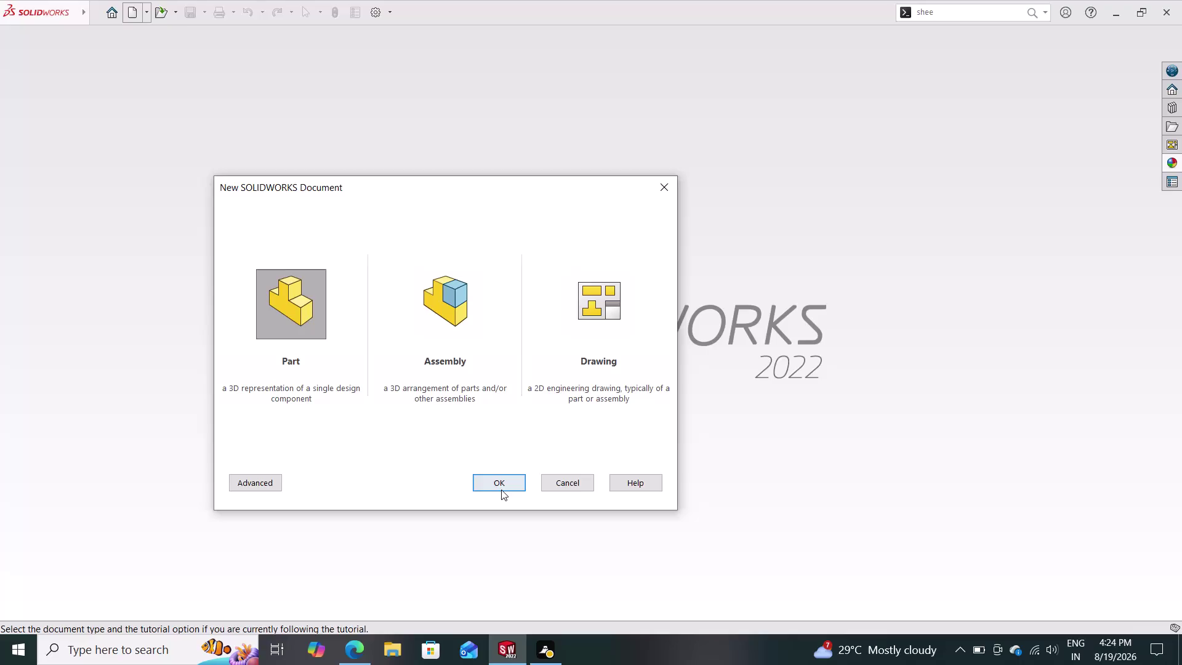
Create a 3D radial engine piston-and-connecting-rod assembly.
Create a new part document and pick the Front Plane for a sketch.
click(501, 489)
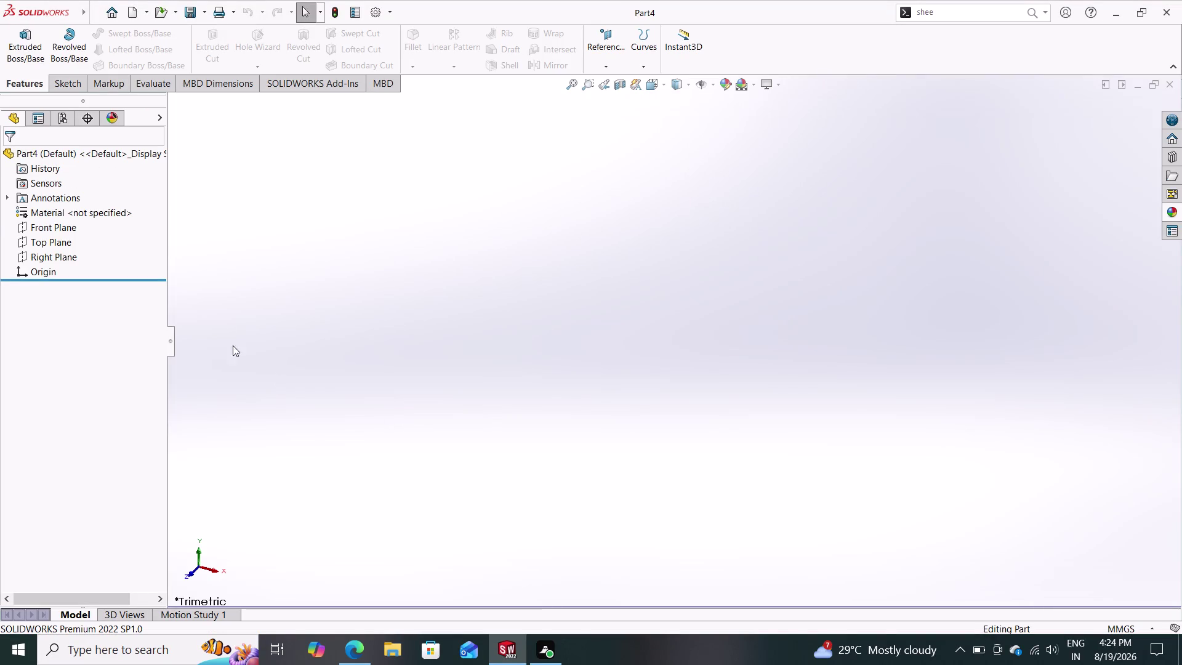
click(64, 225)
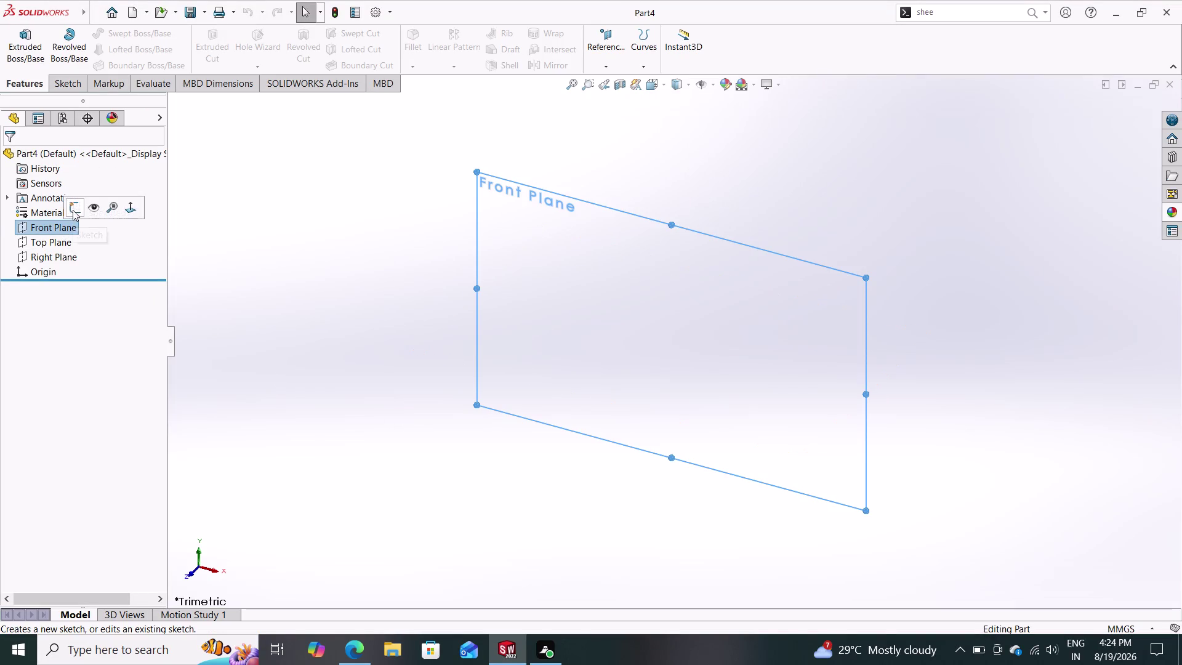
click(73, 208)
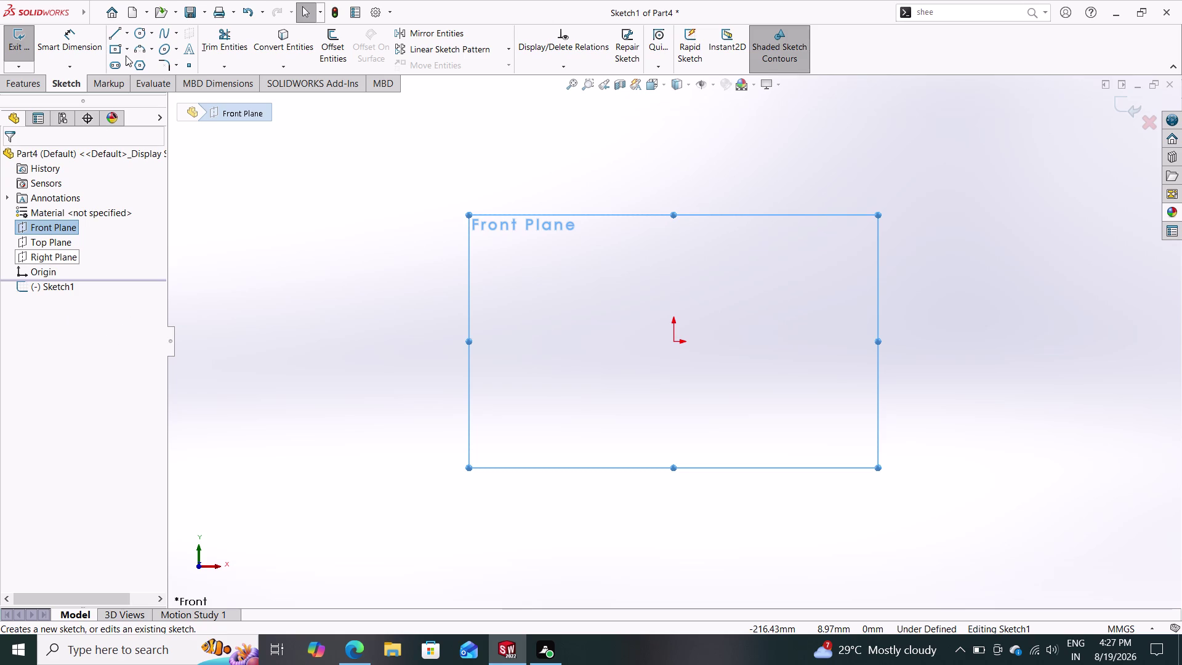
Activate the Line tool in the empty Front Plane sketch.
click(114, 34)
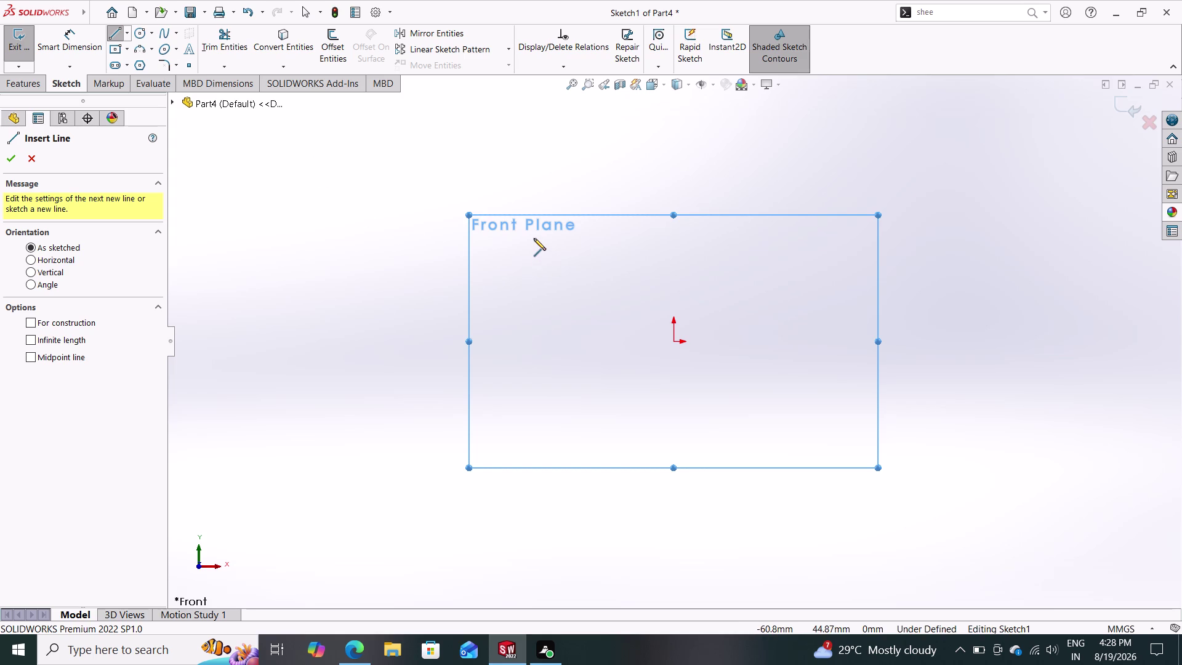
Draw a vertical construction centreline through the sketch origin.
click(127, 30)
click(143, 63)
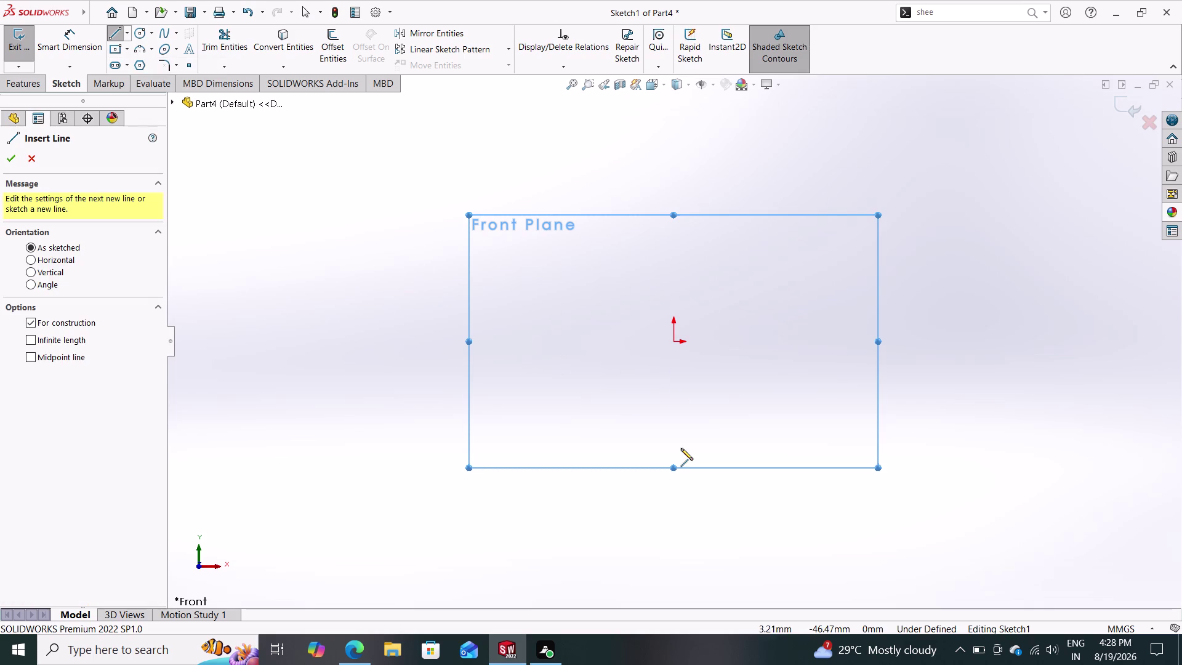
click(673, 450)
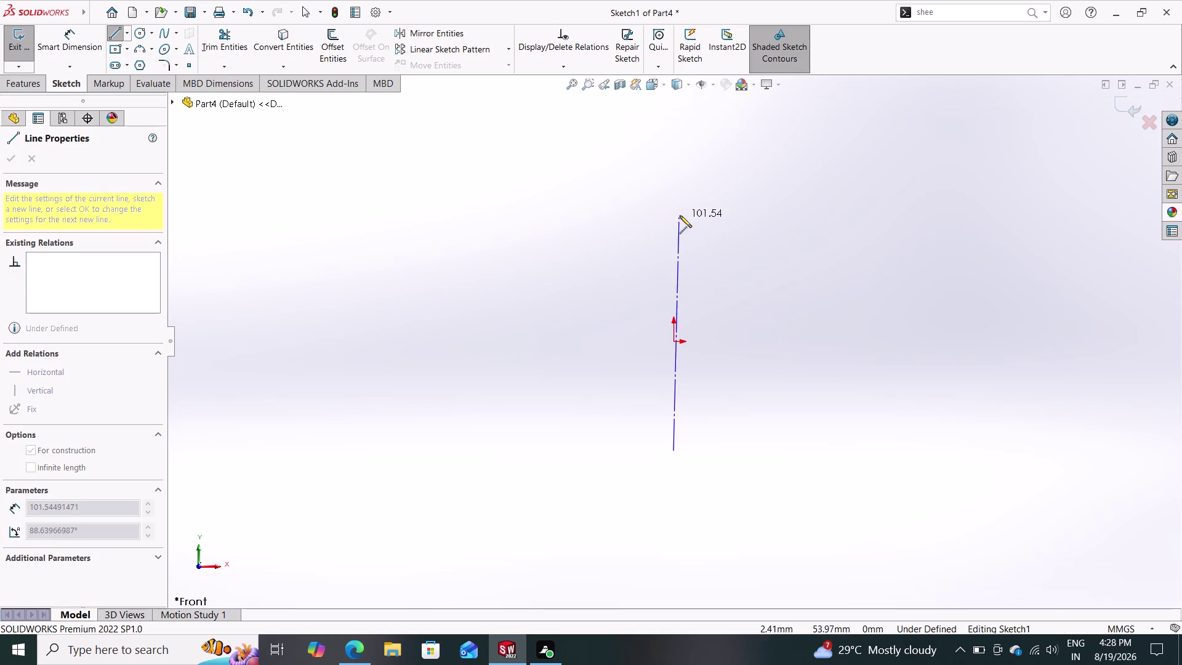
click(675, 185)
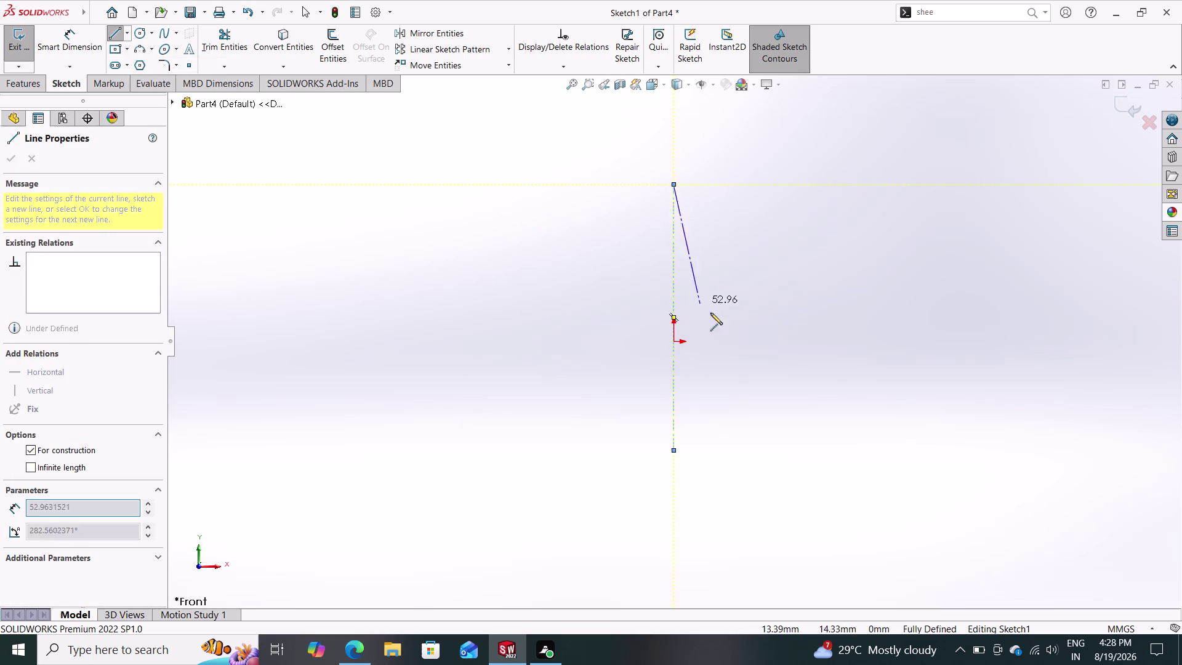
key(Escape)
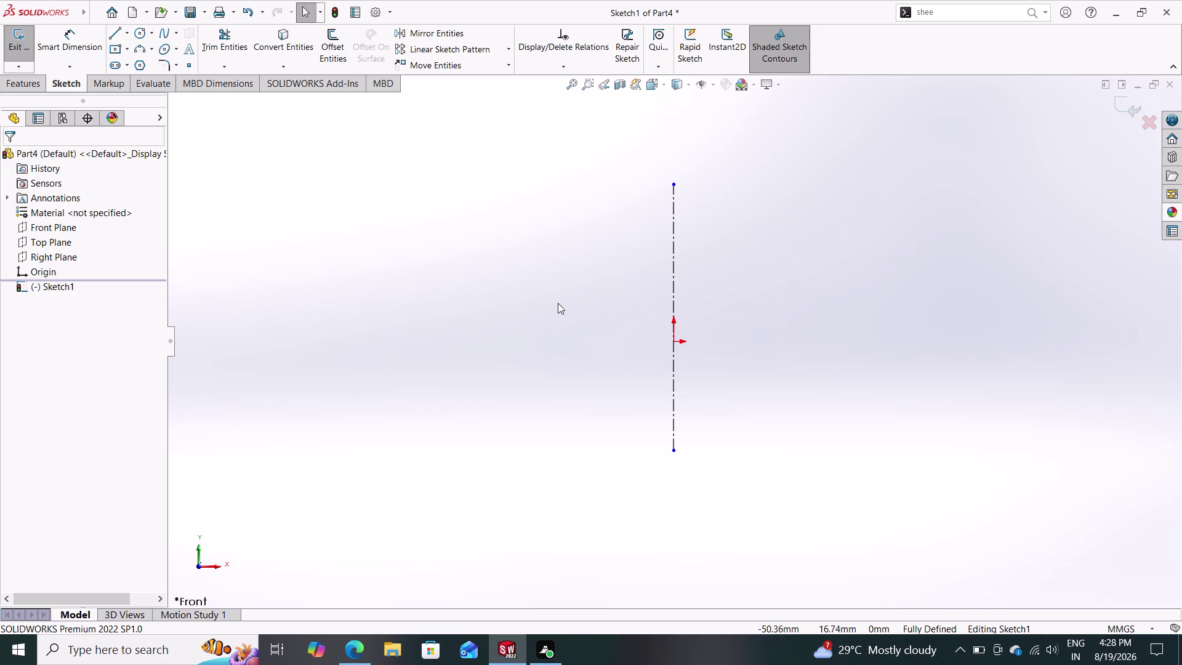
click(115, 34)
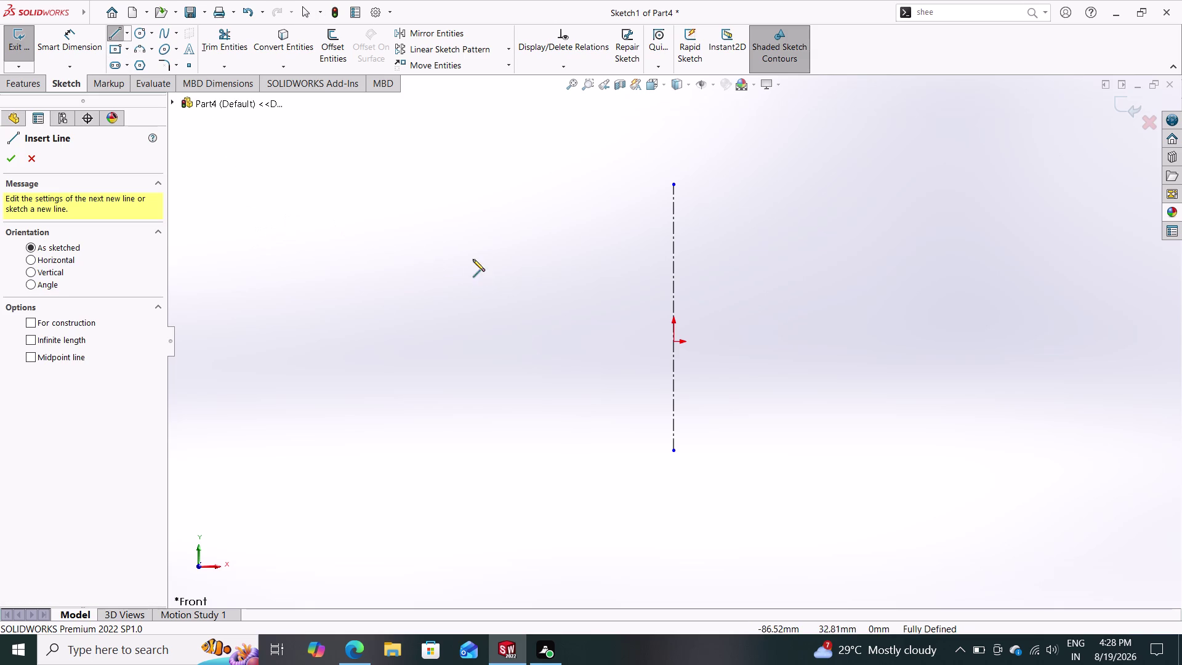
Sketch the first notch of the stepped groove profile left of the centreline.
click(471, 234)
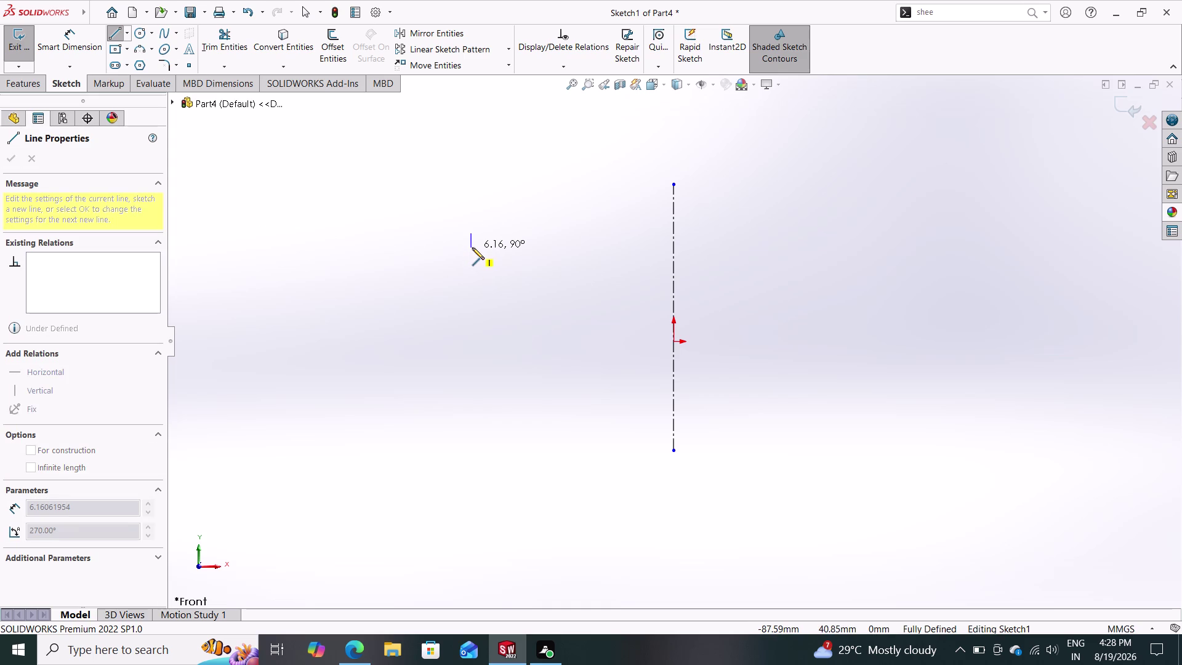
click(471, 247)
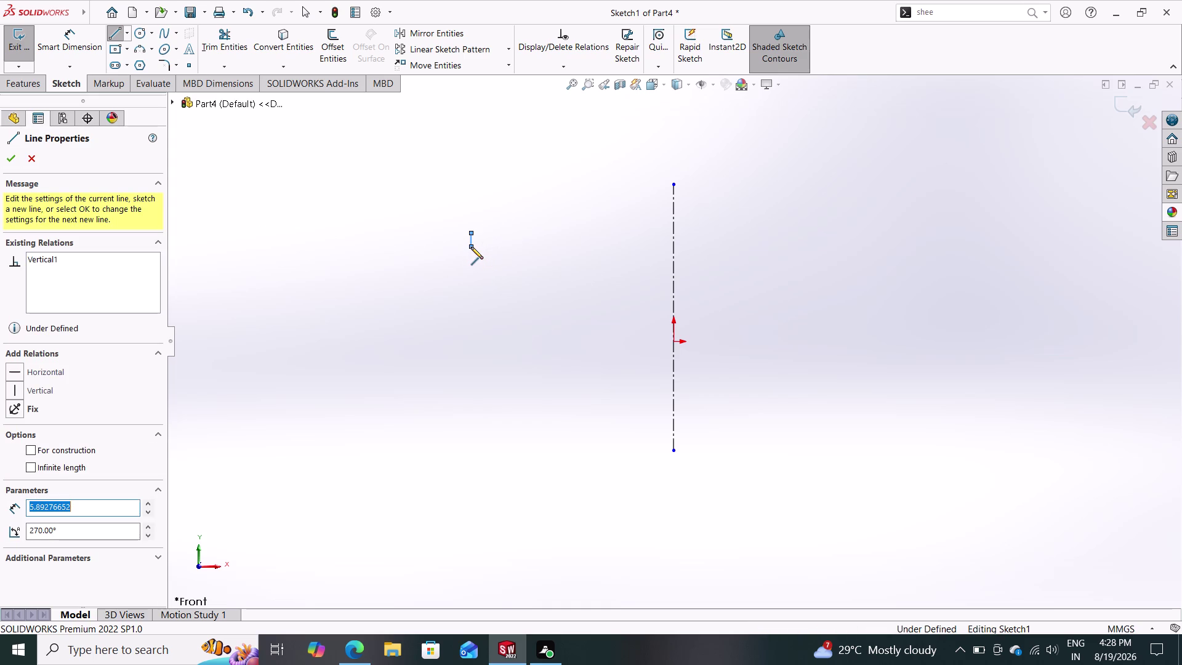
click(487, 244)
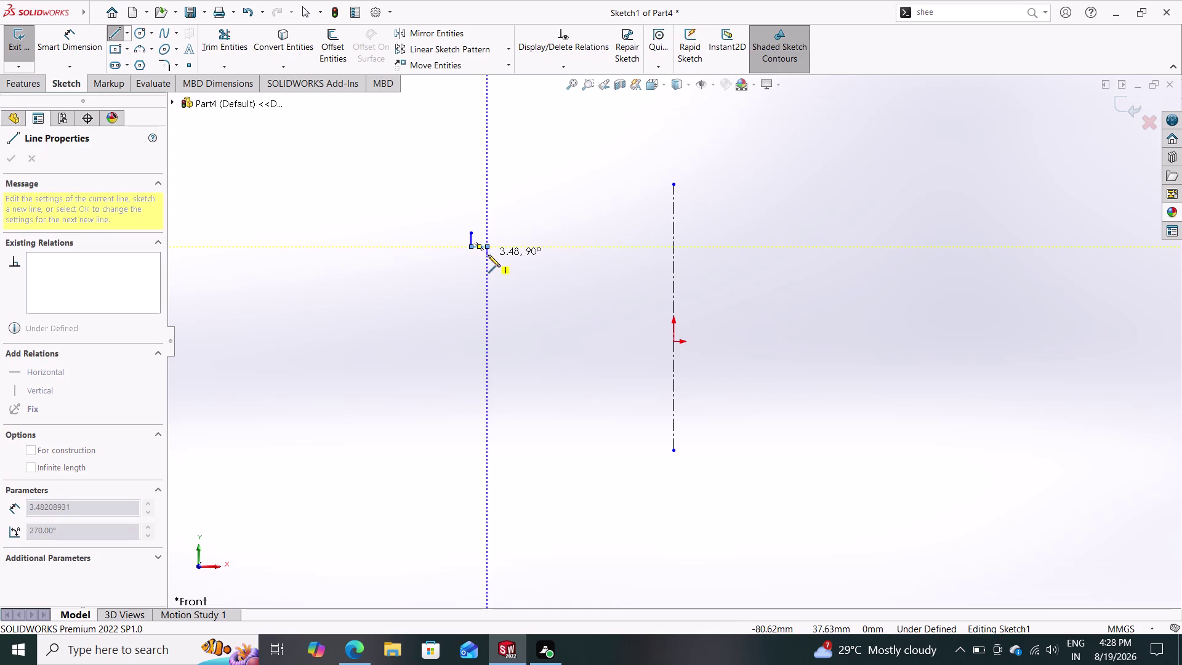
click(488, 259)
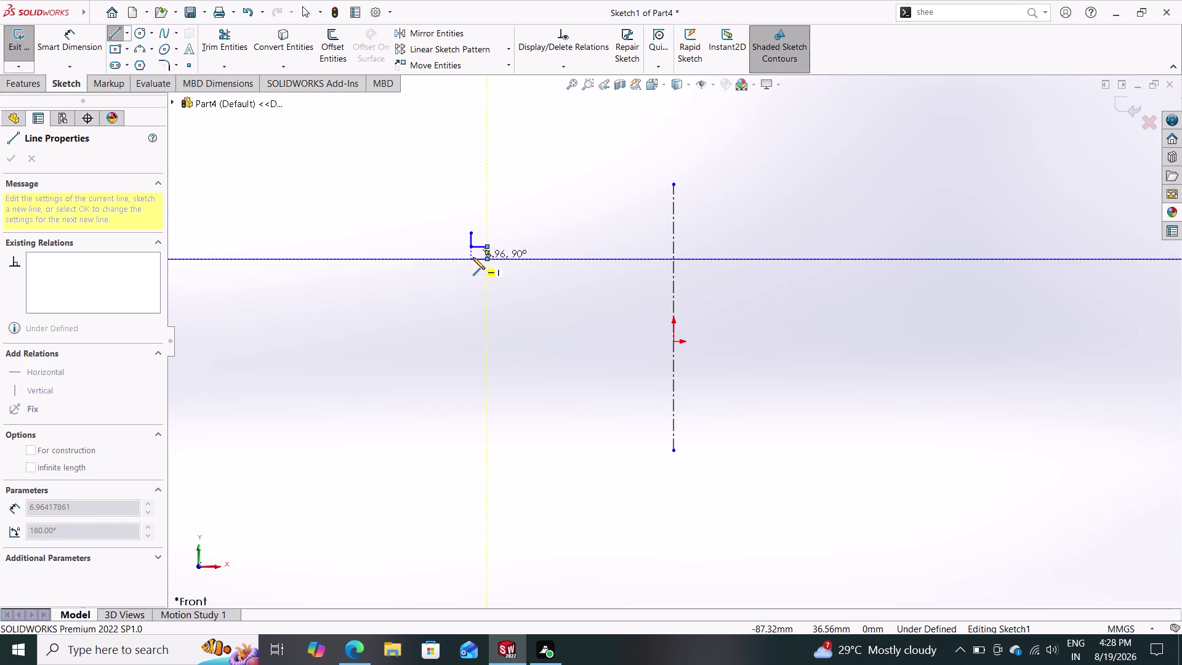
click(471, 258)
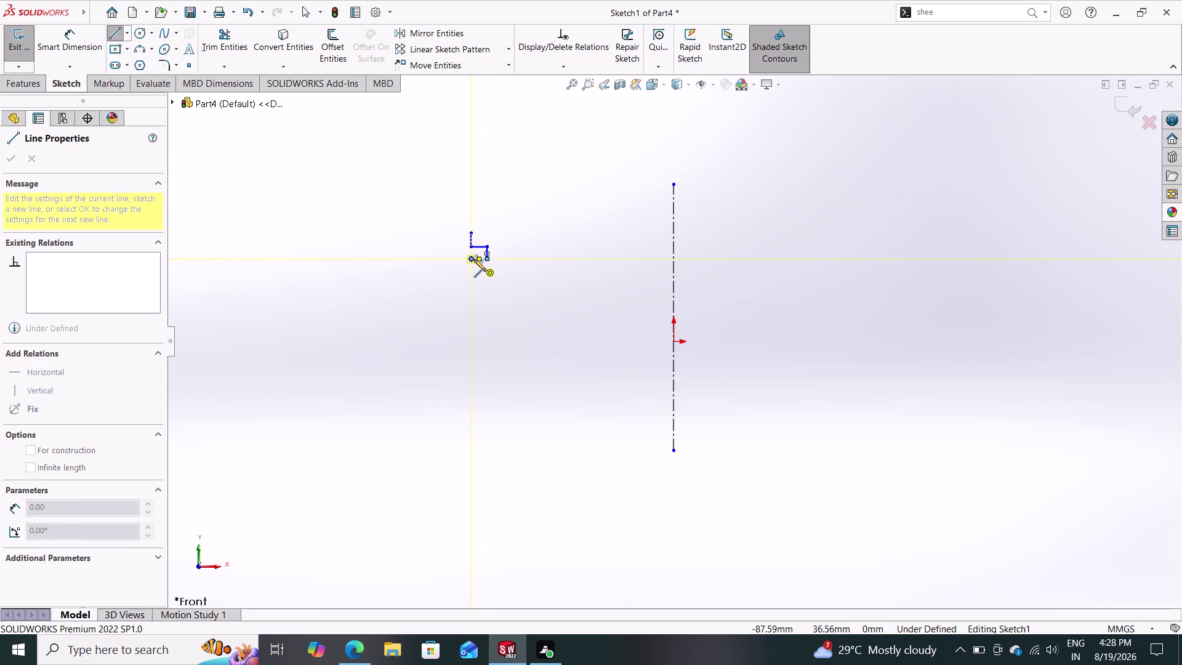
click(471, 272)
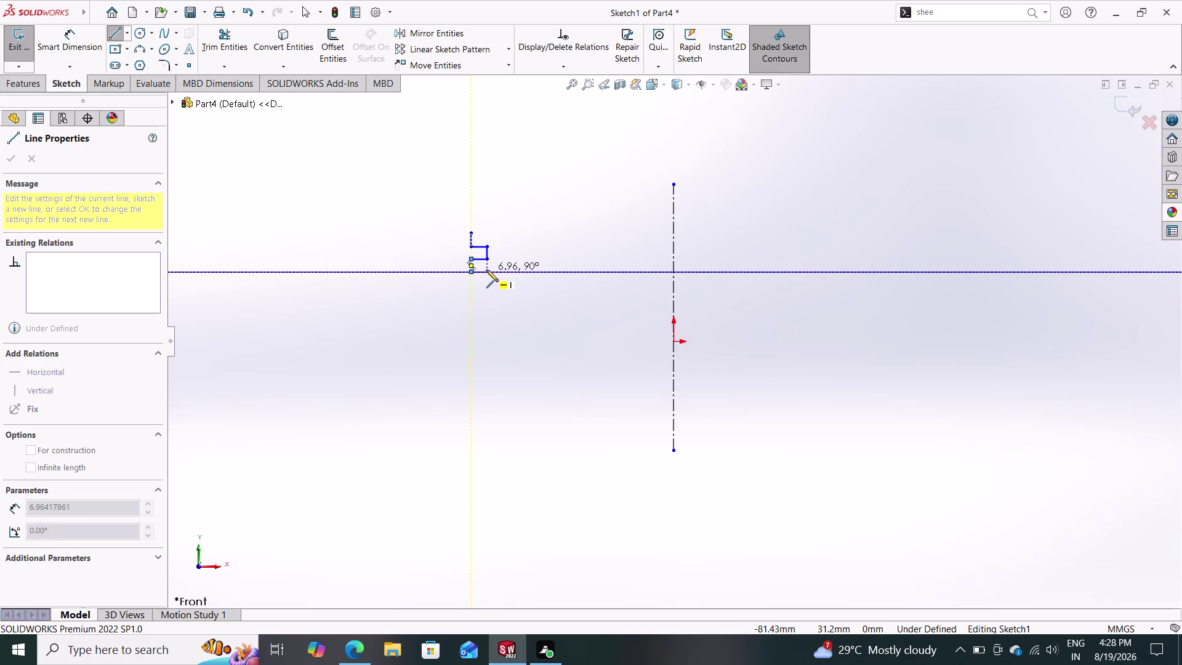
click(486, 269)
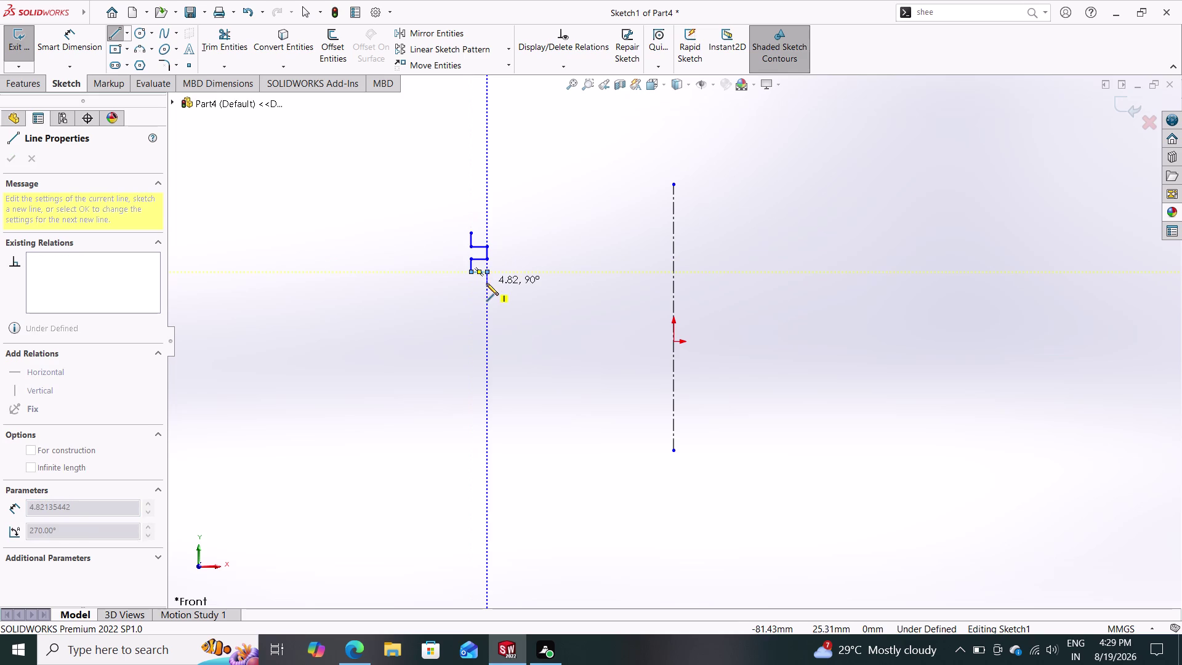
click(487, 283)
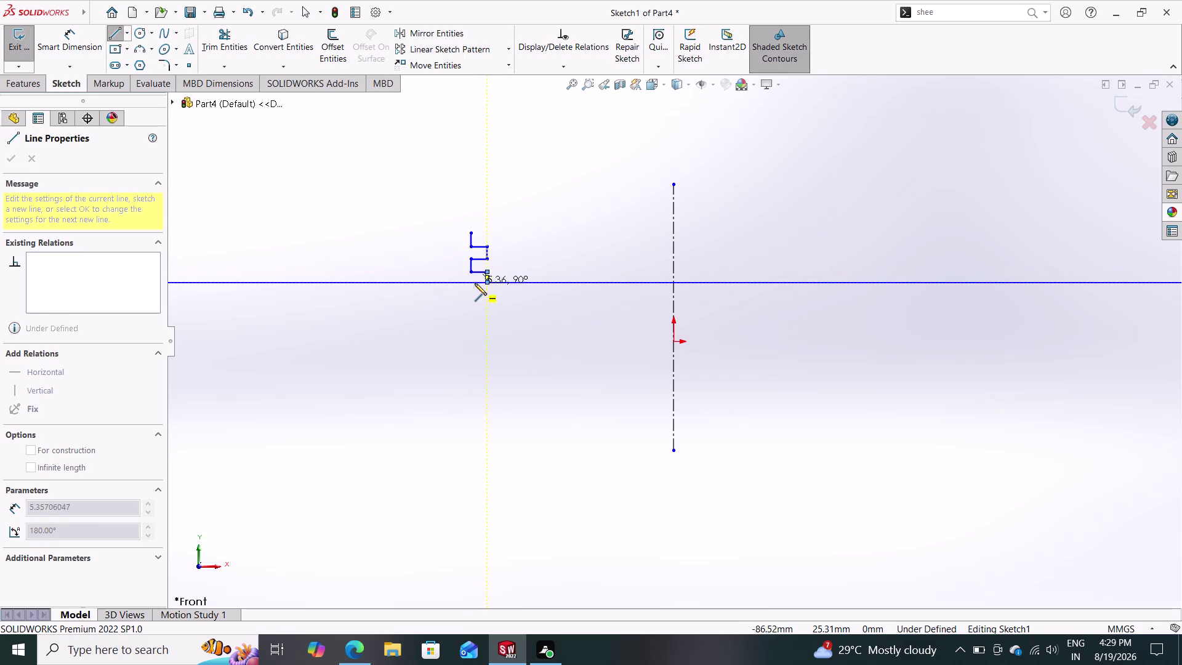
Add the second and third notches and finish the profile lines.
click(470, 285)
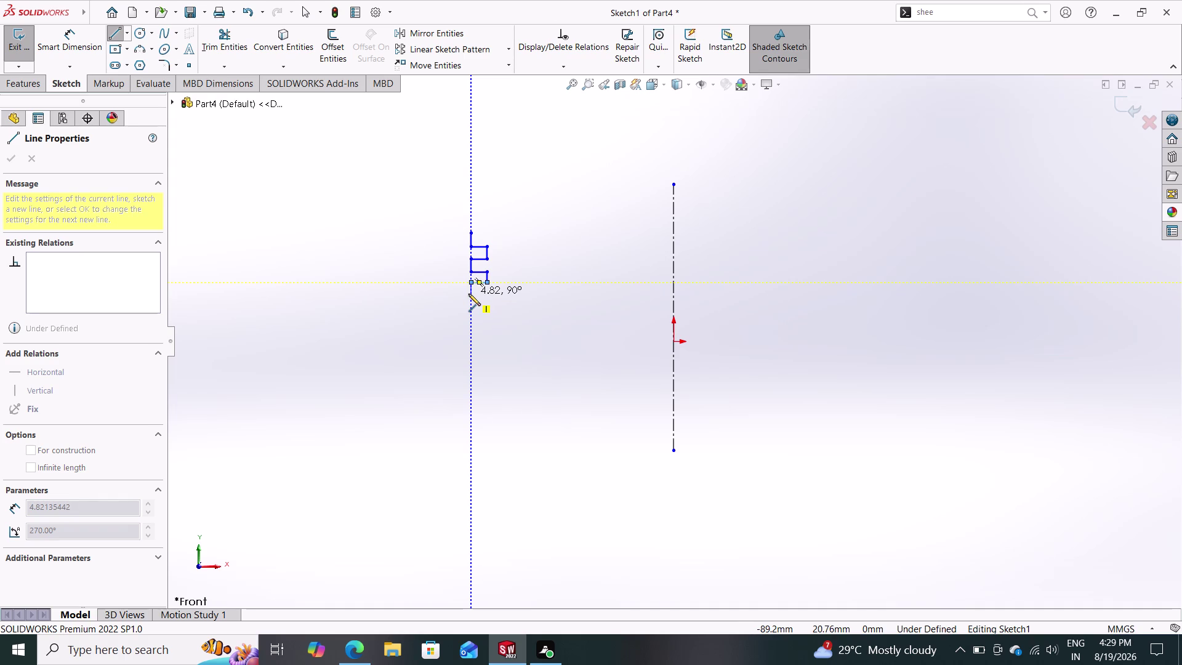
click(469, 296)
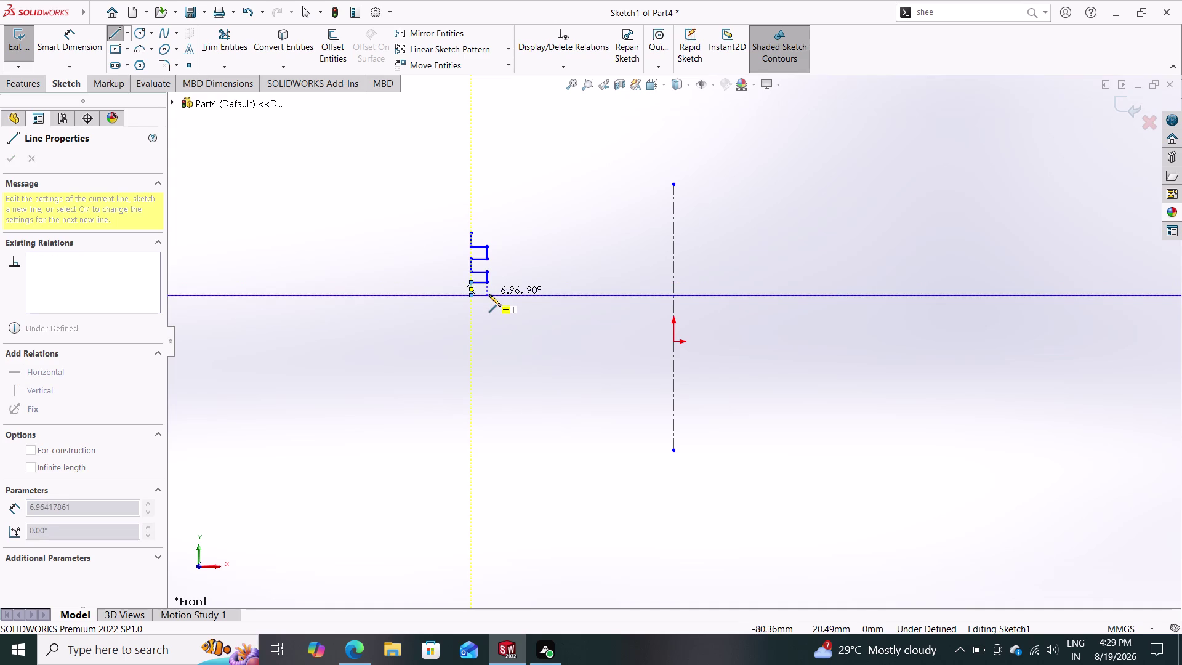
click(489, 295)
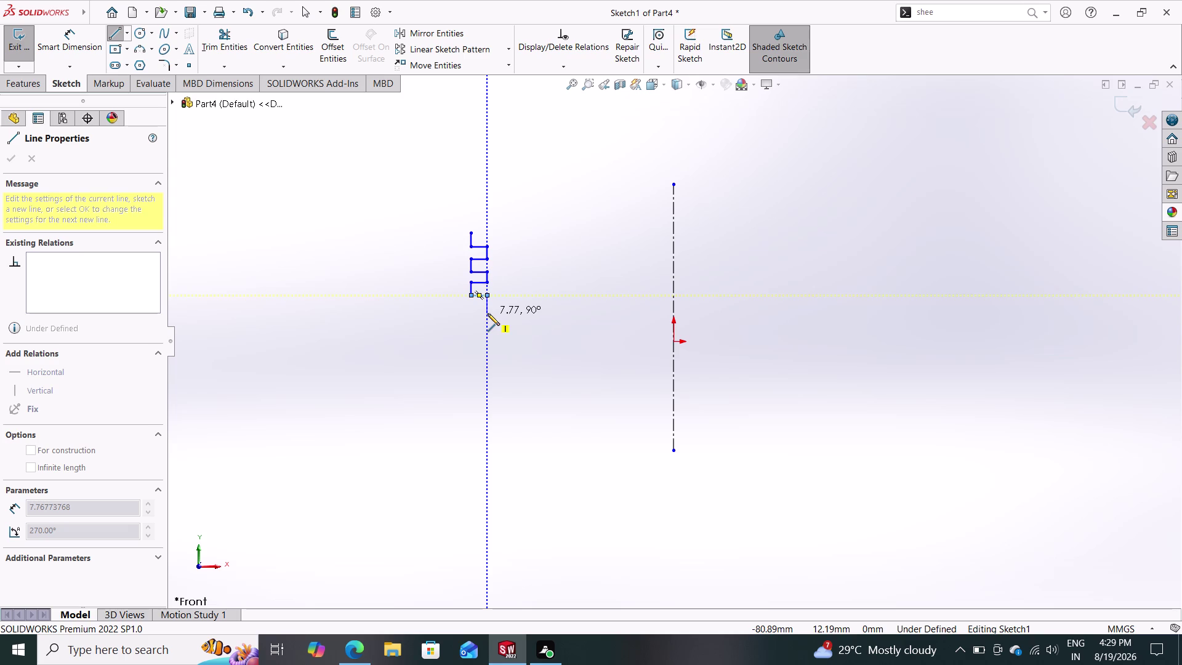
click(487, 313)
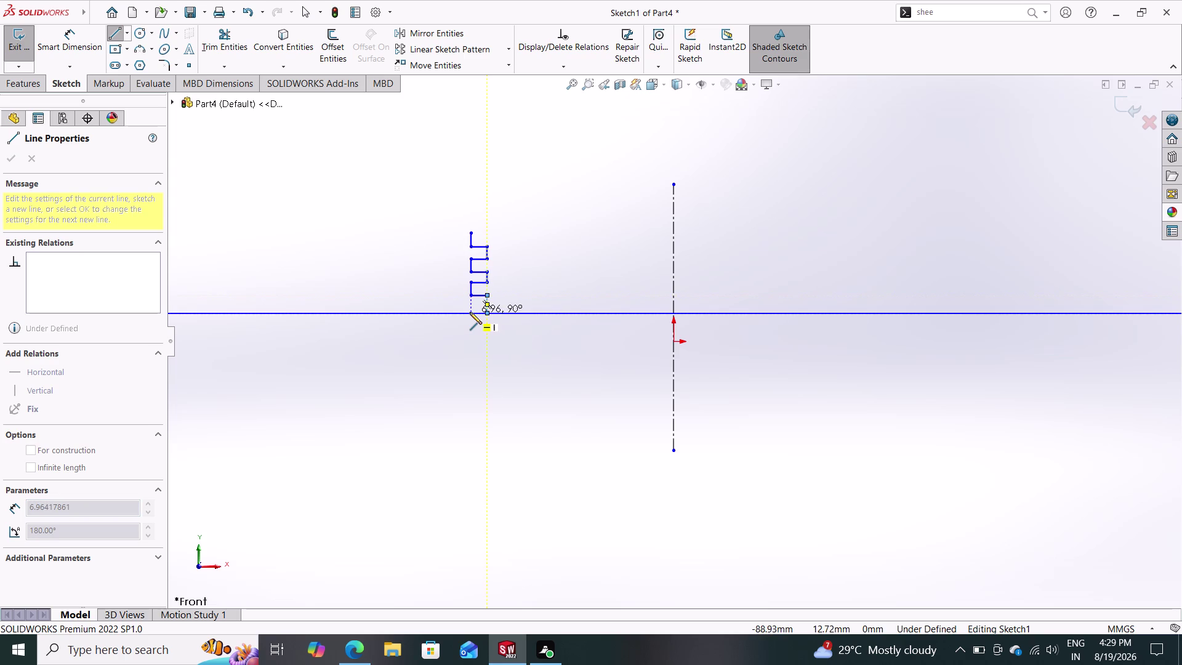
click(471, 312)
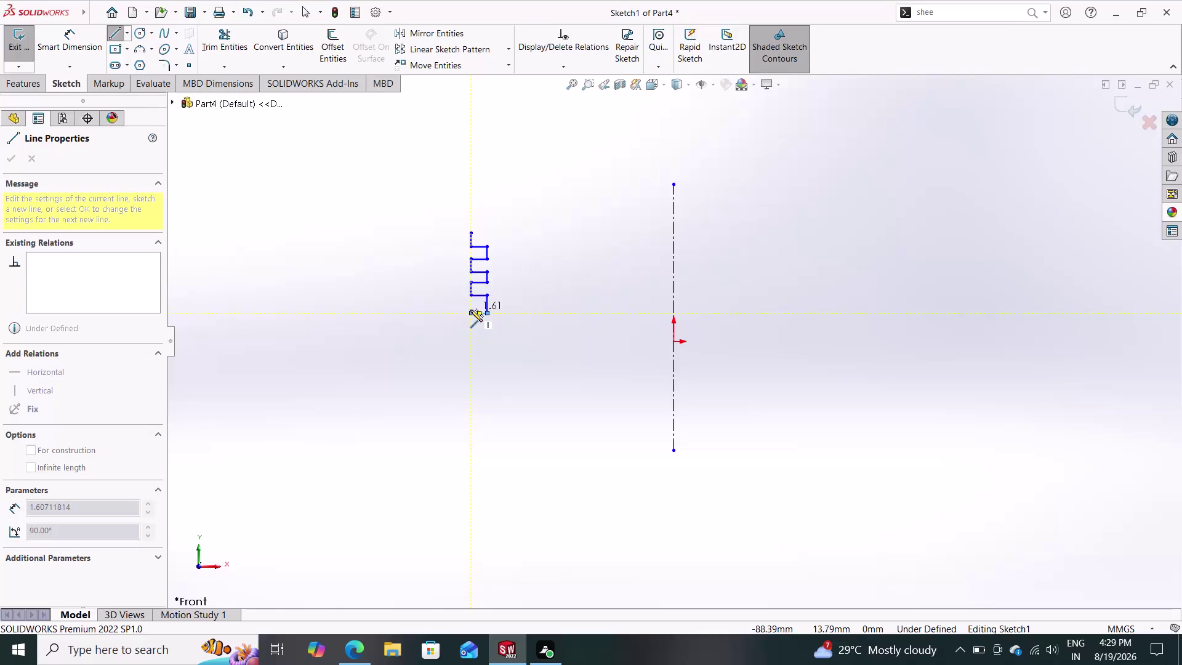
click(470, 310)
key(Escape)
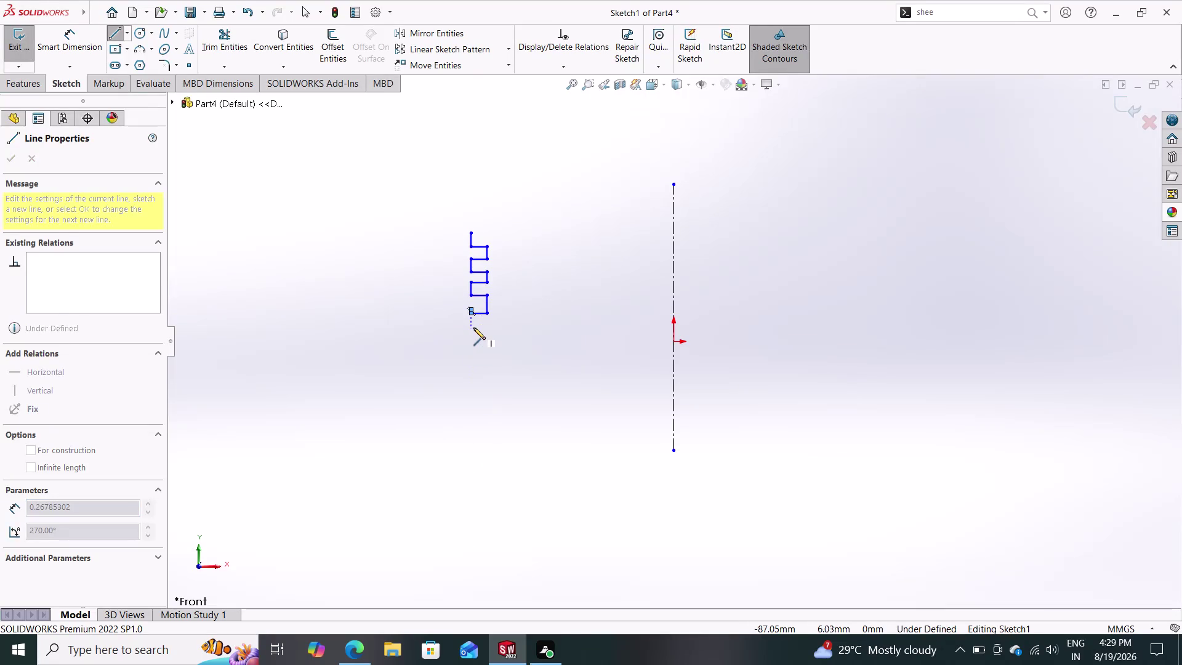
scroll(down, 3)
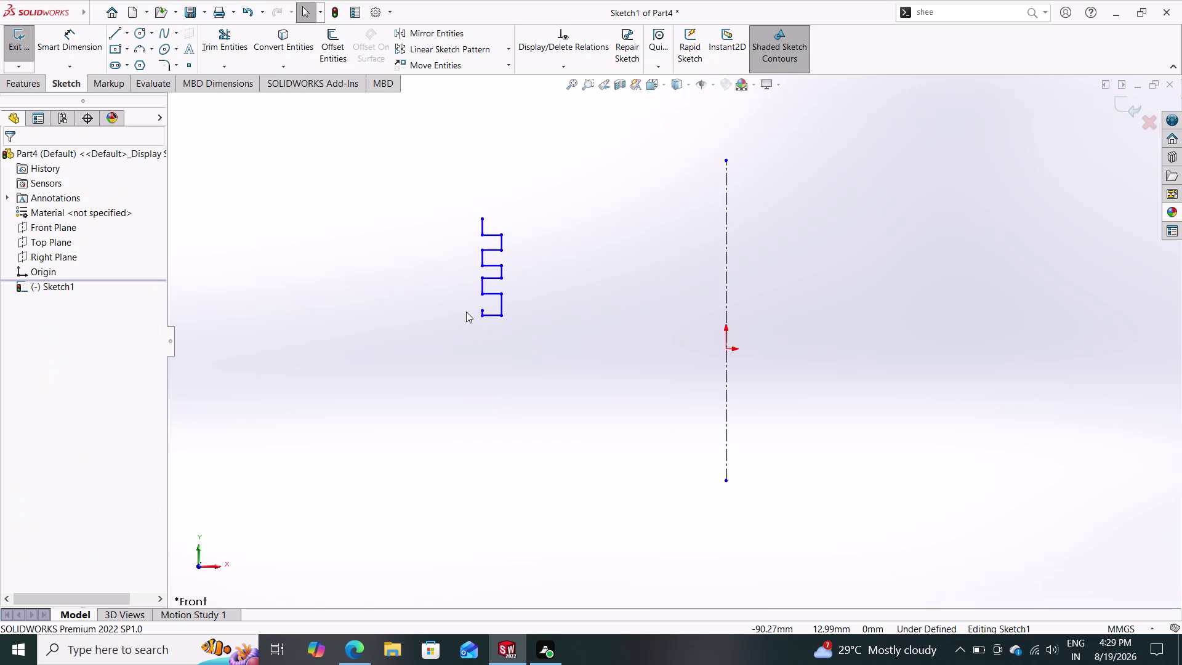
Delete the stray short segment at the bottom of the profile.
scroll(down, 3)
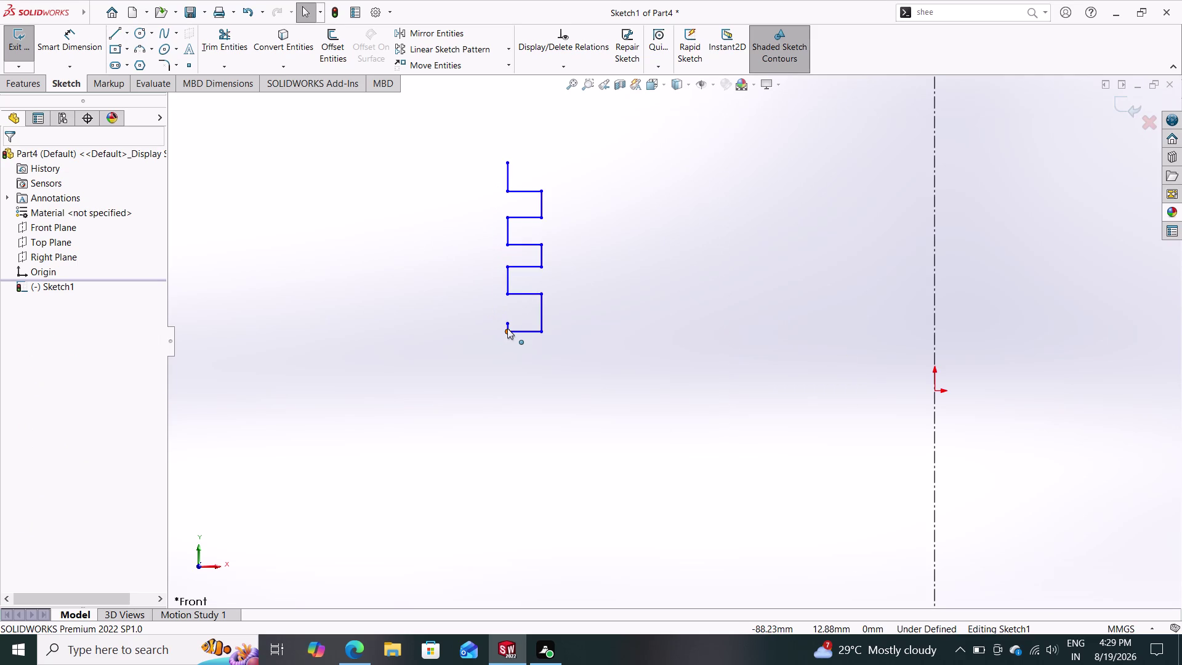
scroll(down, 3)
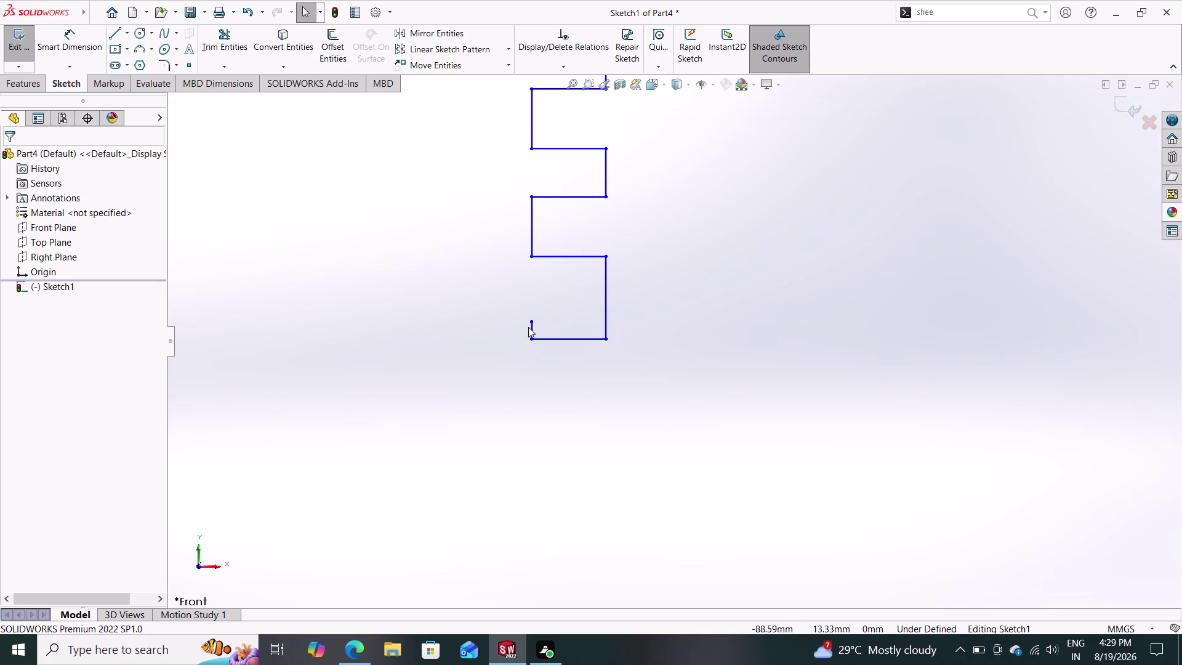
click(529, 327)
key(Delete)
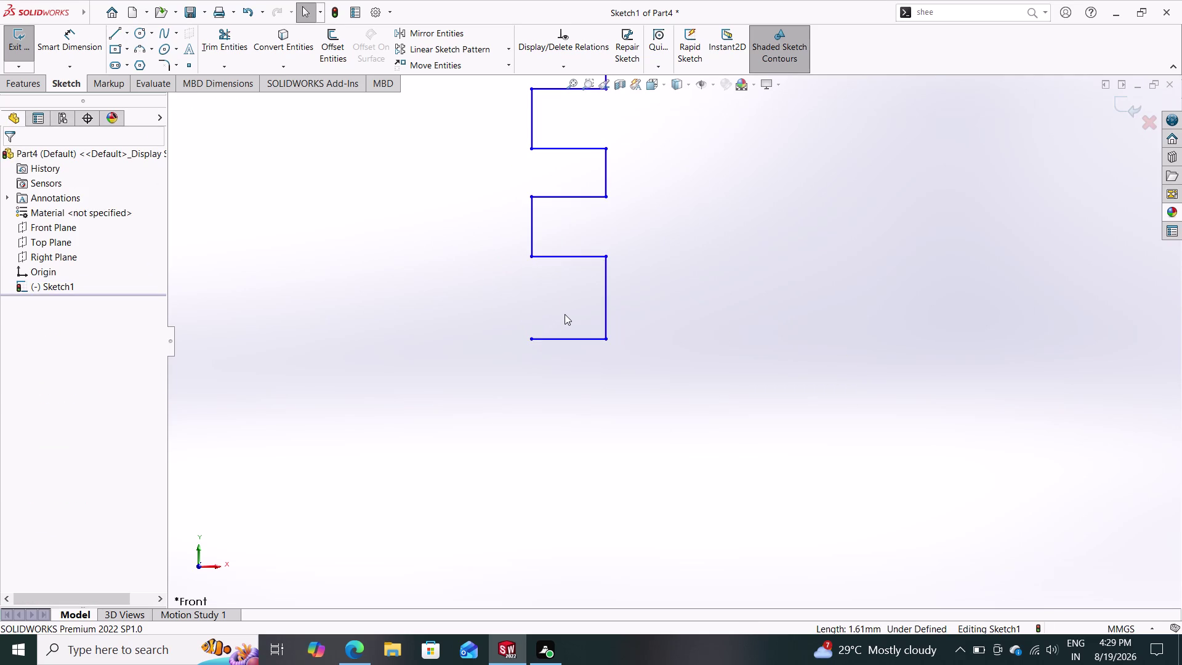
scroll(down, 3)
scroll(up, 3)
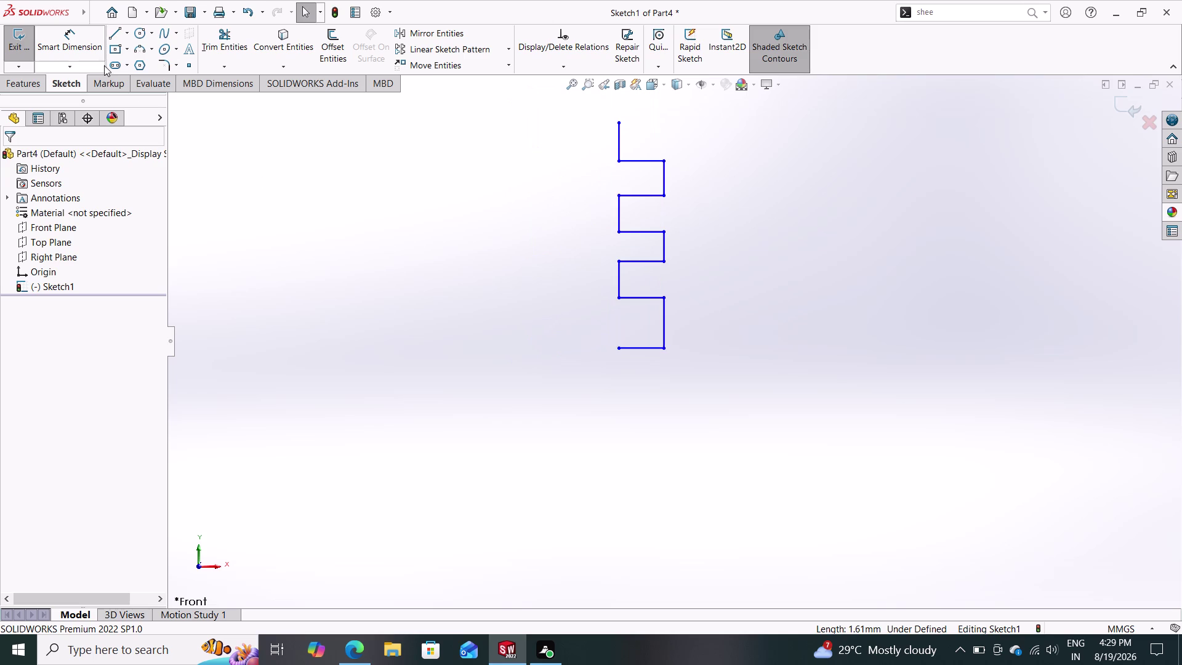
Extend the profile with a short step and a vertical line below the last groove.
click(116, 31)
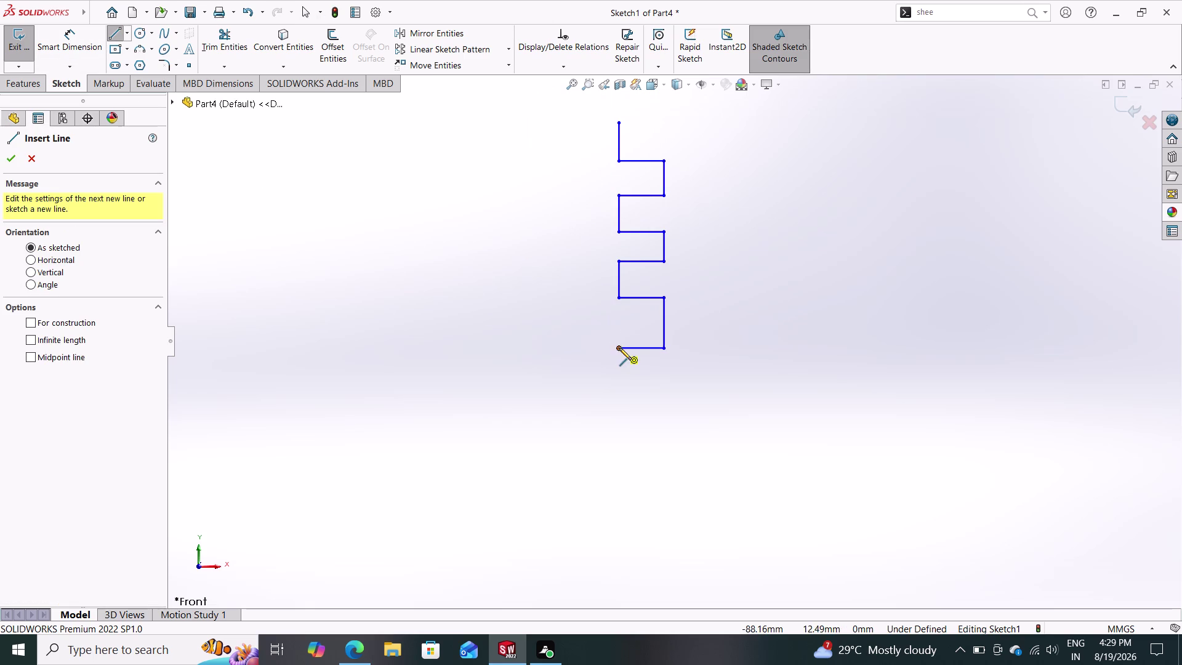
click(619, 349)
click(621, 375)
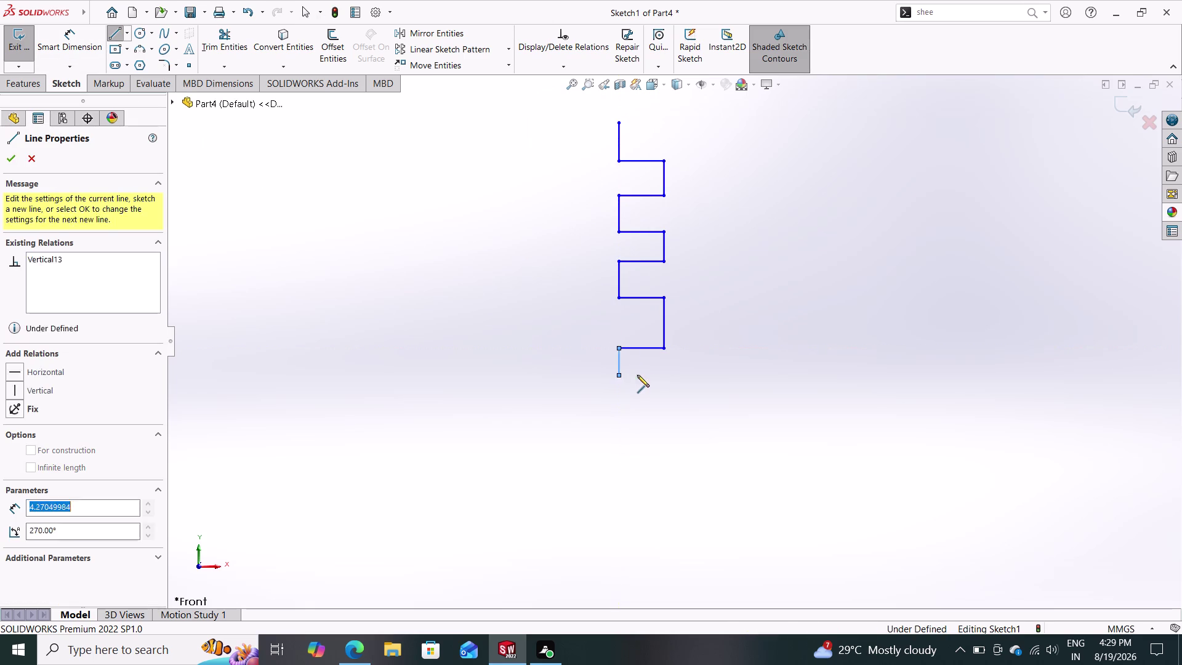
click(666, 372)
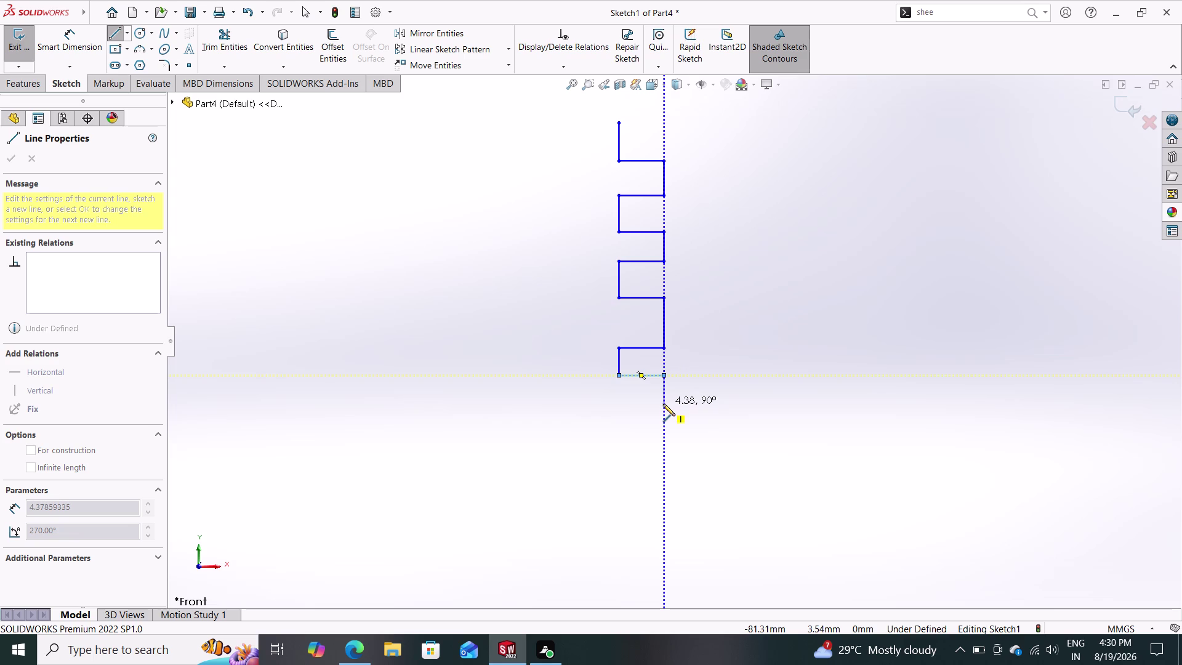
click(663, 431)
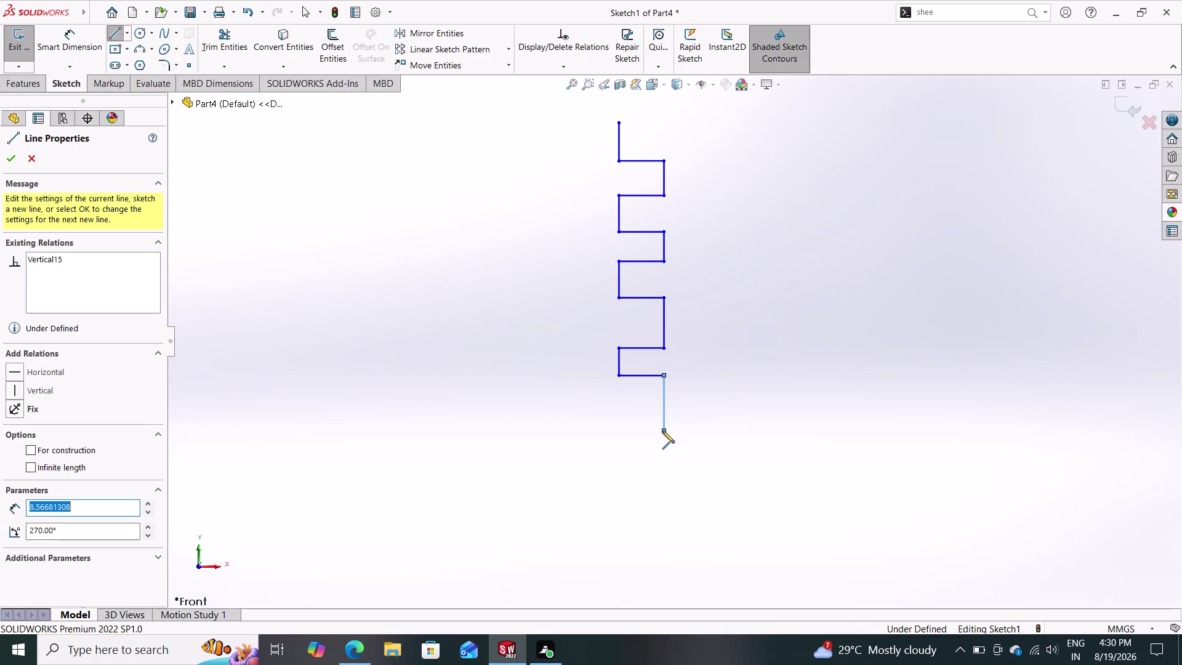
key(Escape)
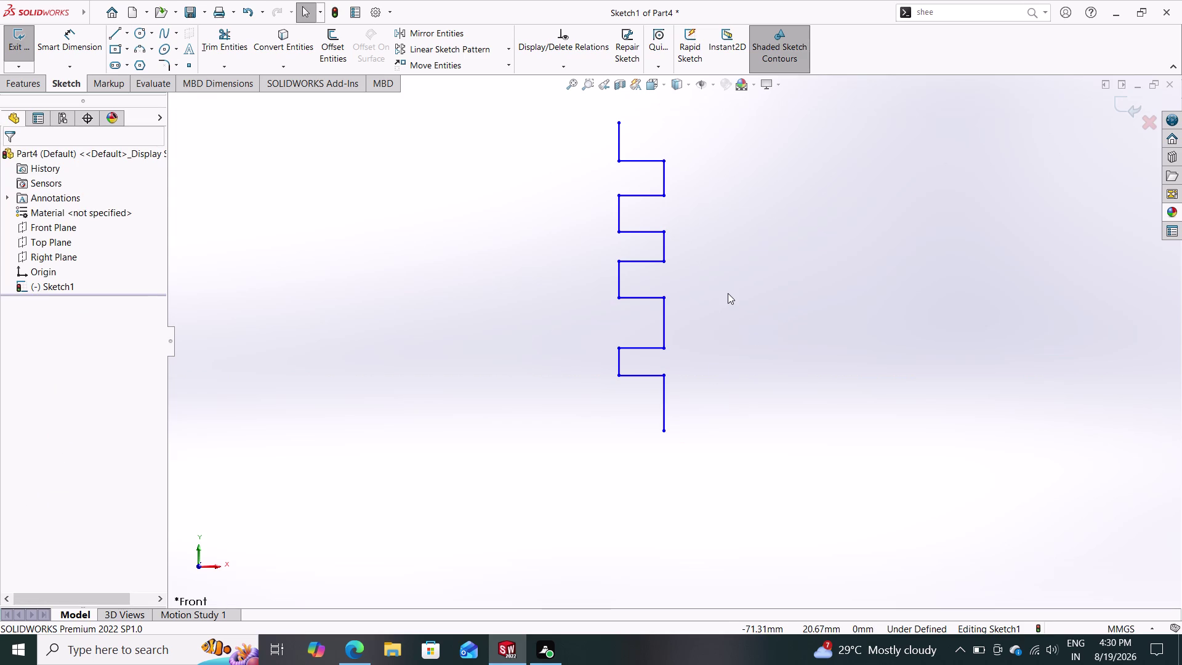
scroll(down, 3)
scroll(up, 3)
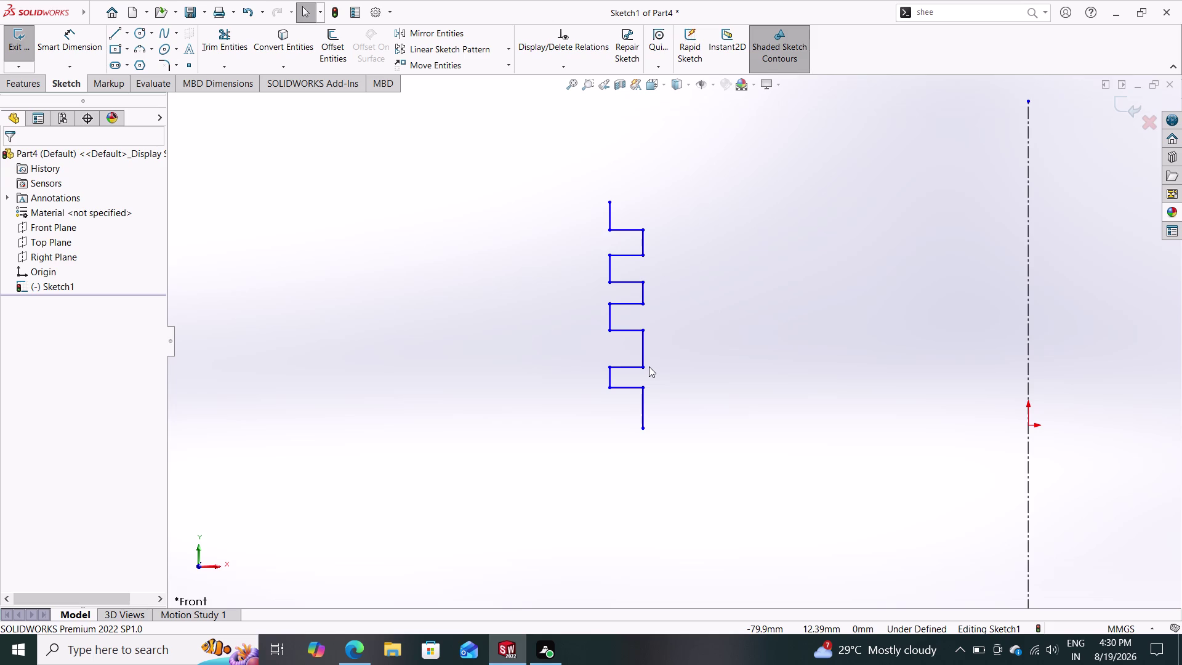
Resume line sketching from the profile's lower tail.
click(115, 34)
click(641, 428)
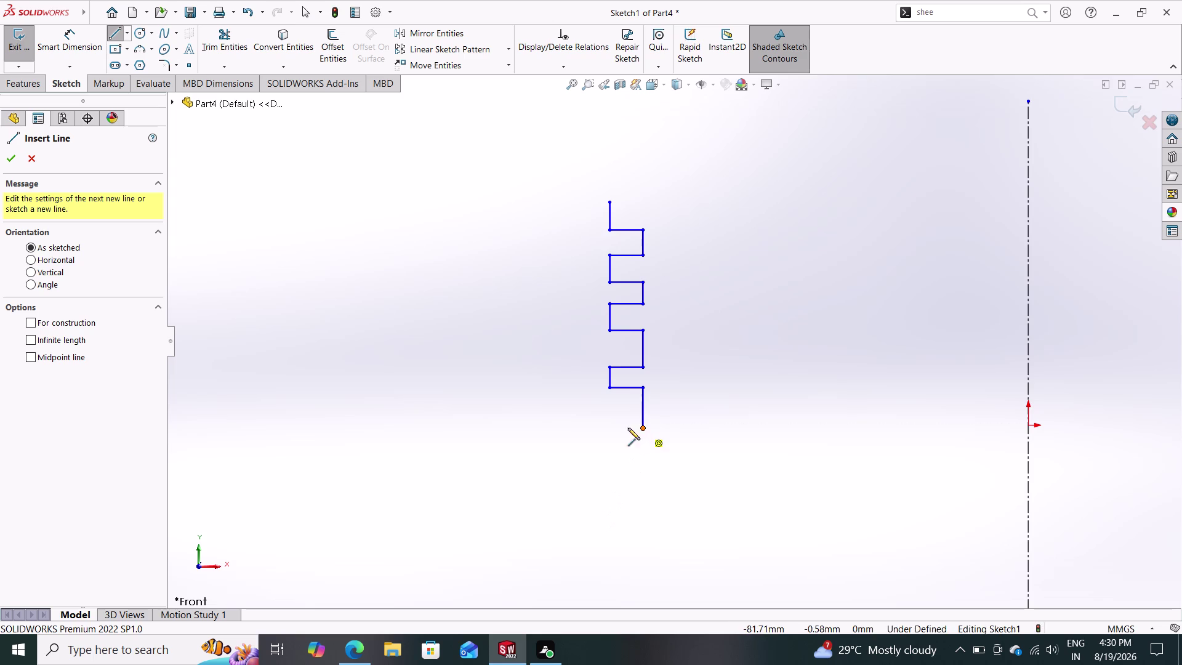
Sketch another groove step and a long vertical wall heading down.
click(611, 427)
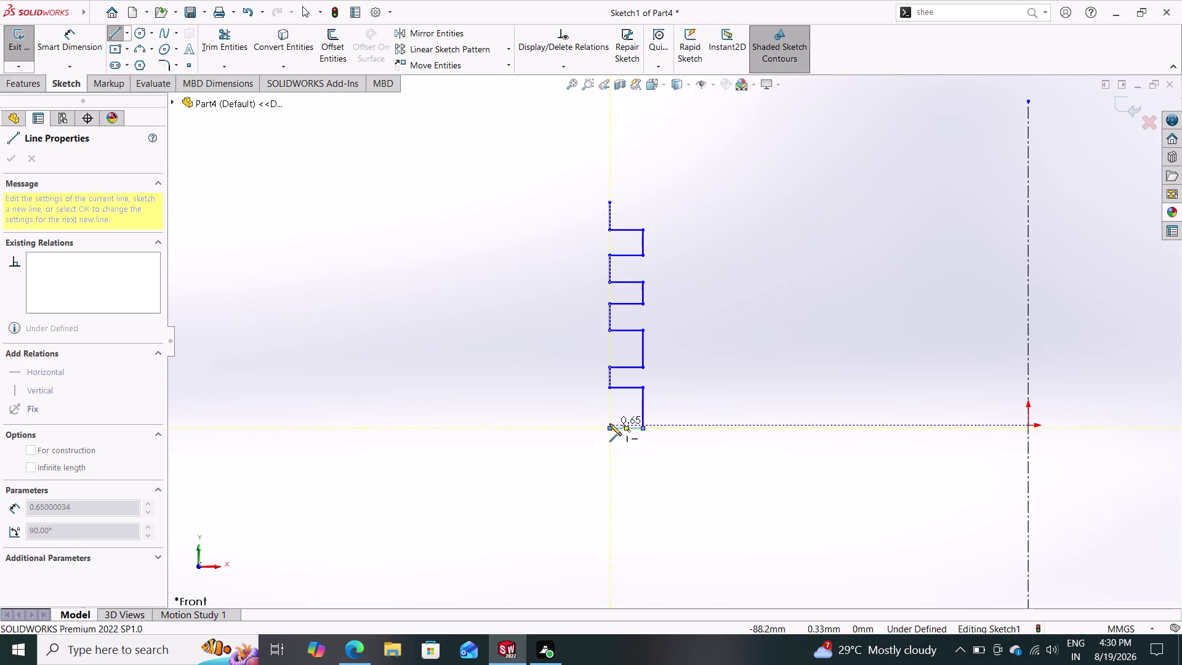
click(611, 443)
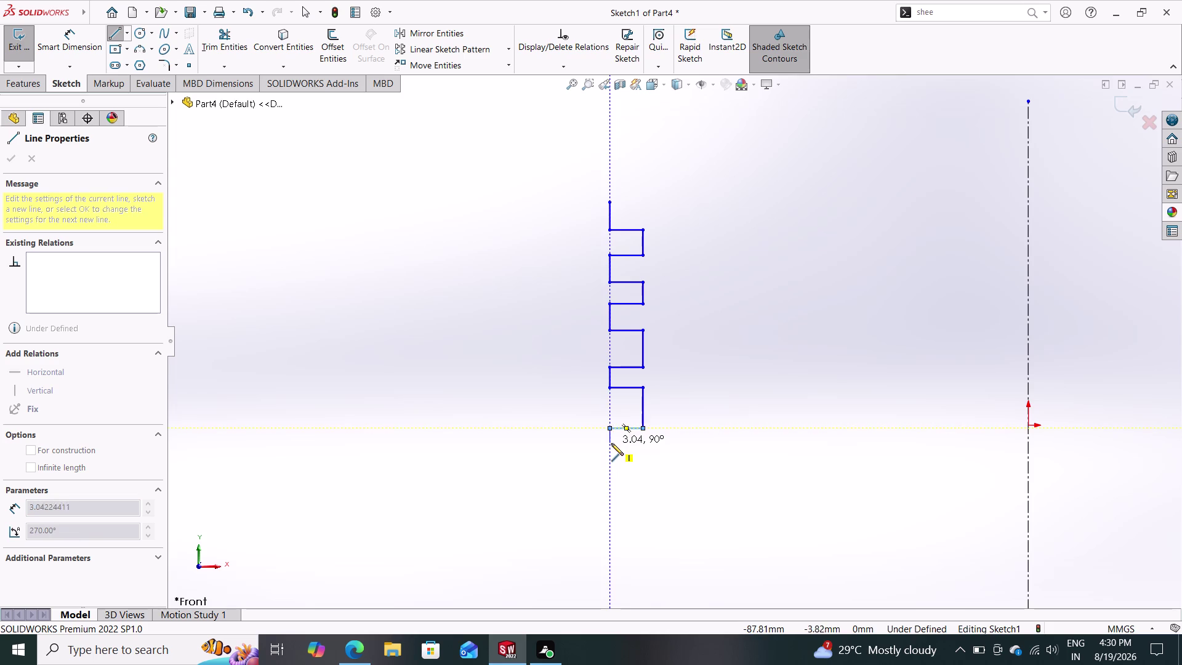
click(645, 443)
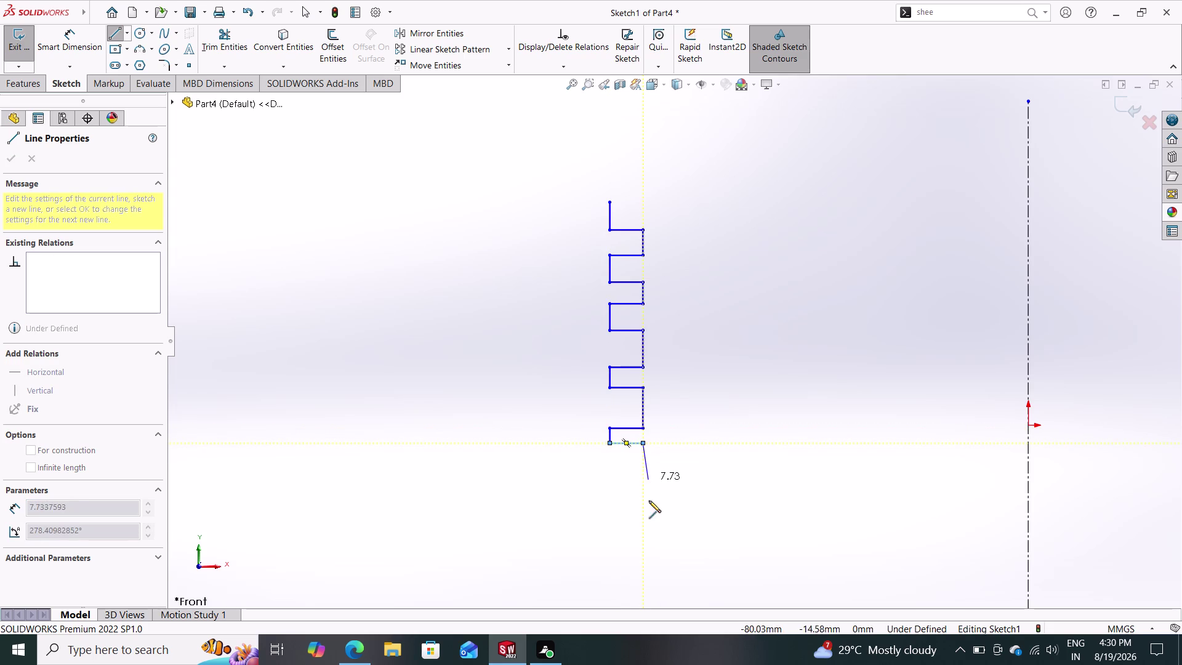
click(642, 564)
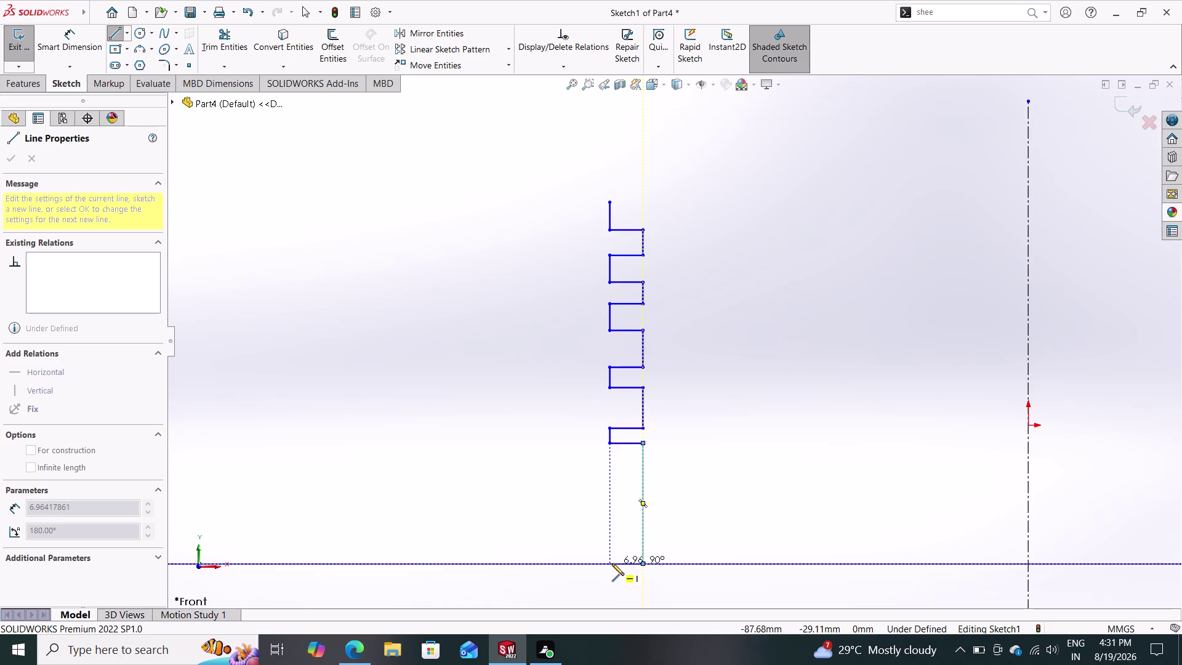
End the long wall at origin level and sketch a lower groove step.
click(612, 563)
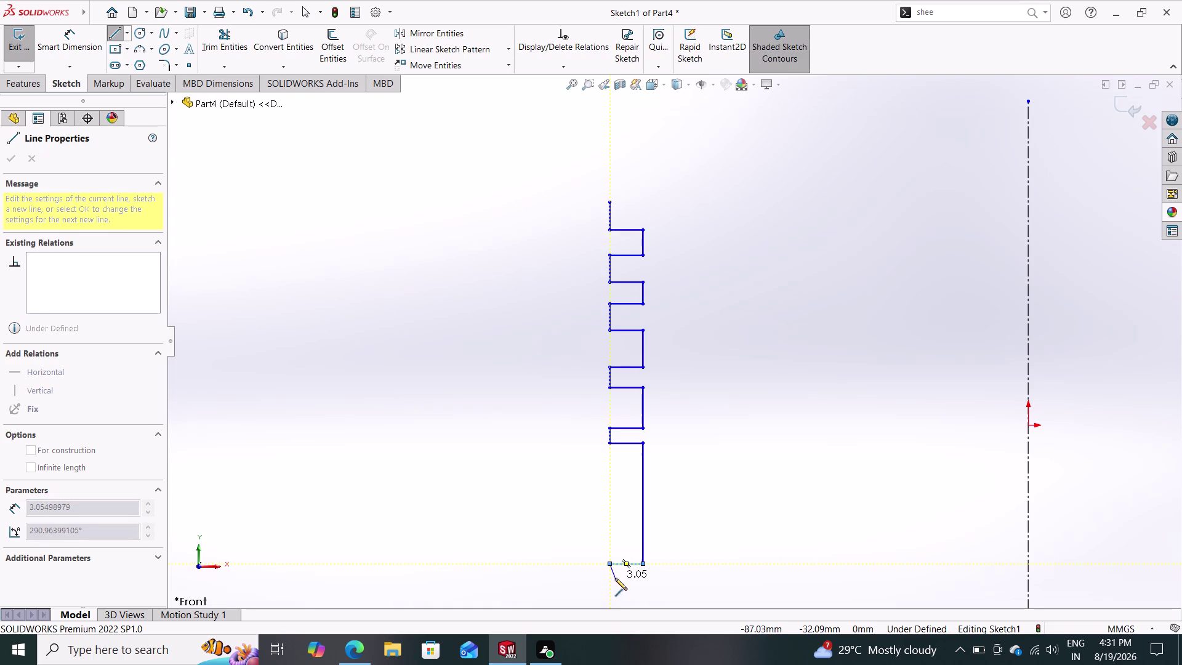
click(610, 579)
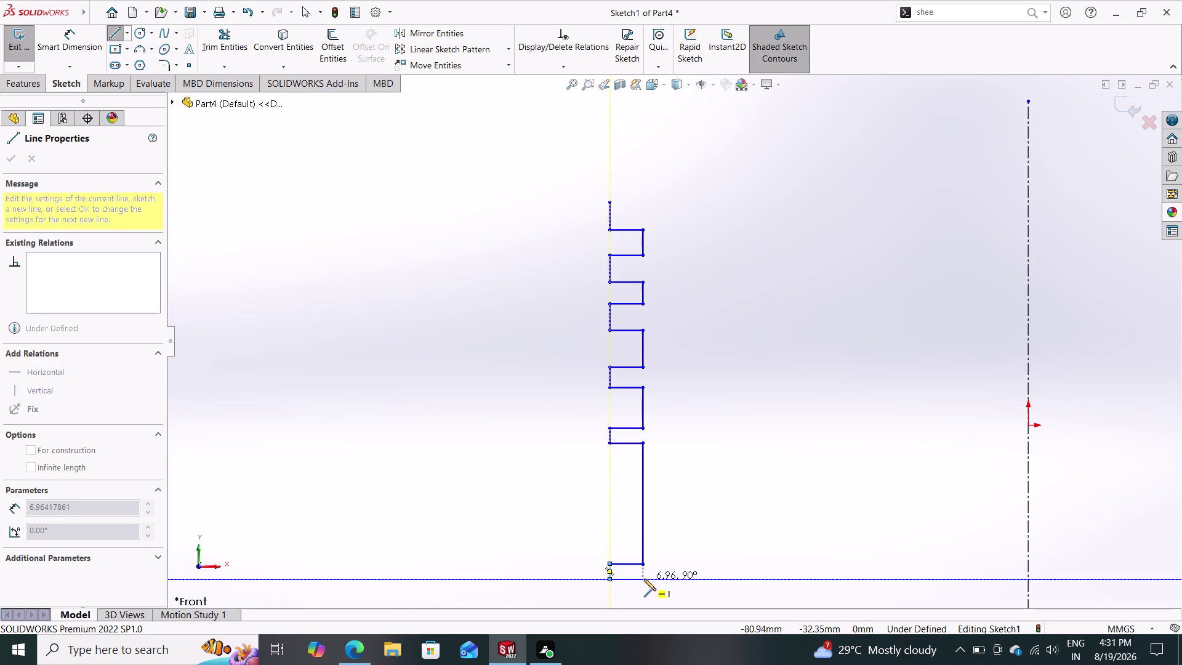
click(643, 580)
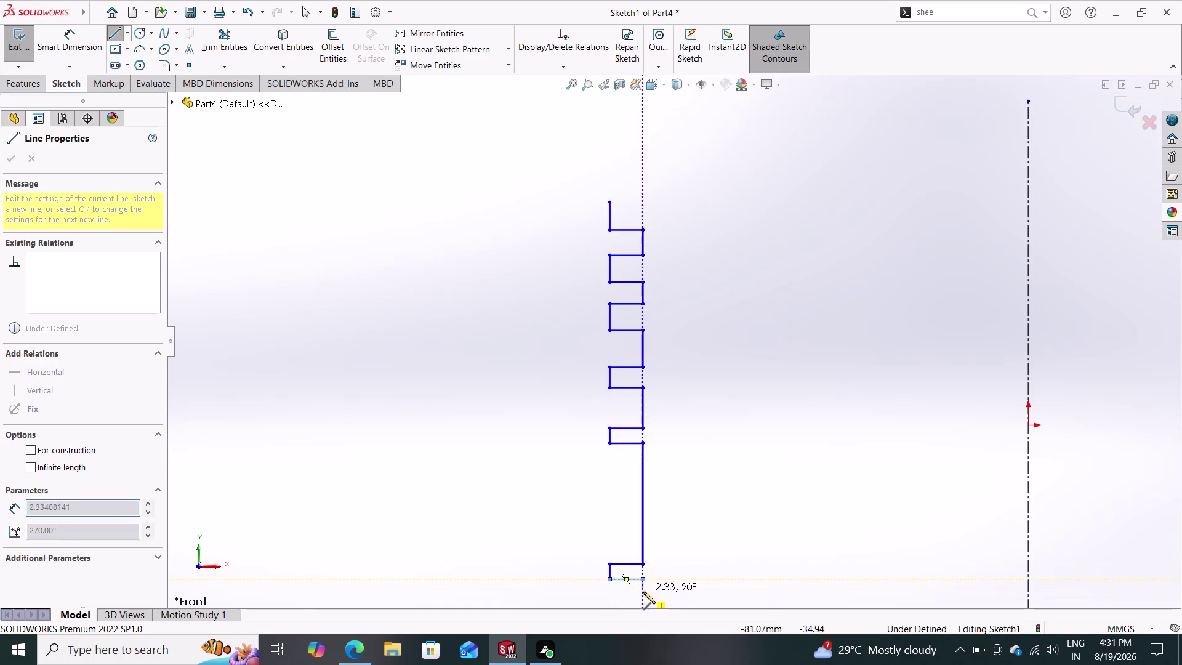
click(644, 595)
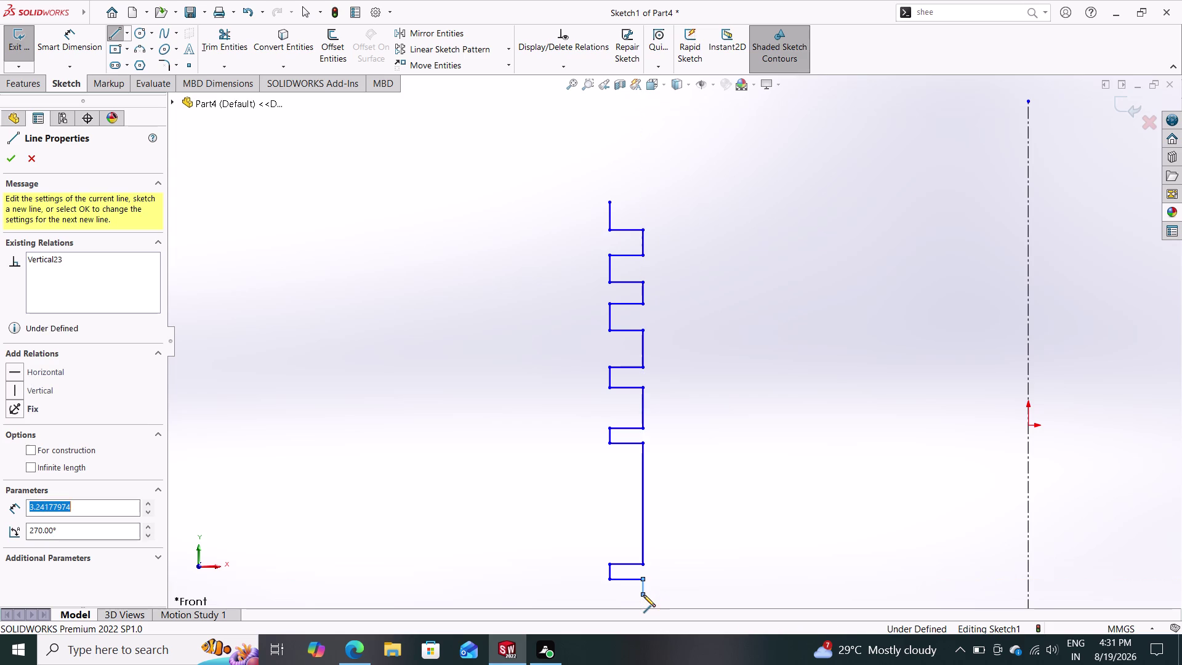
click(610, 593)
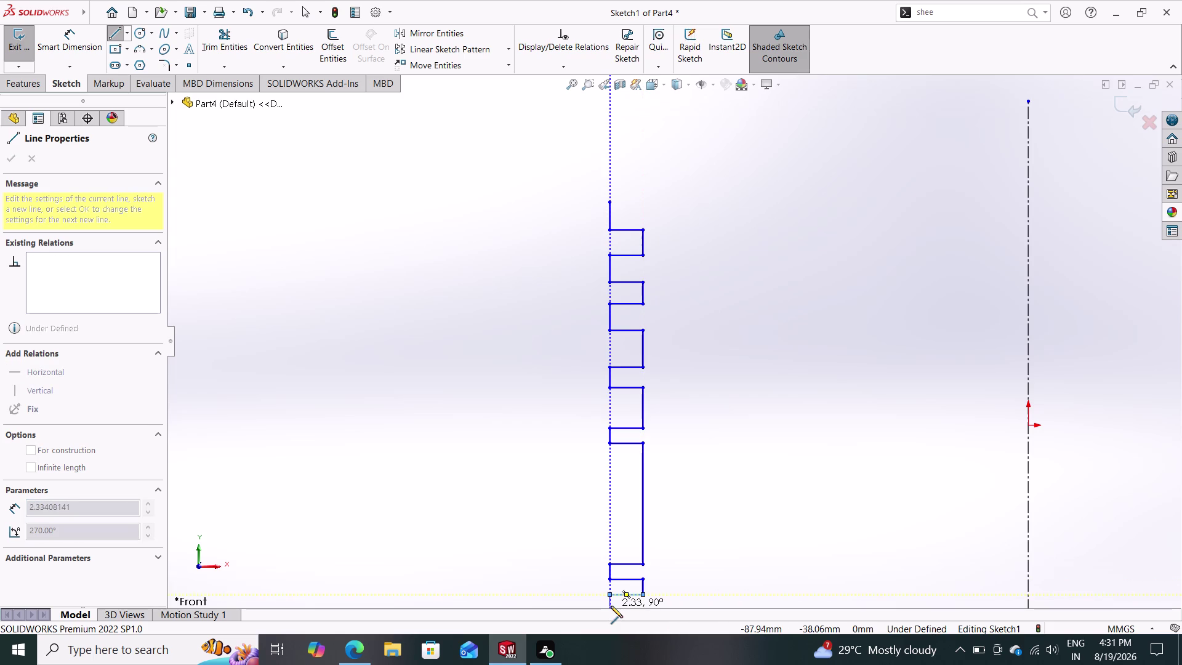
scroll(down, 3)
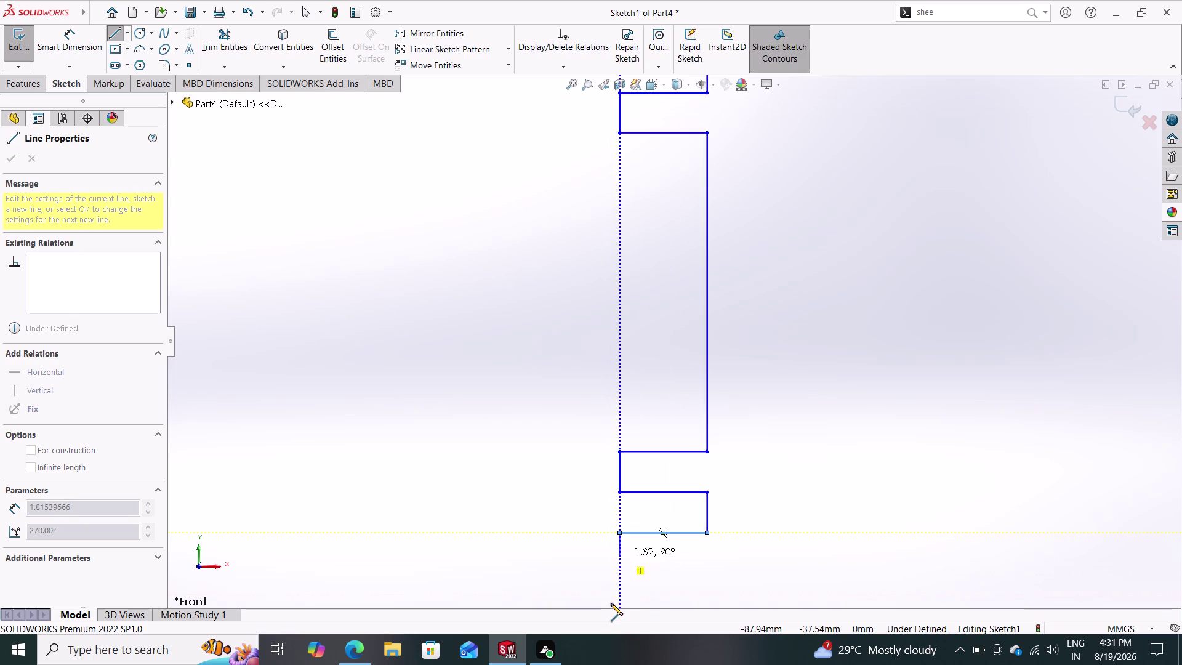
Close the profile bottom with a short step and a long horizontal base line.
click(619, 583)
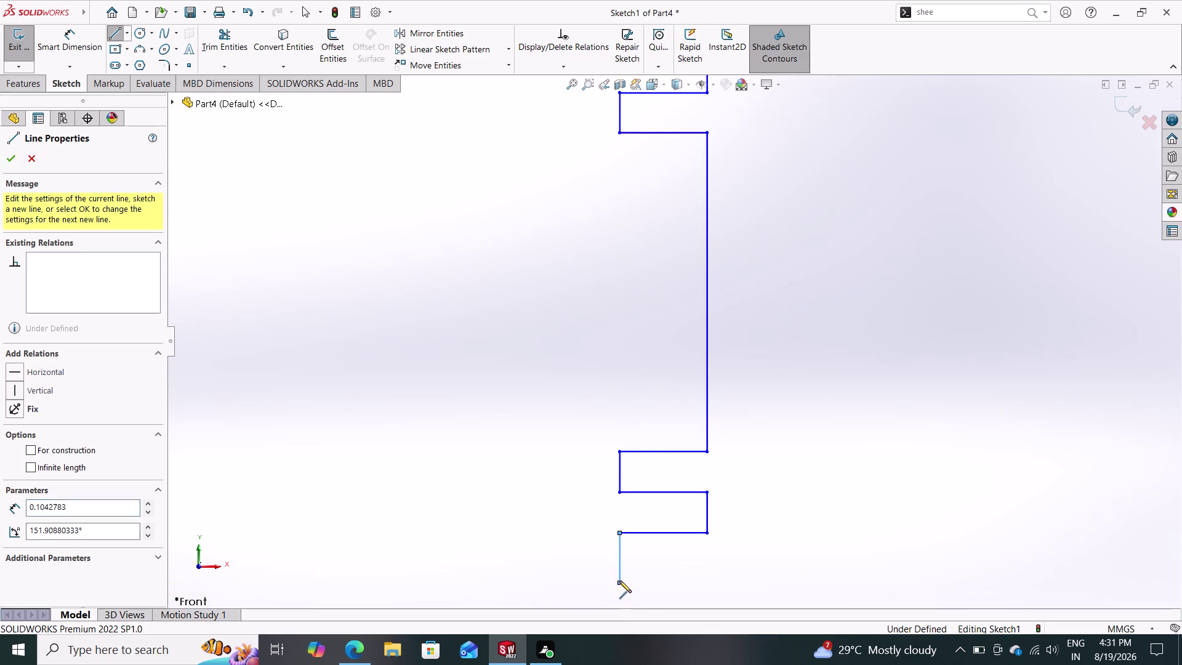
scroll(up, 3)
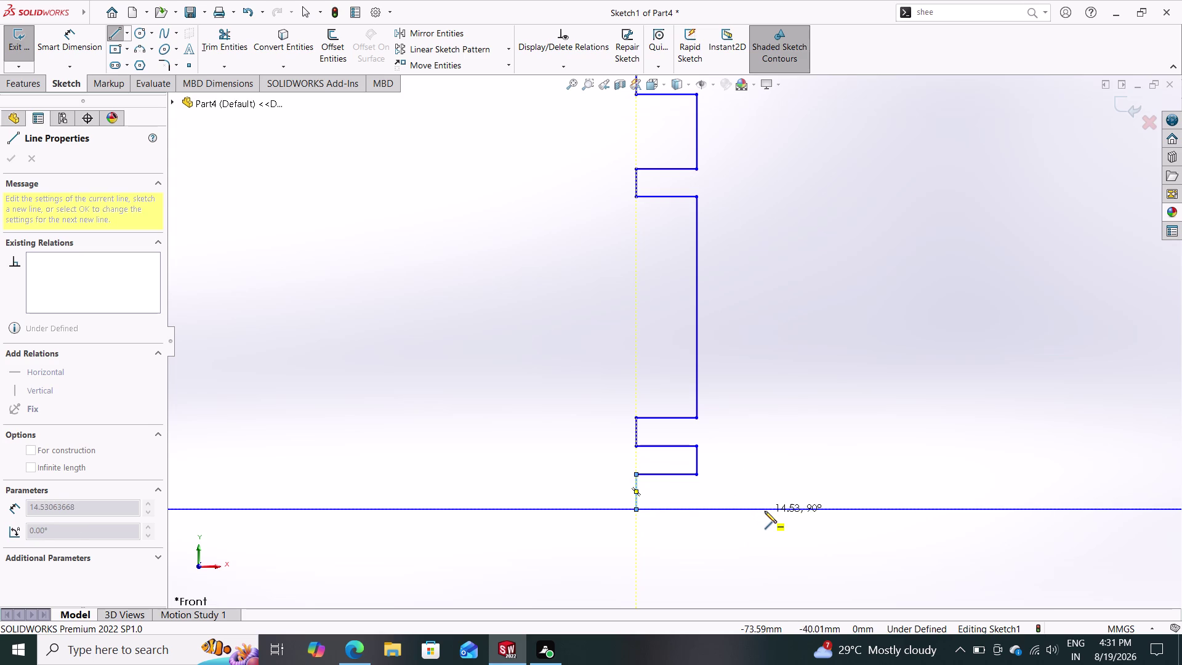
click(765, 511)
key(Escape)
scroll(down, 3)
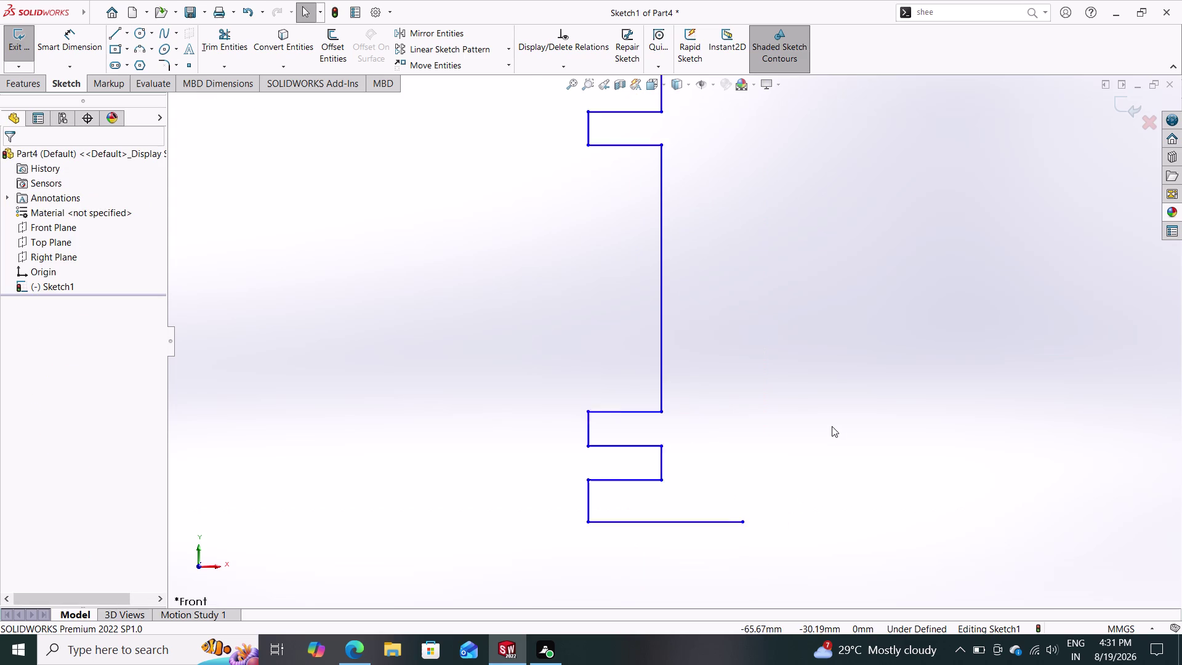
scroll(down, 3)
scroll(up, 3)
scroll(up, 3)
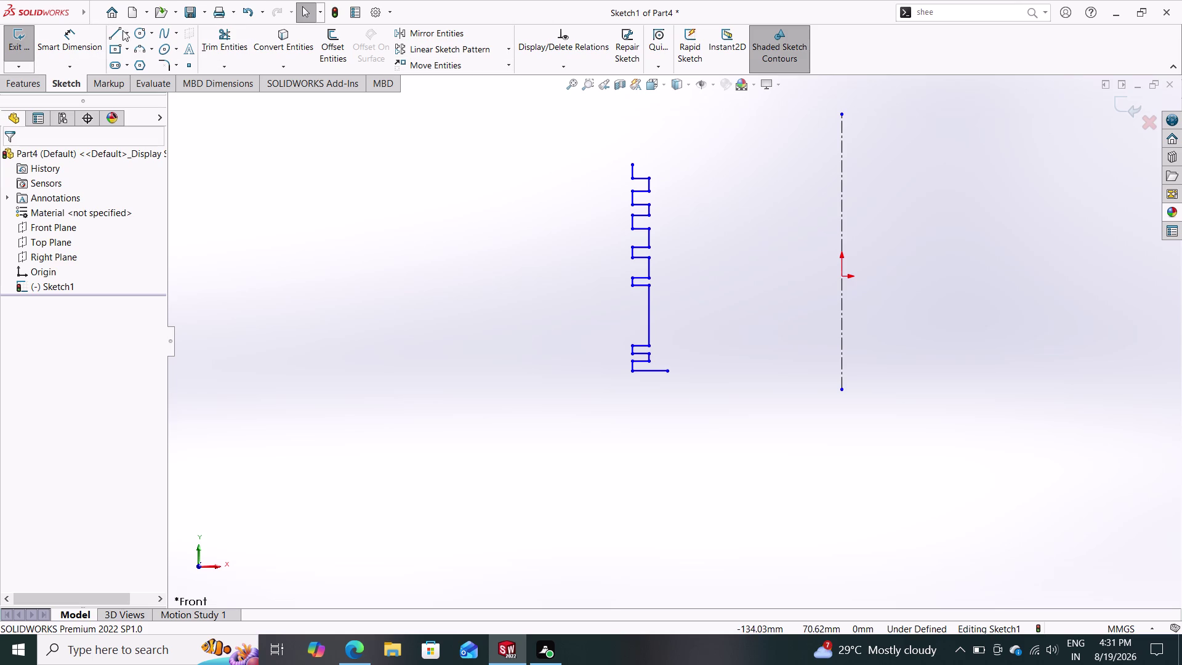
drag(73, 37, 174, 60)
click(75, 41)
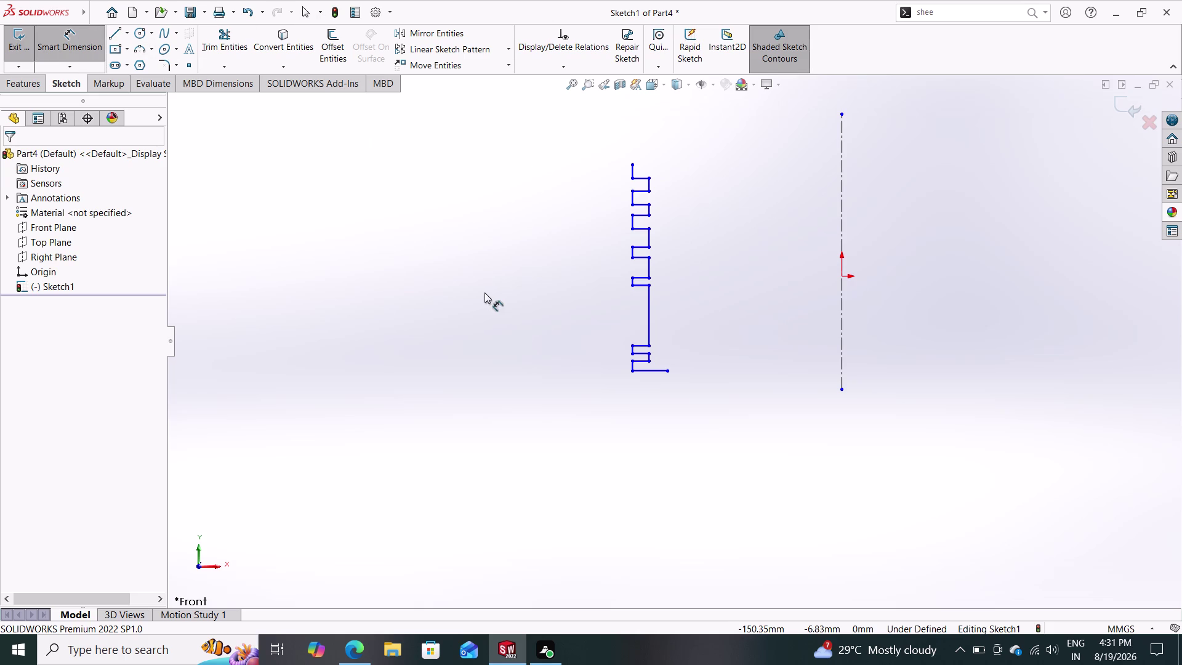
Dimension the top two vertical step heights at 2 mm each.
scroll(down, 3)
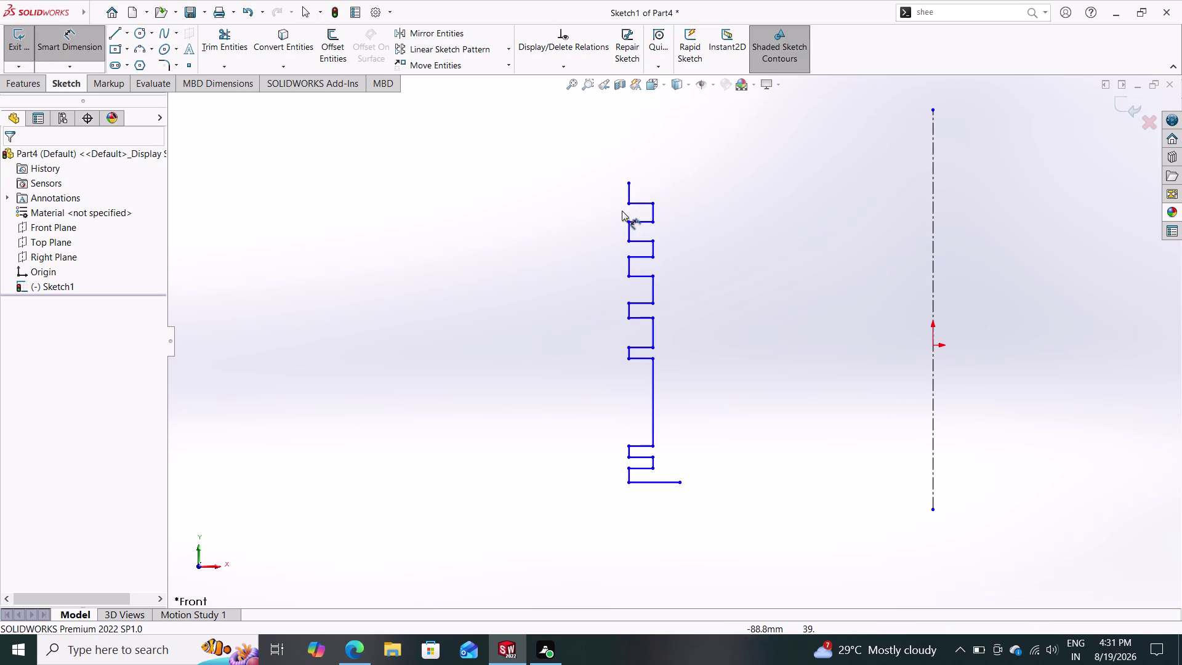
click(629, 194)
click(595, 191)
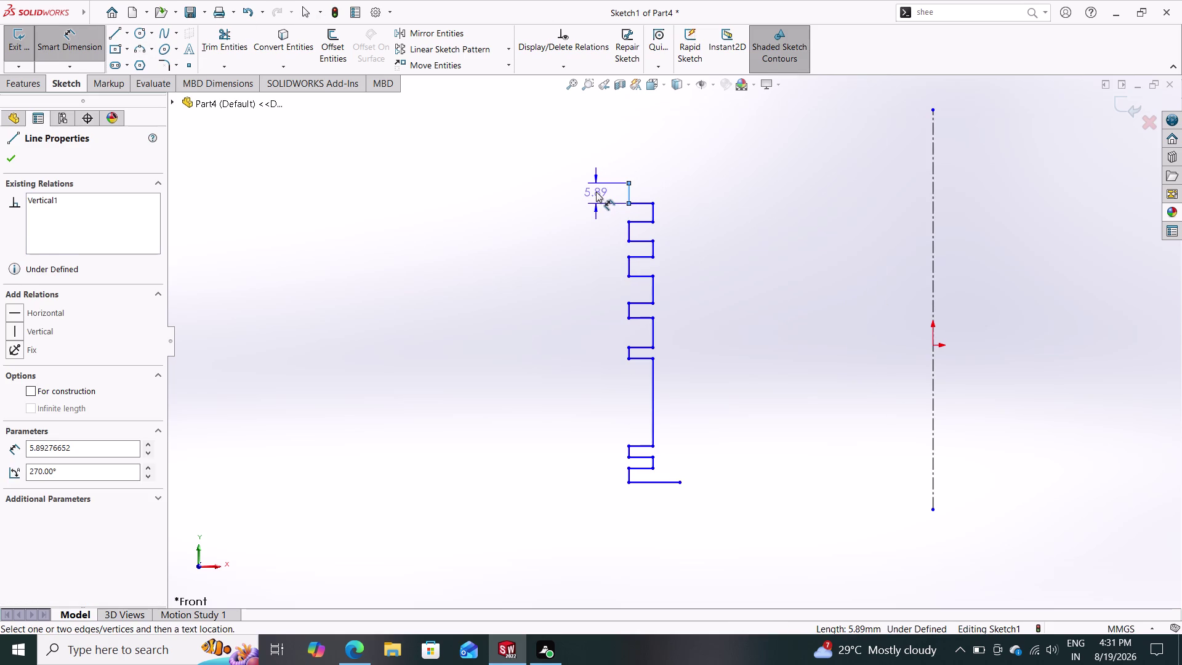
key(2)
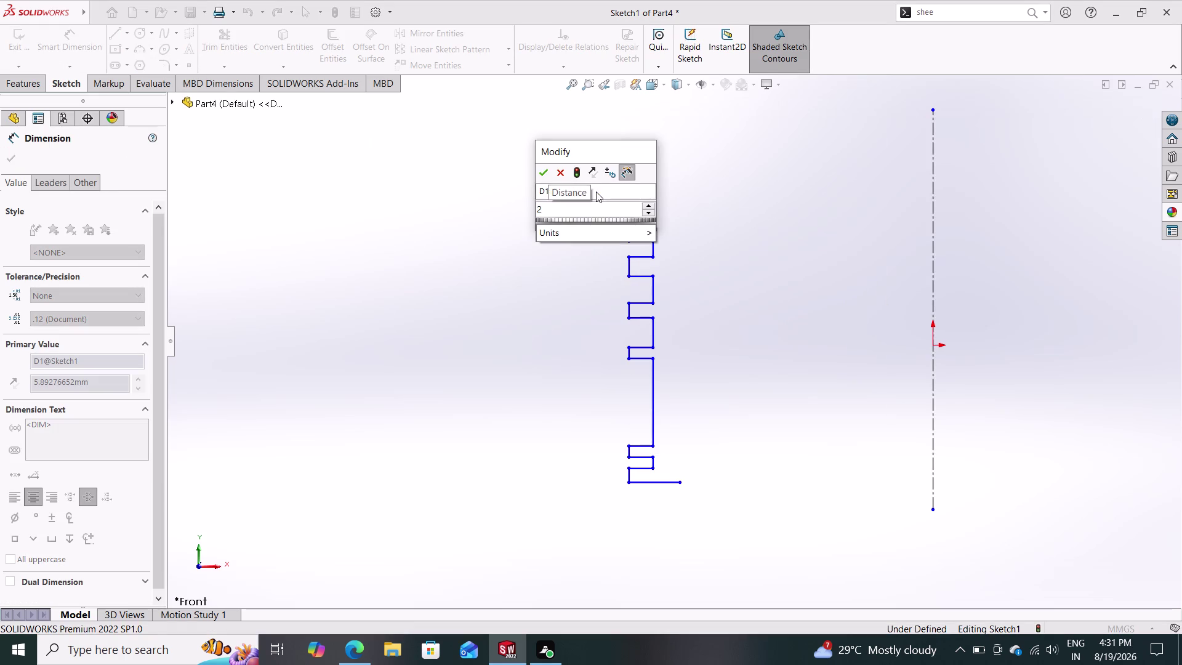
key(Return)
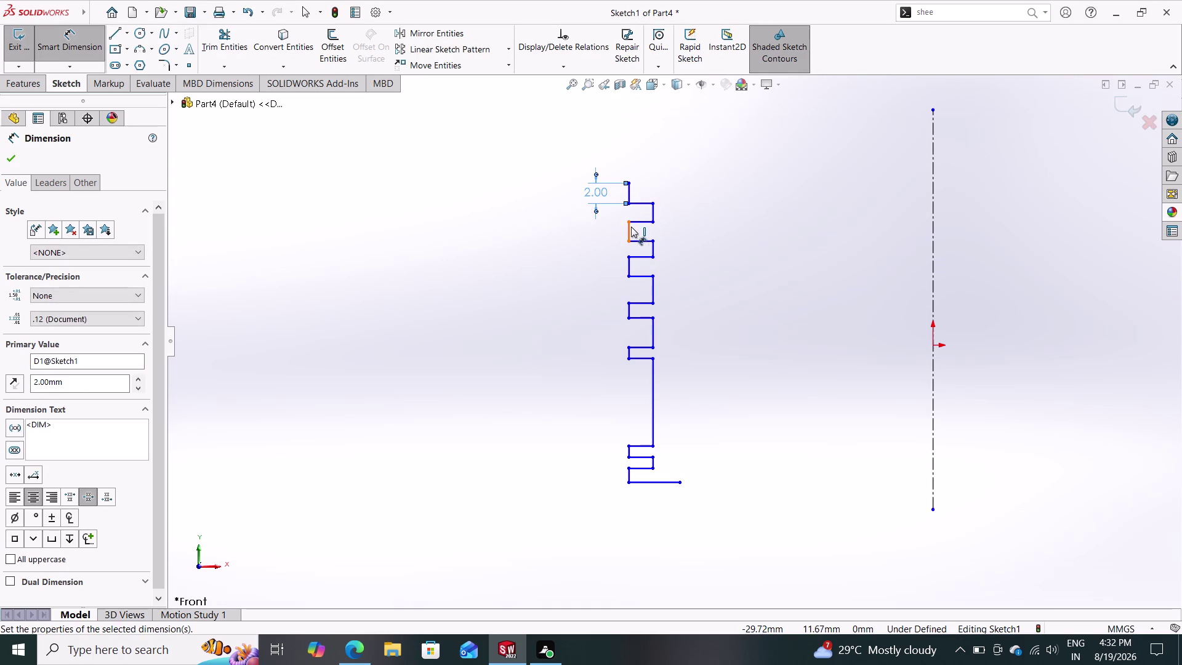
click(629, 230)
click(597, 230)
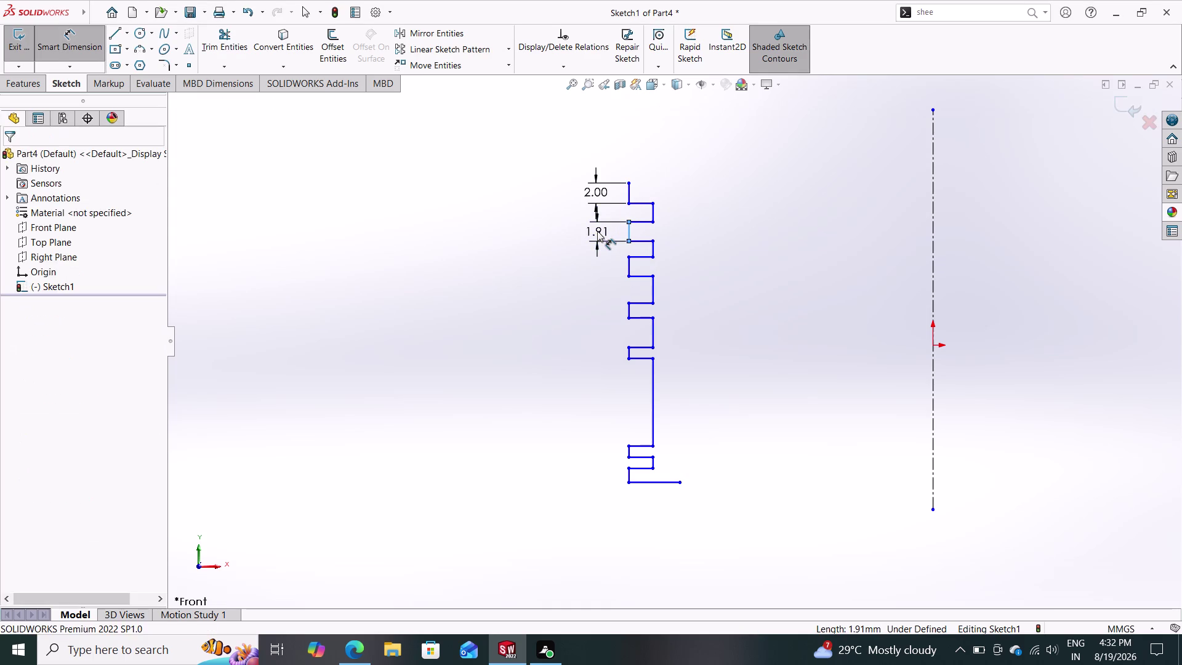
key(2)
key(Return)
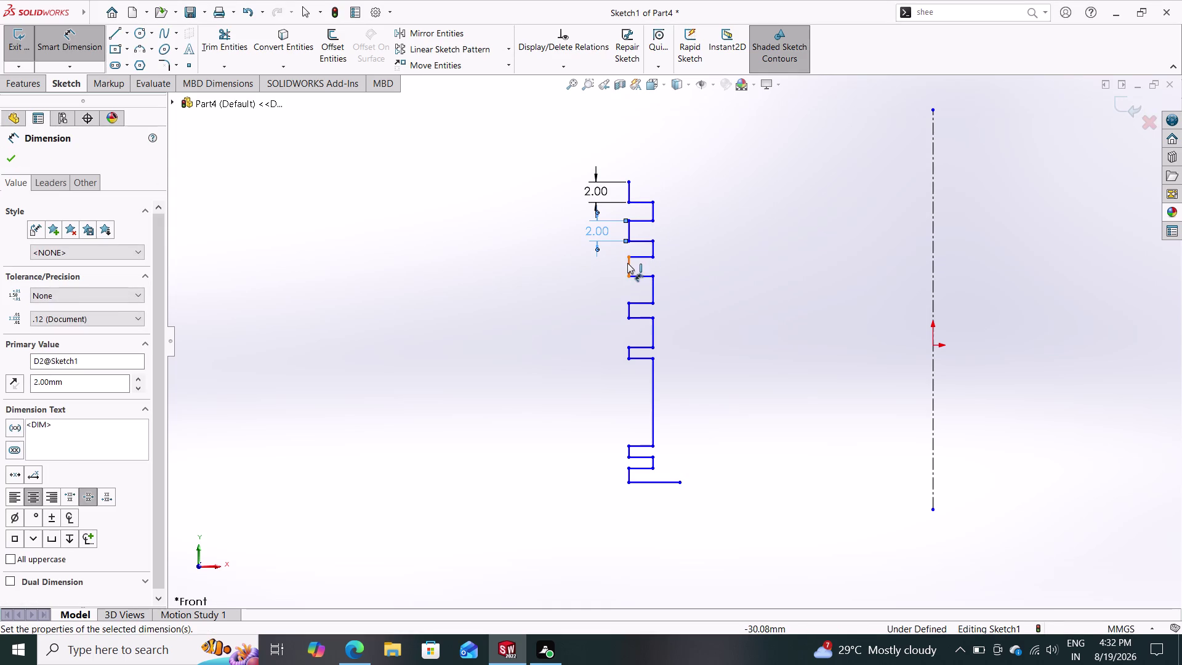
Dimension the third and fourth vertical step heights at 2 mm each.
click(627, 263)
click(597, 267)
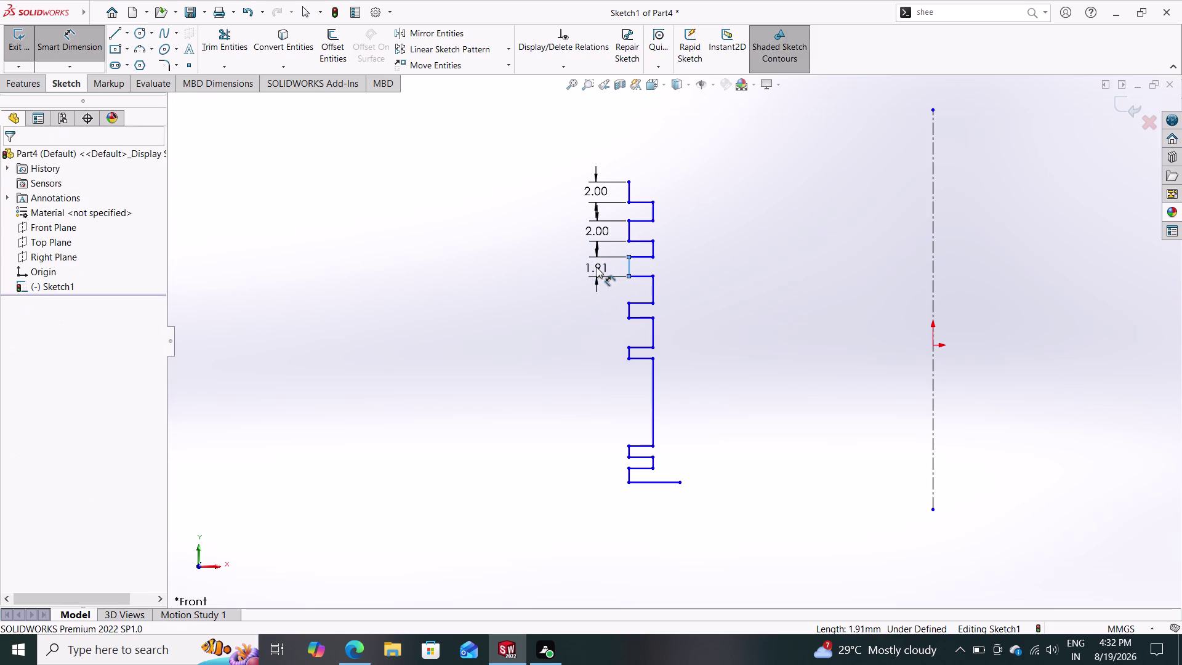
text(24)
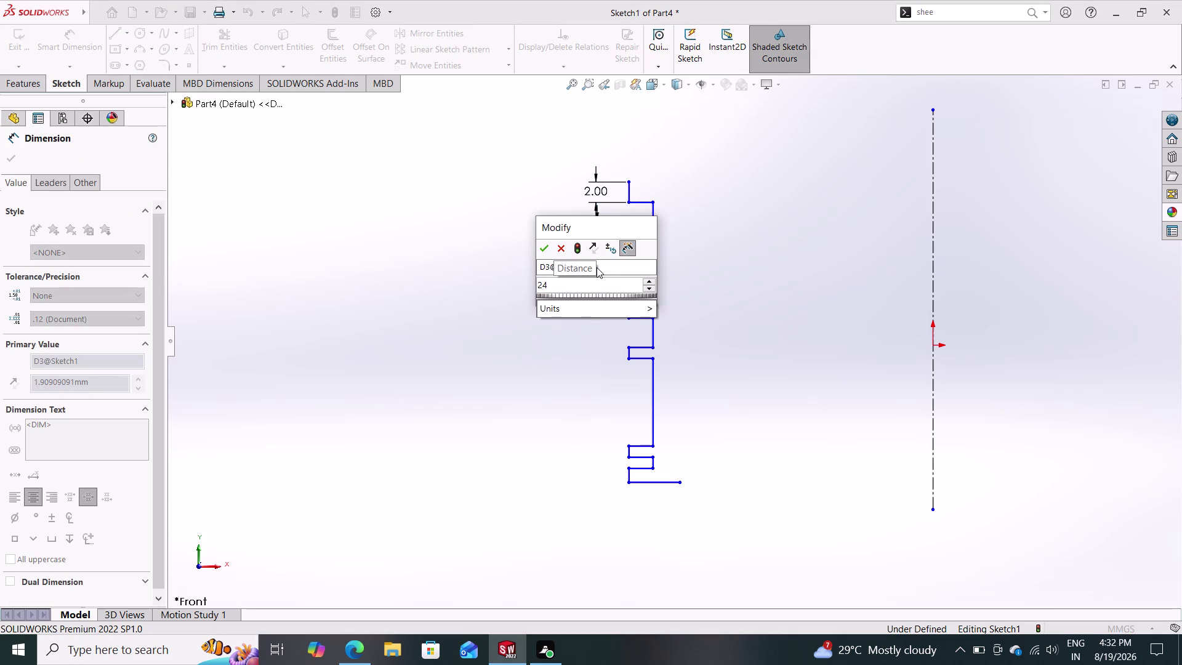
key(BackSpace)
key(Return)
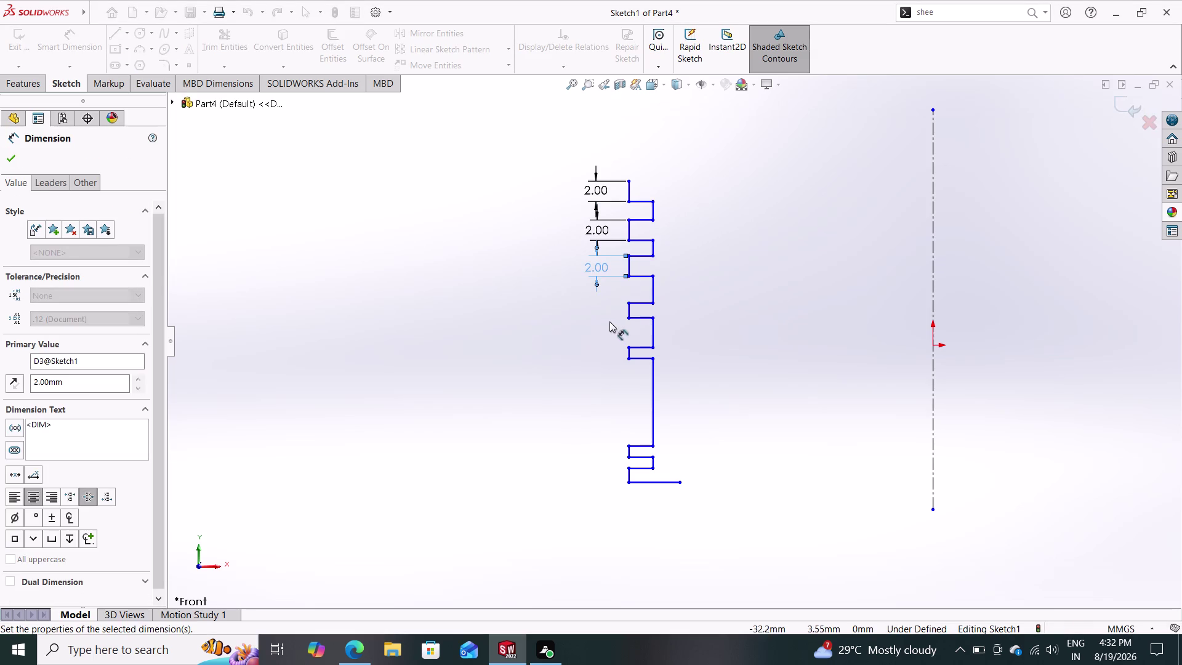
click(627, 309)
click(591, 310)
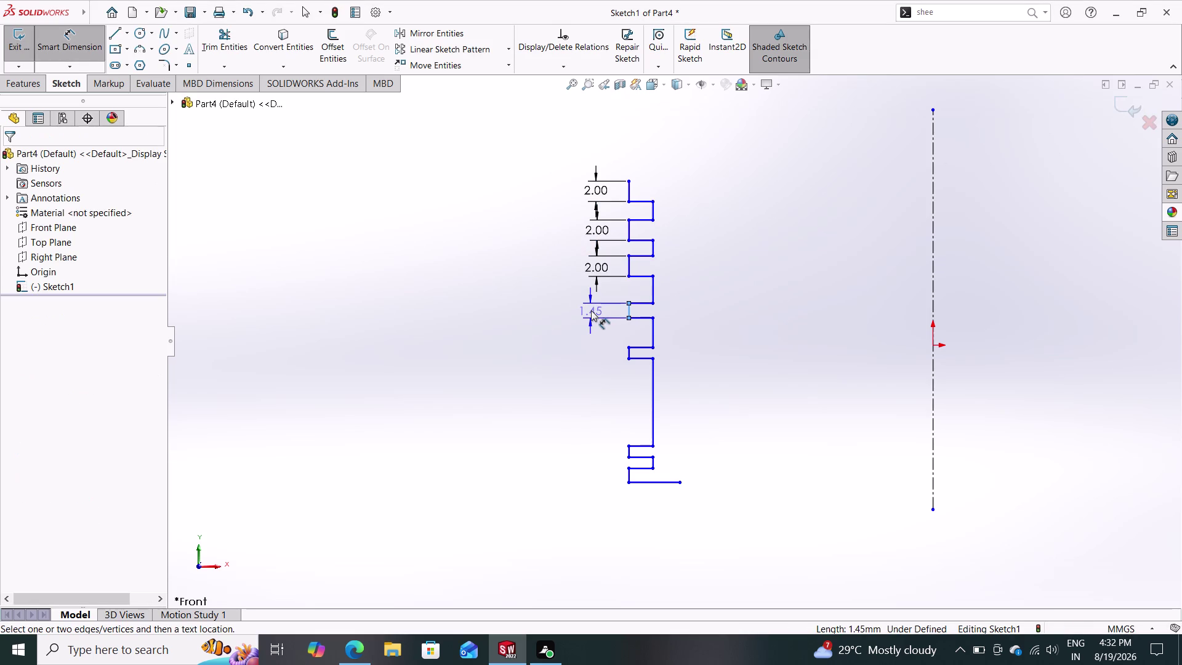
key(2)
key(Return)
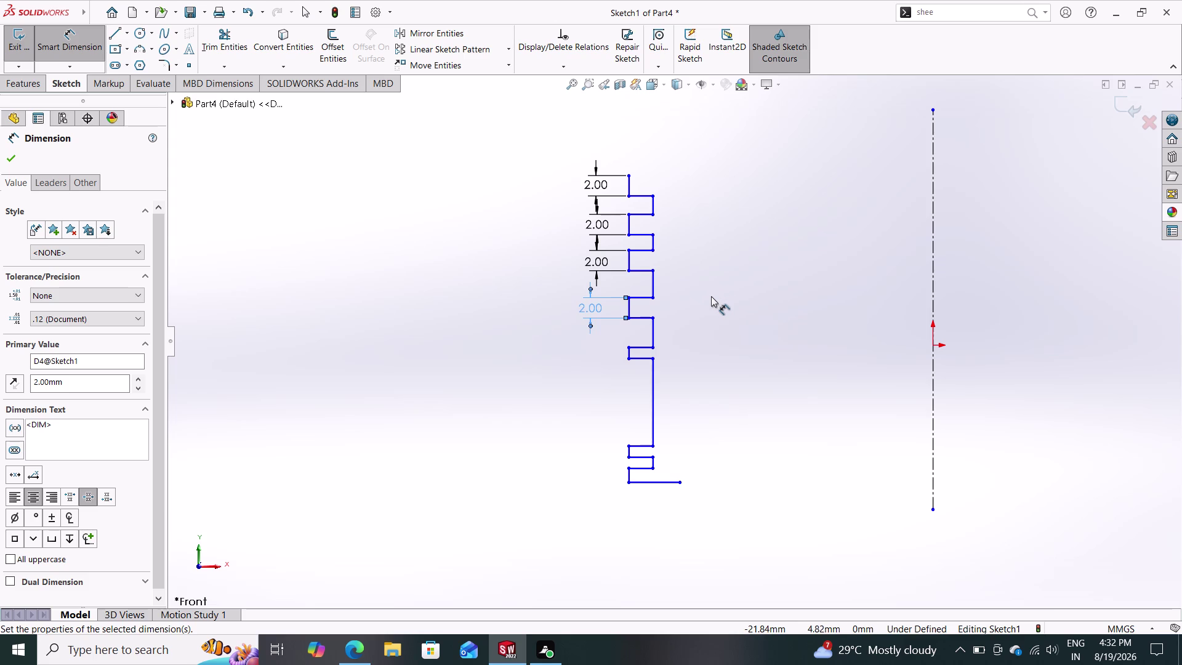
key(Escape)
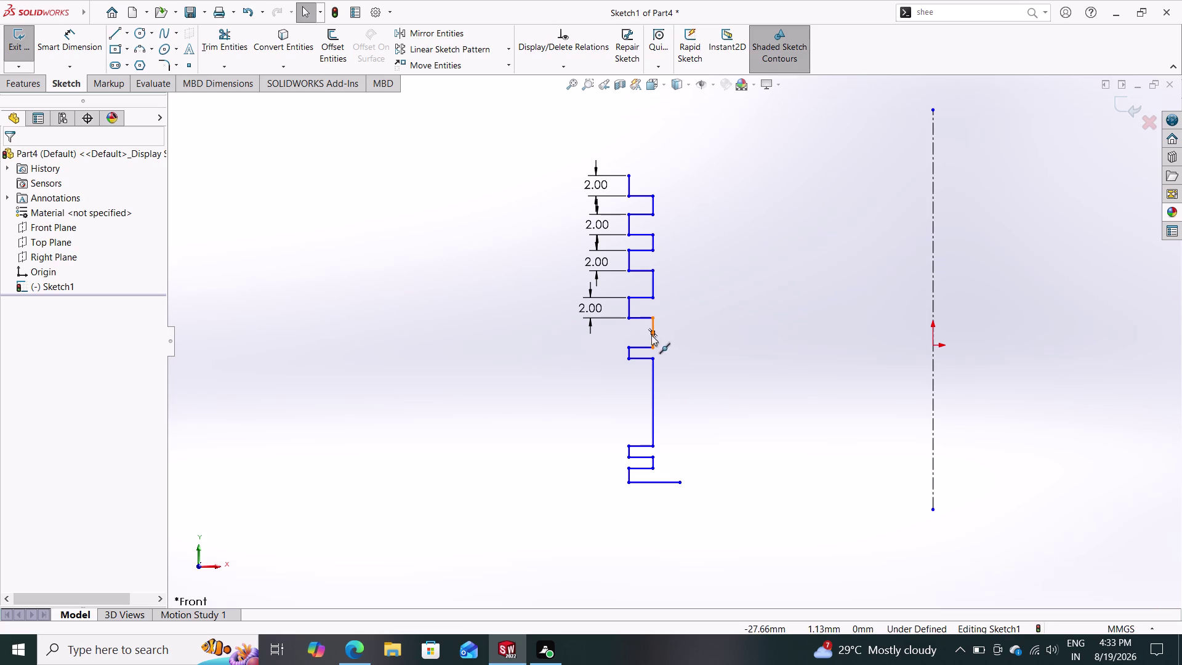
Delete the short stub below the dimensioned steps and the long vertical wall line.
click(641, 358)
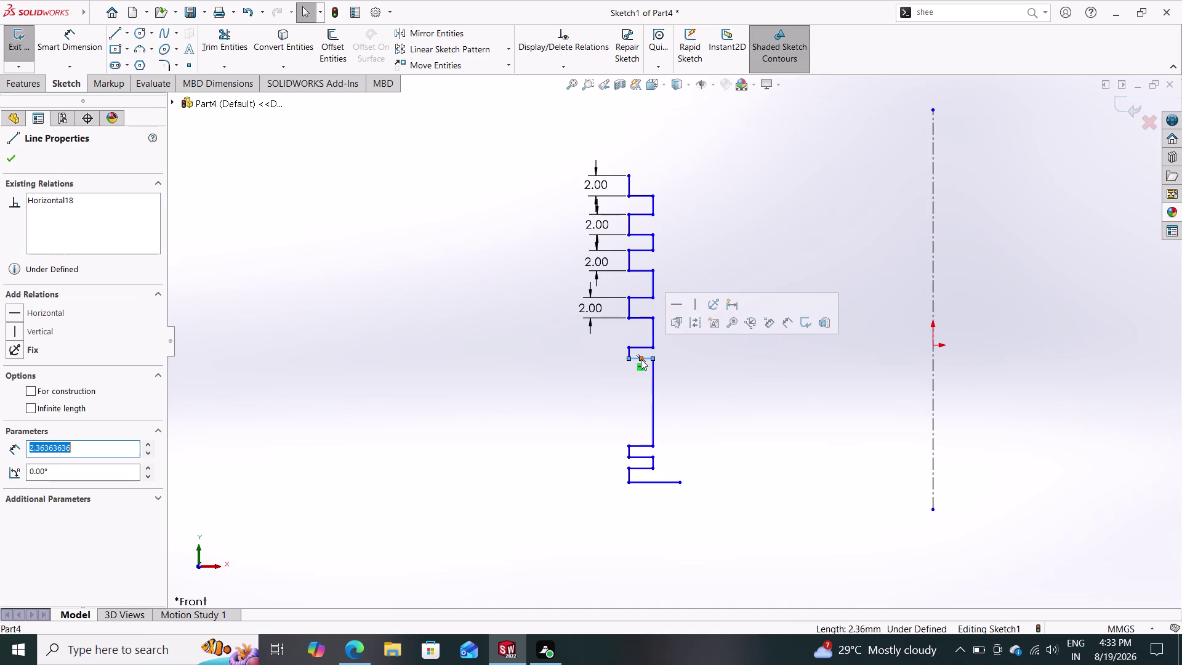
key(Delete)
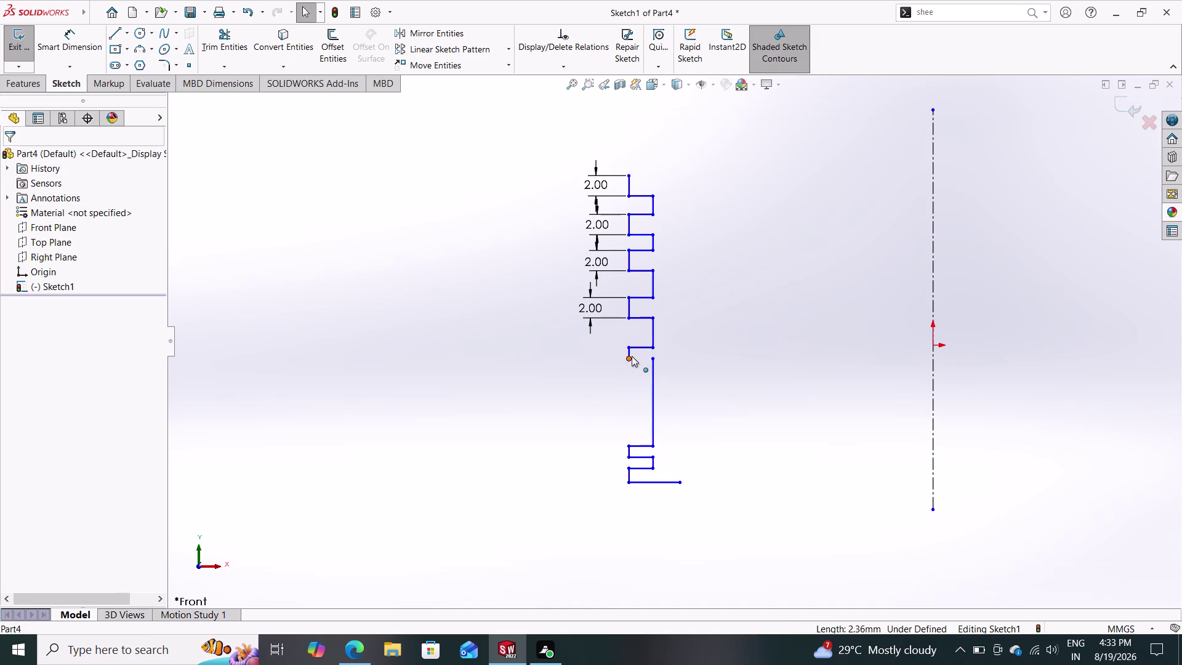
click(629, 350)
key(Delete)
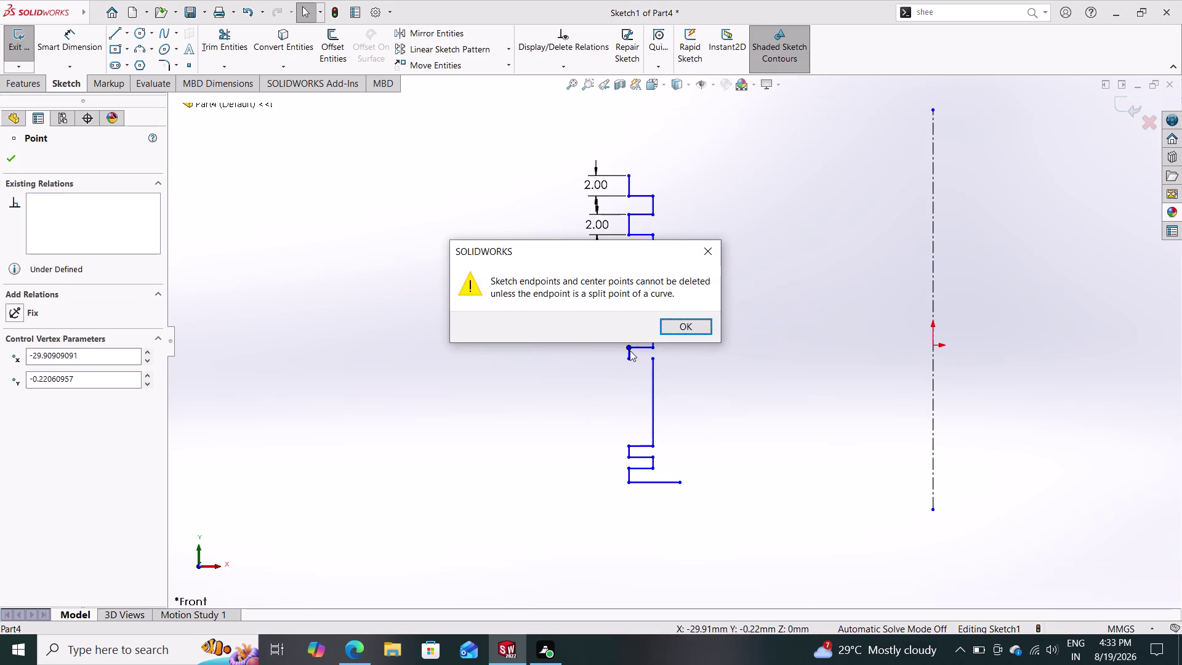
click(673, 321)
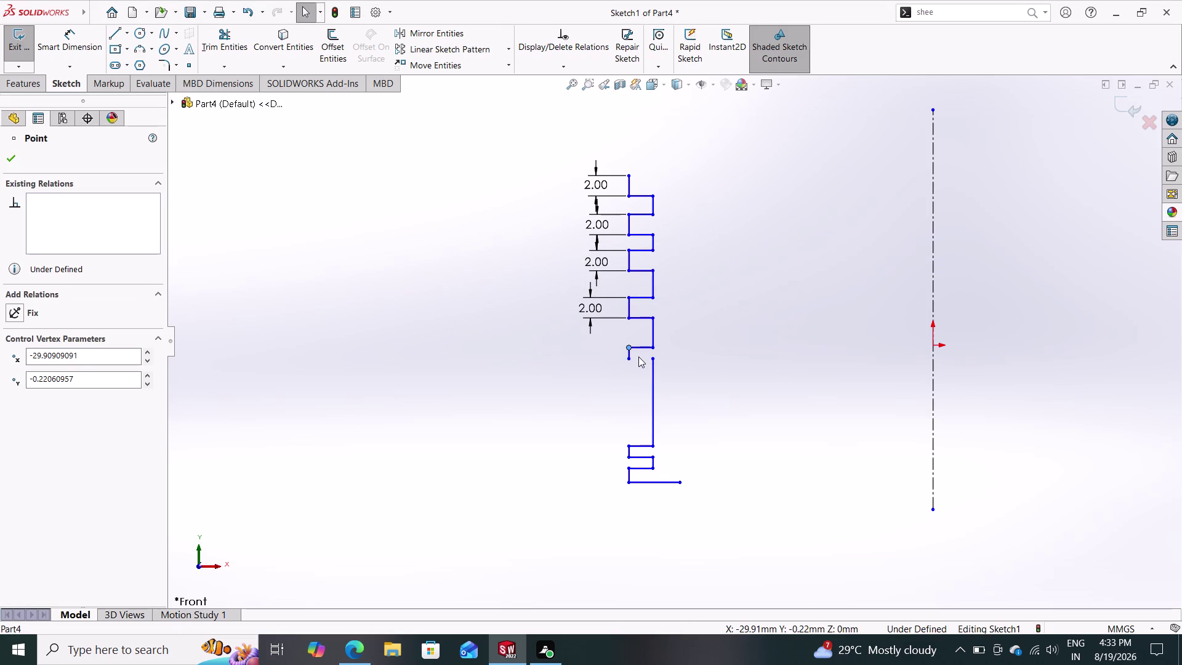
scroll(down, 3)
click(628, 350)
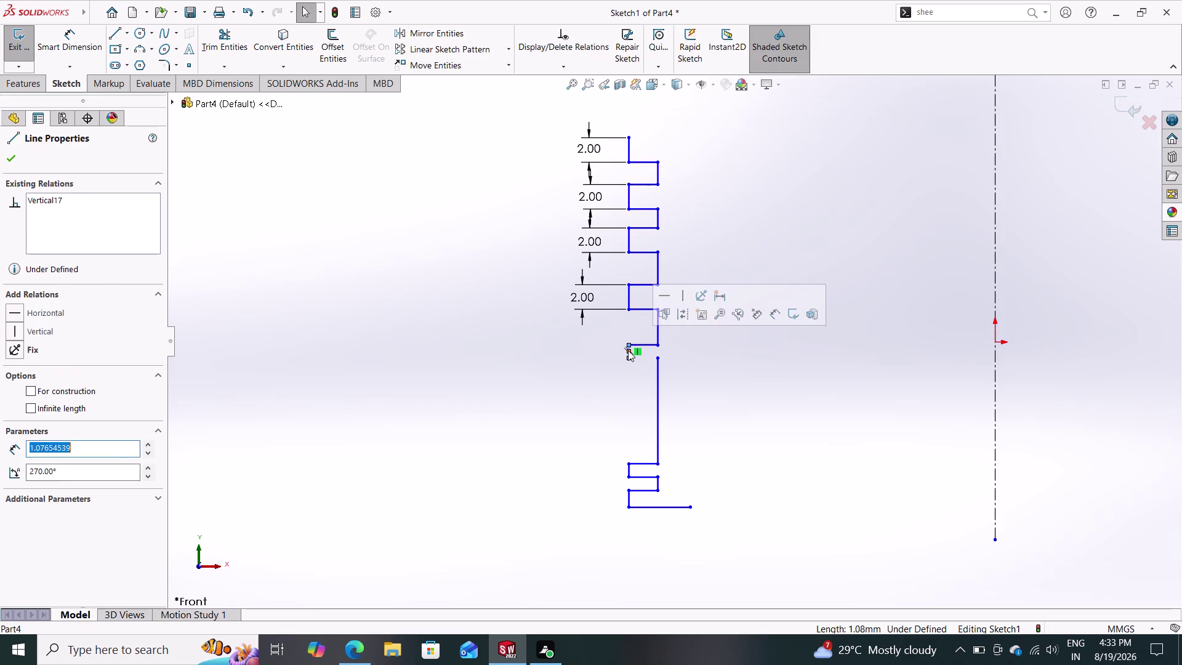
key(Delete)
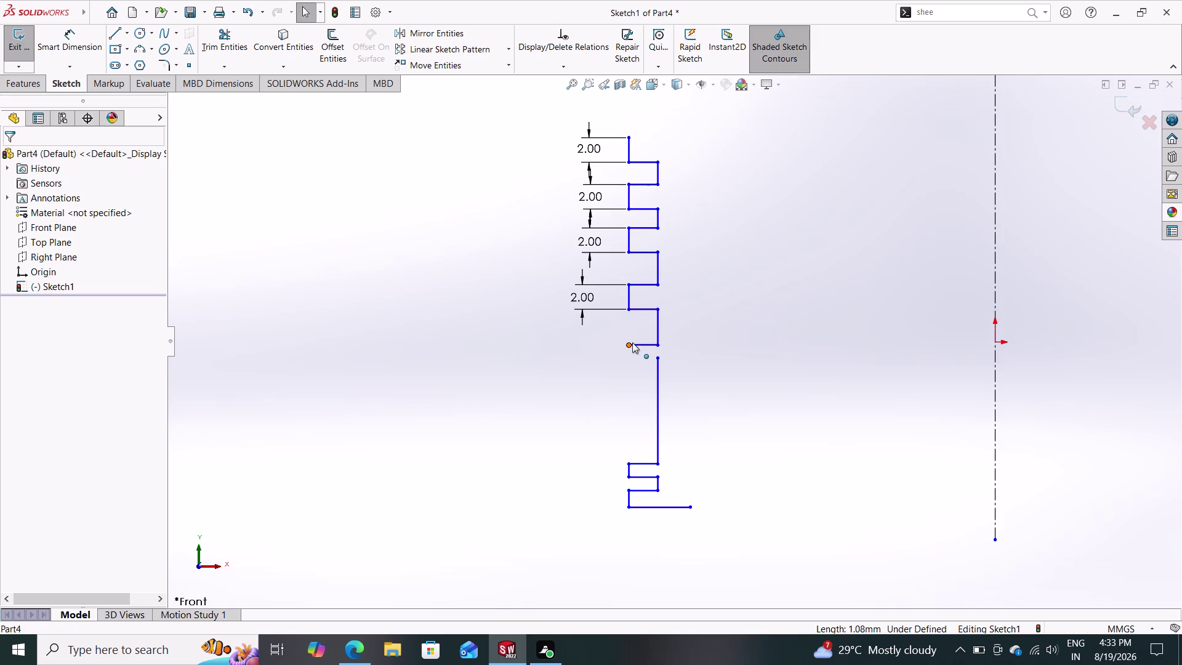
click(659, 377)
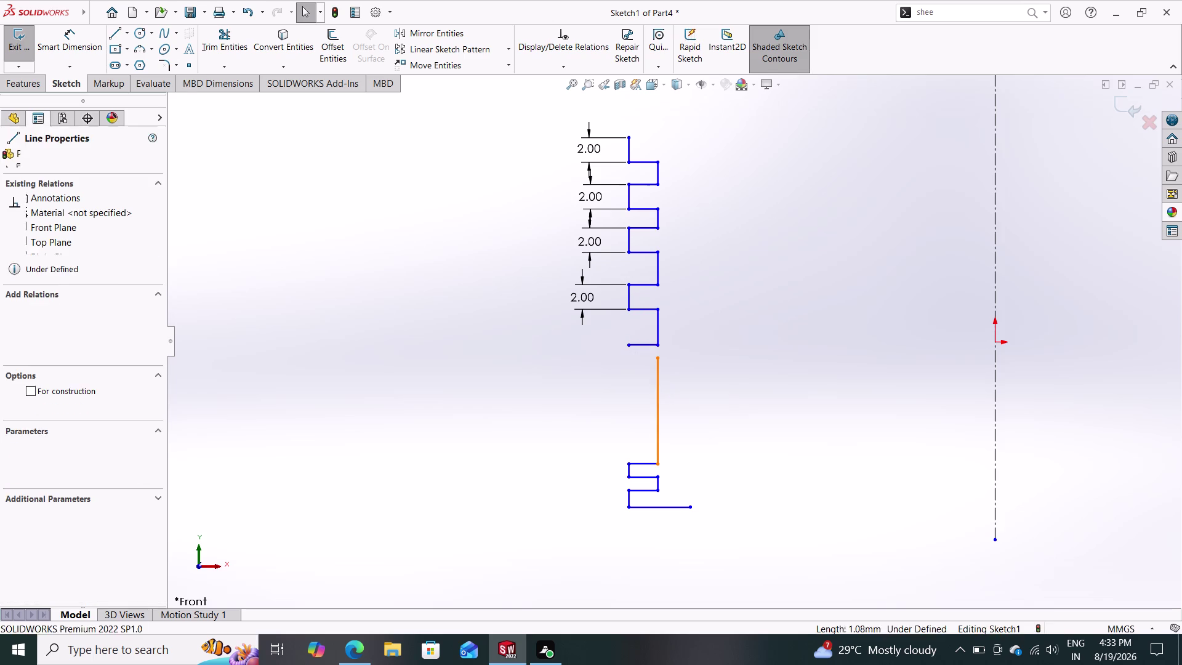
key(Delete)
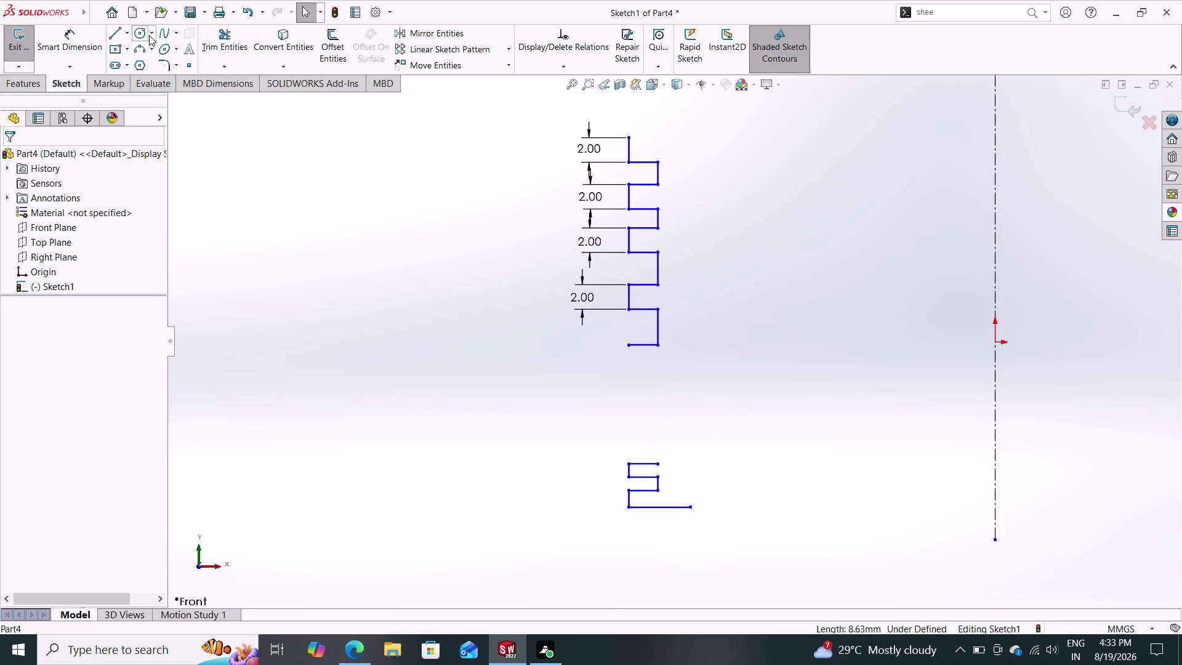
Sketch a vertical wall line from the lowest groove down to the lower step.
click(112, 35)
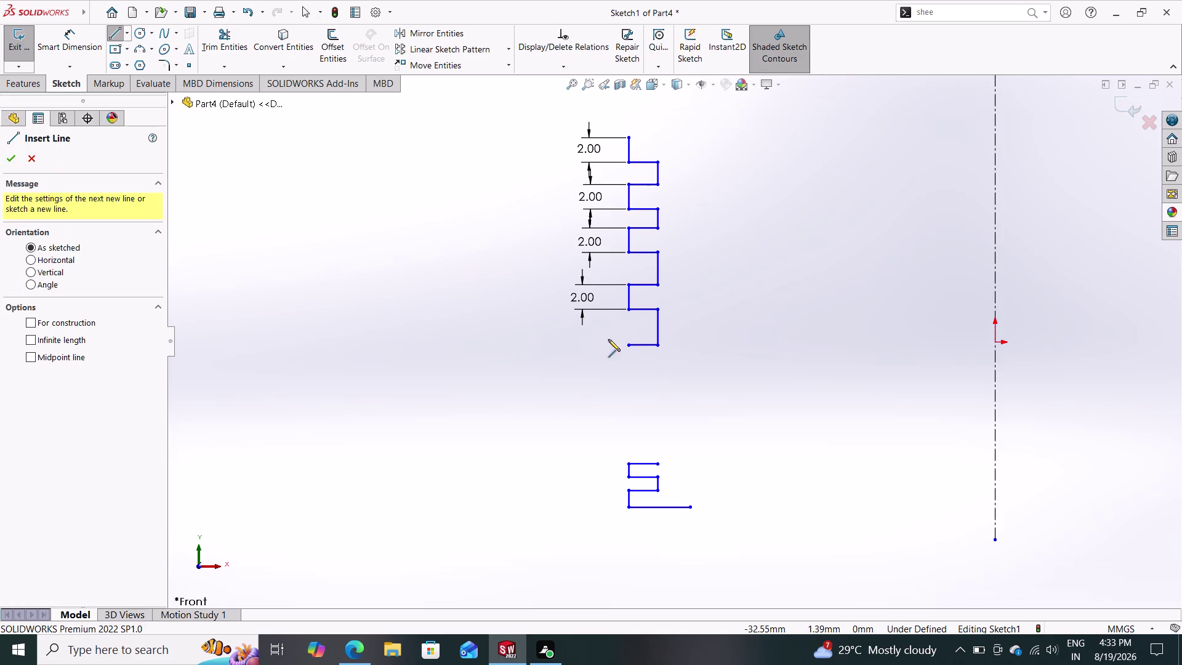
click(630, 347)
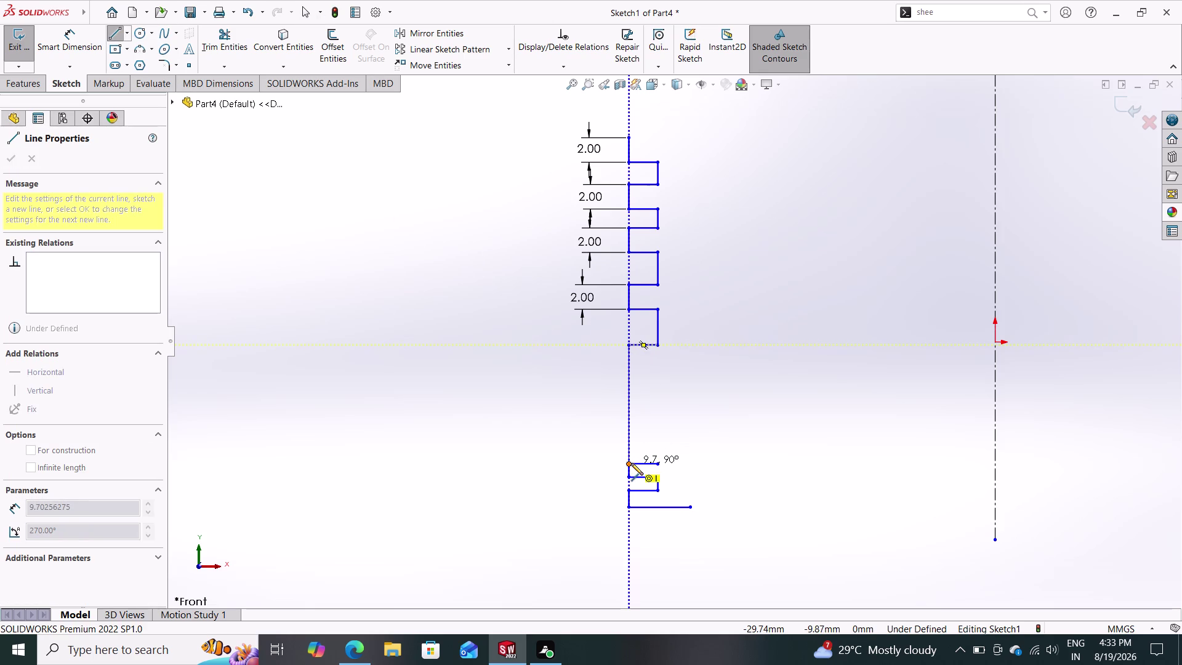
click(631, 463)
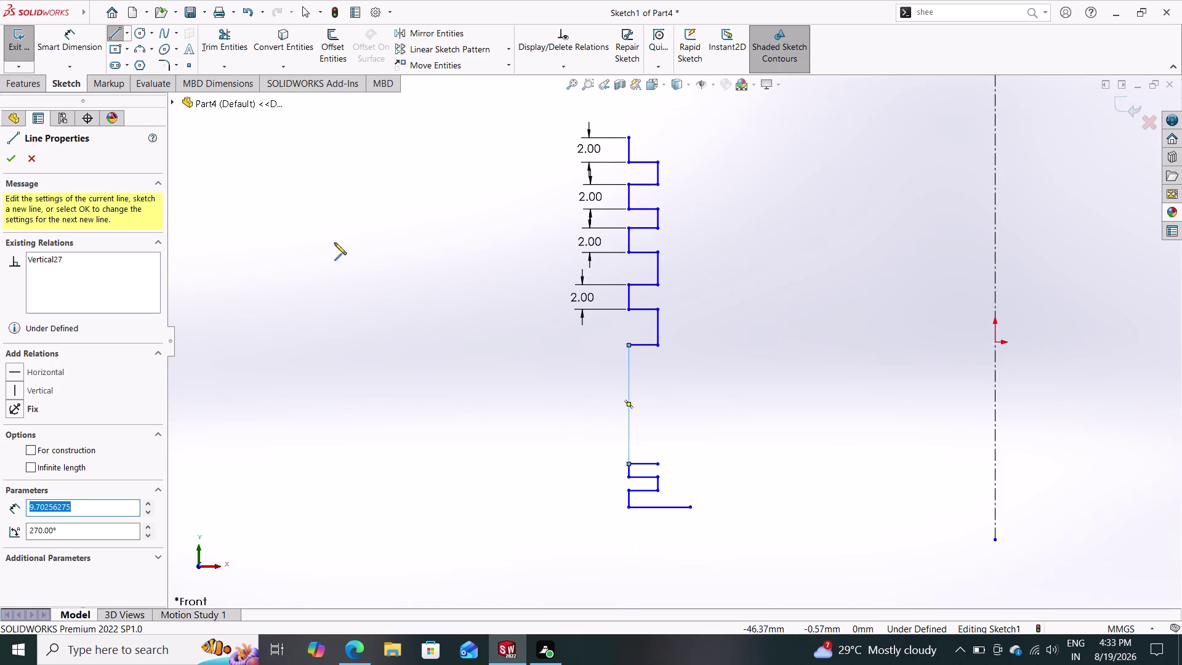
Trim the excess wall pieces near the step and select the two loose endpoints.
click(229, 36)
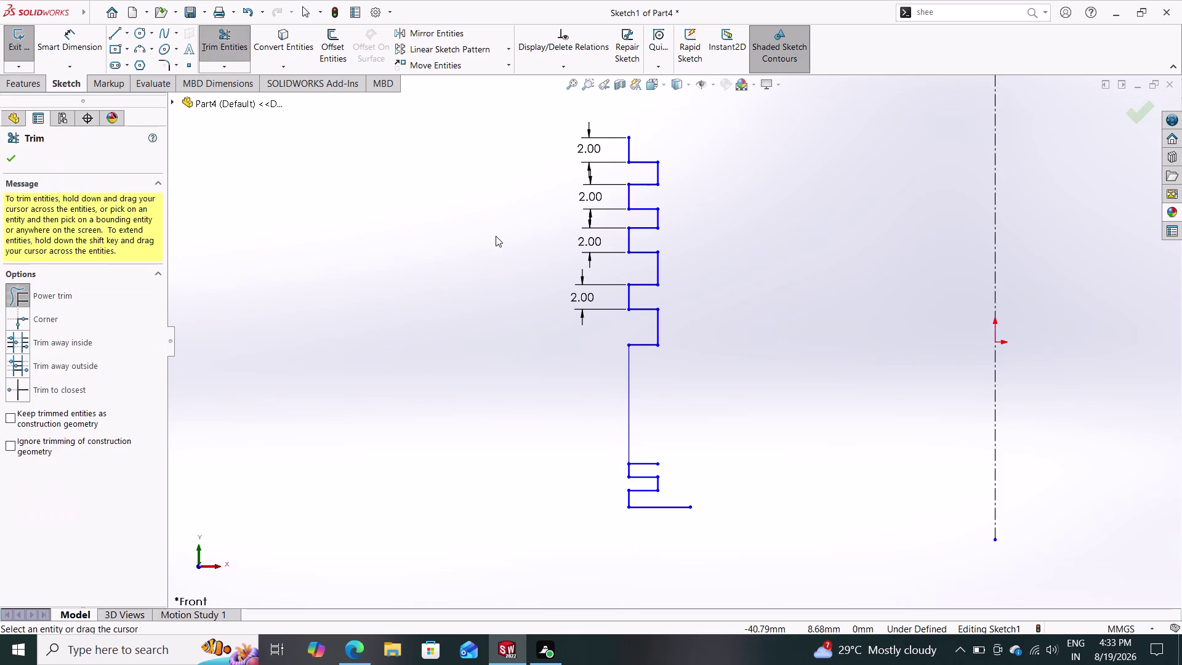
drag(658, 434, 650, 461)
drag(650, 462, 650, 464)
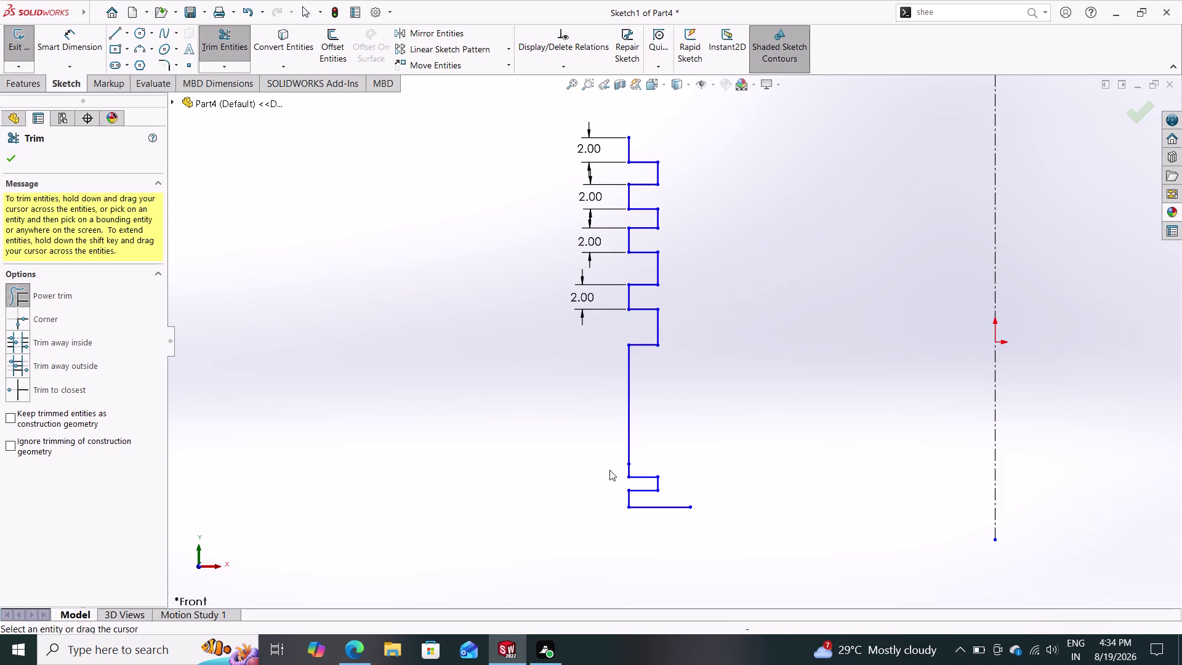
drag(610, 470, 632, 469)
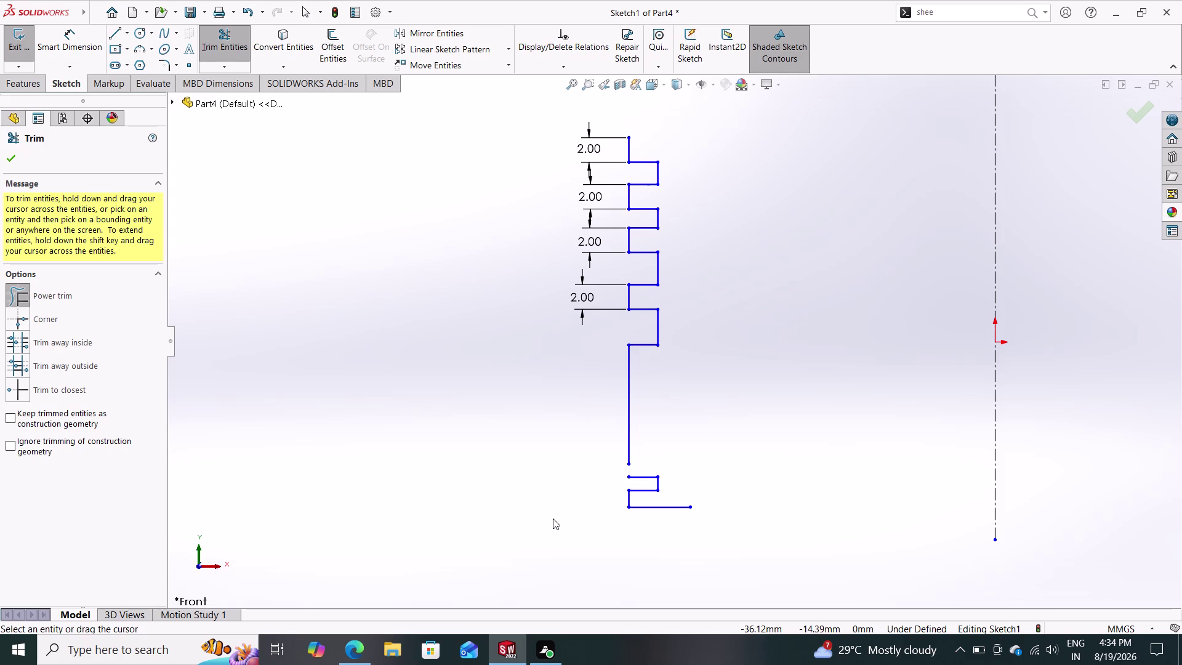
key(Escape)
drag(630, 479, 631, 470)
click(630, 464)
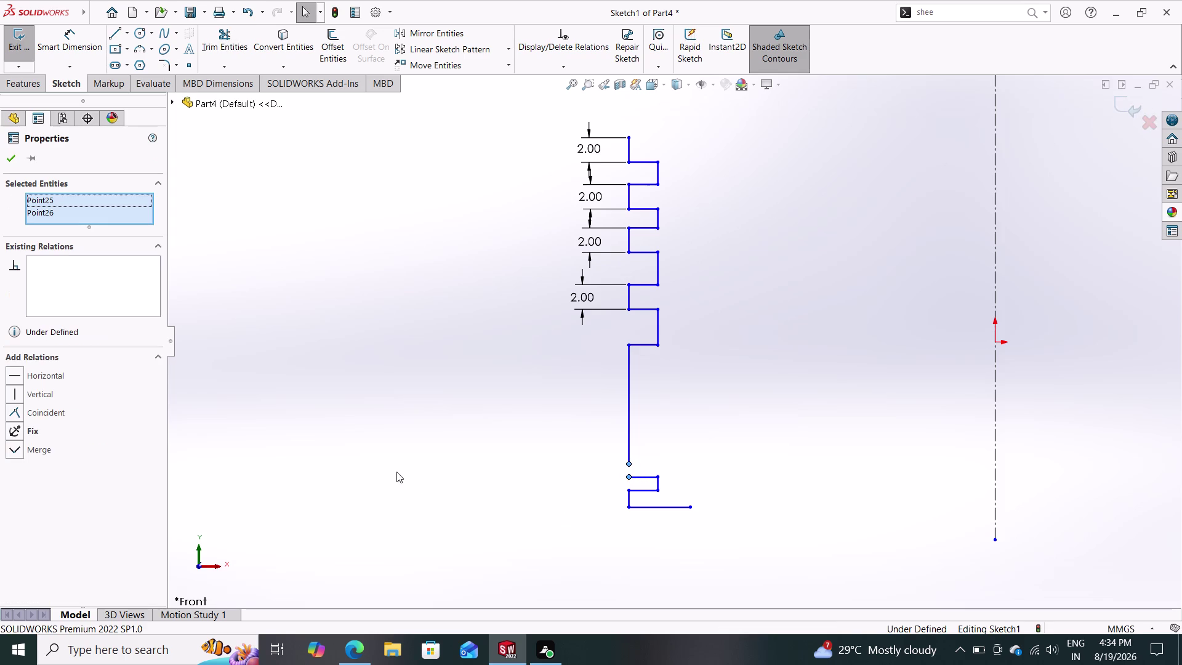
Merge the new wall's loose endpoint with the lower step's endpoint.
click(62, 411)
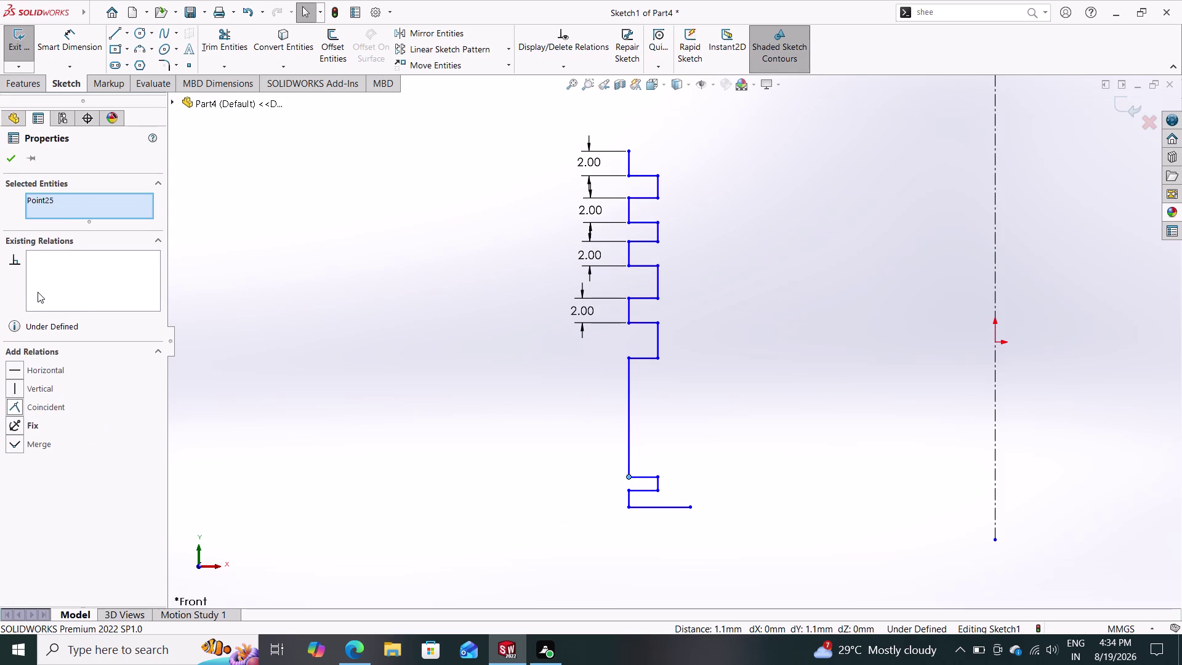
click(10, 158)
key(Escape)
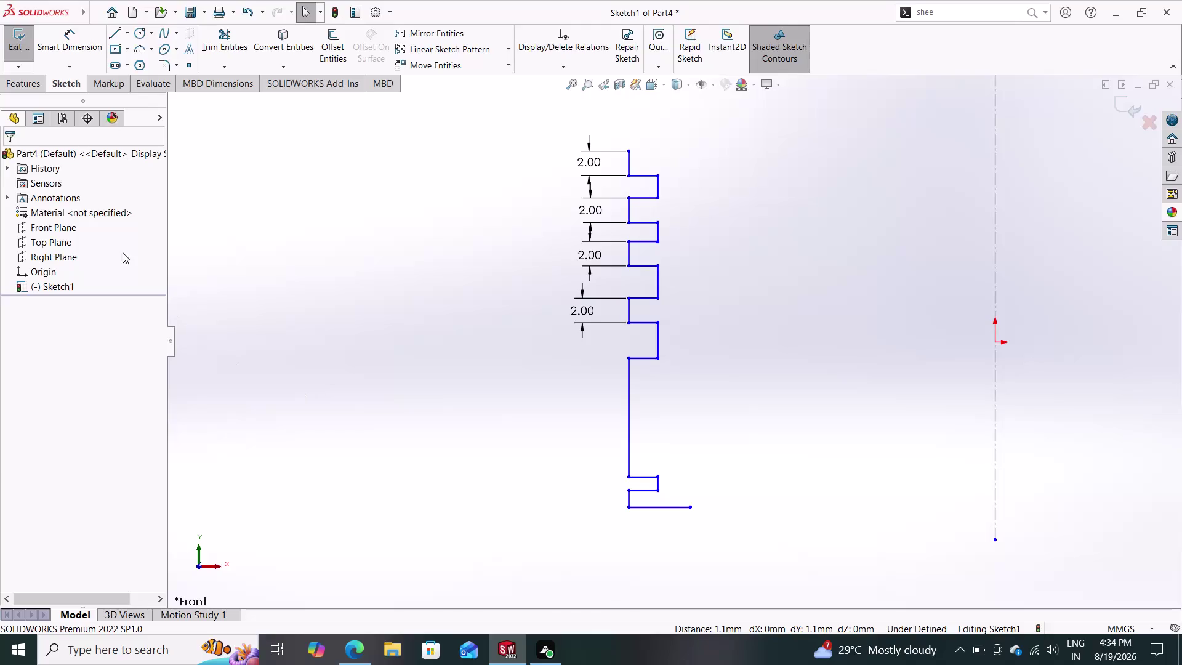
click(81, 46)
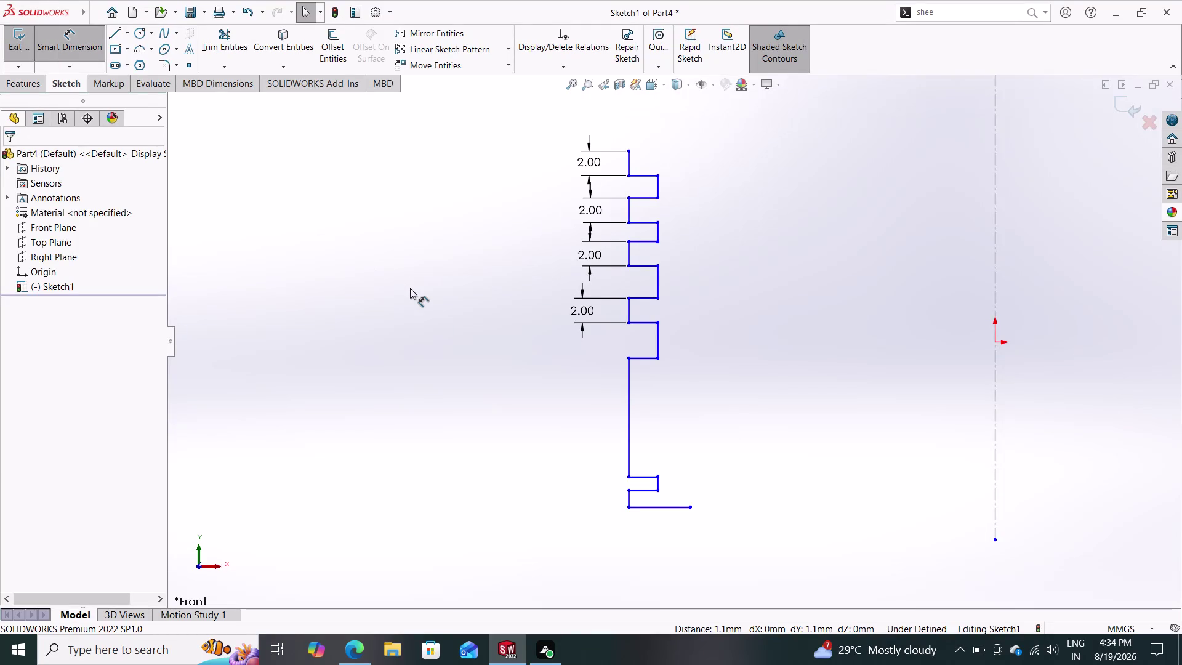
Dimension the lower step's height to 2 mm.
click(645, 477)
click(646, 489)
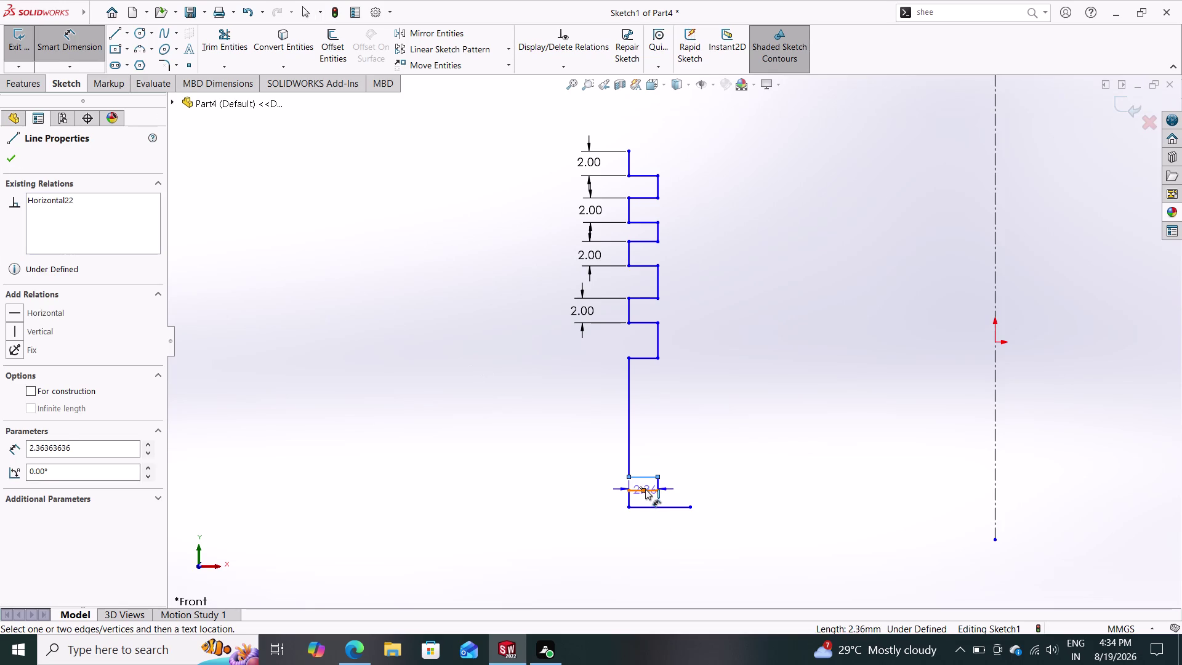
click(585, 483)
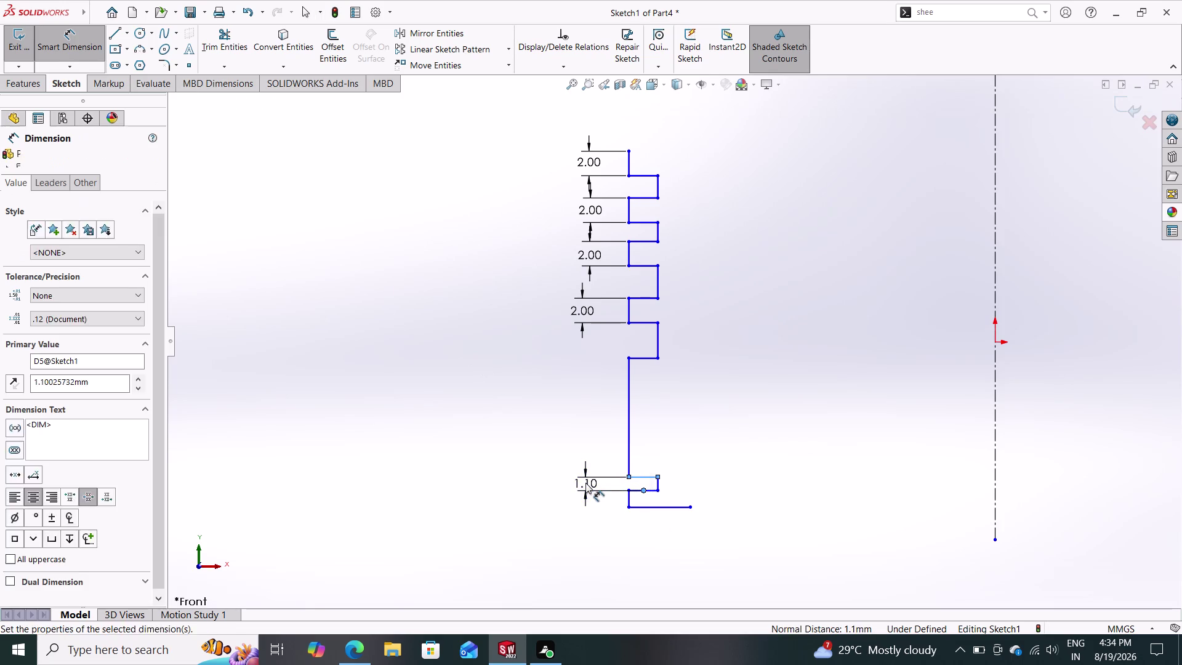
key(2)
key(Return)
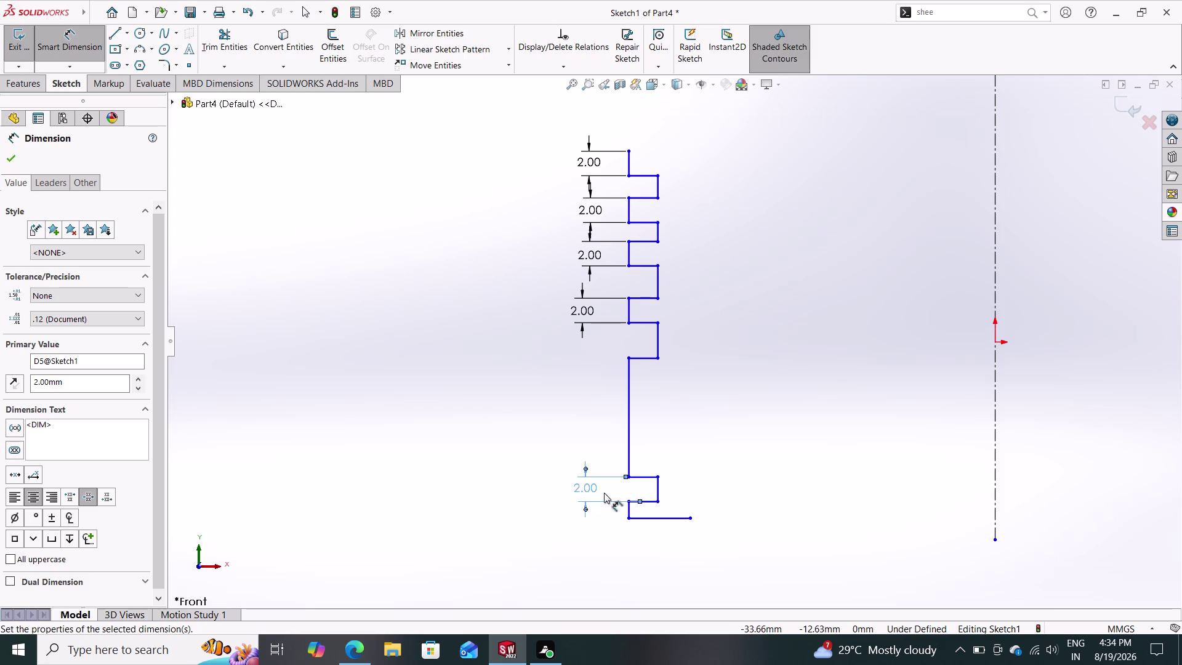
Place a distance dimension from the lower step corner to the profile's bottom corner.
click(631, 478)
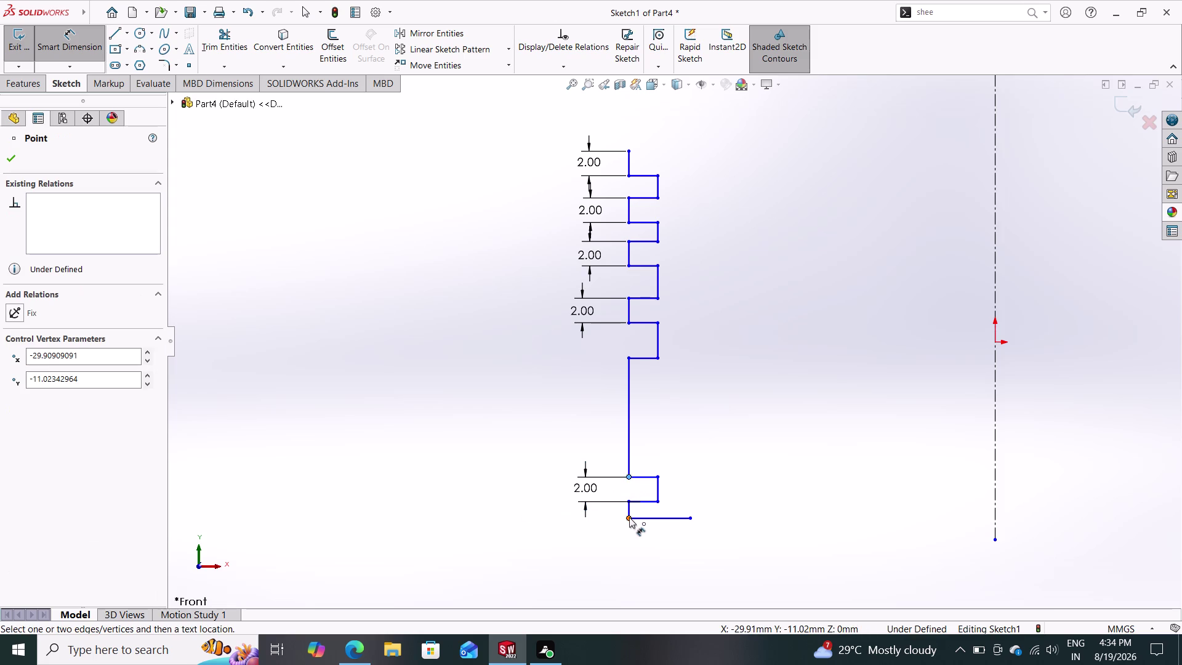
click(629, 518)
click(515, 500)
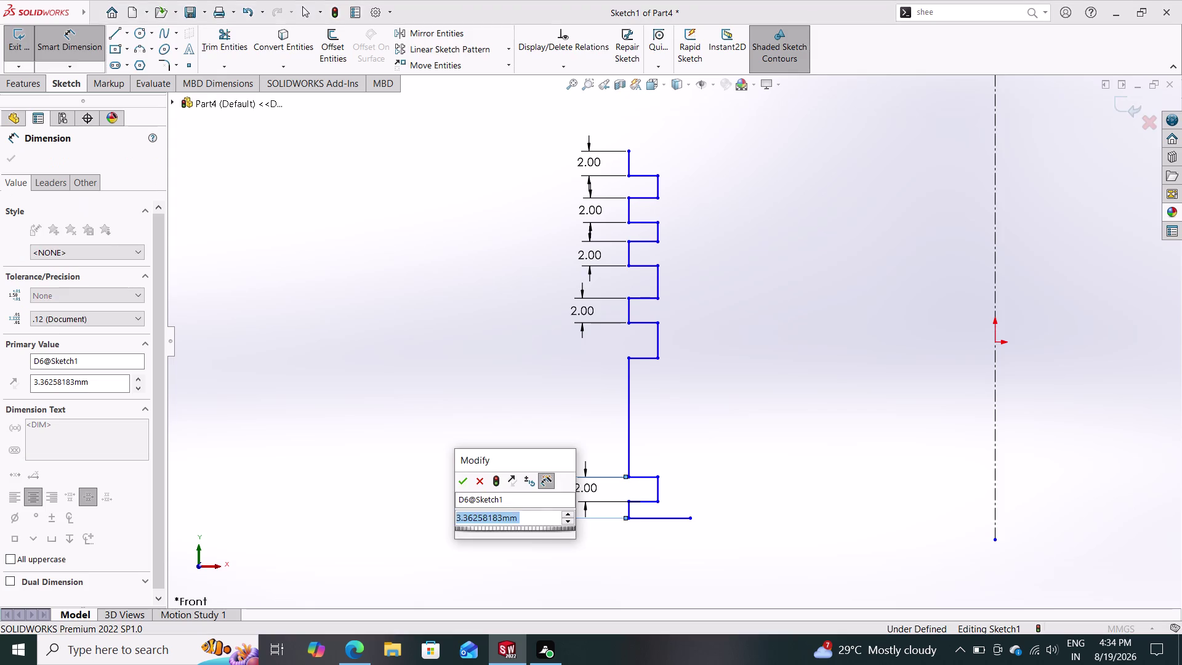
Set the step distance to 7 mm and dimension the bottom-to-lowest-groove wall at 45 mm.
key(7)
key(Return)
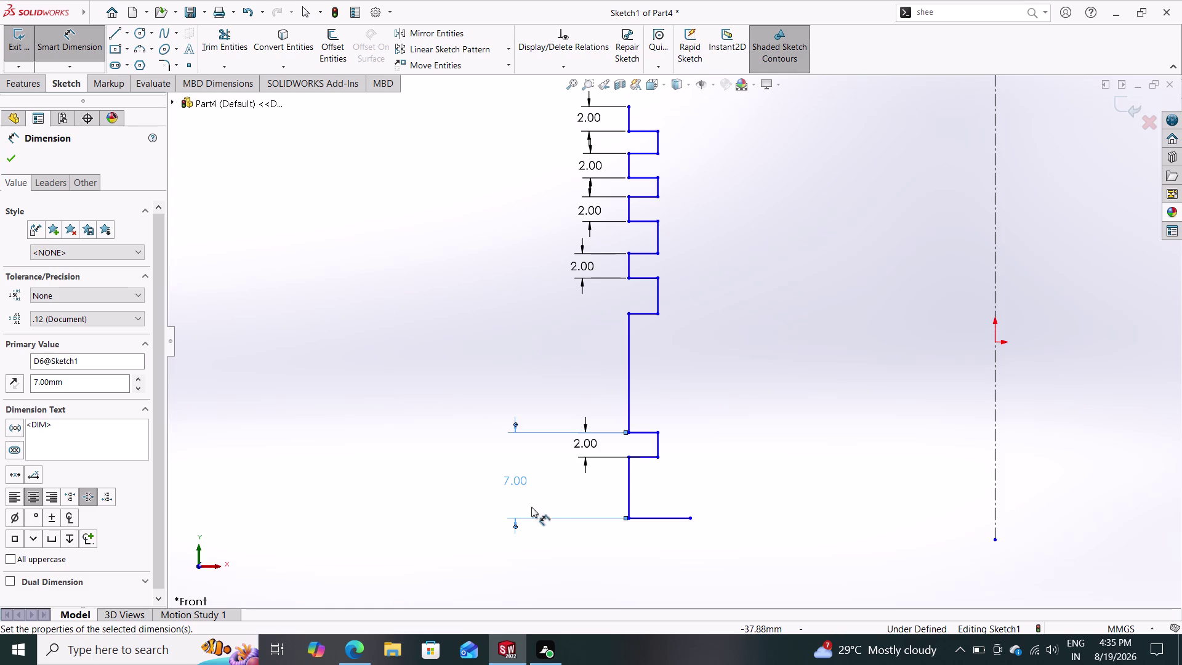
click(629, 518)
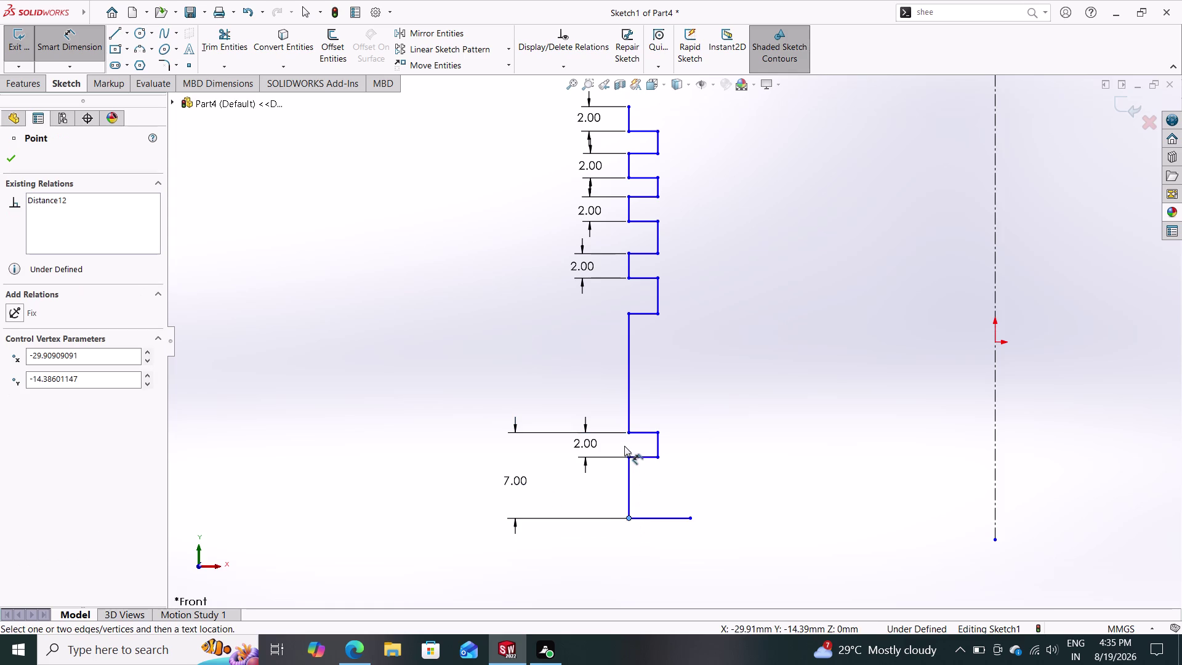
click(628, 315)
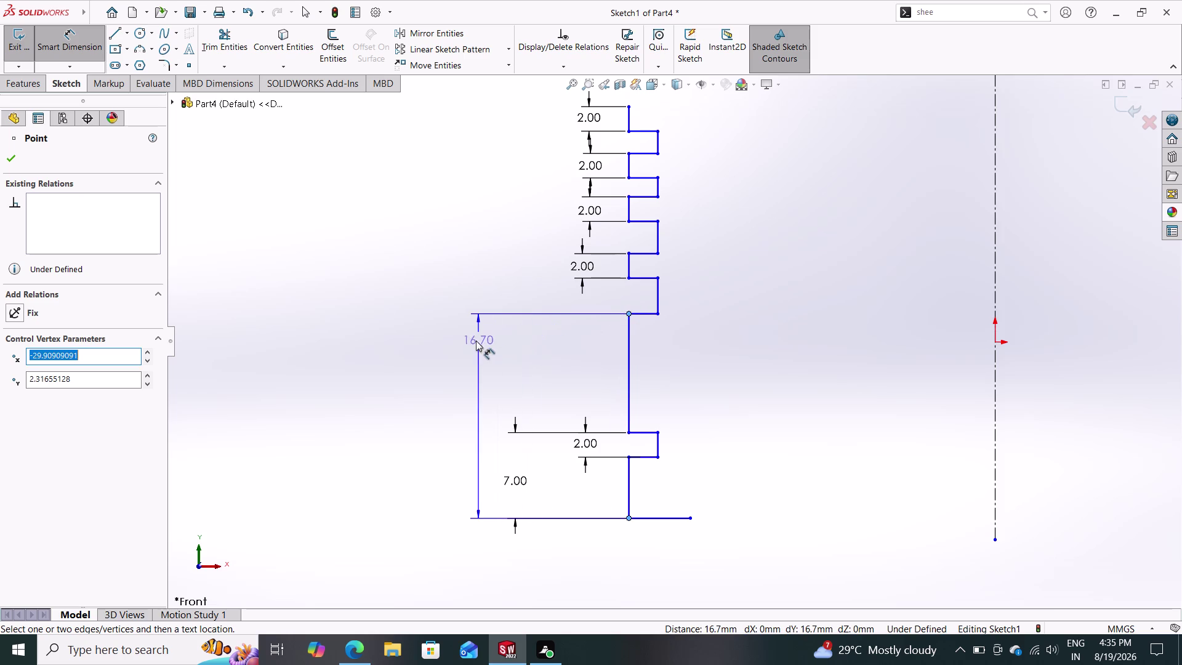
click(471, 419)
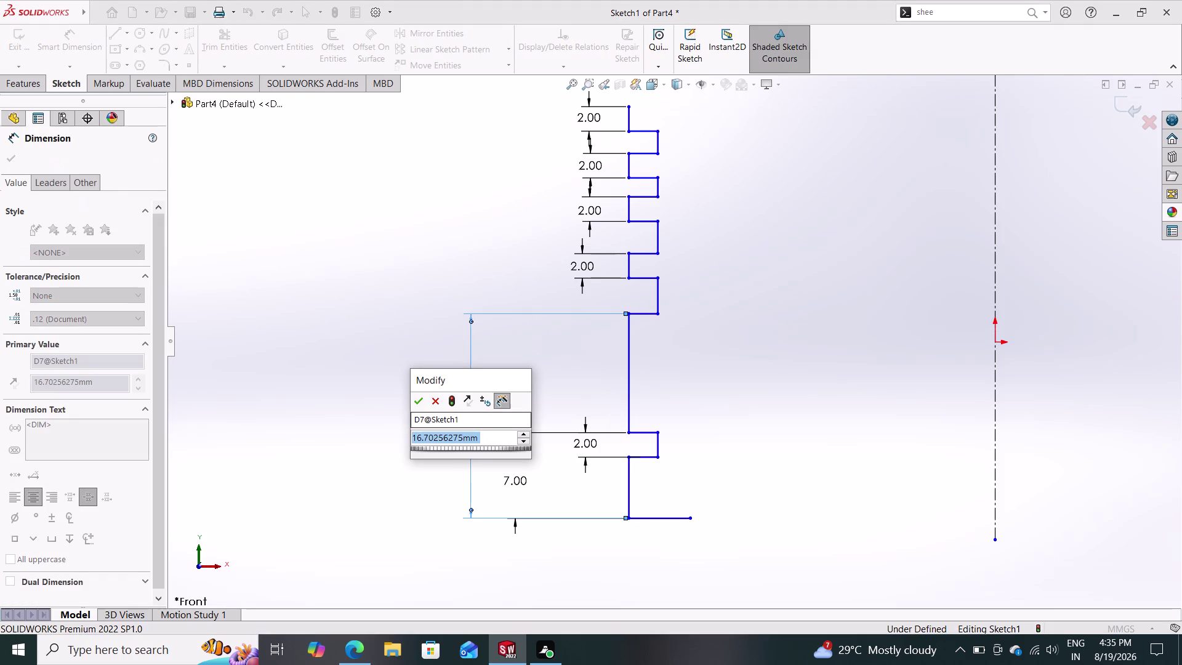
text(45)
key(Return)
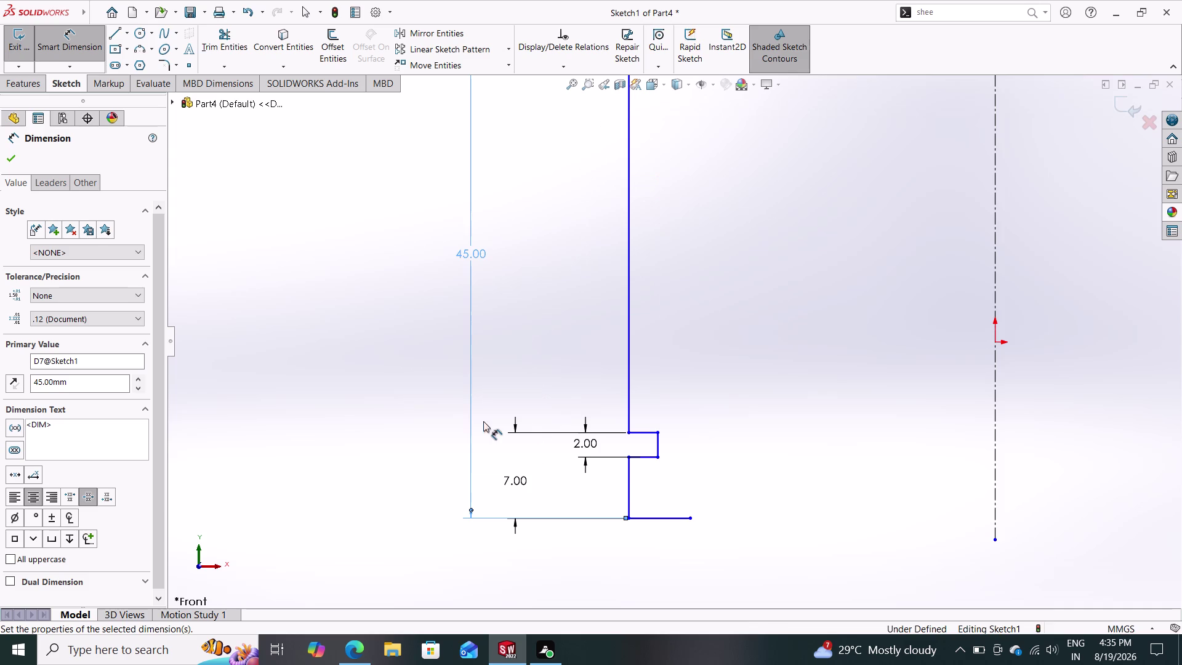
scroll(down, 3)
scroll(up, 3)
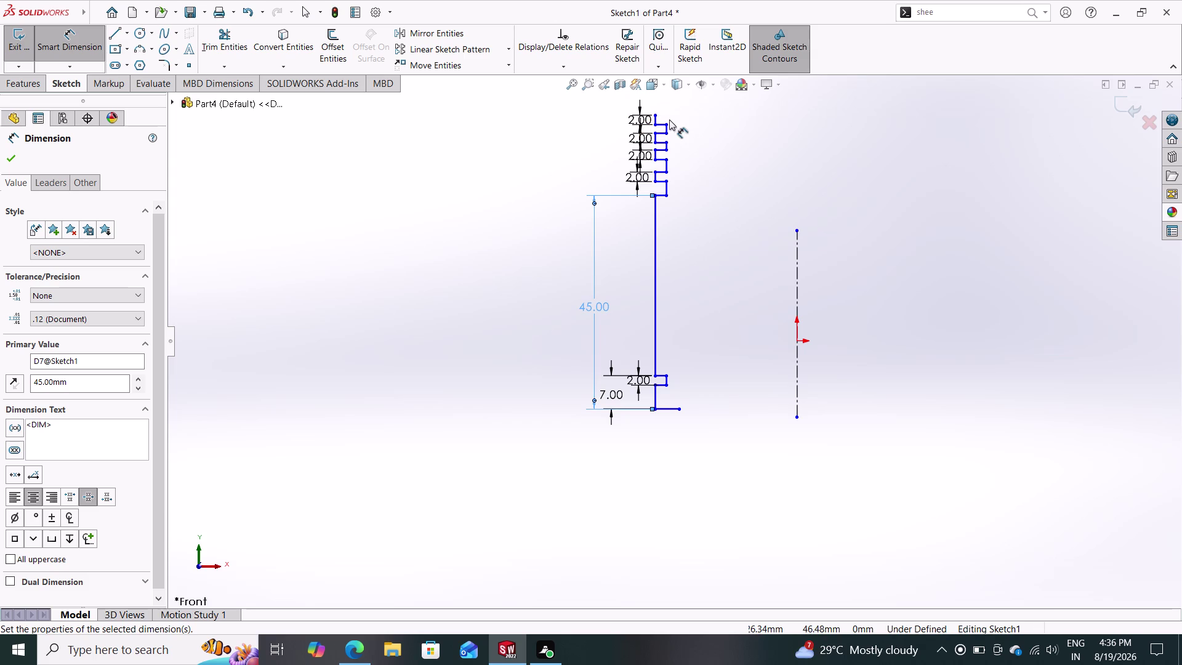
scroll(down, 3)
scroll(down, 3)
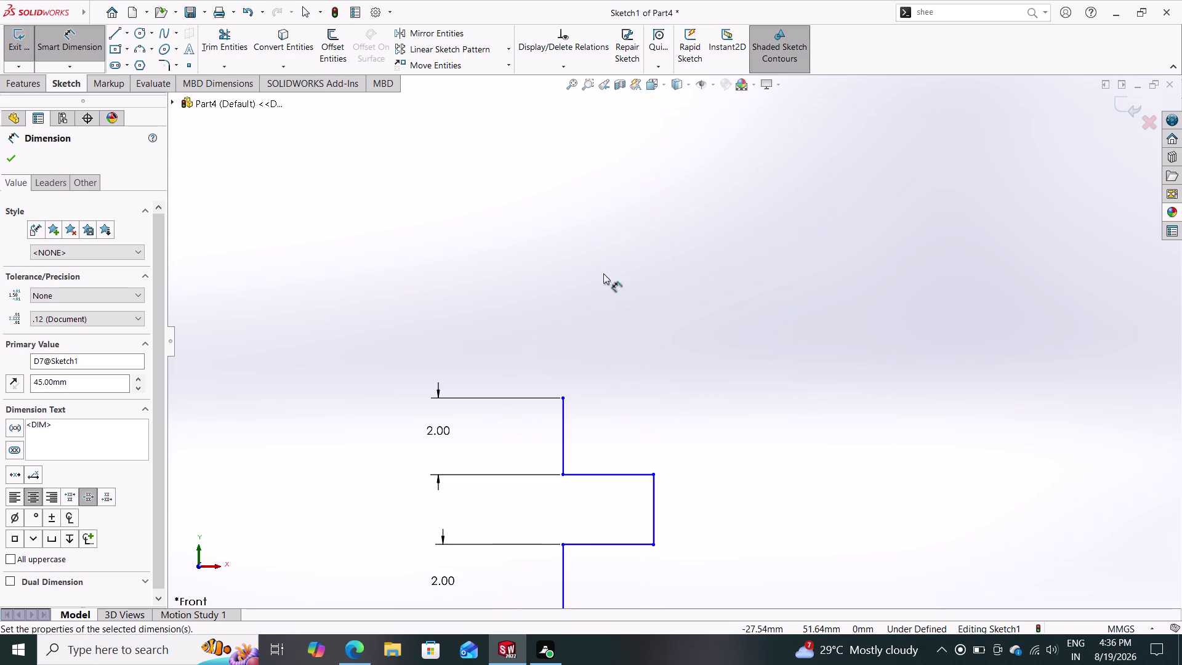
scroll(up, 3)
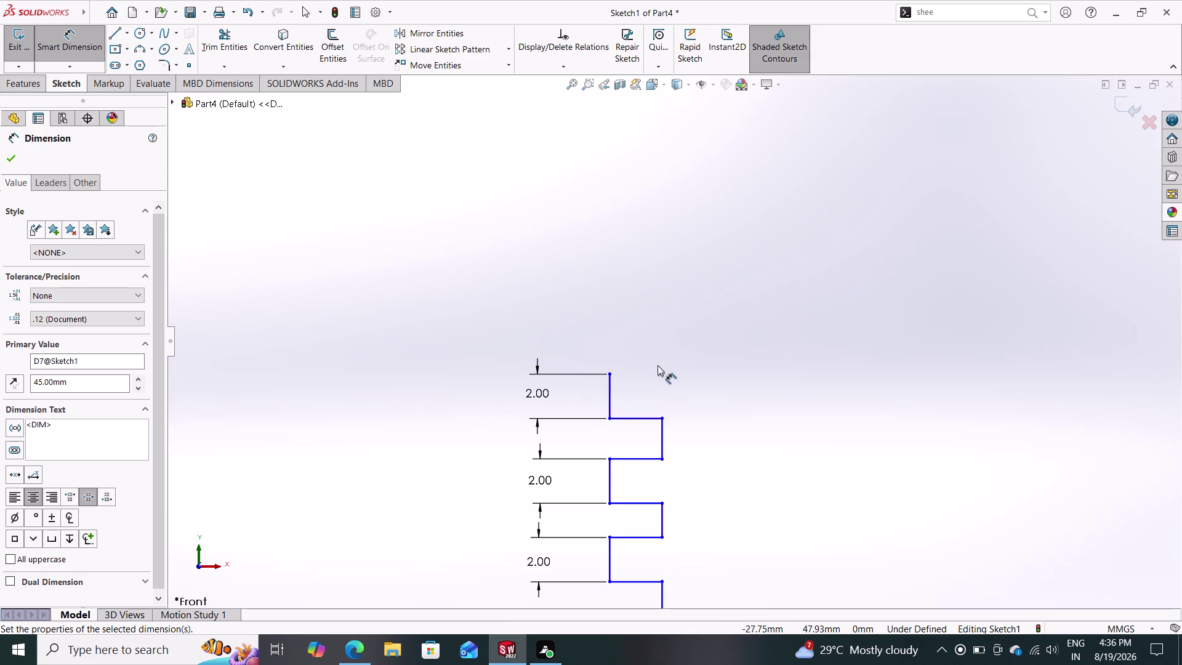
click(610, 418)
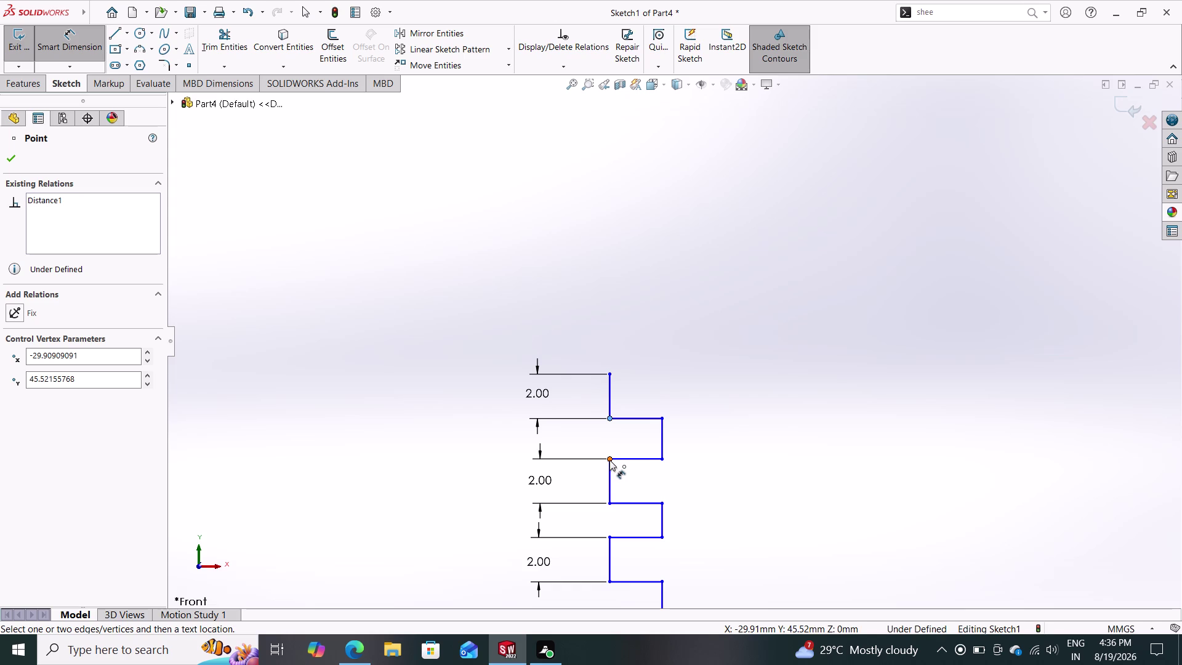
Dimension the first two lands between grooves to 3 mm each.
click(610, 460)
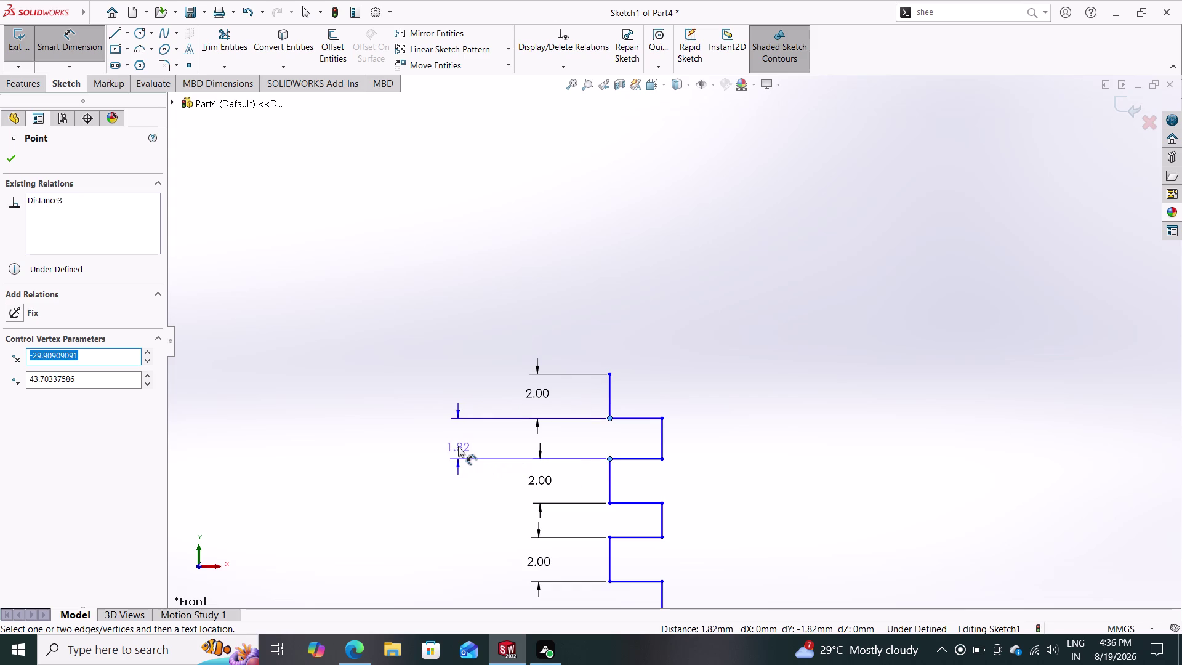
click(458, 447)
key(3)
key(Return)
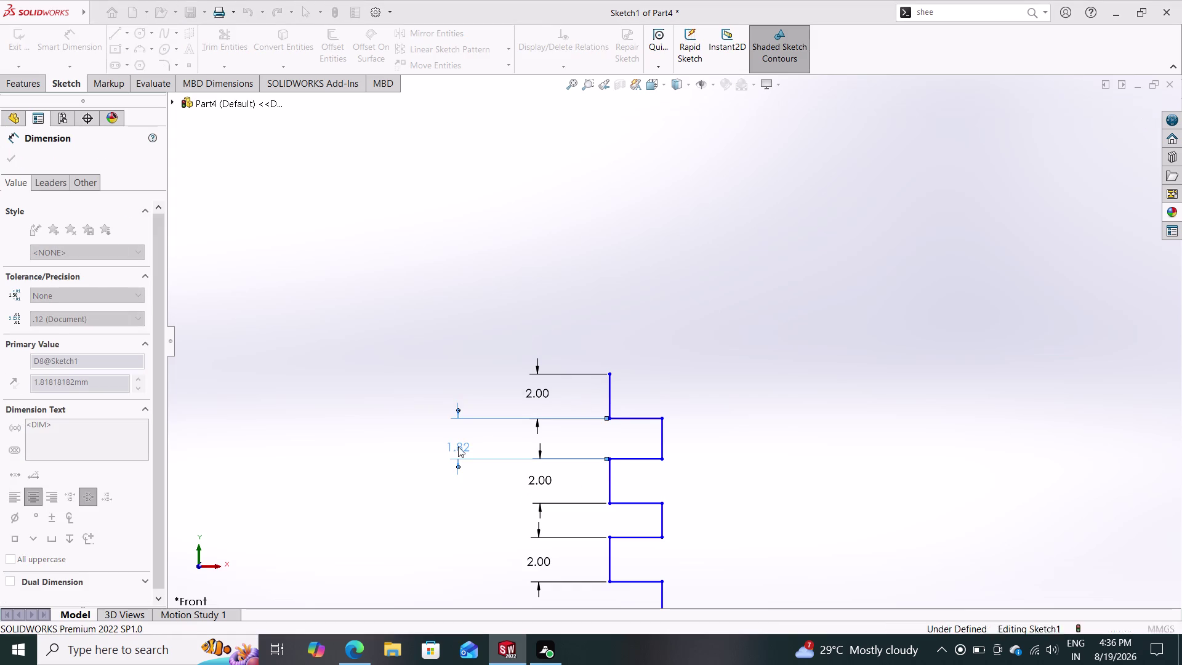
click(609, 503)
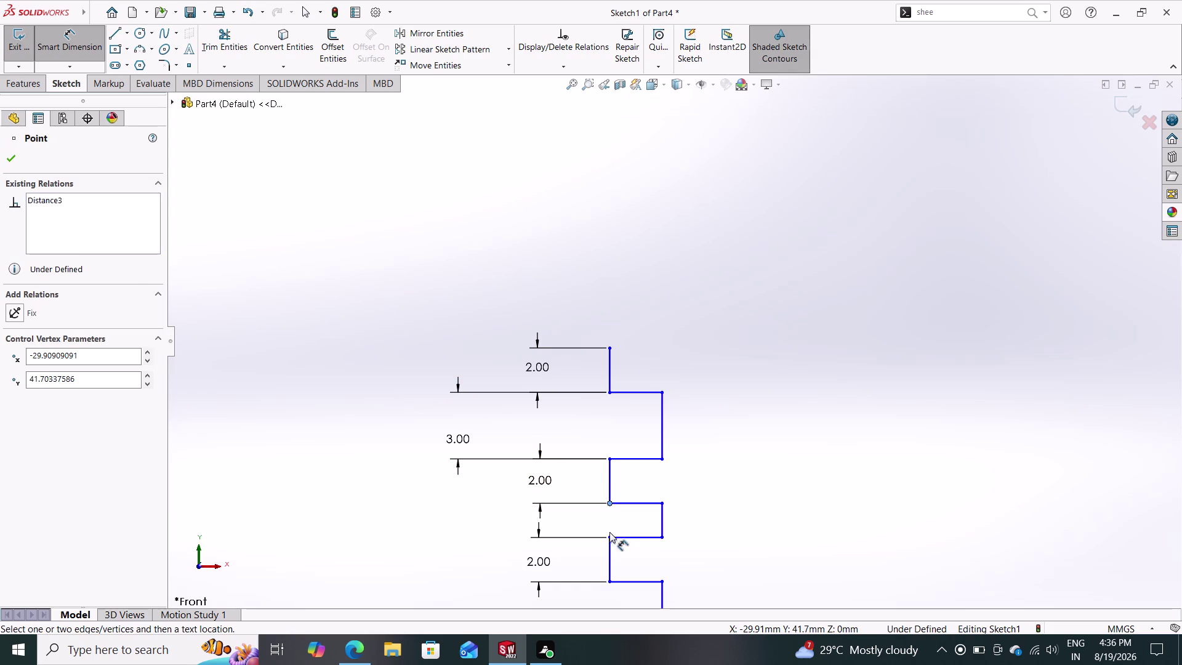
click(609, 535)
click(462, 507)
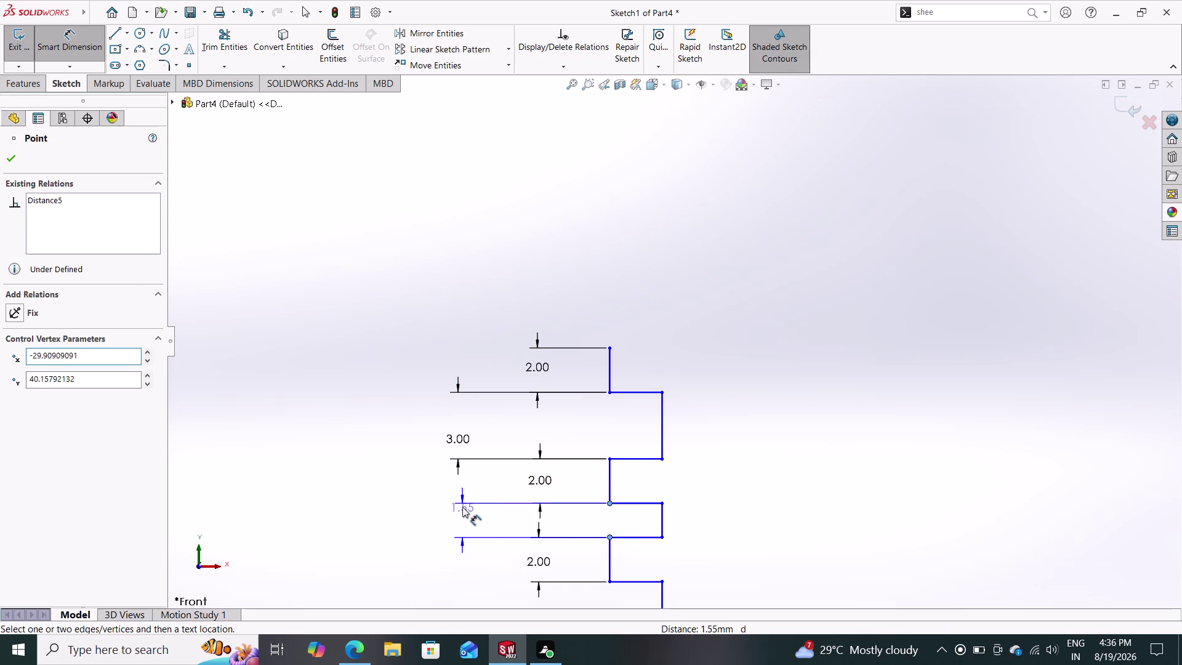
key(3)
key(Return)
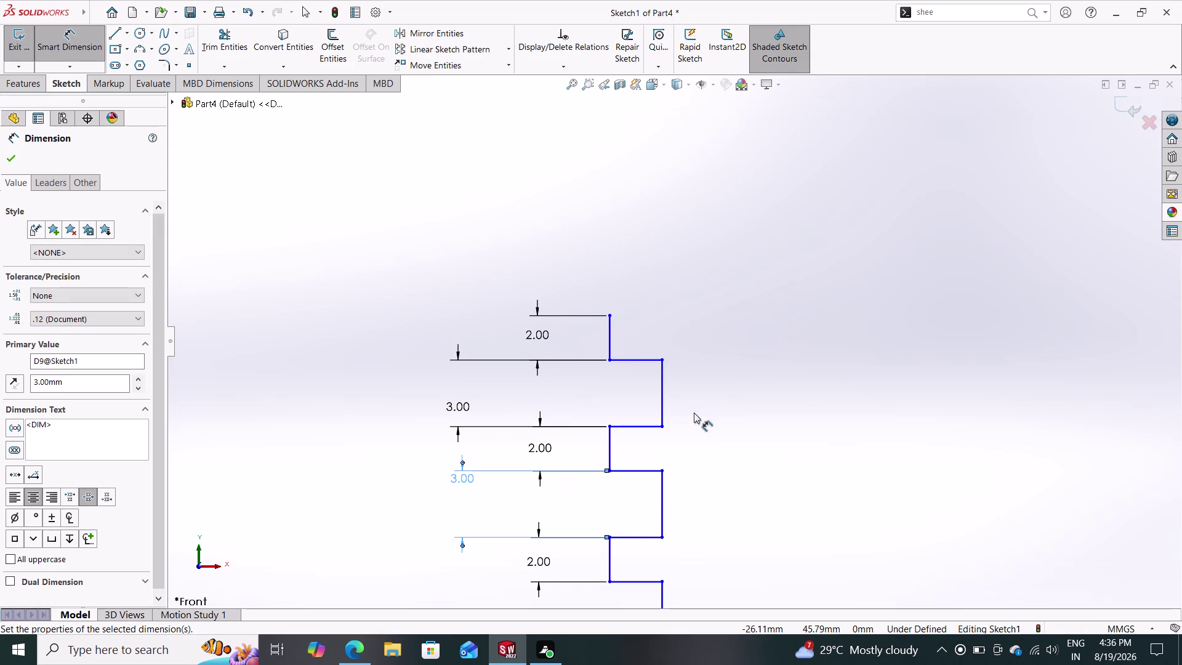
Dimension the remaining two lands, including the bottom gap, to 3 mm each.
scroll(down, 3)
scroll(up, 3)
scroll(up, 3)
scroll(up, 3)
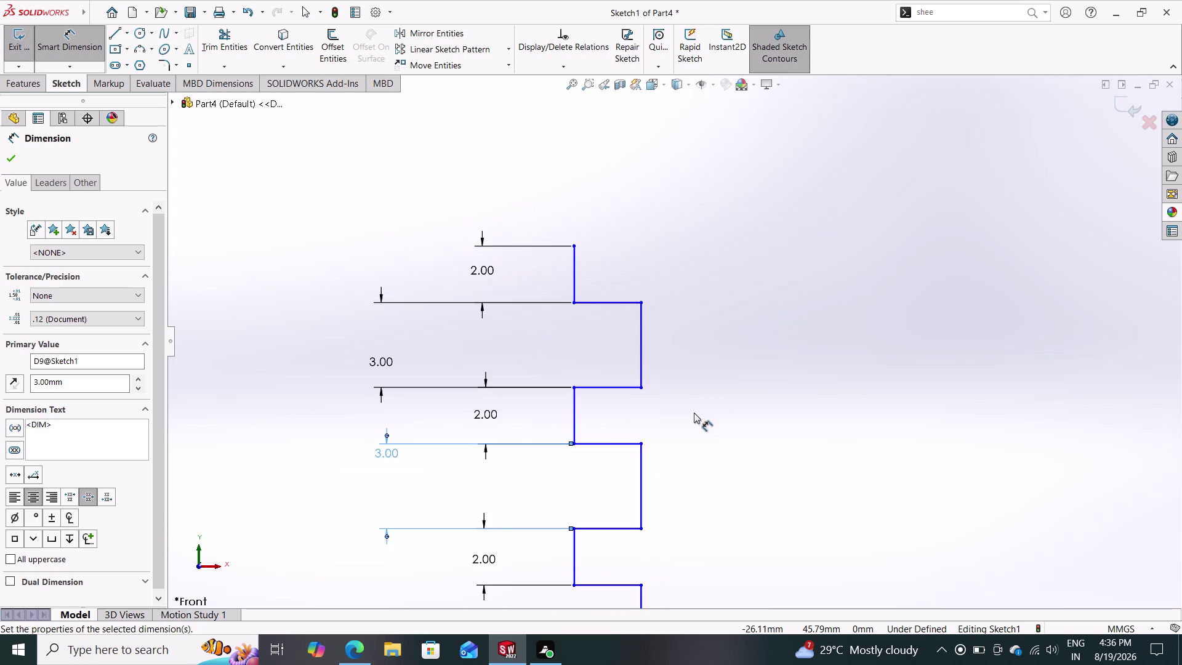
scroll(up, 3)
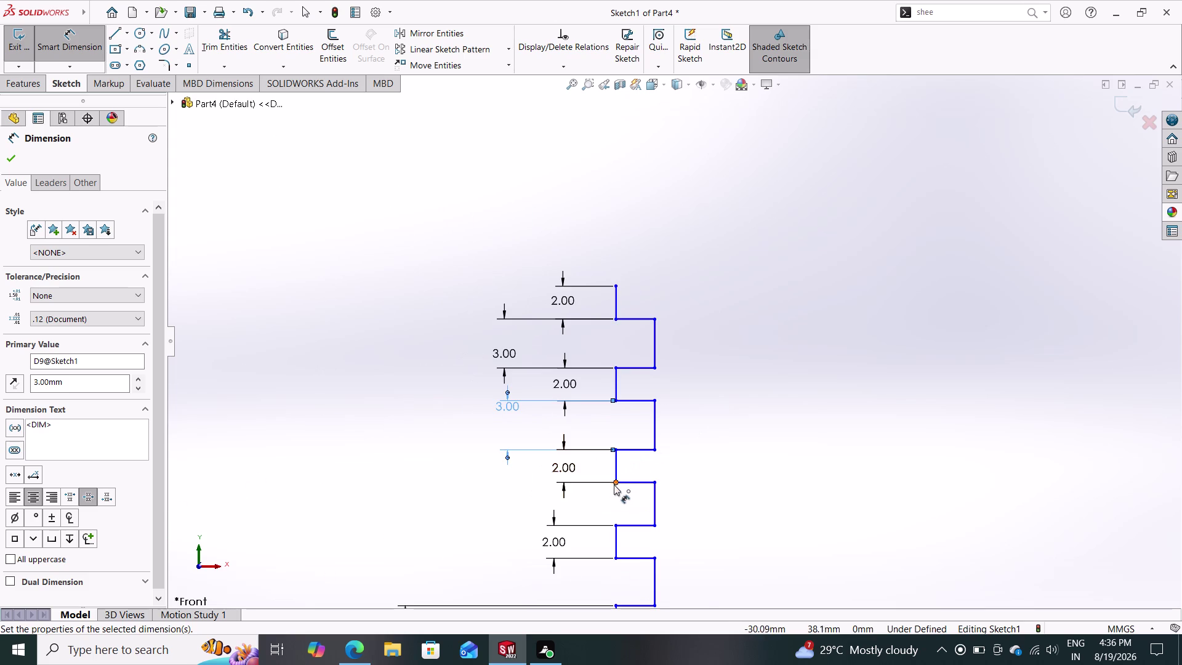
click(617, 485)
click(616, 526)
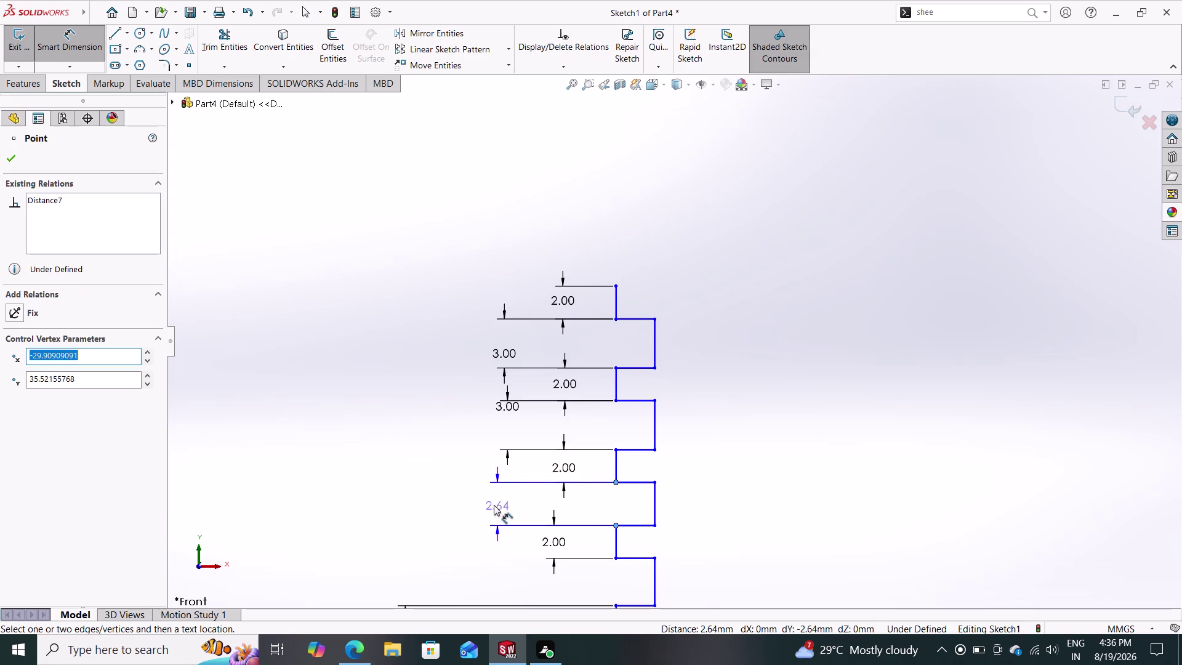
click(491, 505)
key(3)
key(Return)
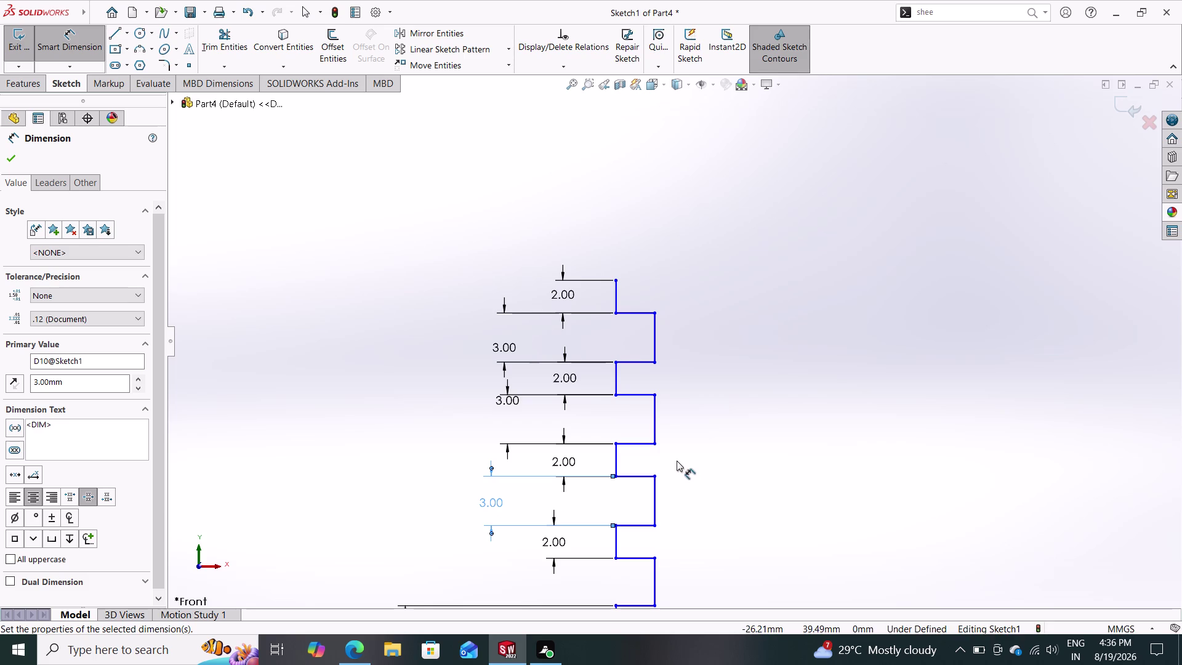
scroll(down, 3)
scroll(up, 3)
scroll(up, 3)
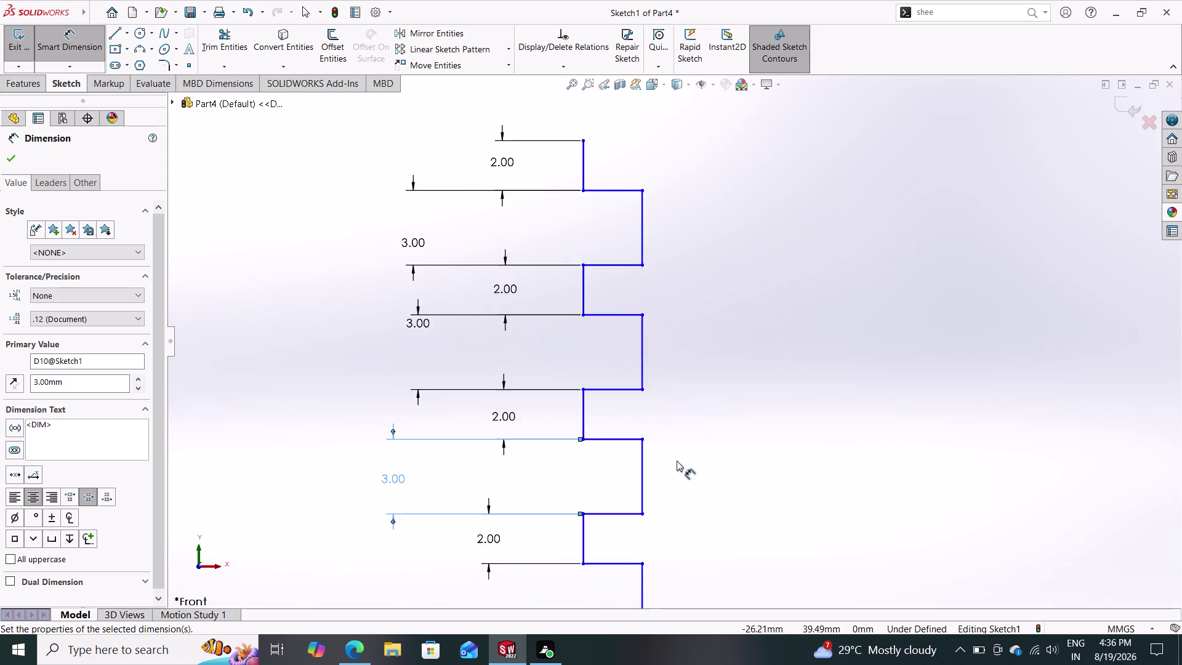
scroll(up, 3)
scroll(up, 3)
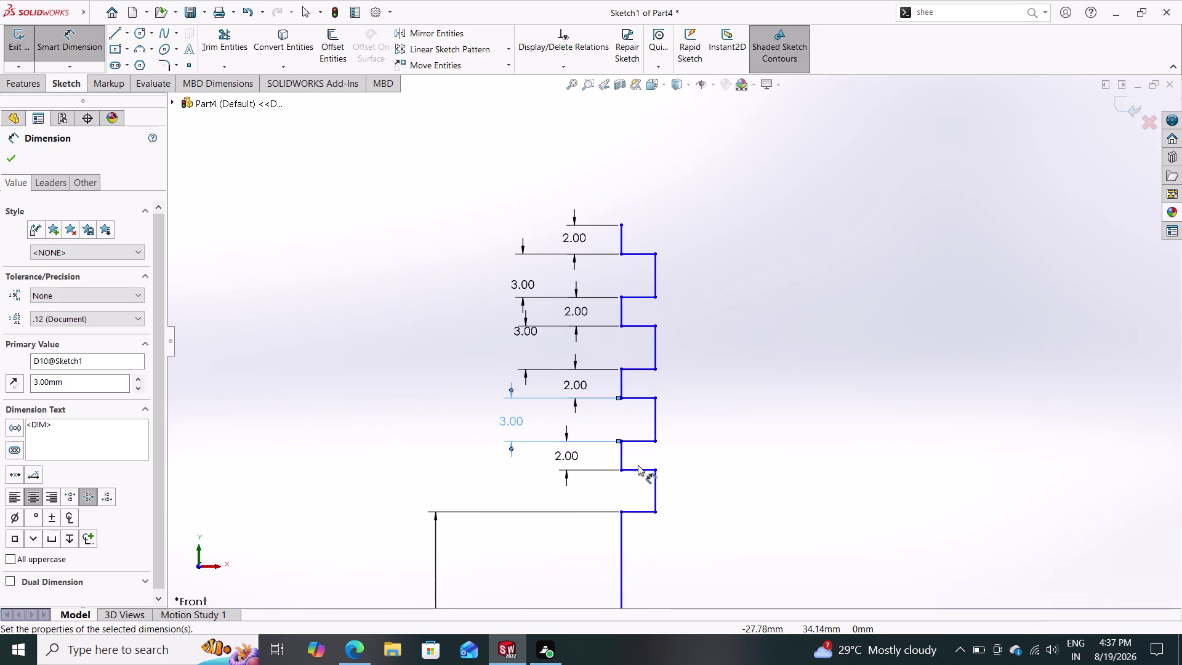
click(621, 469)
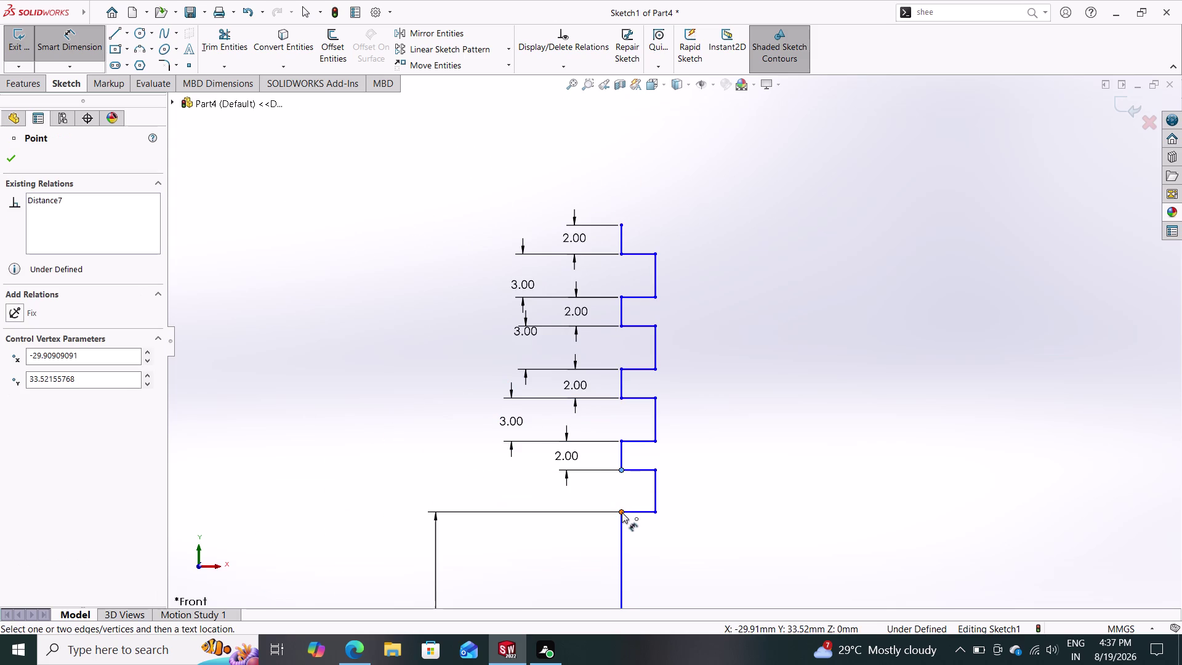
click(622, 512)
click(502, 490)
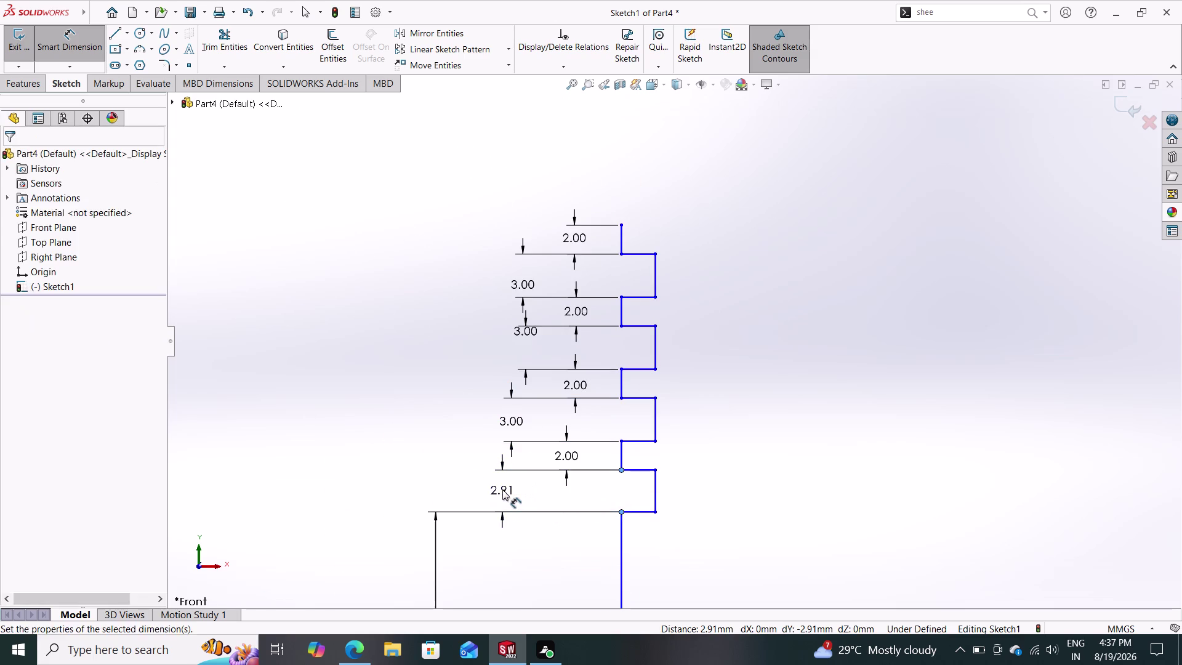
key(3)
key(Return)
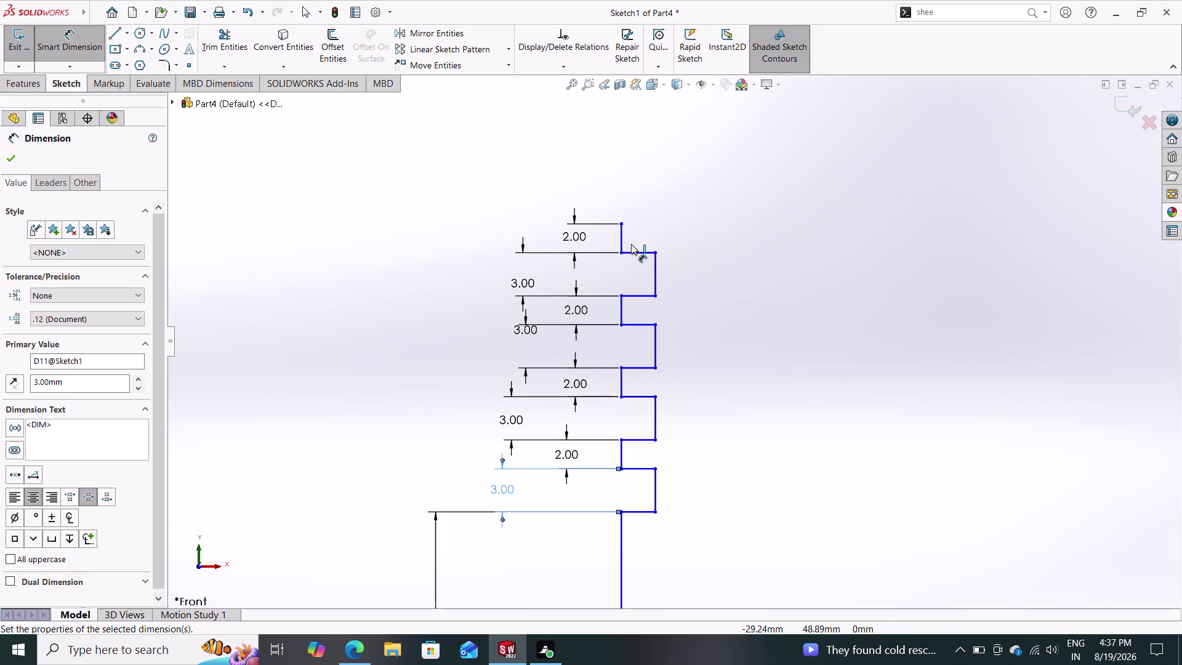
Dimension the top groove's depth from inner to outer corner as 4 mm.
click(619, 224)
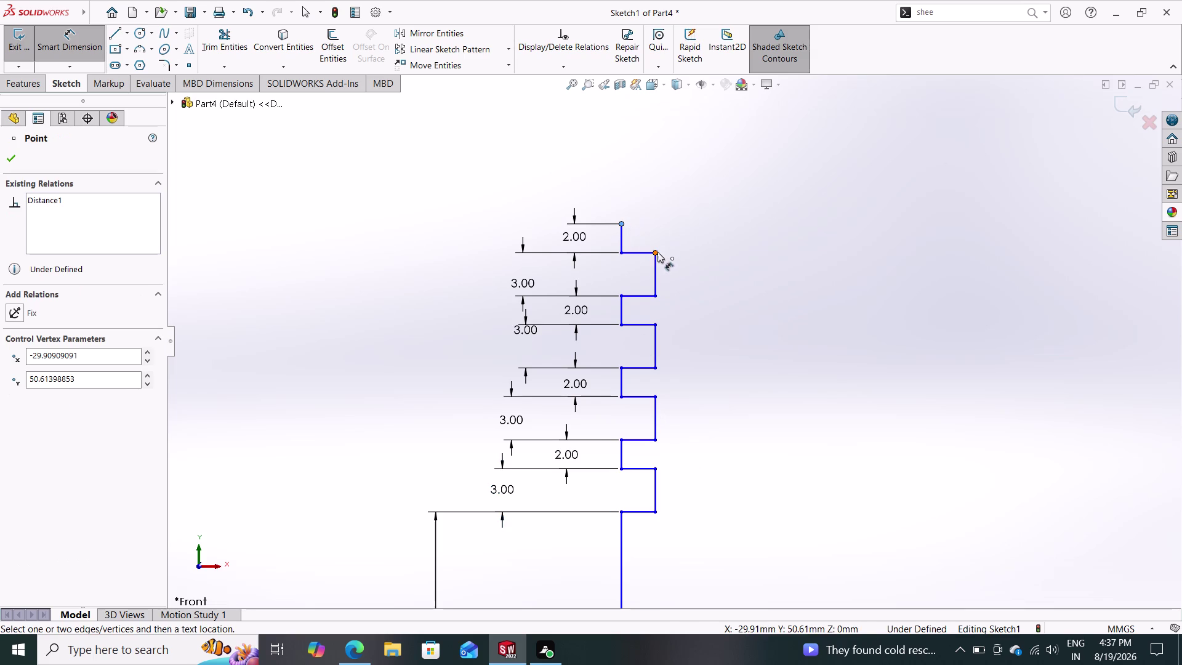
click(656, 250)
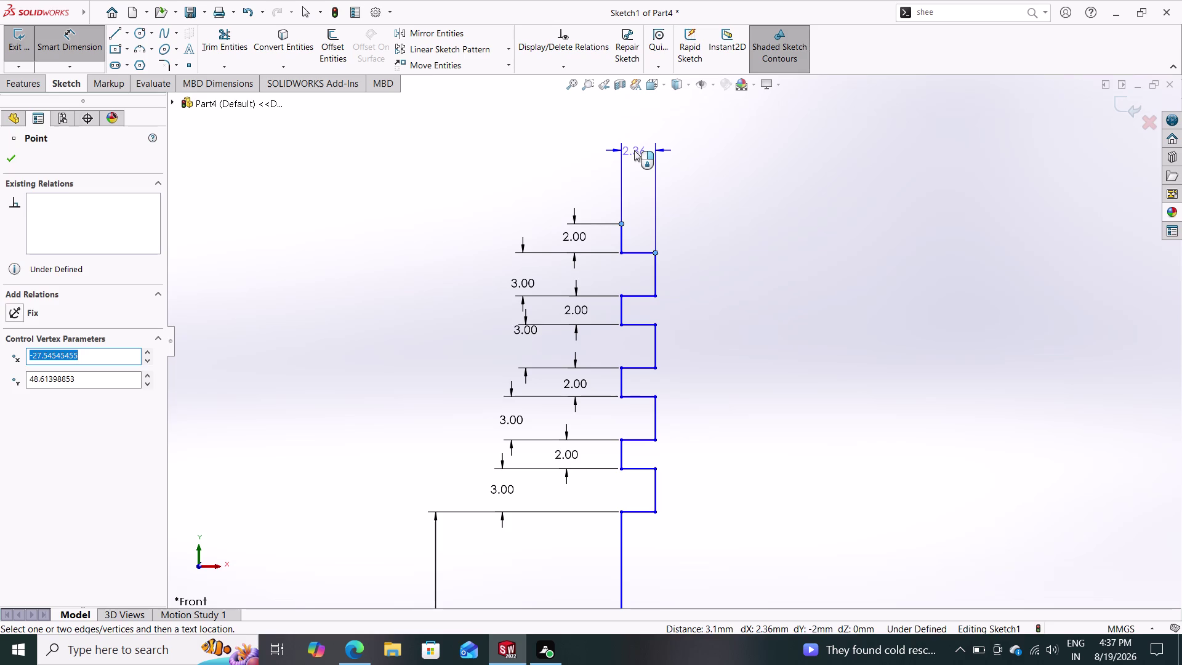
click(634, 150)
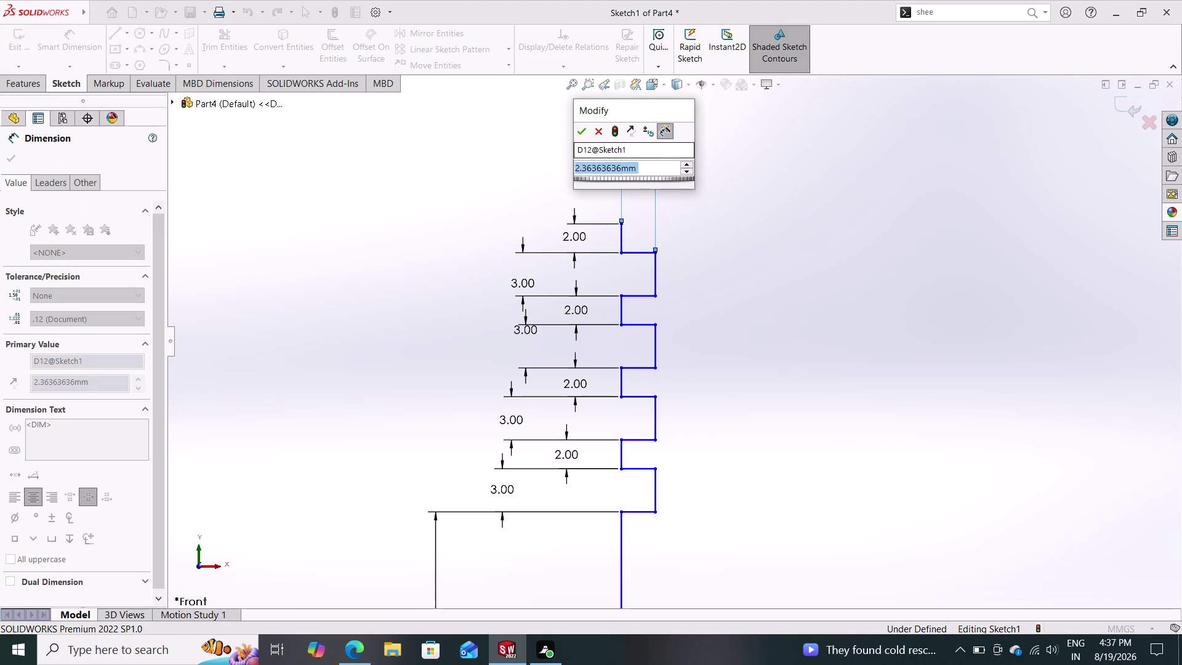
key(4)
key(Return)
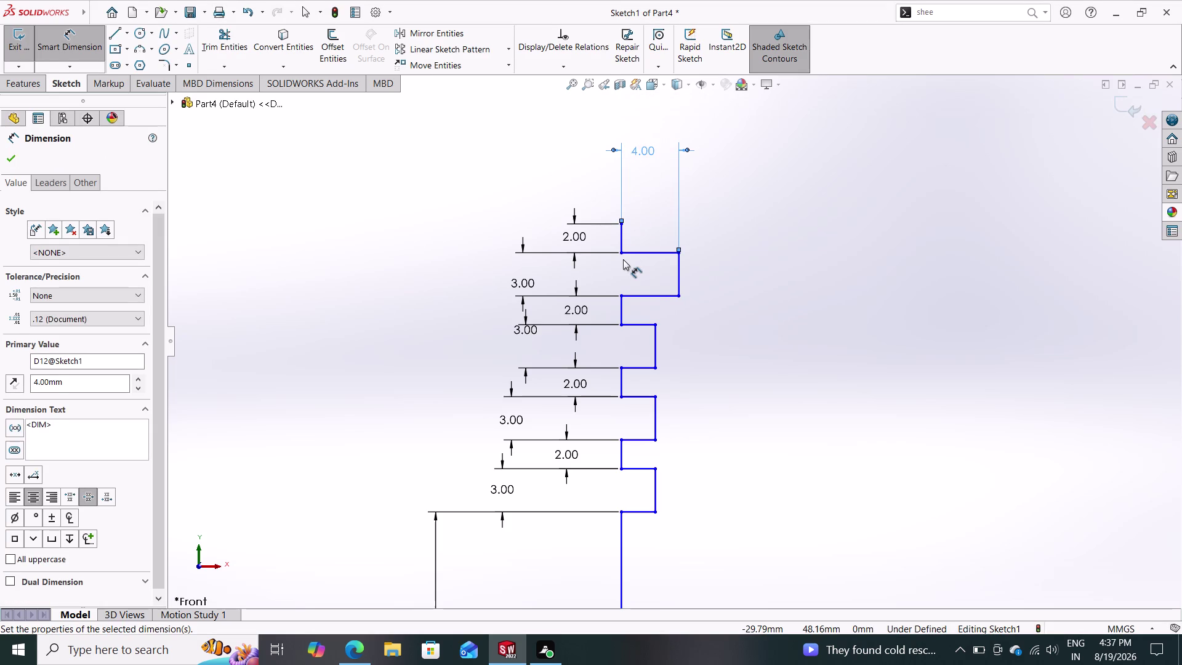
key(Escape)
key(Escape)
Select the back edges of the top three grooves.
click(679, 275)
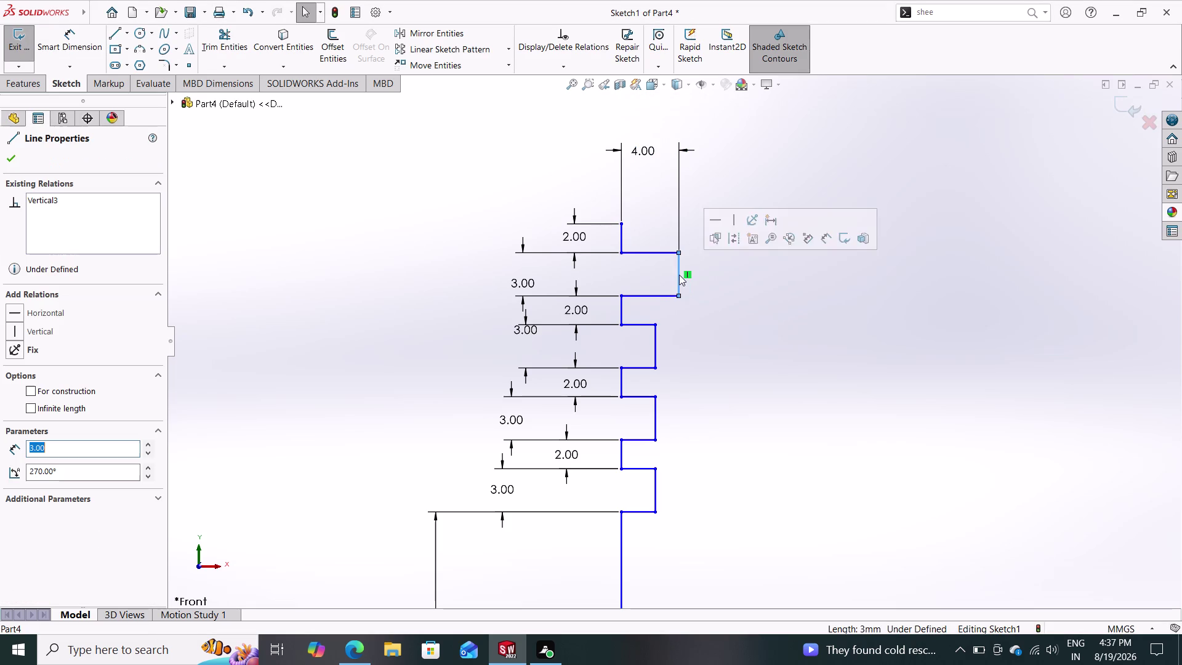
click(652, 340)
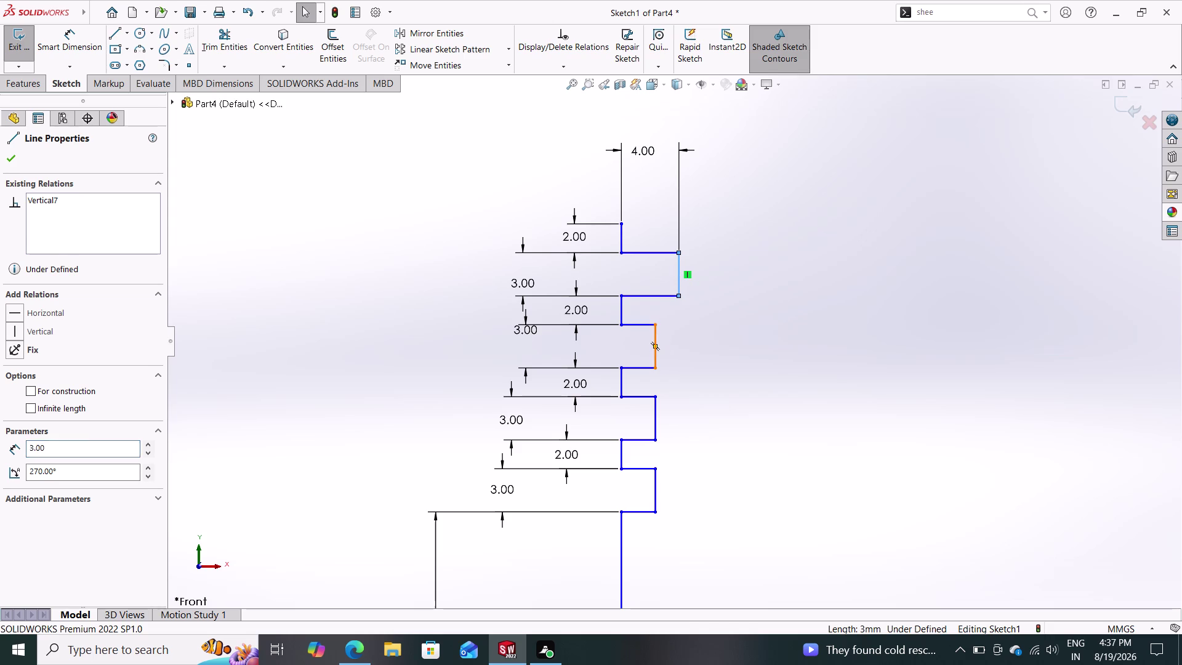
click(653, 415)
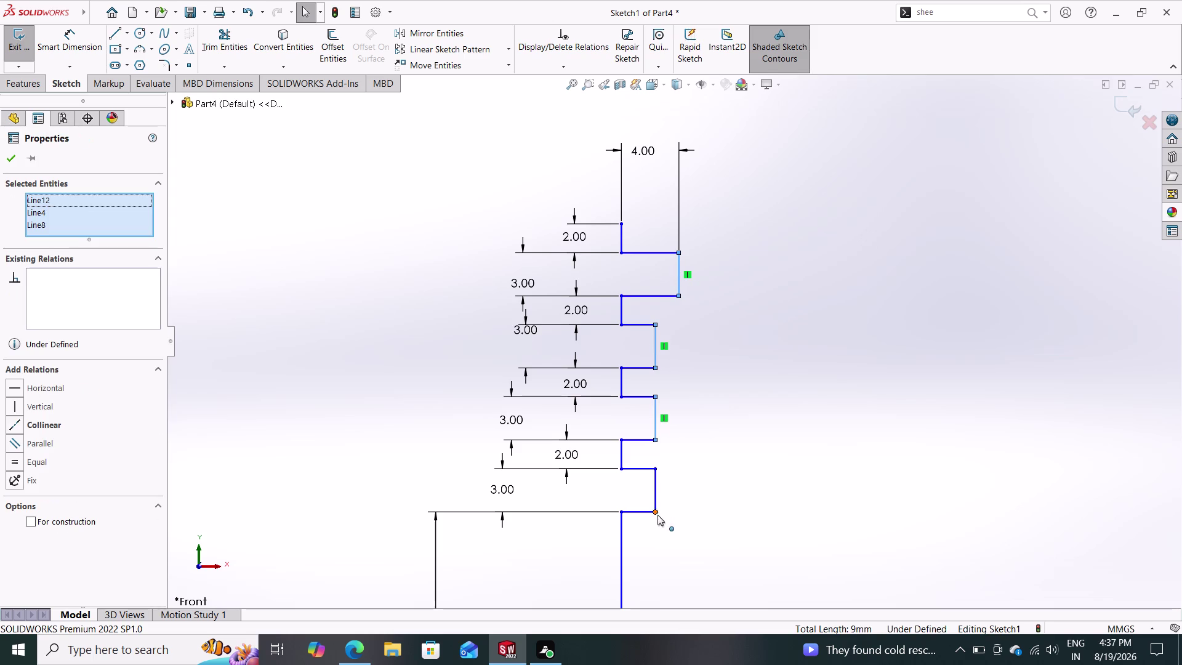
Add the bottom groove's back edge and apply an Equal relation to all four.
click(654, 494)
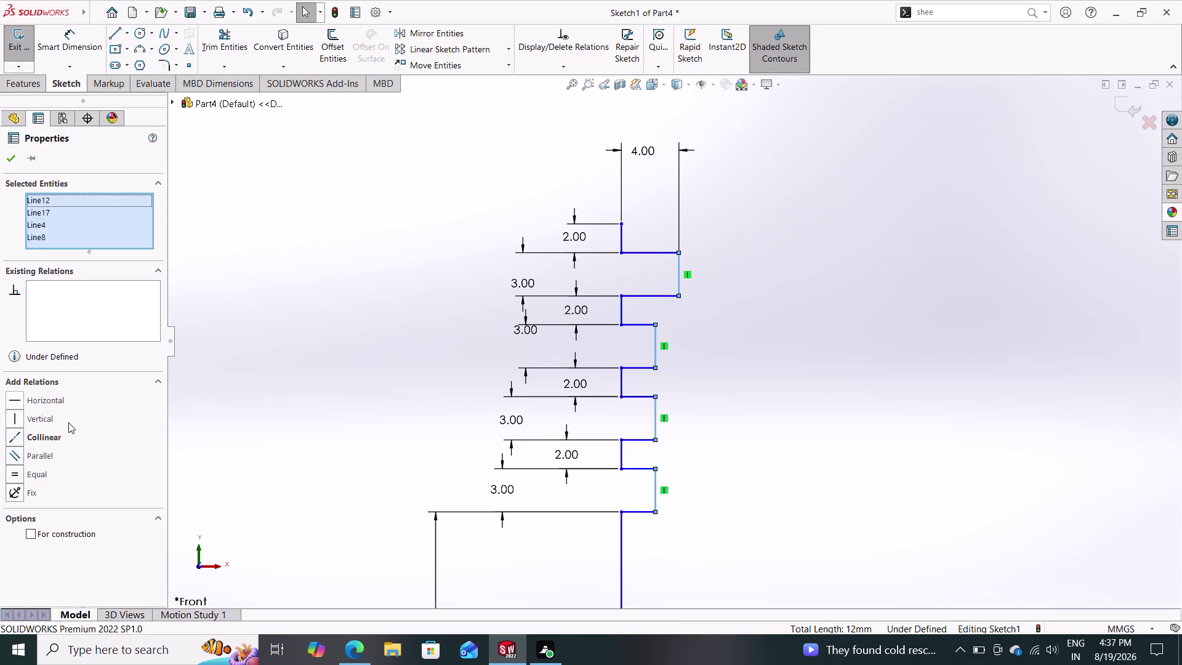
click(51, 417)
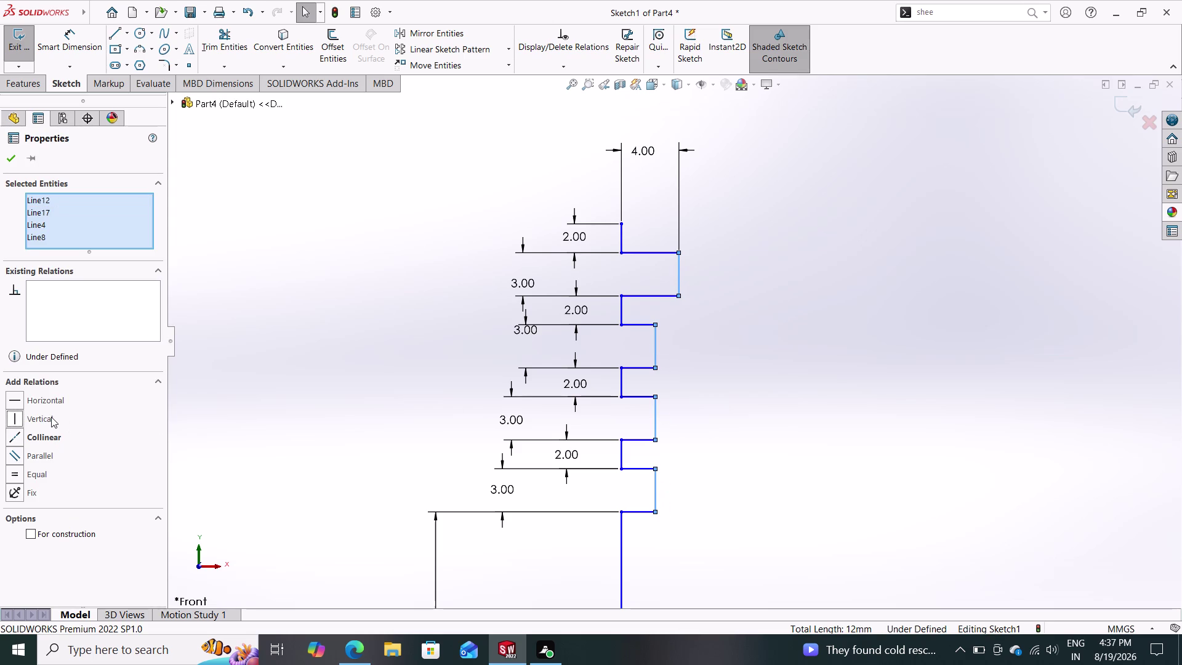
click(45, 439)
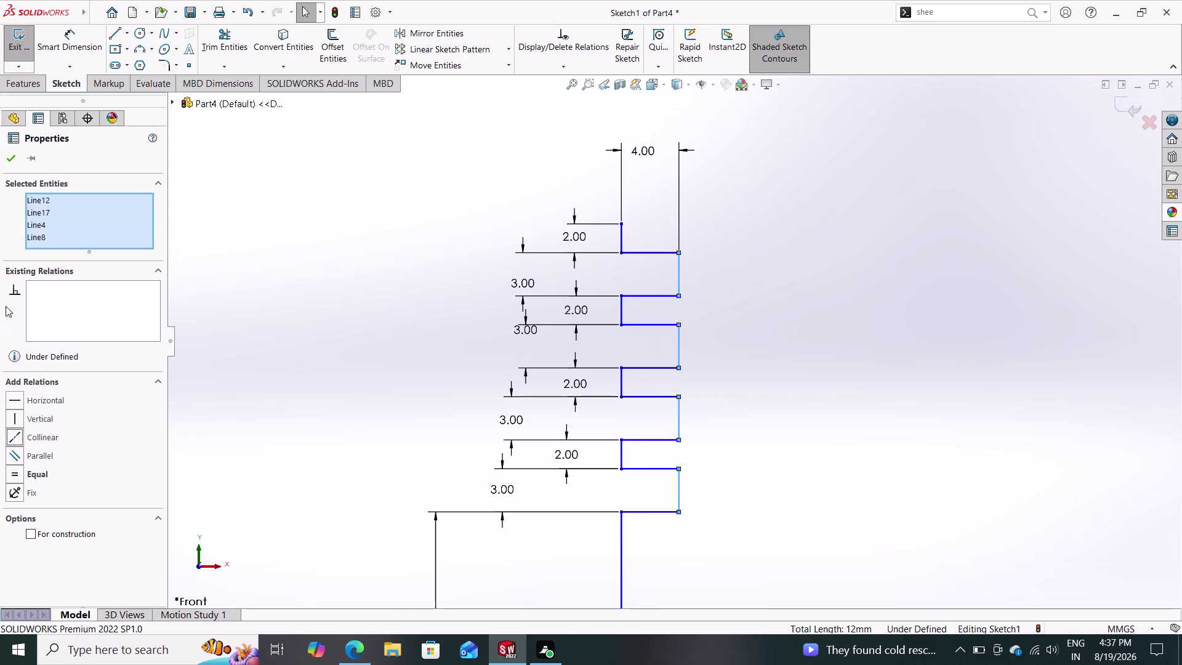
click(12, 158)
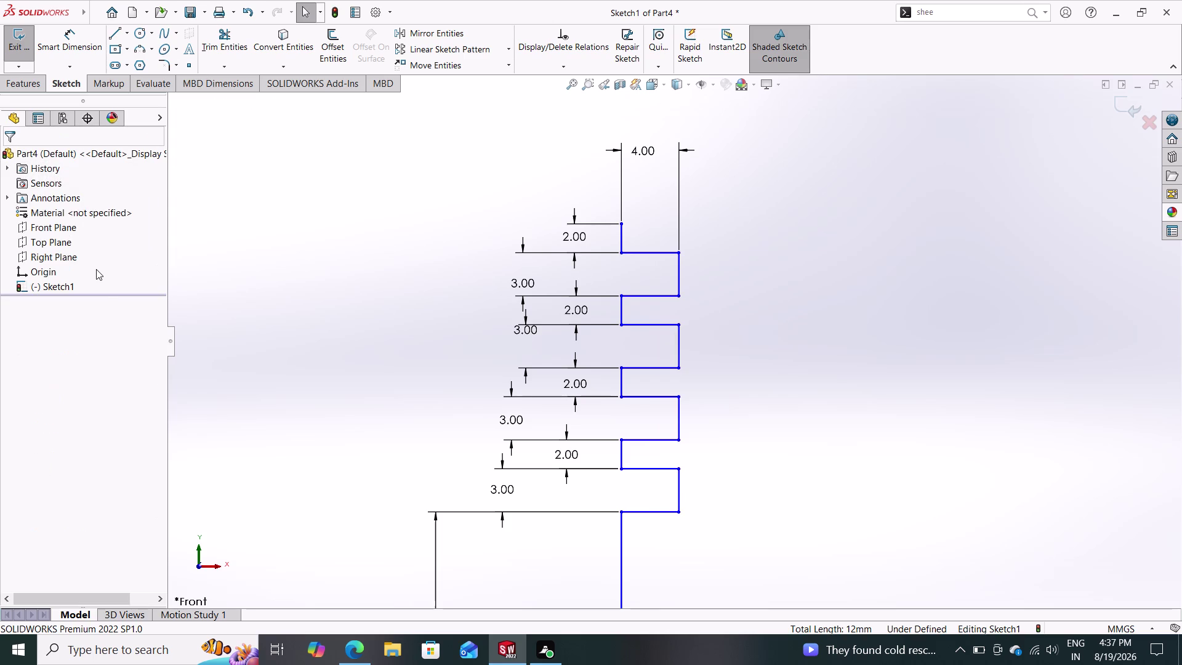
key(Escape)
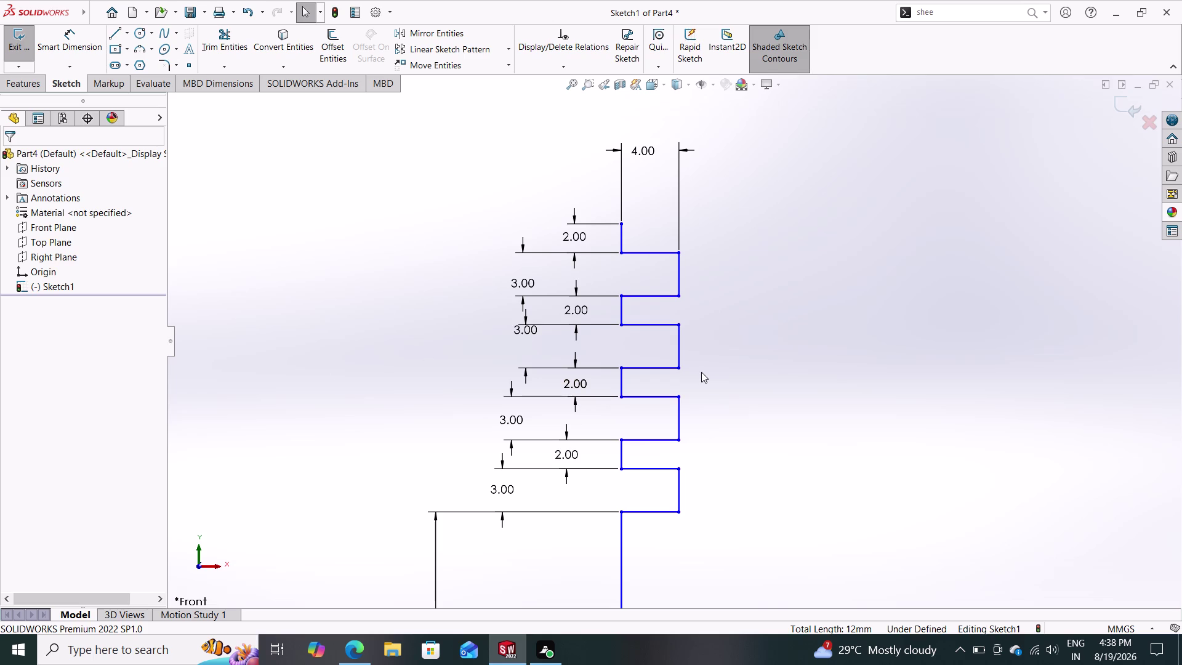
scroll(down, 3)
scroll(up, 3)
scroll(up, 3)
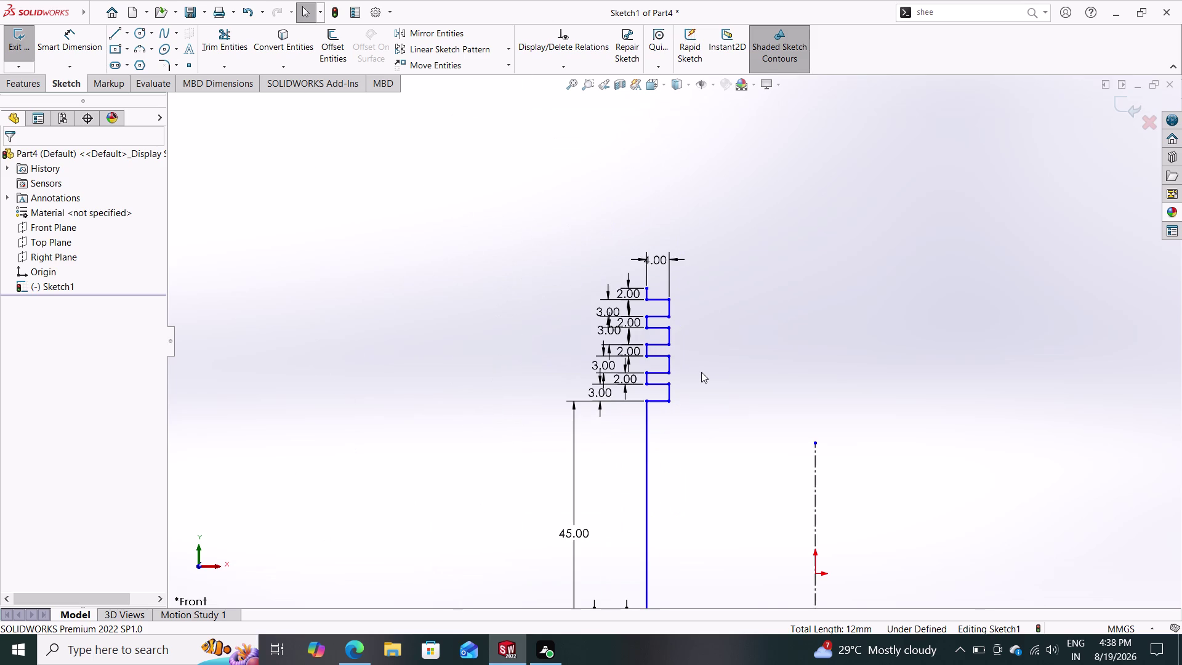
click(647, 286)
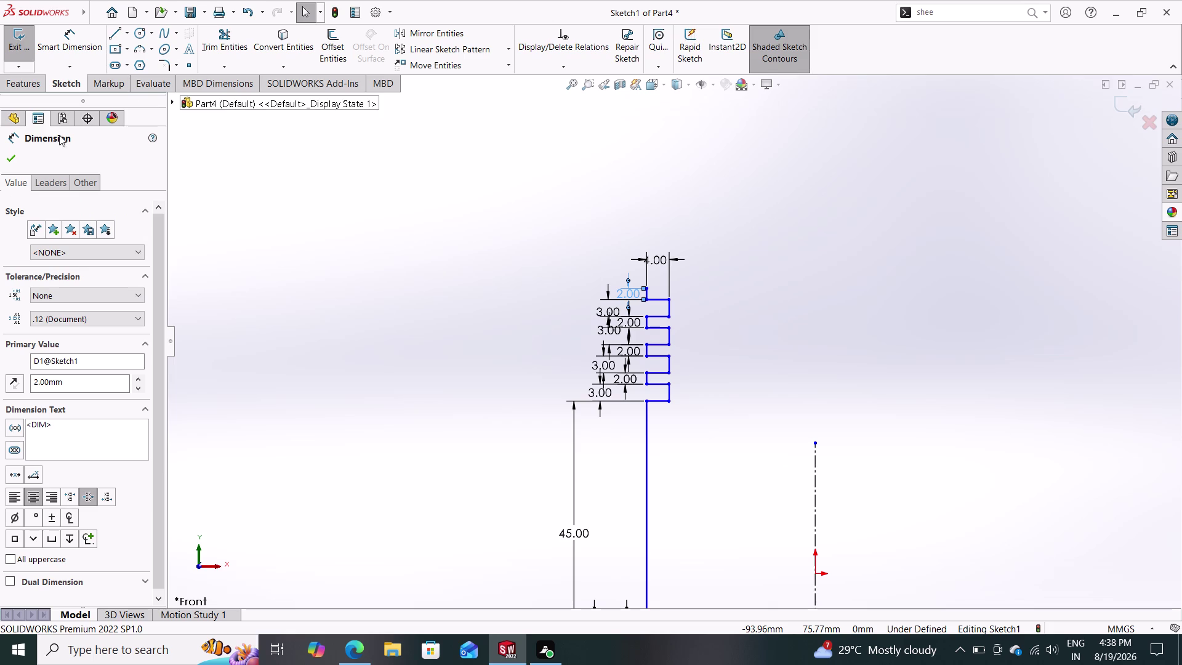
click(8, 157)
click(86, 38)
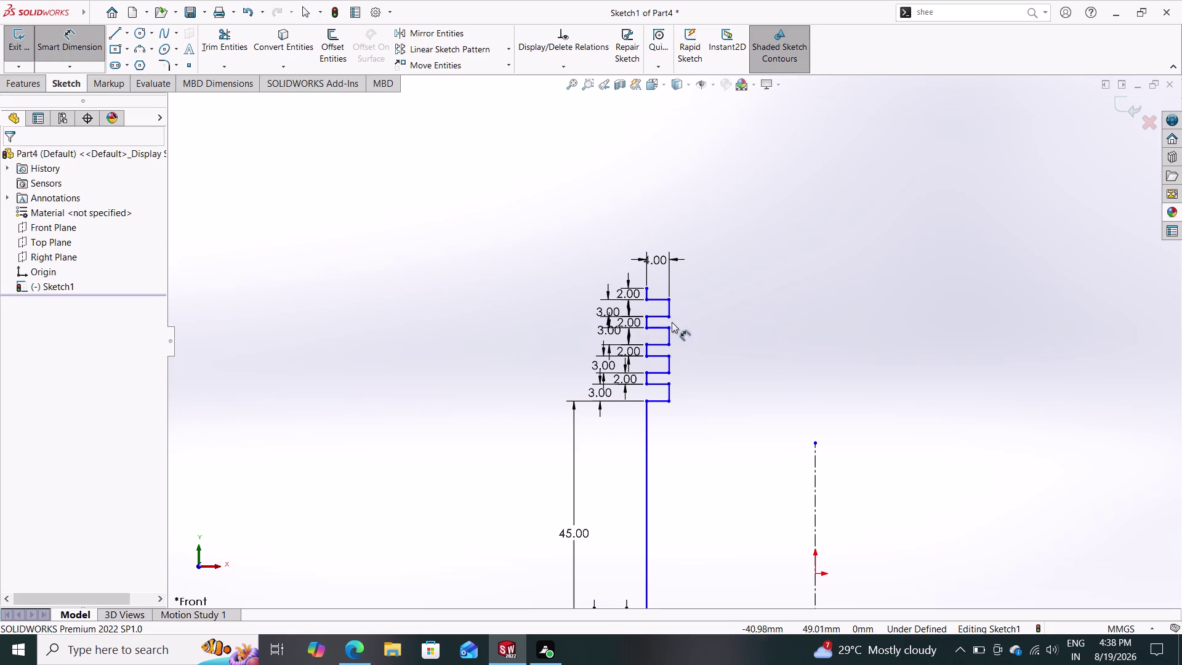
click(646, 285)
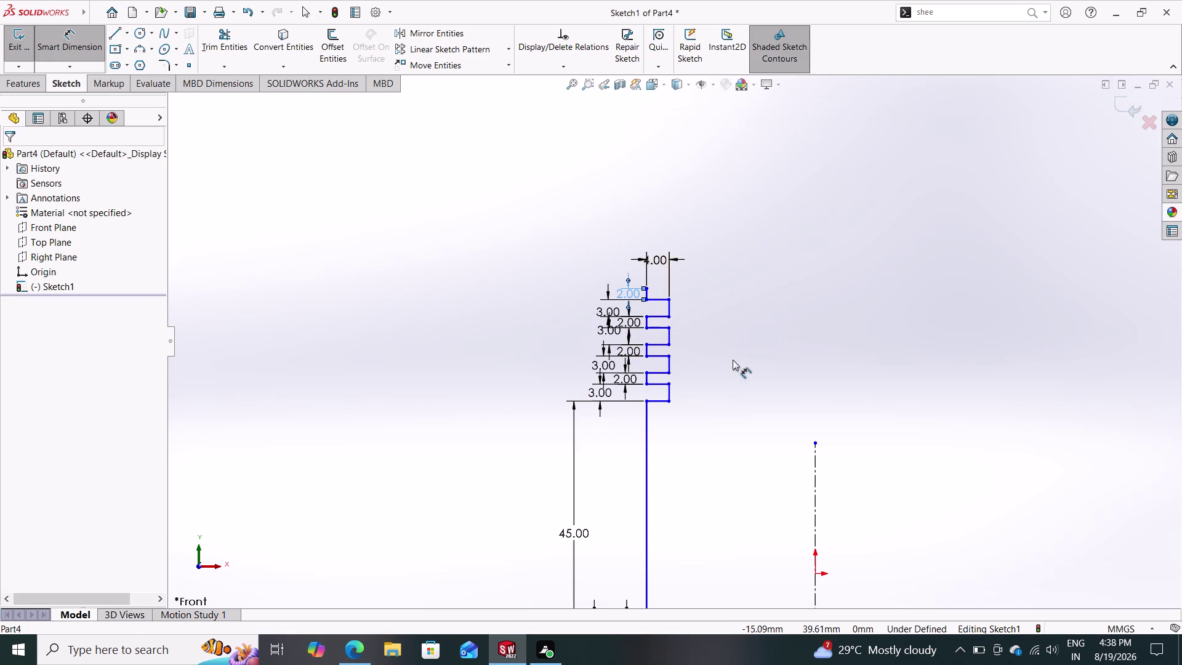
key(Escape)
key(Escape)
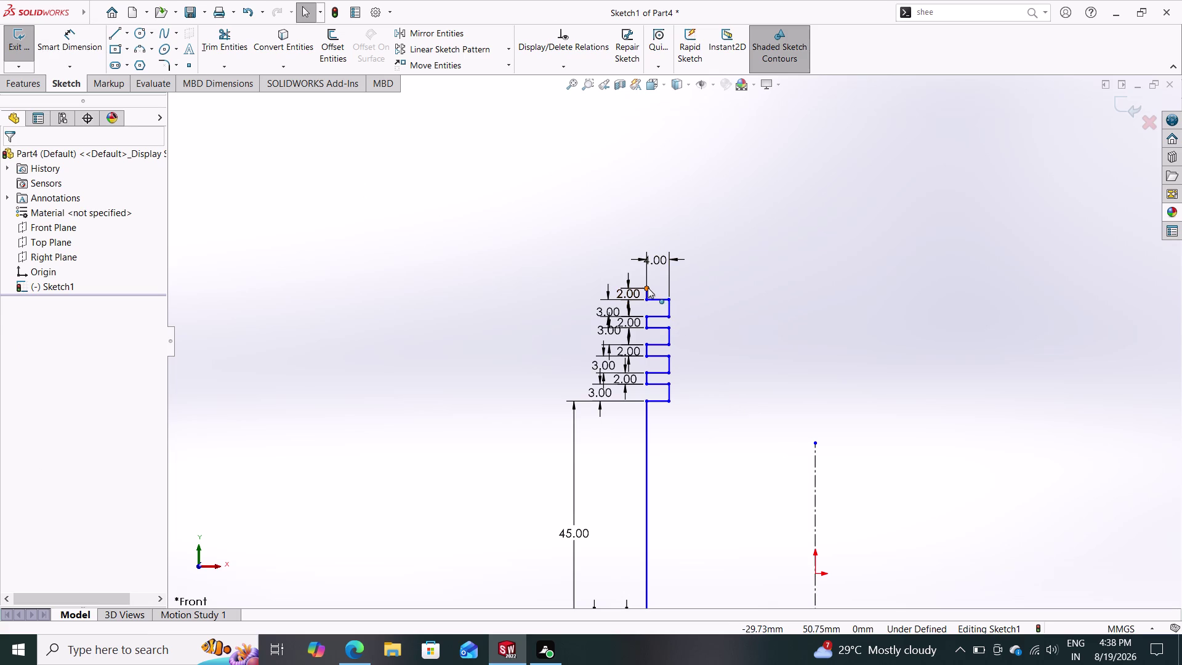
click(74, 46)
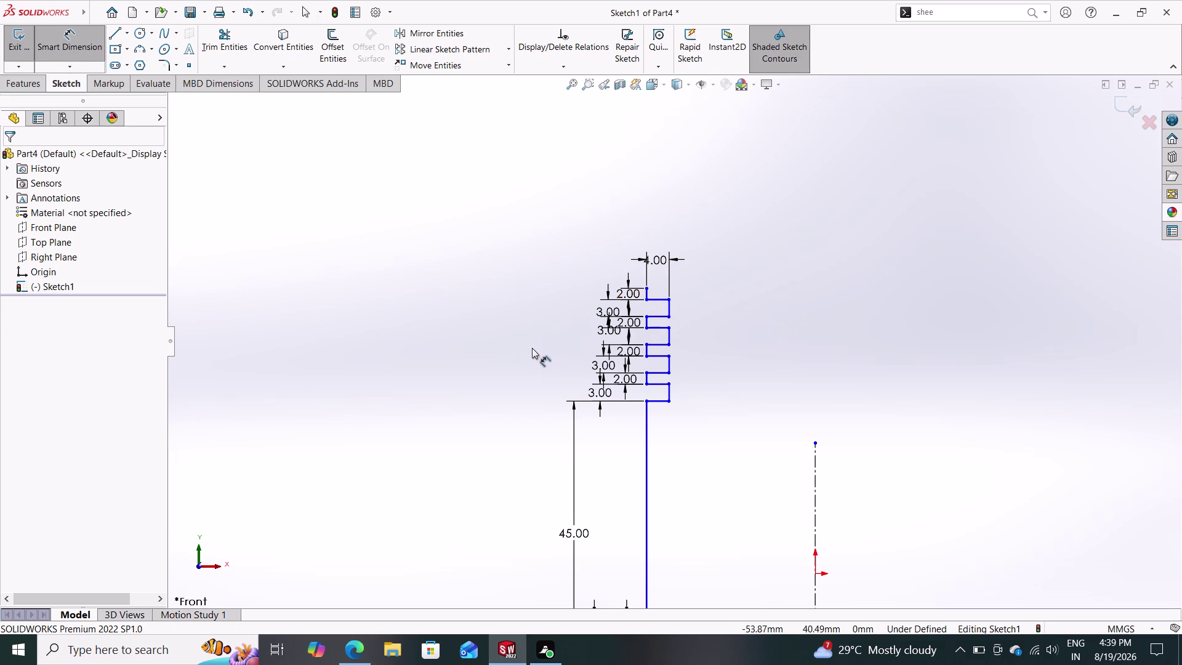
scroll(down, 3)
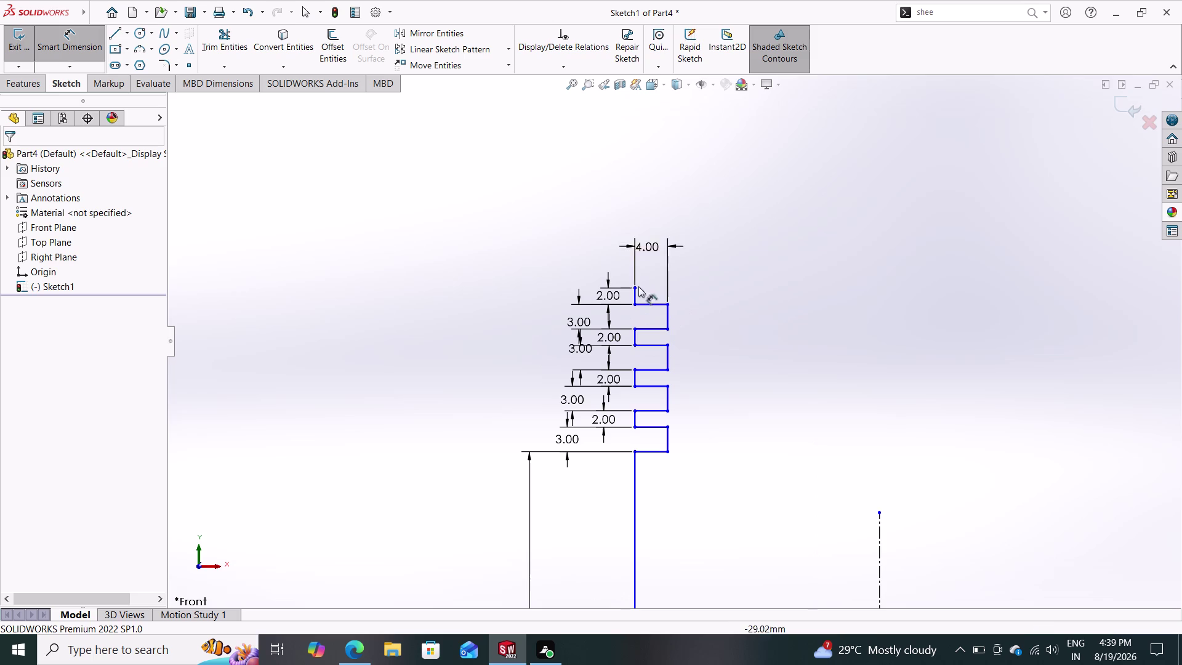
click(636, 289)
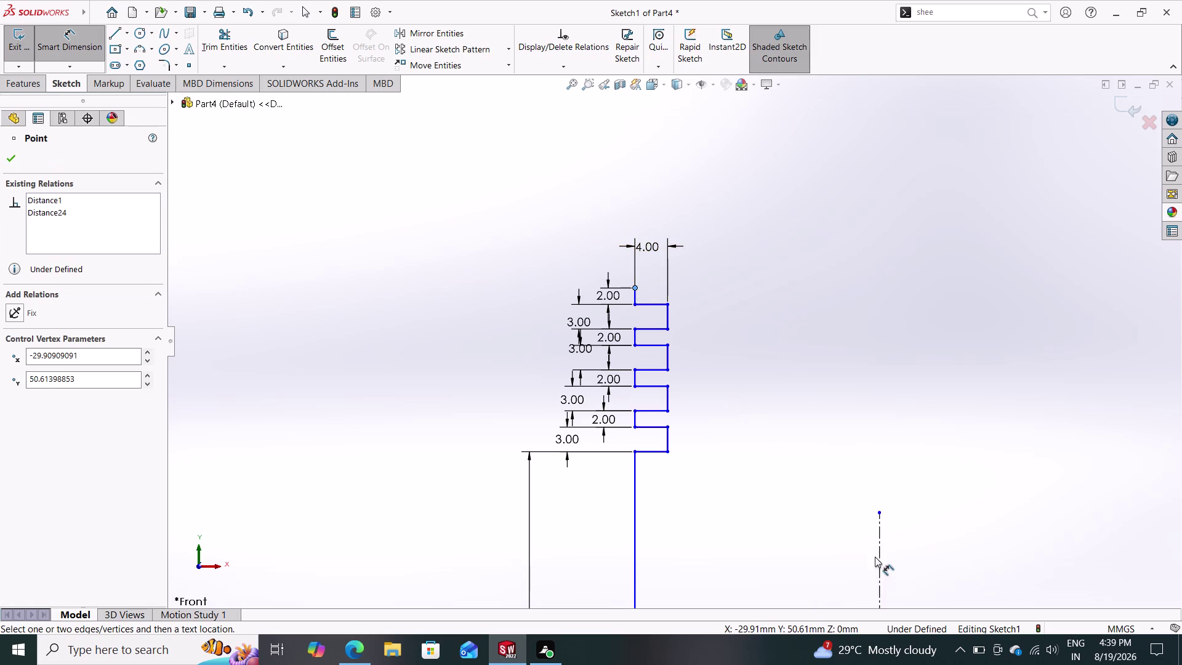
Dimension the top corner to the centerline with the value 92/2 (46 mm).
drag(877, 557, 866, 541)
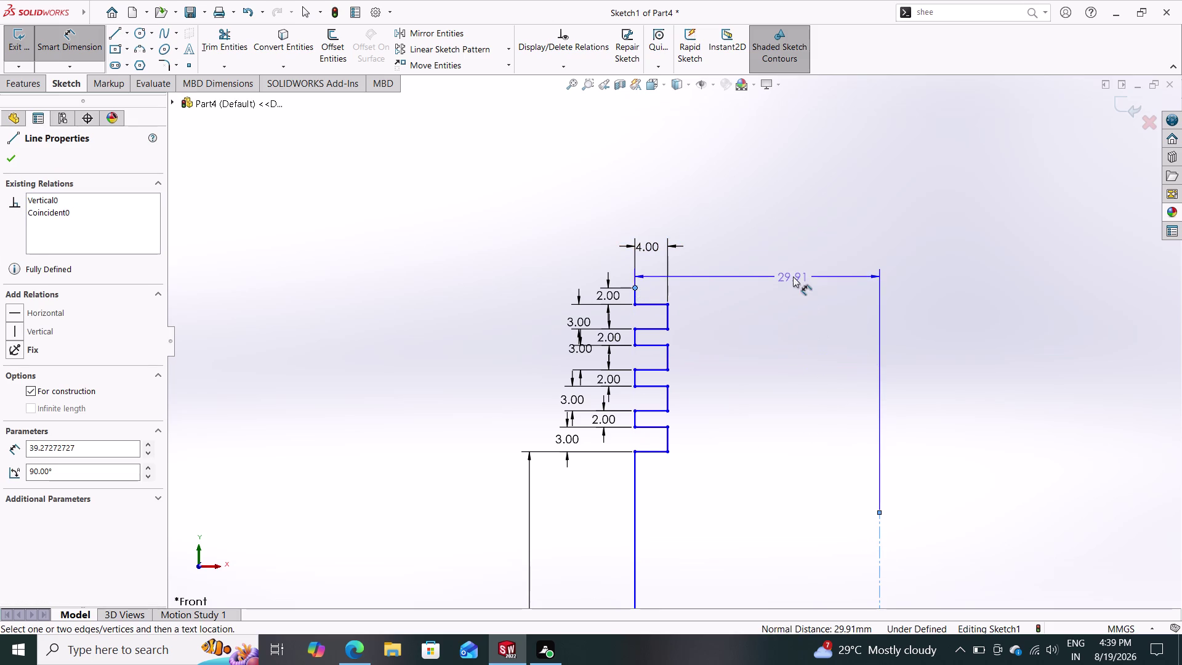
click(727, 173)
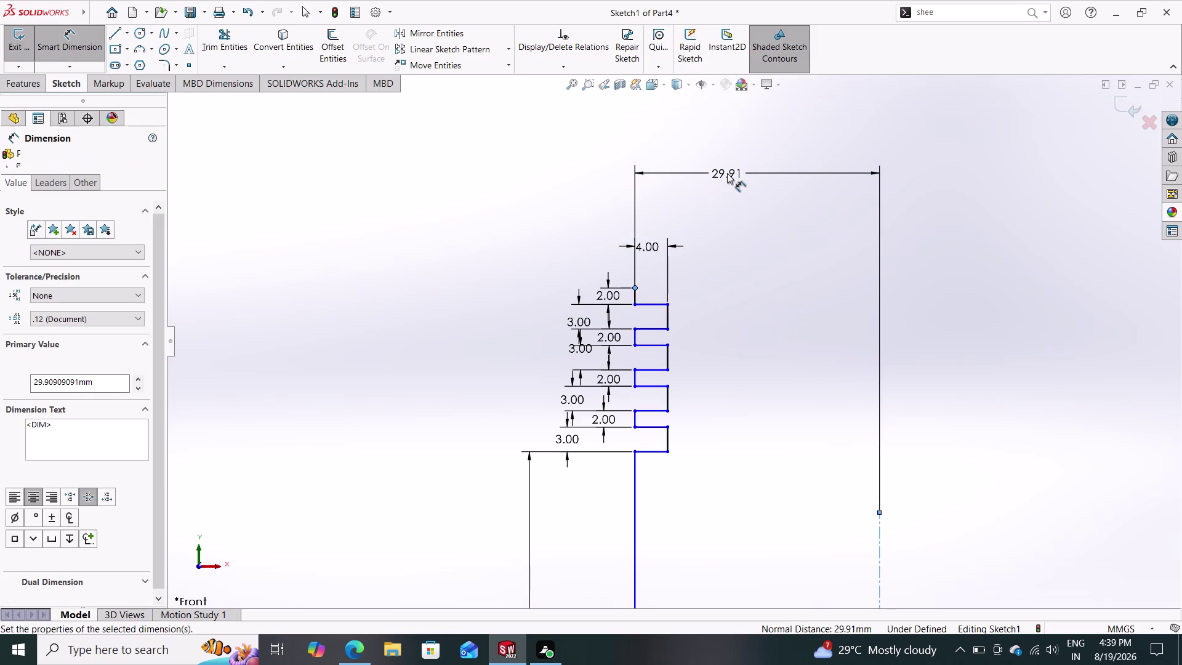
text(92)
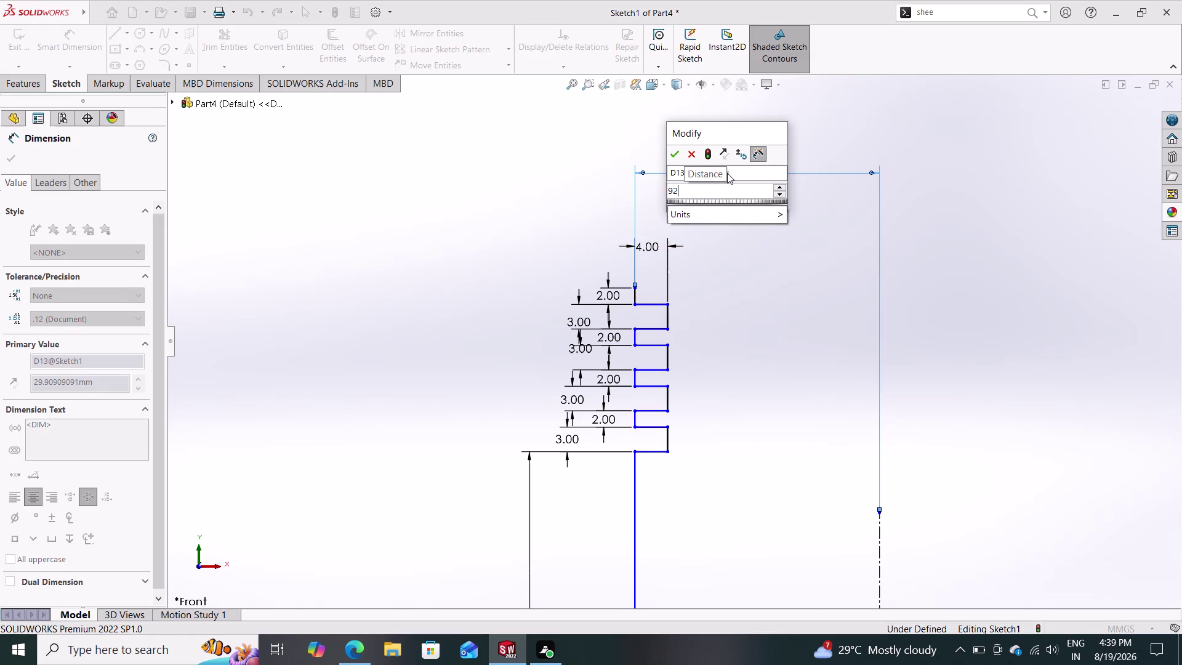
text(/2)
key(Return)
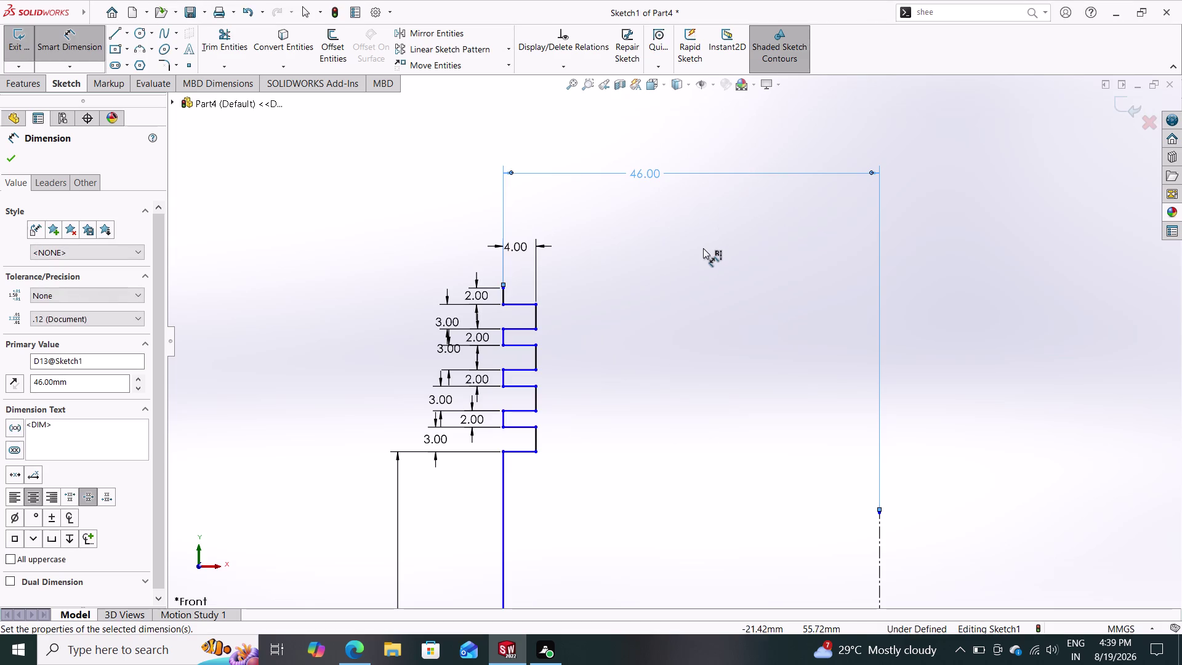
scroll(down, 3)
scroll(up, 3)
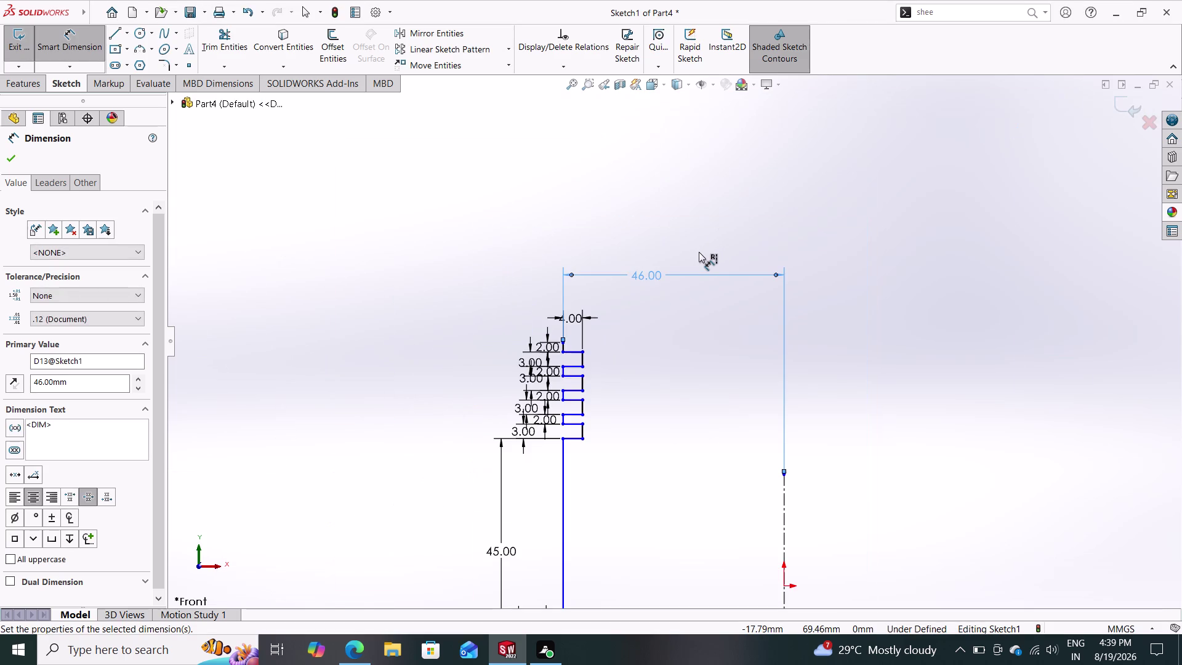
scroll(up, 3)
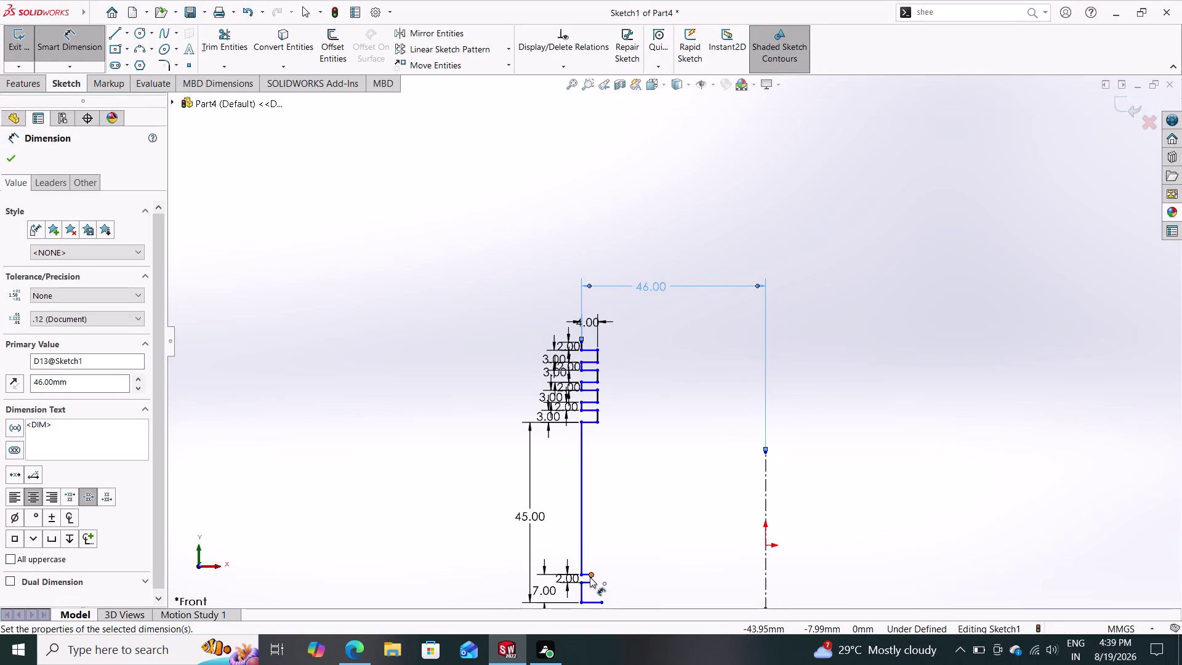
Dimension the short lower step line 85/2 (42.50 mm) from the centerline.
scroll(down, 3)
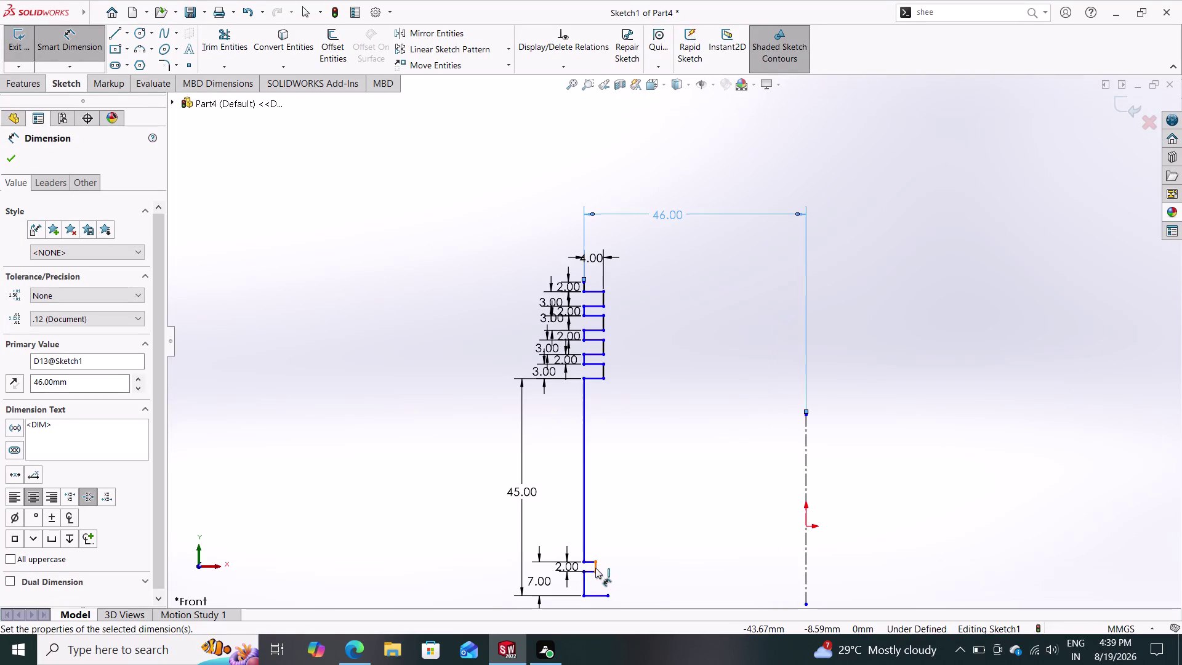
click(595, 567)
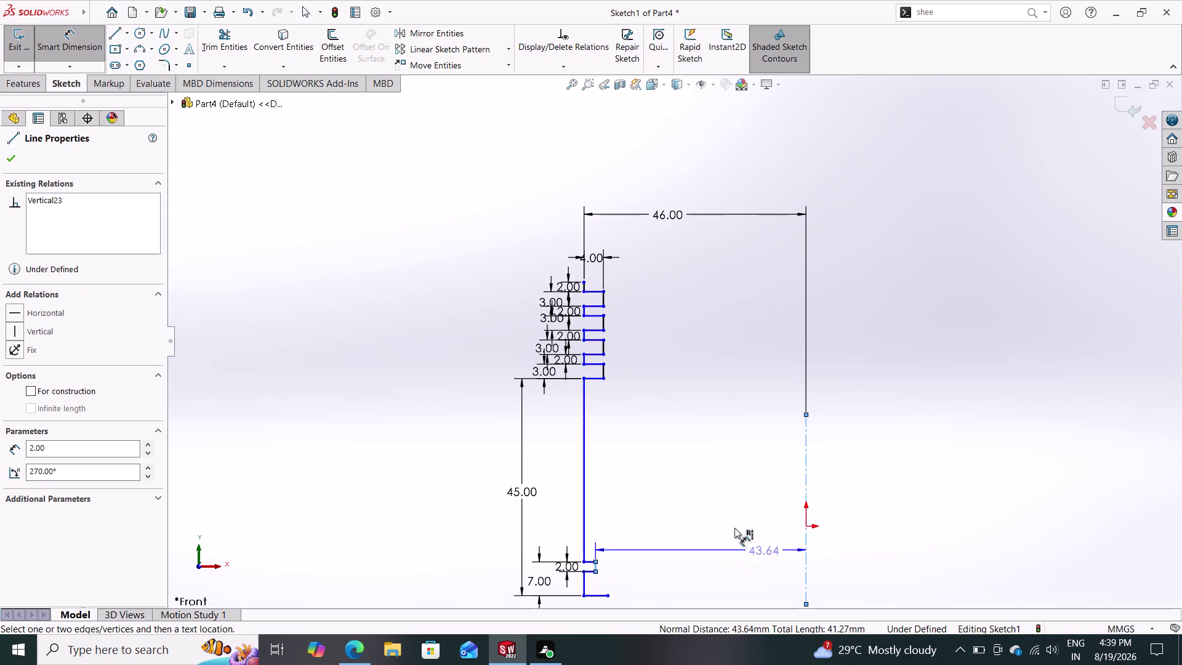
click(701, 503)
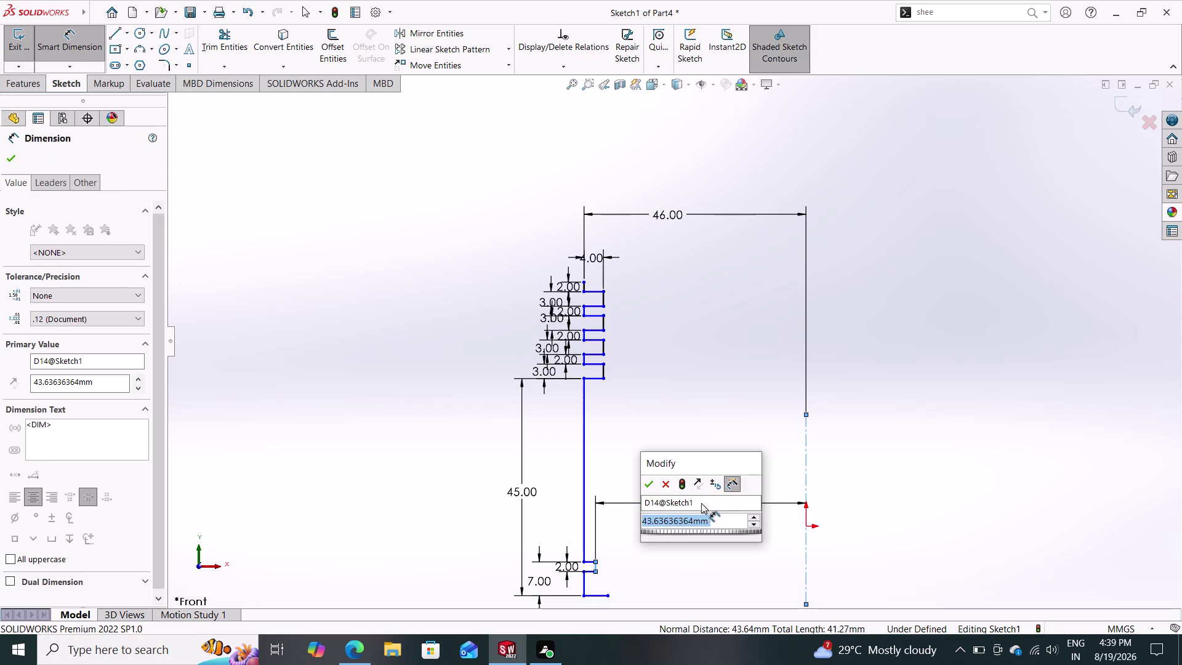
text(85/2)
key(Return)
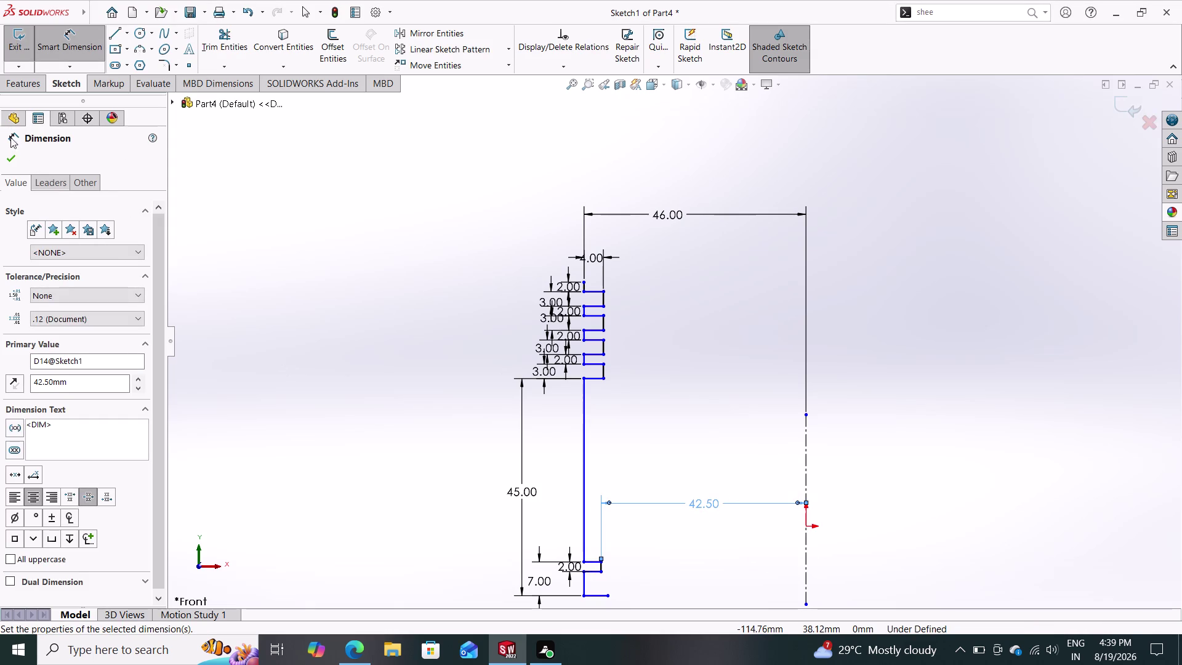
click(10, 153)
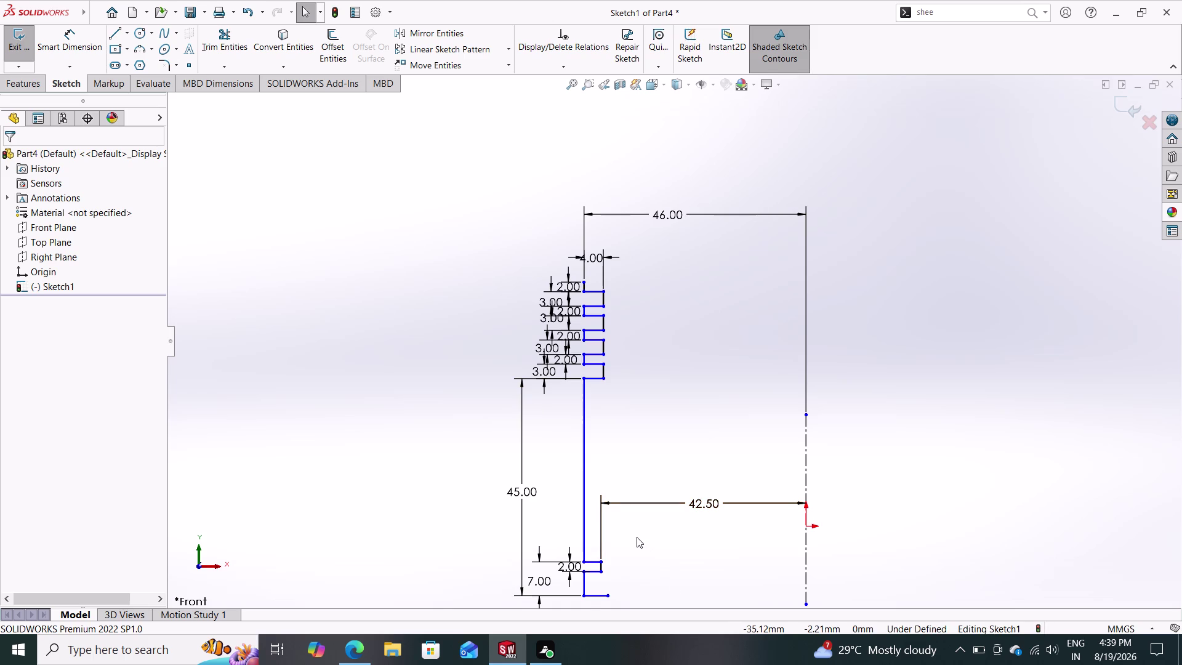
Select the short lower step line again.
scroll(down, 3)
scroll(up, 3)
scroll(up, 3)
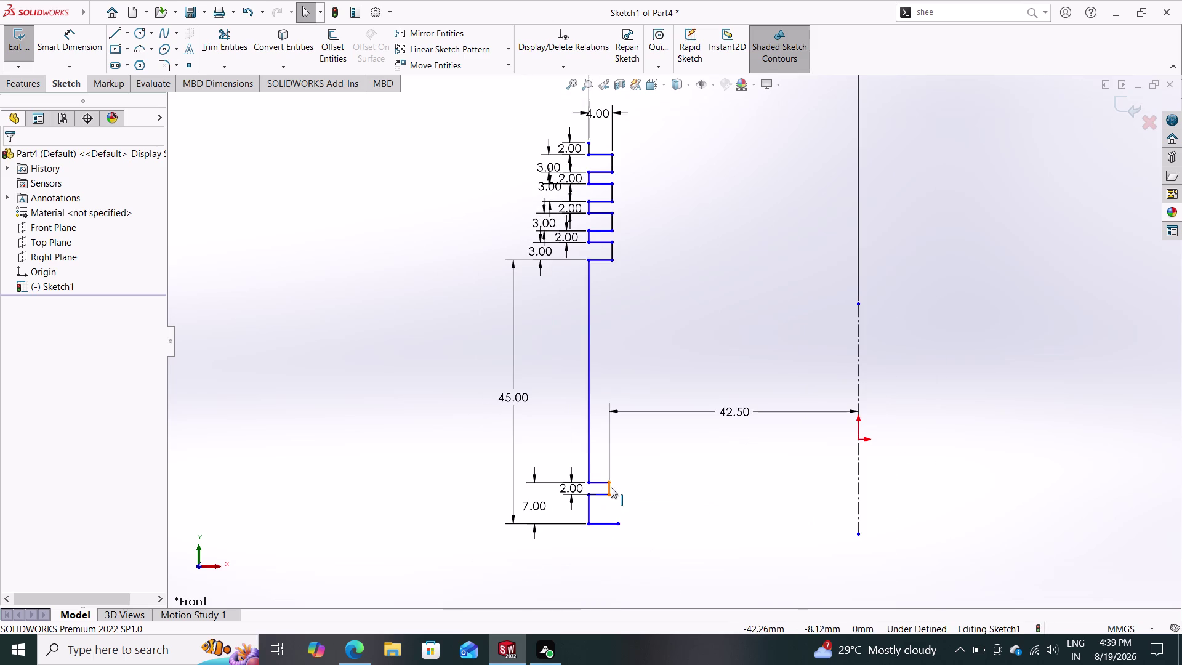
click(610, 487)
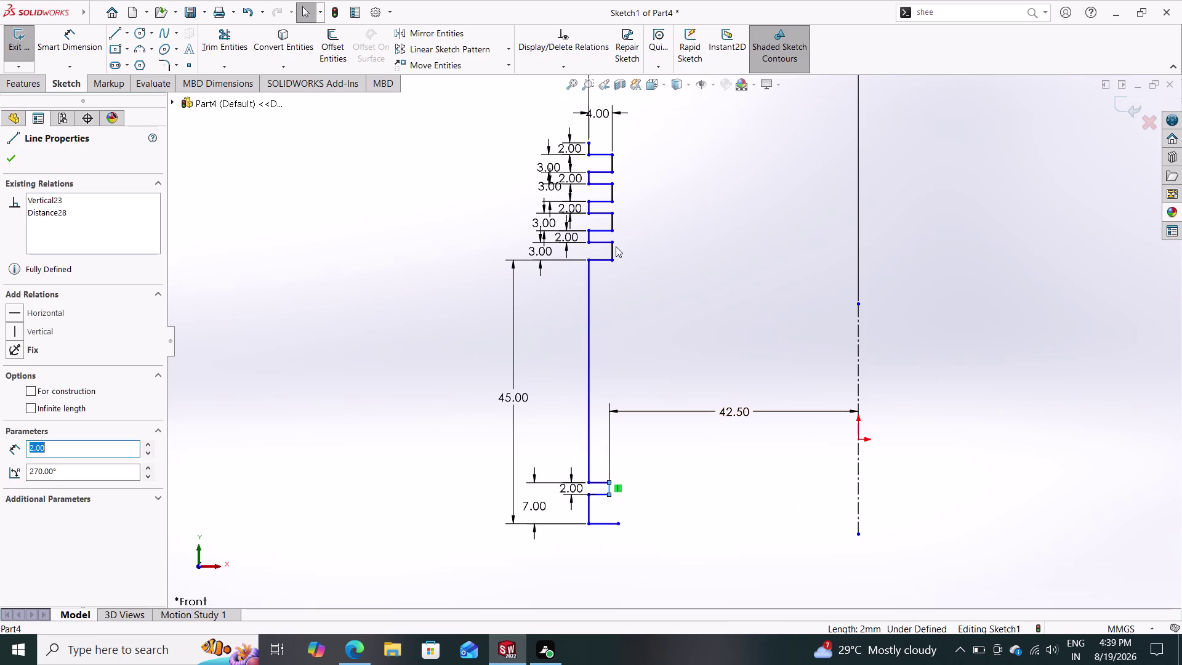
click(612, 248)
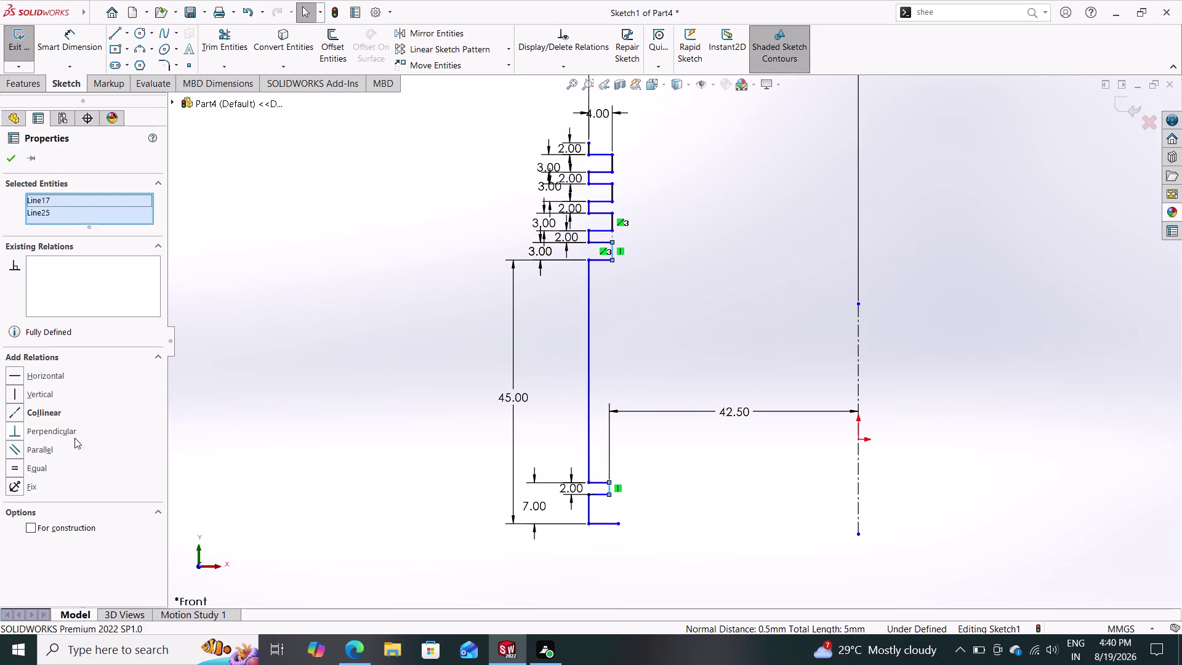
click(45, 410)
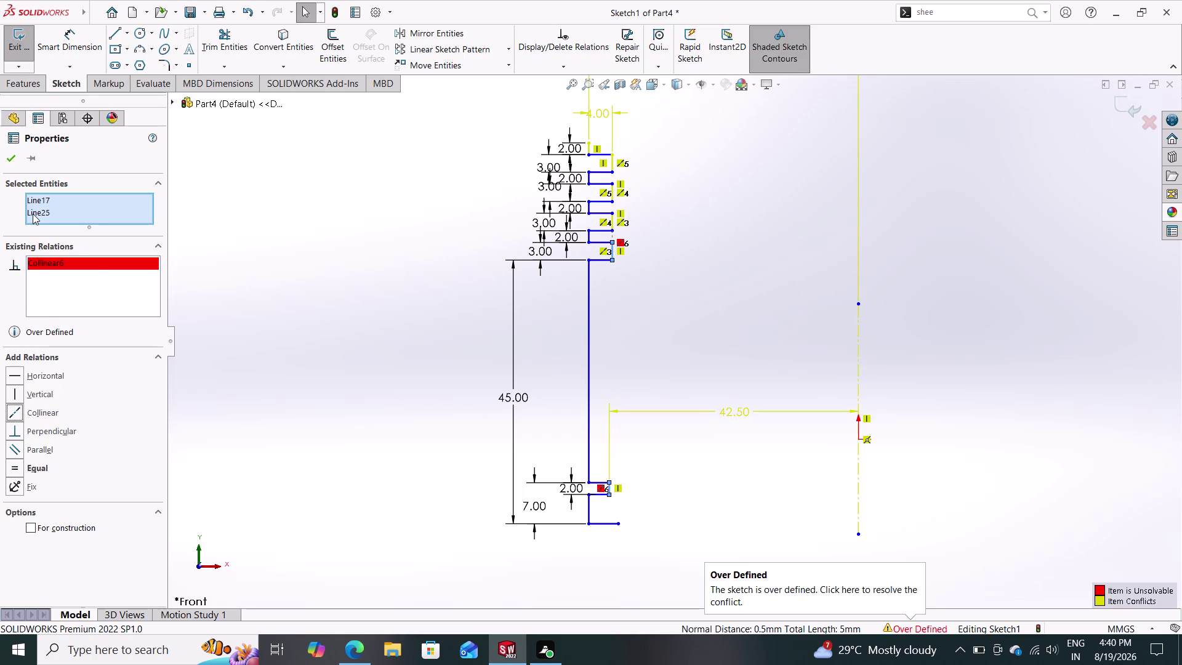
key(Escape)
key(Escape)
key(ctrl+z)
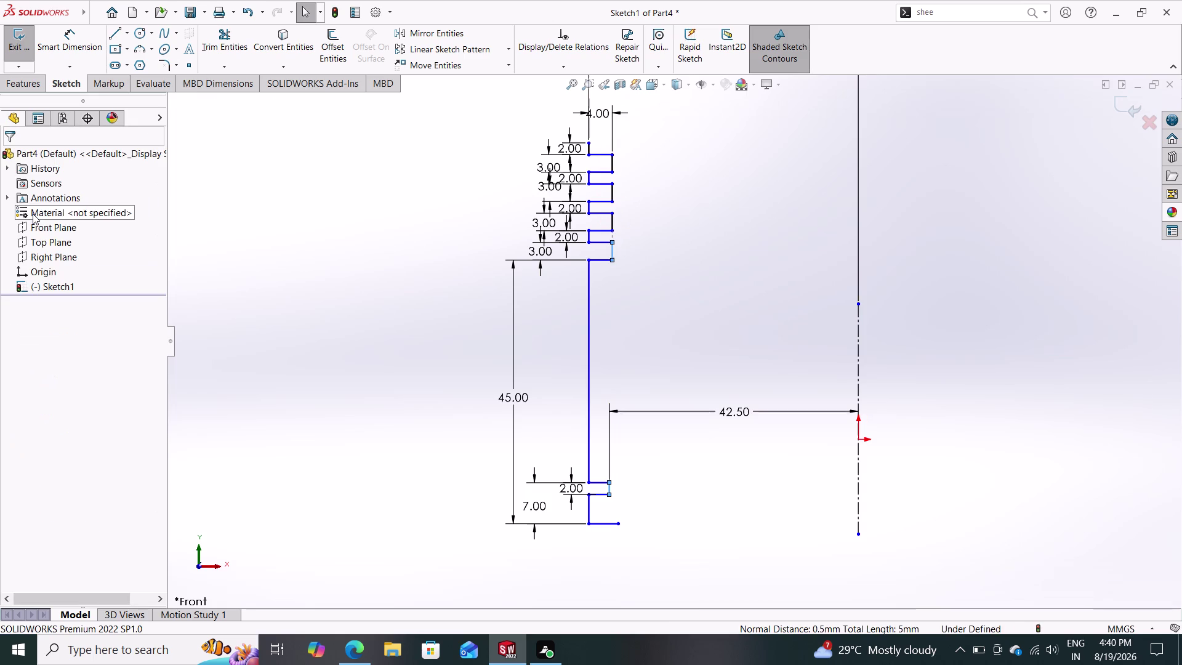
key(Escape)
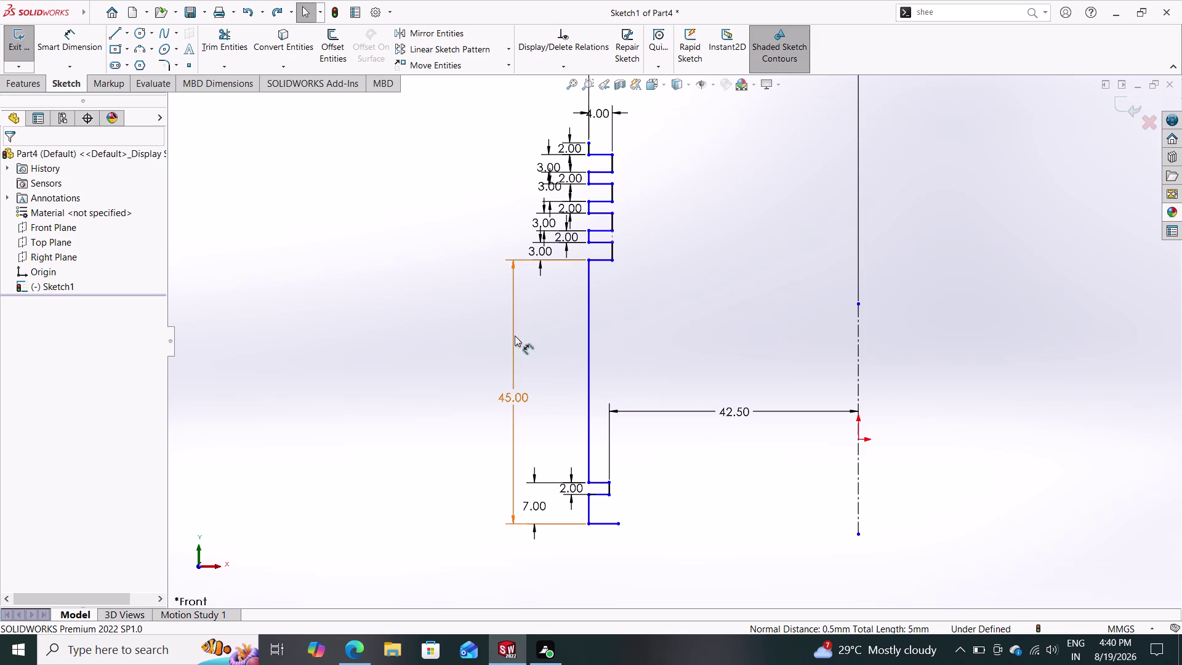
scroll(down, 3)
scroll(up, 3)
scroll(up, 3)
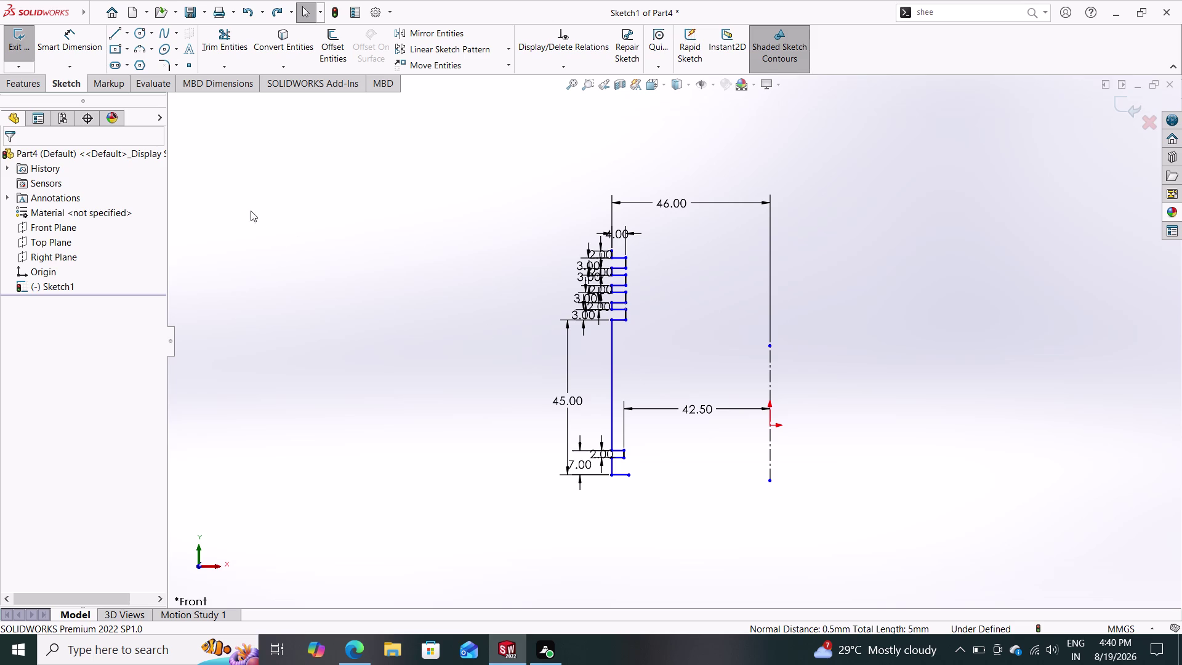
click(74, 29)
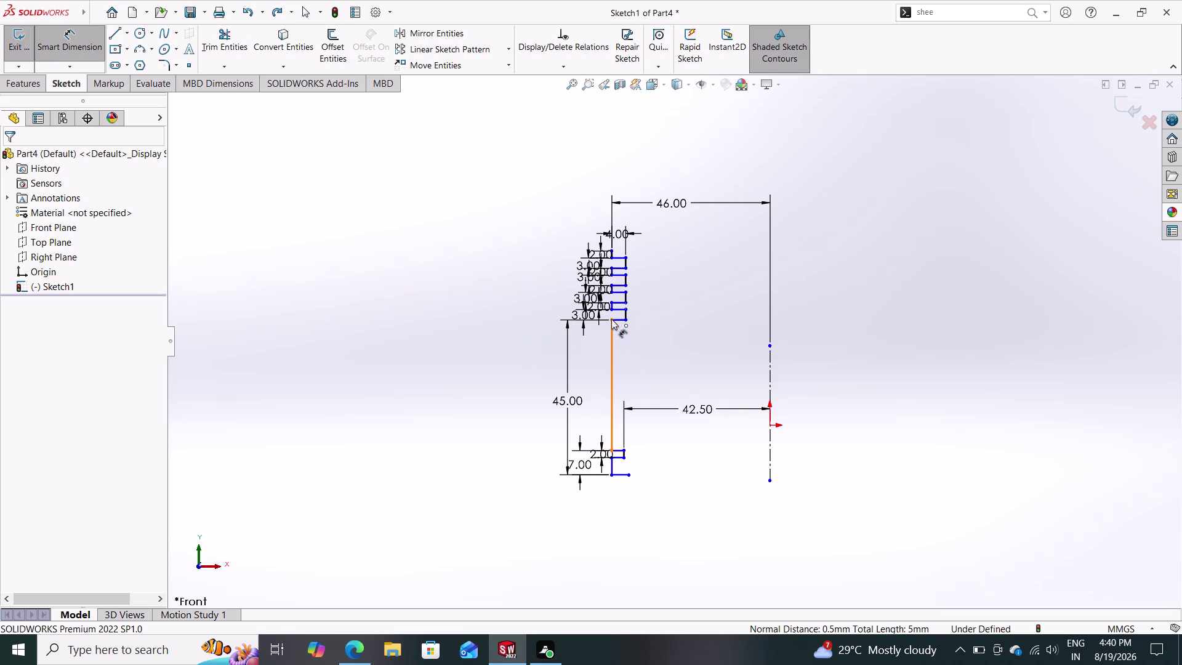
click(611, 320)
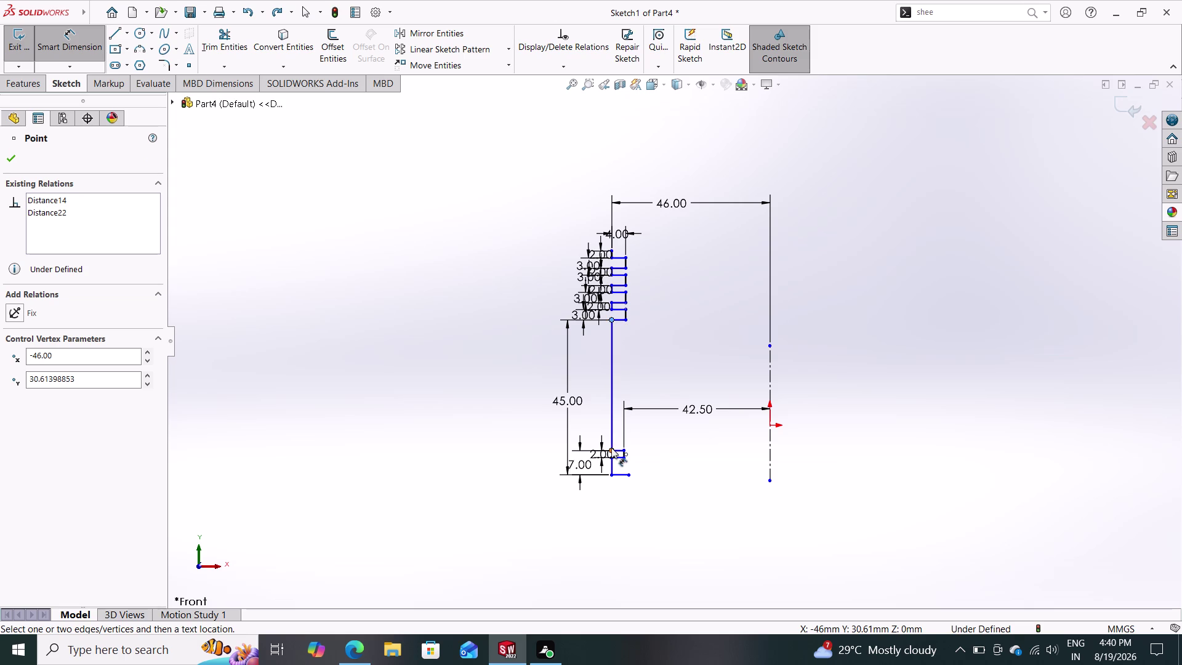
drag(611, 447, 612, 441)
click(492, 391)
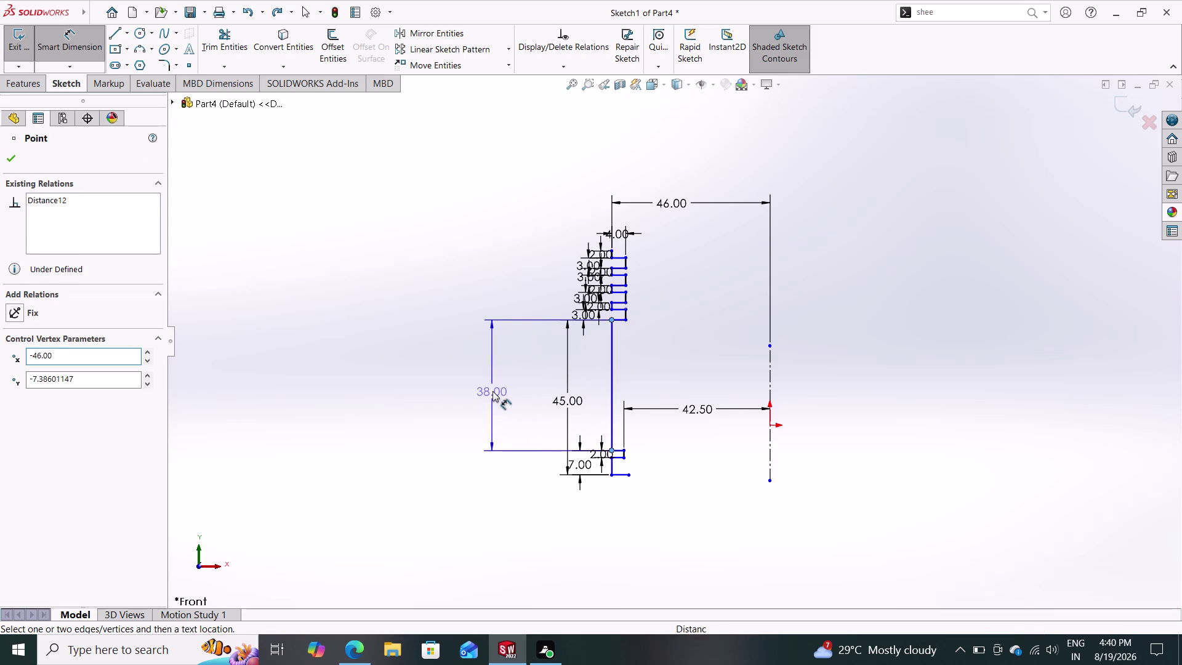
text(39)
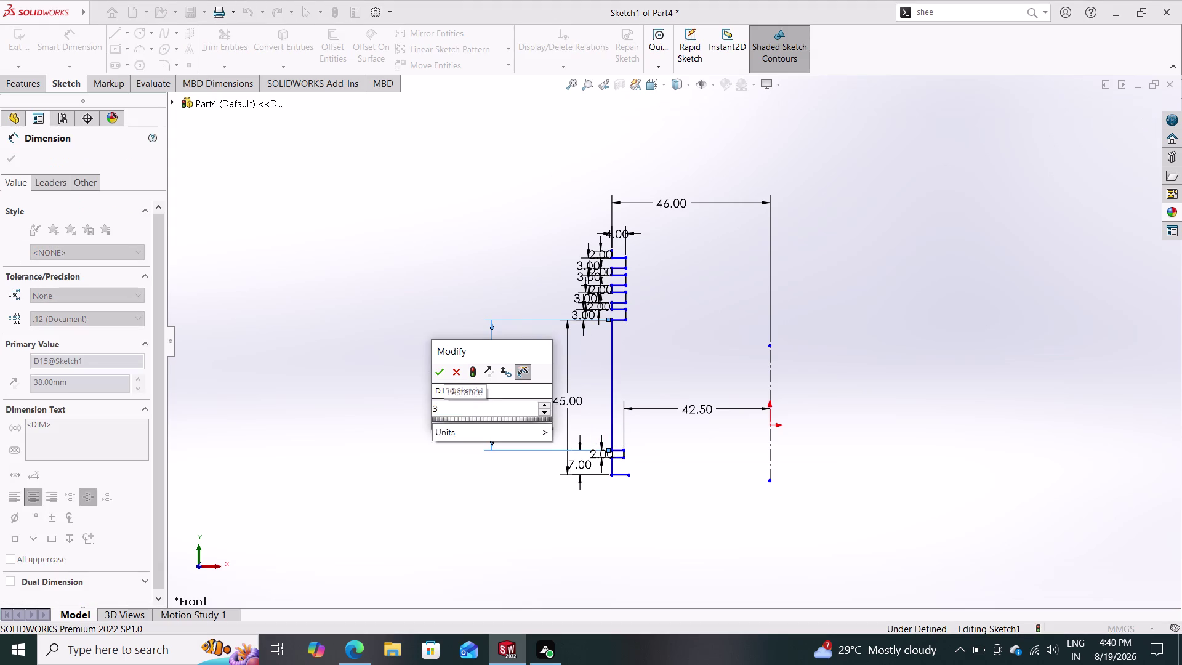
key(Return)
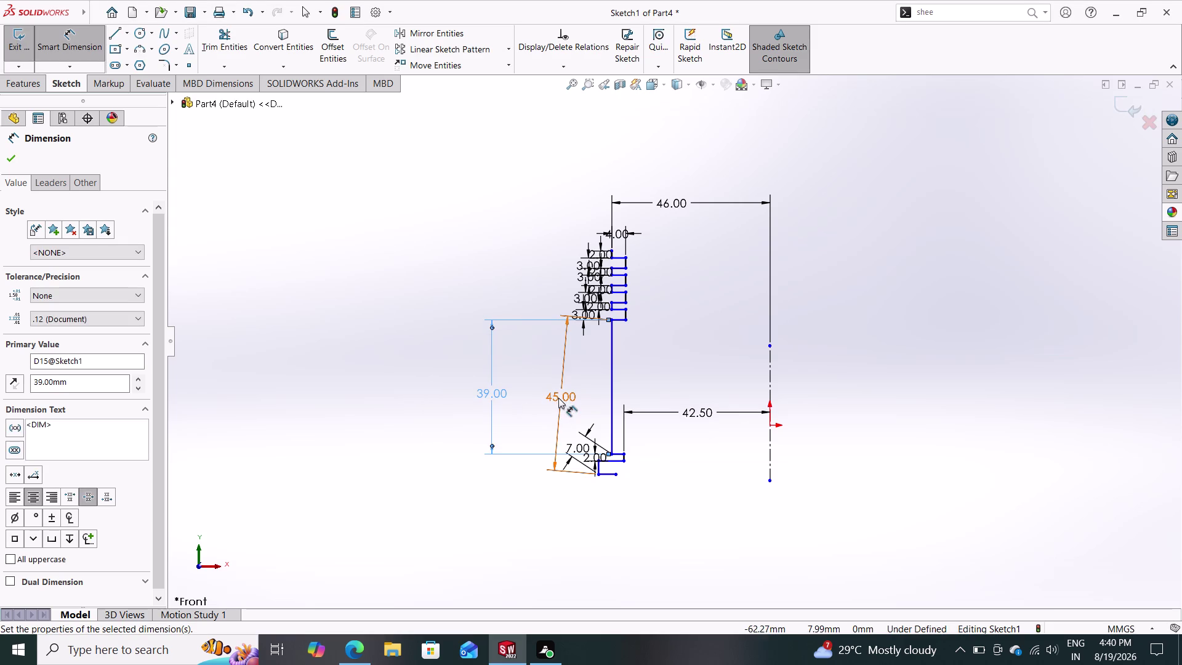
scroll(down, 3)
scroll(up, 3)
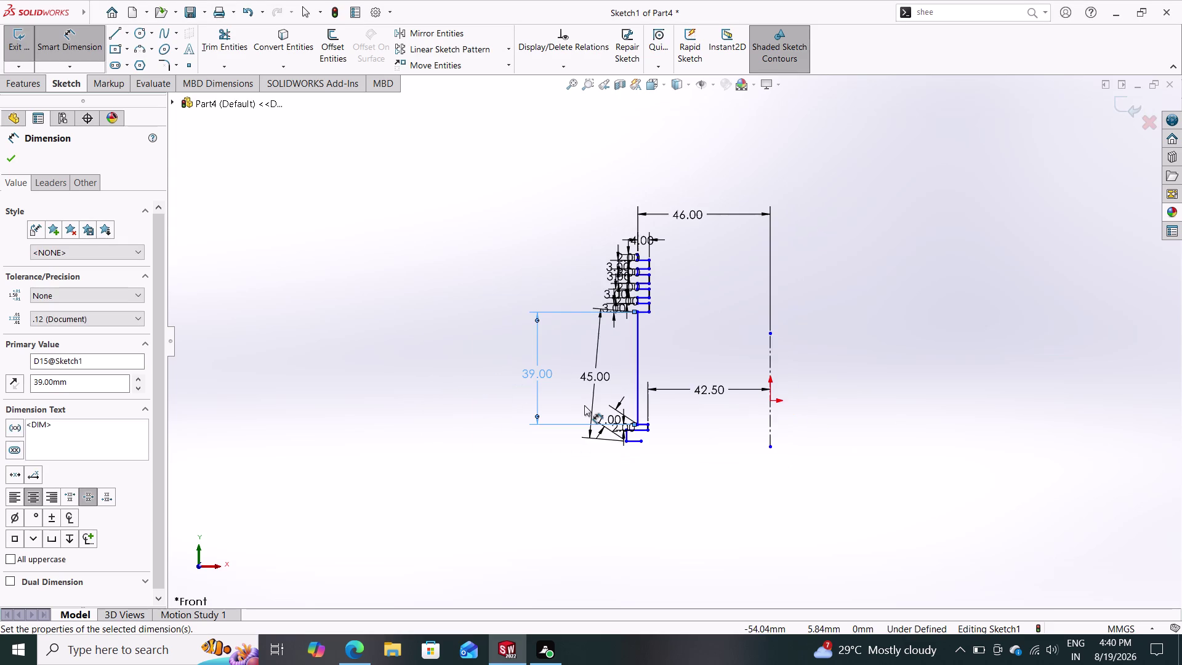
scroll(down, 3)
scroll(down, 3)
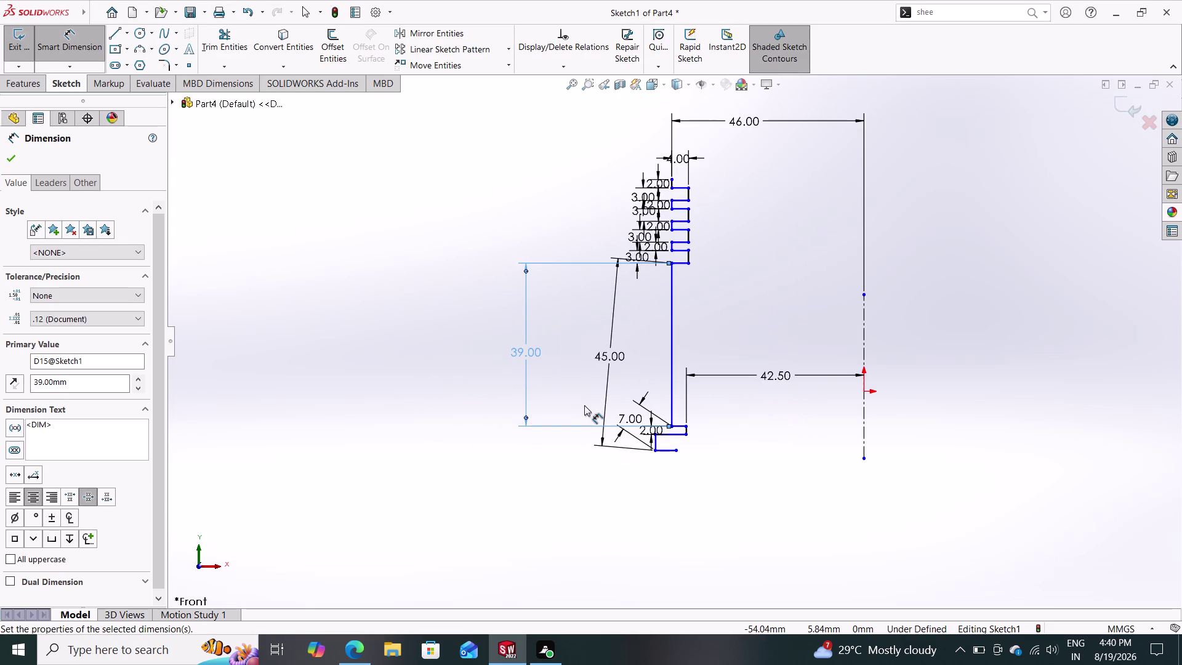
scroll(down, 3)
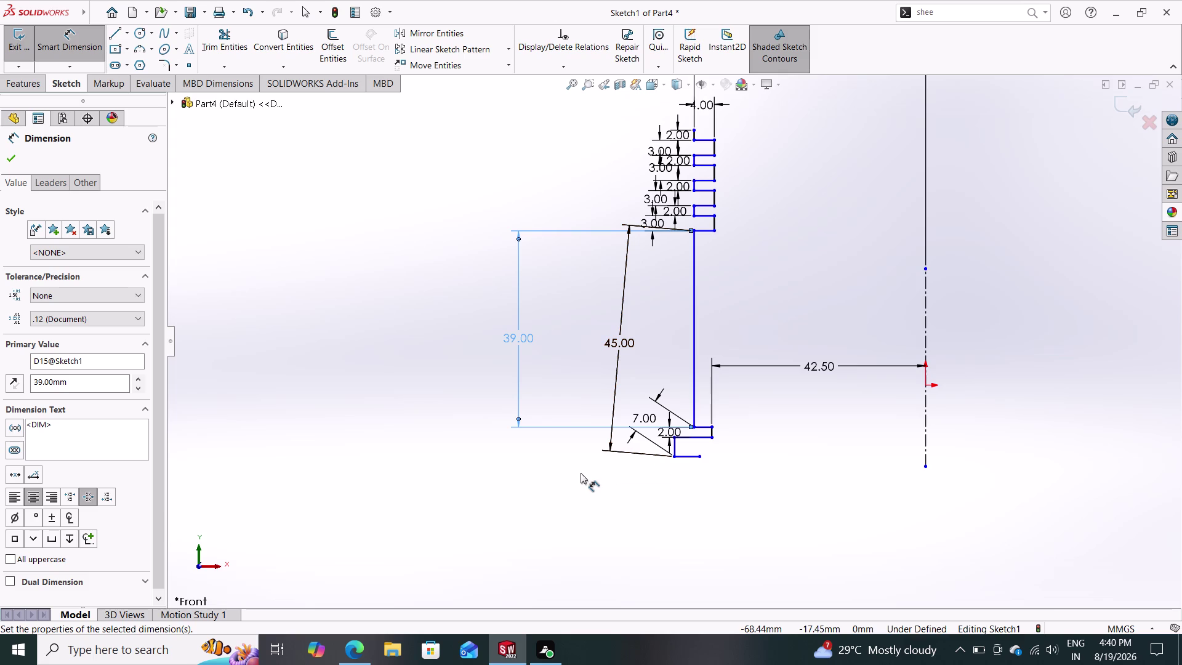
key(ctrl+z)
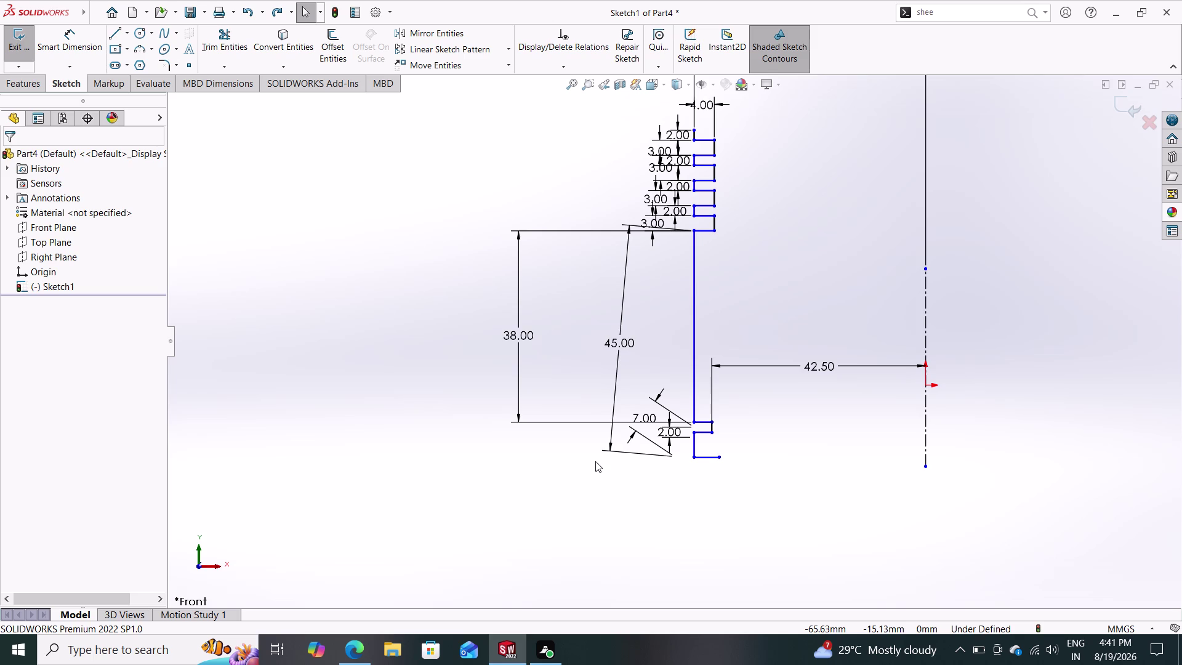
double_click(516, 337)
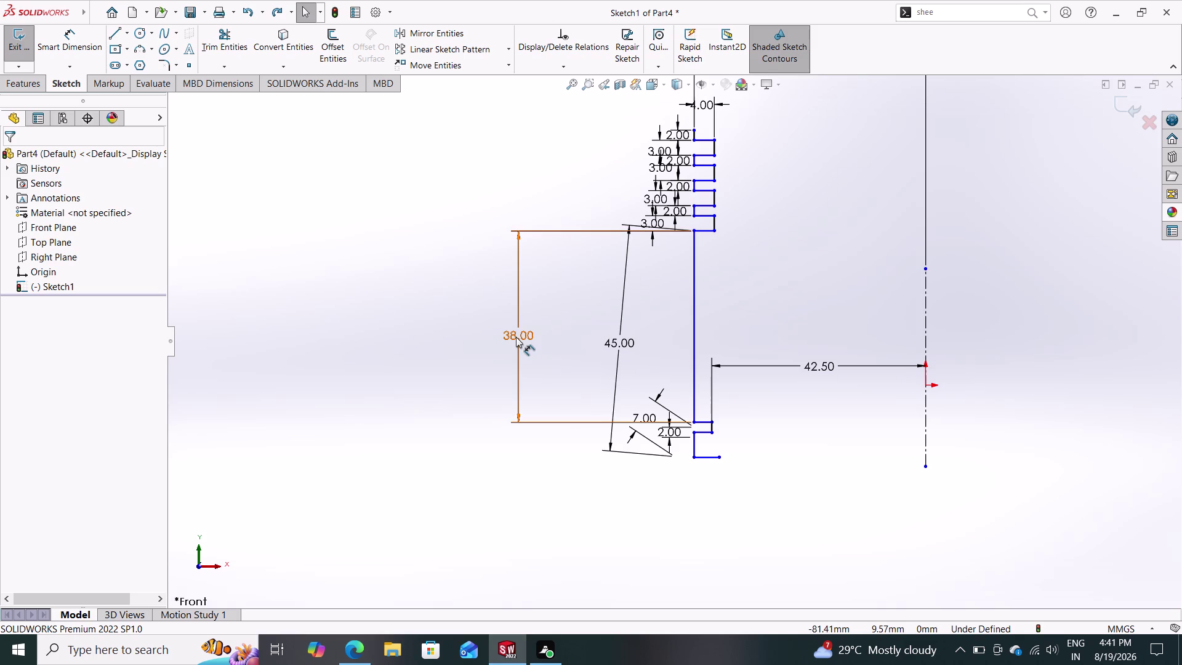
text(39)
key(Return)
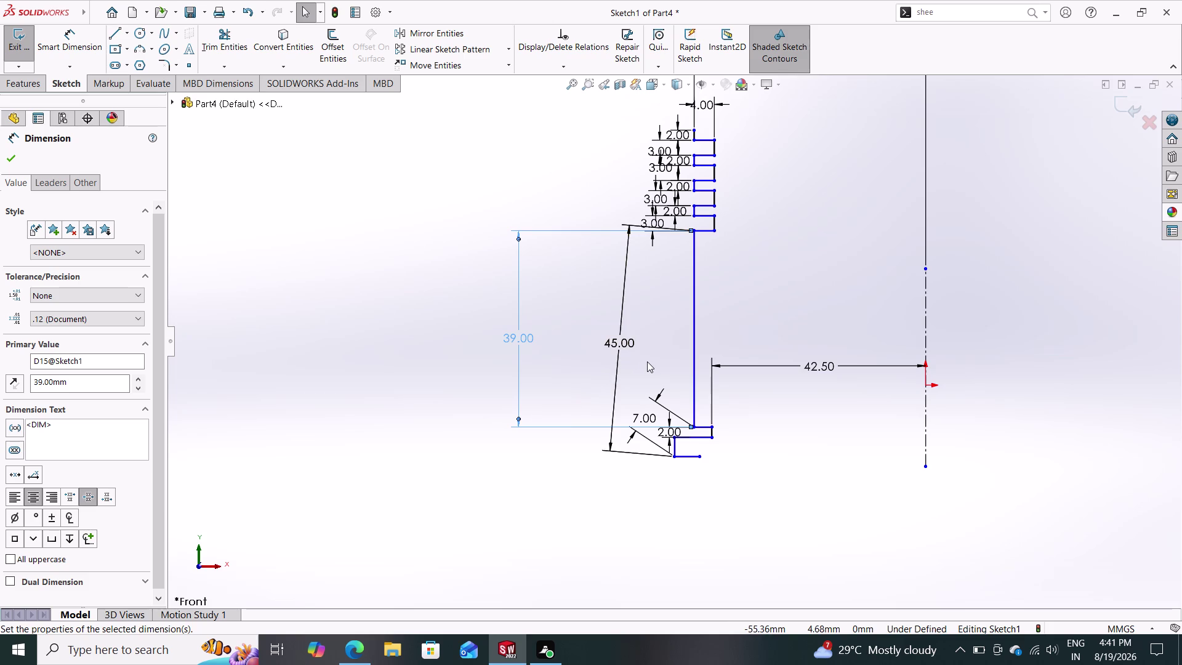
key(ctrl+z)
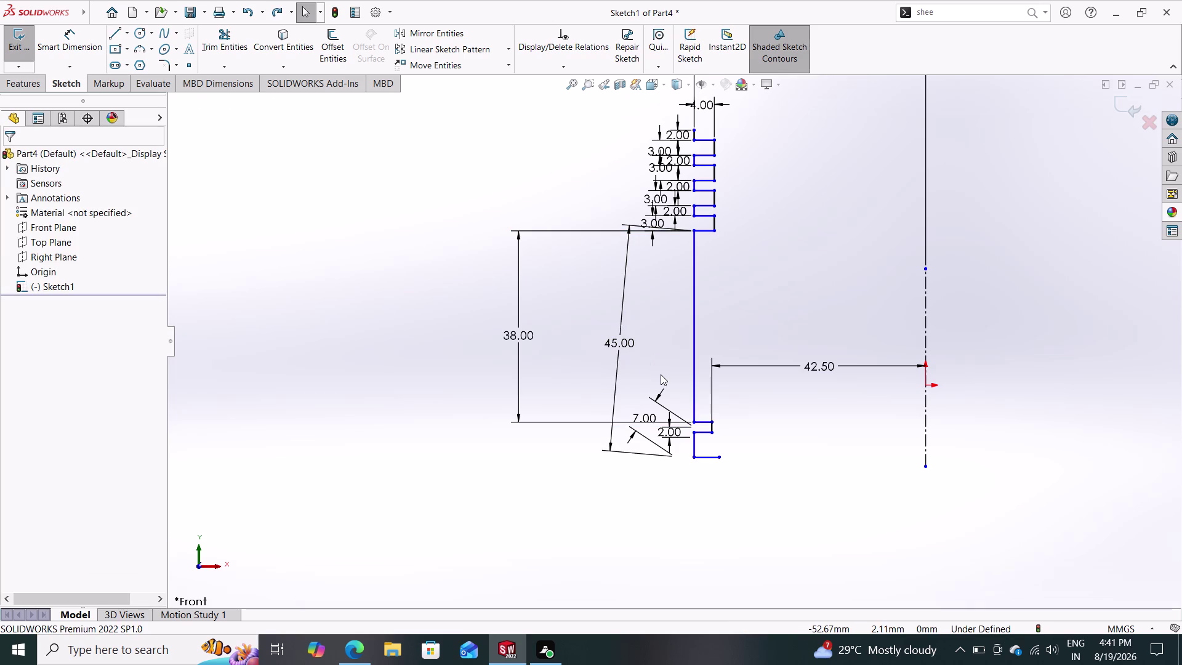
key(ctrl+z)
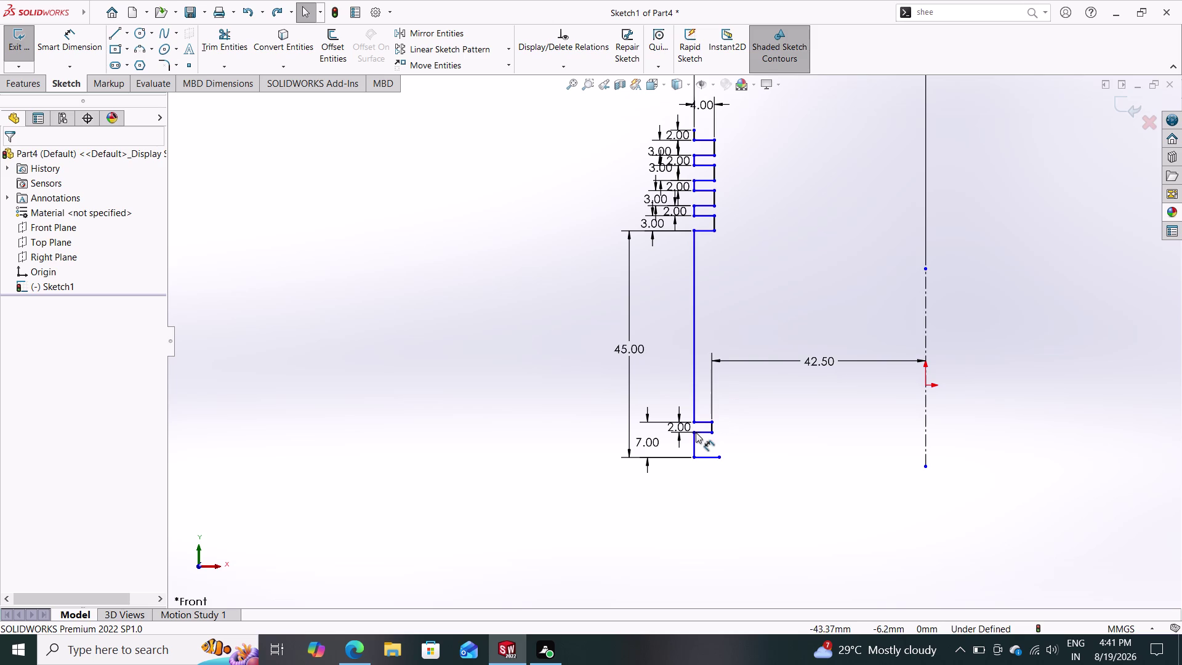
scroll(down, 3)
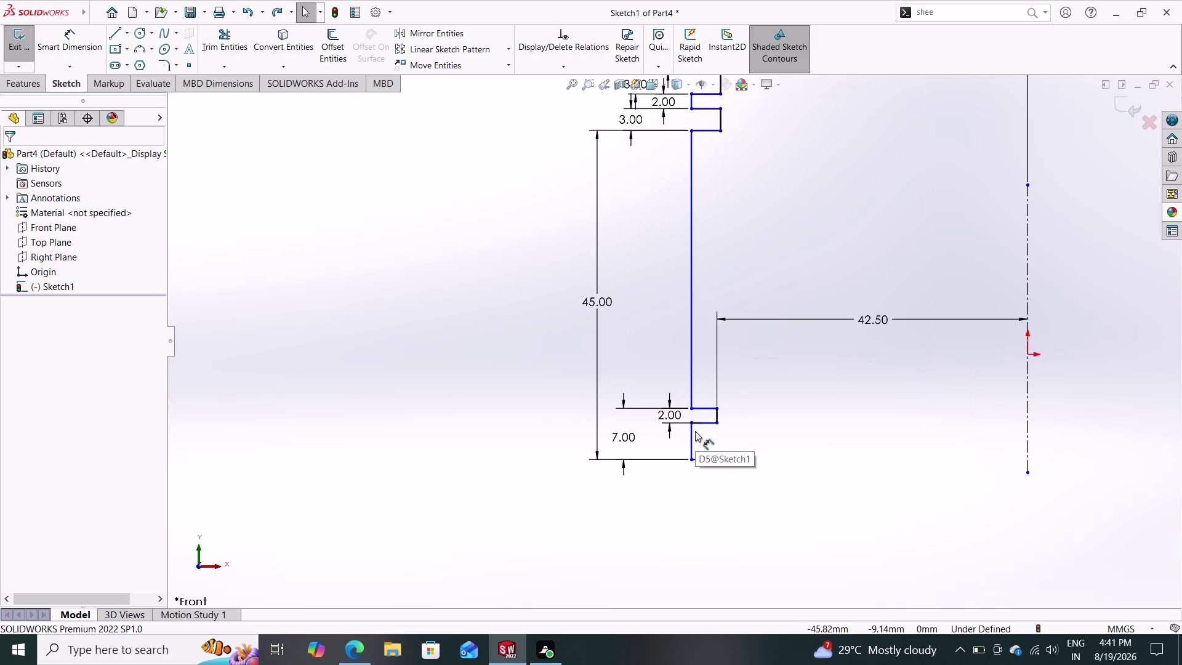
click(692, 421)
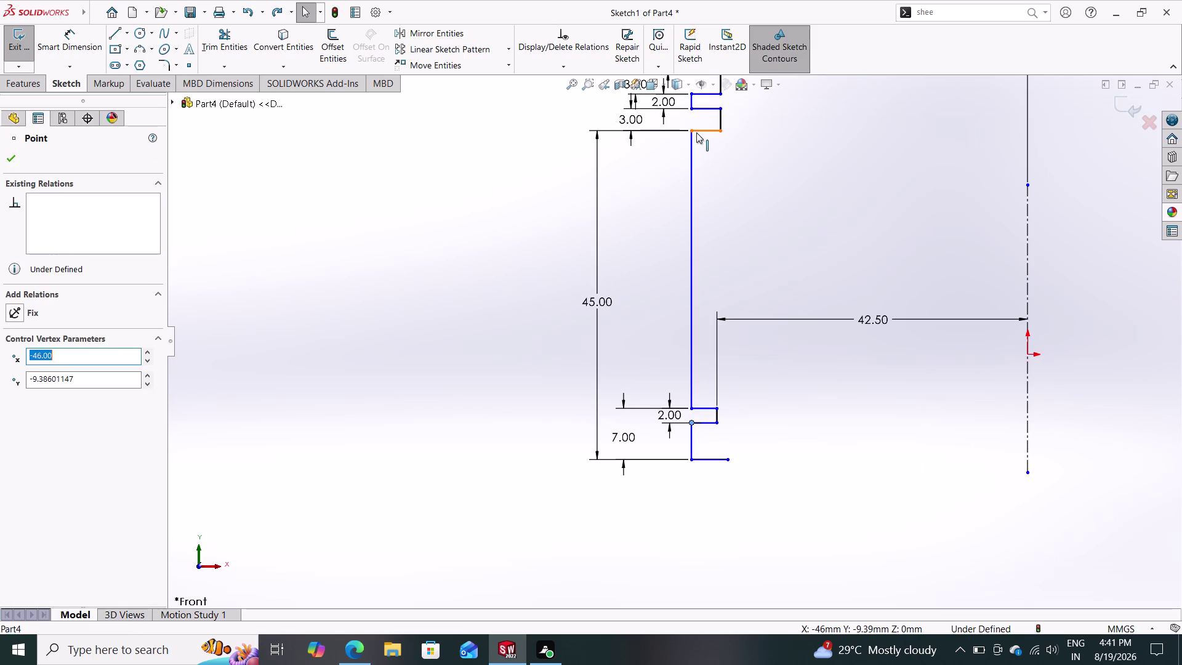
click(692, 131)
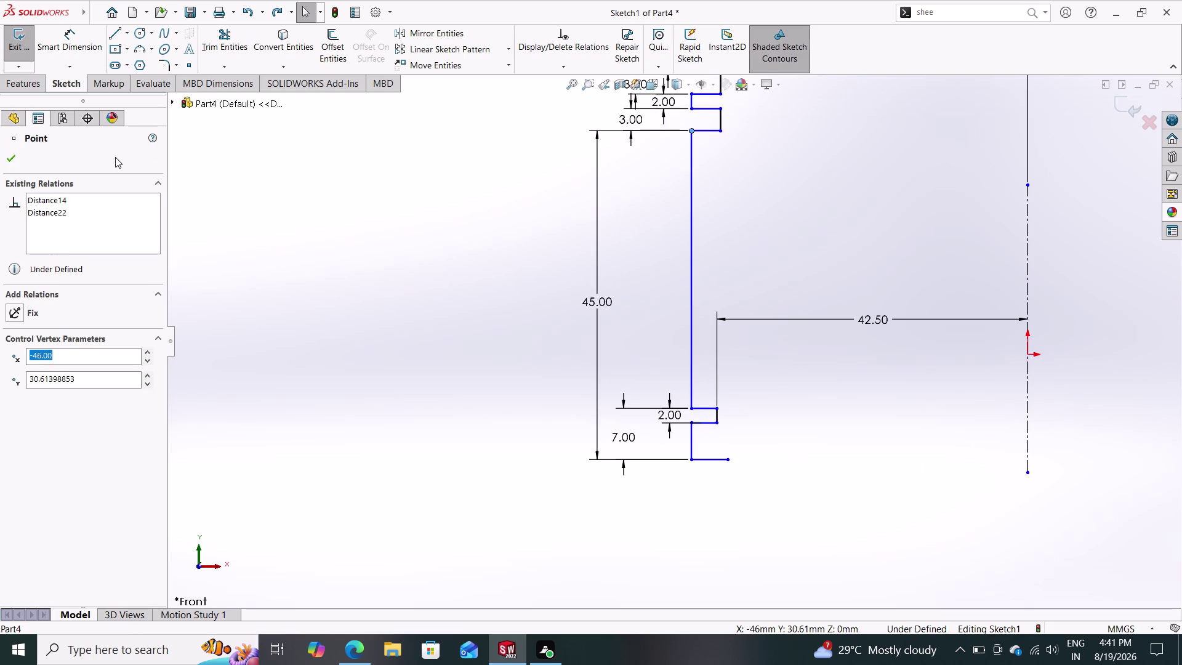
click(70, 36)
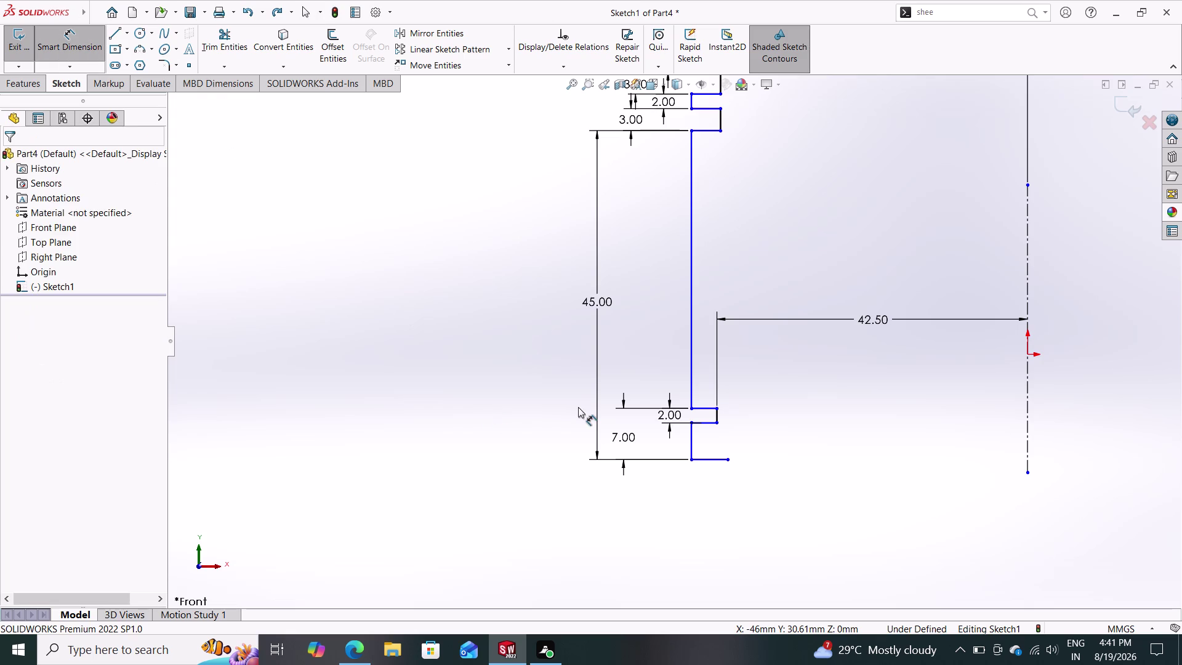
click(691, 420)
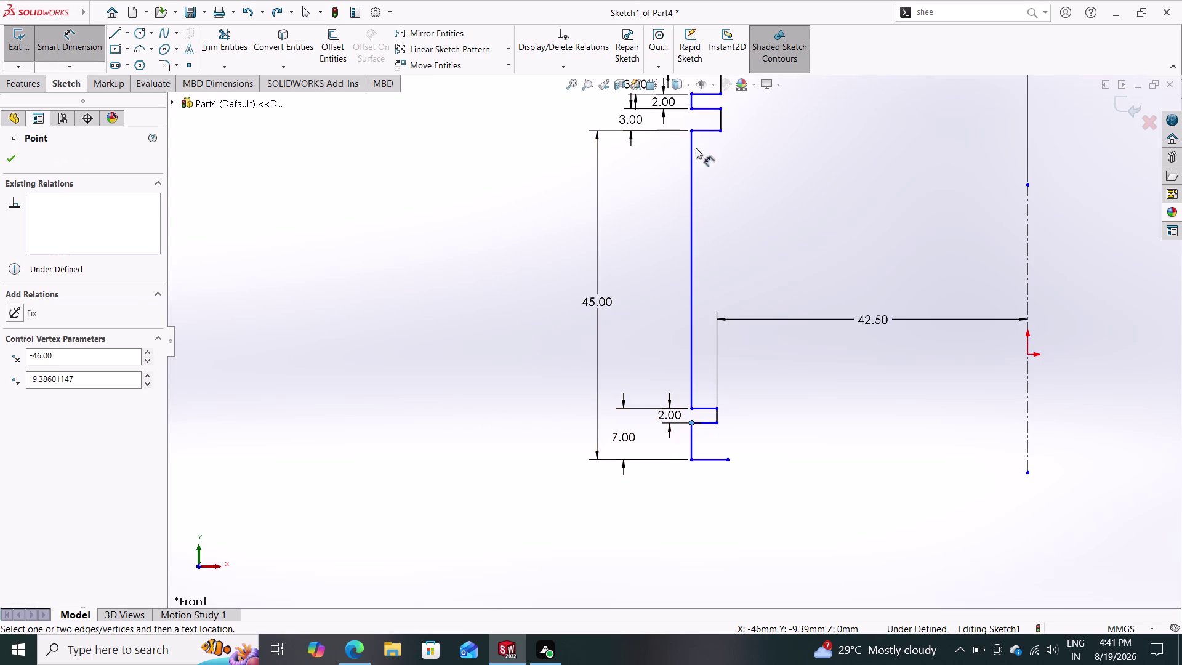
click(693, 130)
click(636, 265)
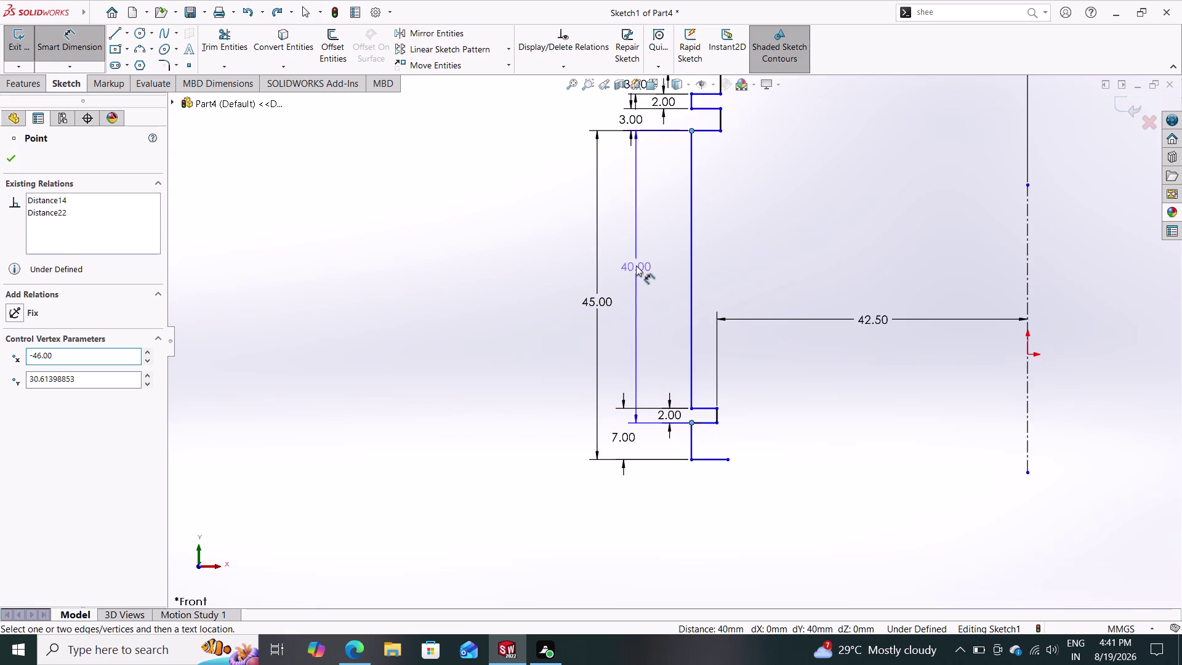
text(39)
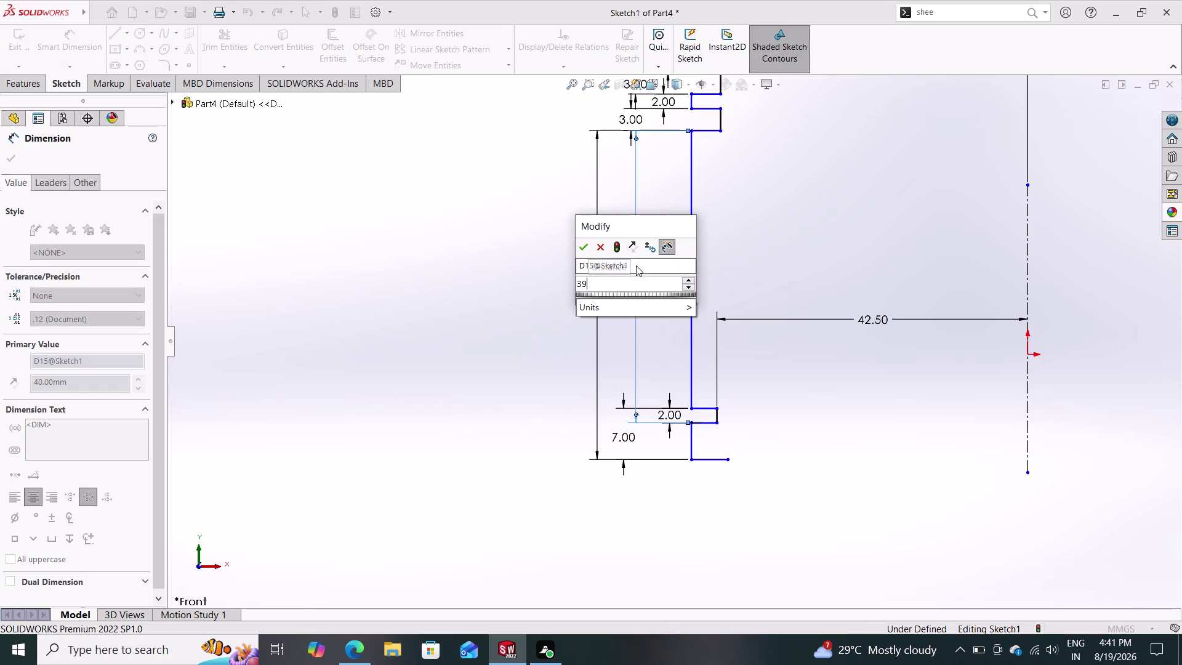
key(Return)
click(692, 324)
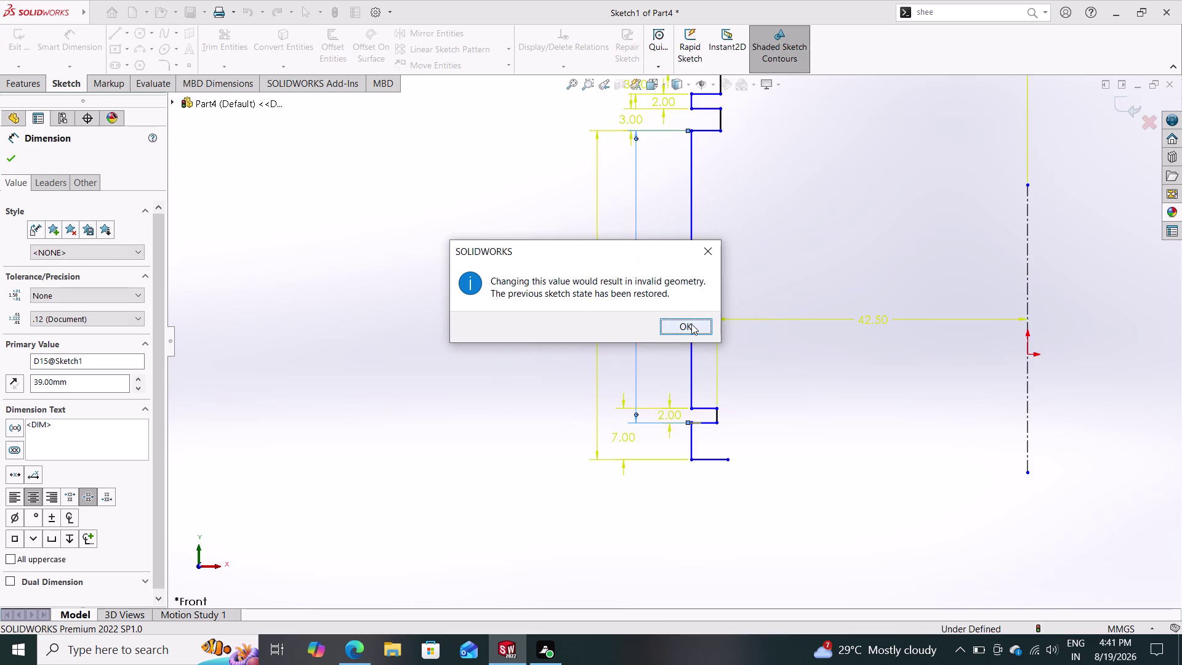
key(Escape)
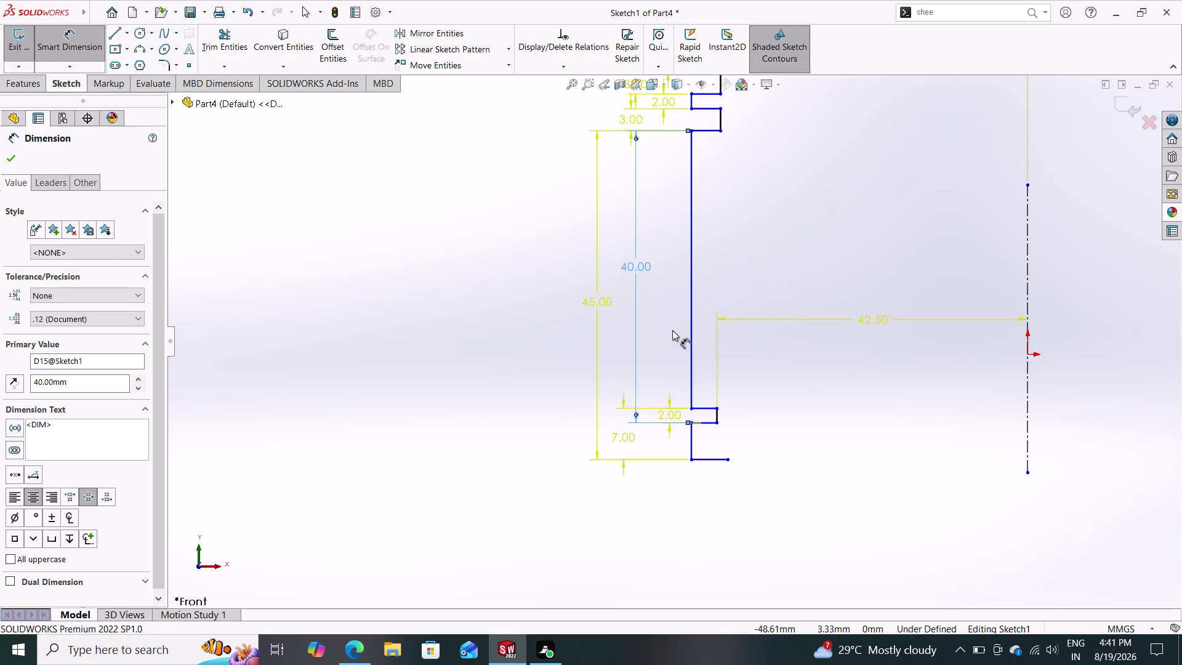
key(Escape)
click(635, 330)
key(Delete)
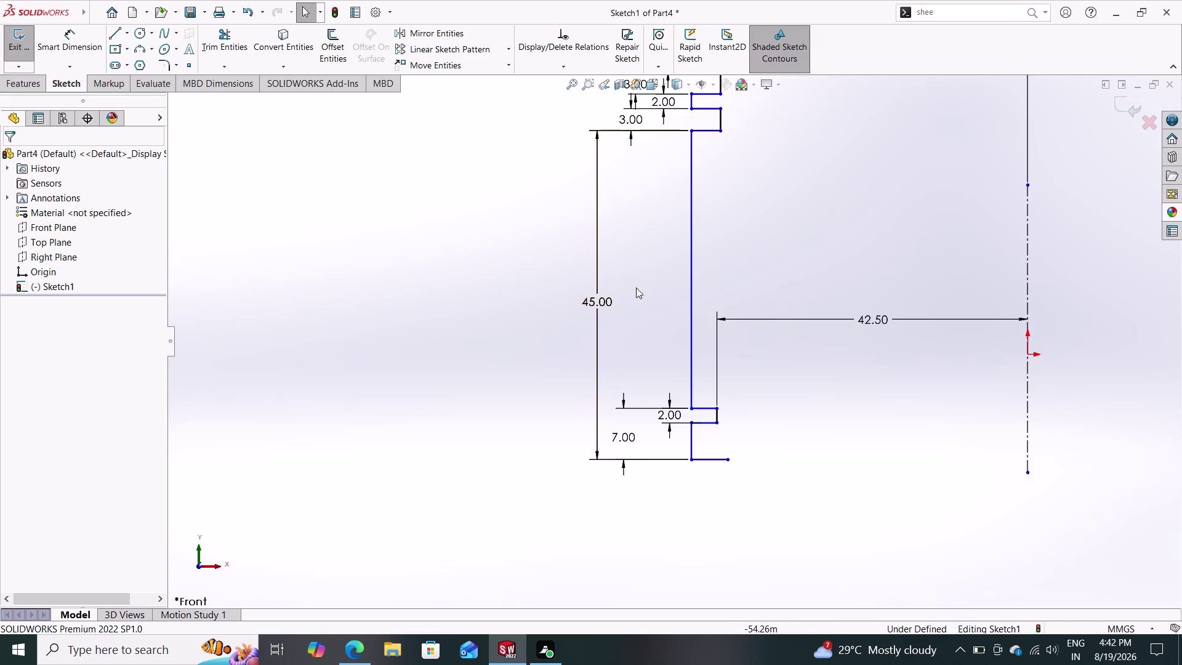
scroll(down, 3)
scroll(down, 3)
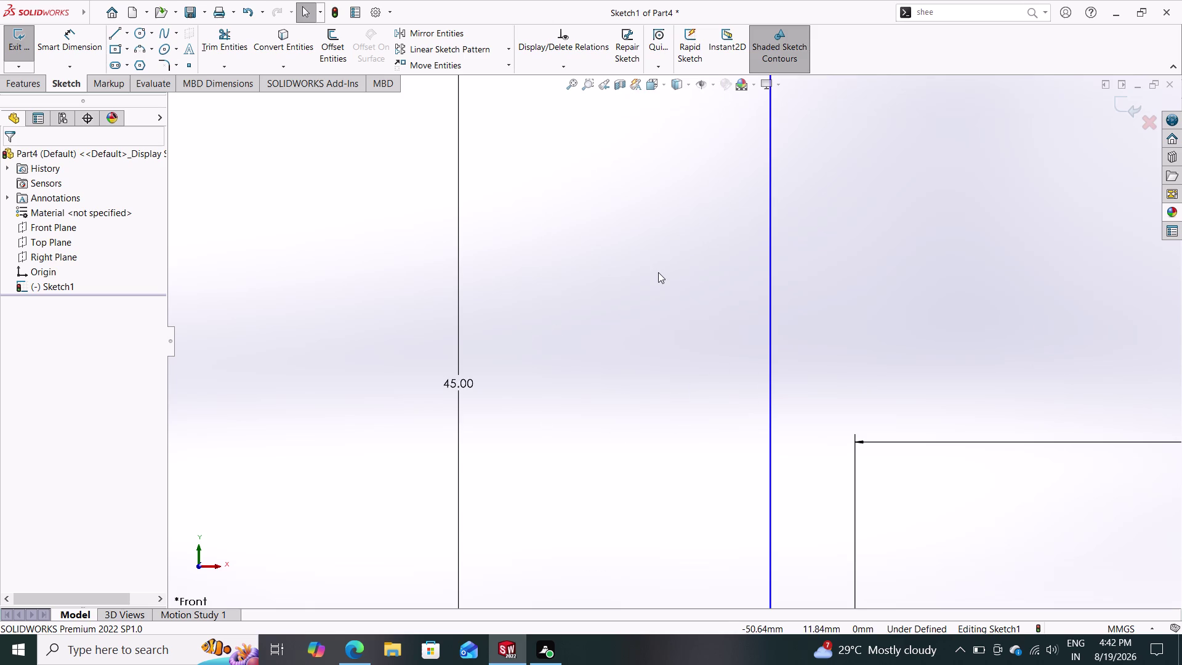
scroll(up, 3)
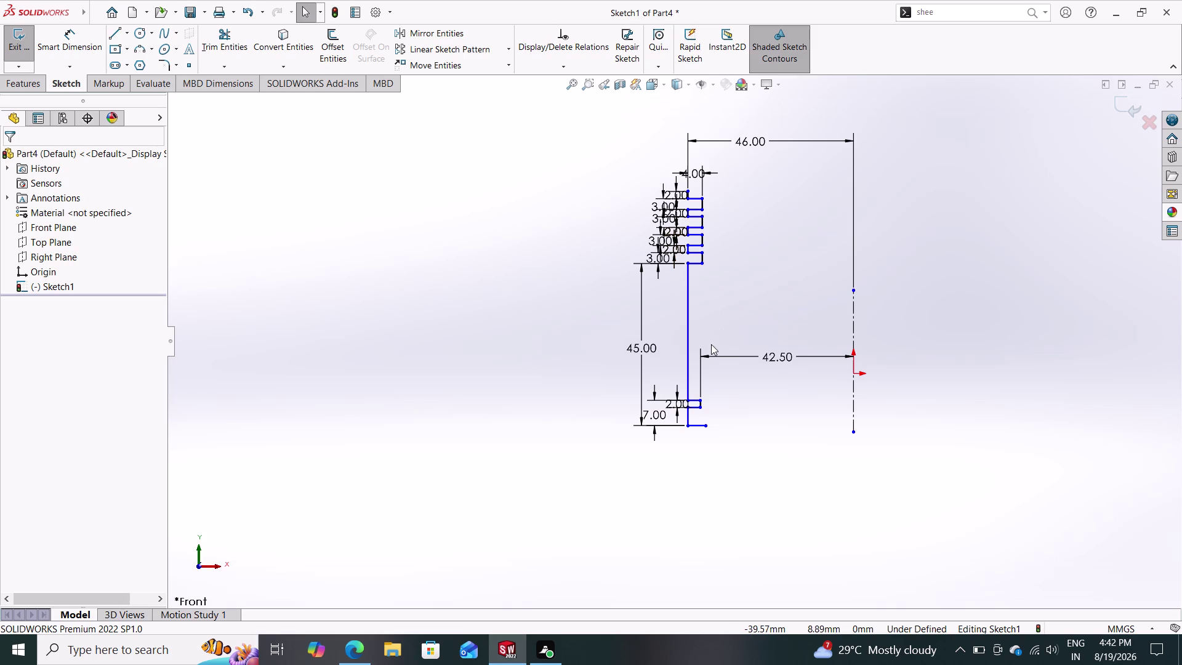
click(689, 424)
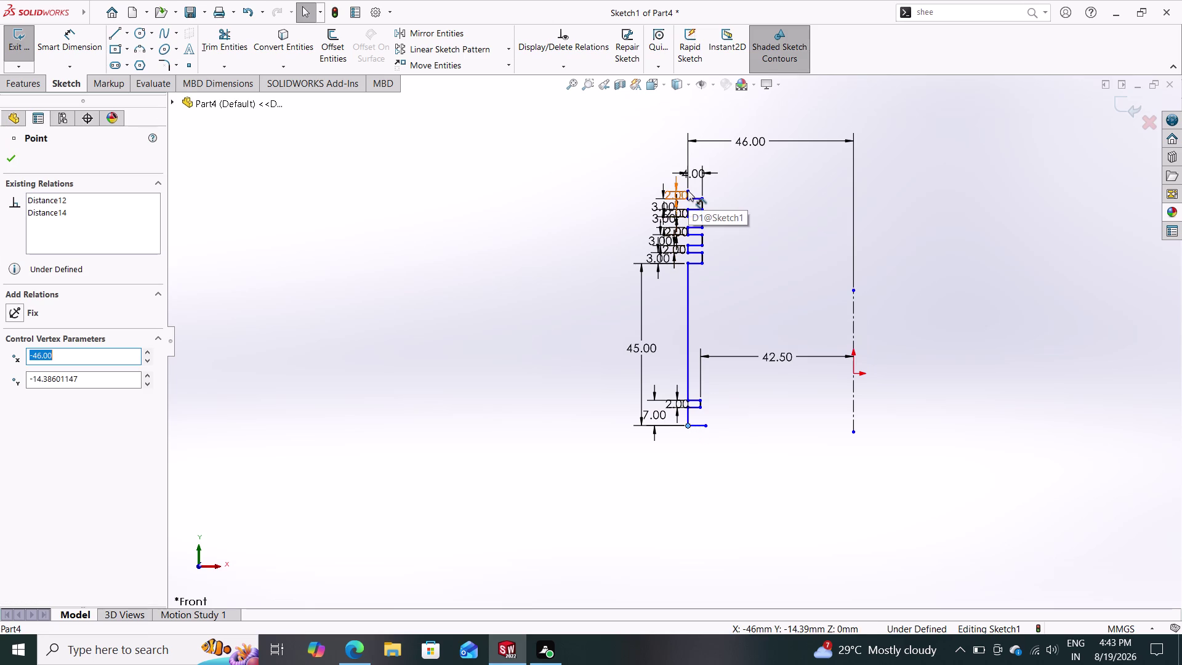
Dimension the profile's overall height from its bottom end to its top end as 65 mm.
click(689, 190)
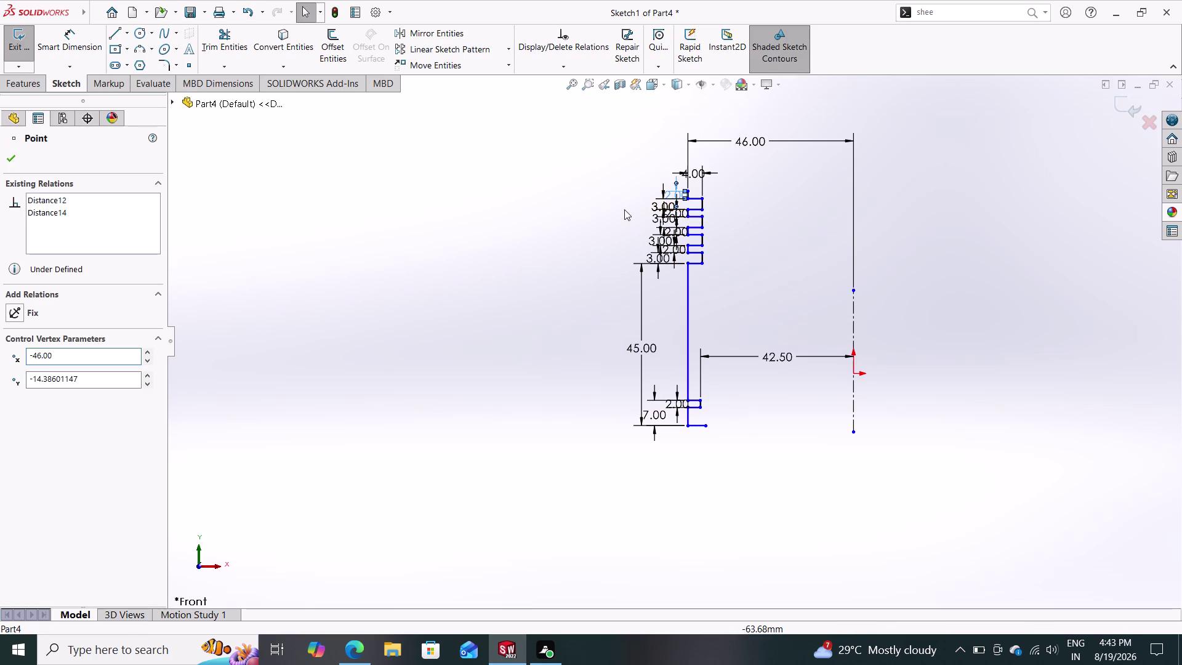
key(Escape)
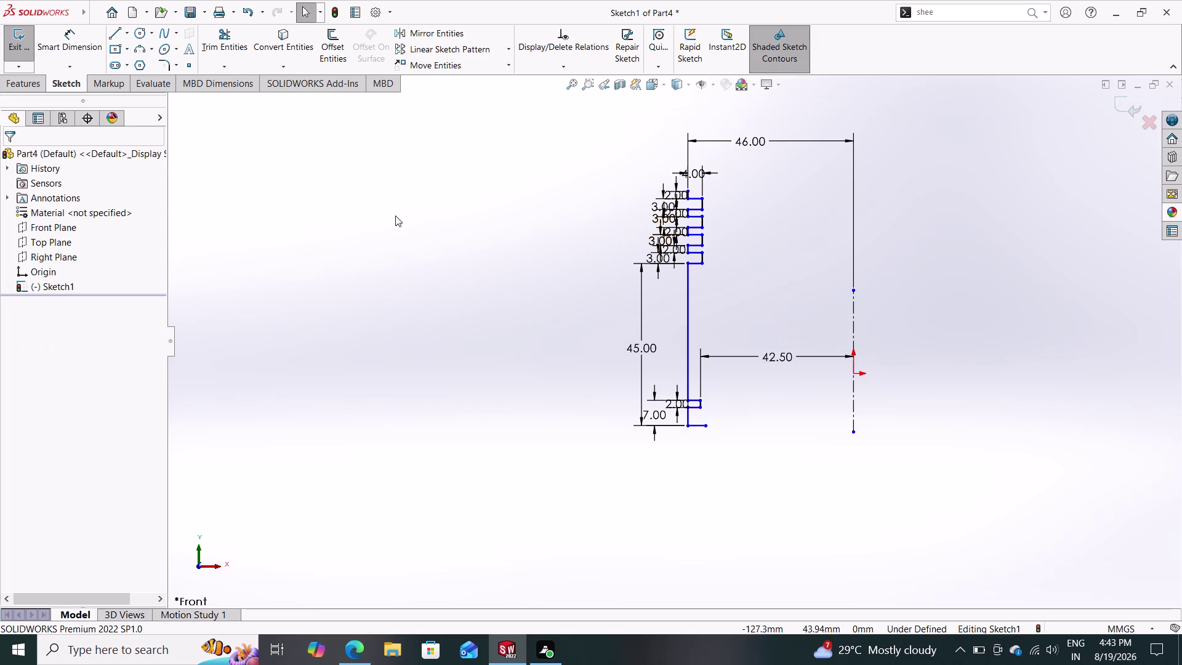
click(62, 33)
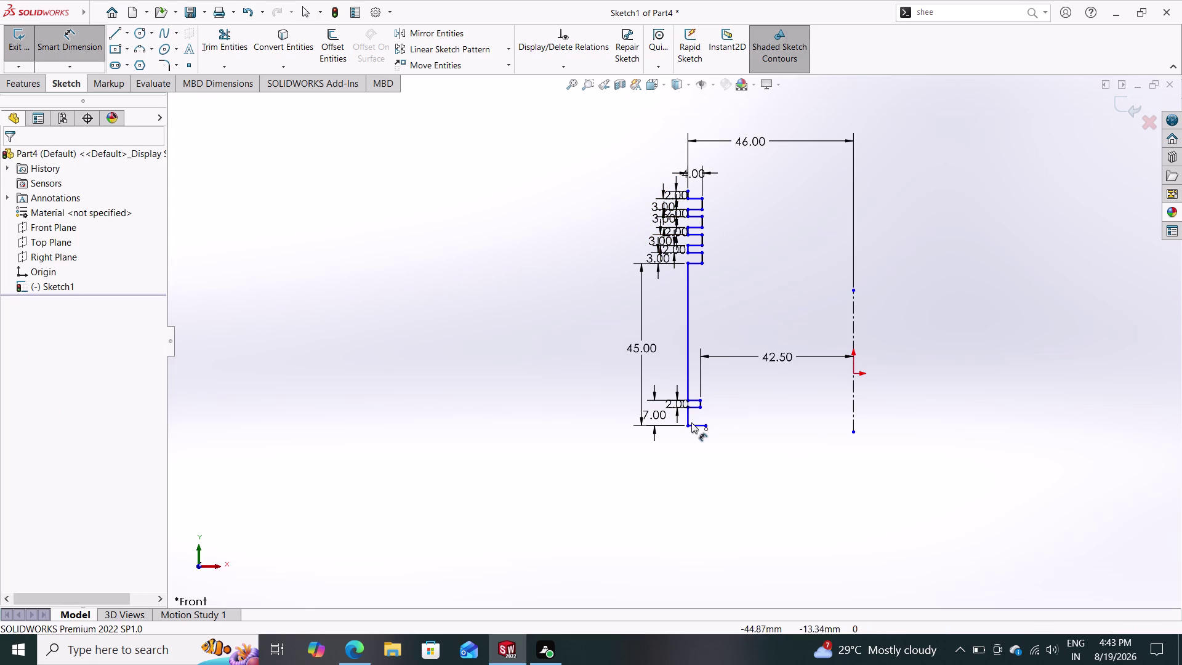
click(690, 424)
scroll(down, 3)
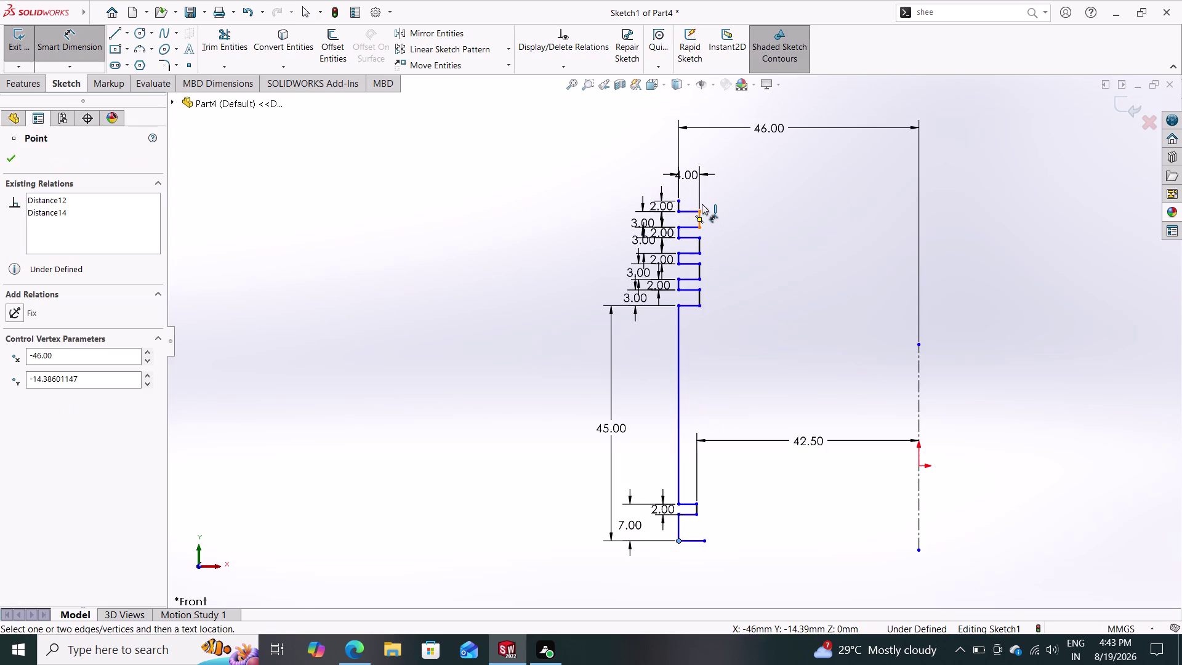
click(680, 200)
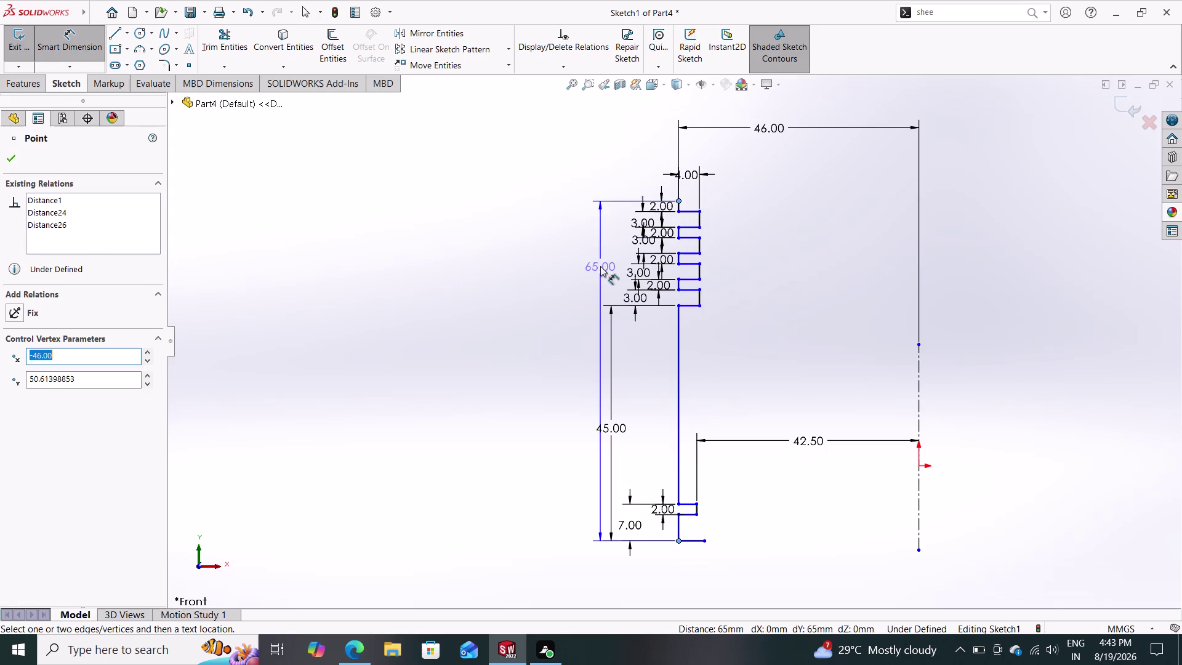
click(529, 321)
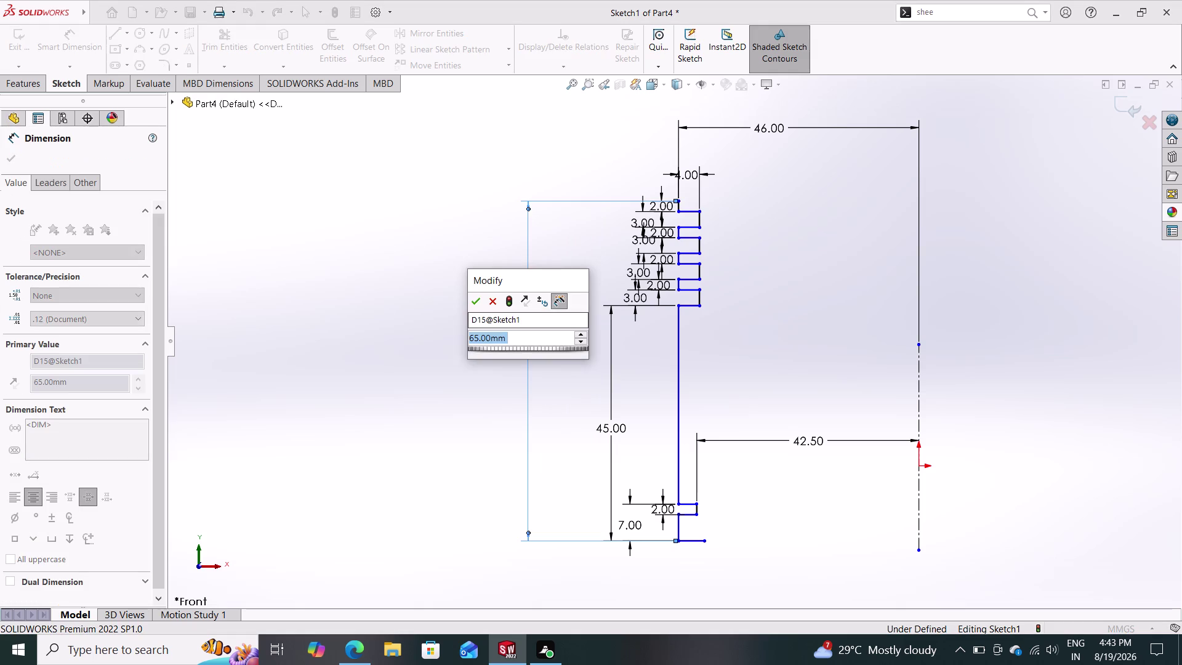
click(473, 307)
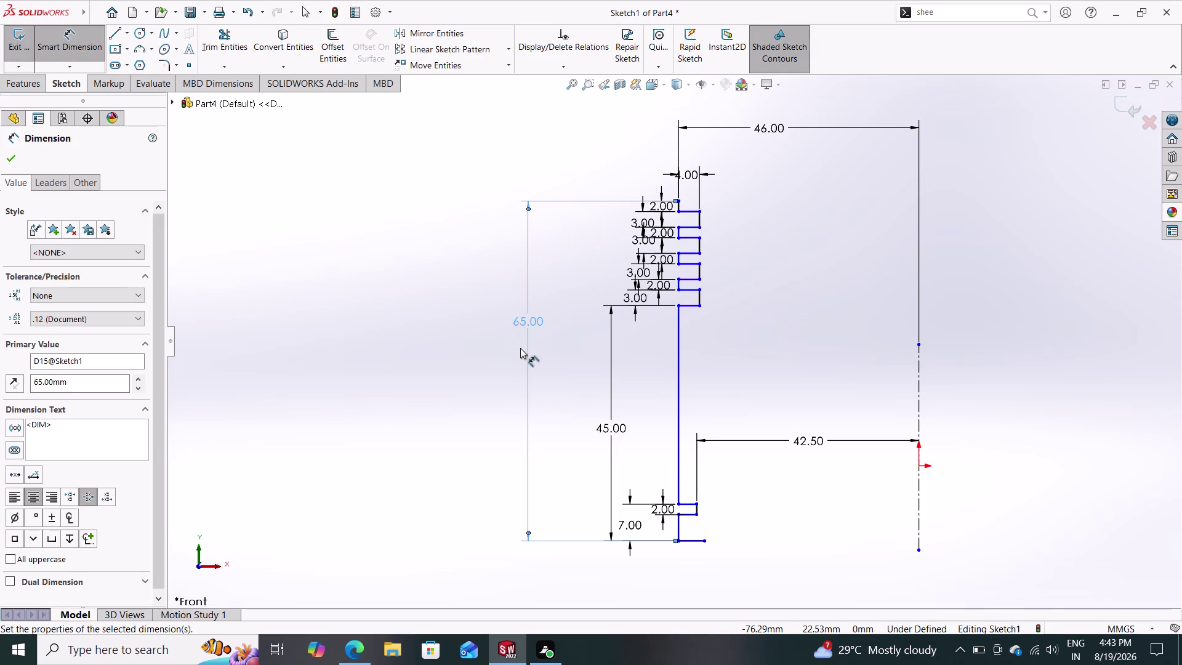
scroll(down, 3)
scroll(up, 3)
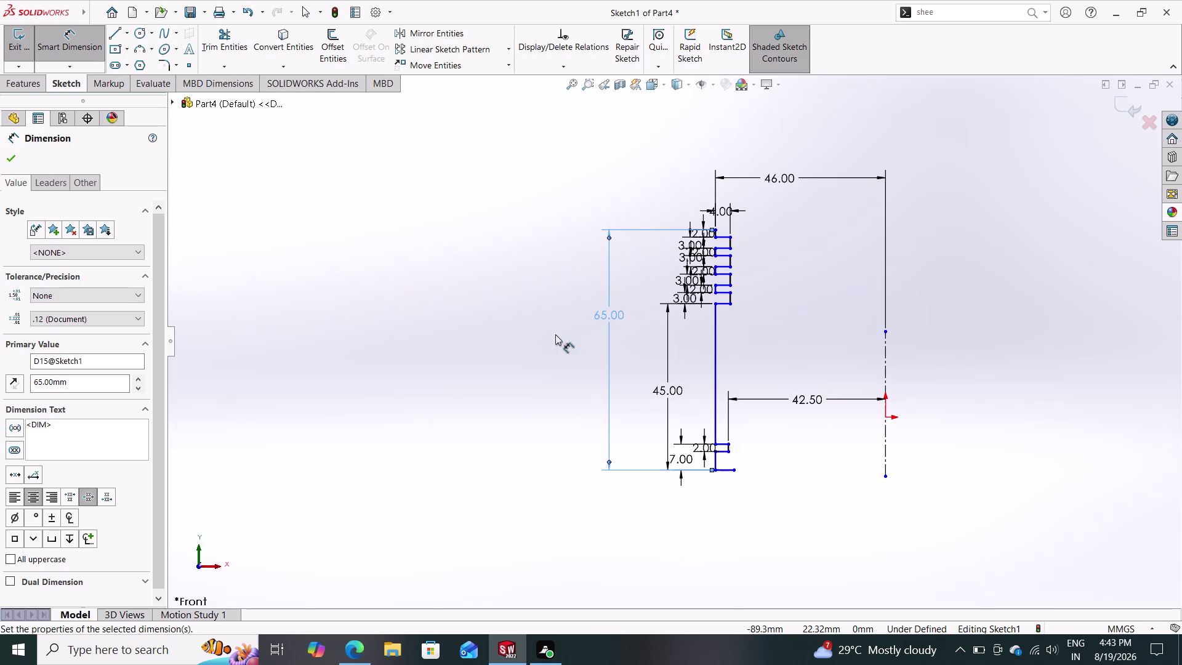
click(13, 158)
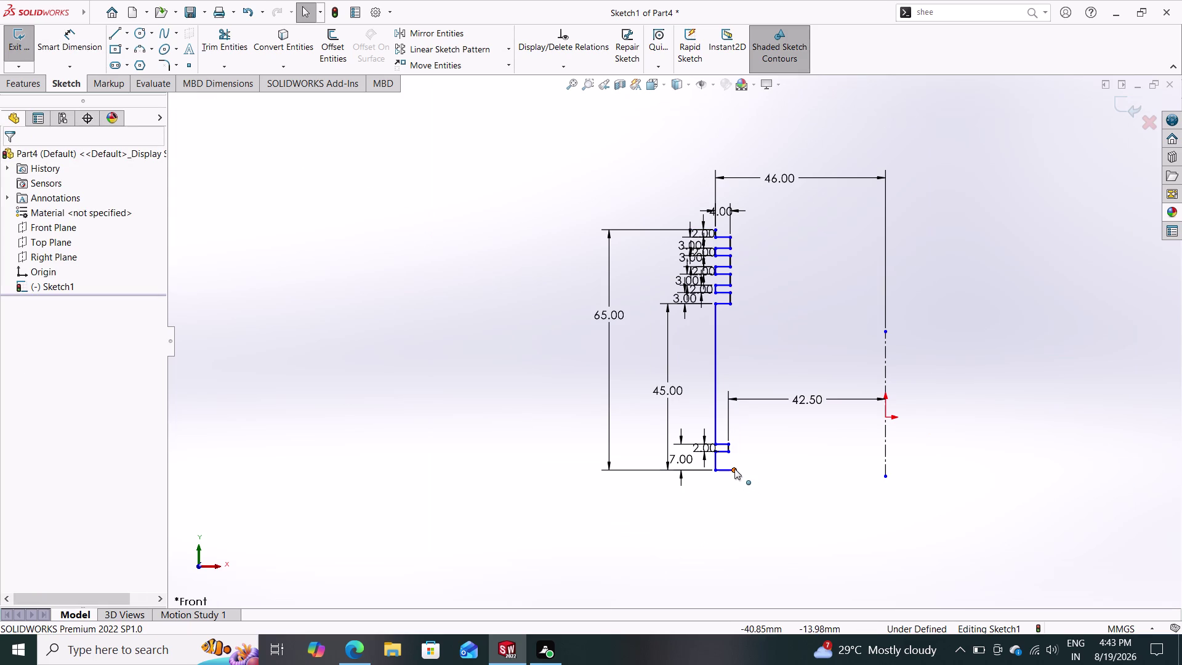
Drag the bottom base line's endpoint right so it meets the centreline.
drag(735, 469, 909, 468)
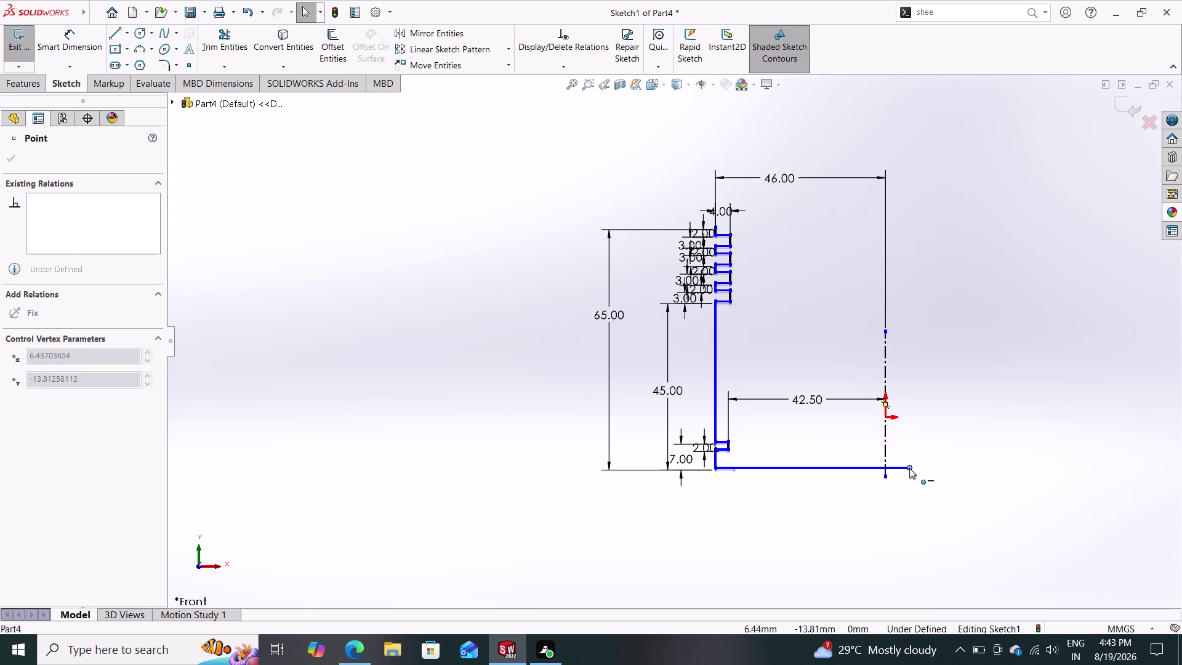
drag(909, 467, 892, 471)
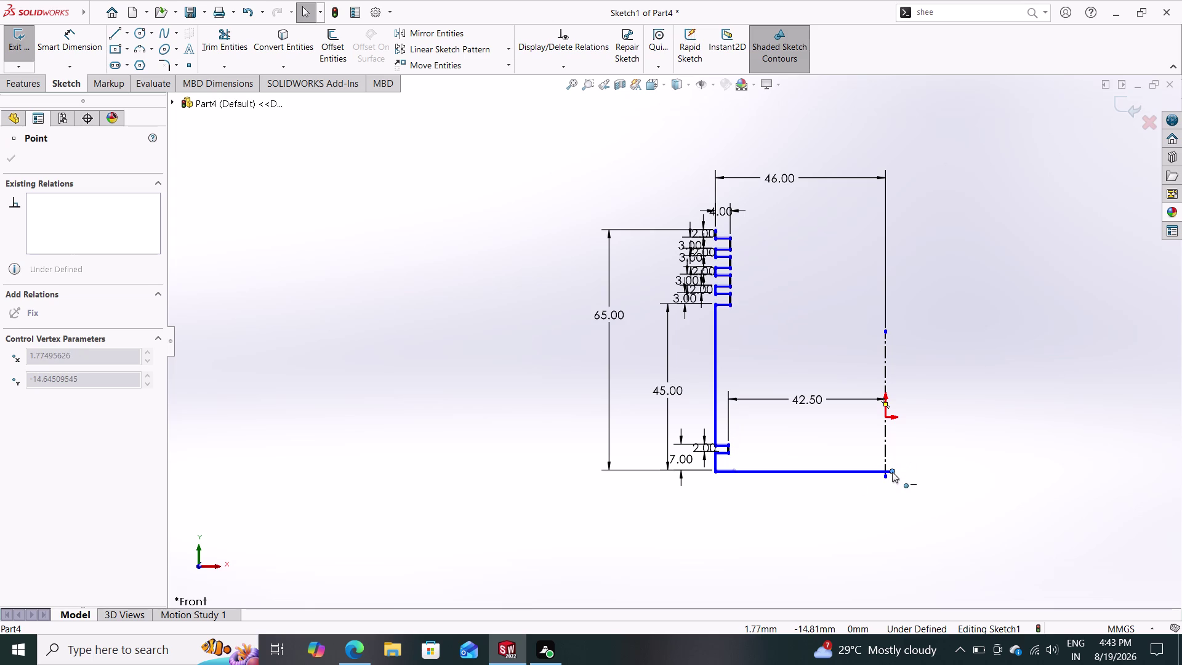
drag(892, 471, 892, 471)
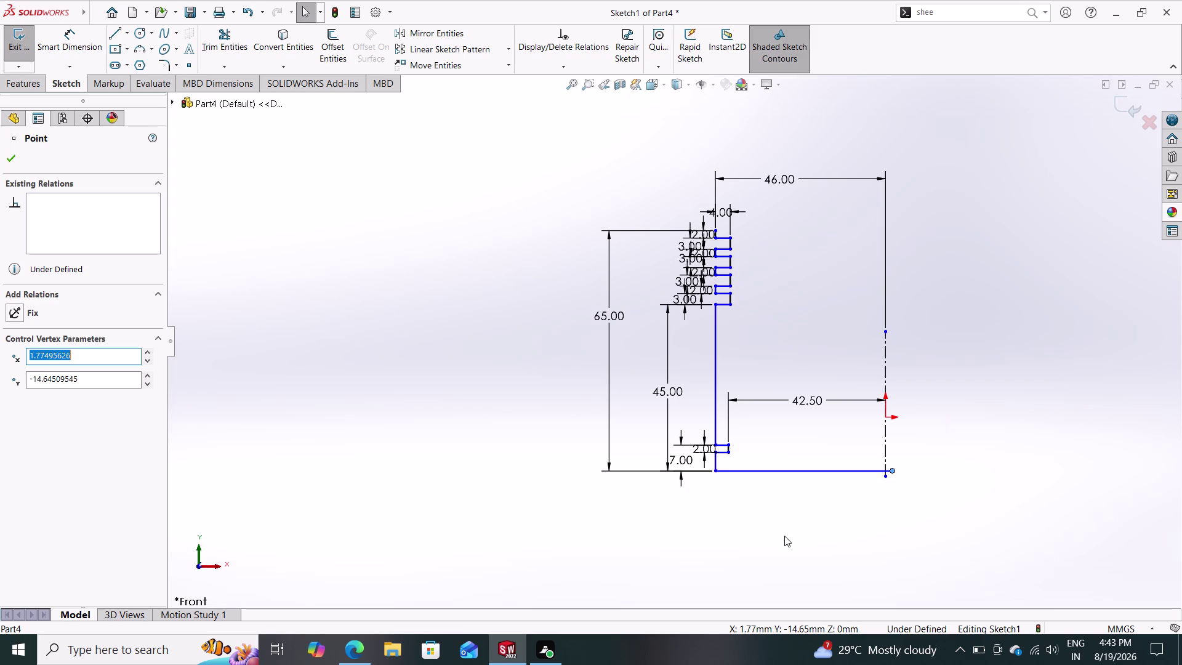
key(Escape)
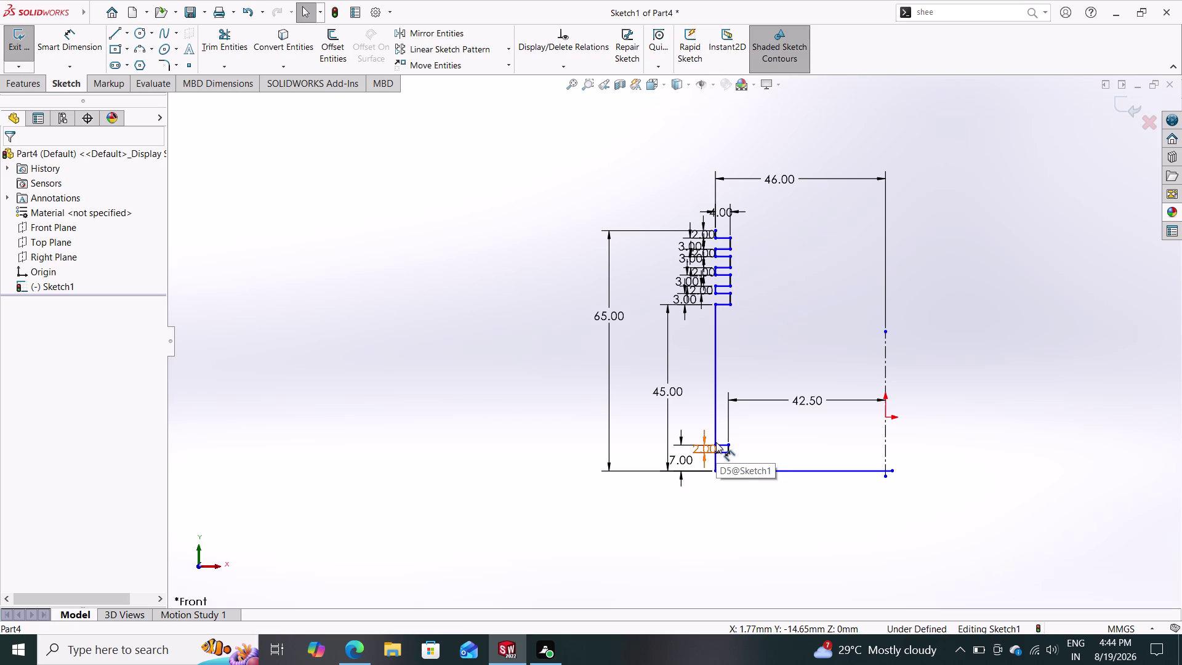
Zoom in and select the inner wall's lower and upper endpoints.
scroll(down, 3)
scroll(down, 3)
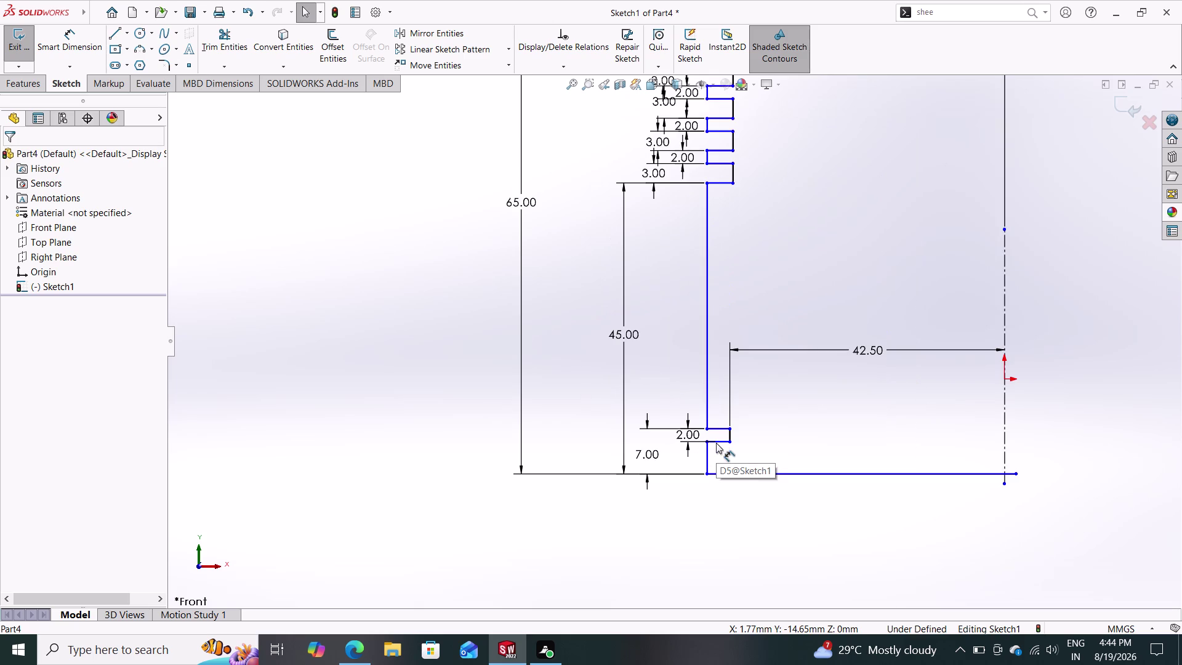
click(707, 427)
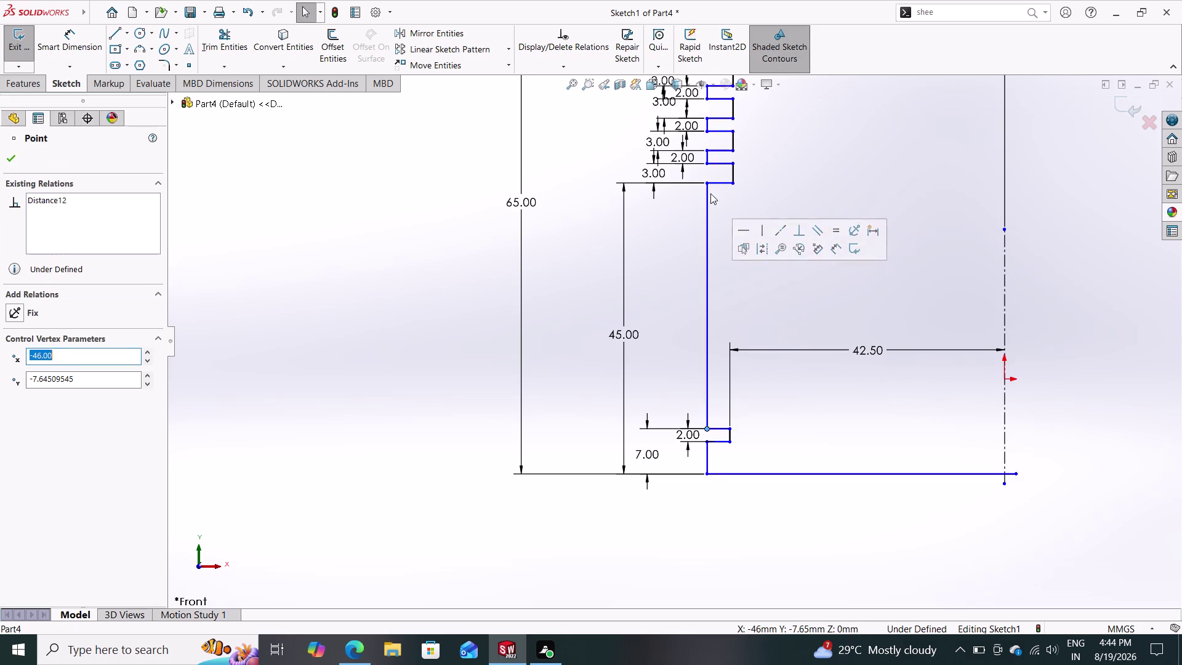
click(706, 182)
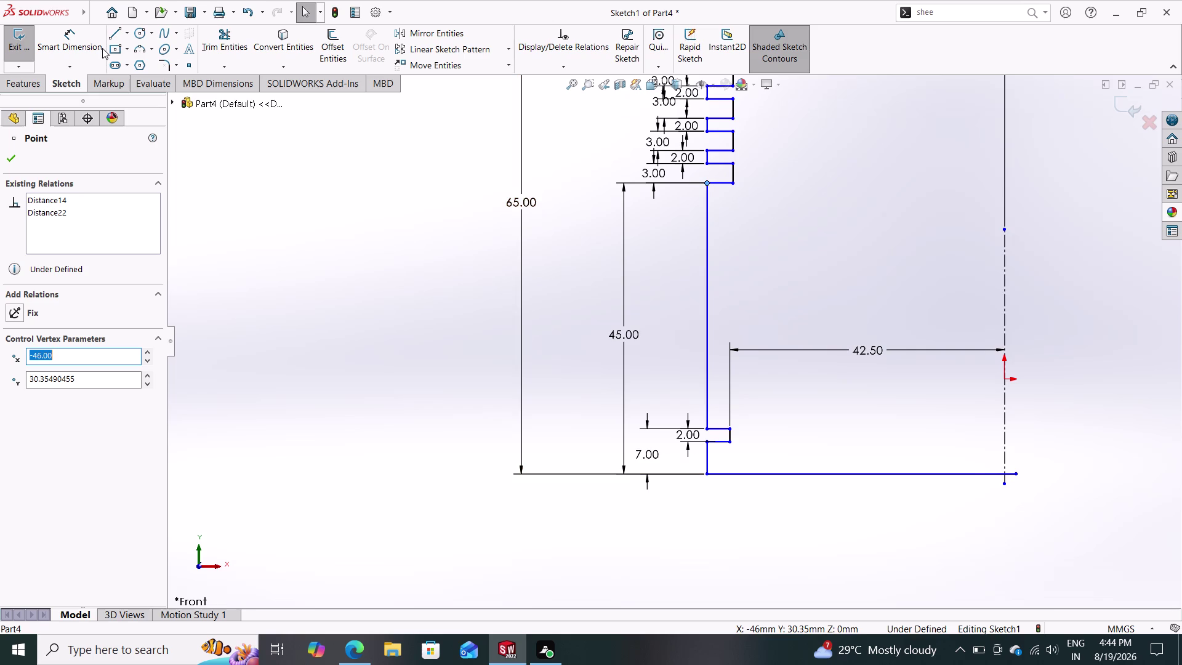
click(68, 35)
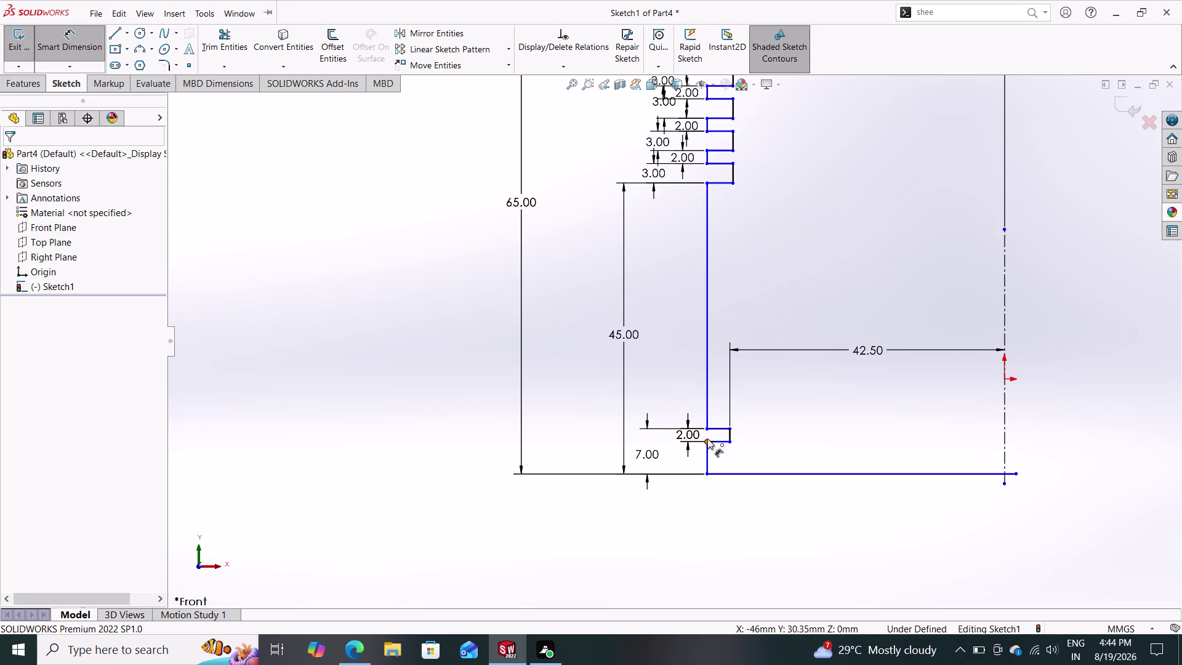
click(707, 427)
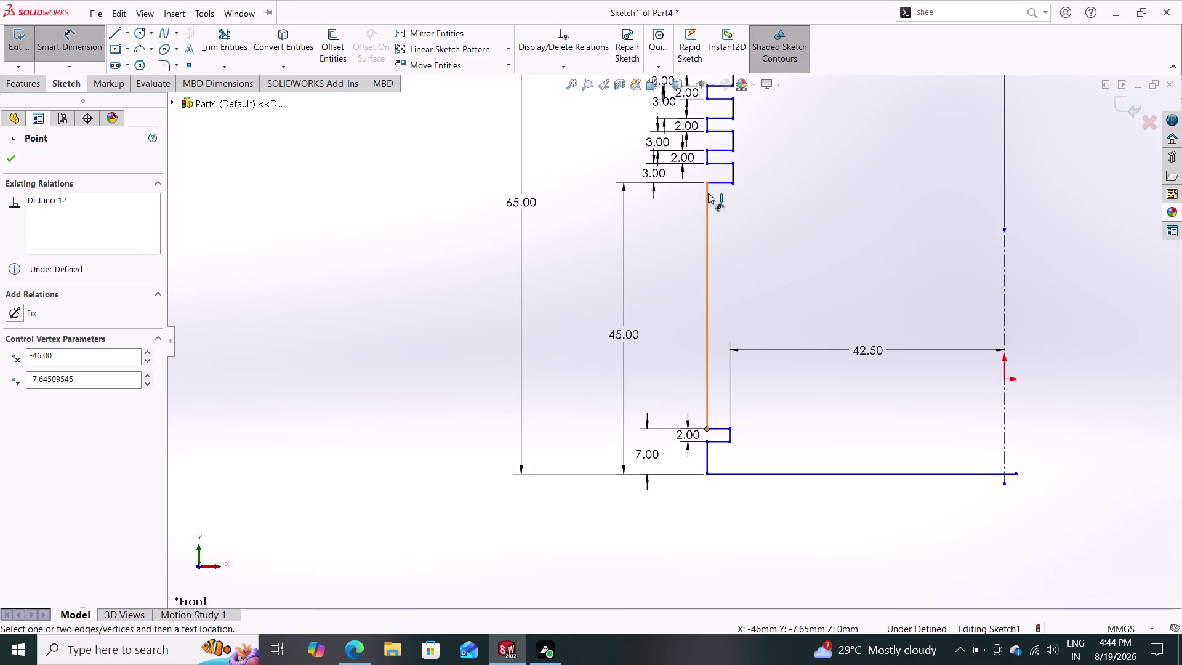
click(709, 184)
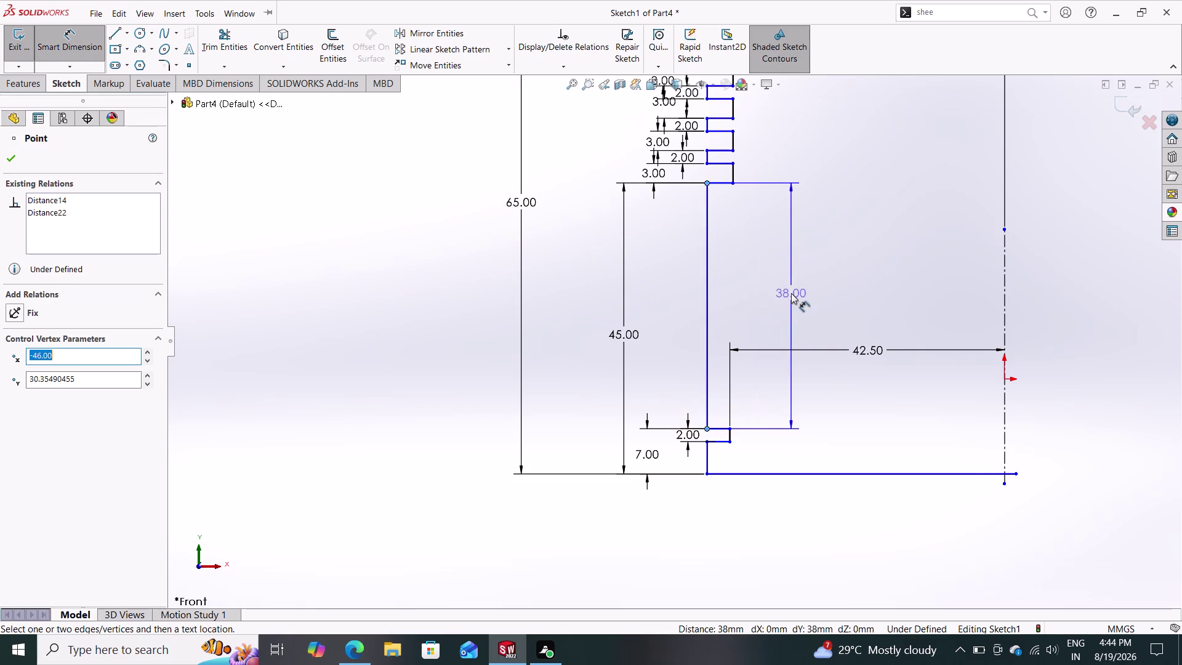
click(791, 293)
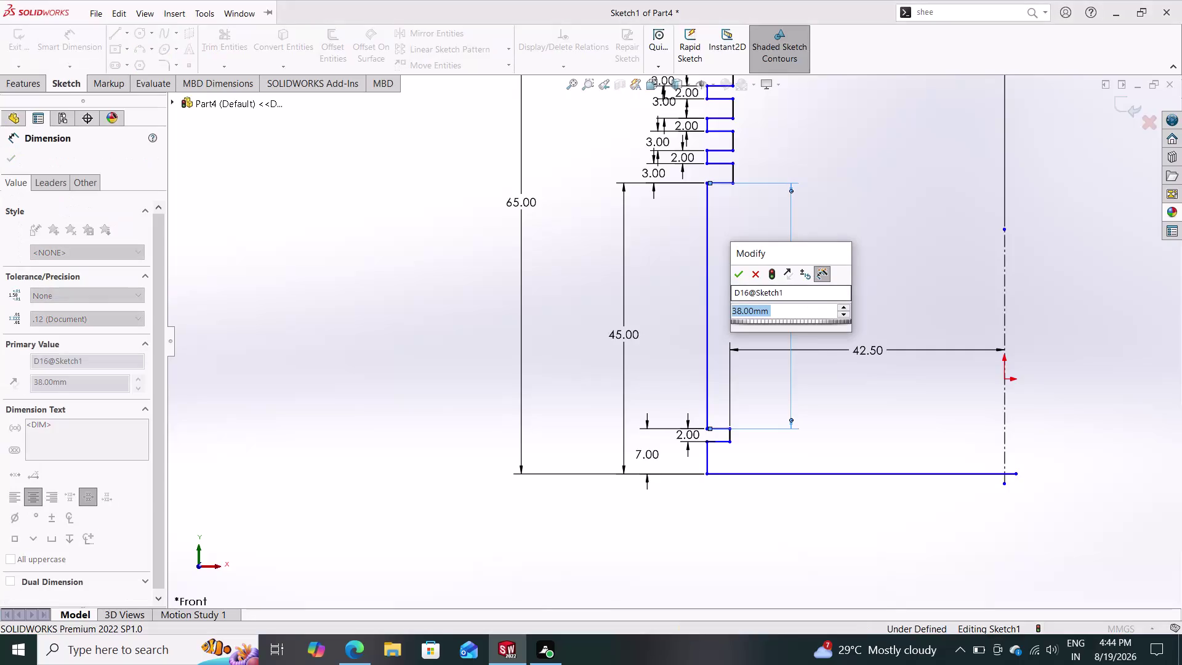
text(39)
key(Return)
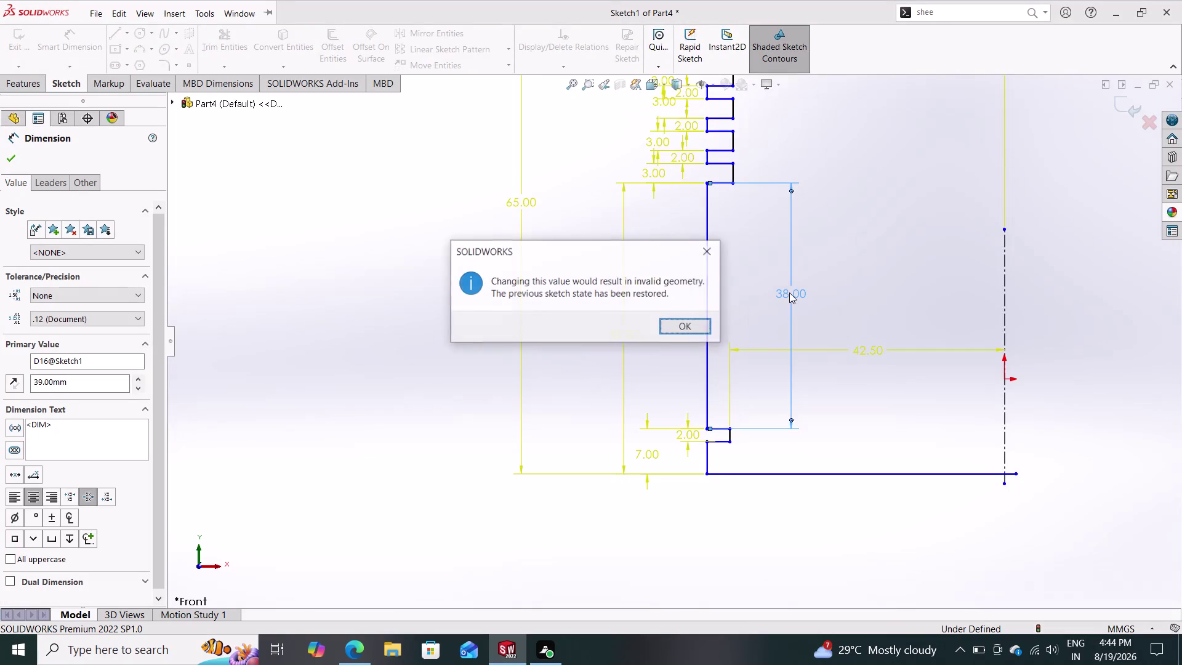
click(684, 329)
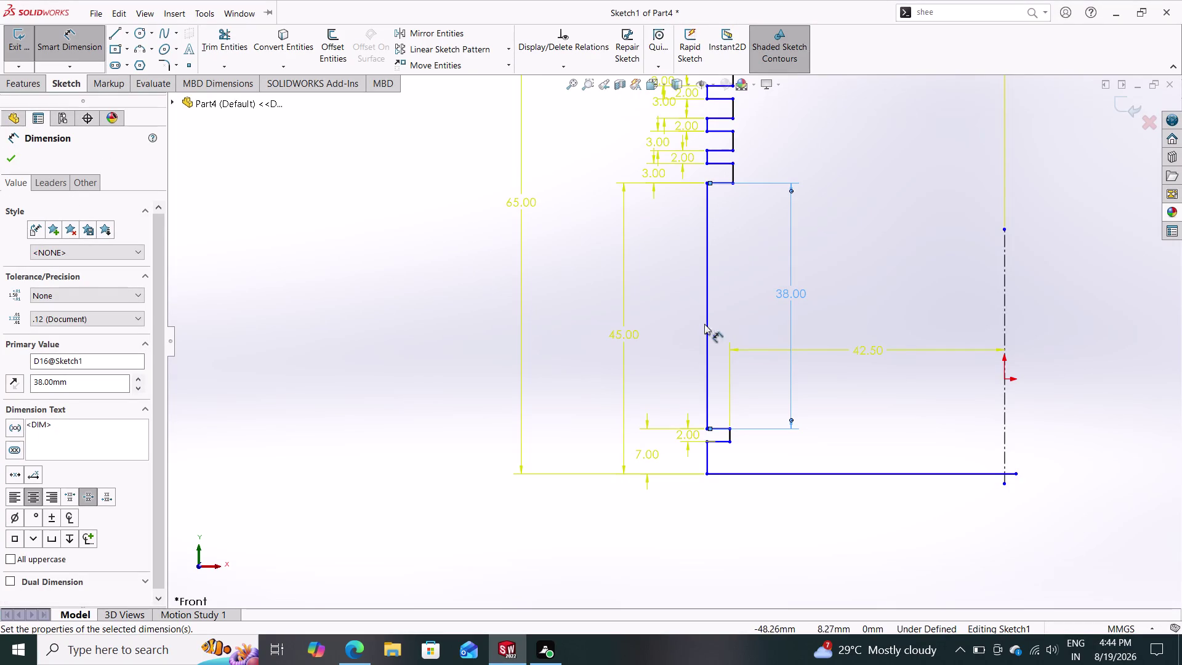
click(790, 286)
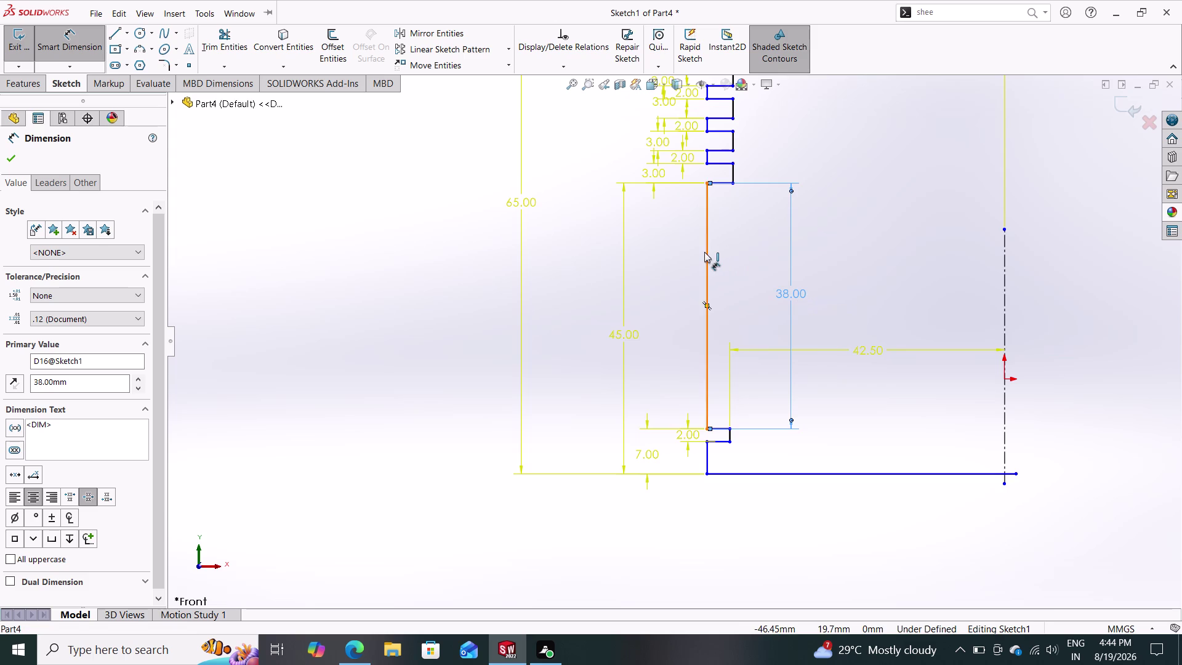
key(Delete)
Sketch a 3-point arc from the top-left corner rightward, bulging upward over the profile.
scroll(down, 3)
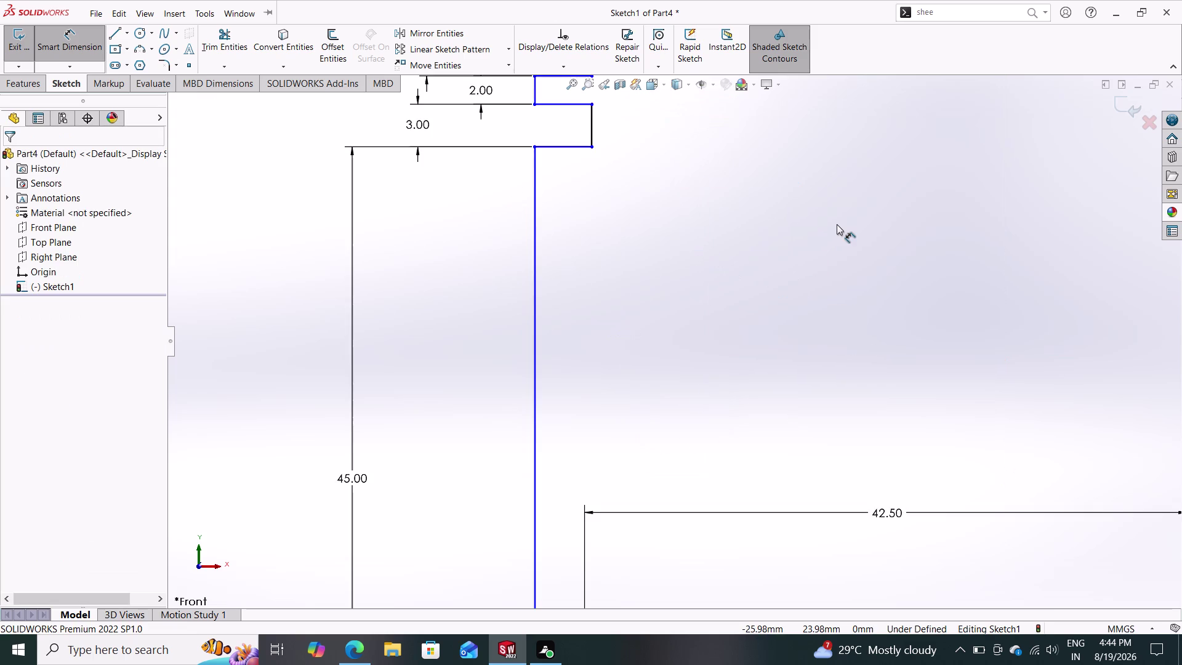
scroll(up, 3)
scroll(up, 3)
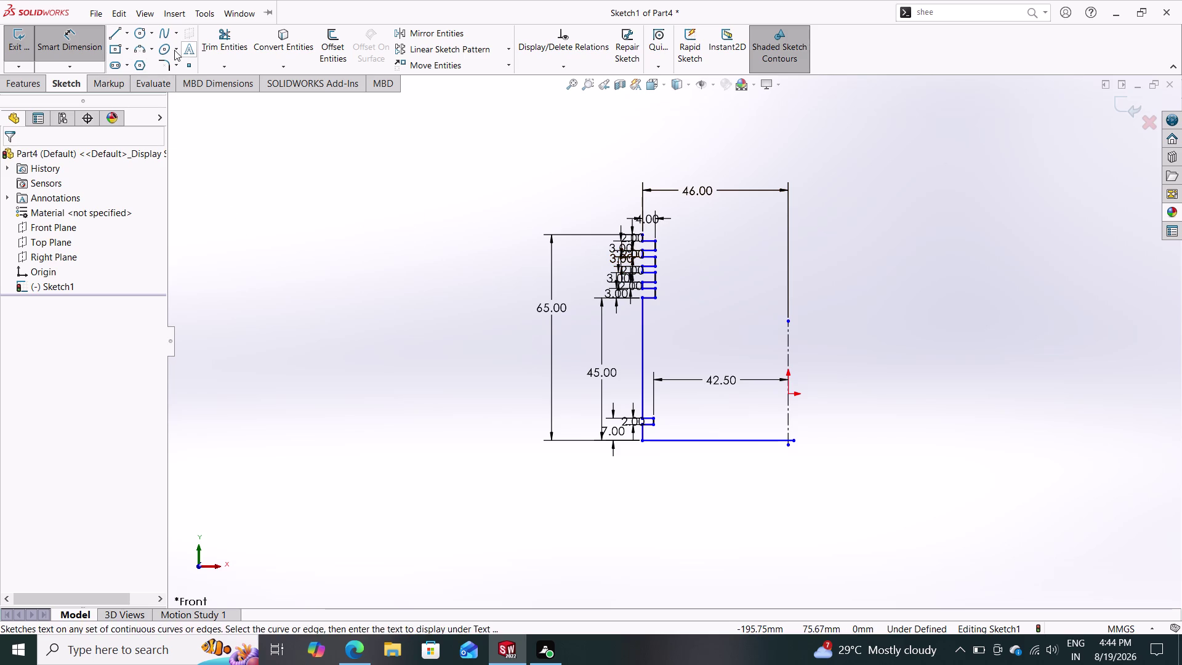
click(141, 51)
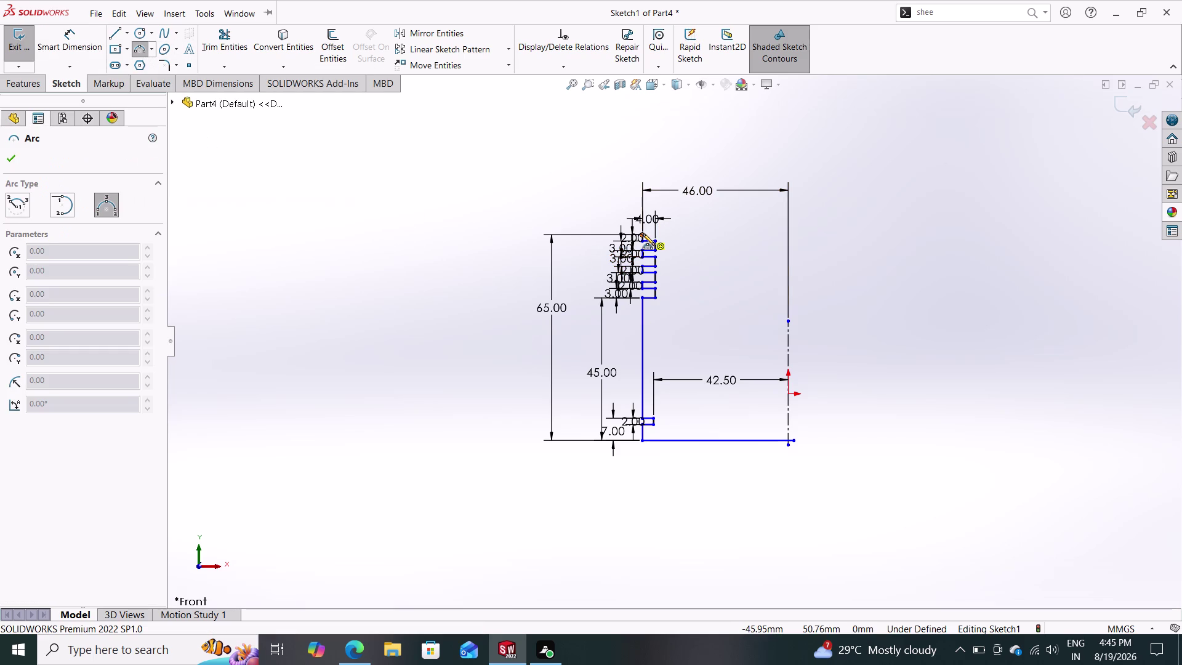
click(642, 233)
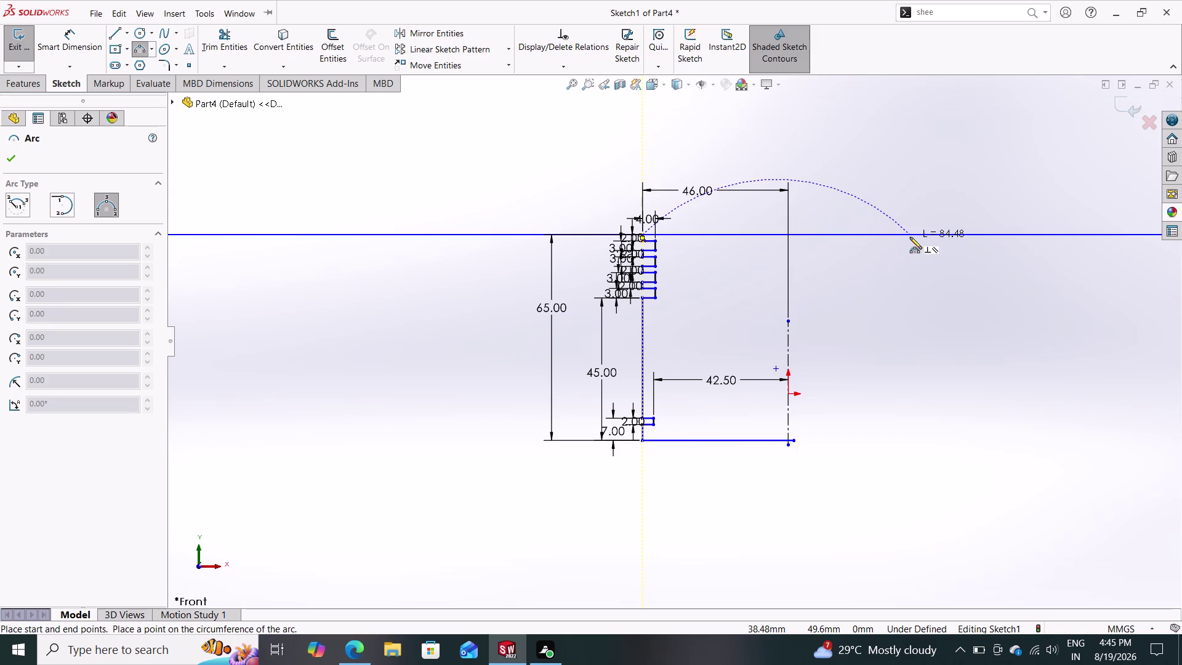
click(909, 235)
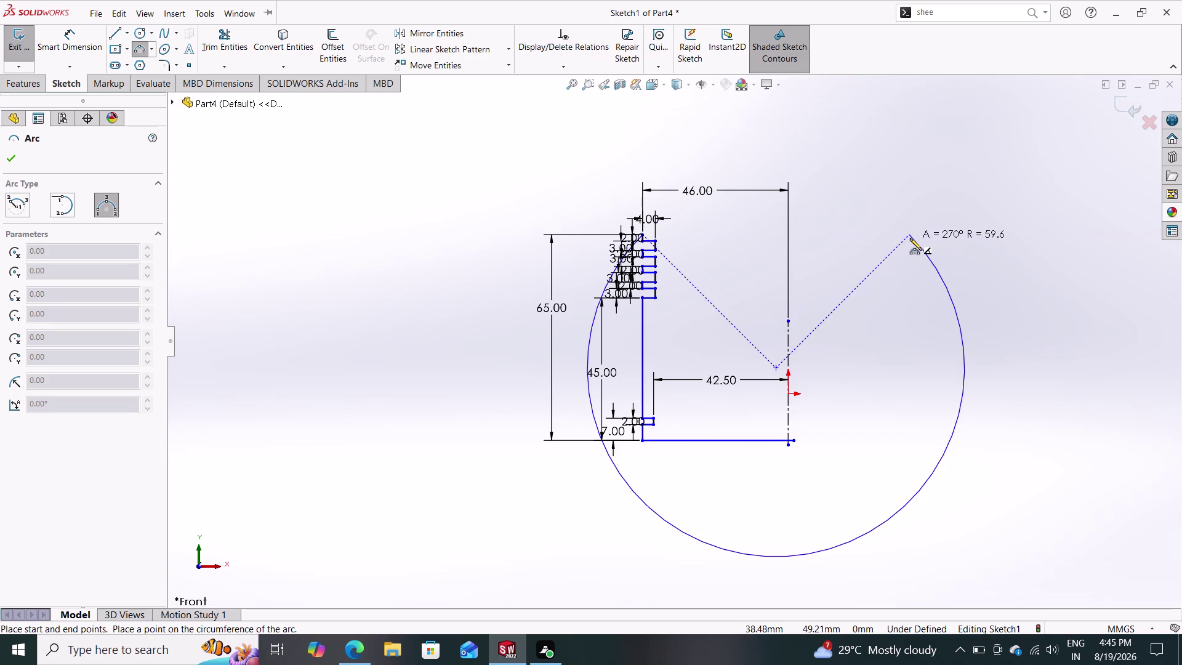
click(851, 218)
key(Escape)
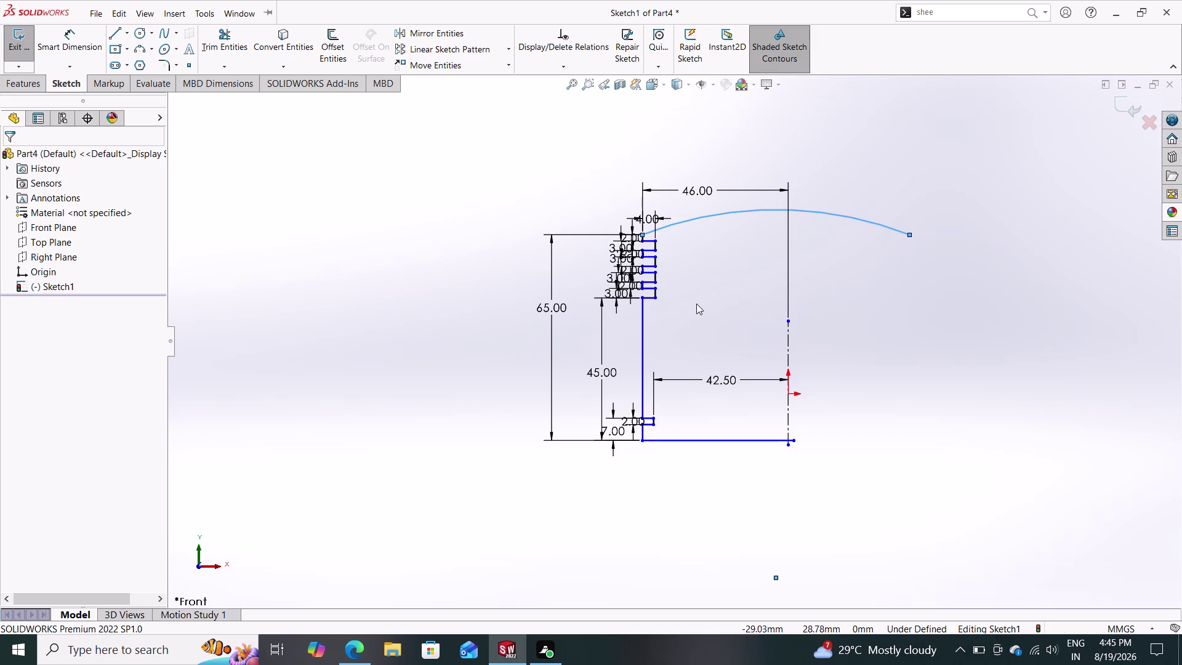
click(112, 31)
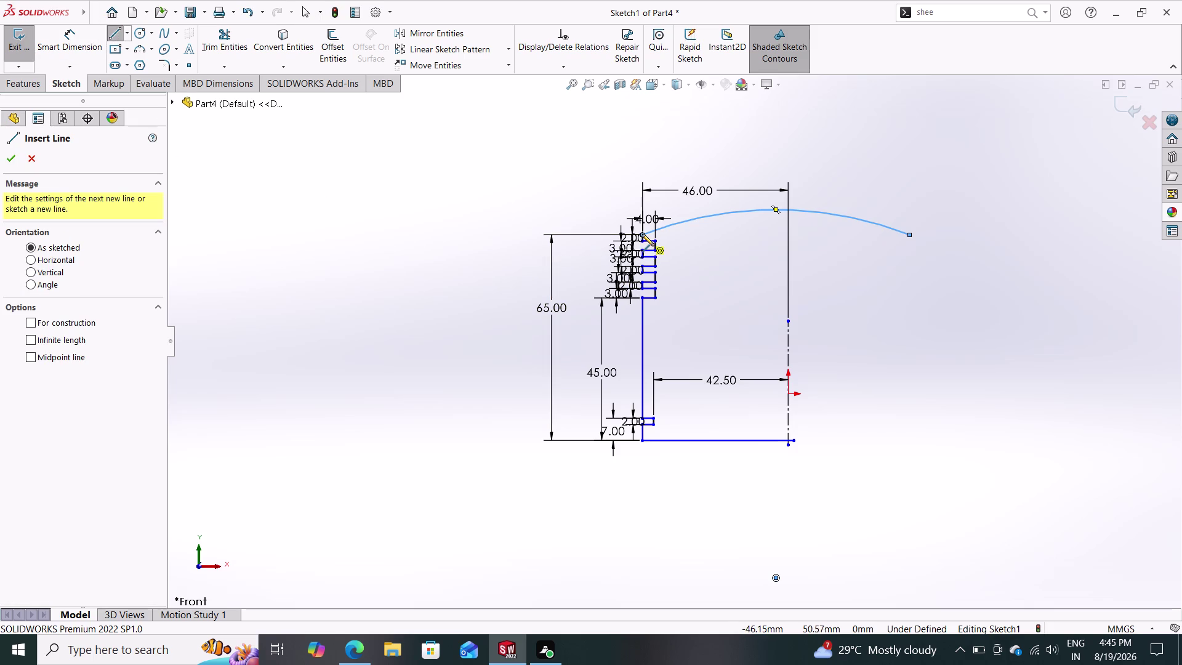
Draw a horizontal line from the arc's left end and dimension it 92 mm (46+46).
click(642, 233)
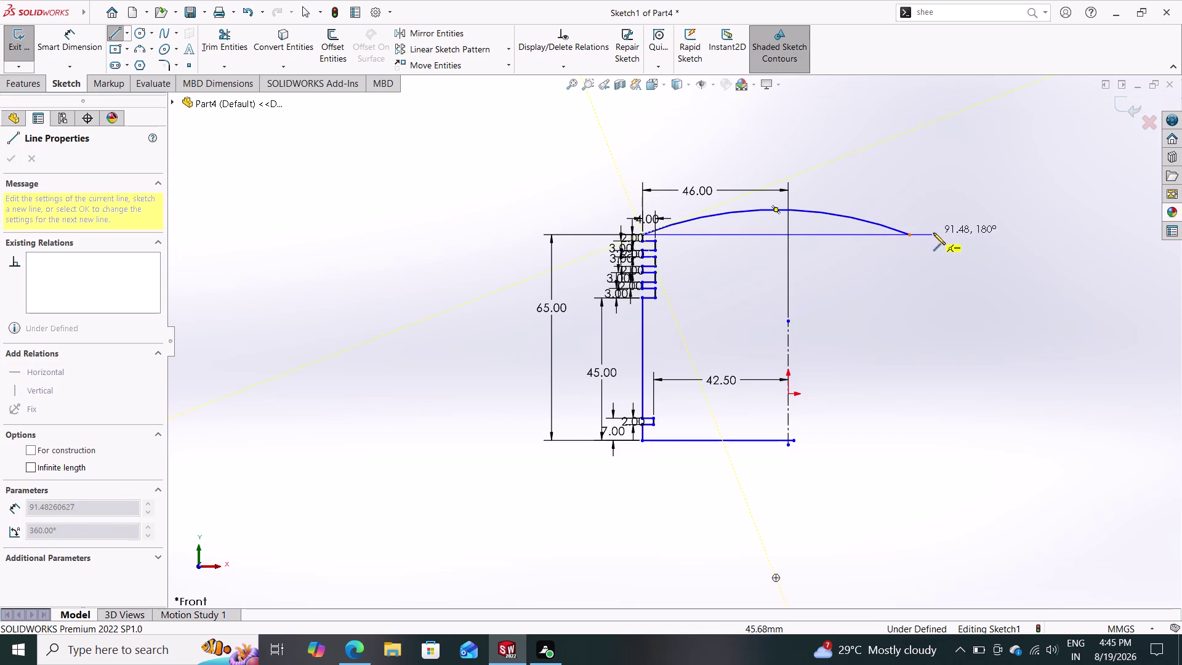
click(961, 234)
key(Escape)
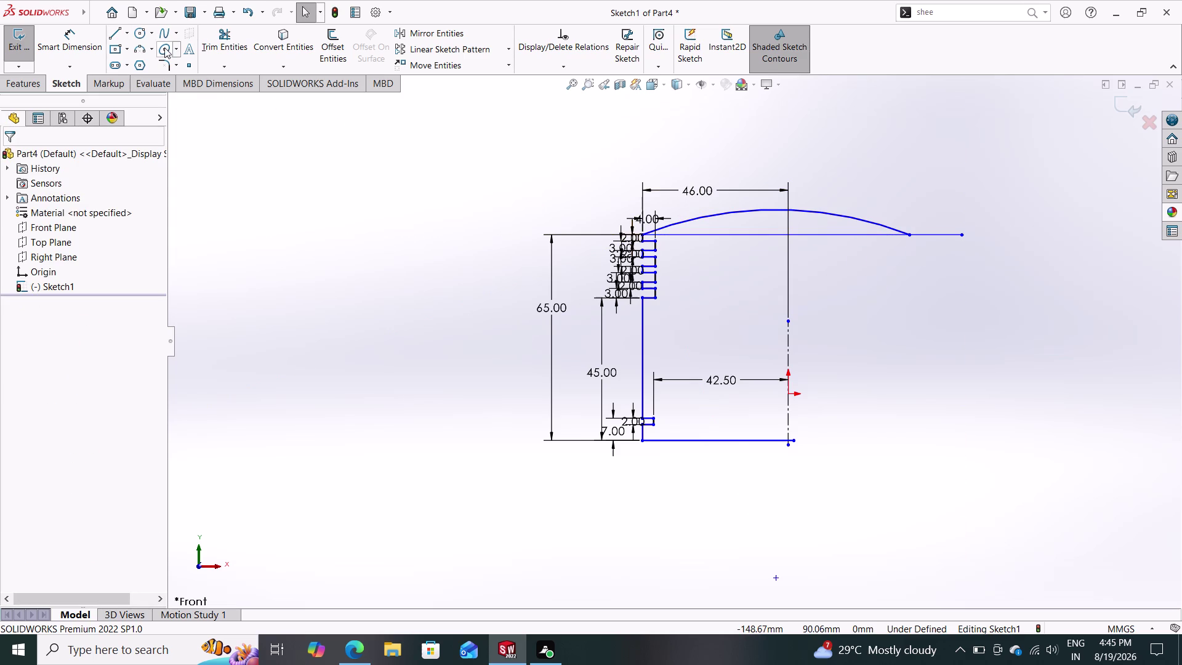
drag(76, 37, 89, 37)
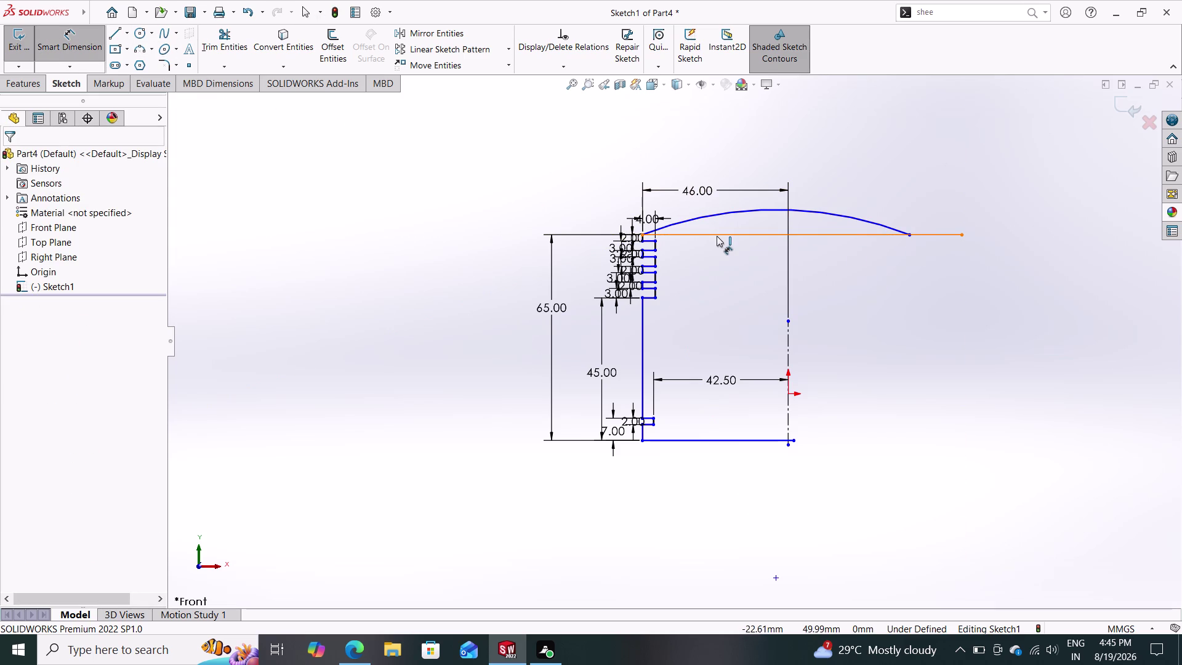
click(717, 234)
click(747, 138)
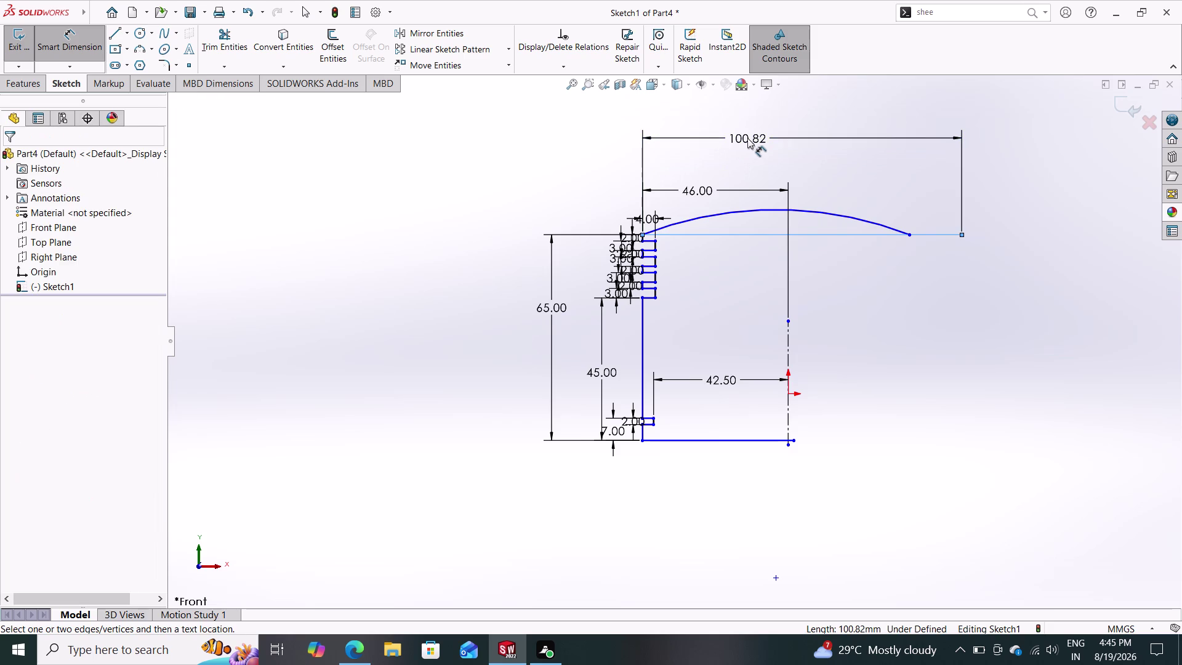
text(46)
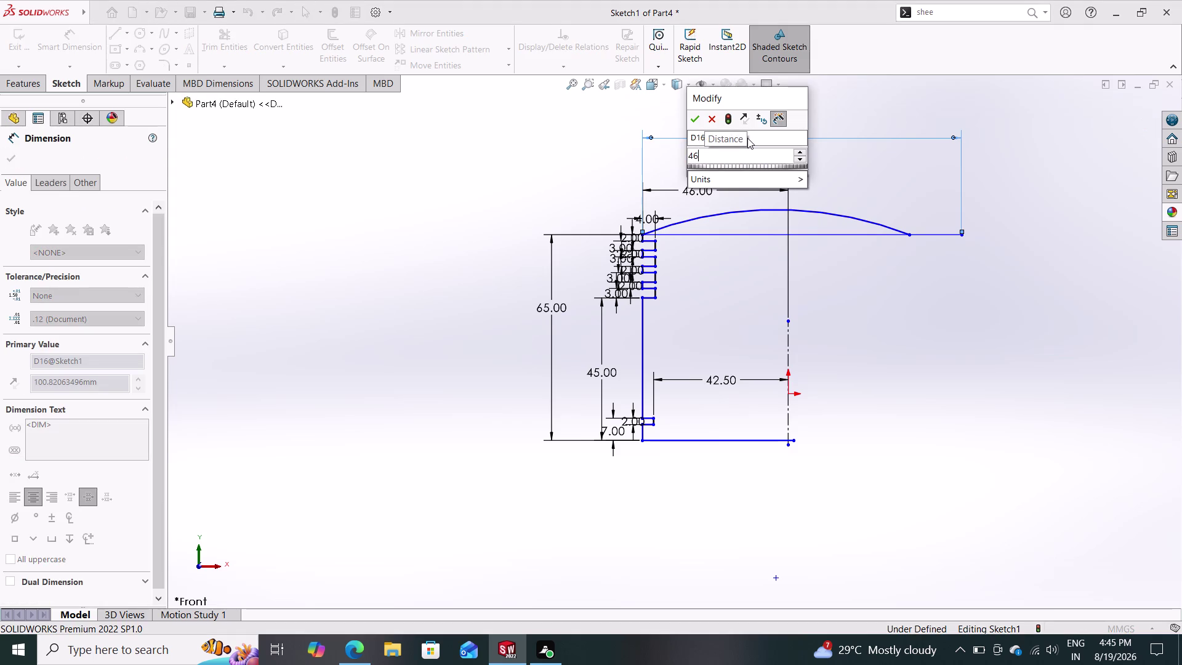
text(+46)
key(Return)
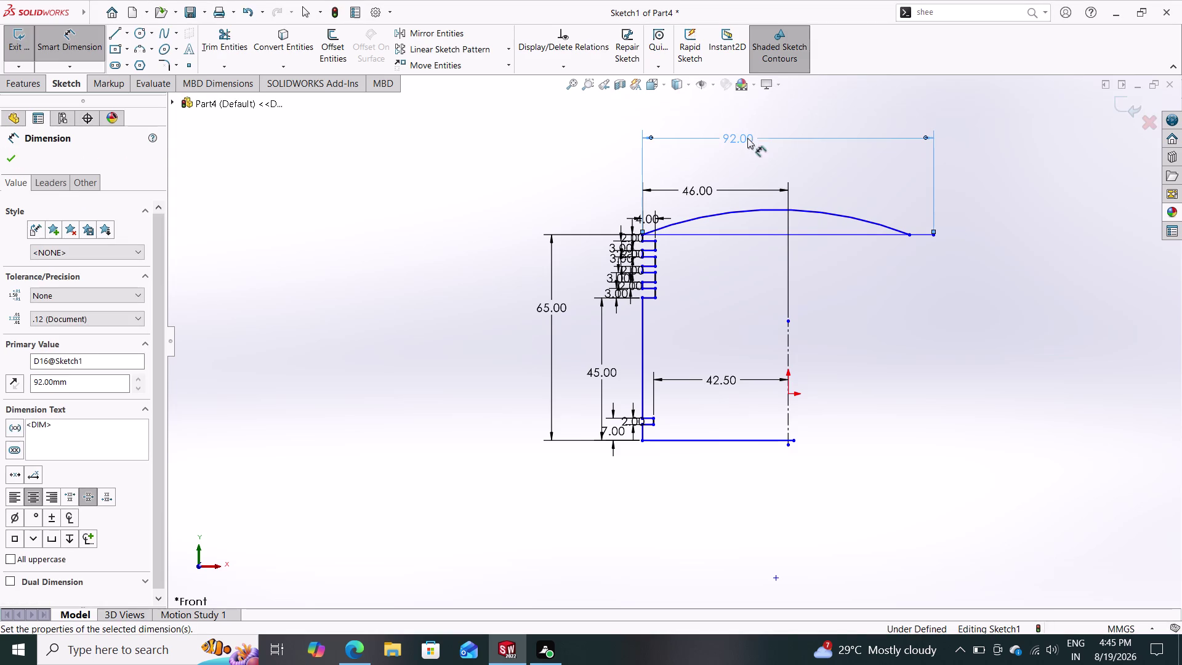
key(Escape)
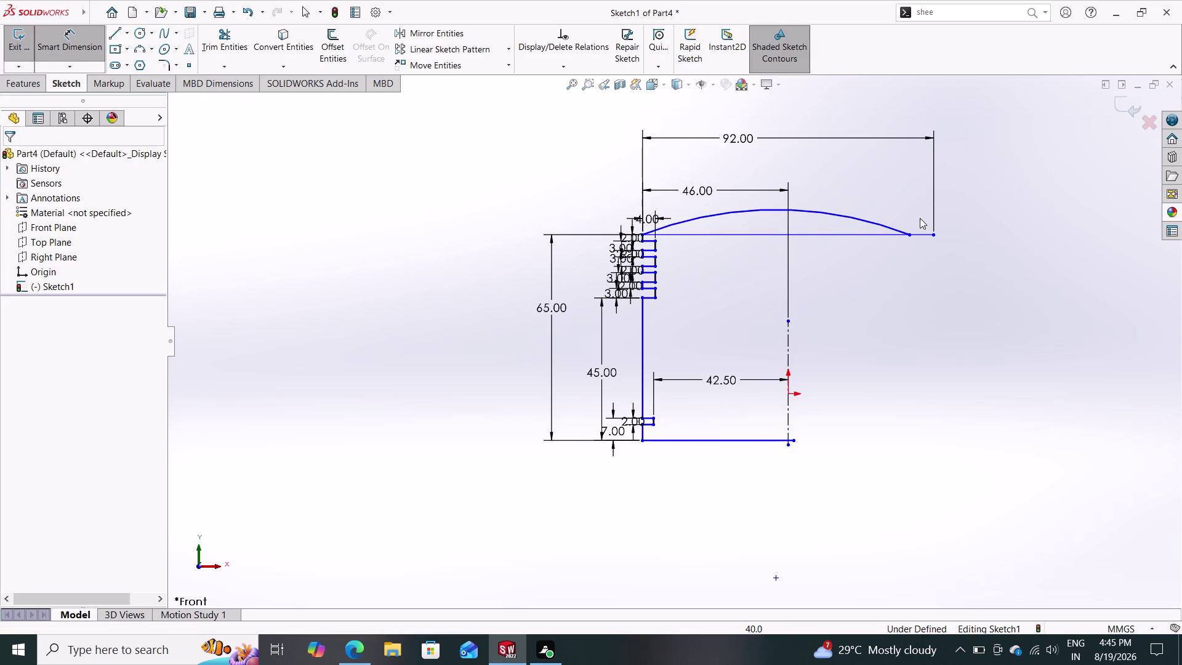
Drag the arc's right end onto the horizontal line's end to close the dome.
drag(910, 234, 930, 230)
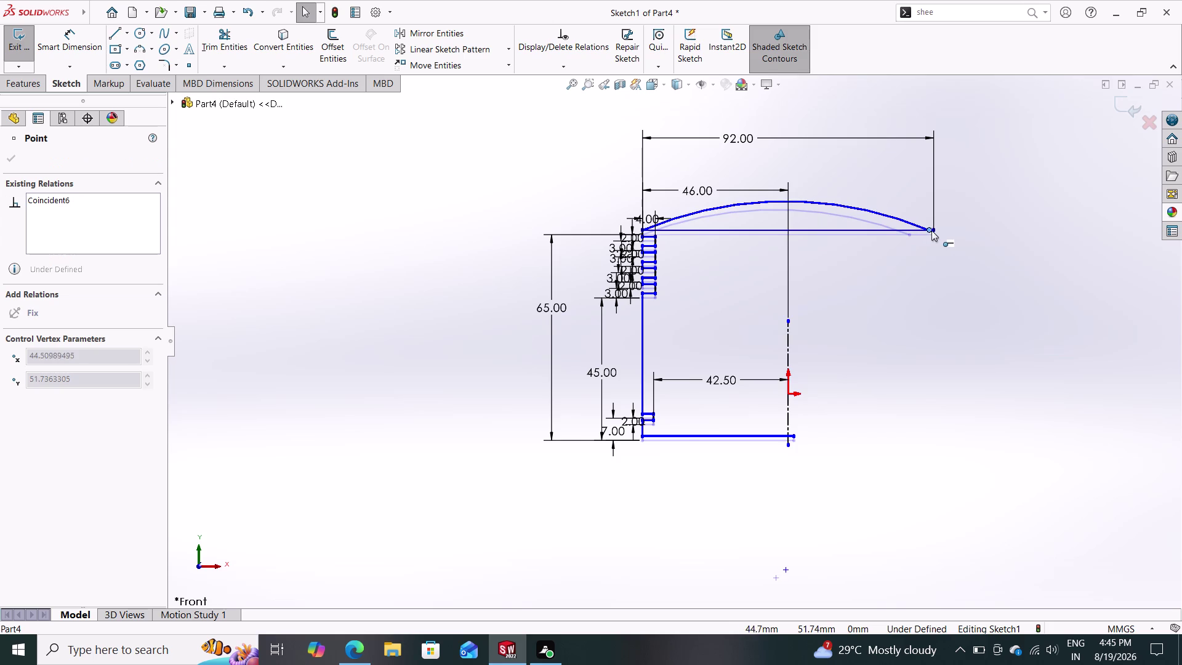
drag(930, 231, 930, 234)
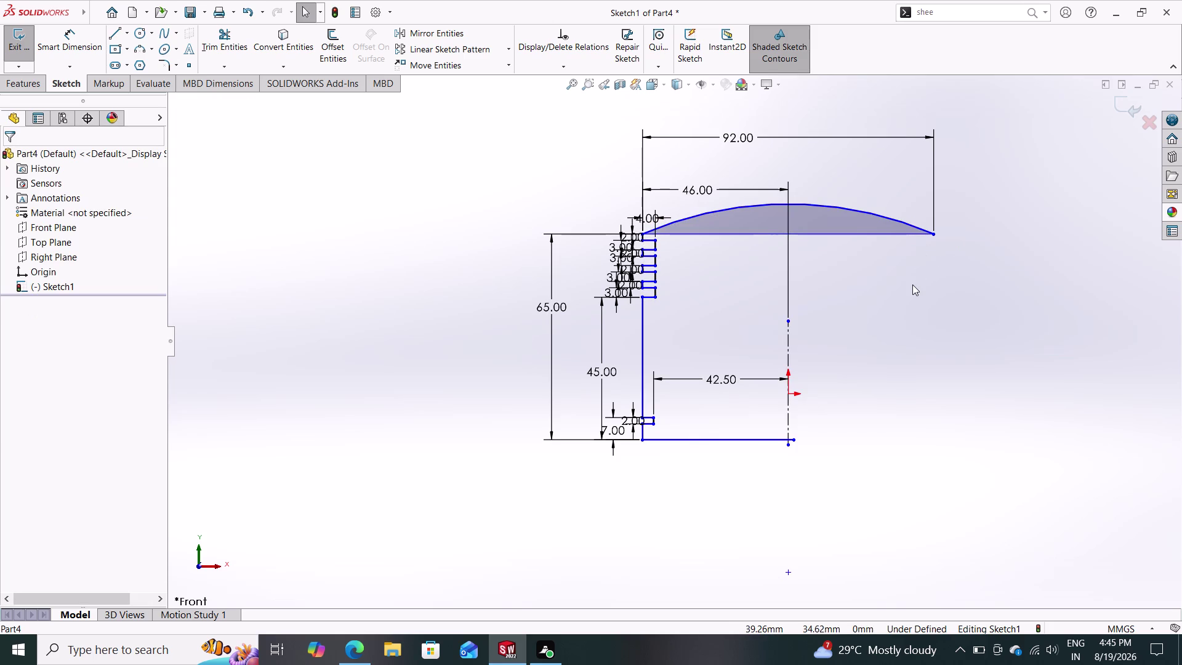
key(Escape)
drag(67, 47, 140, 60)
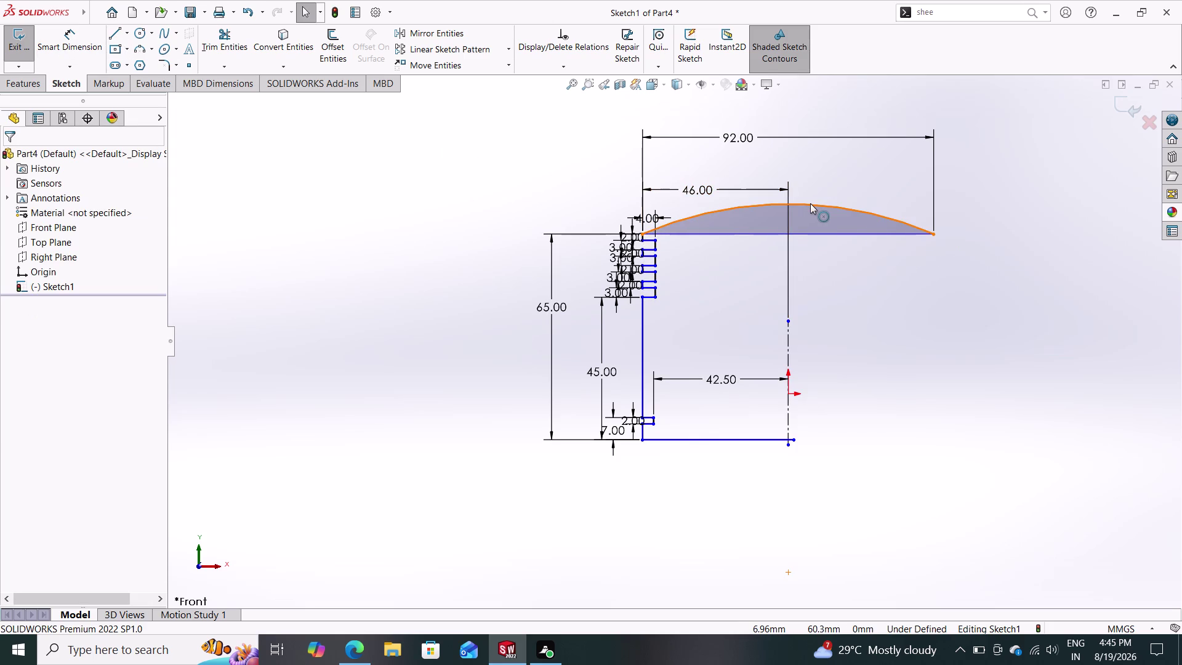
Dimension the dome arc's radius as 189 mm.
click(78, 36)
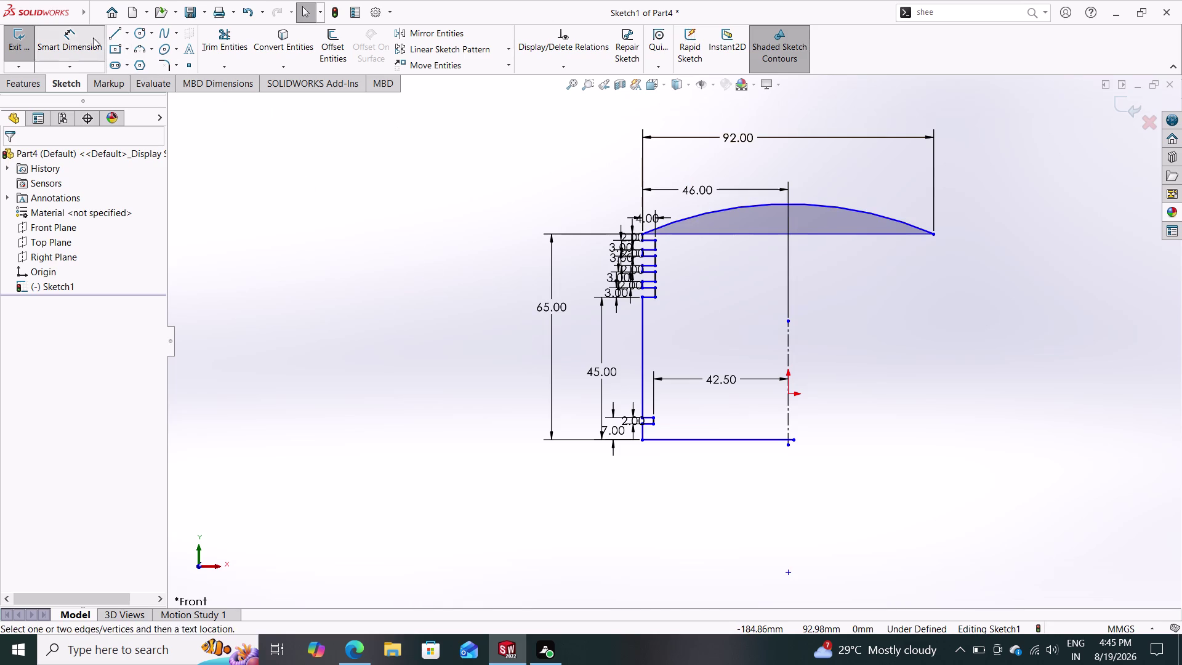
click(846, 207)
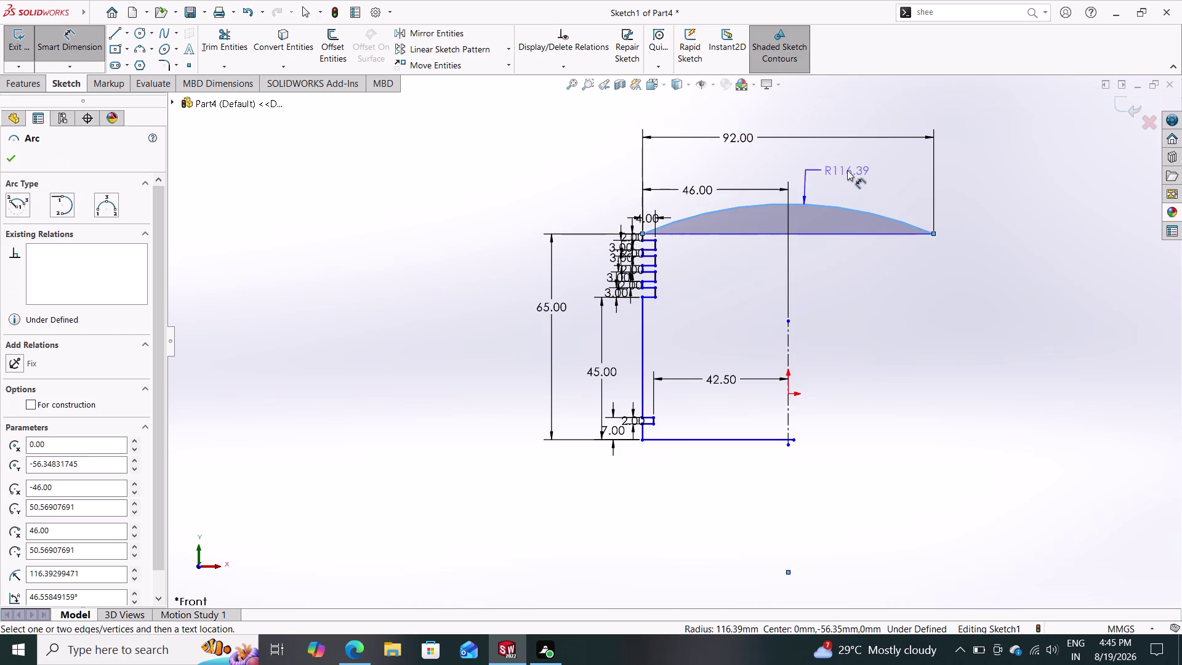
click(836, 165)
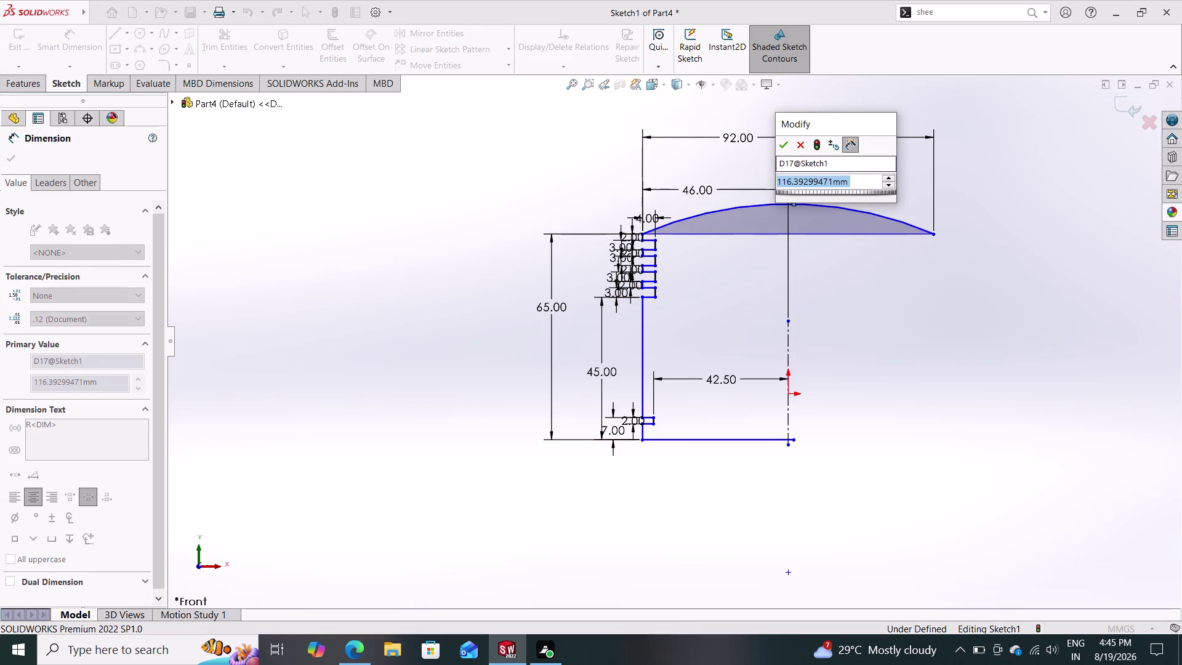
text(189)
key(Return)
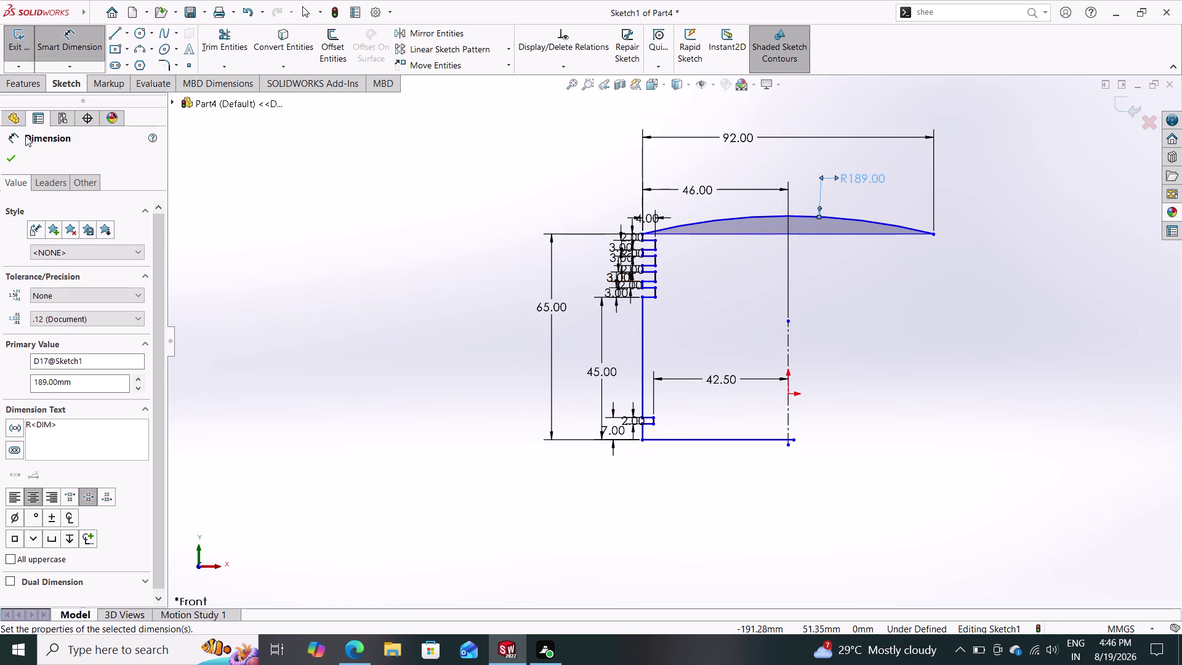
click(6, 153)
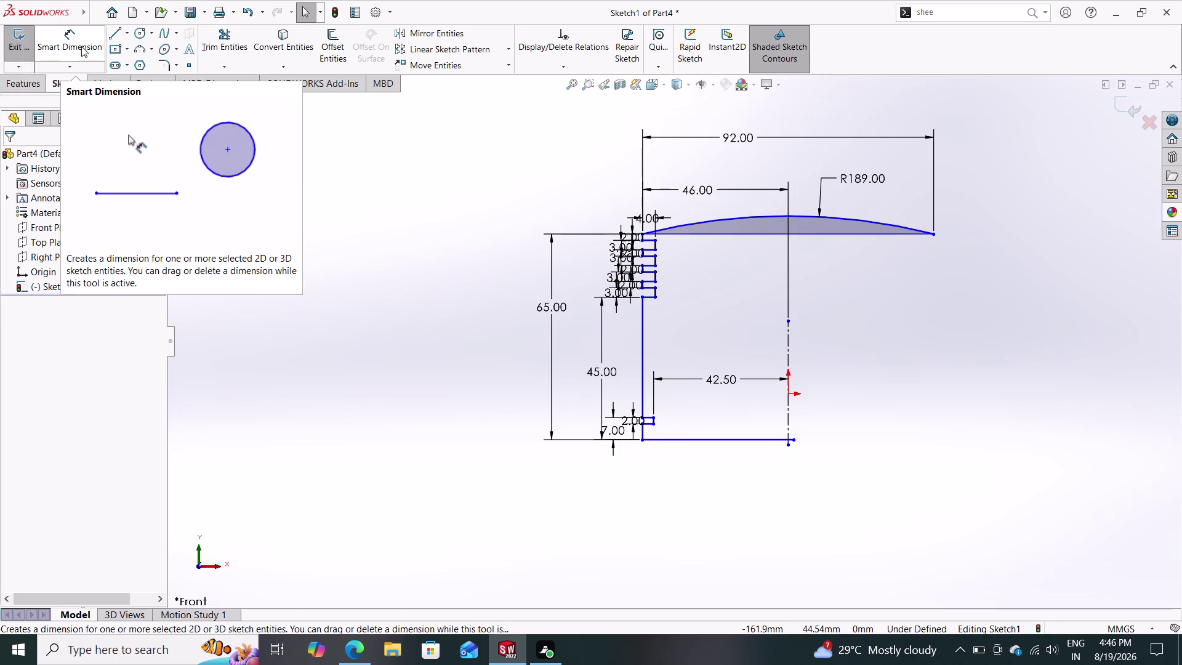
click(228, 44)
drag(831, 282, 825, 241)
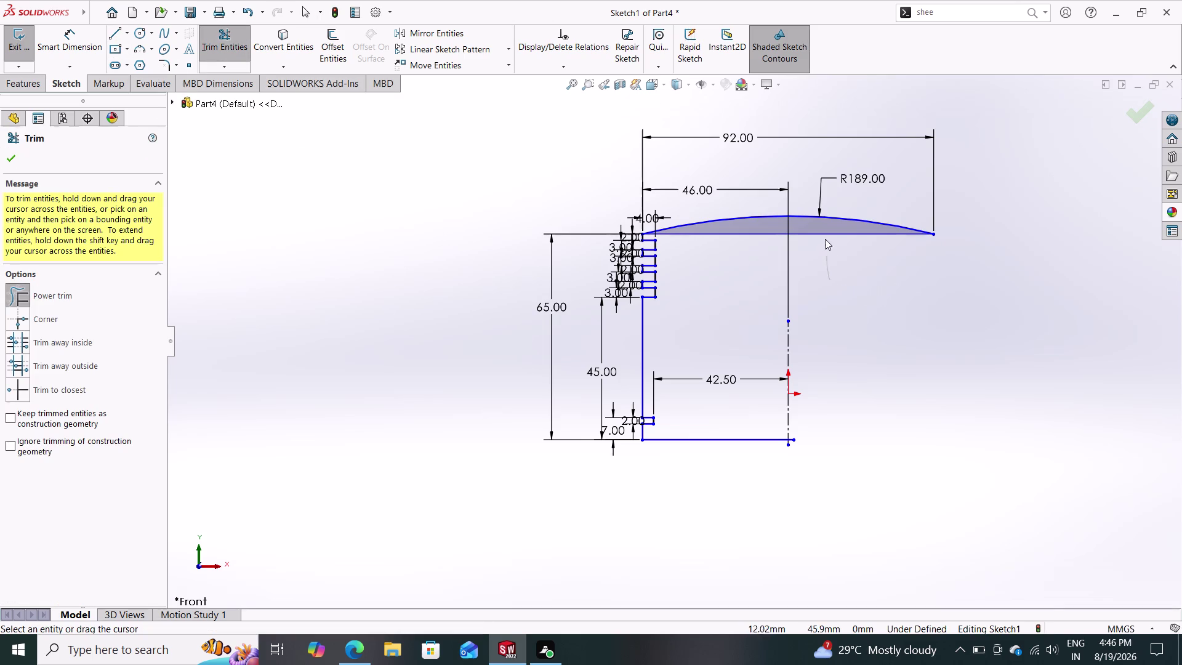
Undo a trial arc trim and snap the centreline's top end to the arc midpoint.
drag(825, 242, 833, 207)
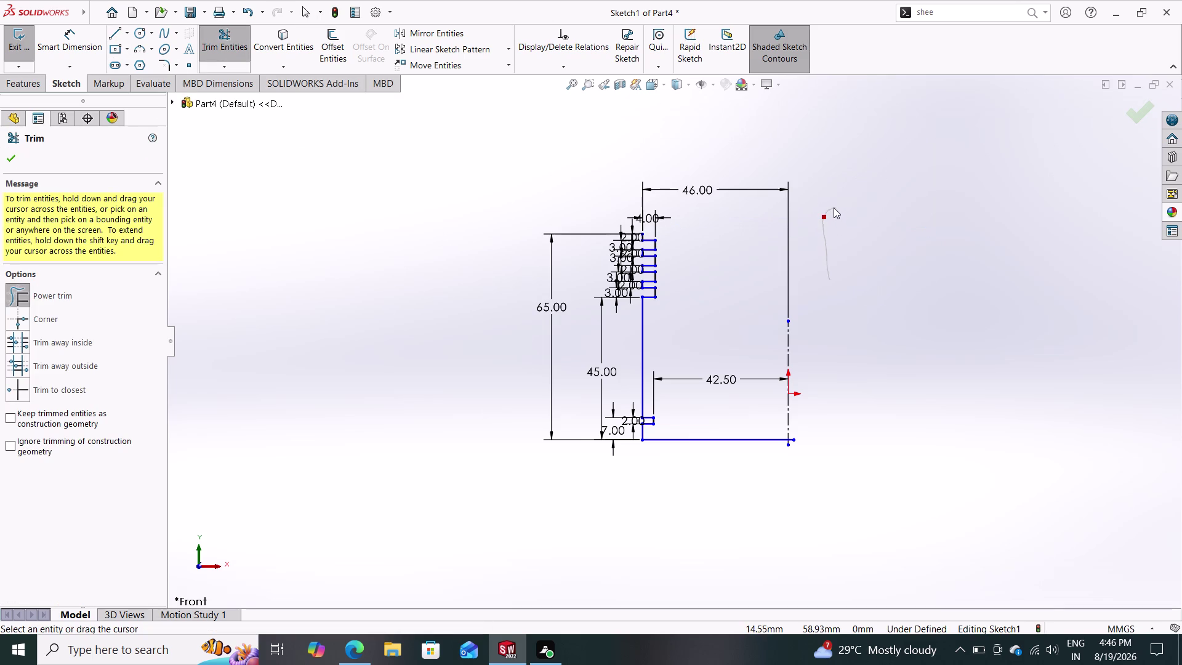
drag(833, 207, 832, 209)
key(ctrl+z)
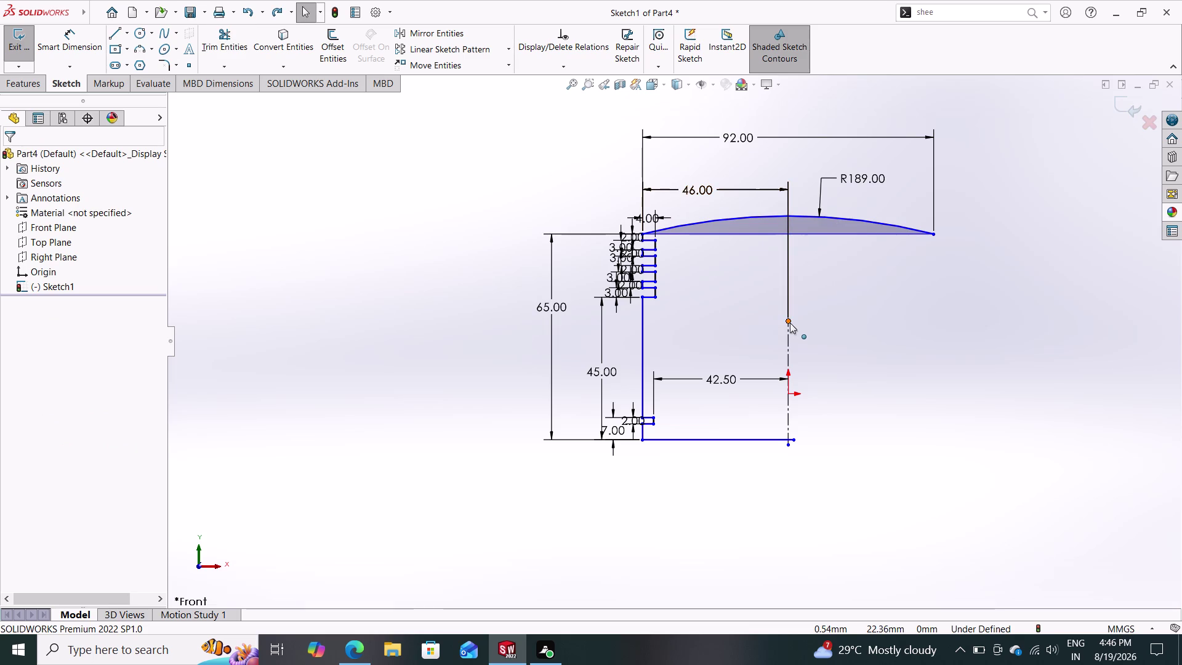
drag(790, 320, 795, 217)
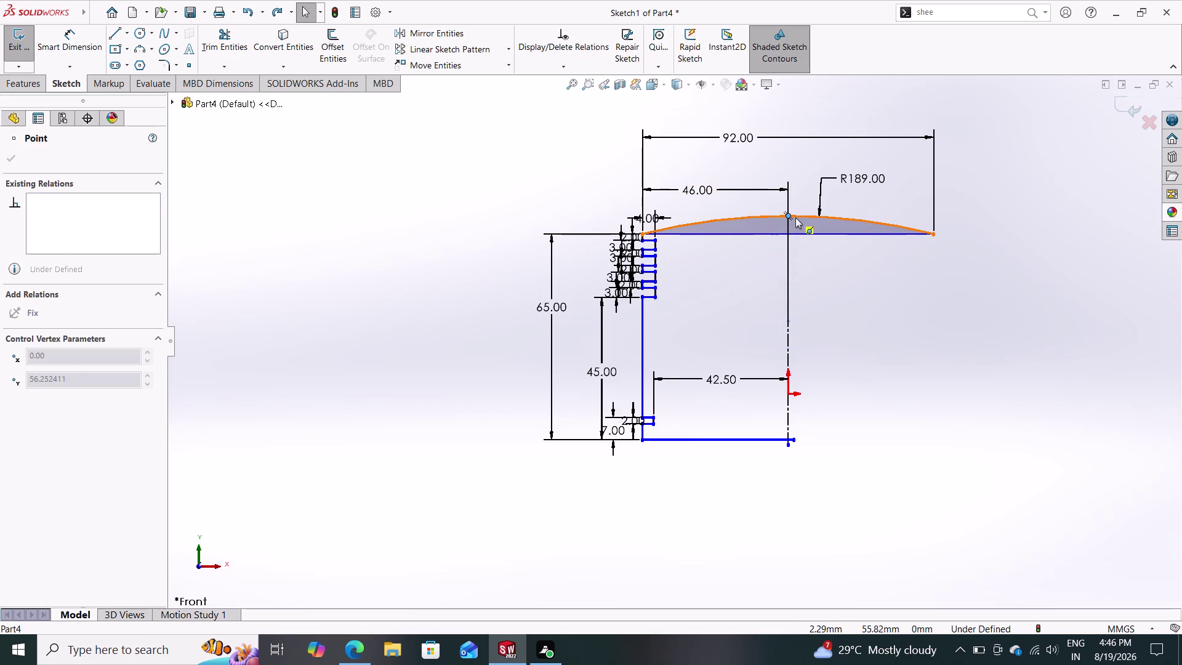
drag(796, 217, 795, 215)
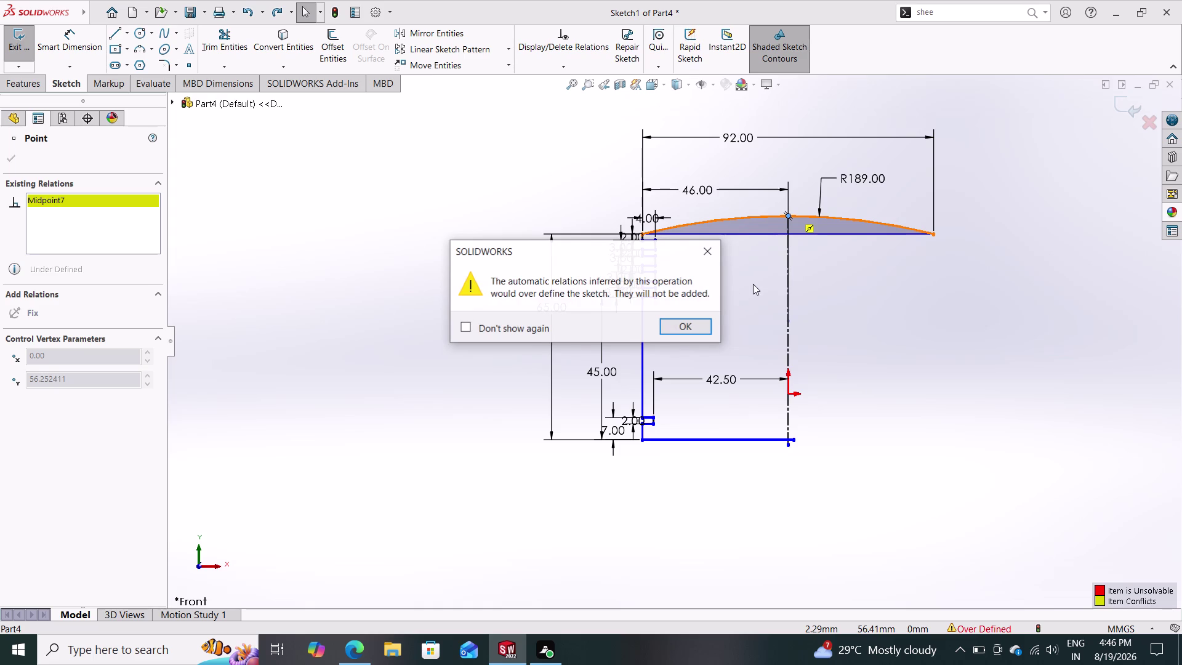
click(688, 327)
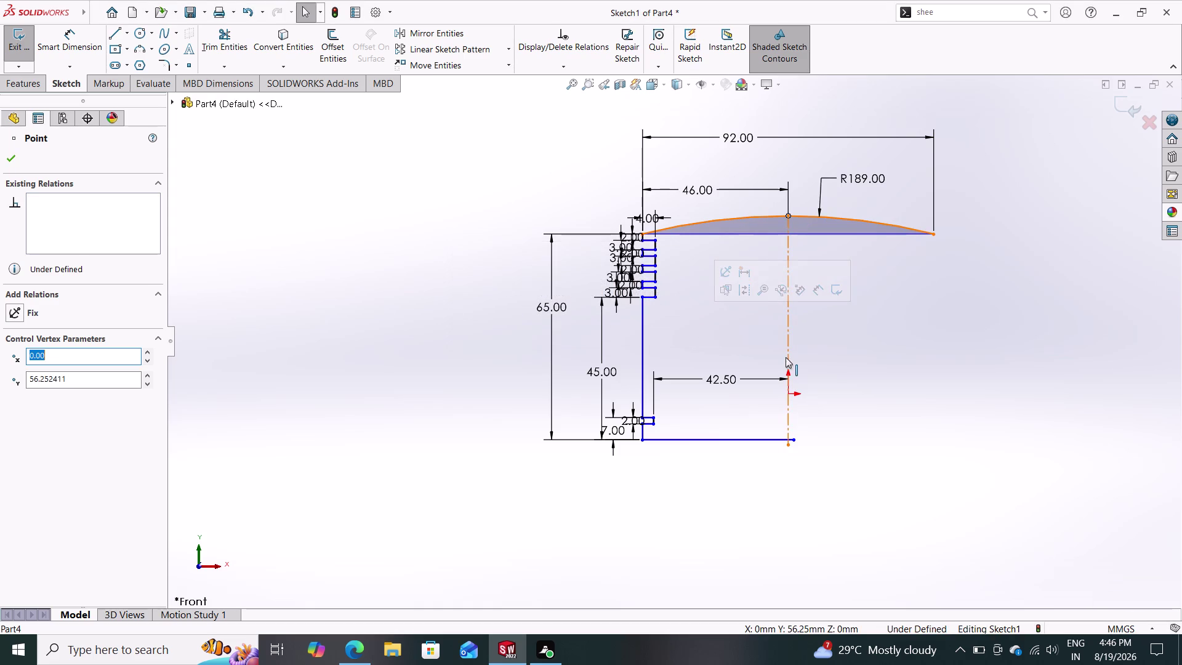
key(Escape)
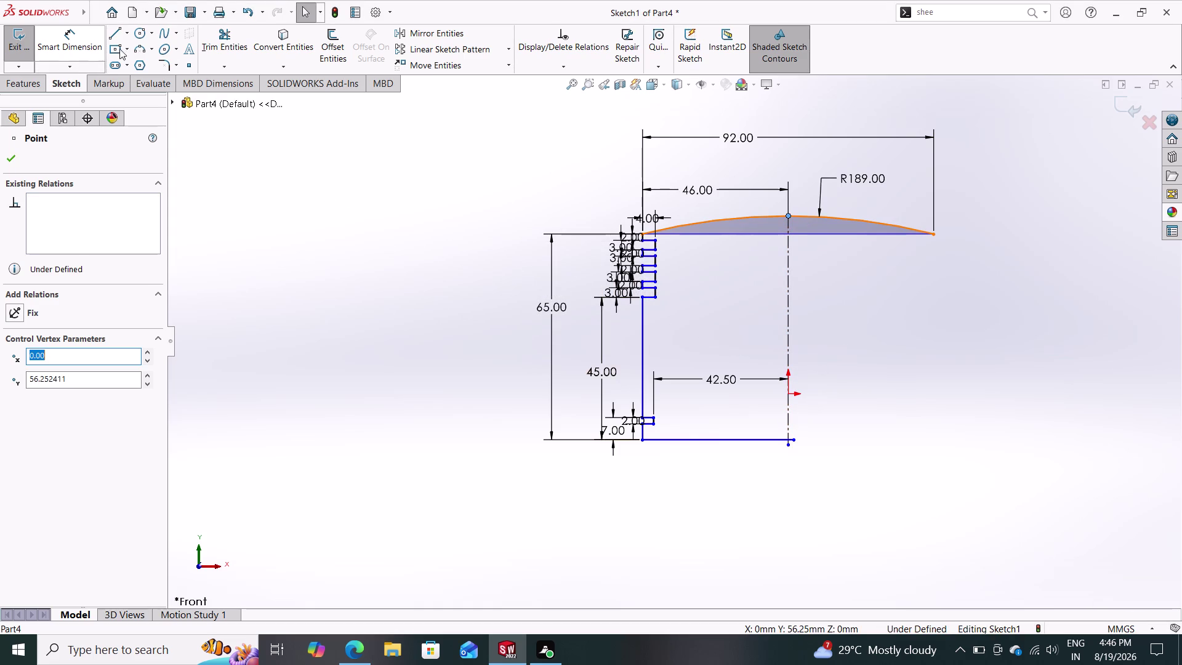
Trim the crown arc and top line back past the centreline.
click(219, 47)
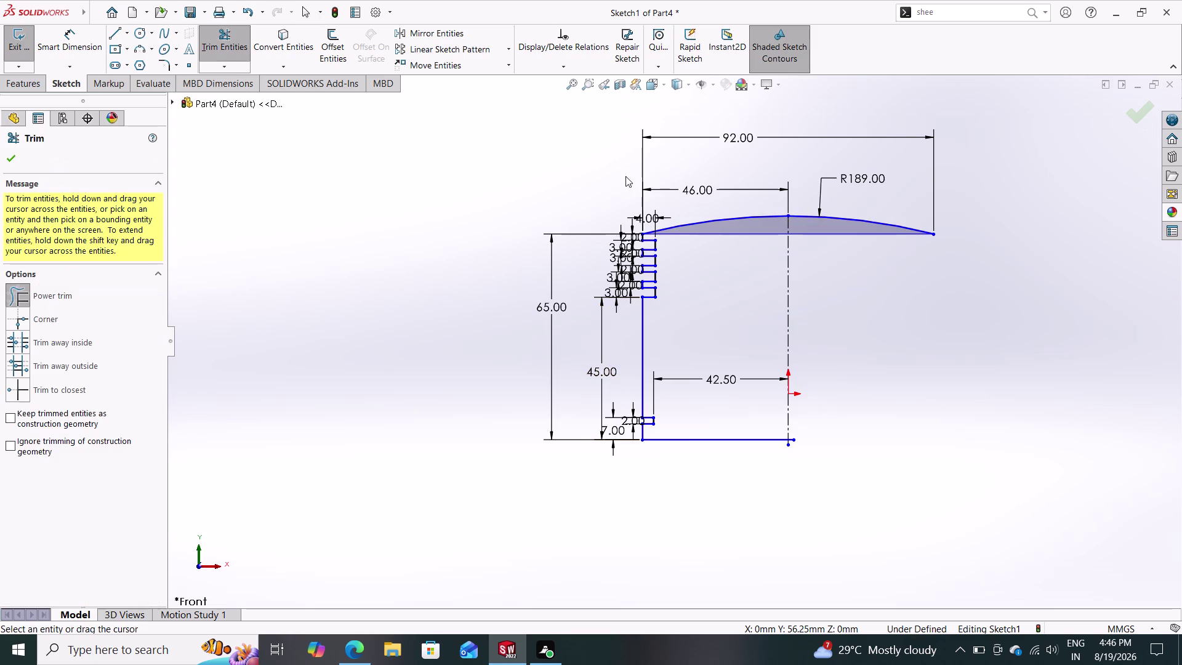
drag(868, 185, 855, 221)
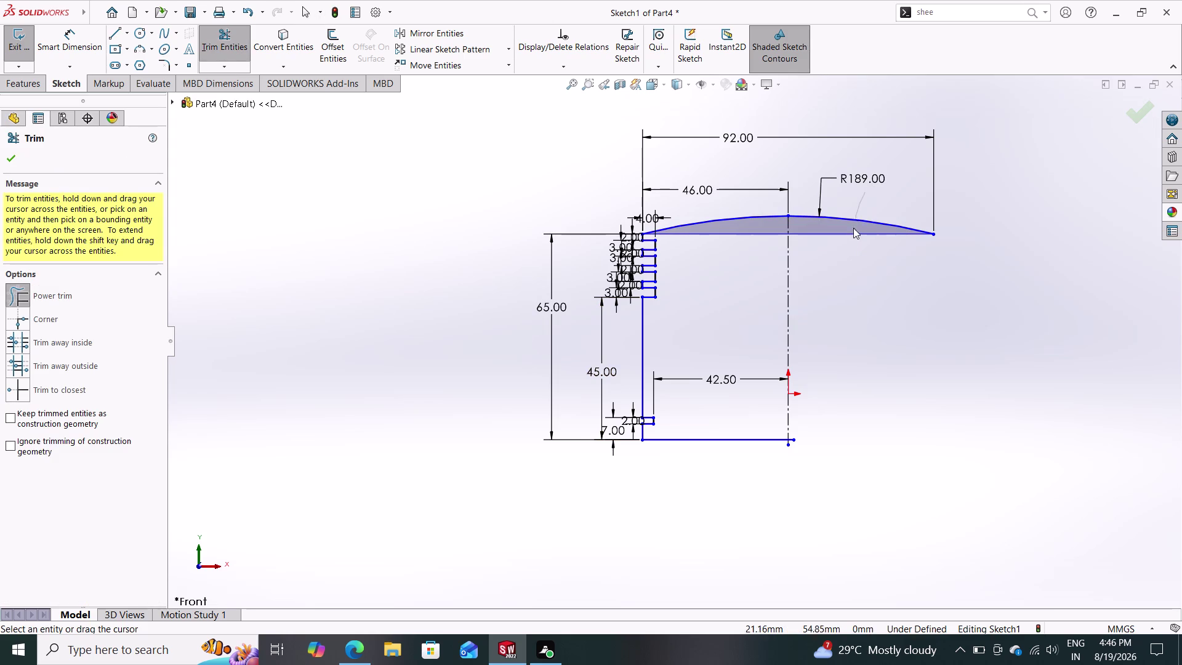
drag(855, 221, 851, 235)
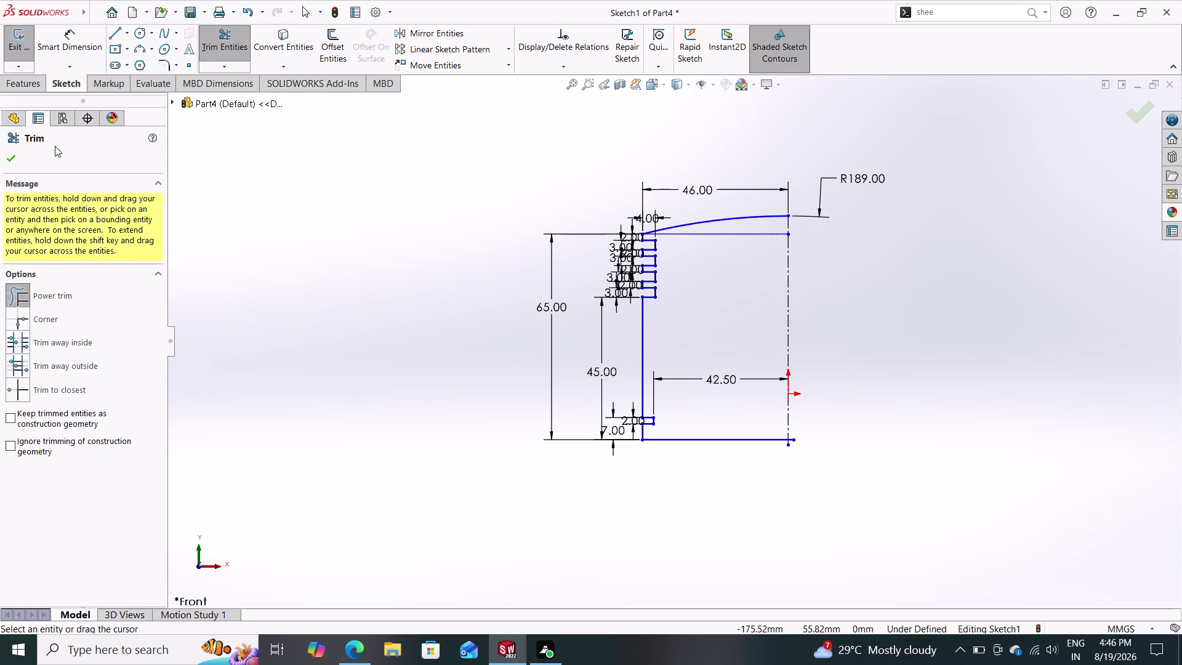
click(9, 157)
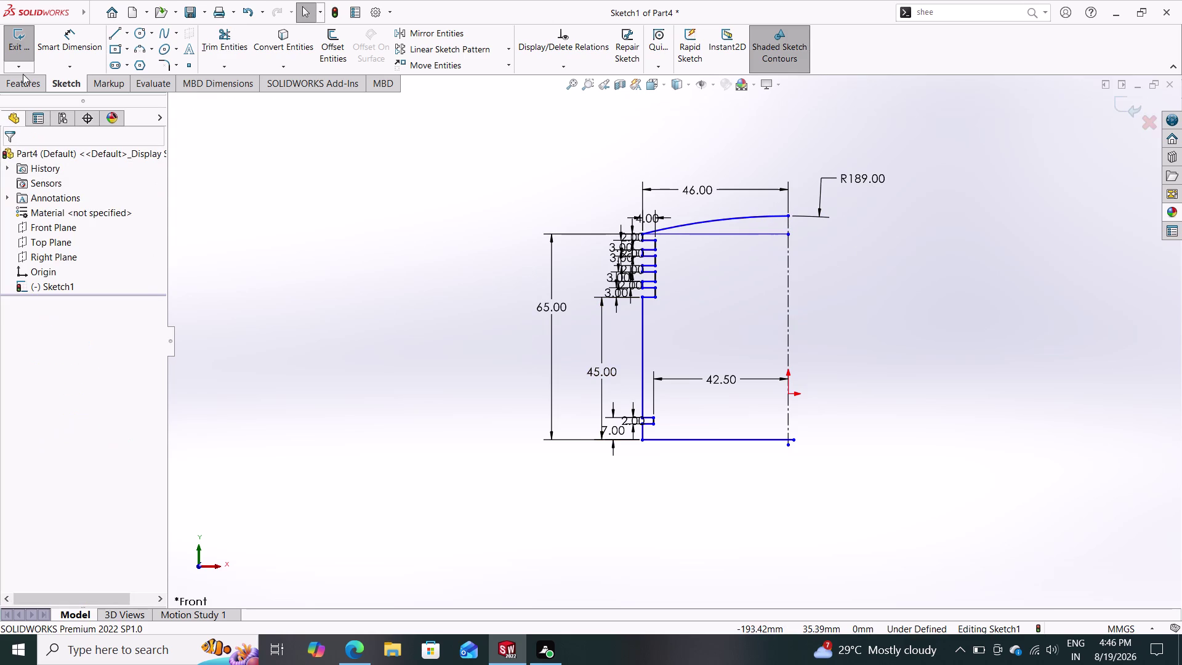
click(23, 78)
Cancel an extruded boss, then revolve the profile region into a grooved solid piston.
click(24, 36)
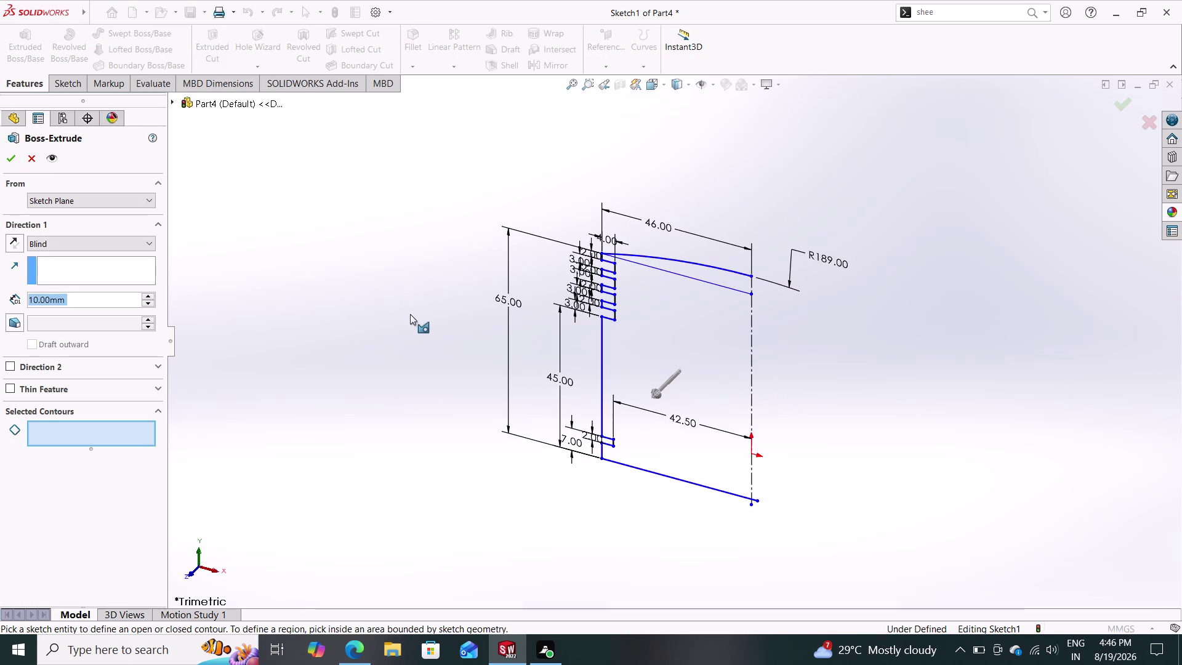
click(35, 162)
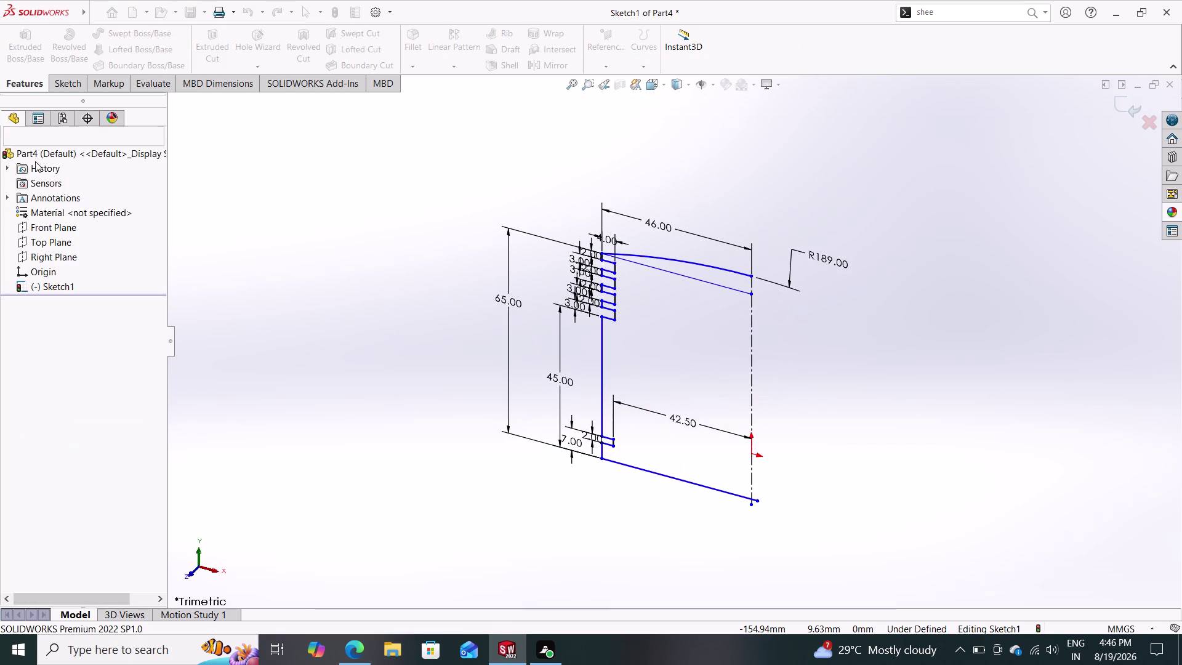
click(78, 56)
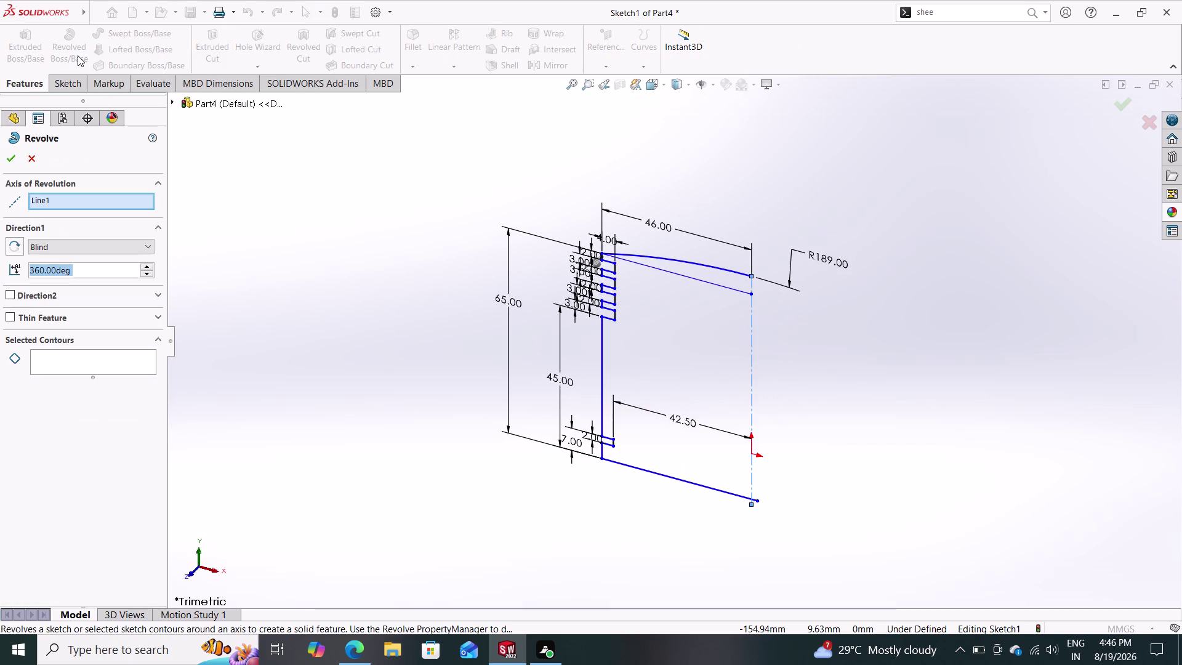
click(725, 344)
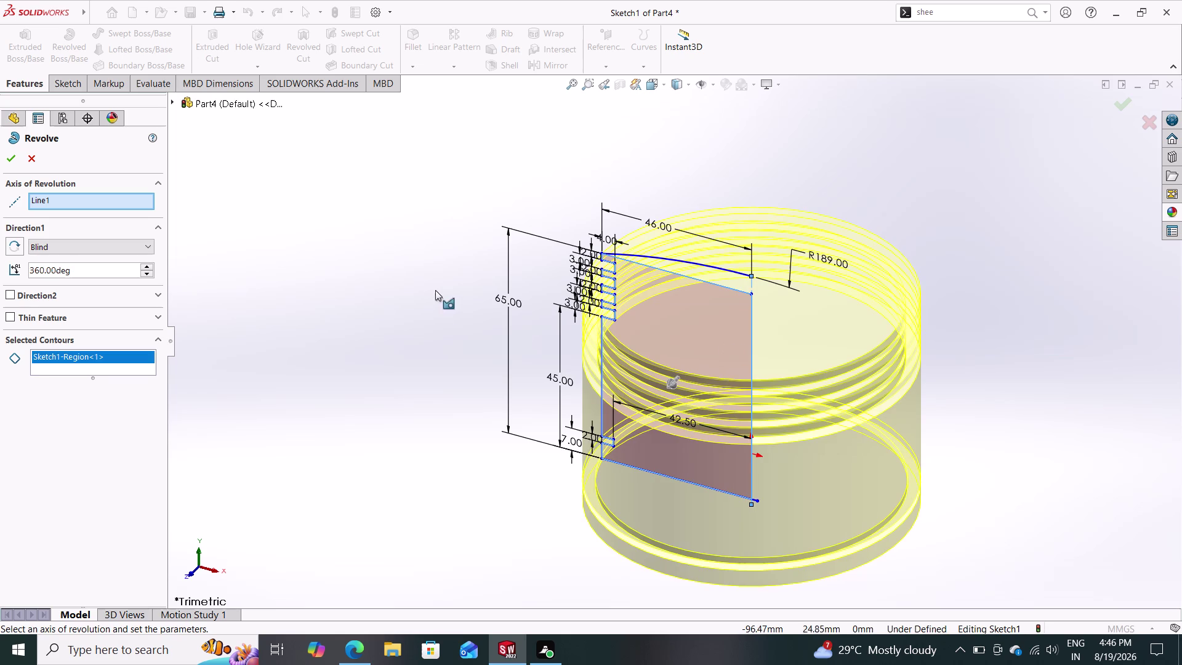
click(7, 158)
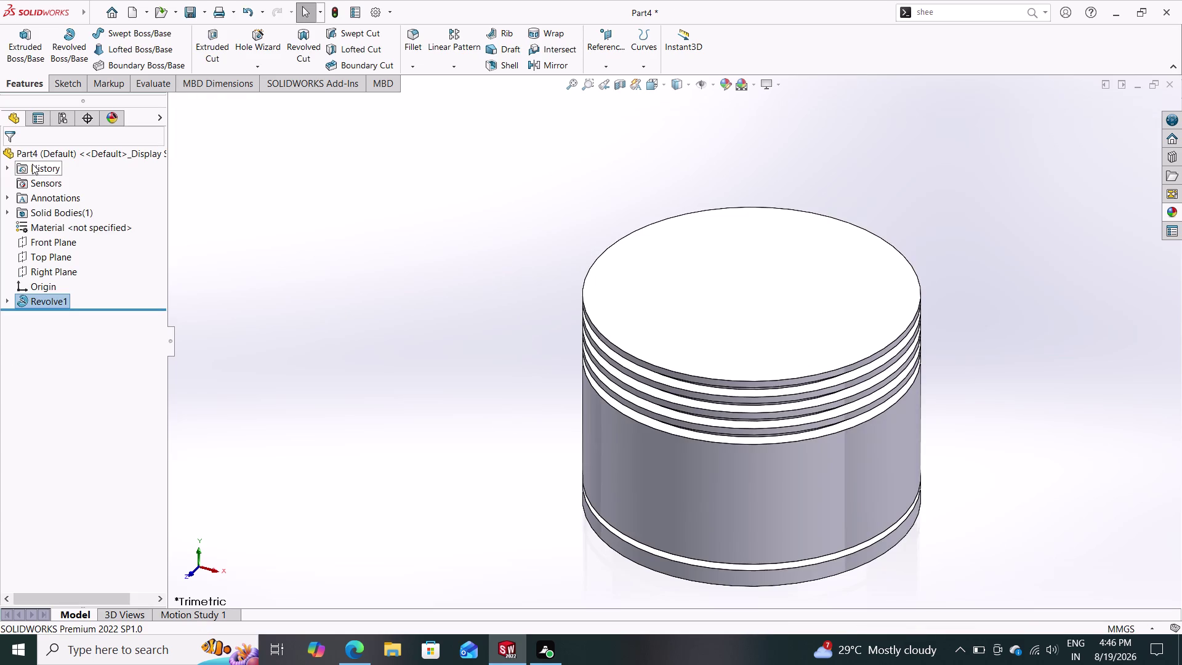
middle_drag(364, 333, 418, 260)
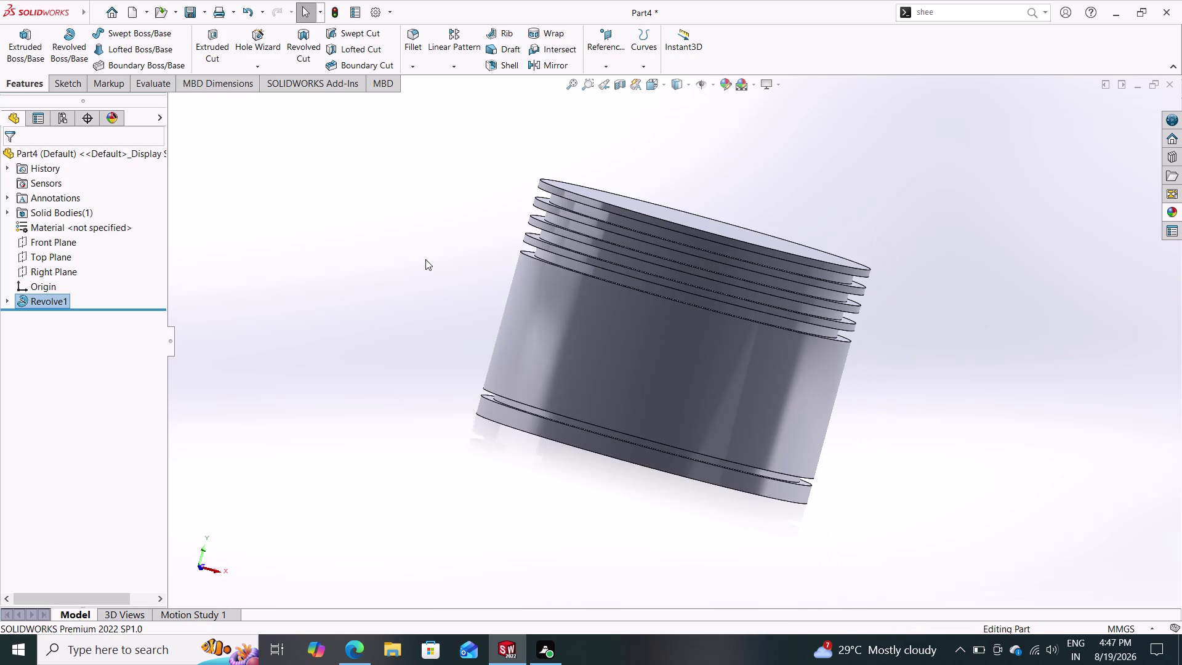
middle_drag(429, 260, 479, 205)
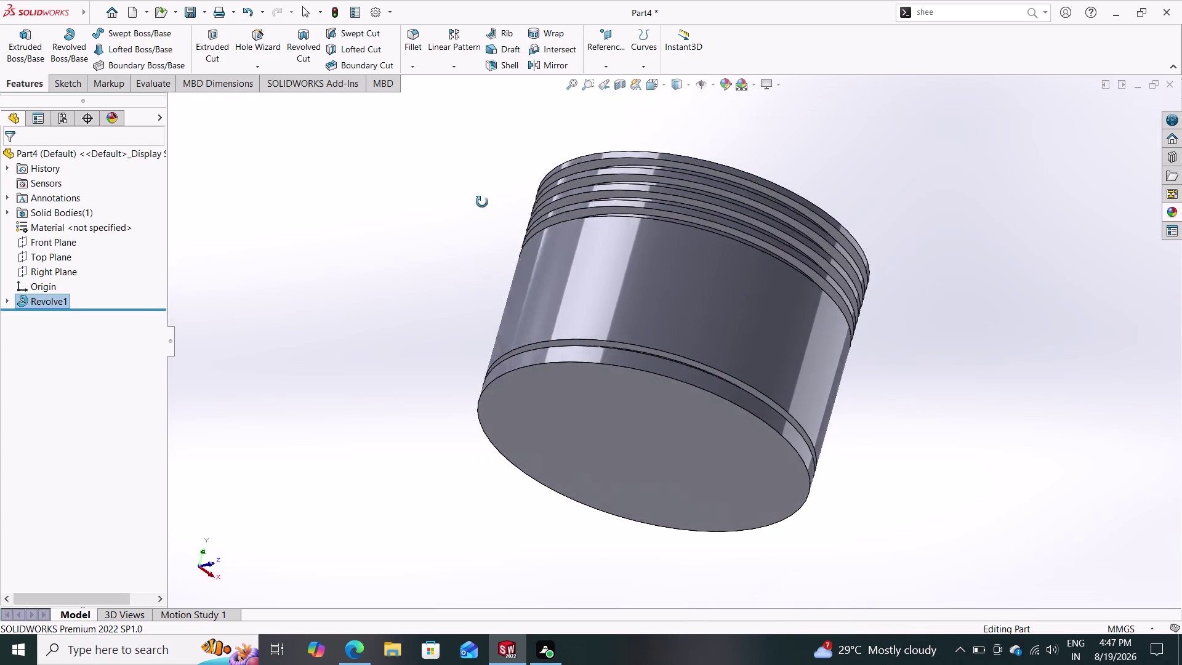
Orbit the piston, then undo Revolve1 to return to the profile sketch.
middle_drag(479, 205, 442, 305)
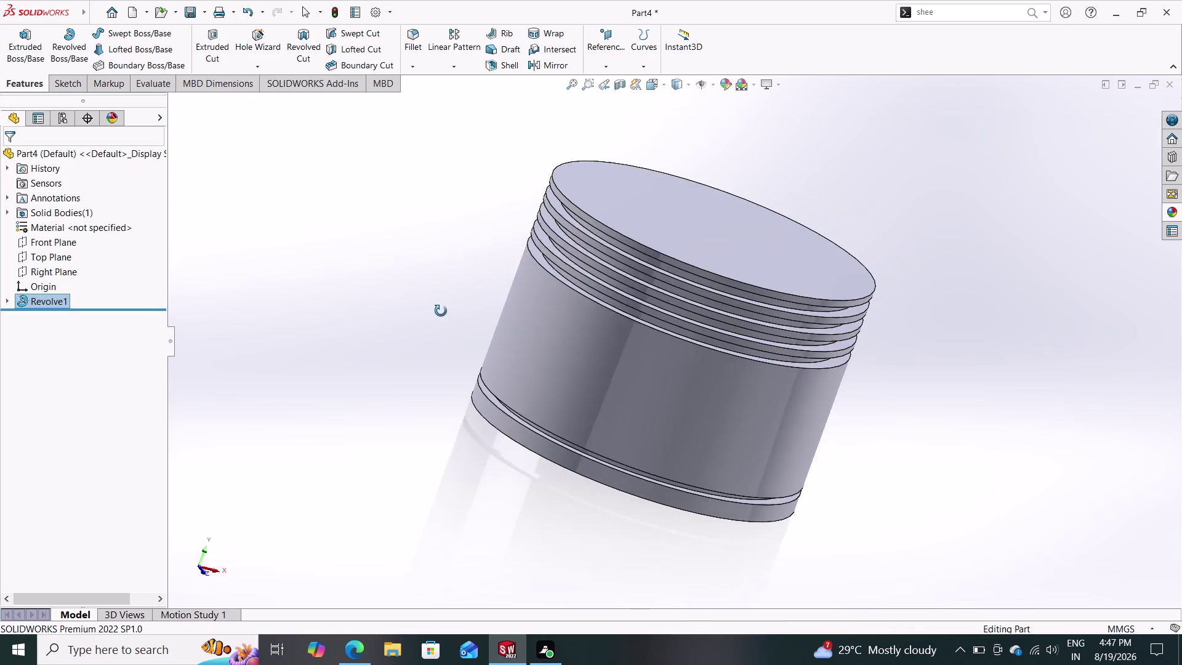
middle_drag(442, 305, 421, 284)
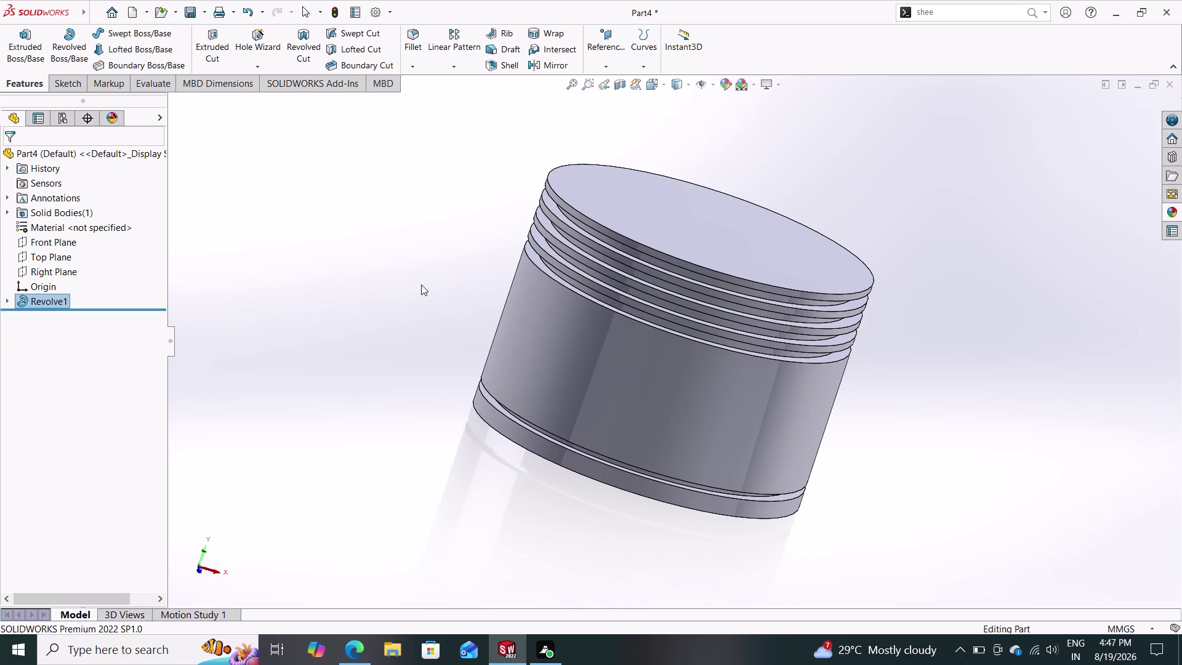
key(ctrl+z)
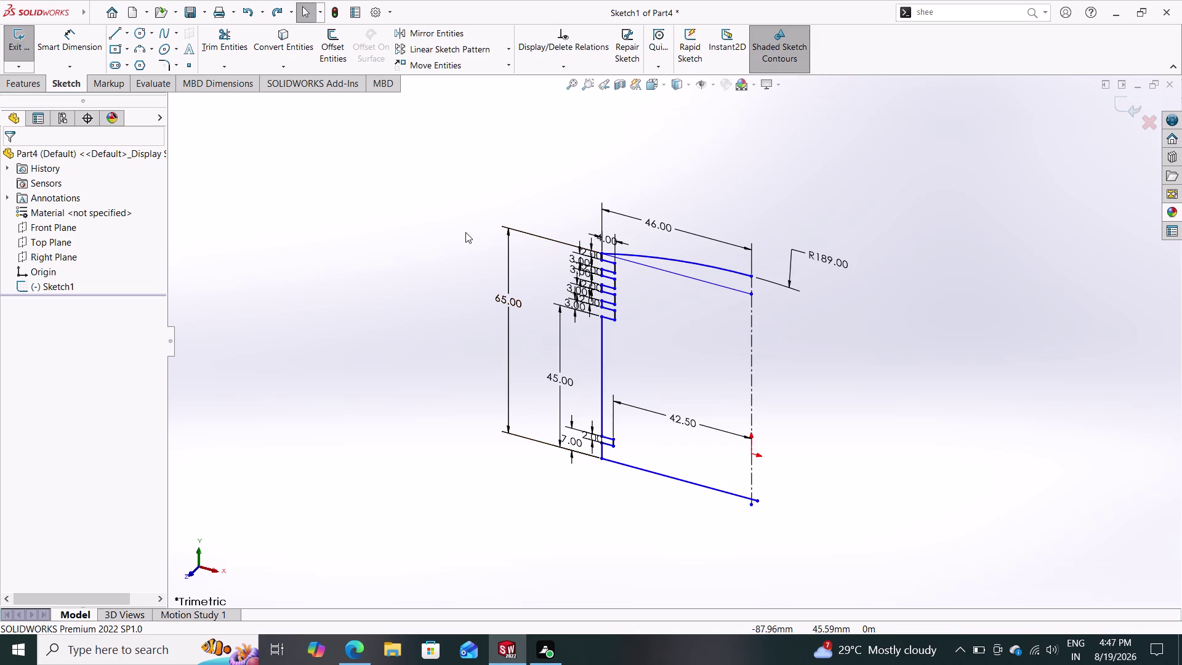
Draw a short vertical line down from the crown arc's end to the line below.
drag(115, 28, 135, 44)
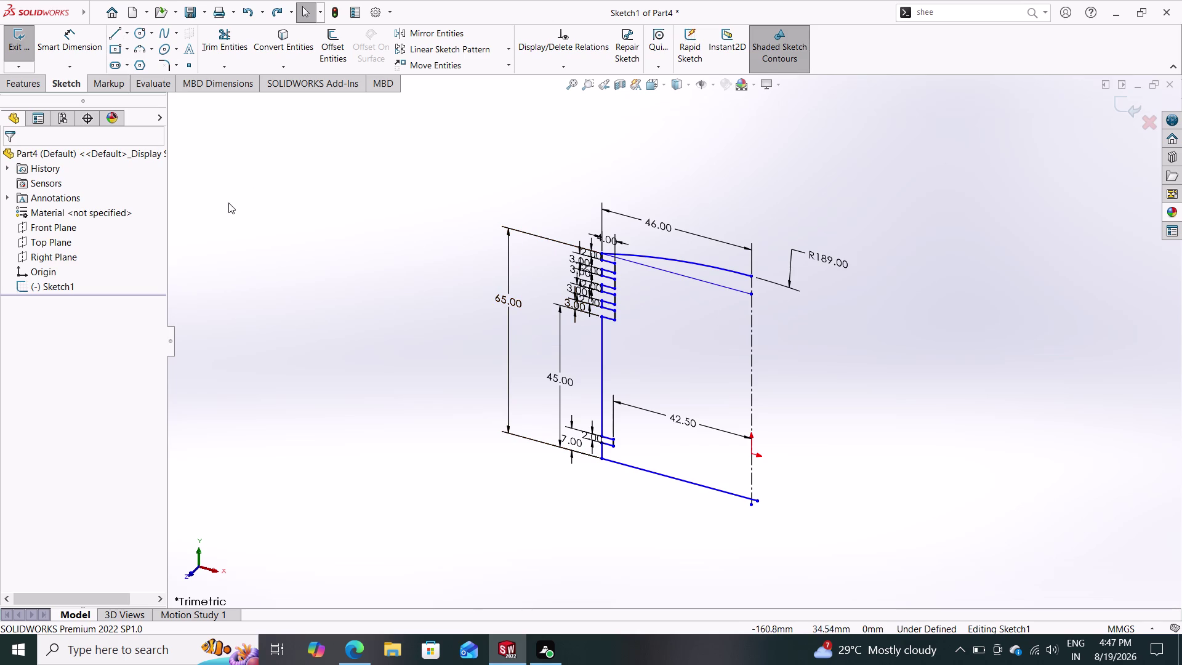
click(115, 31)
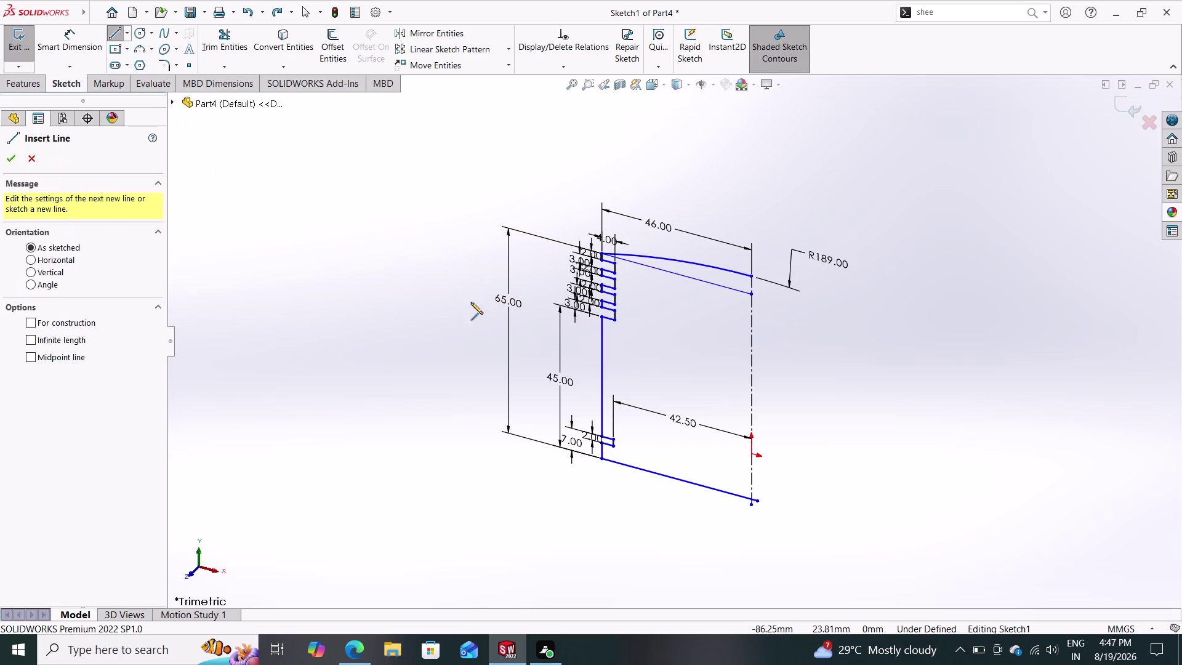
click(751, 277)
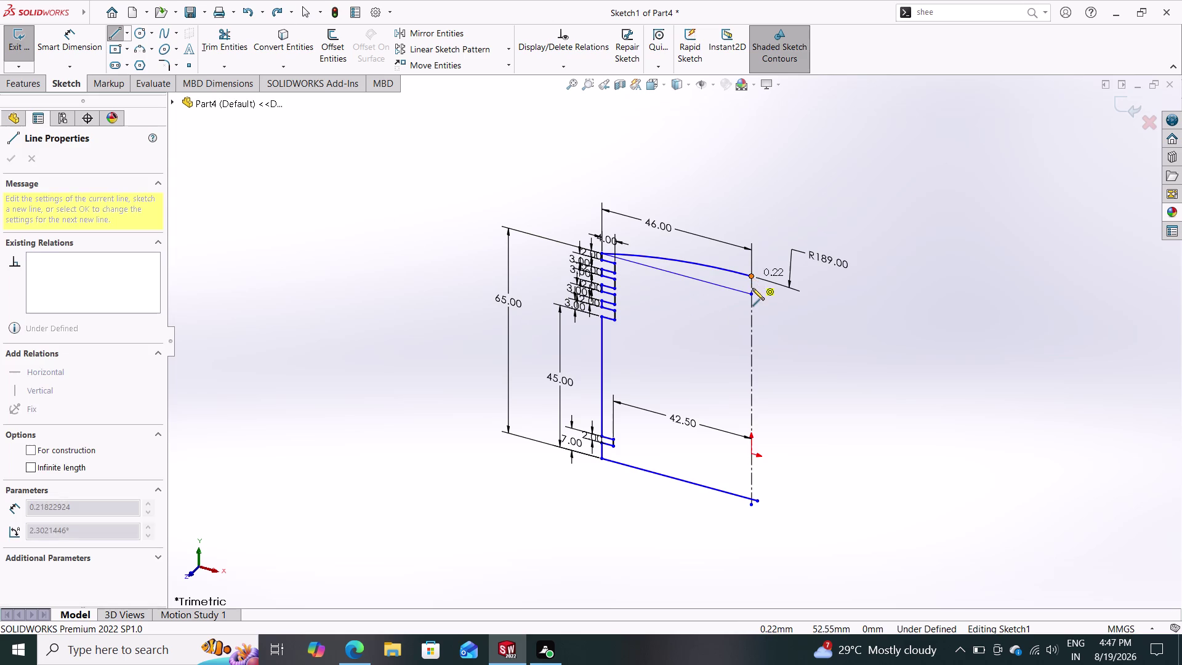
click(750, 294)
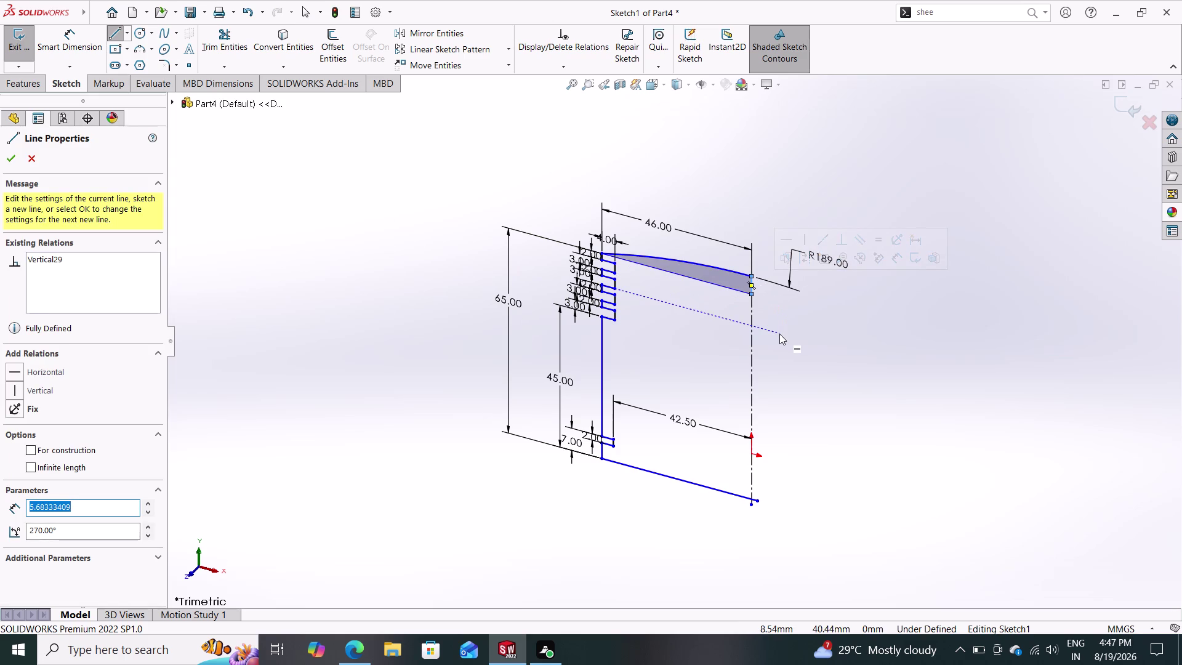
key(Escape)
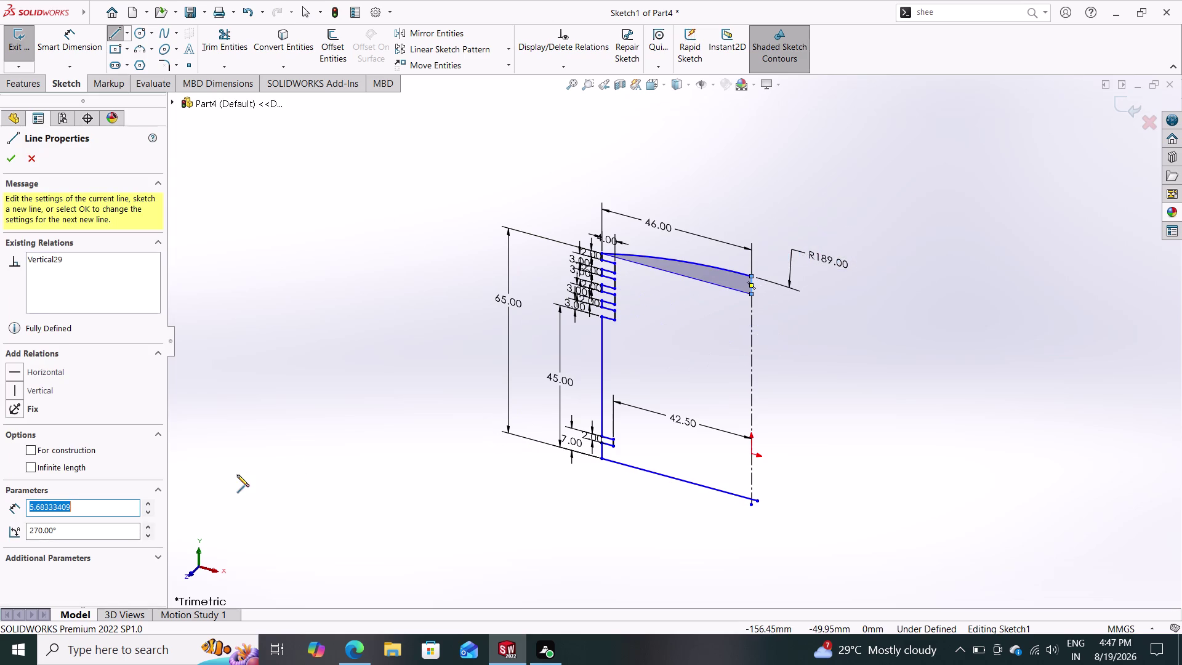
click(10, 158)
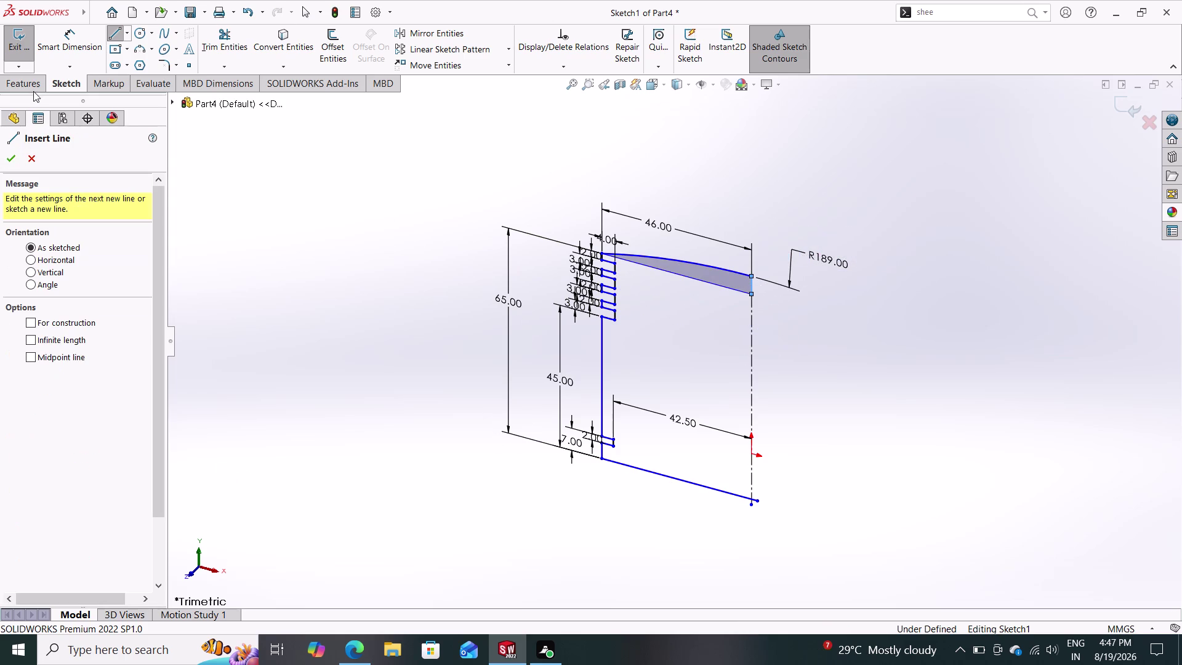
Delete the 46 mm line beneath the crown and start a revolve.
click(31, 89)
click(58, 45)
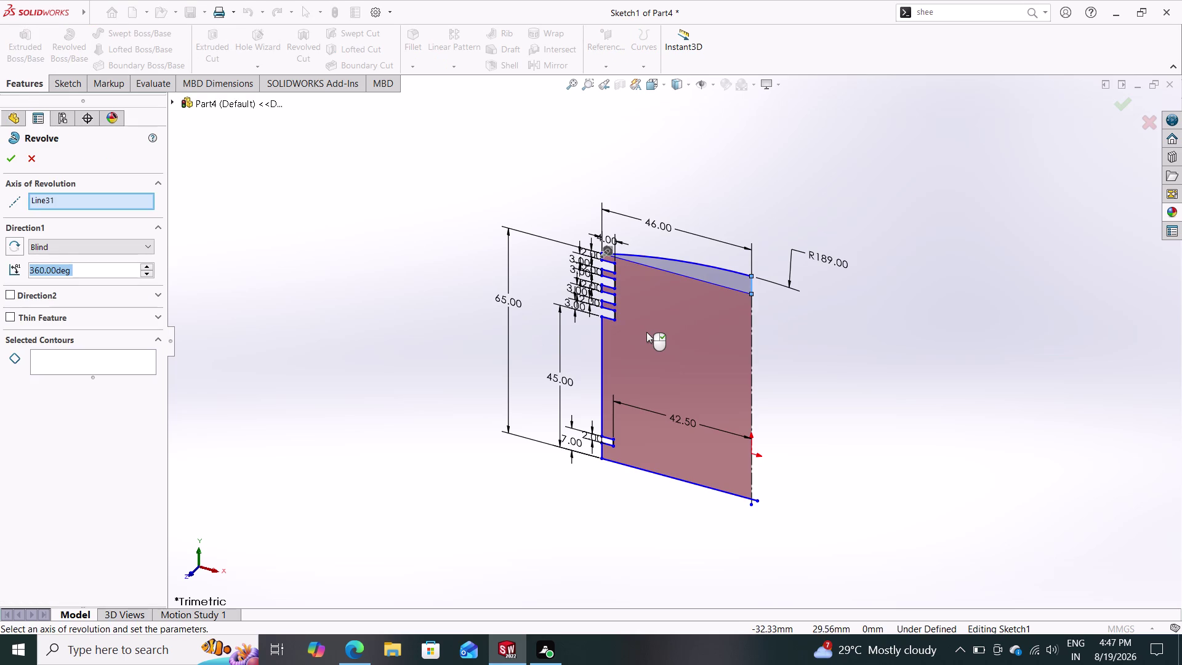
key(Escape)
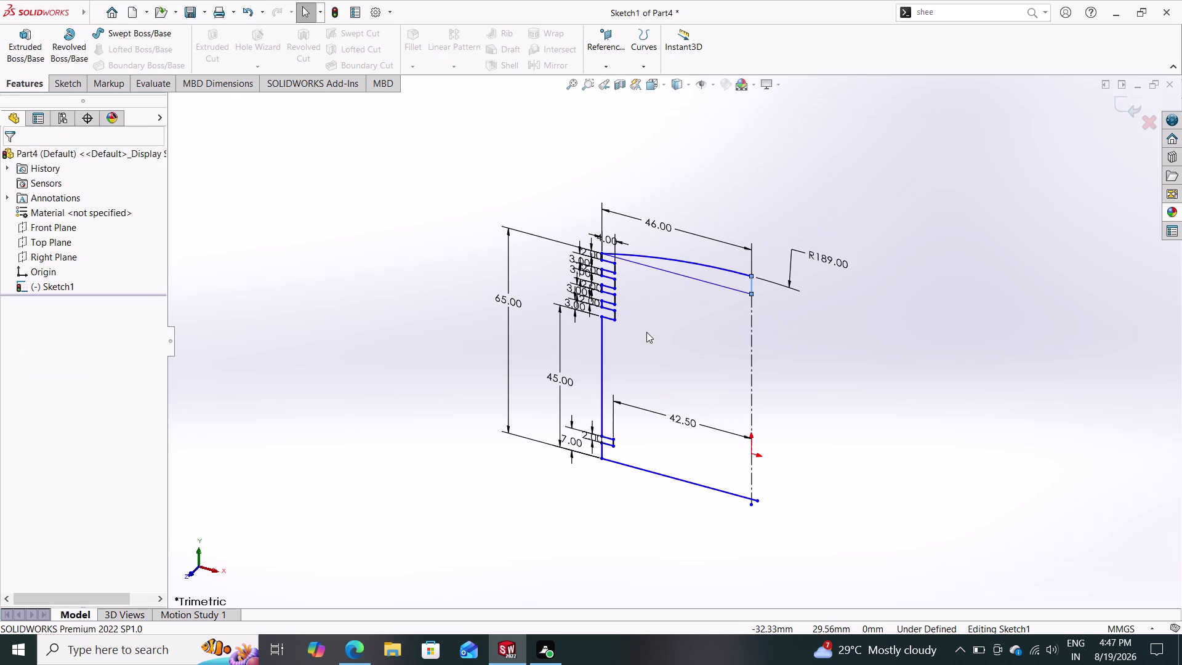
click(687, 277)
key(Delete)
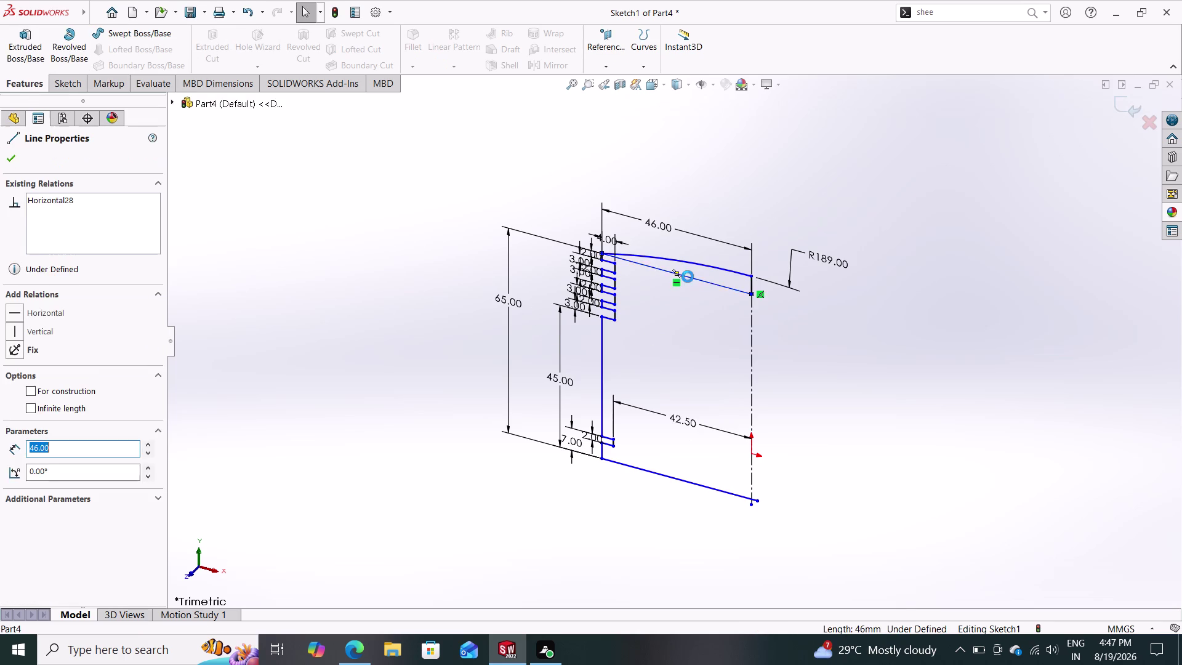
click(15, 82)
click(65, 35)
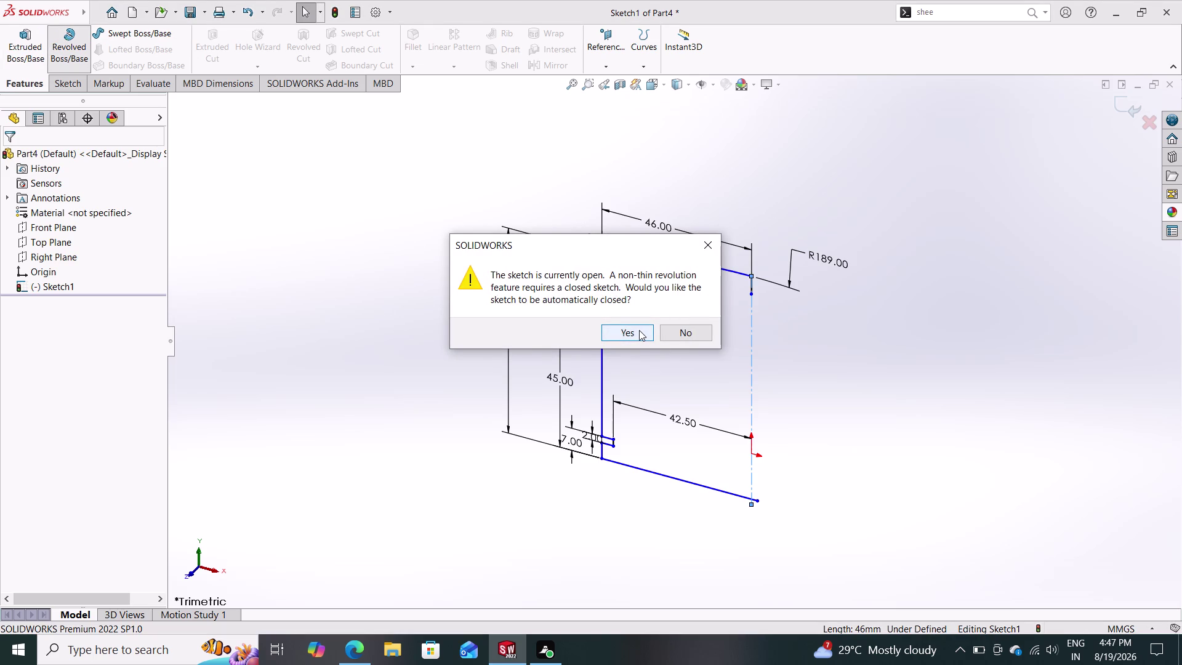
click(705, 336)
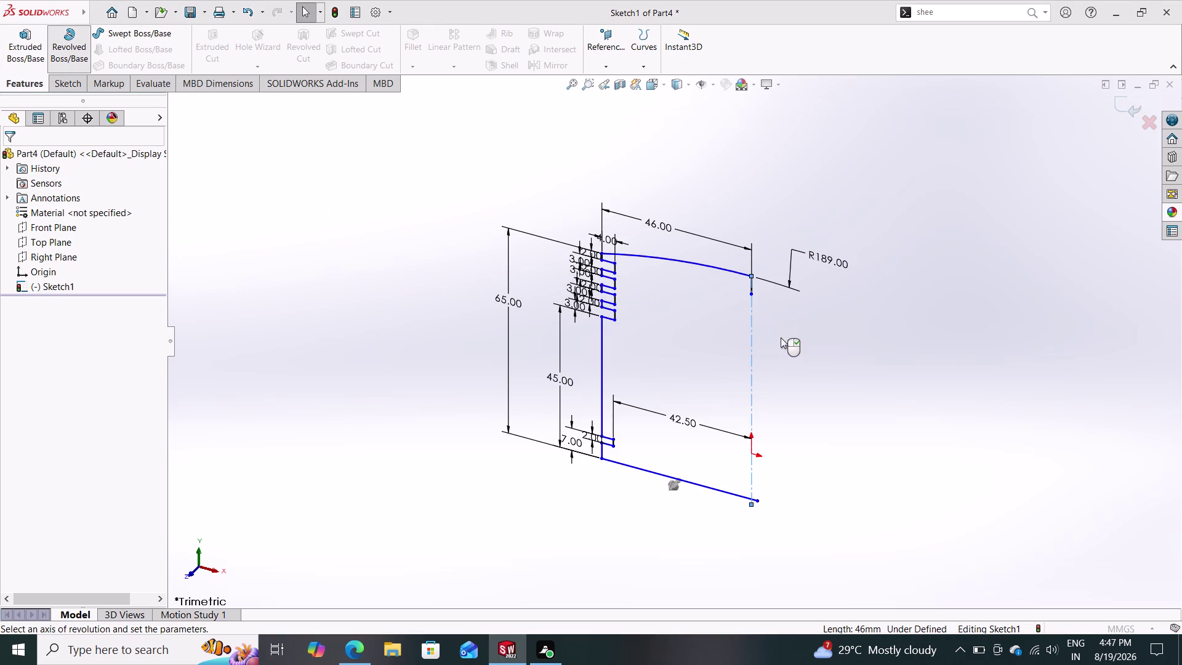
scroll(down, 3)
scroll(down, 3)
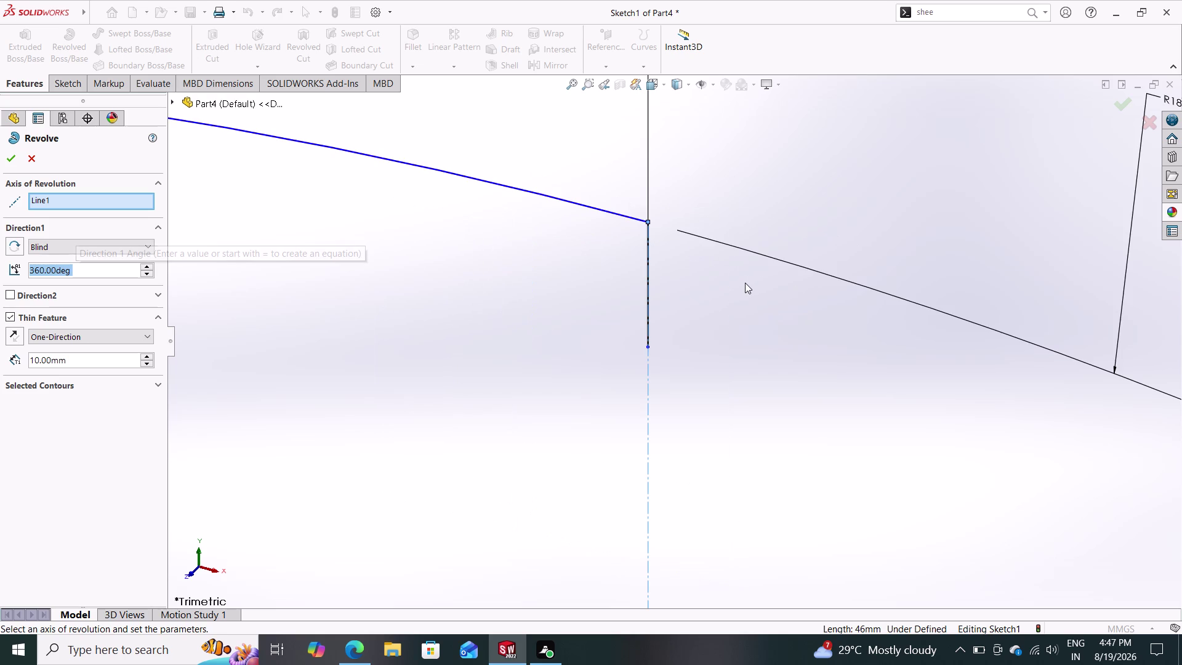
click(645, 283)
key(Delete)
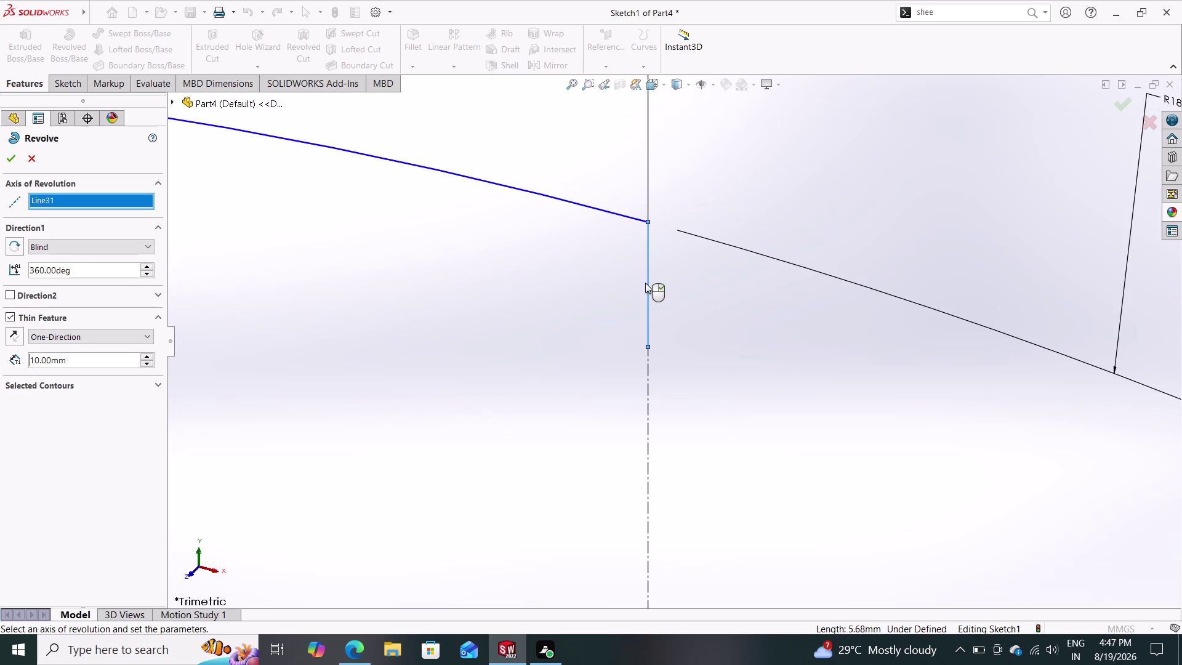
key(Escape)
key(Escape)
key(Escape)
key(Escape)
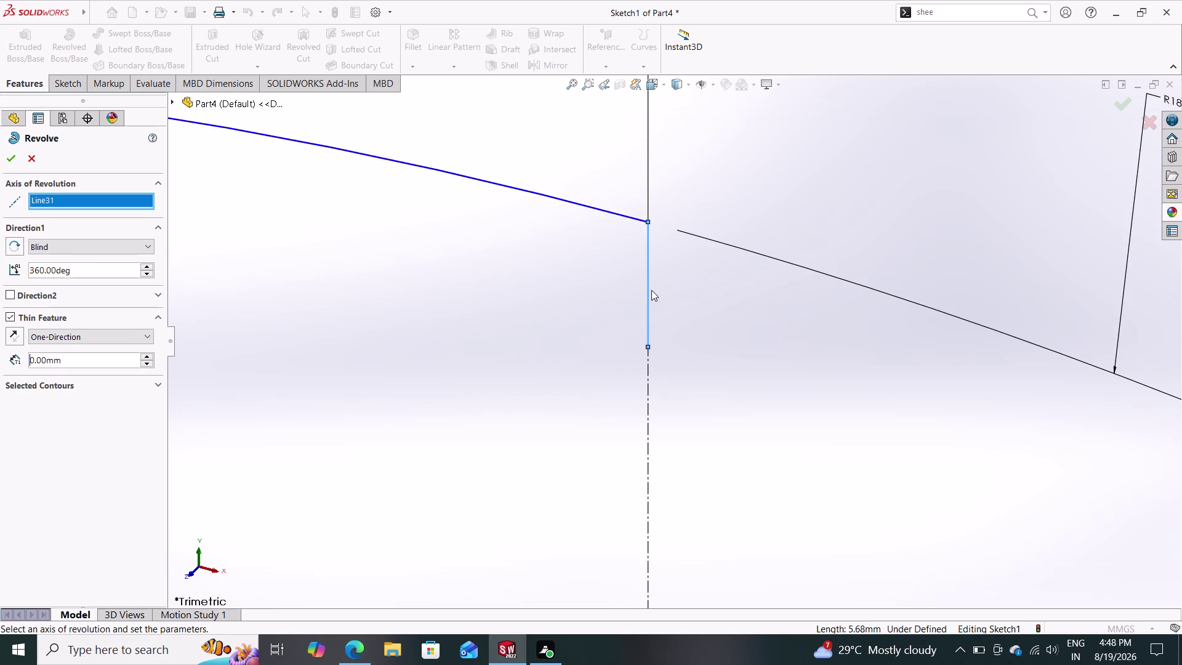
click(646, 284)
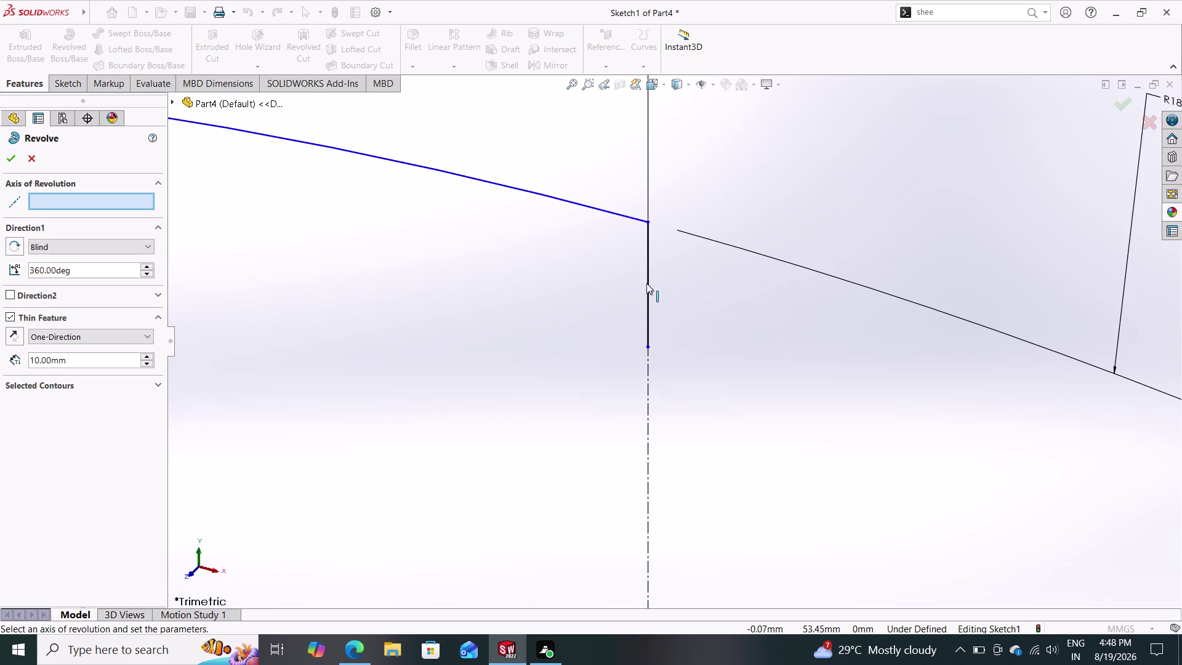
click(649, 290)
key(Delete)
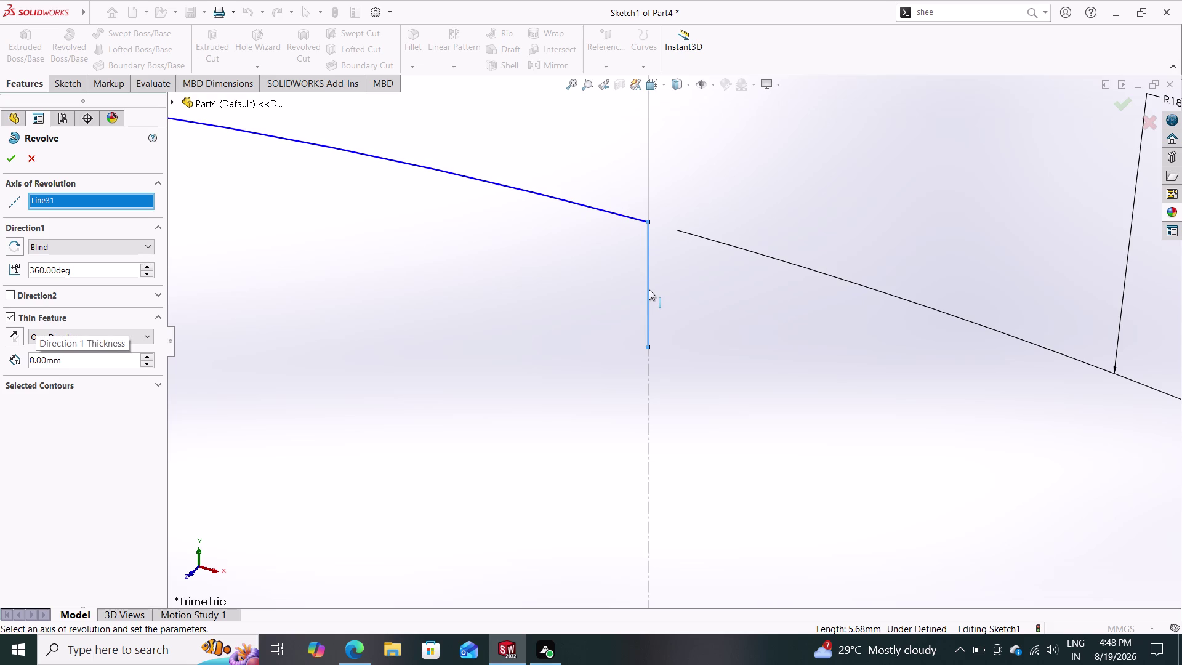
click(32, 158)
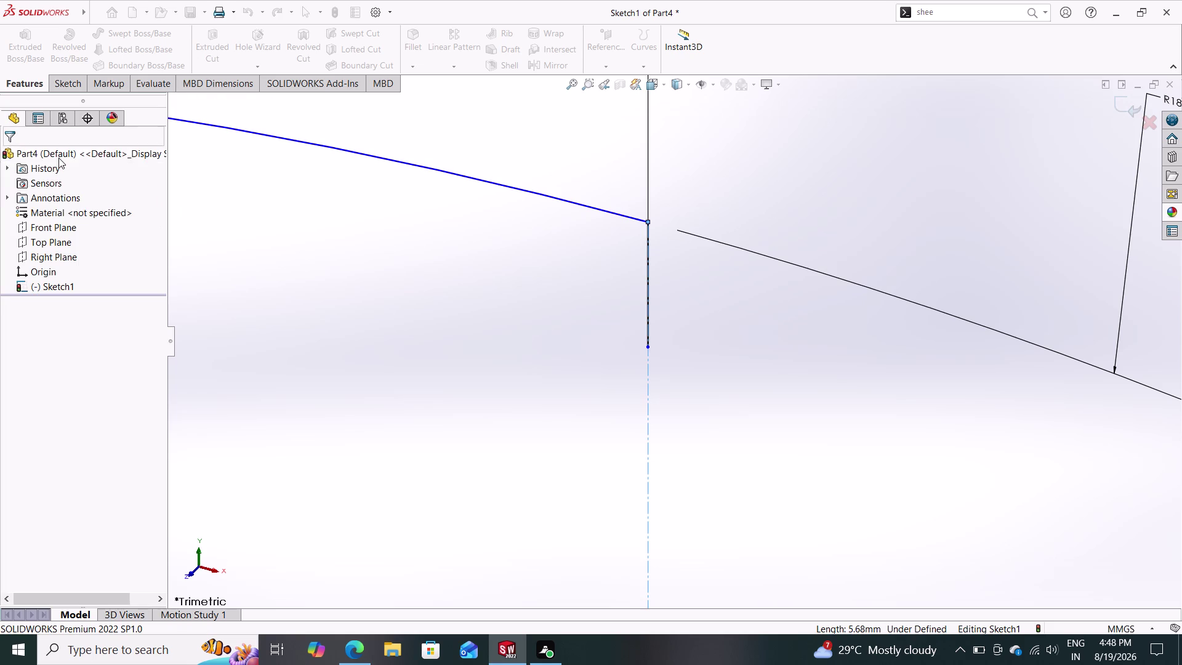
click(647, 294)
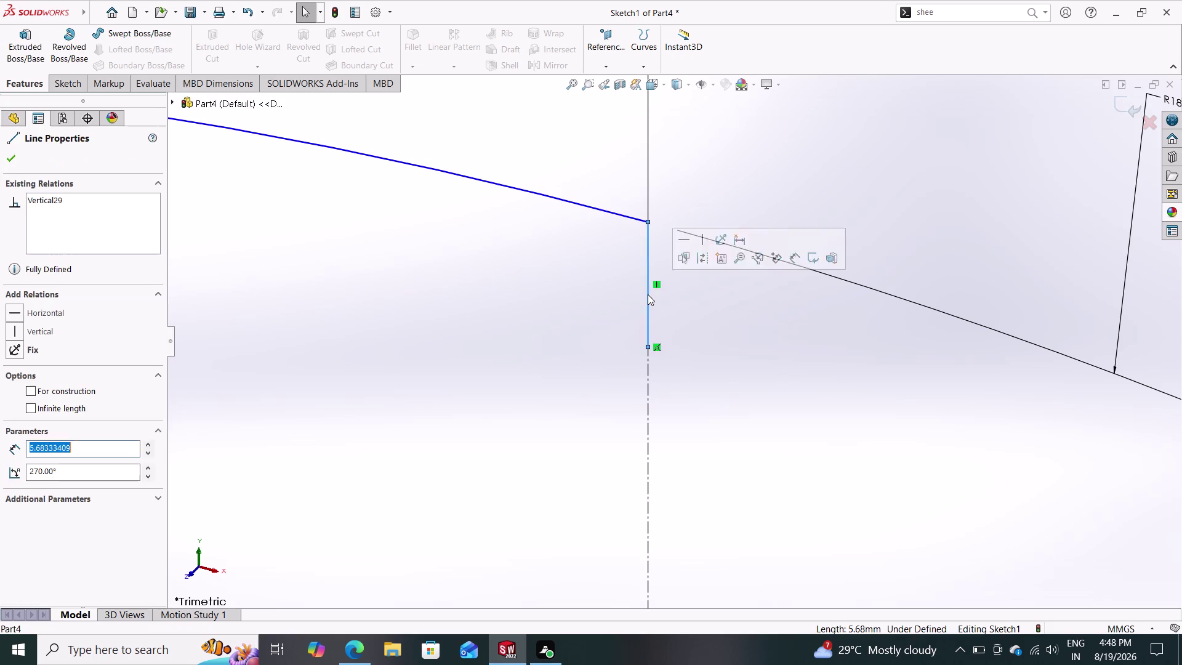
key(Delete)
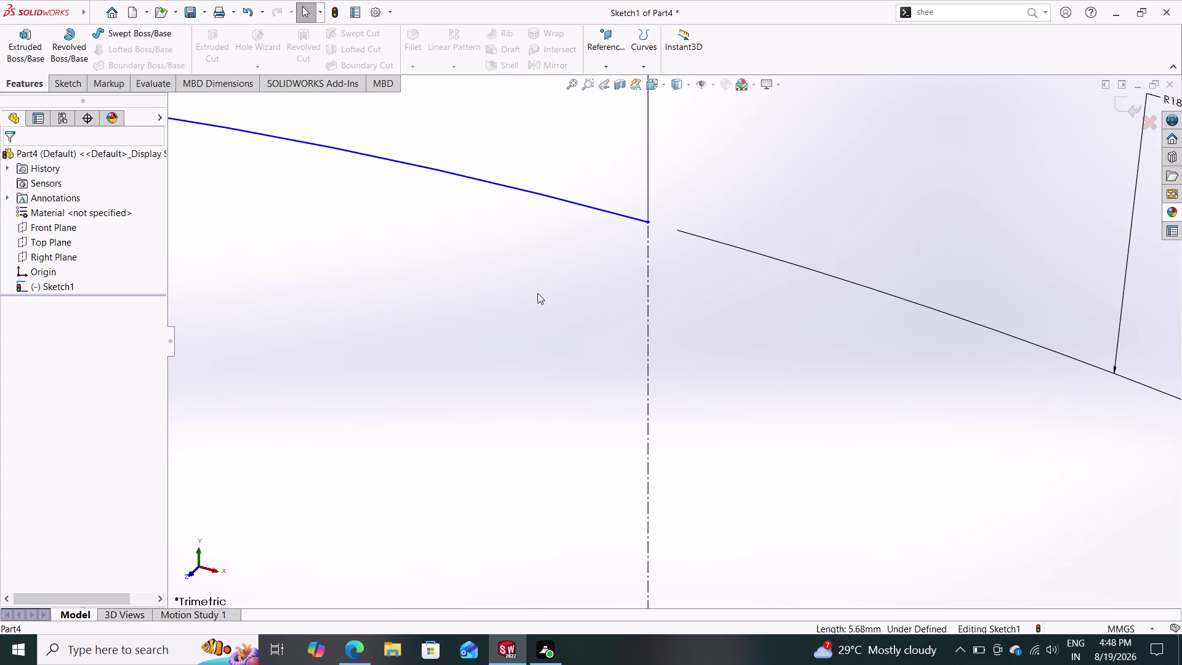
Zoom into the grooves and select the lowest groove corner points.
scroll(down, 3)
scroll(up, 3)
scroll(up, 3)
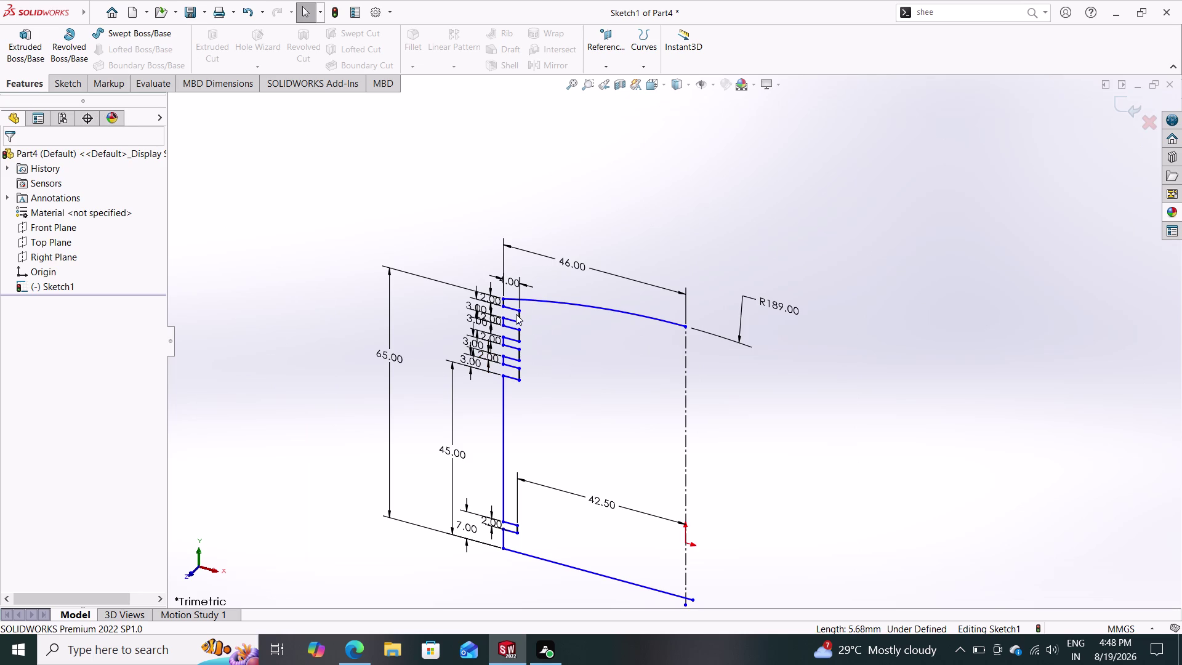
scroll(down, 3)
scroll(up, 3)
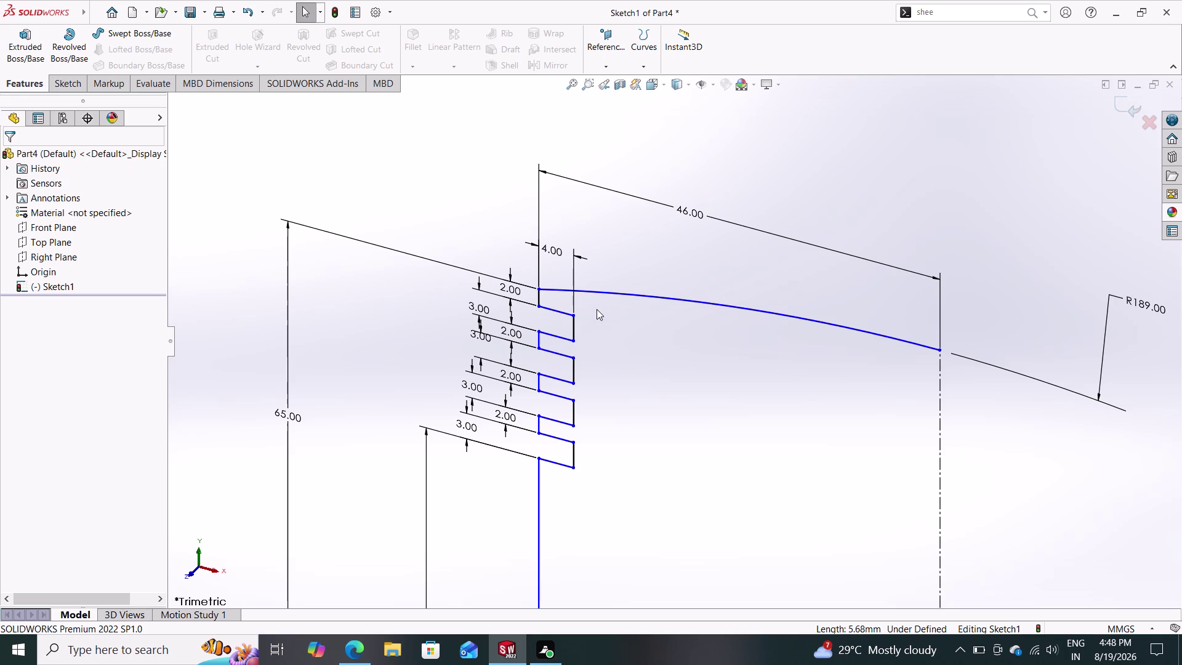
click(544, 458)
key(Escape)
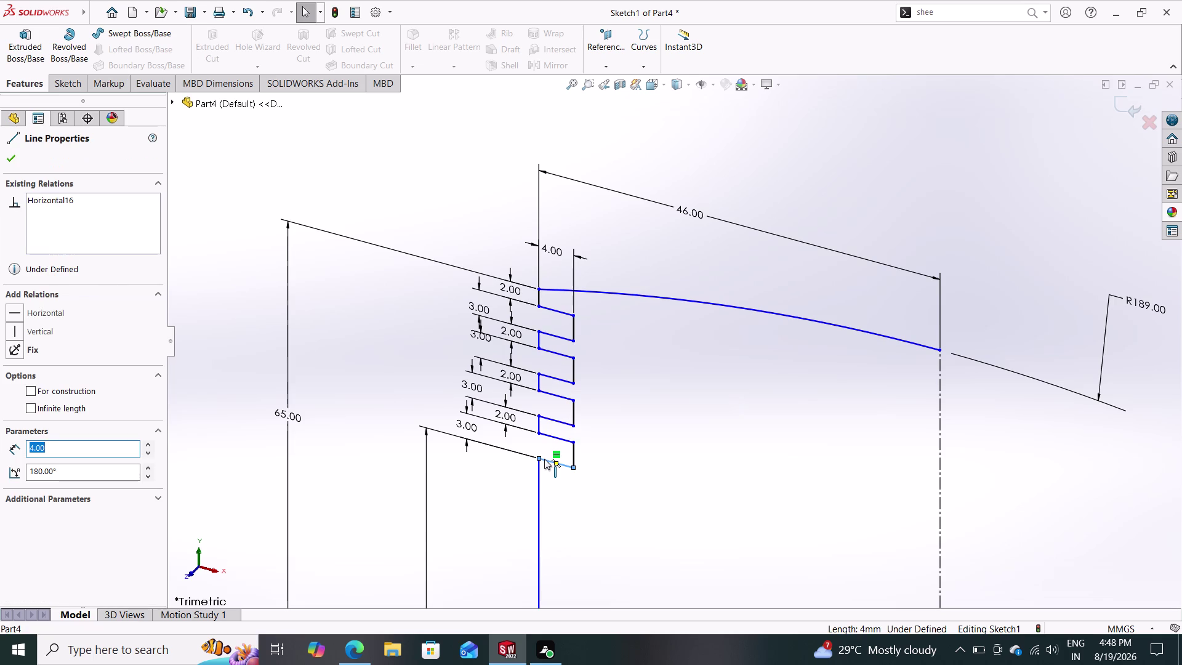
key(Escape)
click(535, 457)
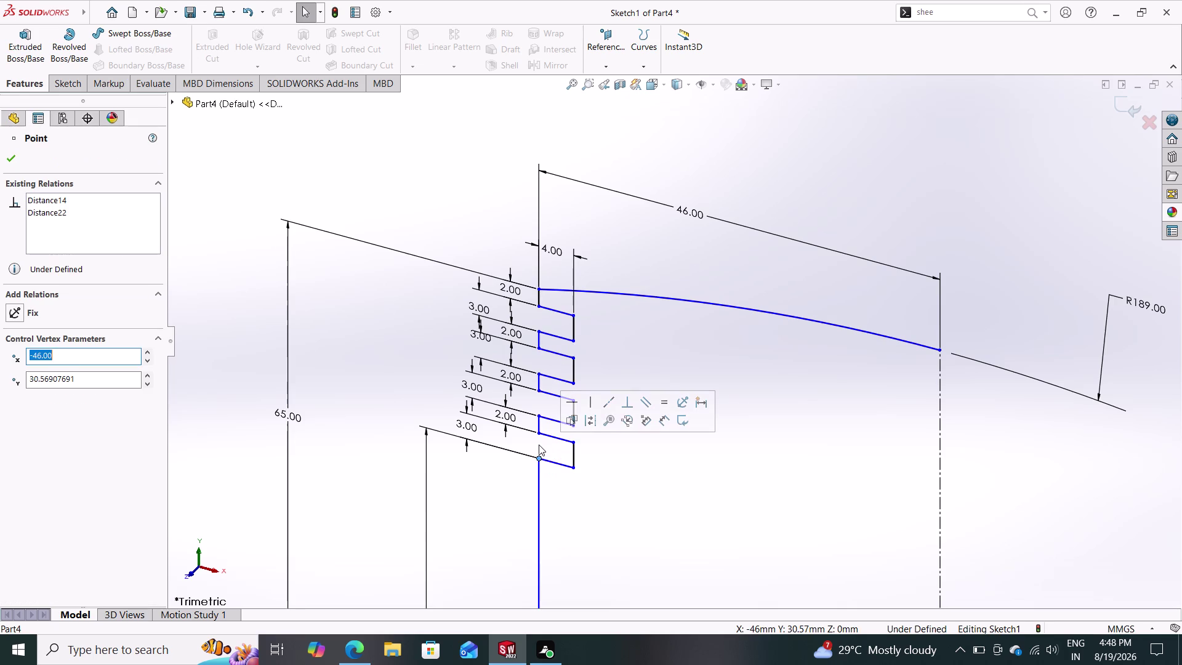
click(540, 434)
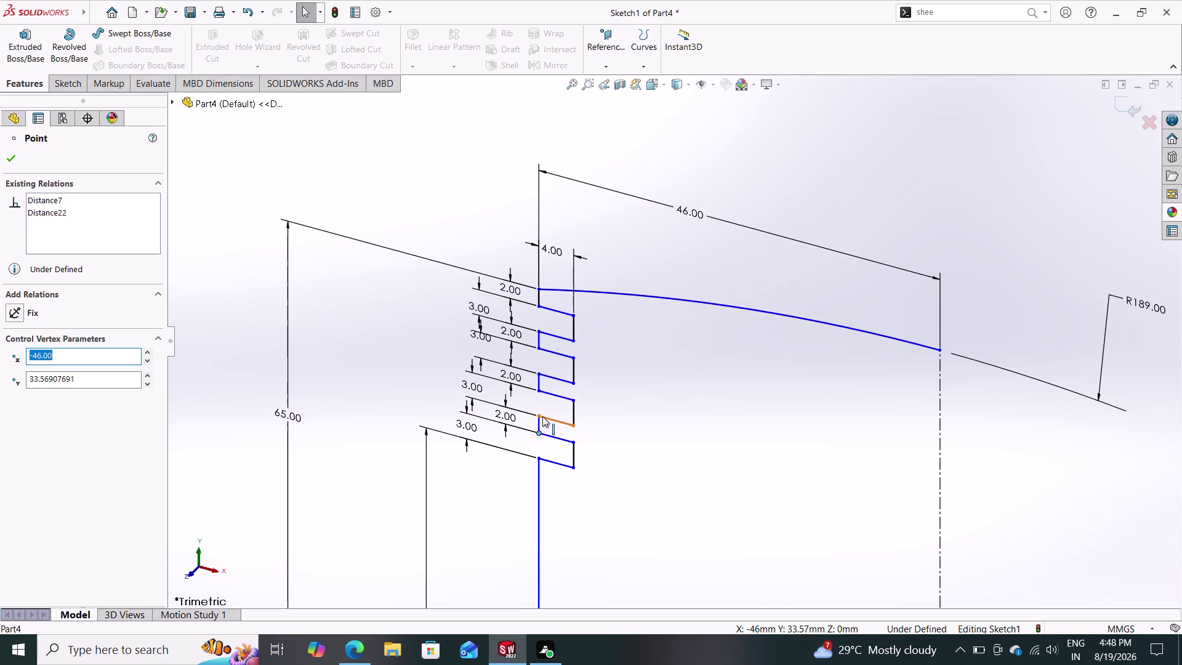
Add the remaining groove corners to the selection and apply a Vertical relation.
click(538, 433)
click(538, 459)
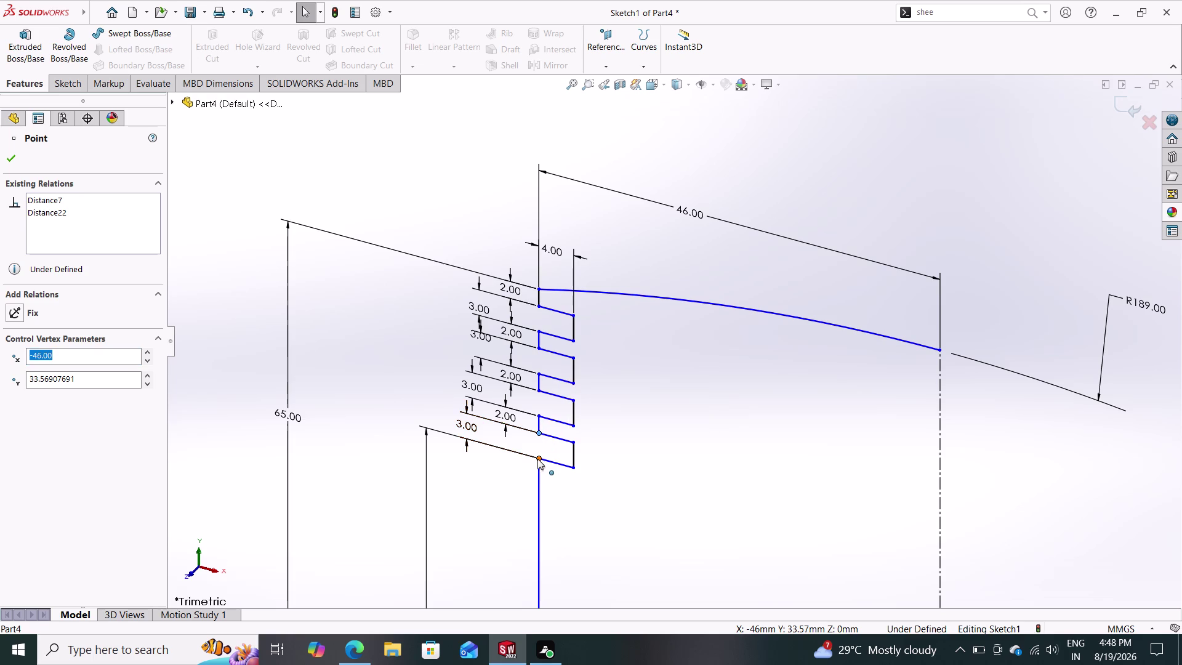
click(537, 415)
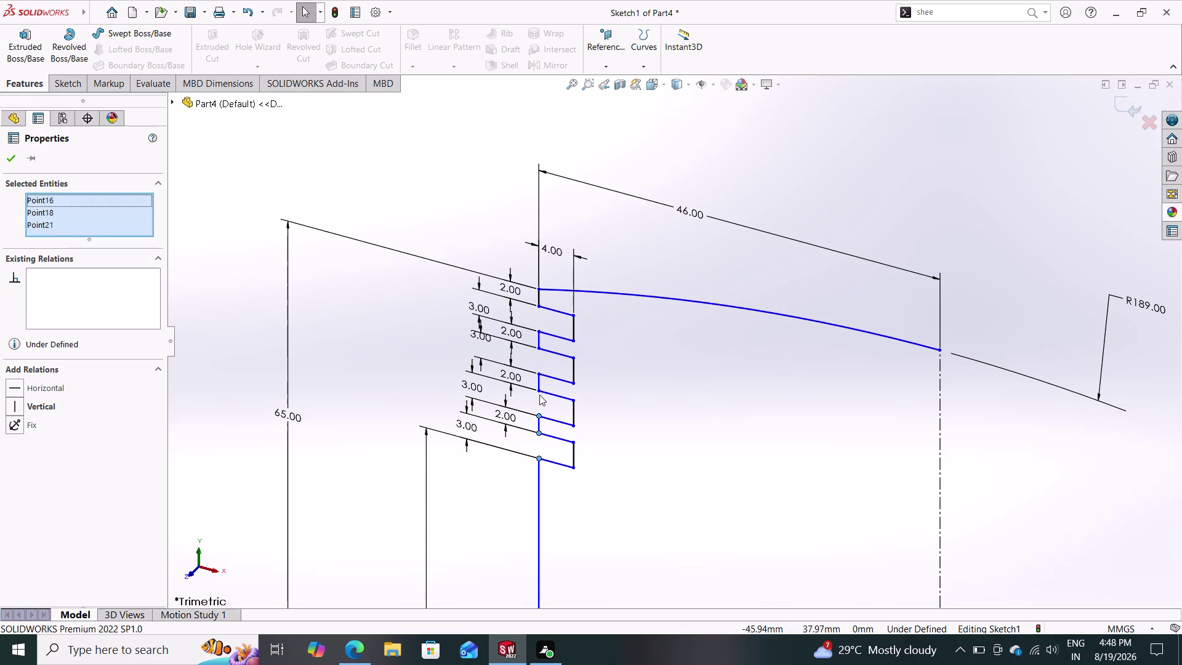
click(538, 392)
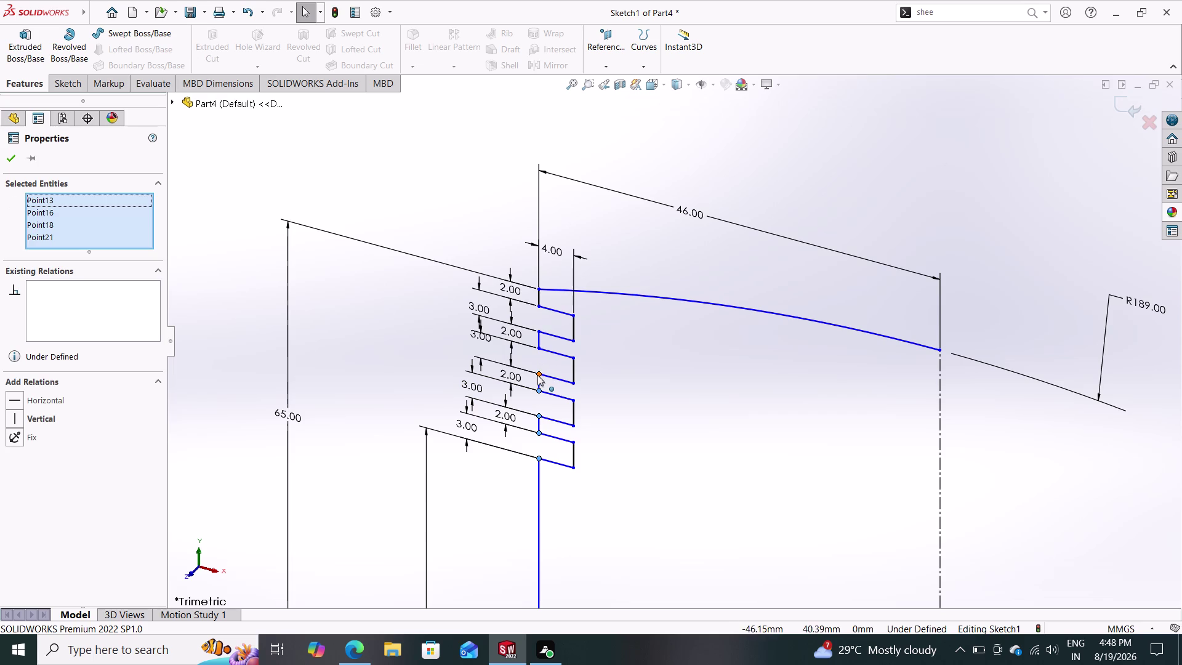
click(537, 375)
click(538, 345)
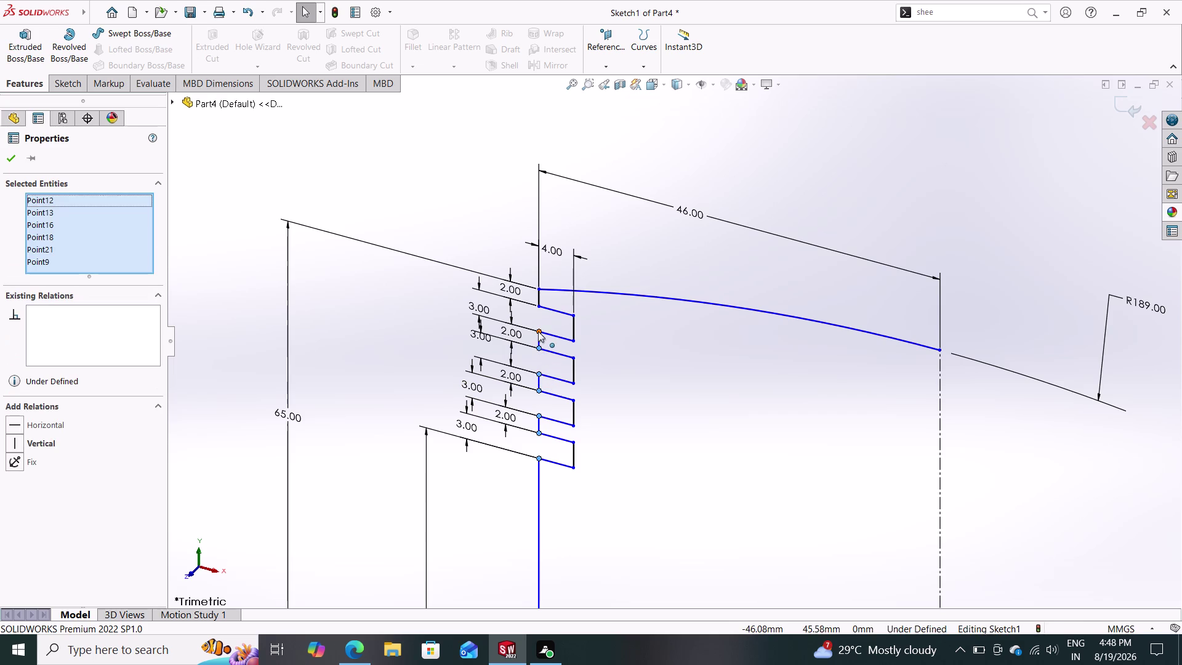
click(538, 332)
click(539, 304)
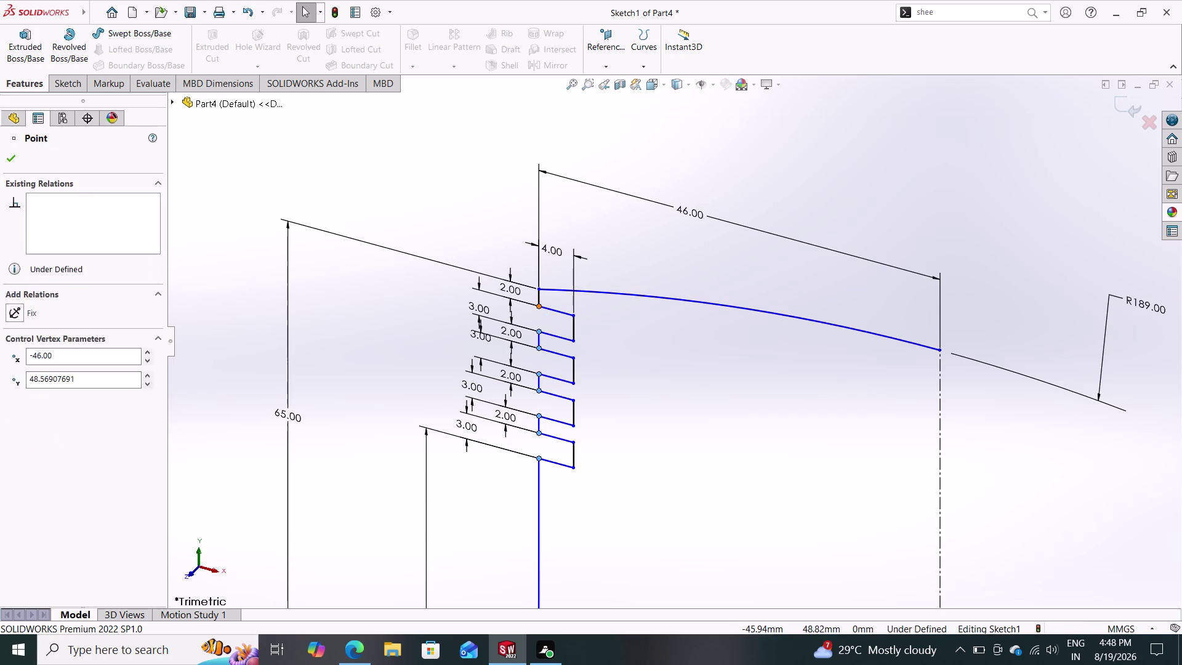
click(540, 288)
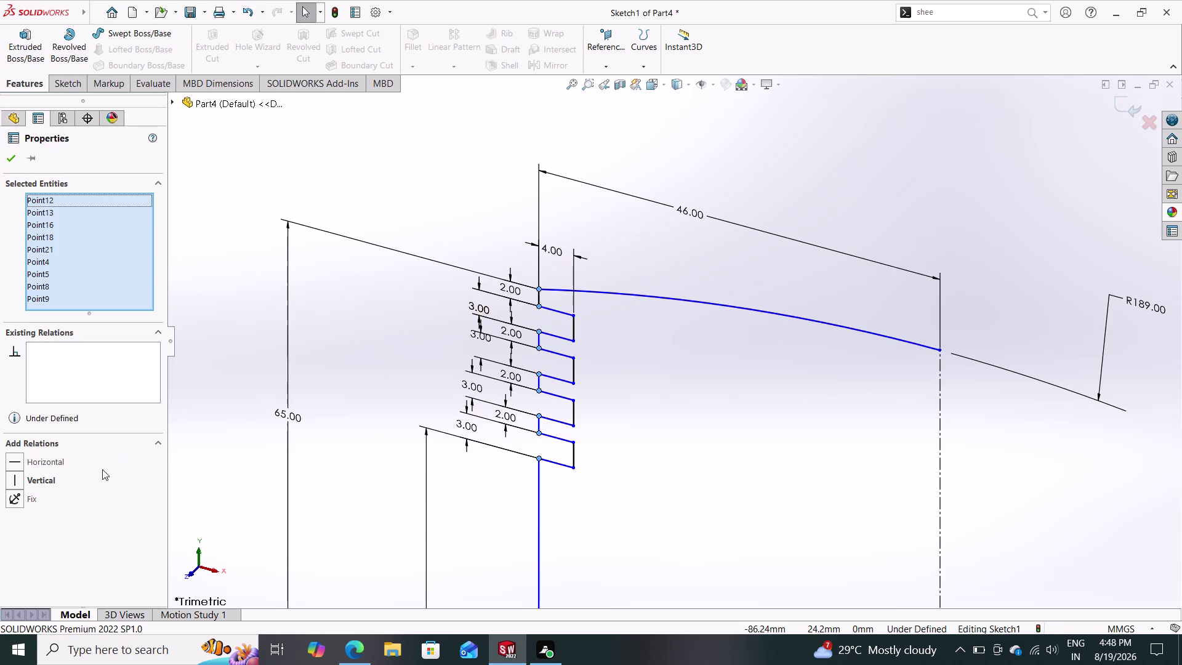
click(48, 483)
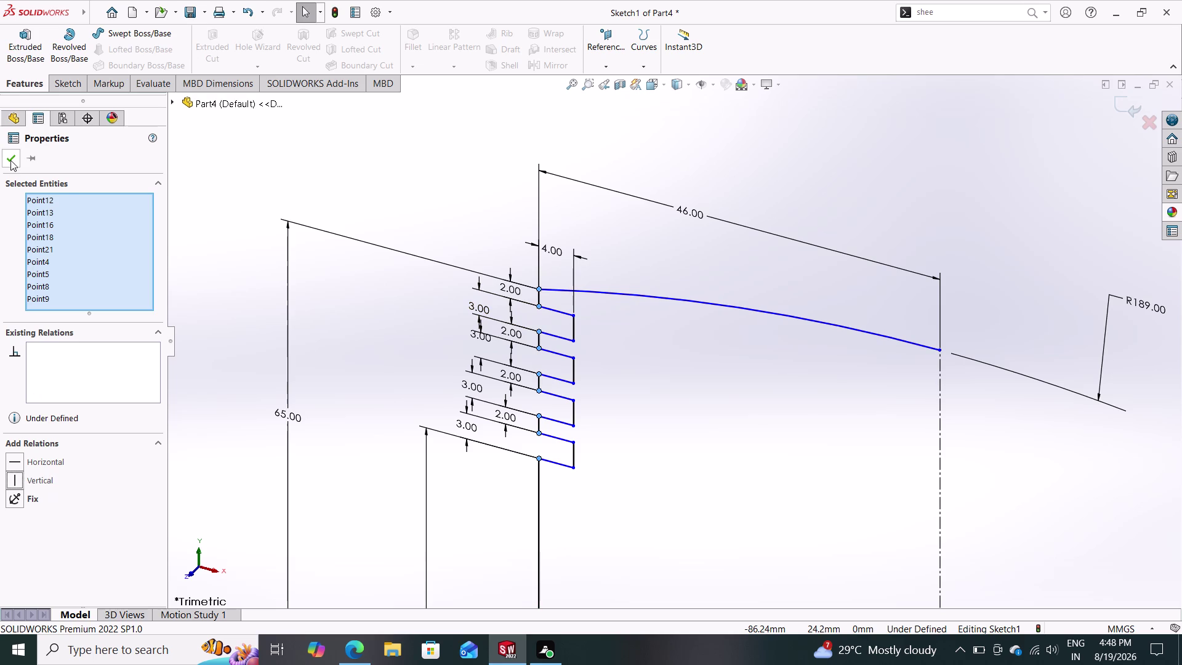
click(10, 159)
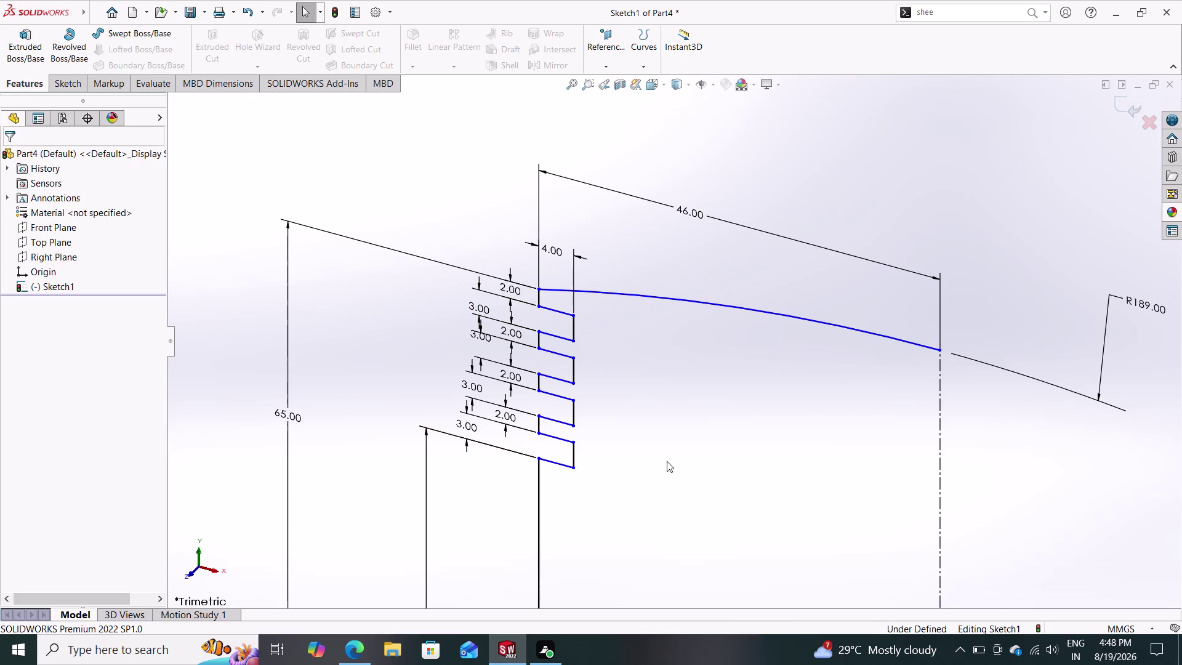
Select the eight groove edge lines and make them horizontal.
click(553, 462)
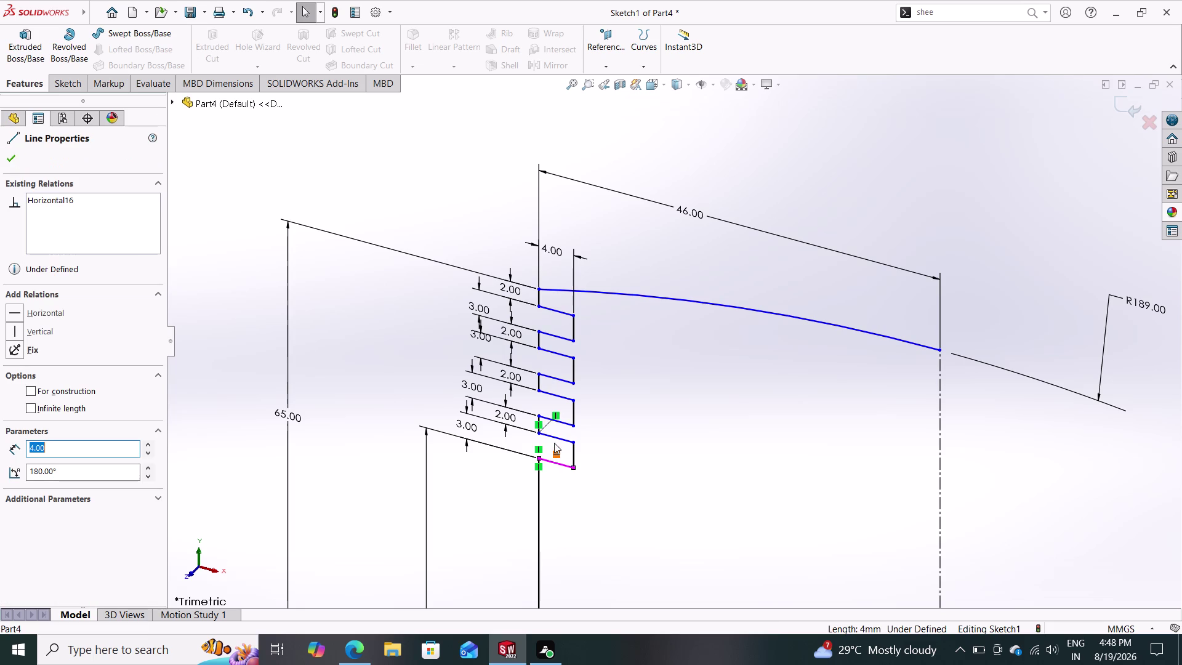
click(555, 437)
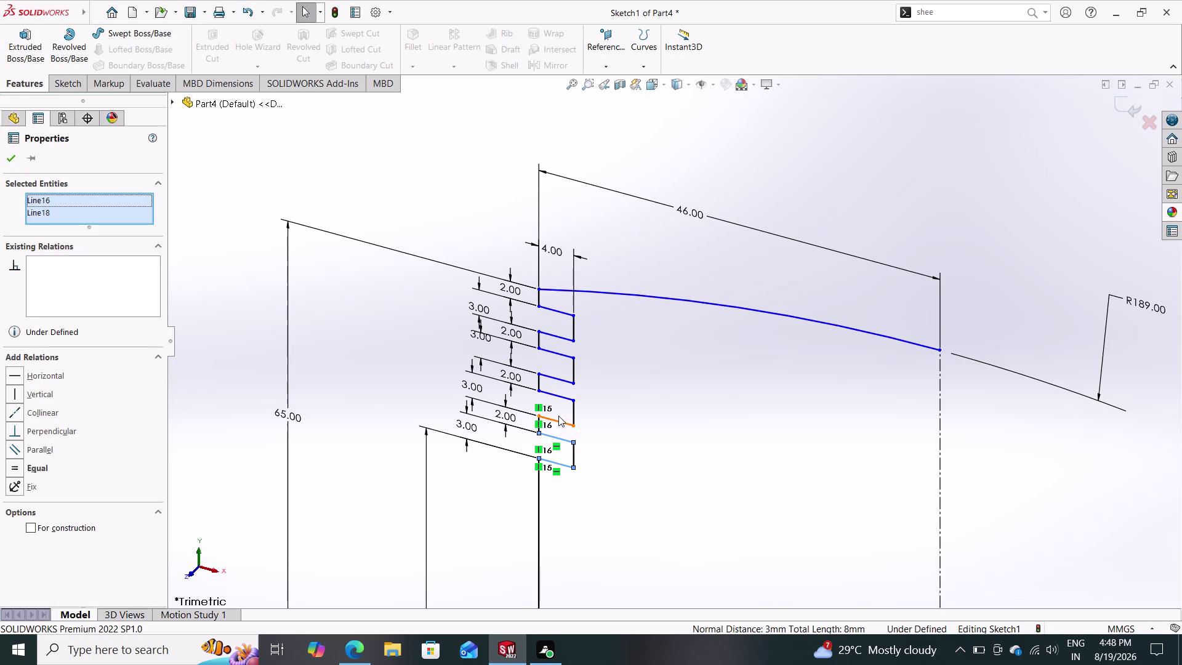
click(558, 419)
click(560, 393)
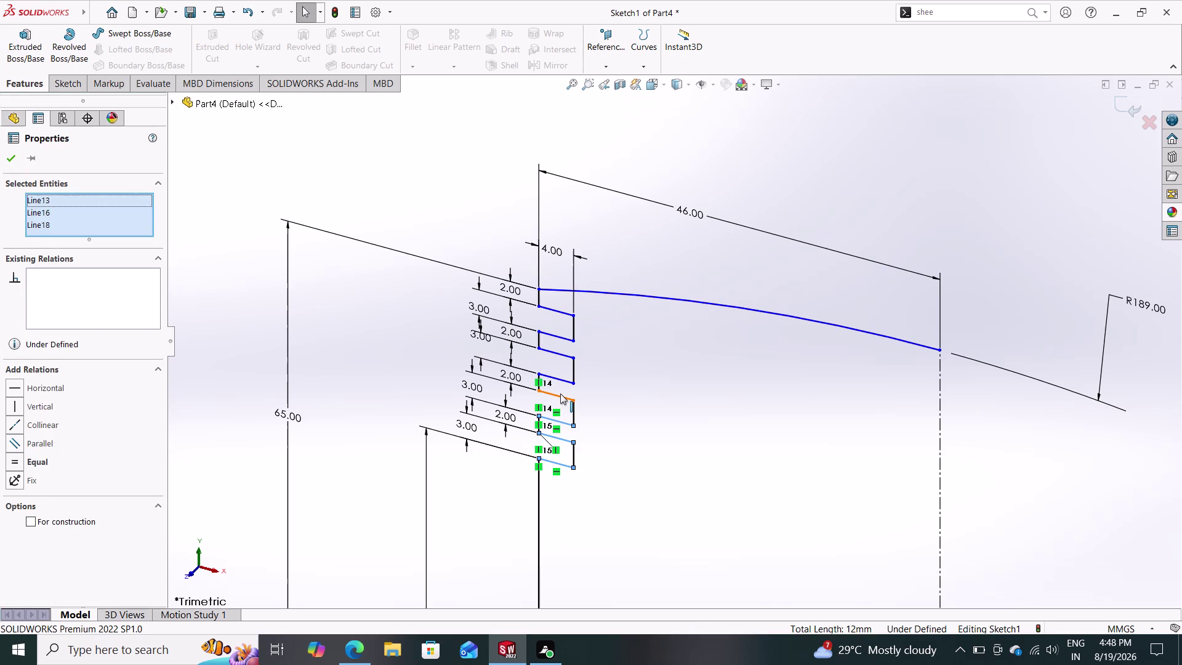
click(560, 378)
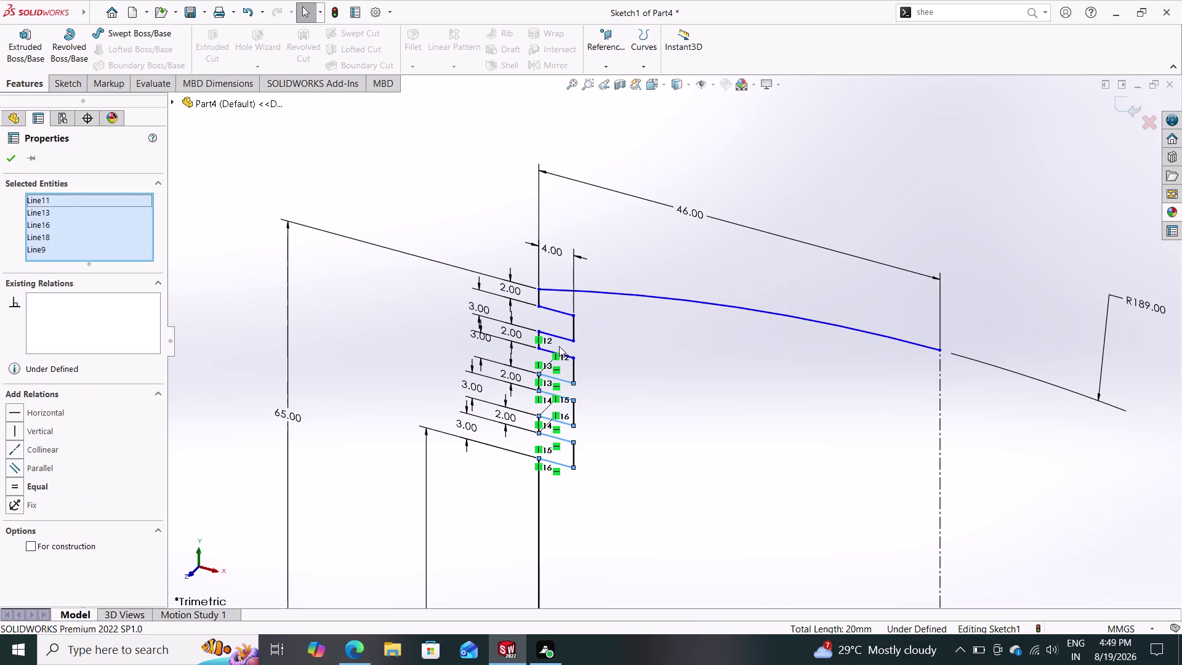
click(543, 350)
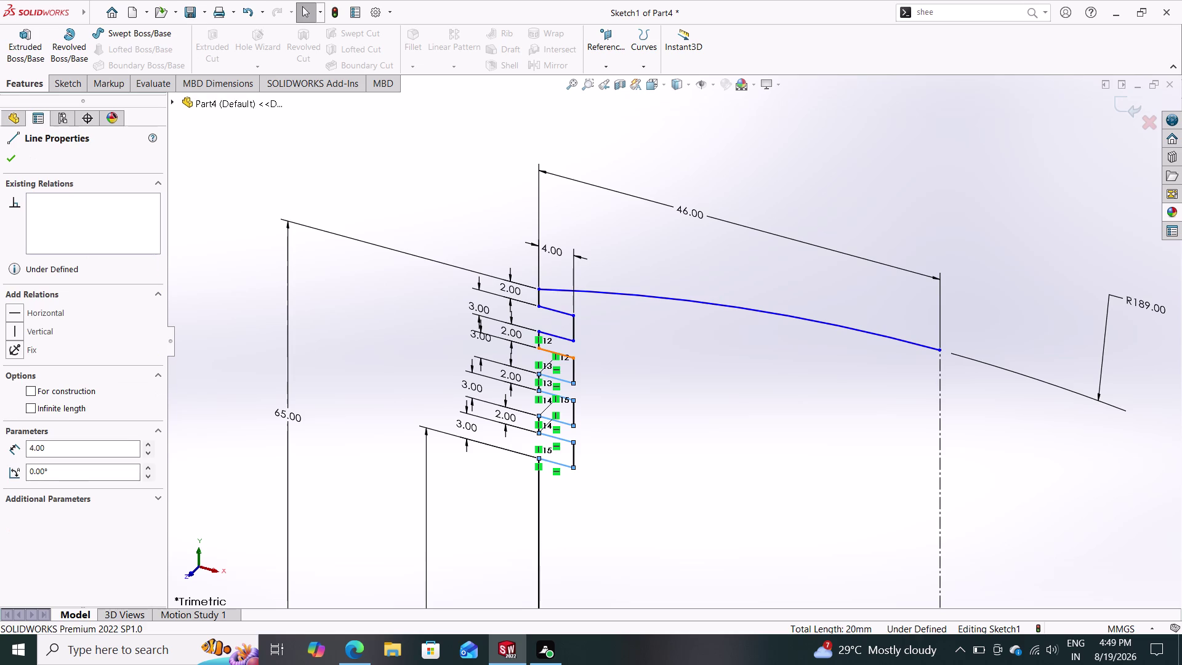
click(565, 337)
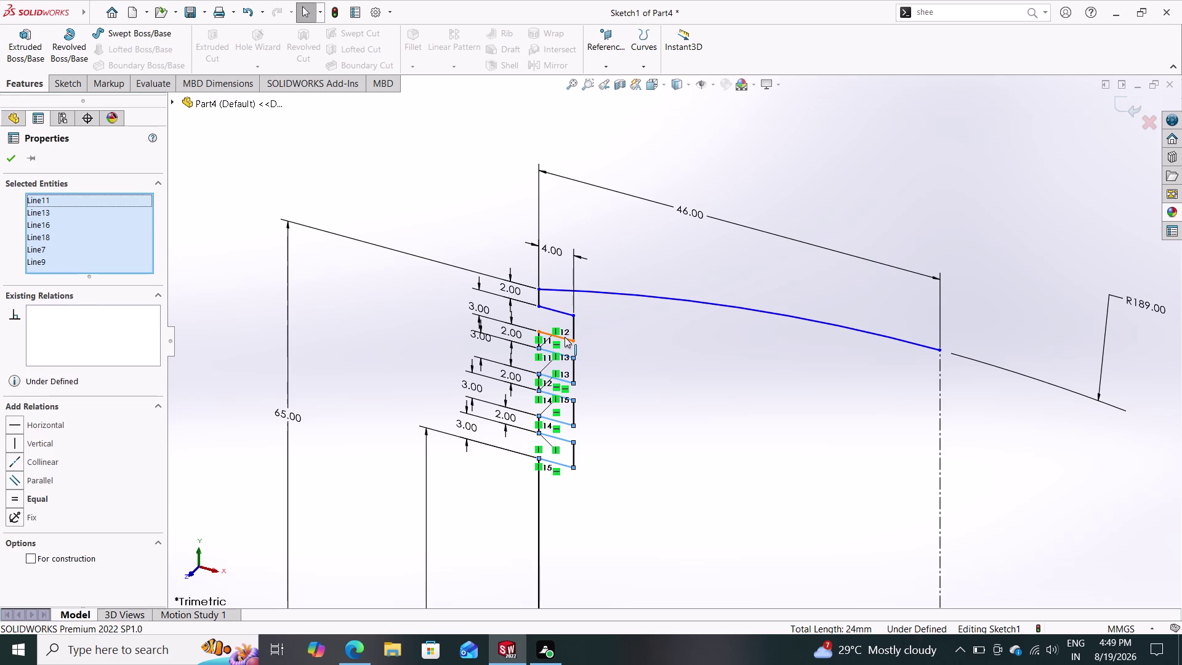
click(548, 307)
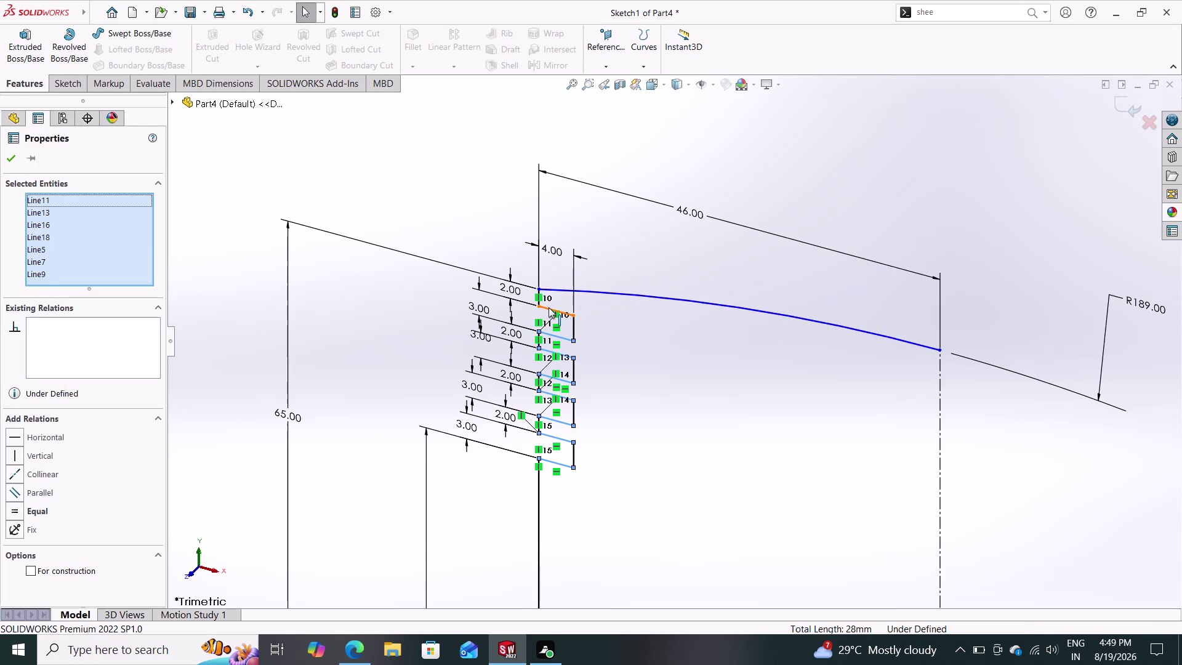
click(39, 447)
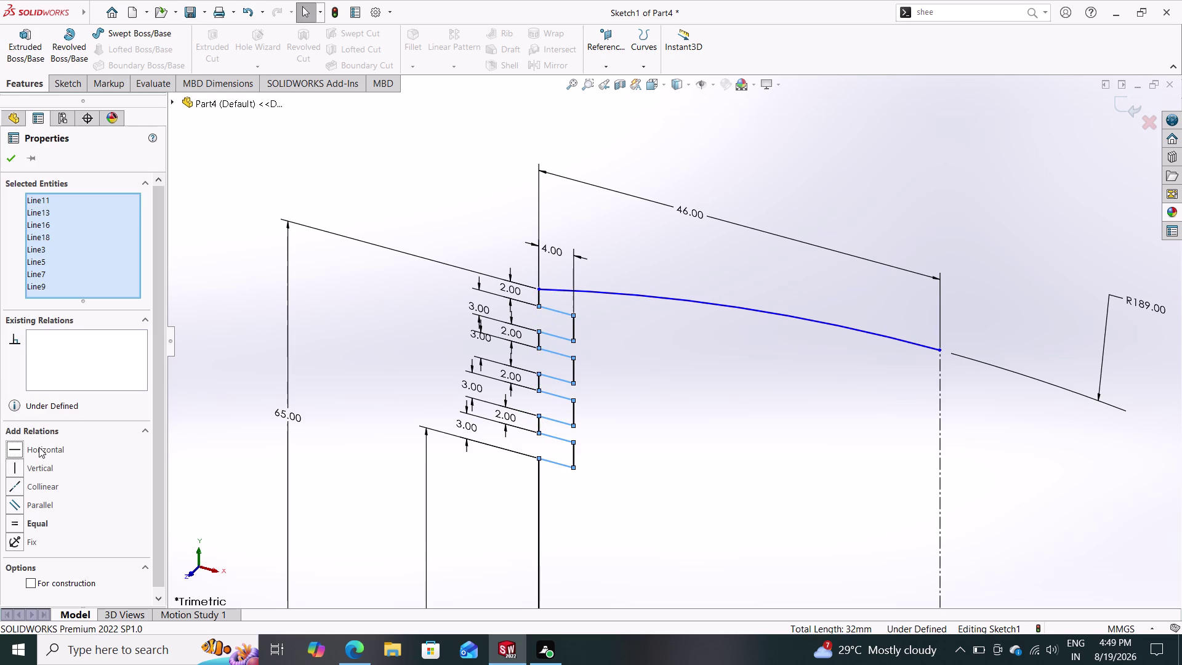
click(10, 164)
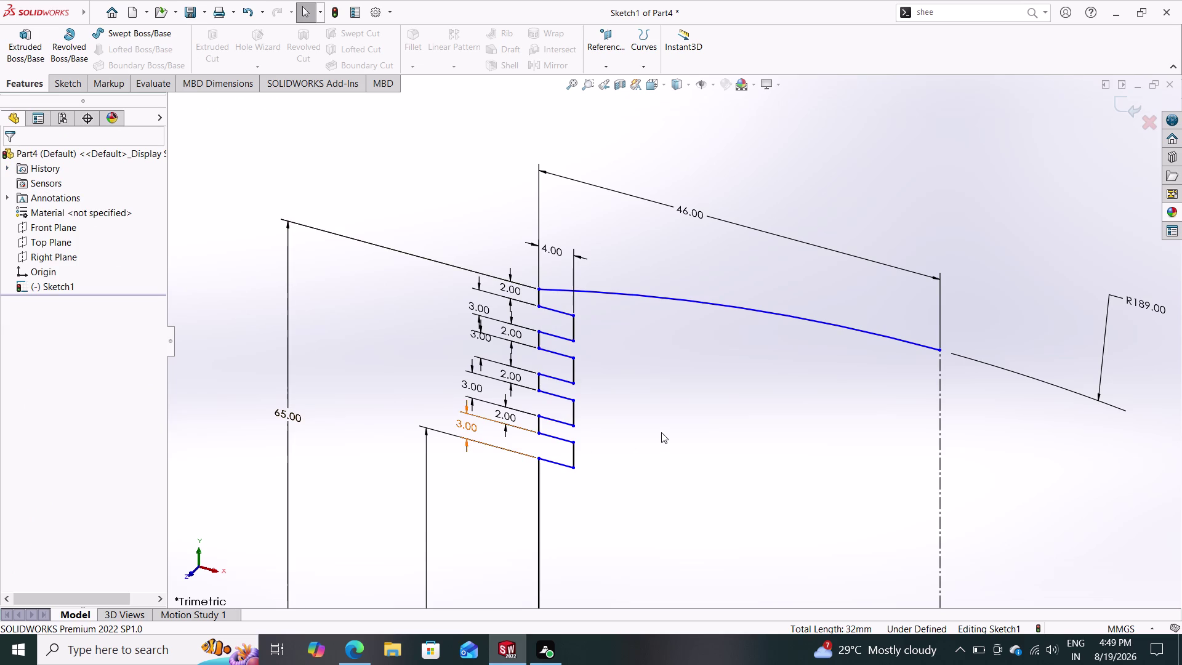
Select all the groove lines and apply an Equal relation to them.
scroll(down, 3)
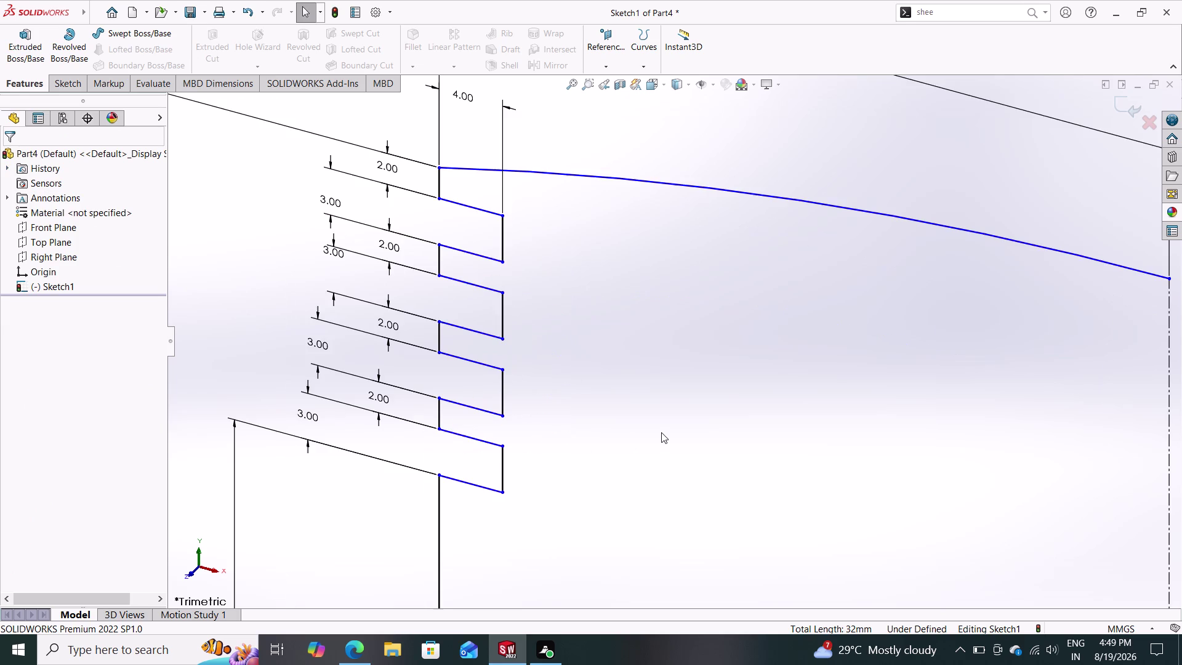
scroll(up, 3)
scroll(up, 3)
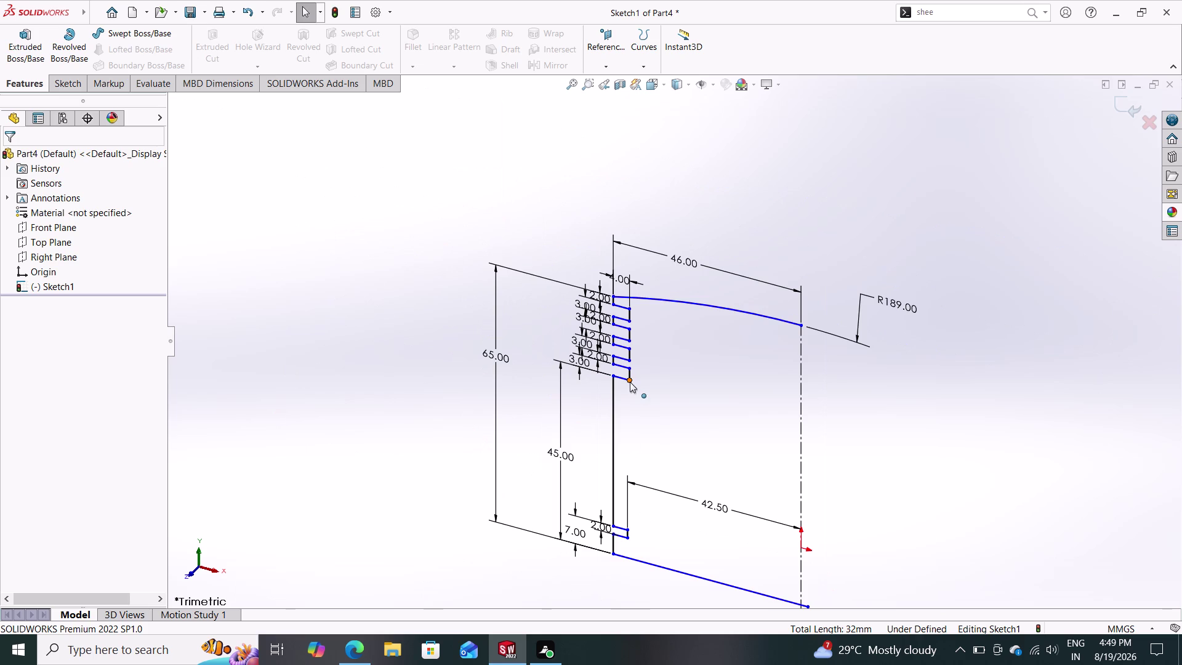
scroll(down, 3)
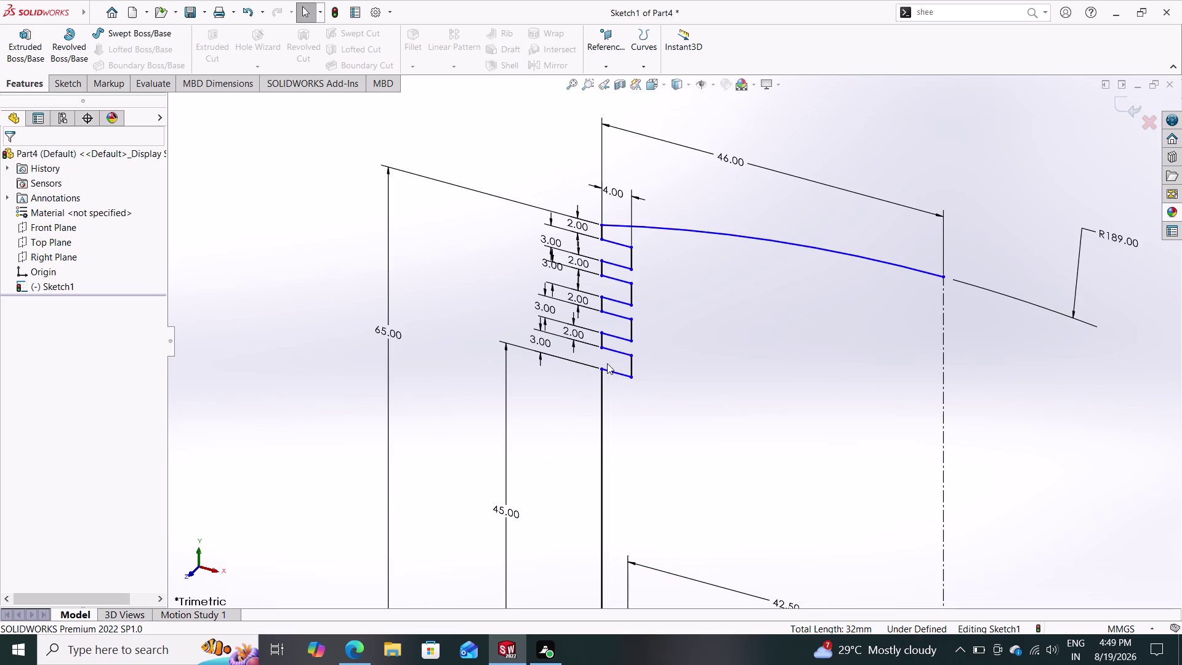
click(613, 372)
click(614, 351)
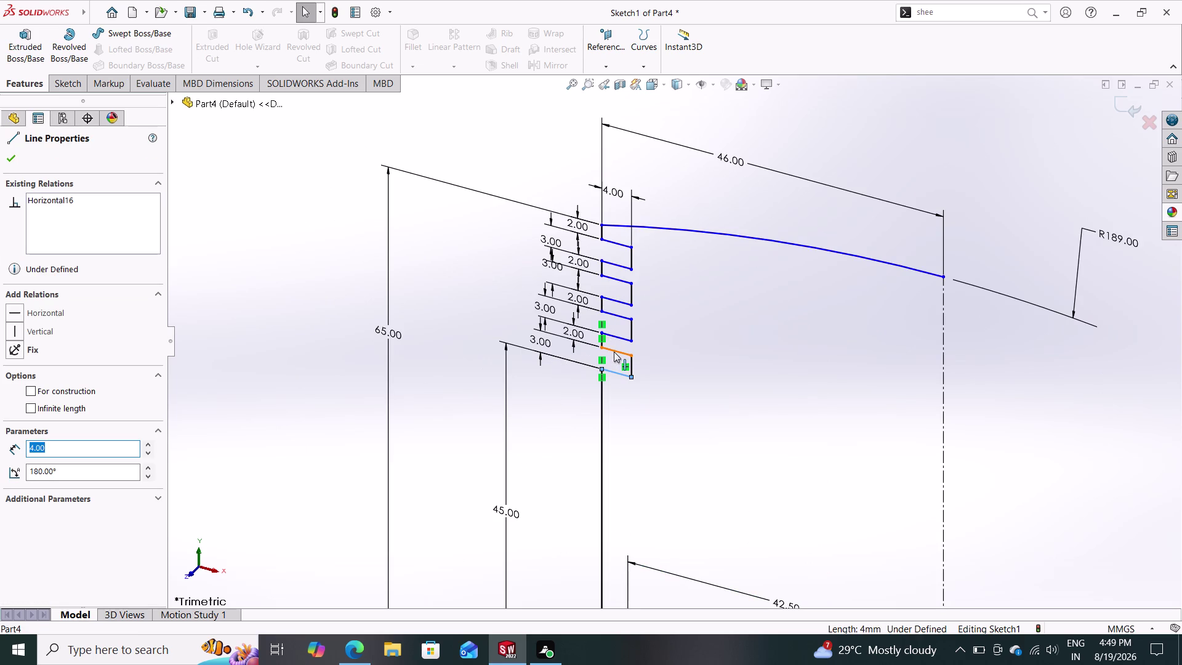
click(621, 335)
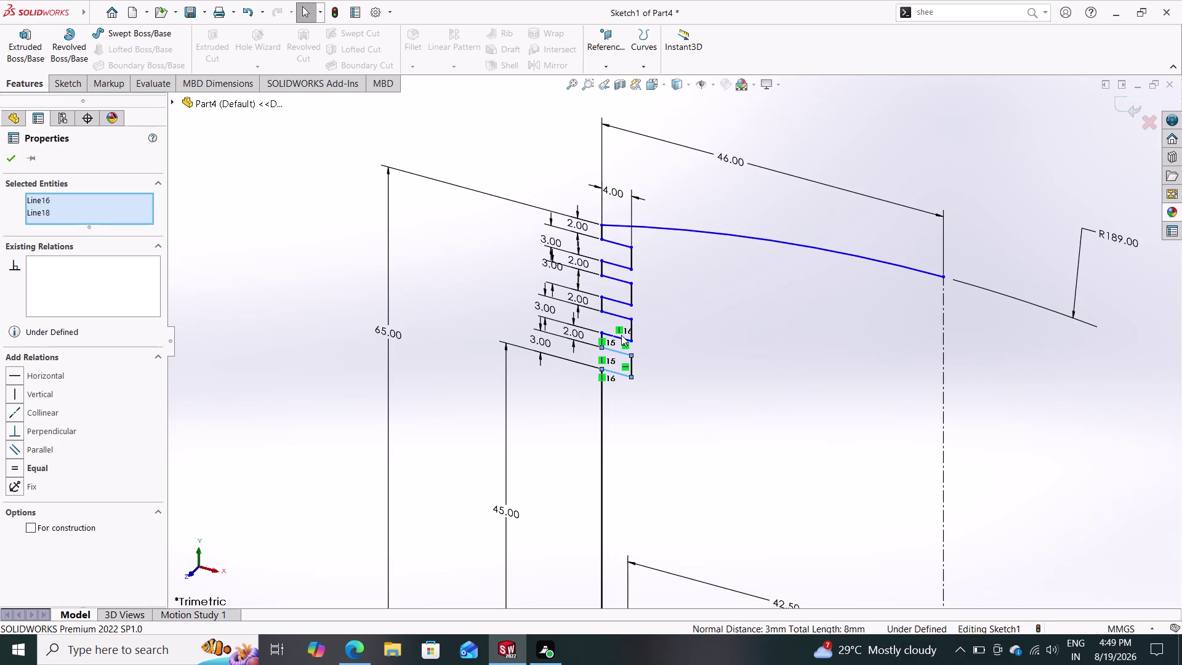
click(608, 312)
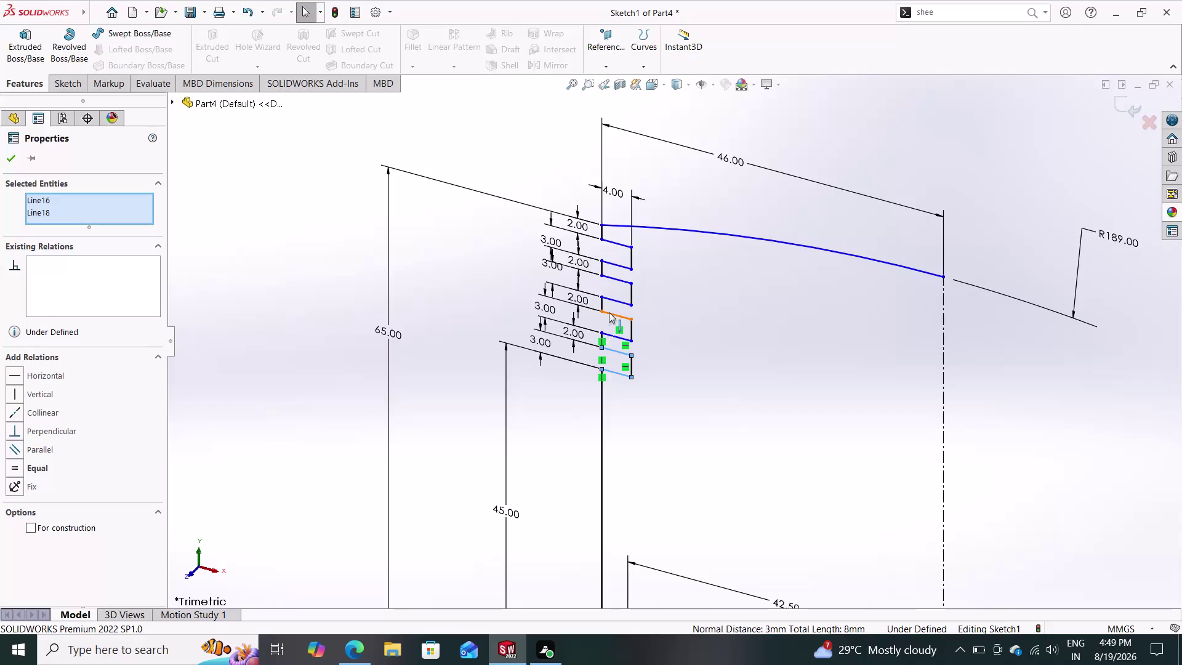
click(612, 334)
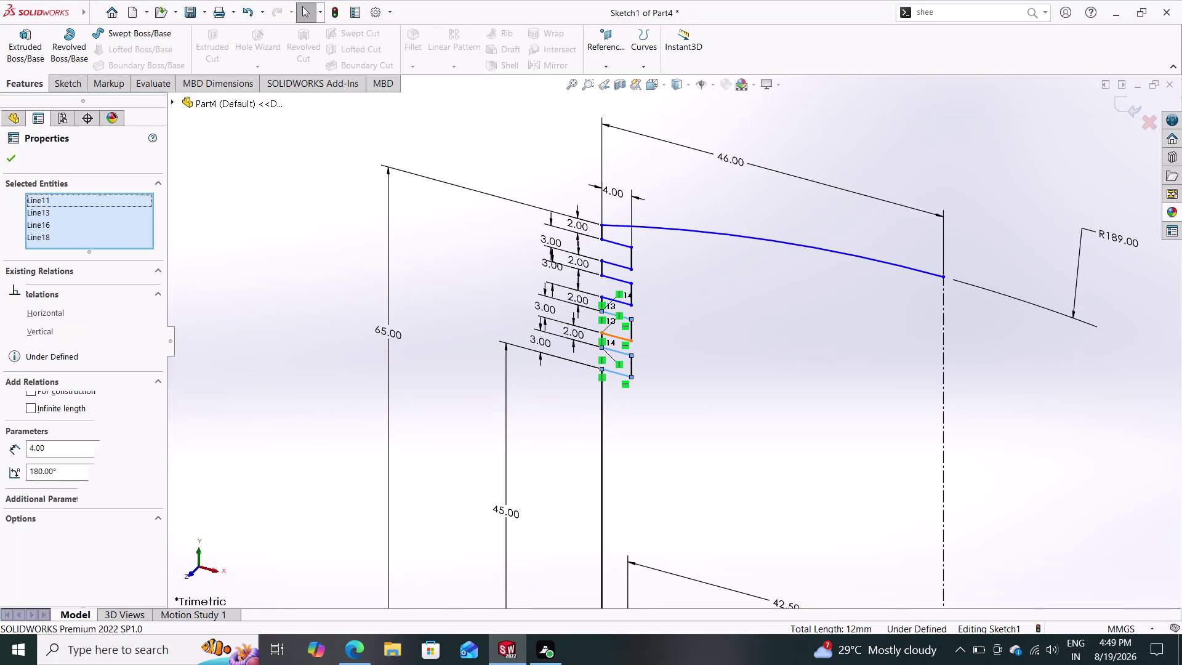
click(624, 300)
click(618, 278)
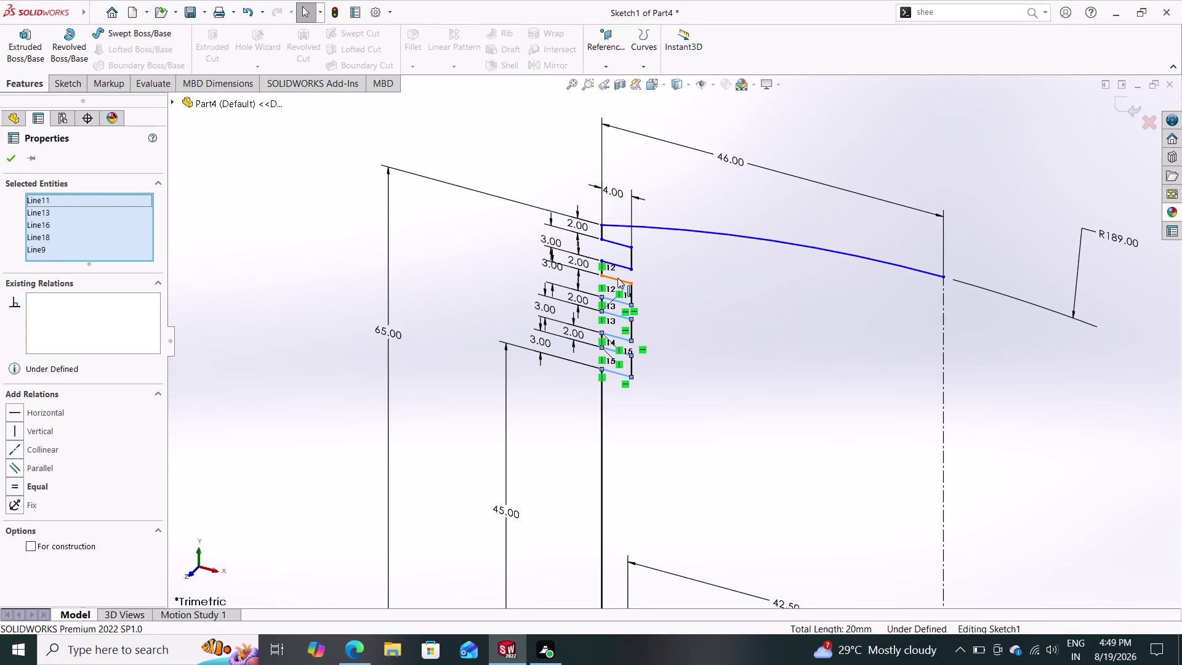
click(609, 261)
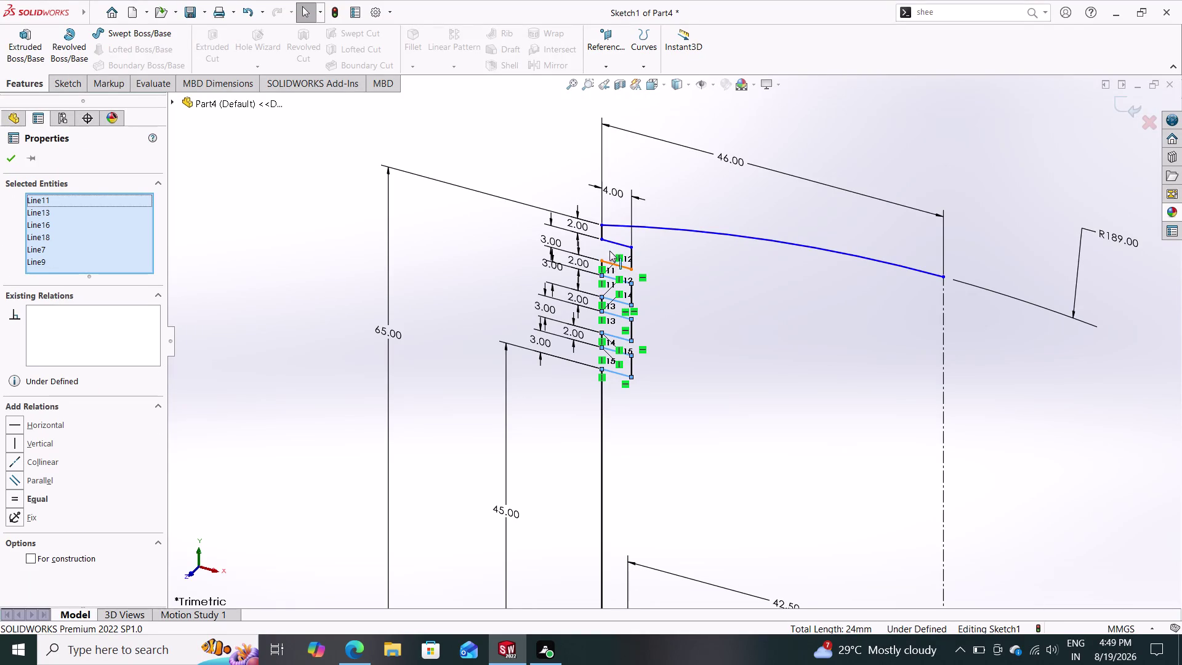
click(613, 243)
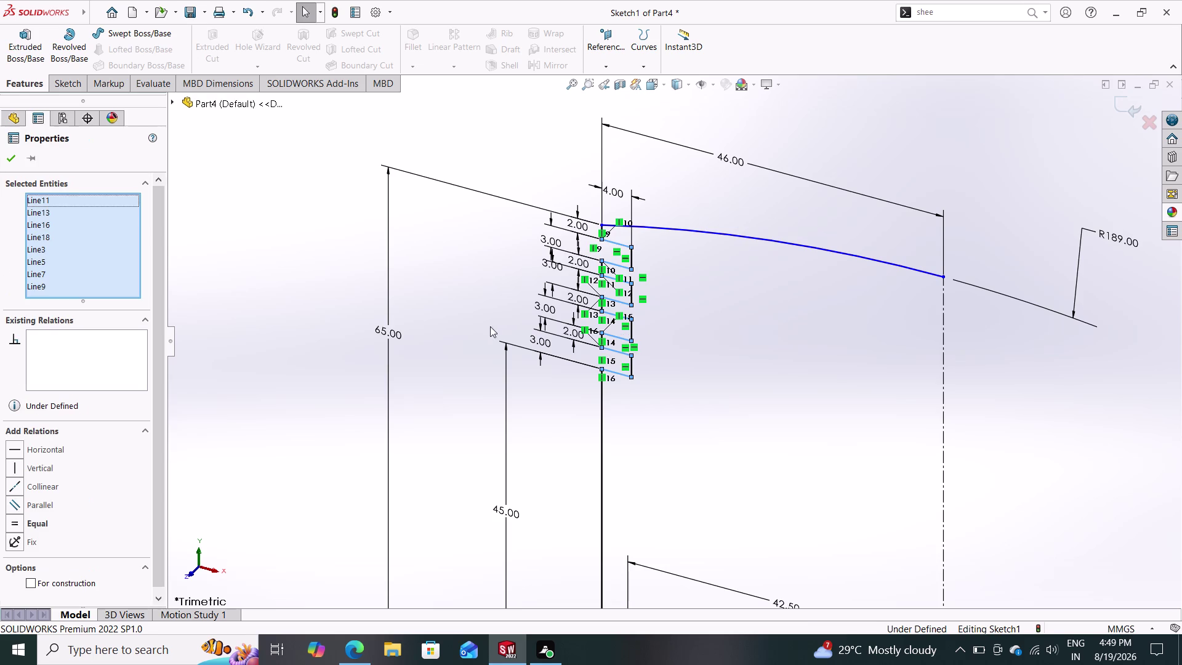
click(68, 492)
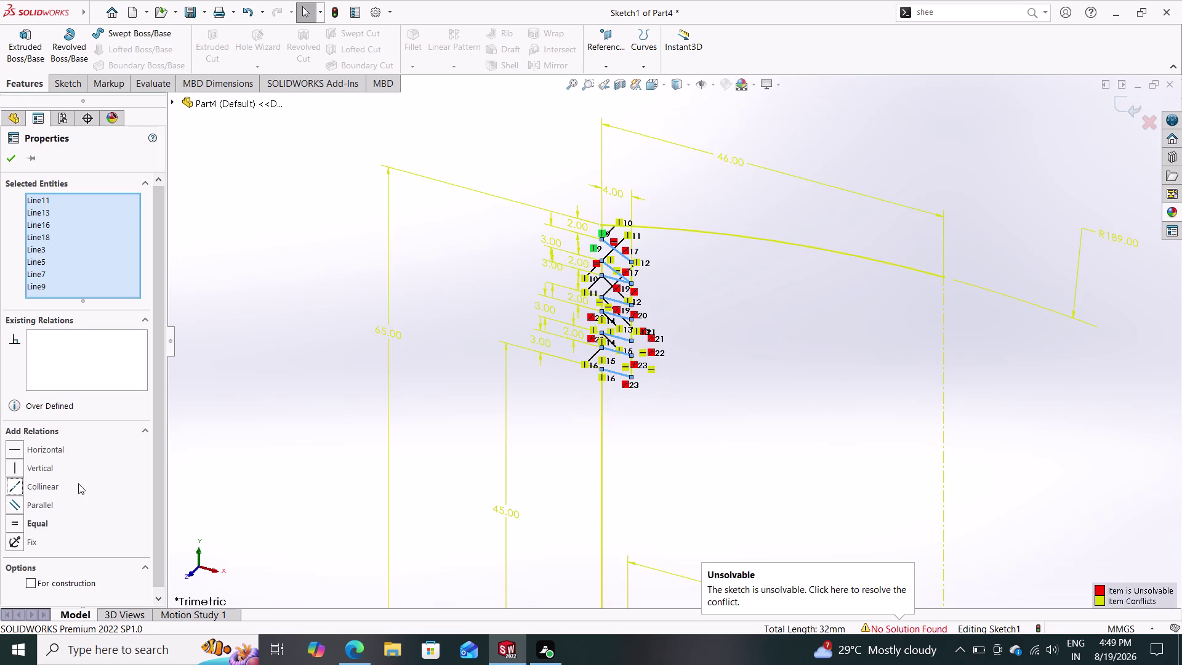
Undo the over-defining Equal relation and close the line properties.
key(Escape)
key(ctrl+z)
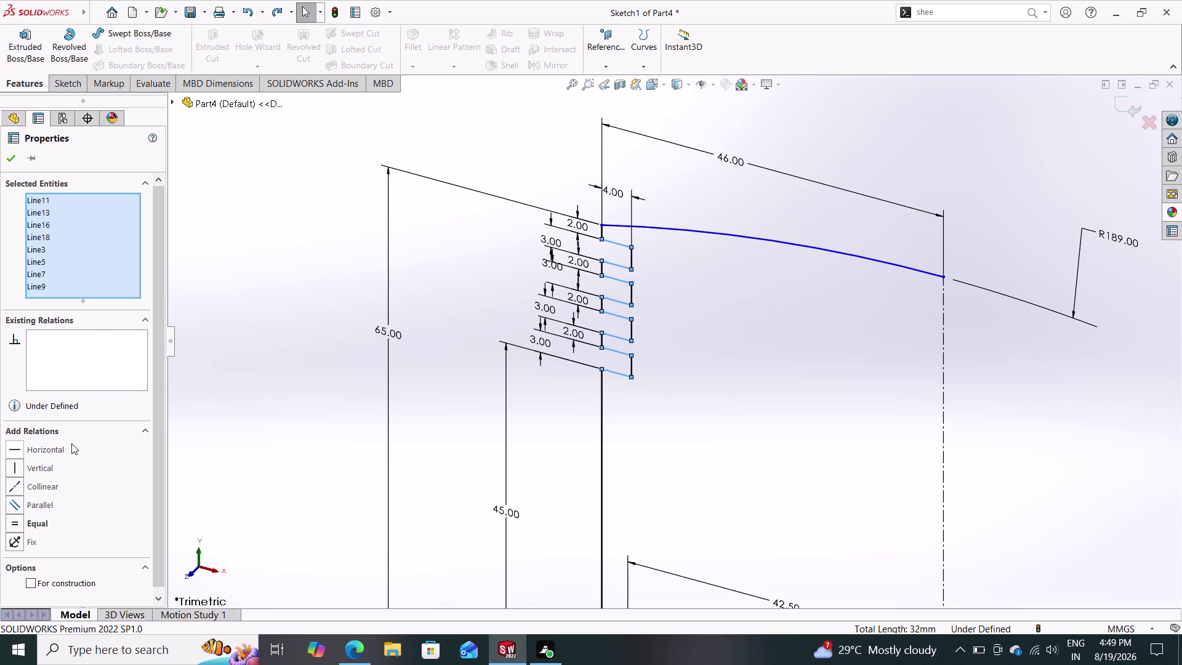
click(12, 158)
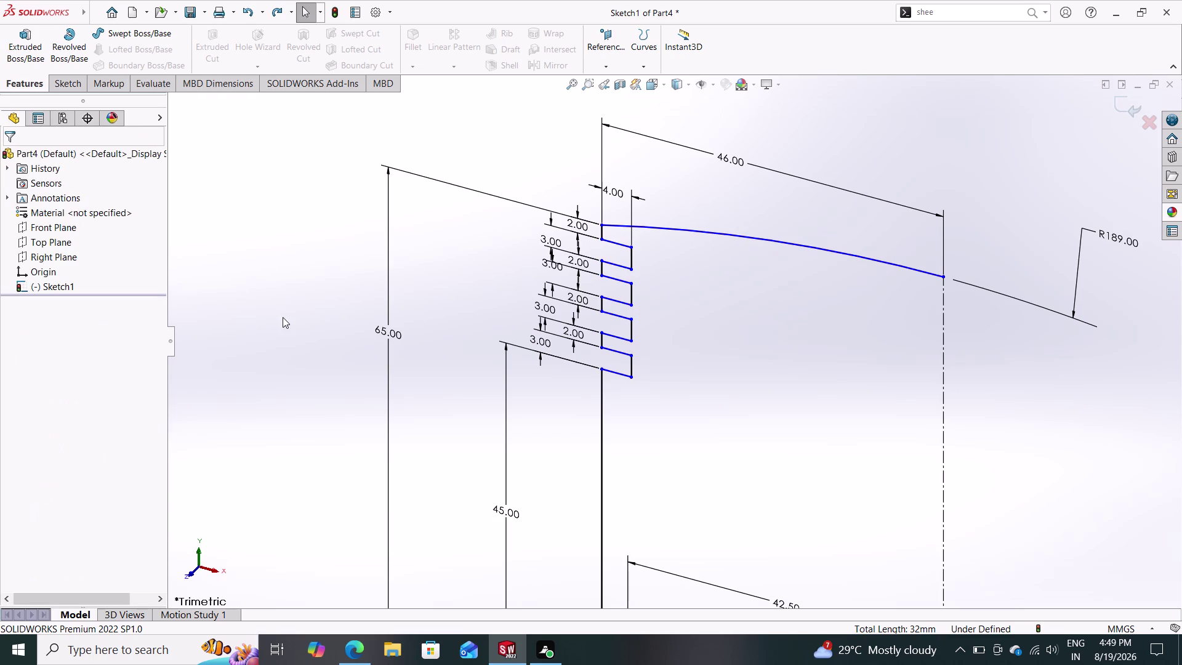
Switch to the Sketch tools and zoom in on the bottom groove.
key(Escape)
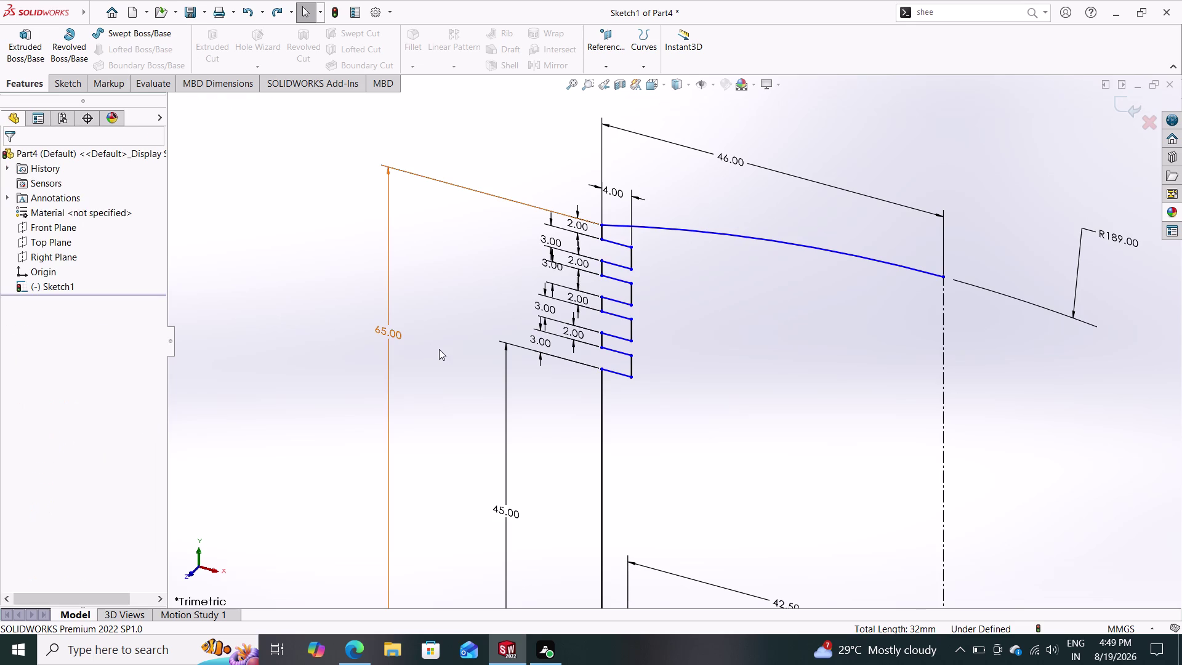
scroll(down, 3)
scroll(up, 3)
scroll(up, 3)
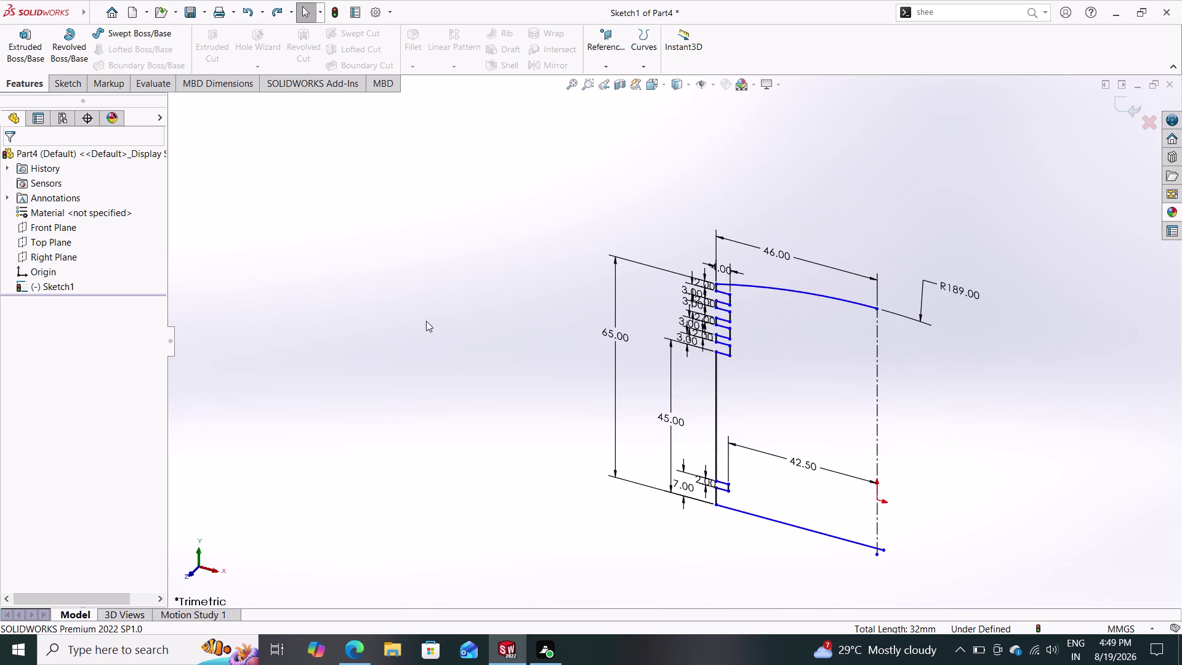
click(77, 87)
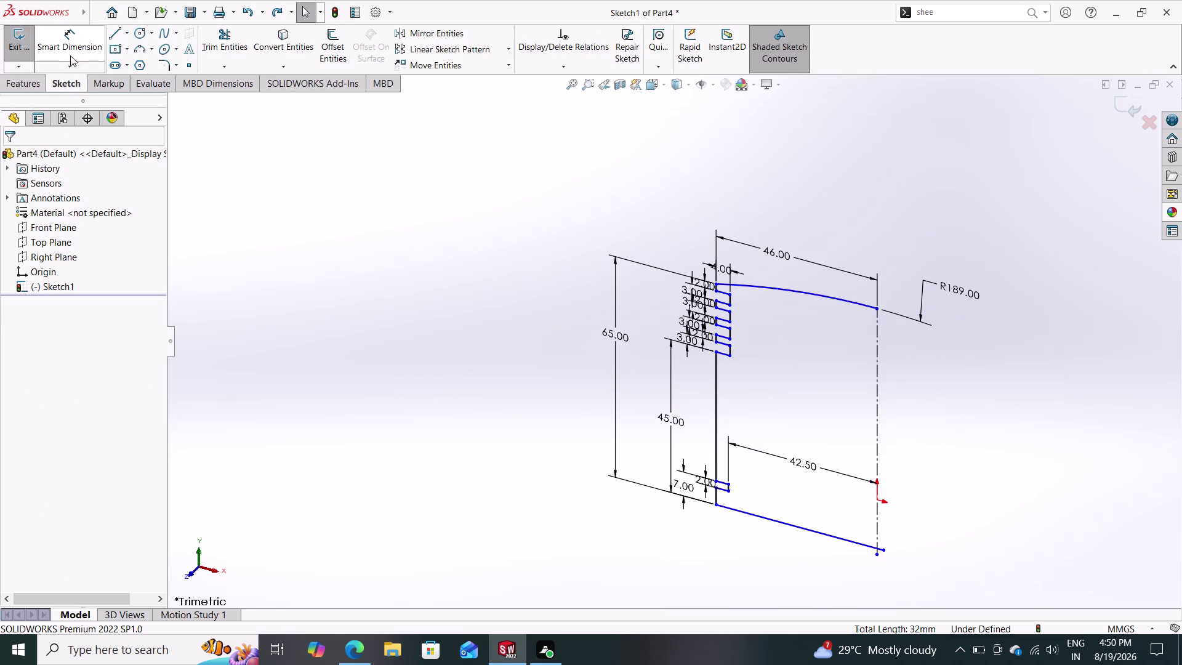
drag(70, 55, 152, 70)
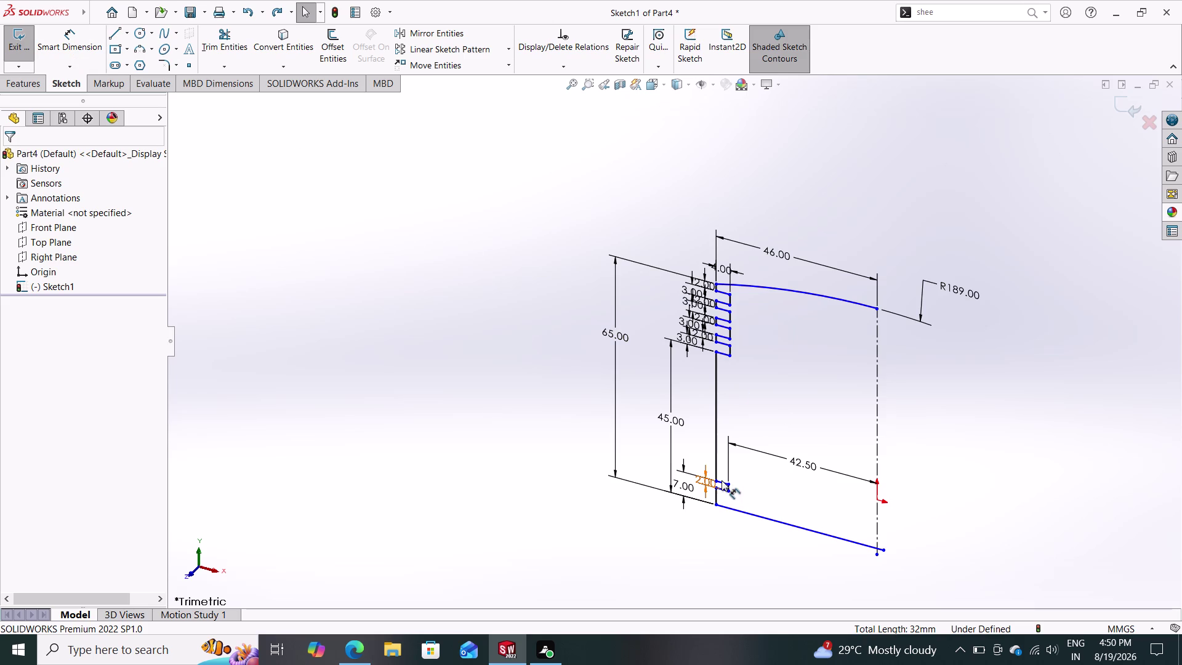
scroll(down, 3)
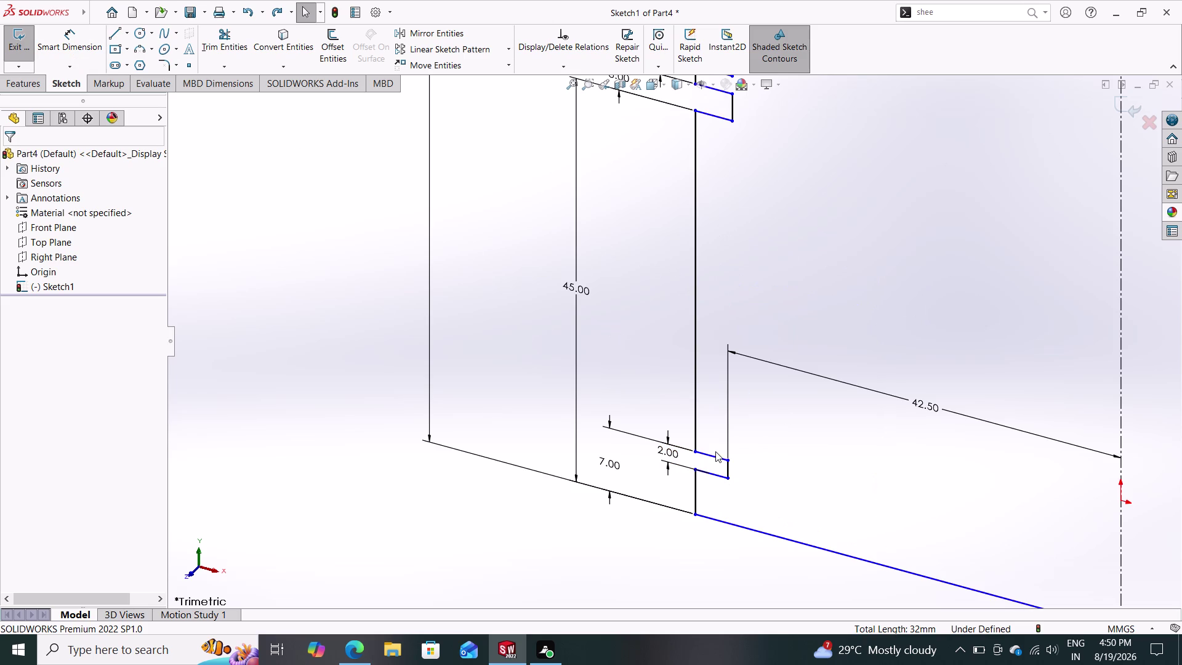
Dimension the short bottom groove line (3.5 mm), then cancel the driven-dimension prompt.
click(712, 453)
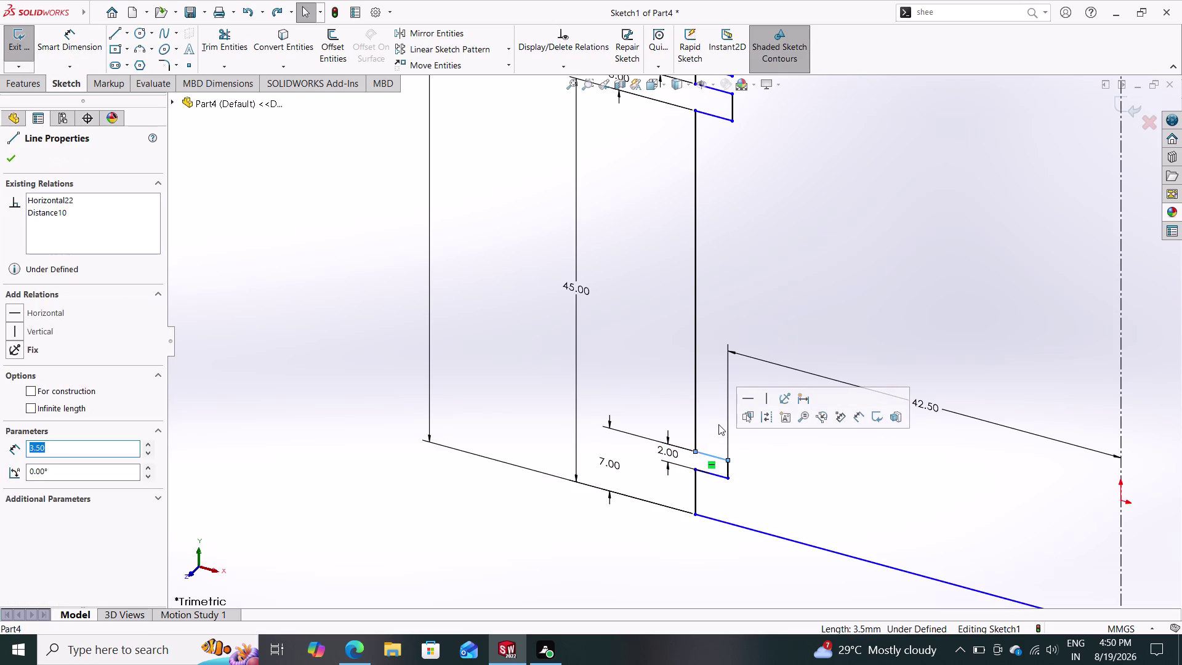
key(Escape)
click(68, 31)
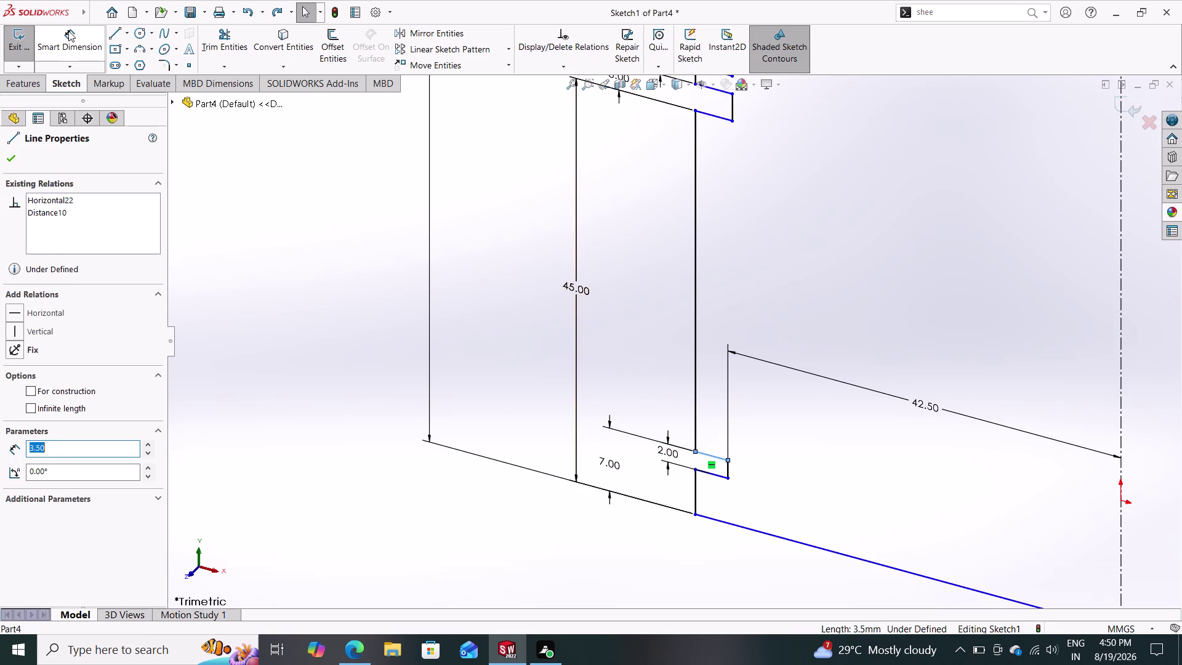
click(712, 453)
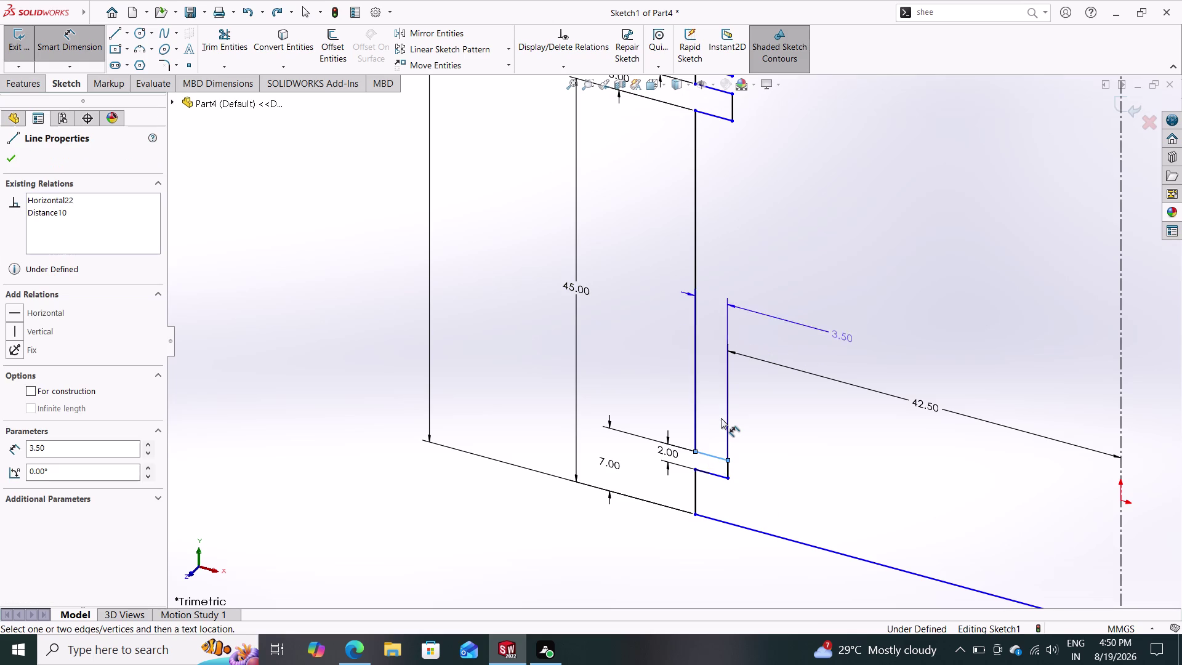
click(719, 418)
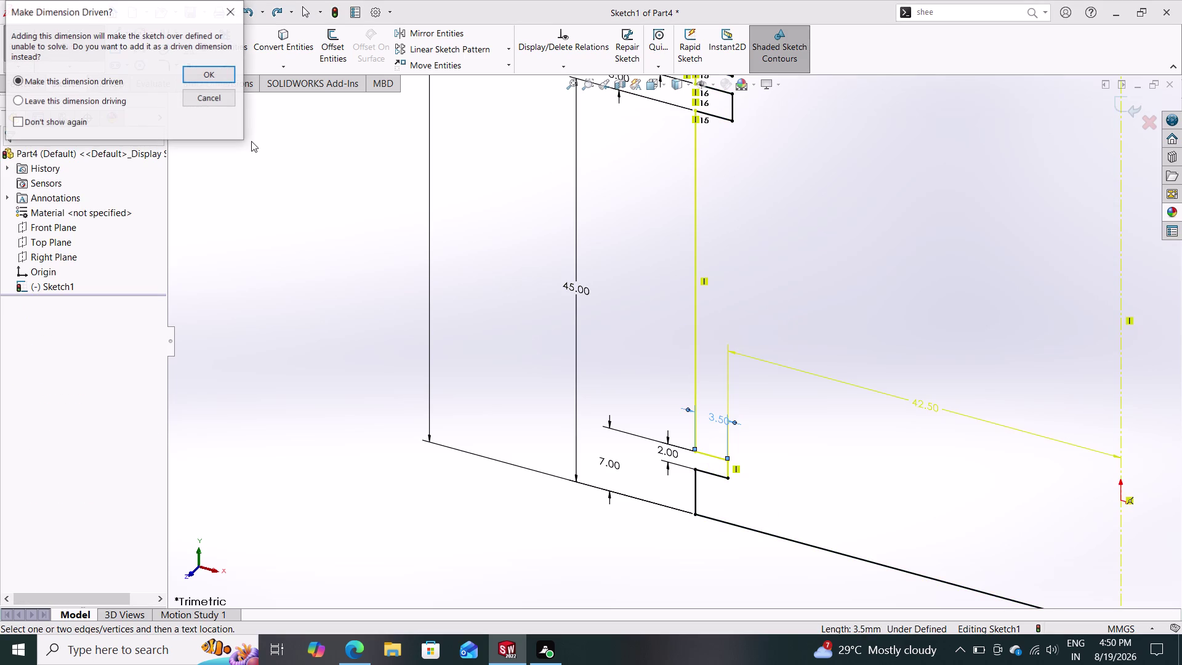
click(208, 92)
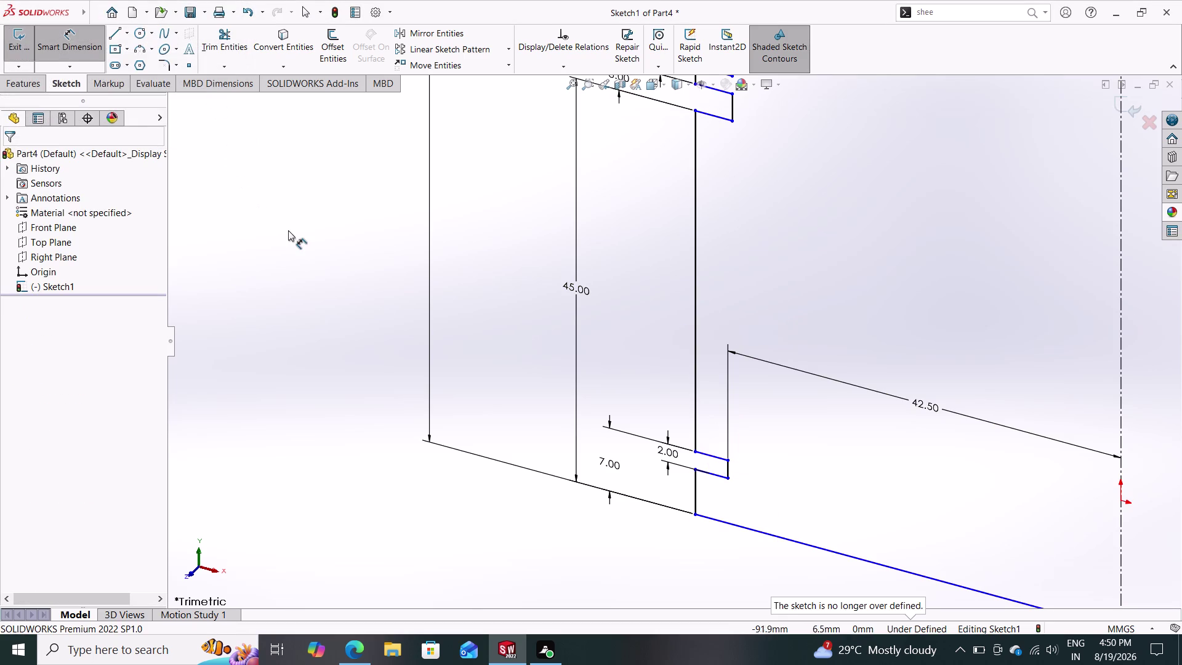
scroll(down, 3)
scroll(up, 3)
scroll(up, 3)
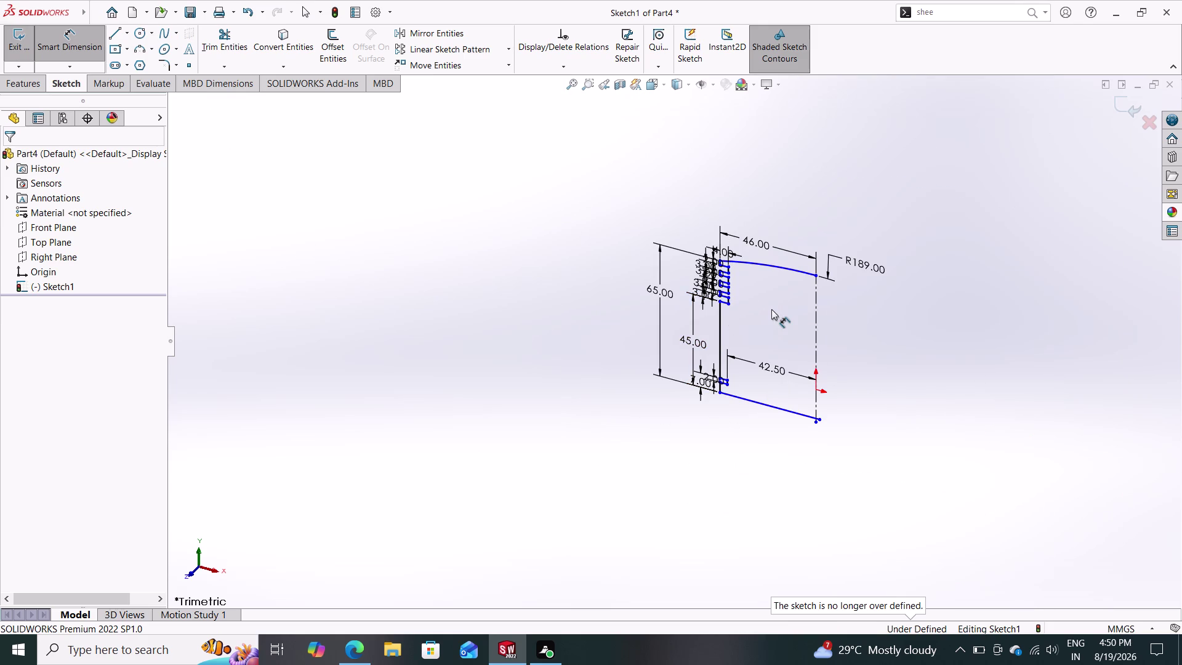
scroll(down, 3)
scroll(down, 3)
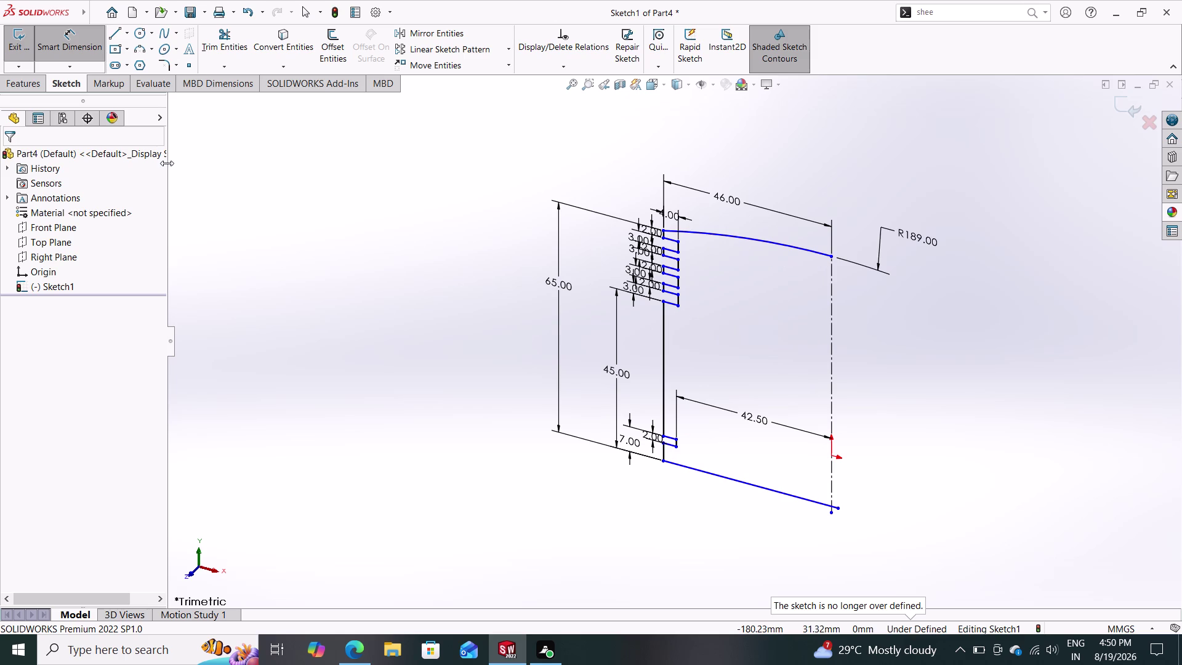
Dimension the top groove line to the centerline (42 mm), then cancel the driven-dimension prompt.
click(677, 299)
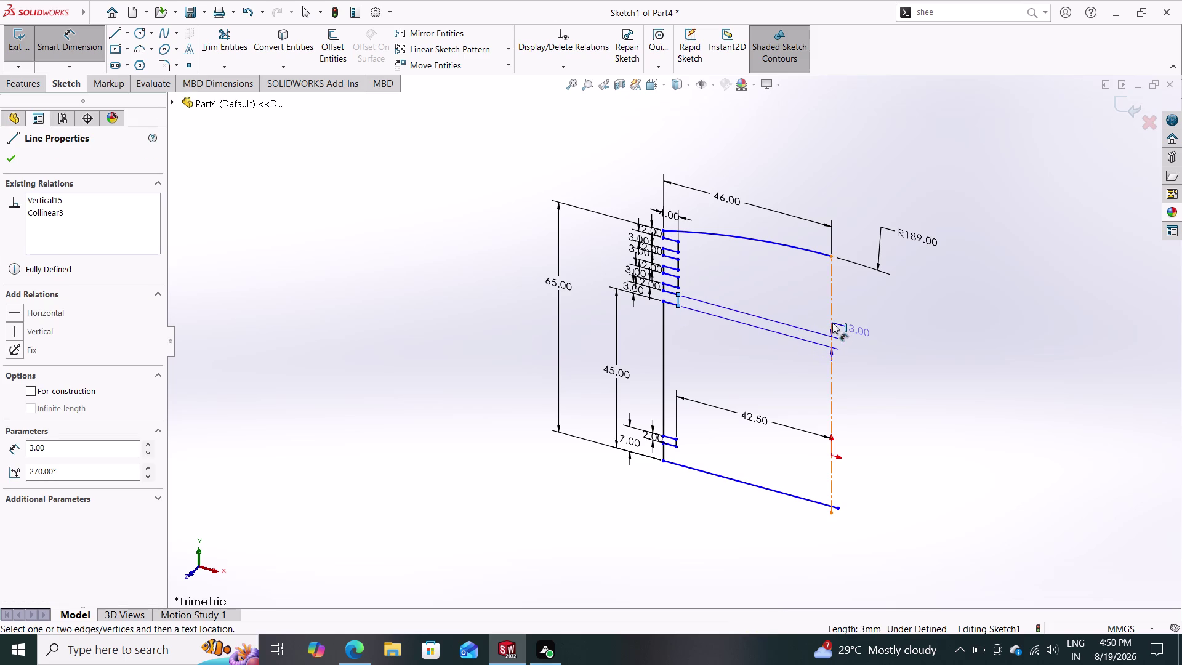
click(833, 323)
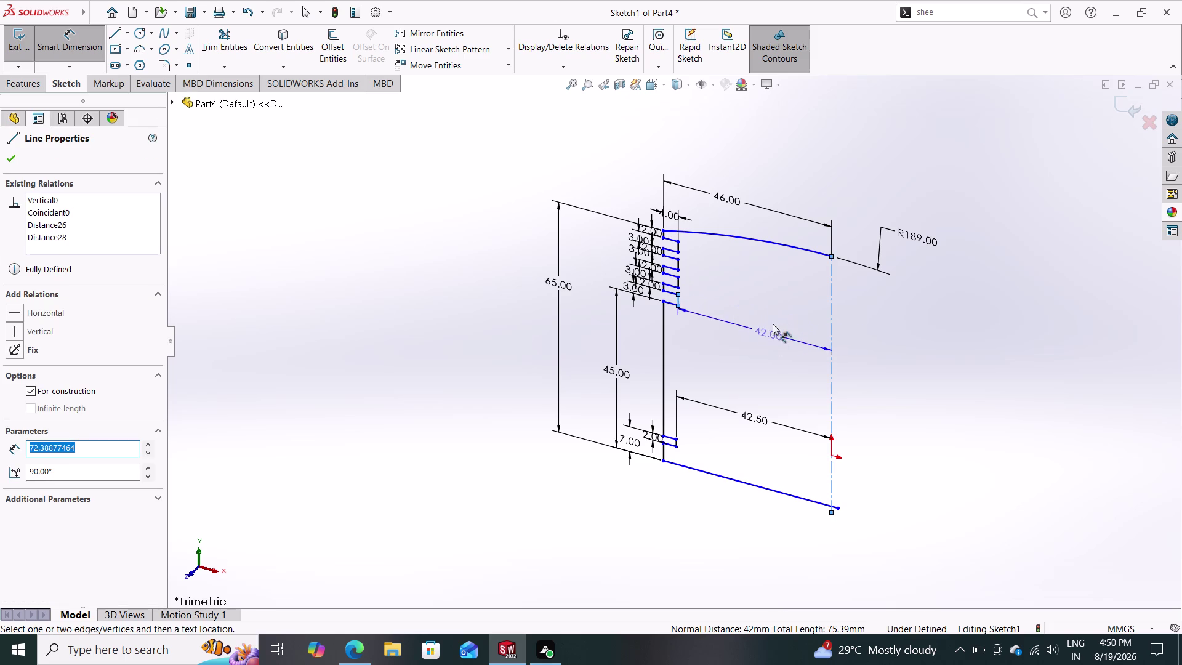
click(772, 324)
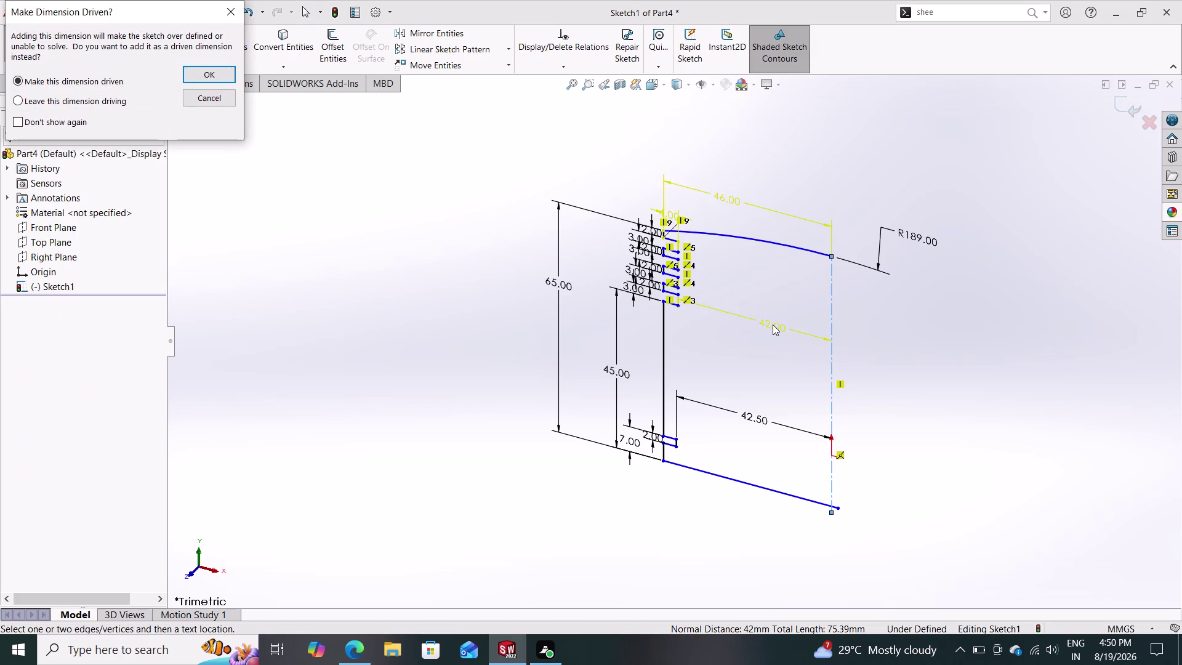
click(212, 100)
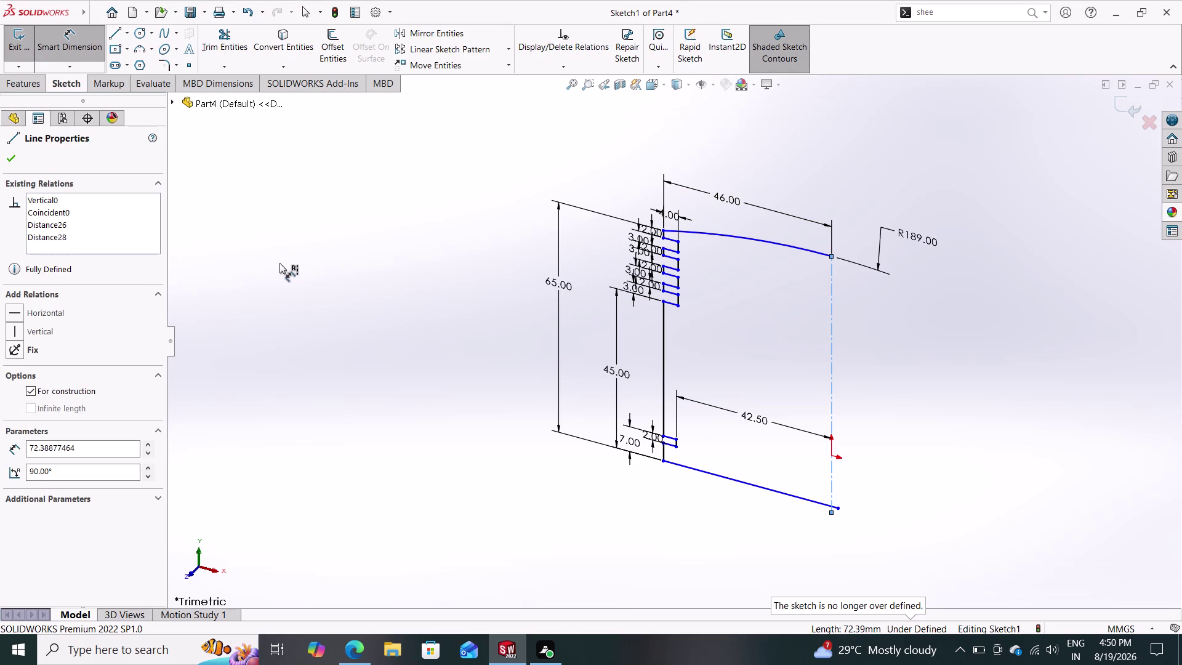
click(15, 88)
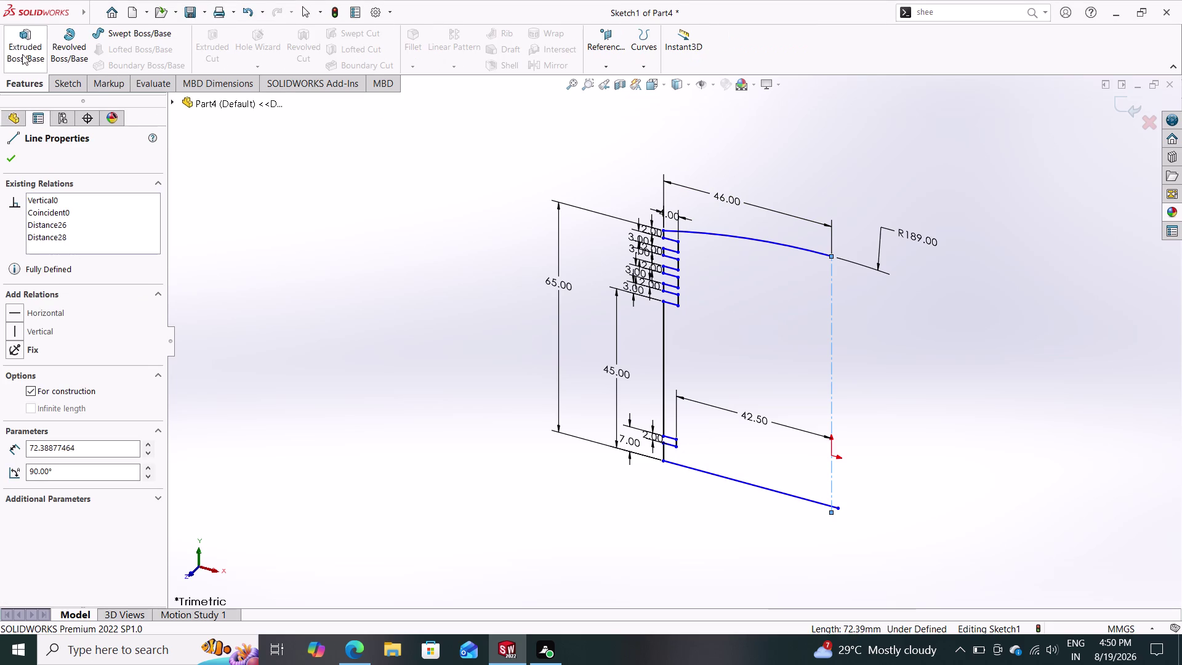
Start a revolve with auto-close, then cancel it and a trial extrude.
click(74, 45)
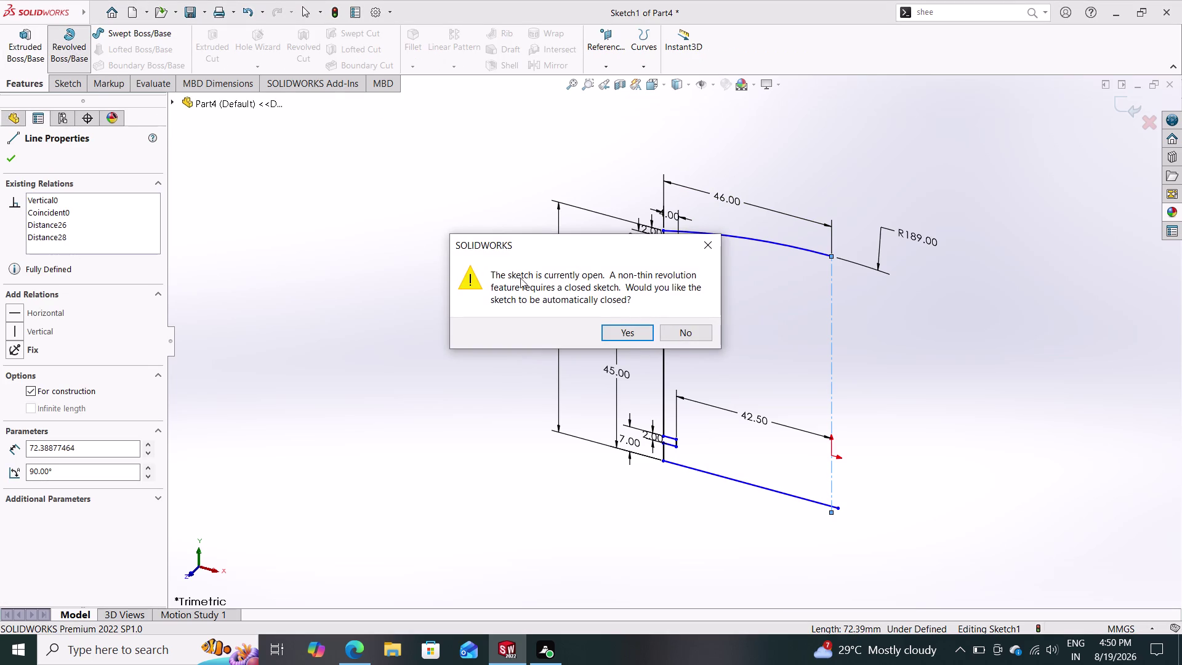
click(631, 335)
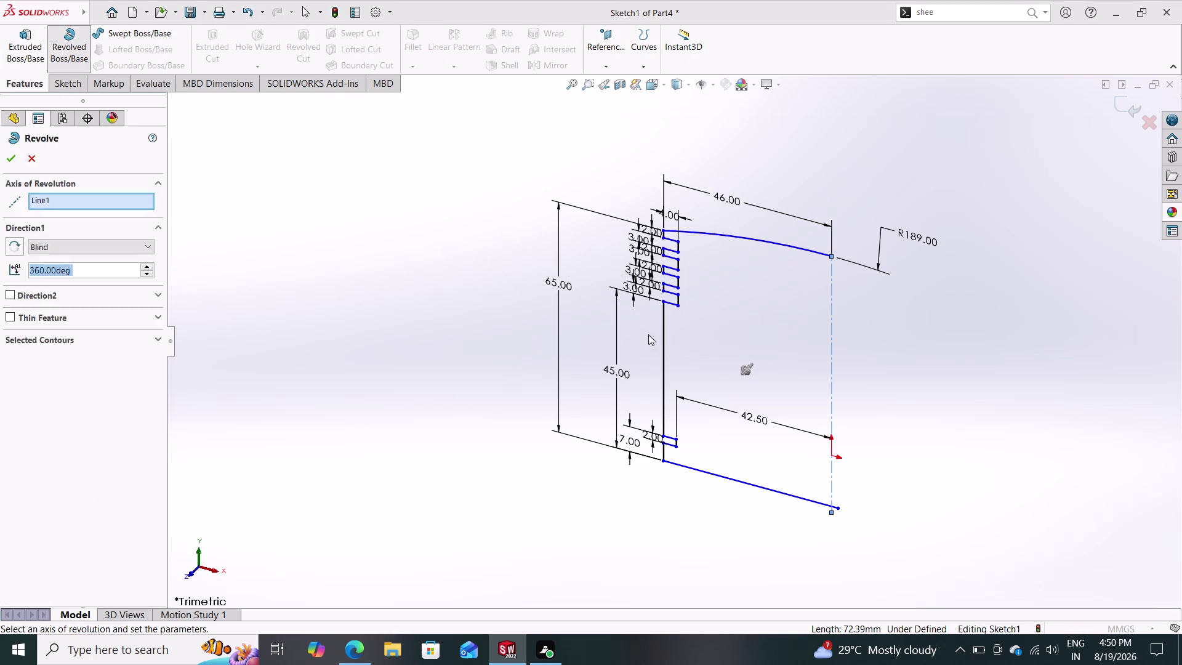
click(663, 337)
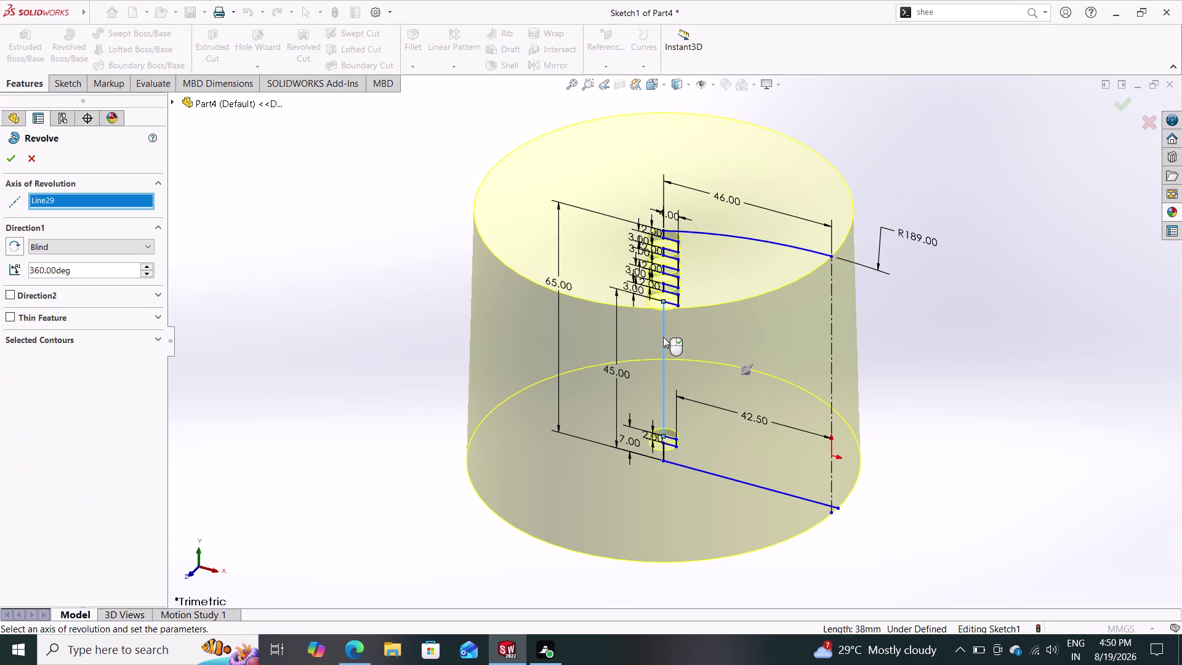
click(30, 154)
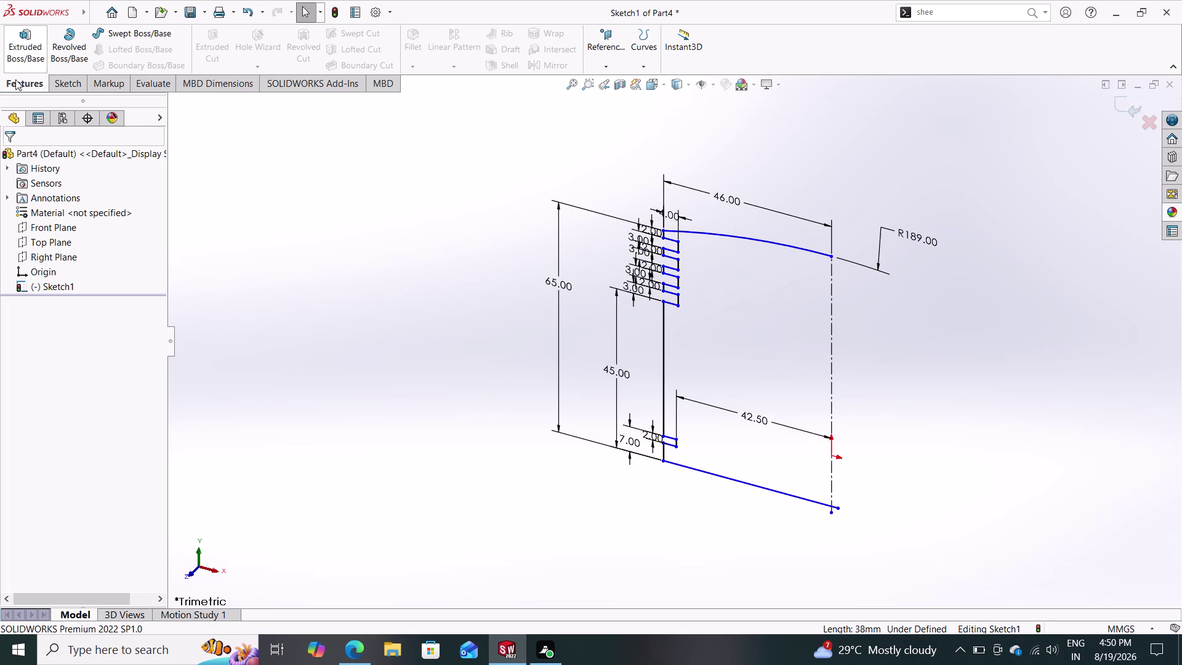
click(21, 85)
click(16, 45)
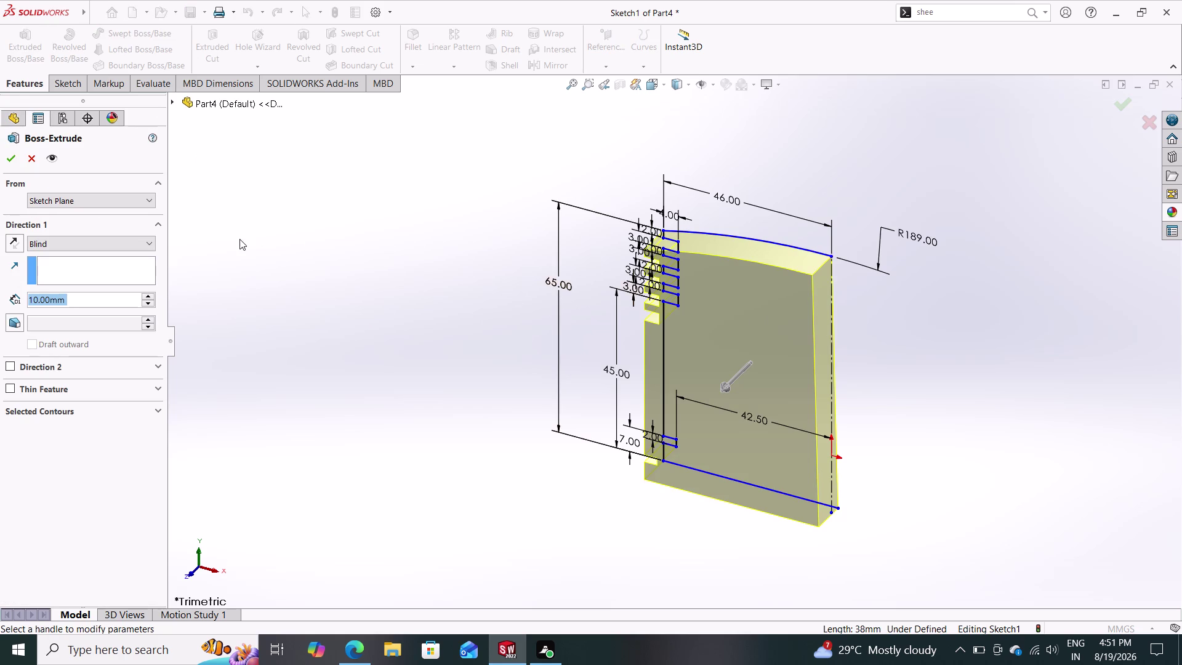
click(29, 160)
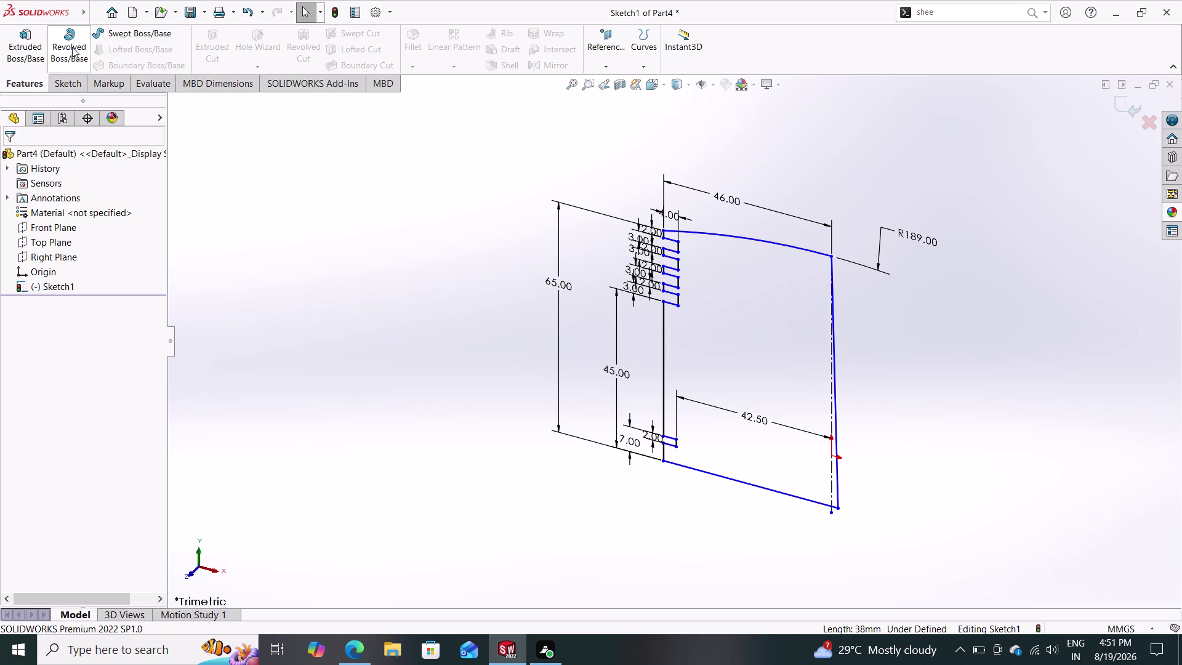
Revolve the profile 360° about the centerline to create Revolve2.
click(71, 40)
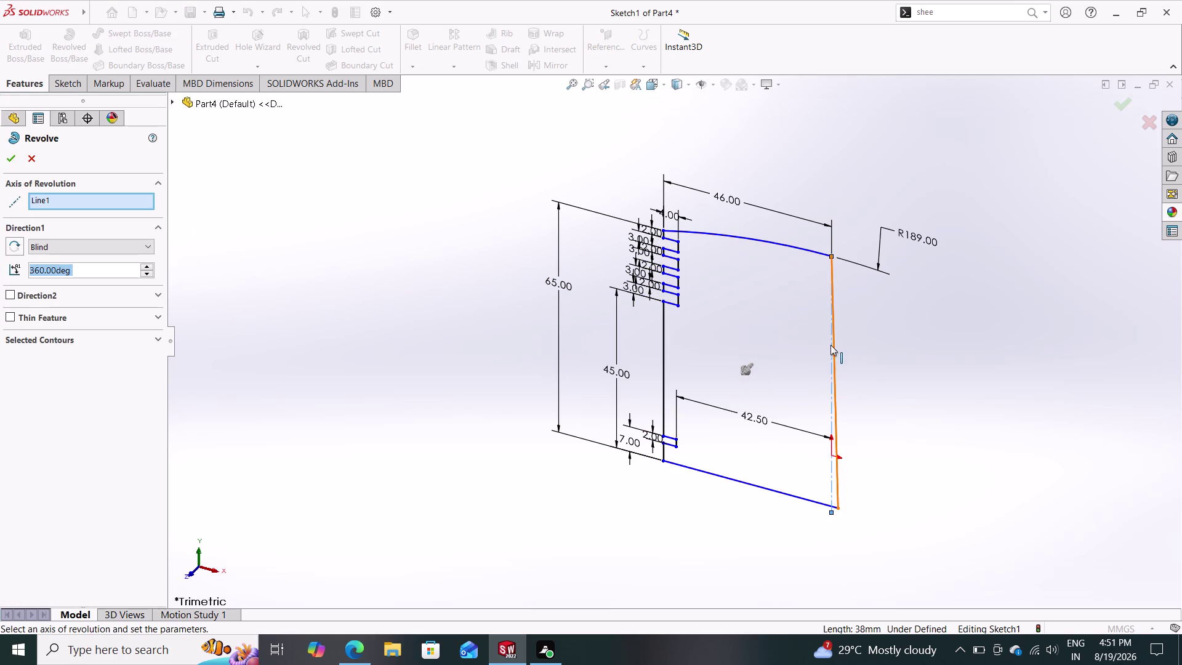
scroll(down, 3)
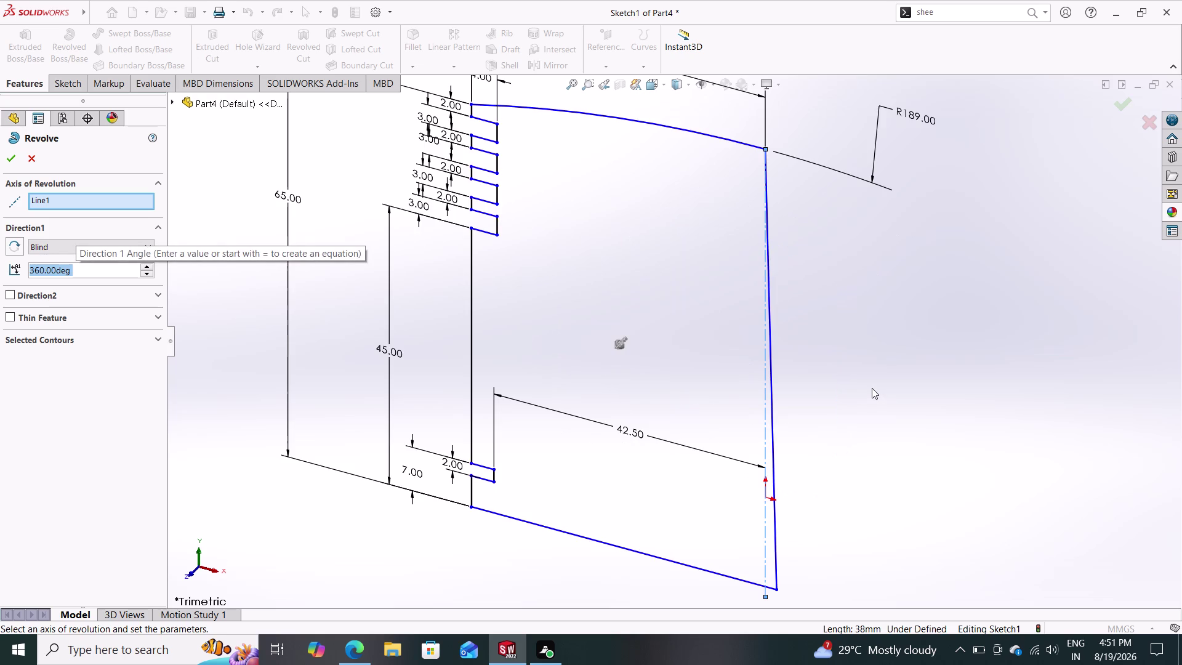
click(769, 334)
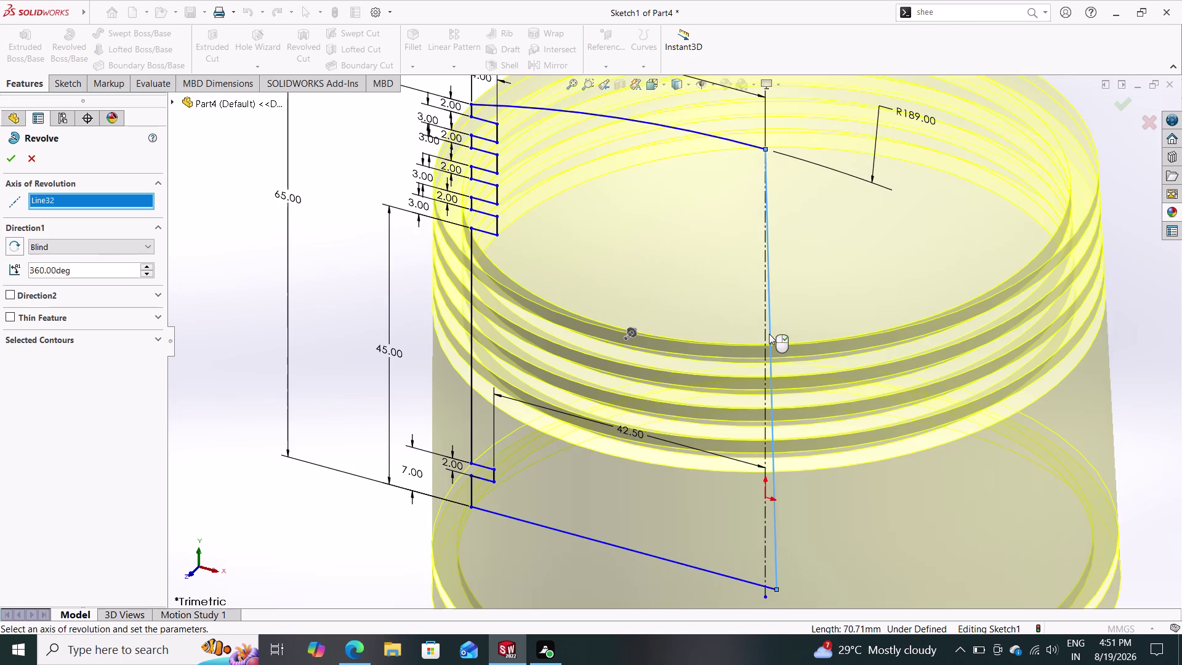
click(9, 163)
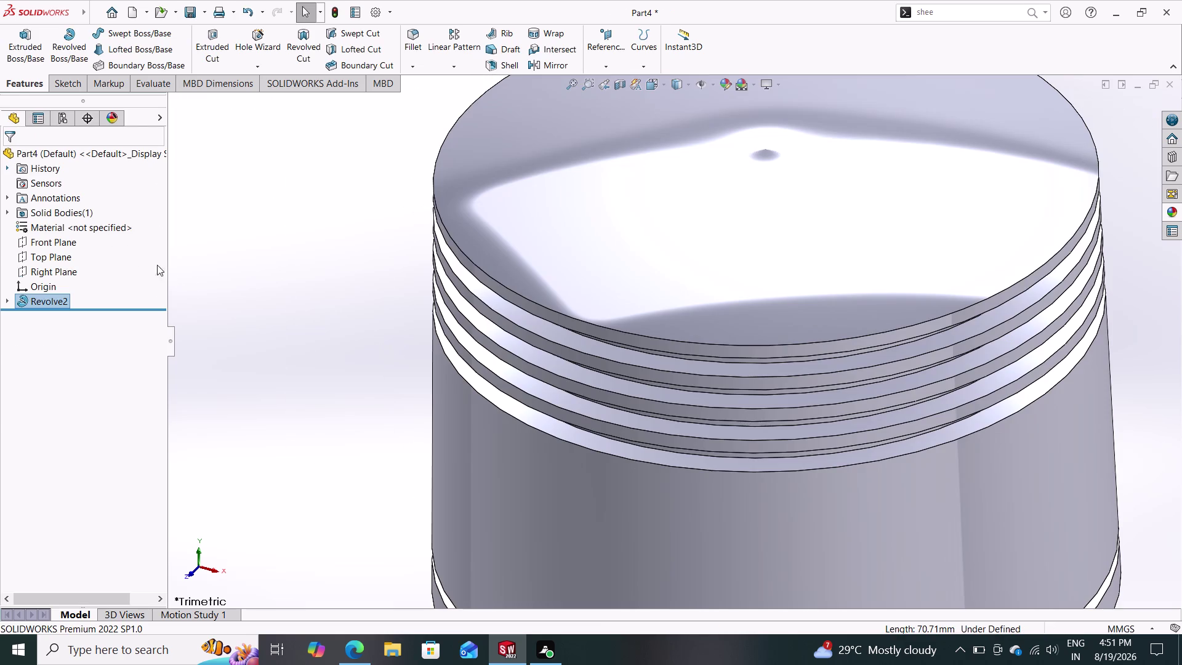
Orbit around the revolved piston to inspect it, then undo Revolve2 to return to Sketch1.
scroll(down, 3)
scroll(up, 3)
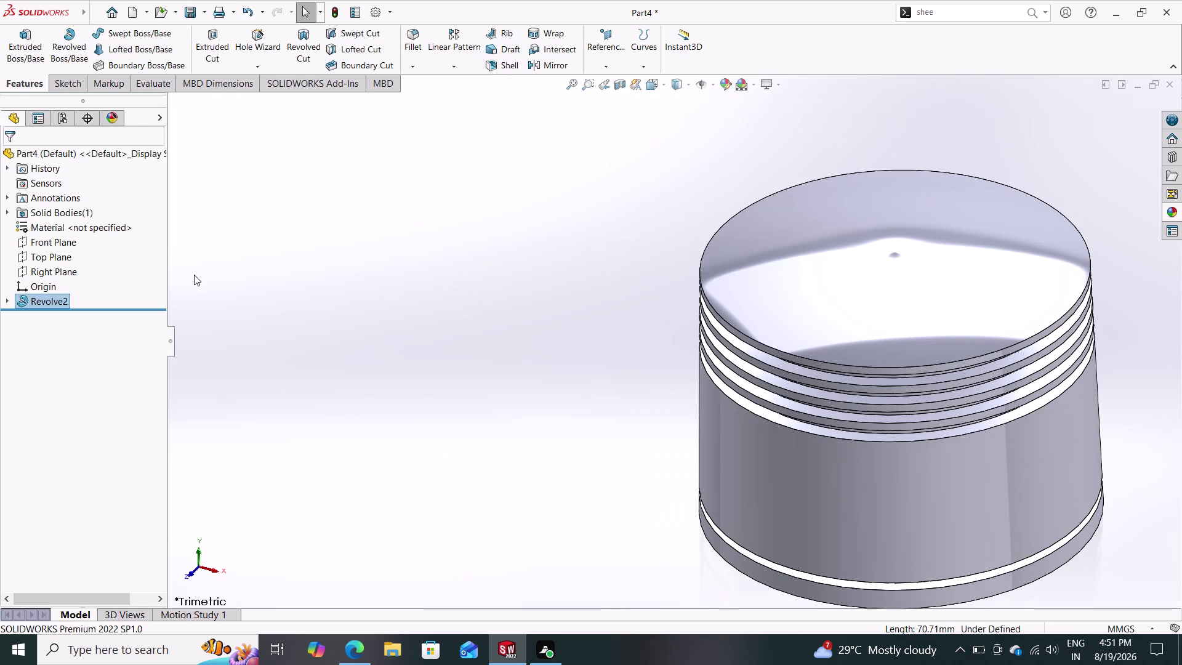
middle_drag(445, 389, 452, 380)
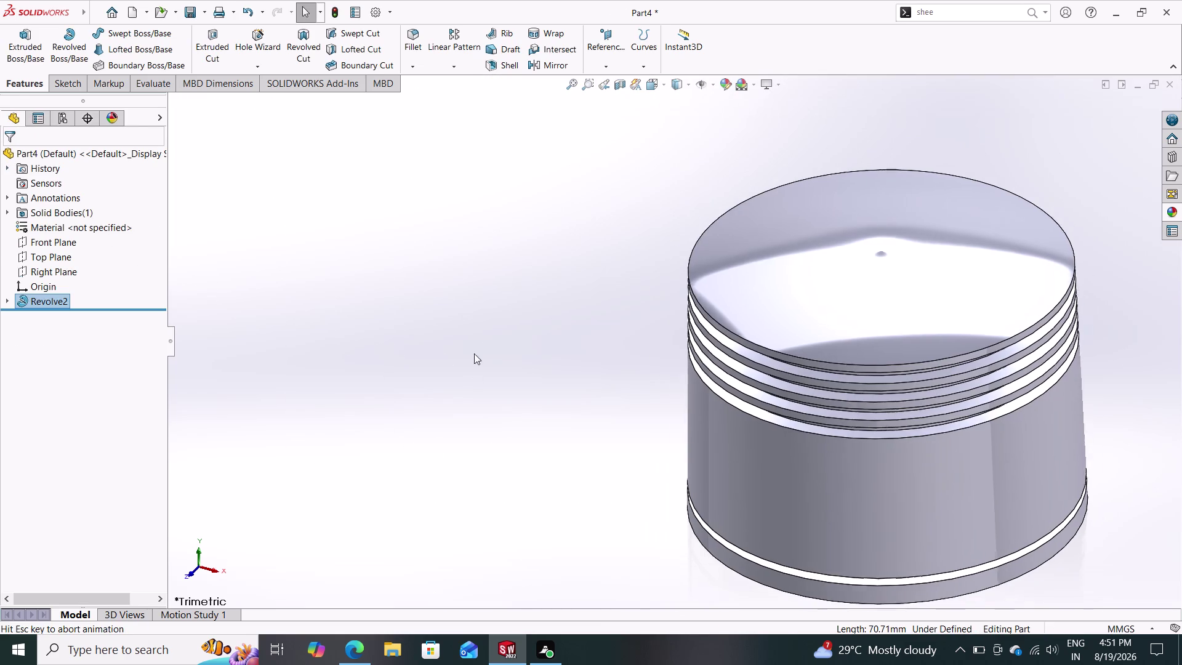
middle_drag(451, 380, 512, 312)
middle_drag(508, 349, 557, 242)
middle_drag(497, 330, 484, 346)
middle_drag(551, 293, 435, 372)
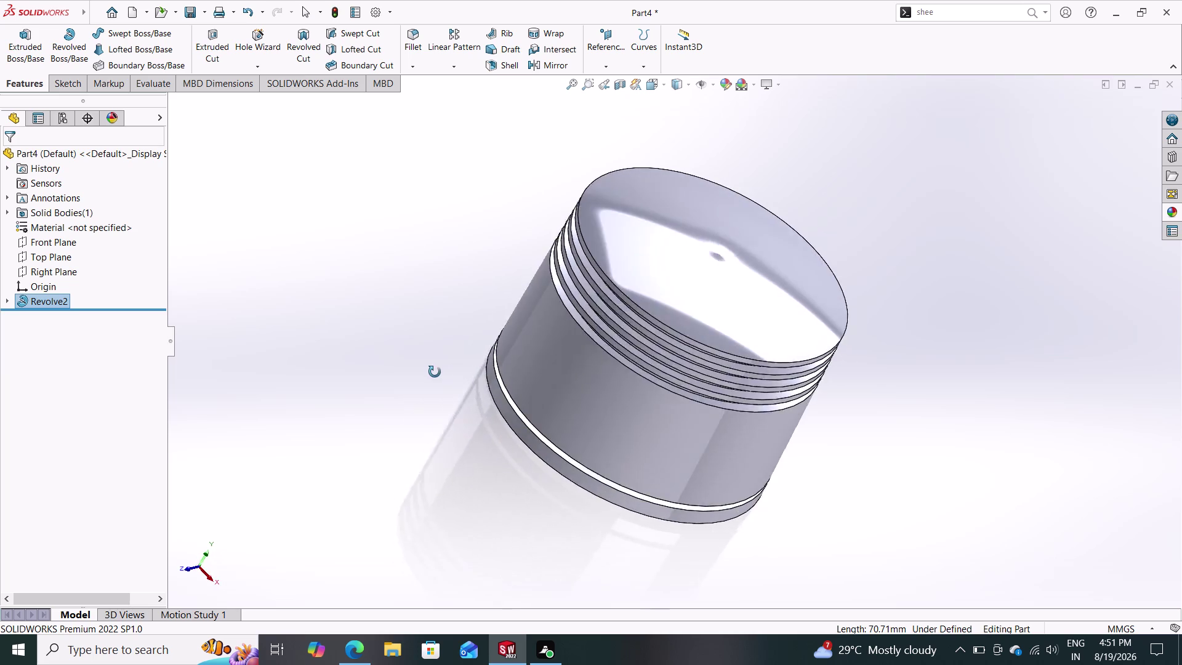
middle_drag(436, 371, 452, 391)
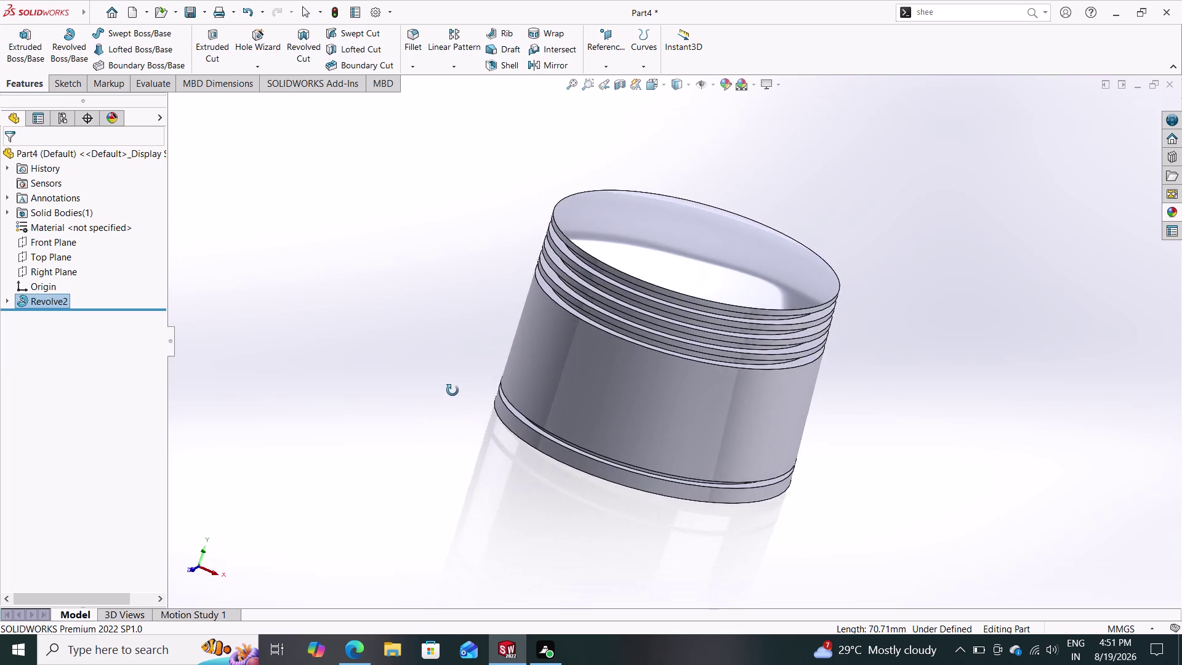
middle_drag(452, 391, 505, 352)
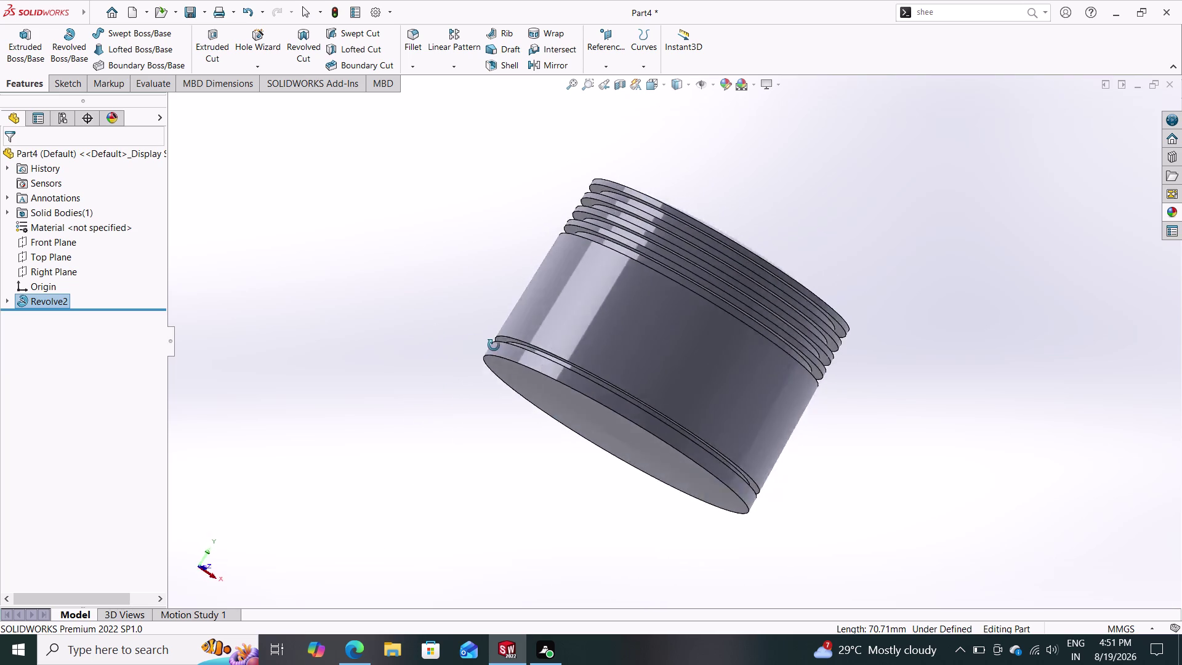
middle_drag(505, 352, 392, 385)
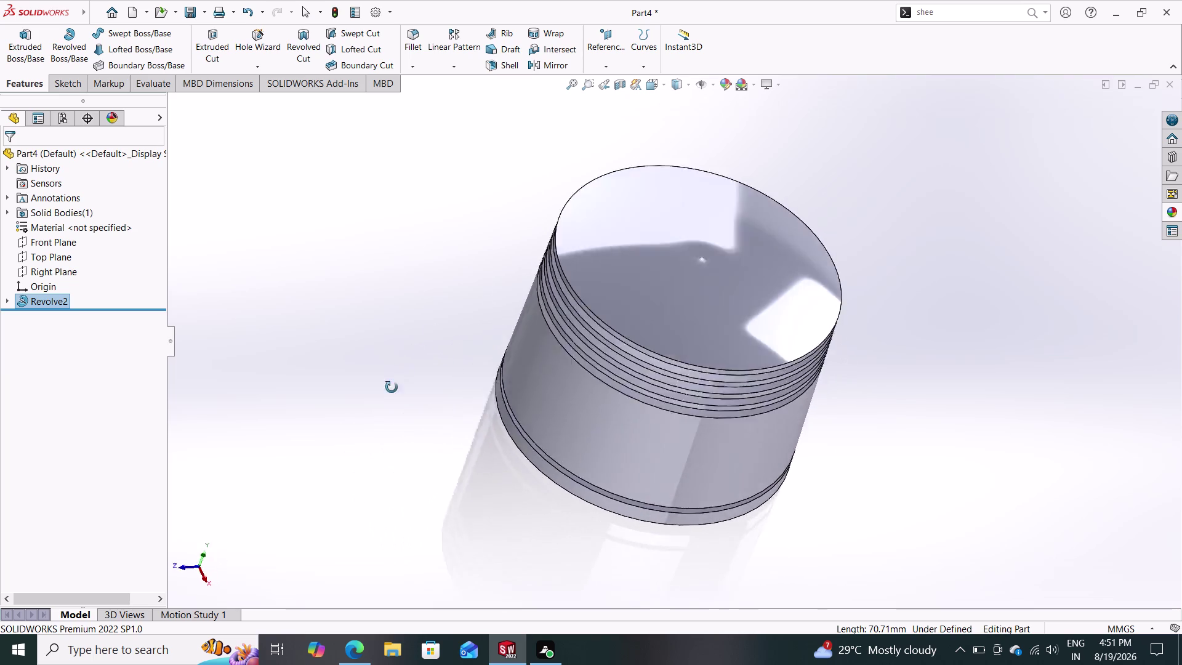
middle_drag(392, 385, 474, 172)
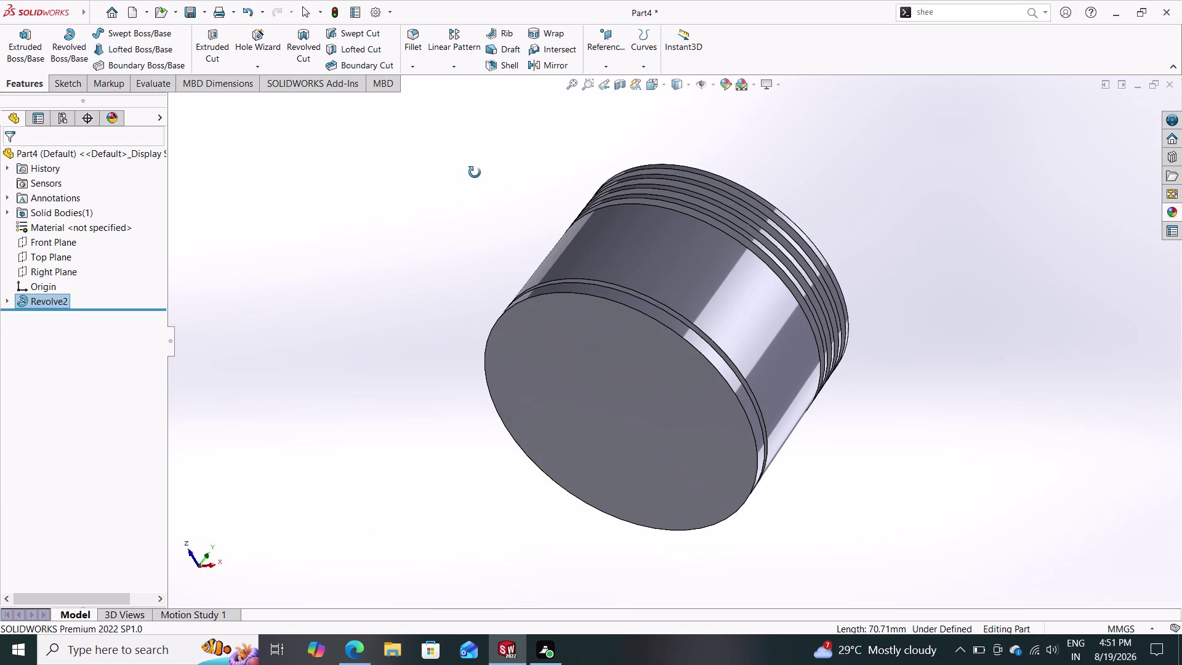
middle_drag(475, 172, 370, 188)
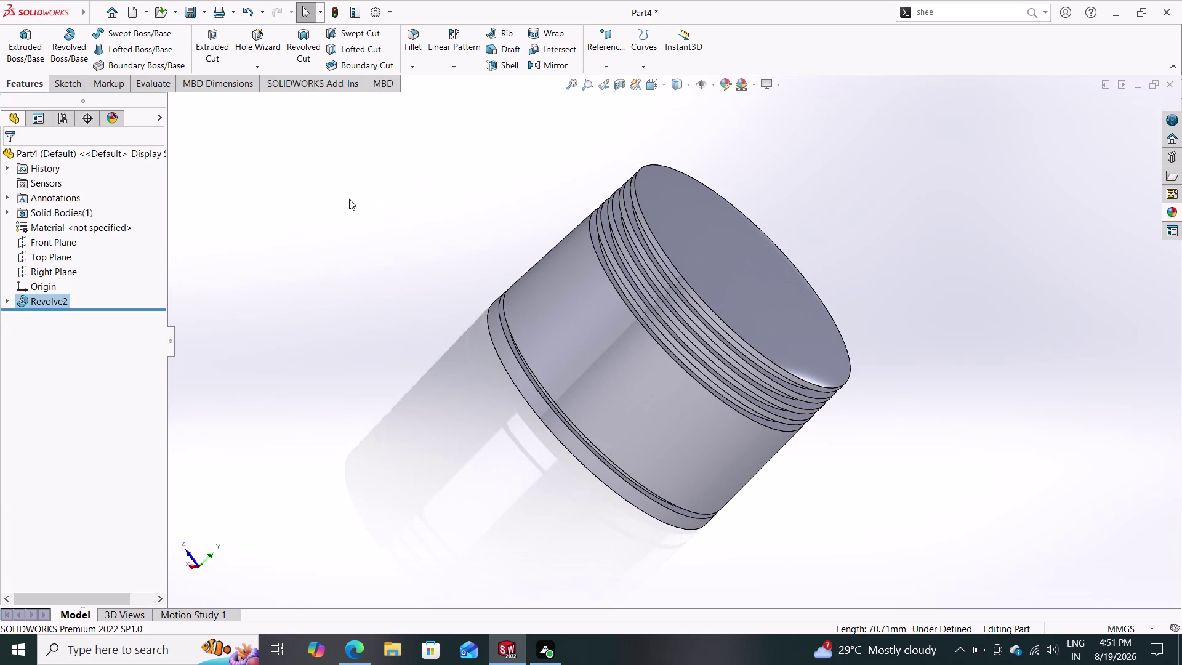
key(ctrl+z)
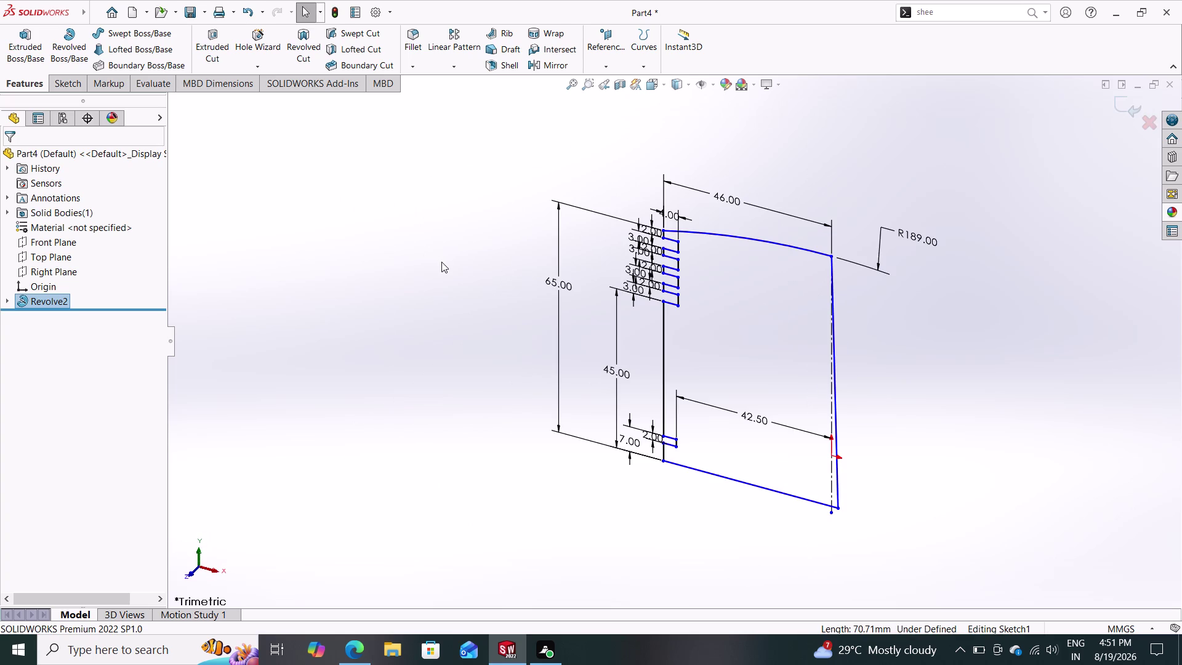
click(757, 485)
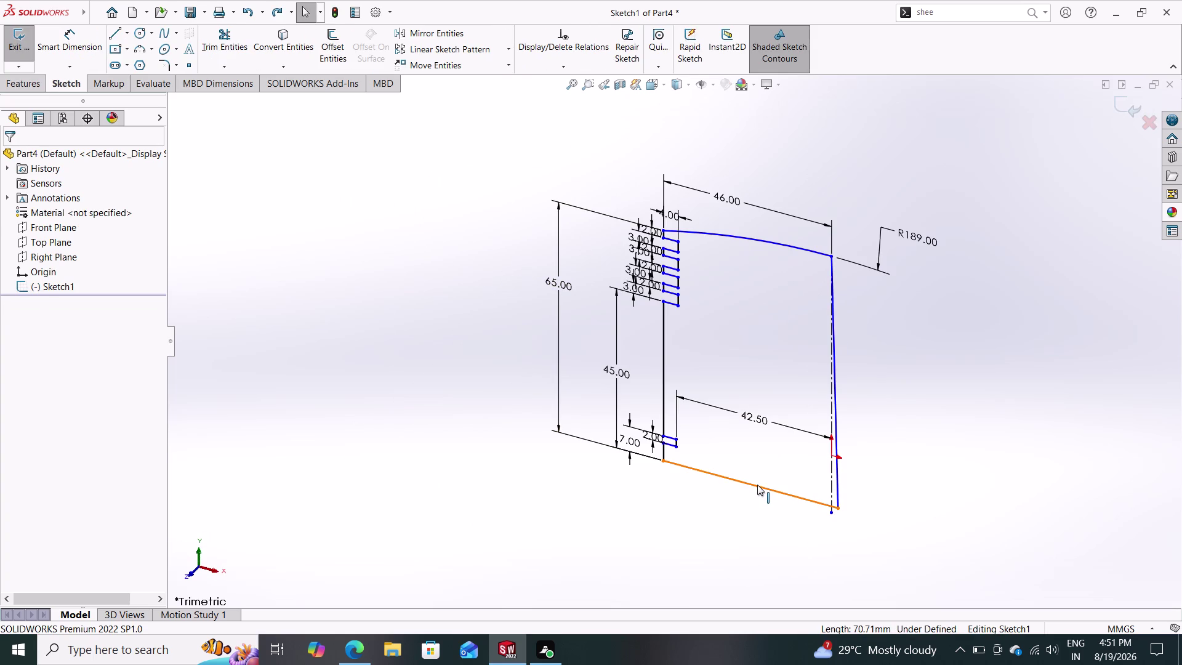
Delete the profile's bottom closing line and right-hand vertical line.
key(Delete)
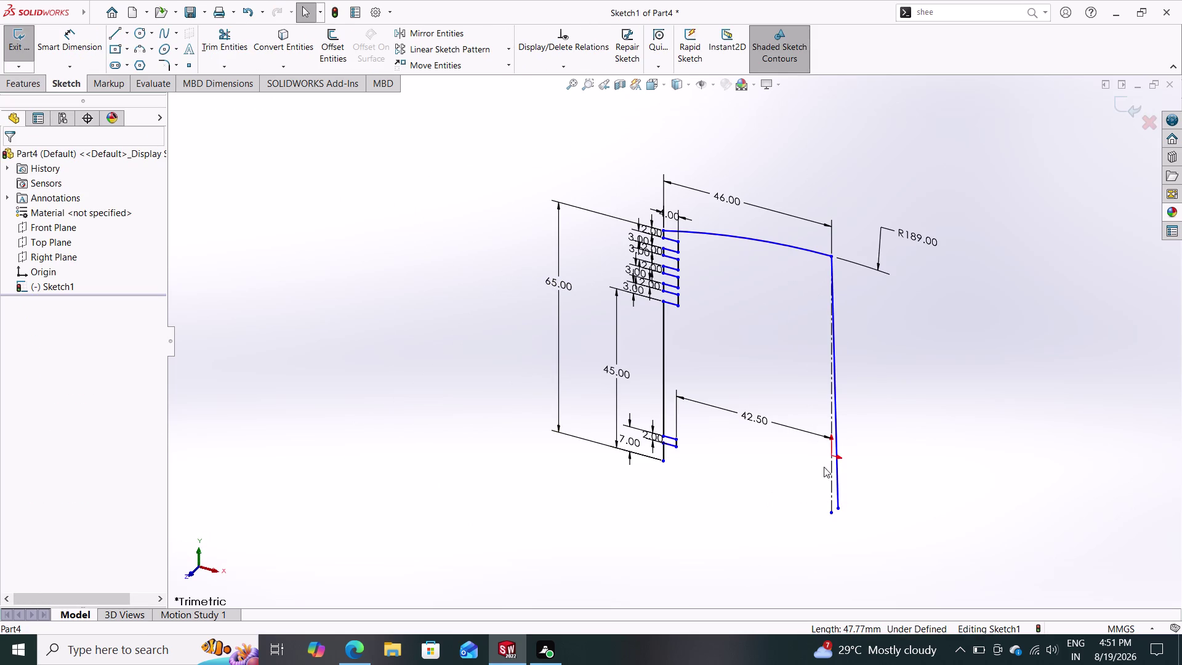
click(835, 418)
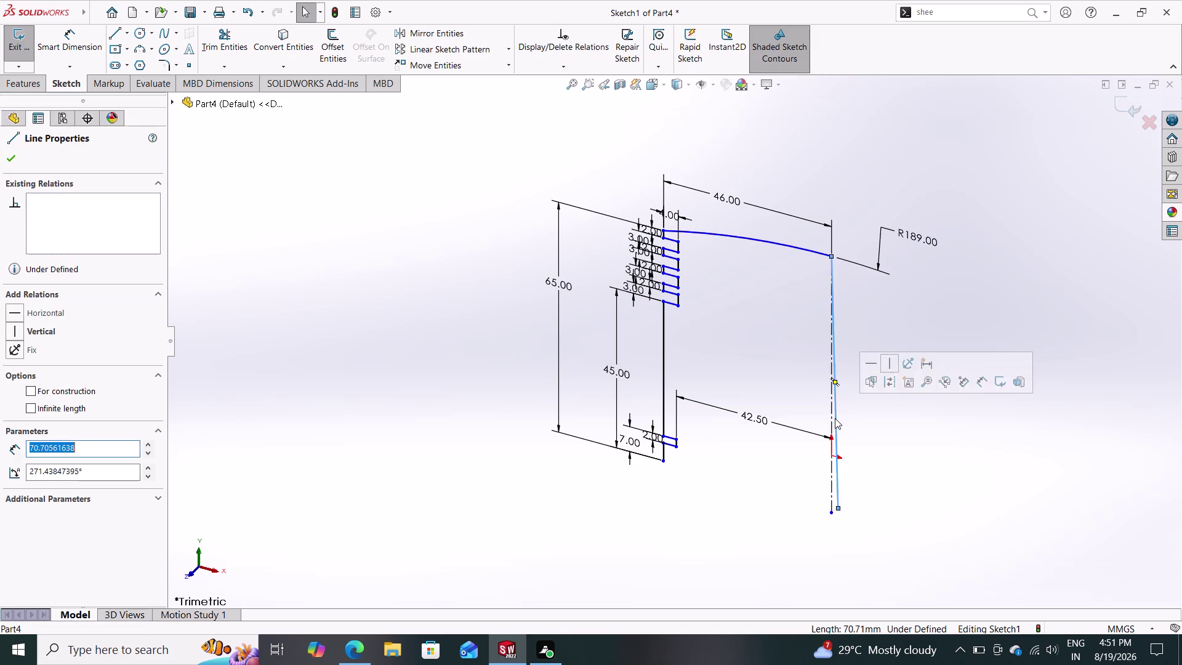
key(Delete)
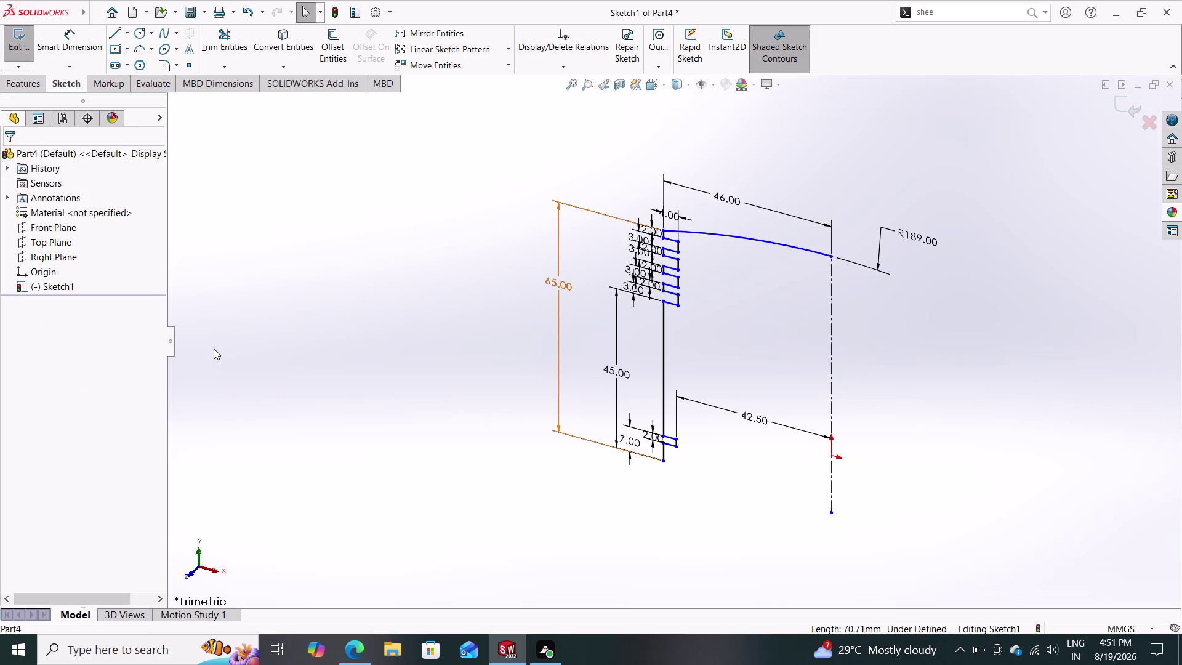
click(18, 77)
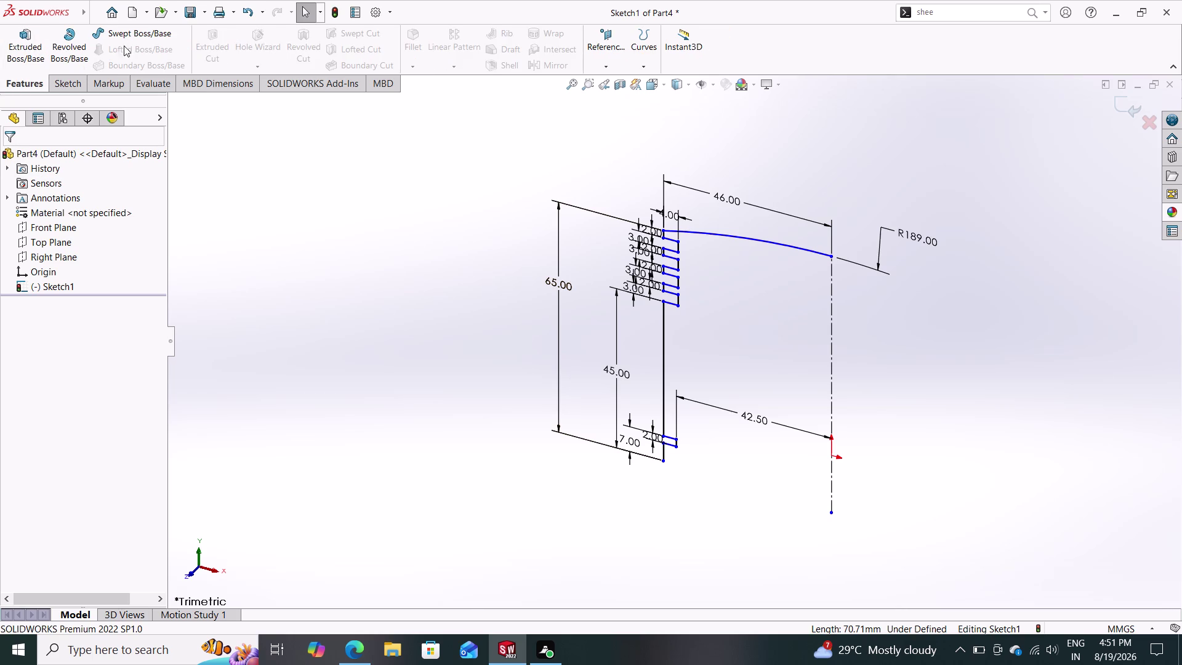
click(69, 41)
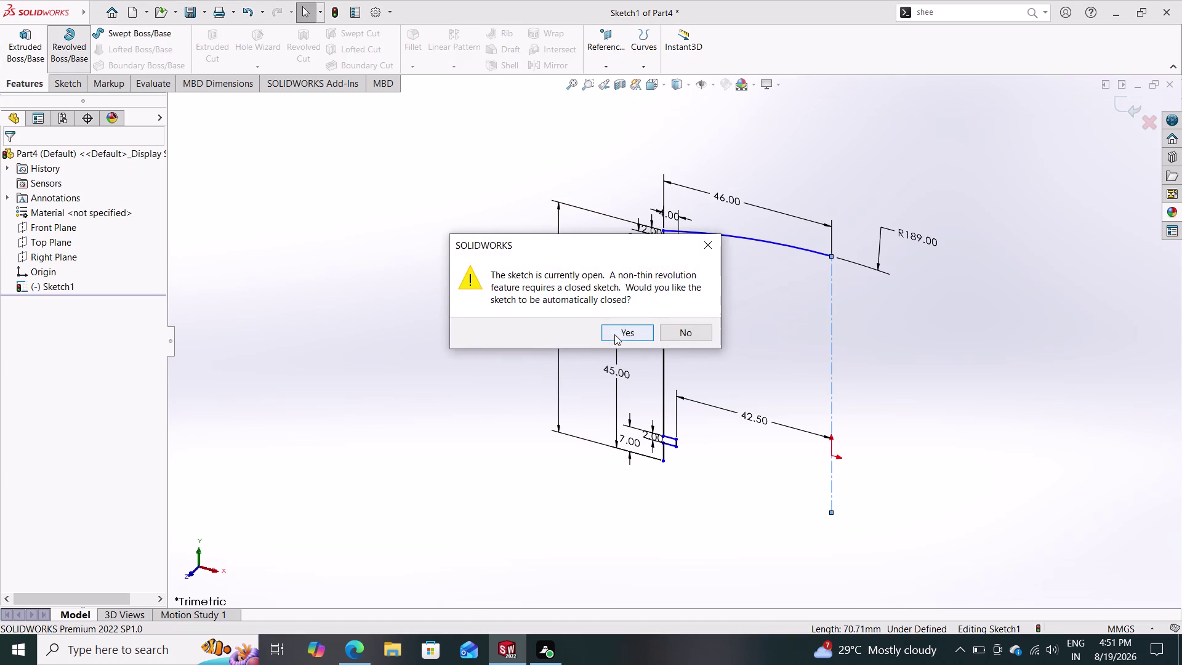
click(617, 333)
click(692, 321)
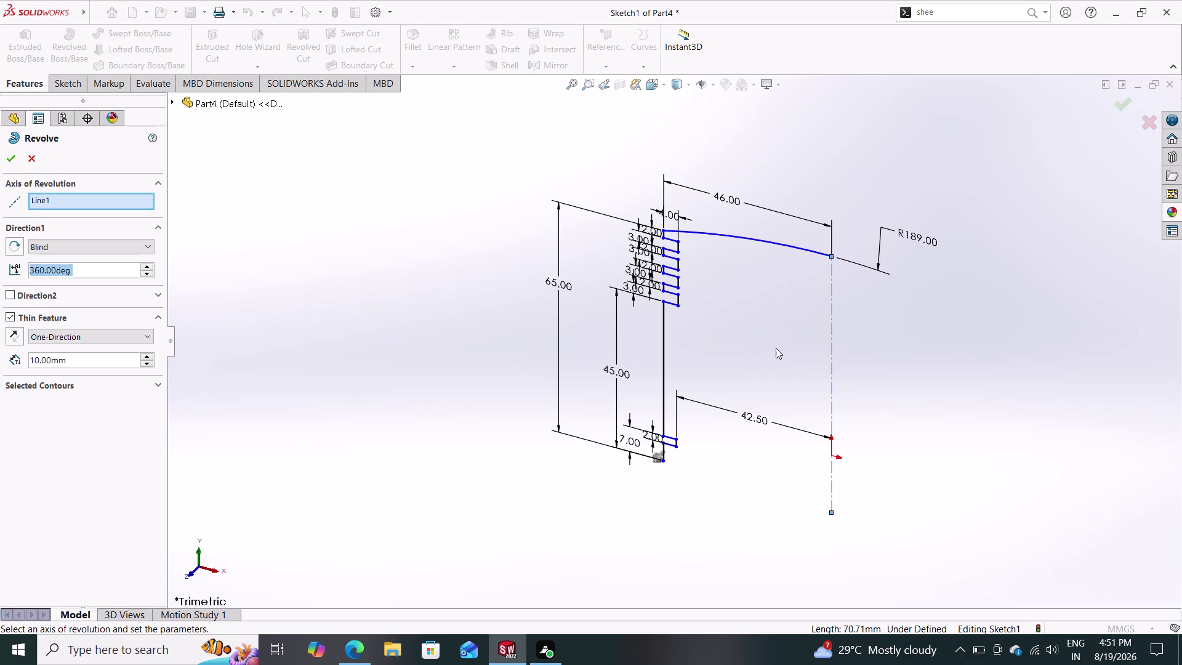
click(829, 335)
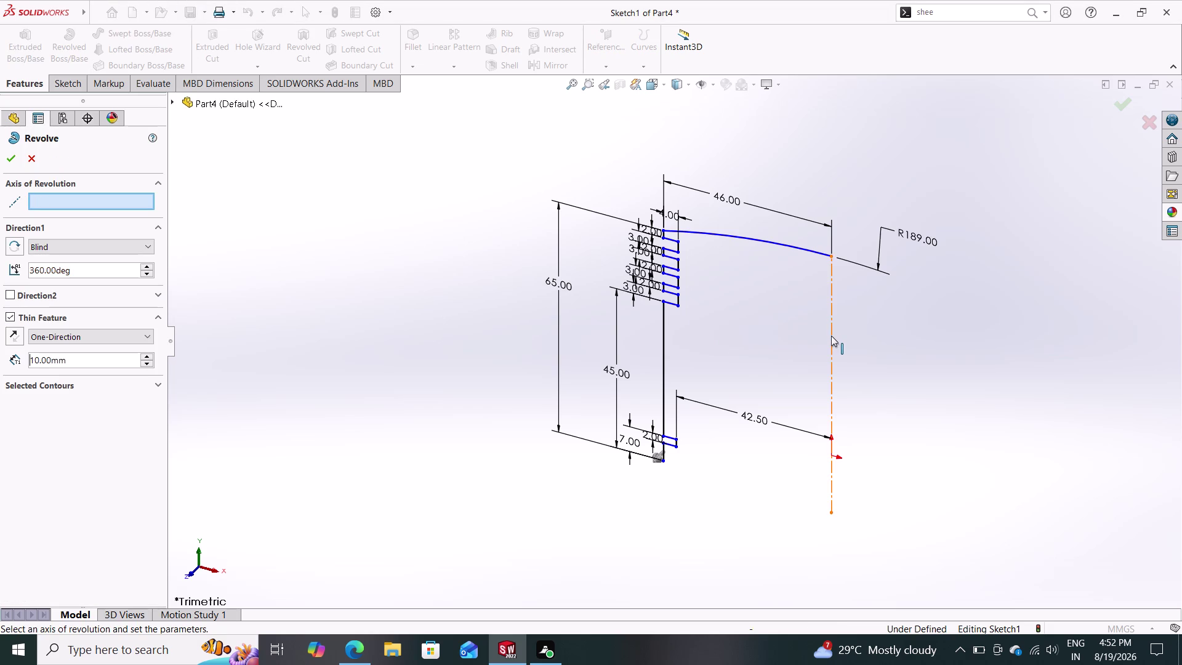
click(831, 335)
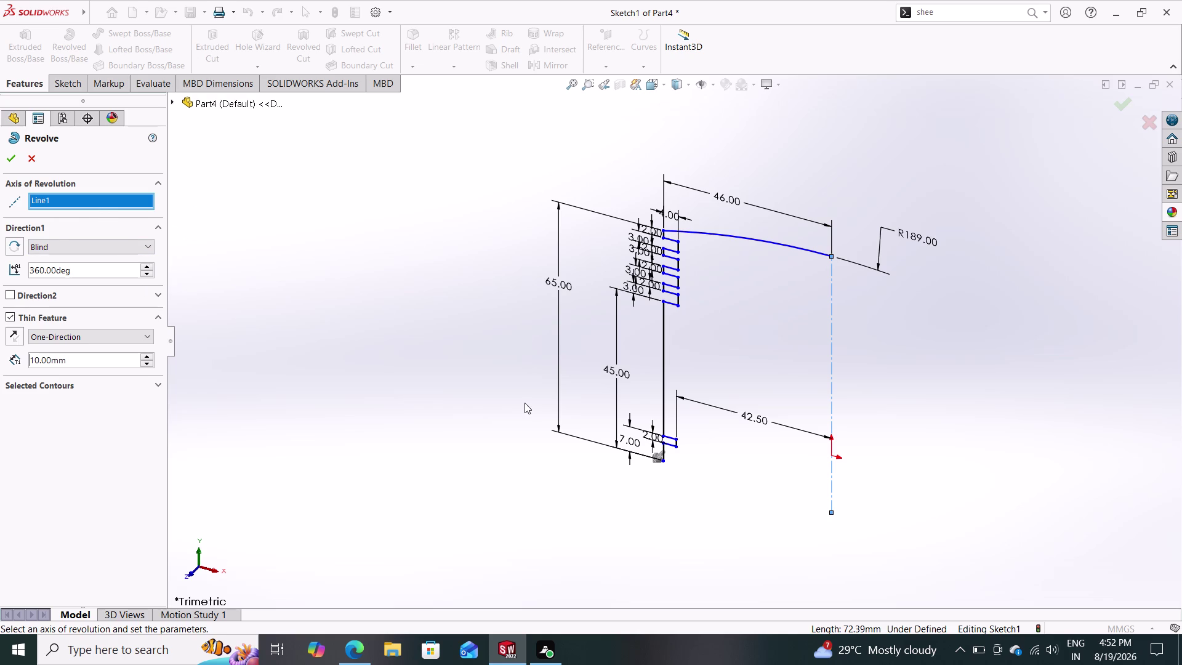
click(831, 373)
click(832, 373)
click(31, 162)
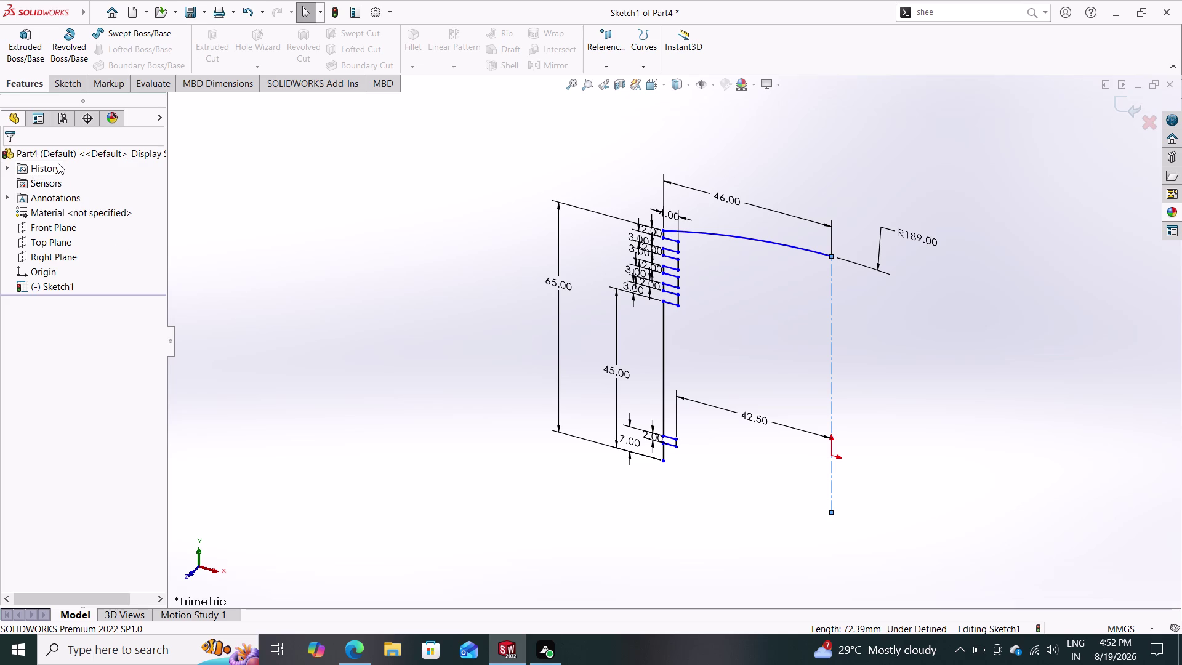
Restore the deleted right-hand and bottom profile lines.
key(ctrl+z)
key(ctrl+z)
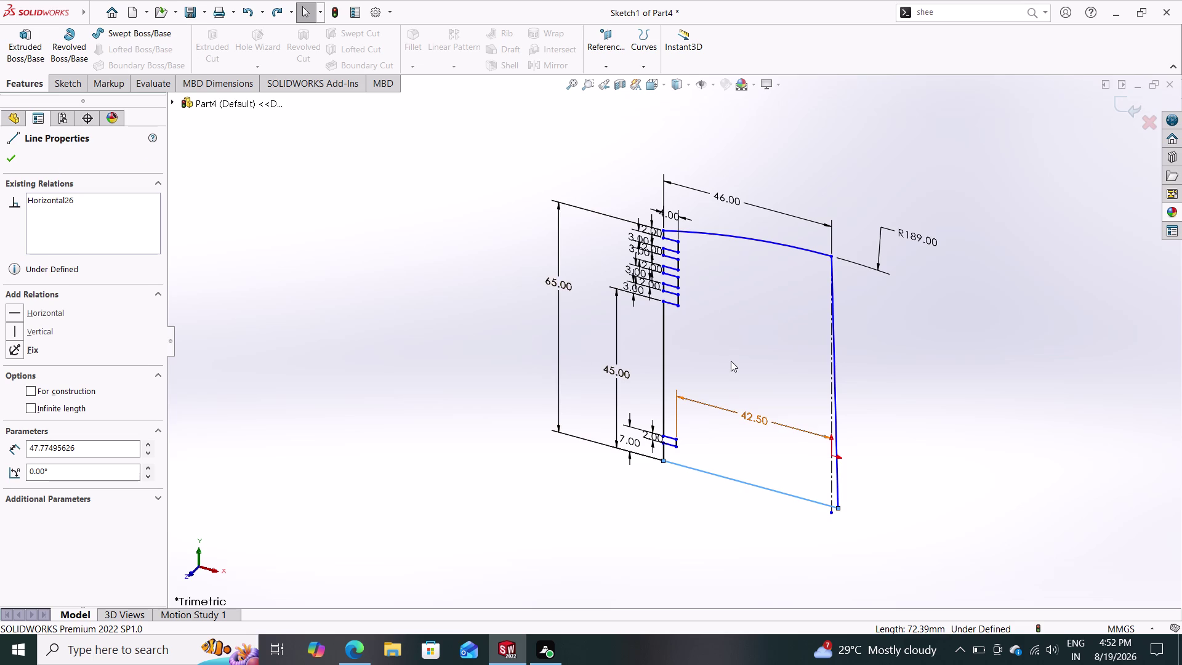
middle_drag(735, 360, 786, 384)
middle_drag(788, 382, 763, 355)
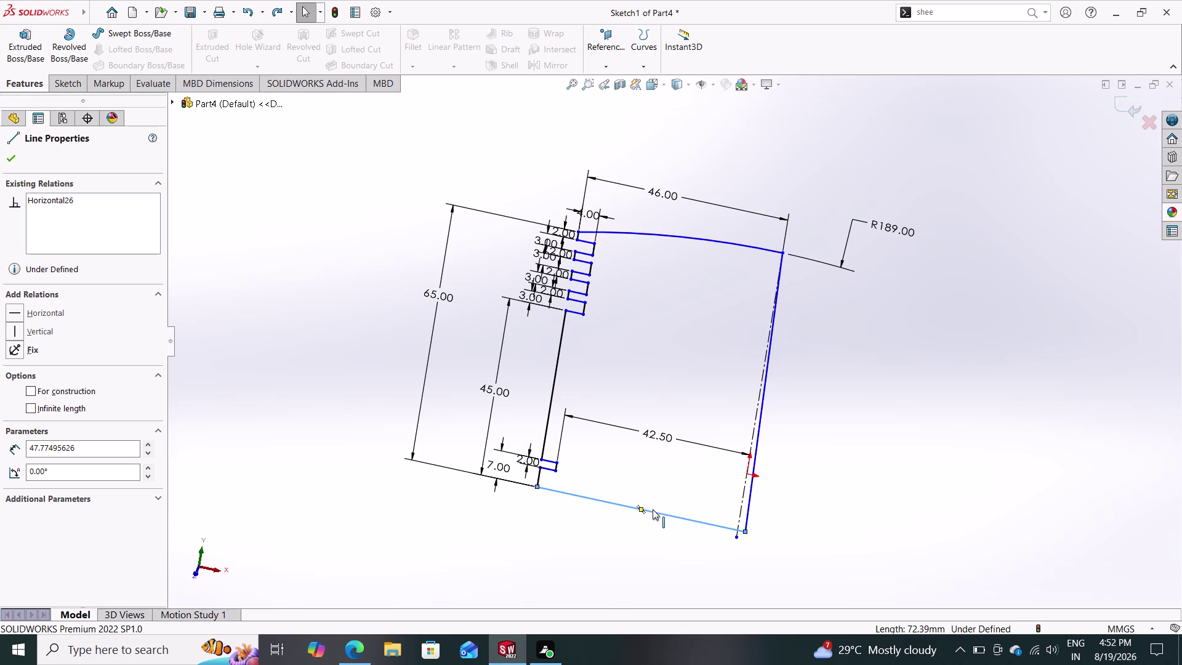
Exit Sketch1 and start a new sketch on Front Plane.
click(1126, 105)
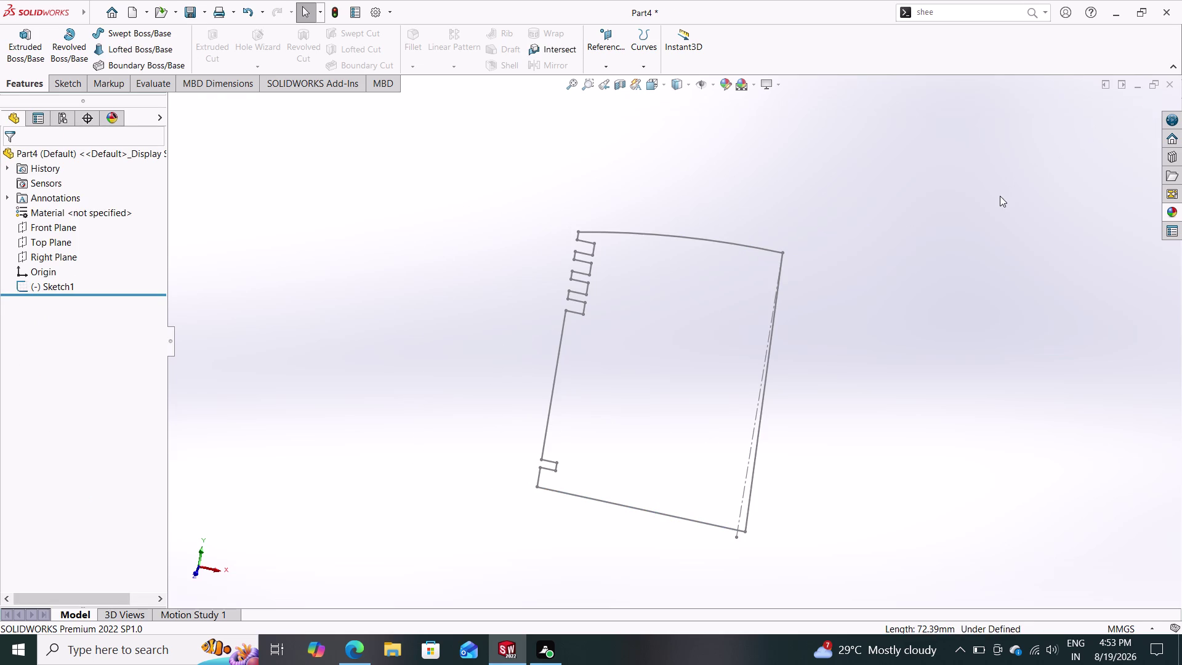
click(46, 227)
click(55, 211)
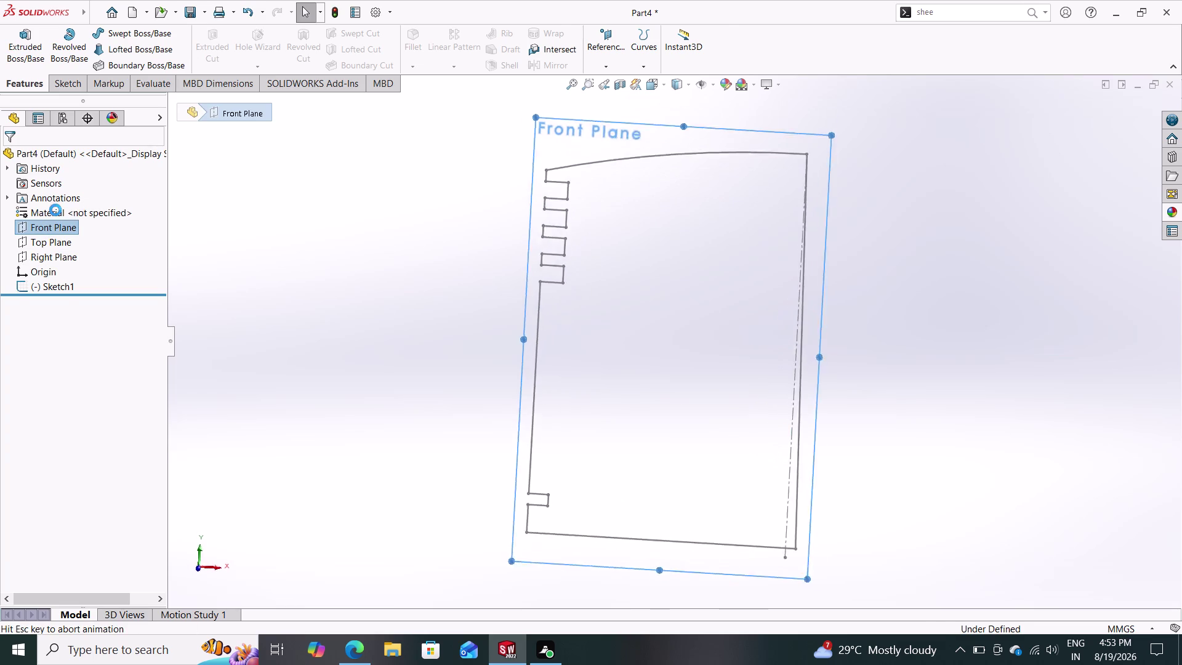
key(Escape)
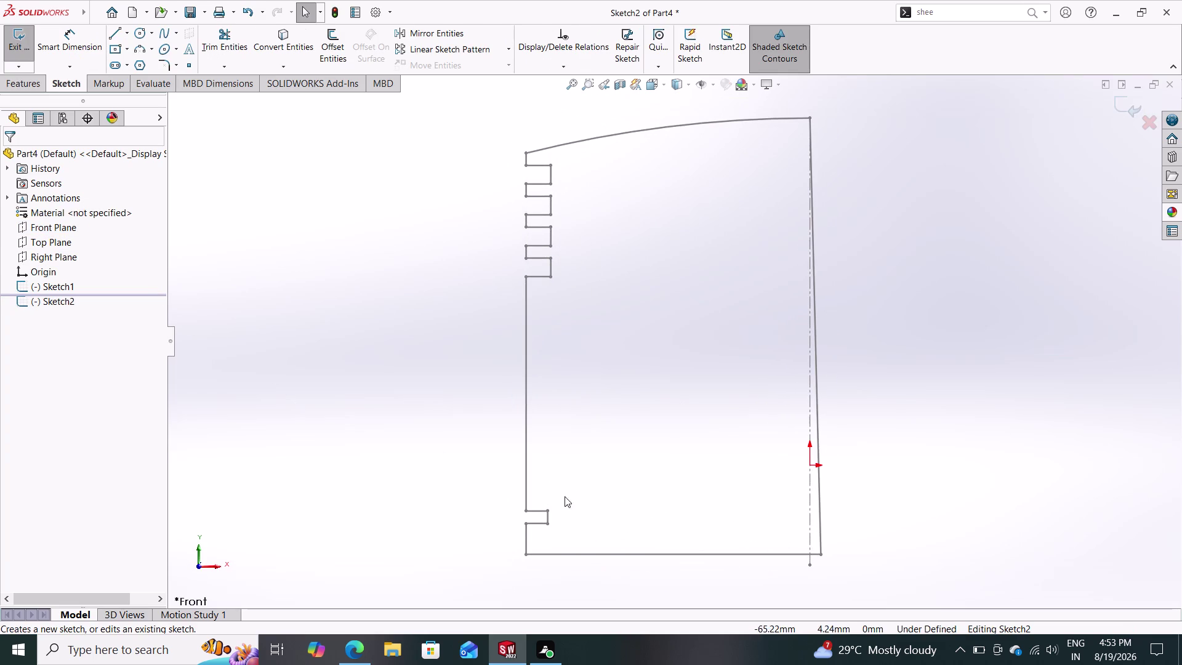
Try deleting the right-hand edge, then show Sketch1's dimensions from the feature tree.
click(819, 484)
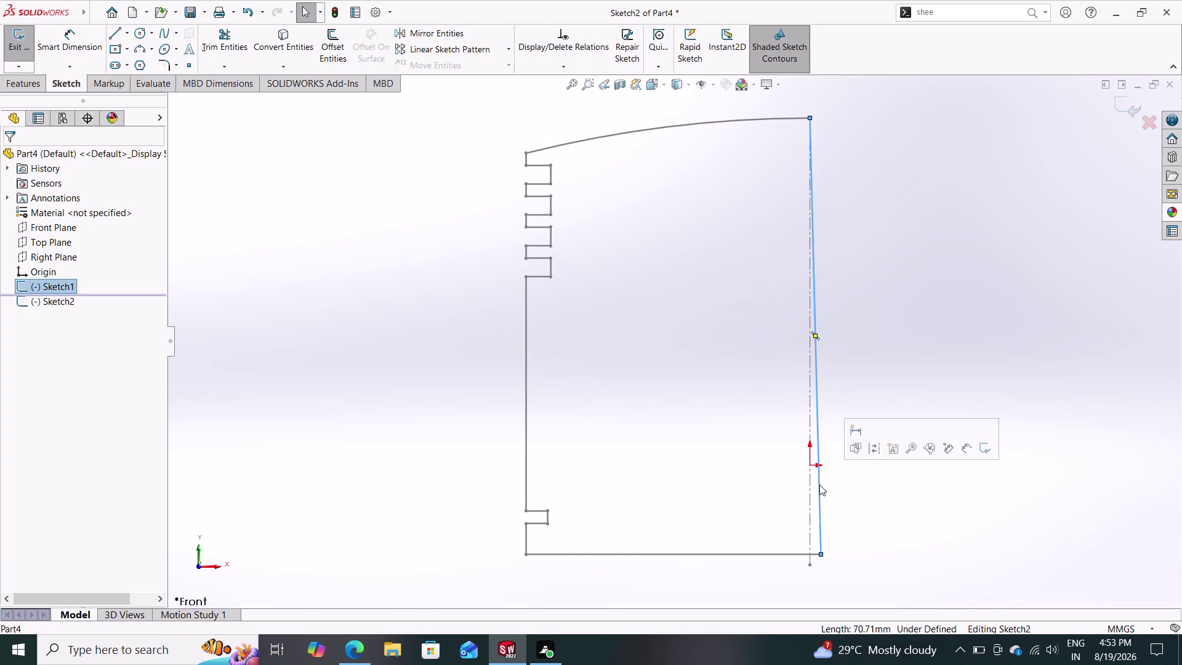
key(Delete)
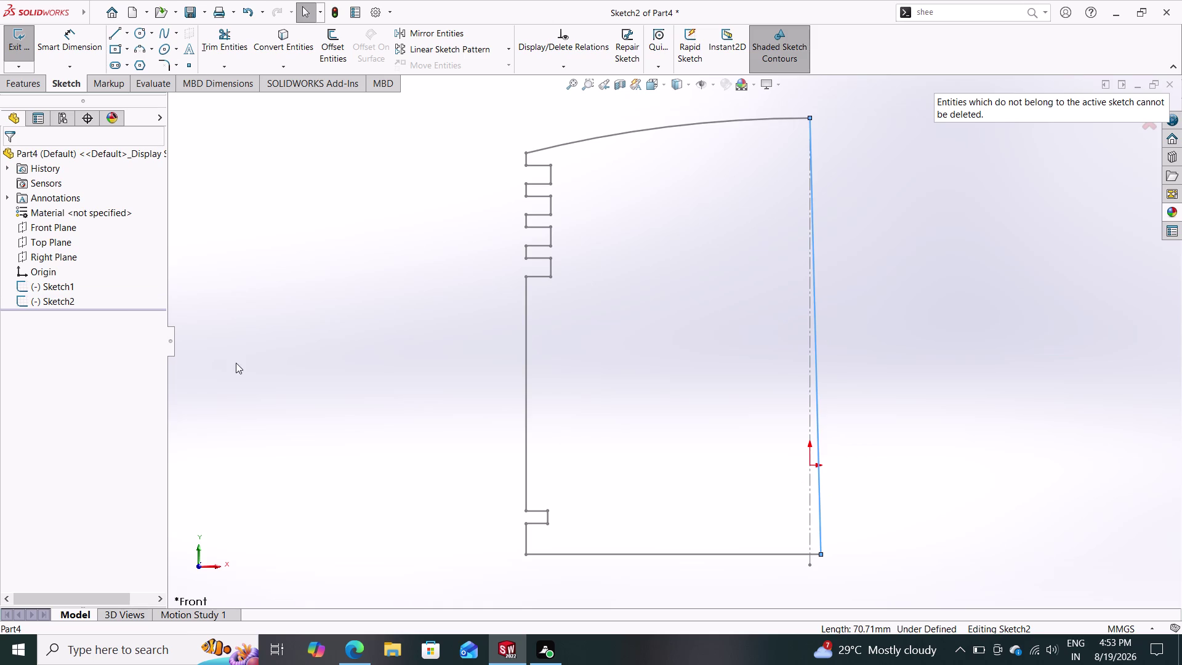
click(58, 286)
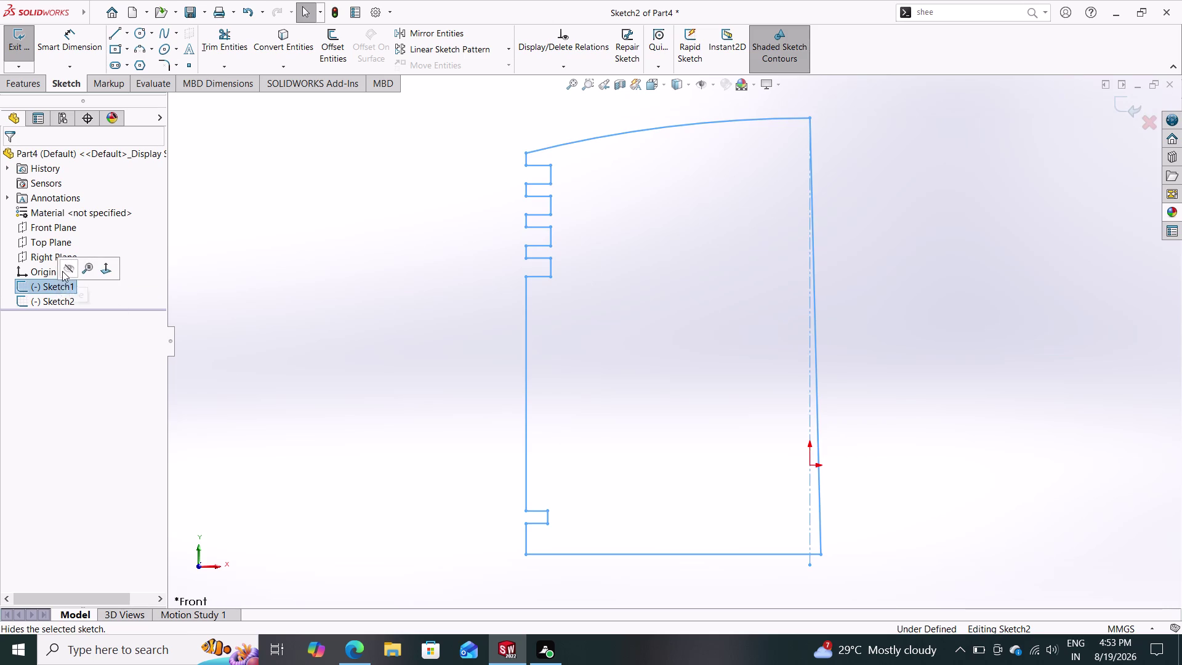
double_click(56, 282)
click(56, 282)
double_click(57, 282)
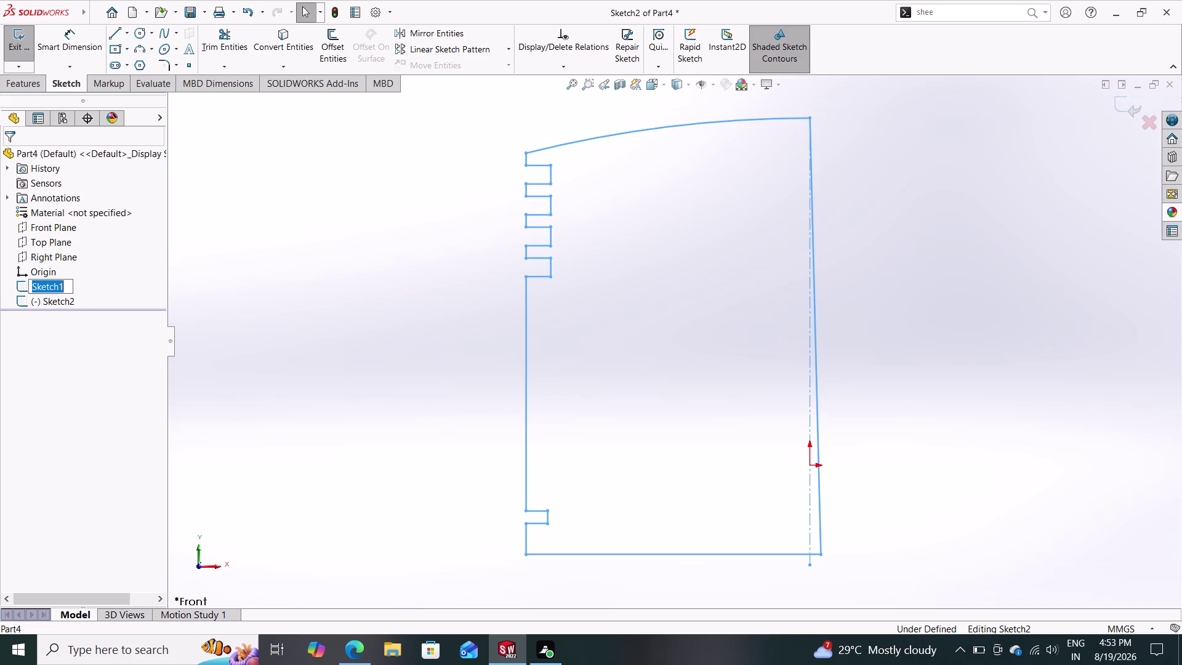
double_click(21, 283)
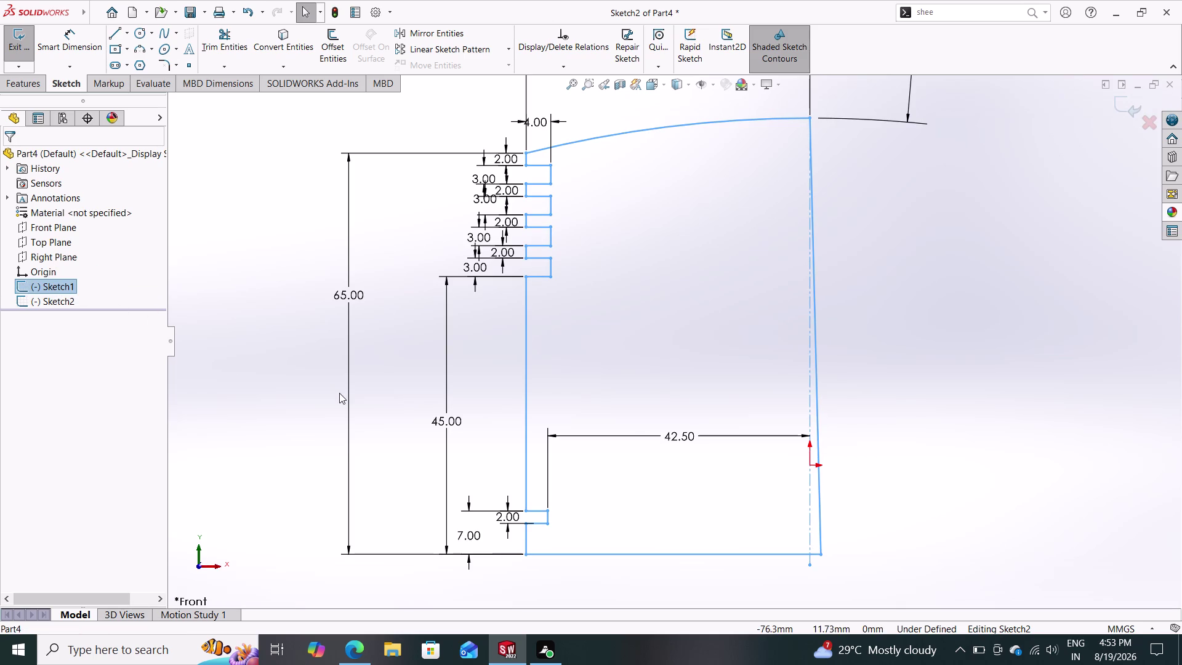
key(Escape)
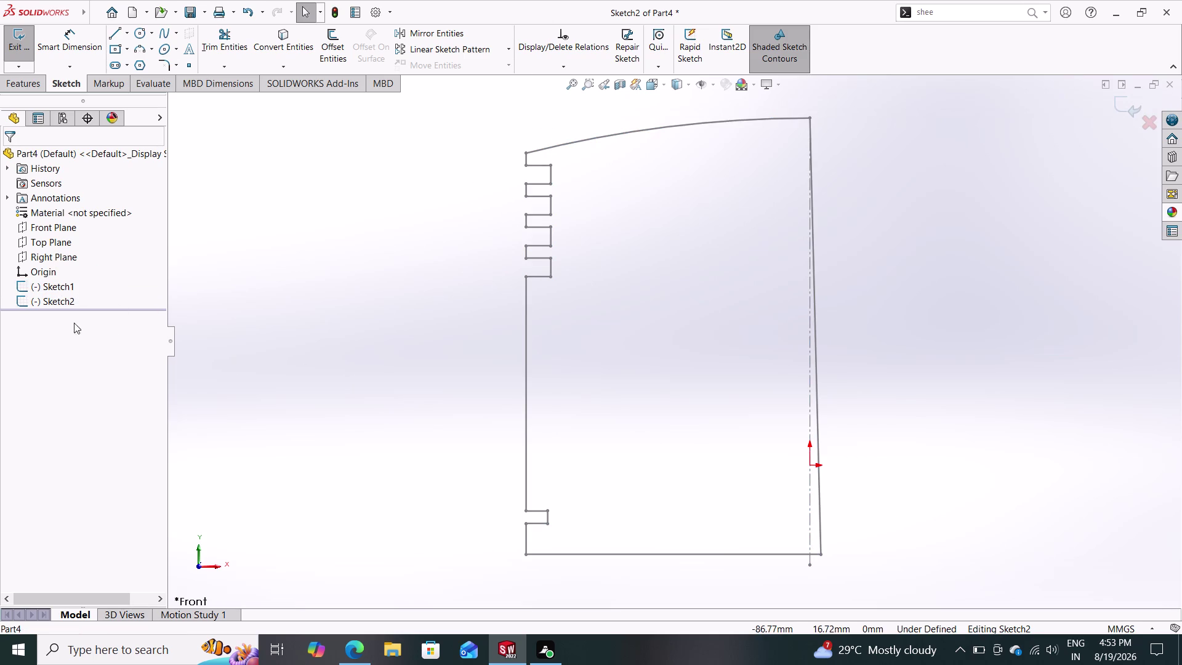
double_click(45, 285)
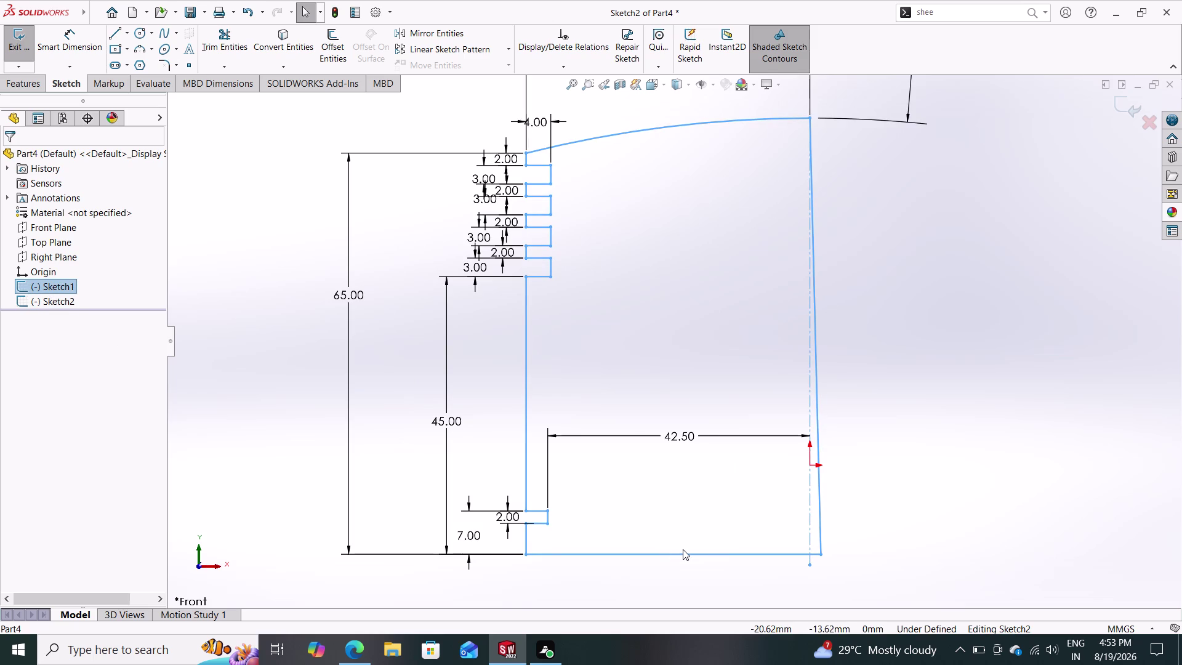
Attempt to delete the profile's bottom line and slanted right edge.
click(703, 556)
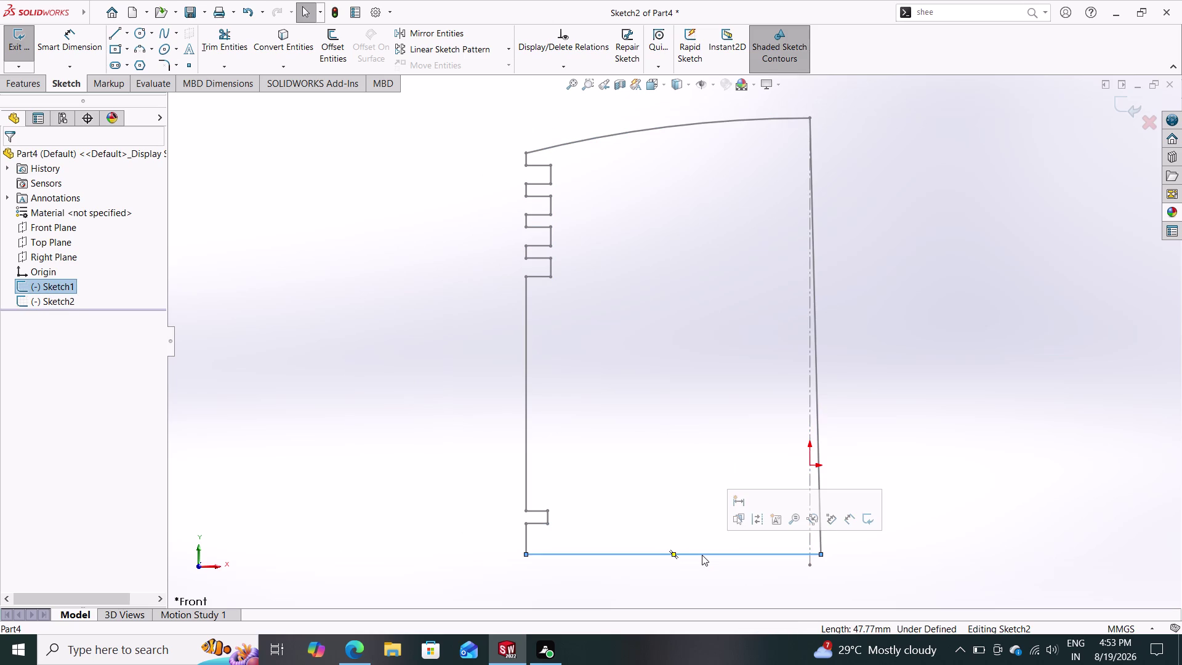
key(Delete)
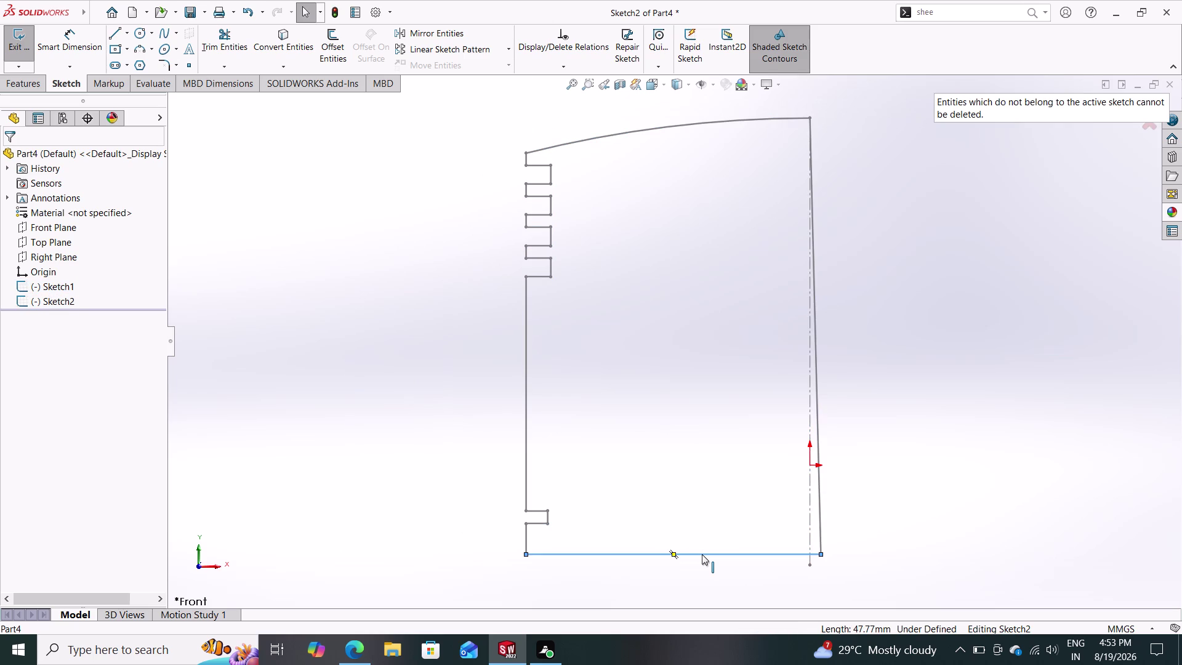
double_click(702, 554)
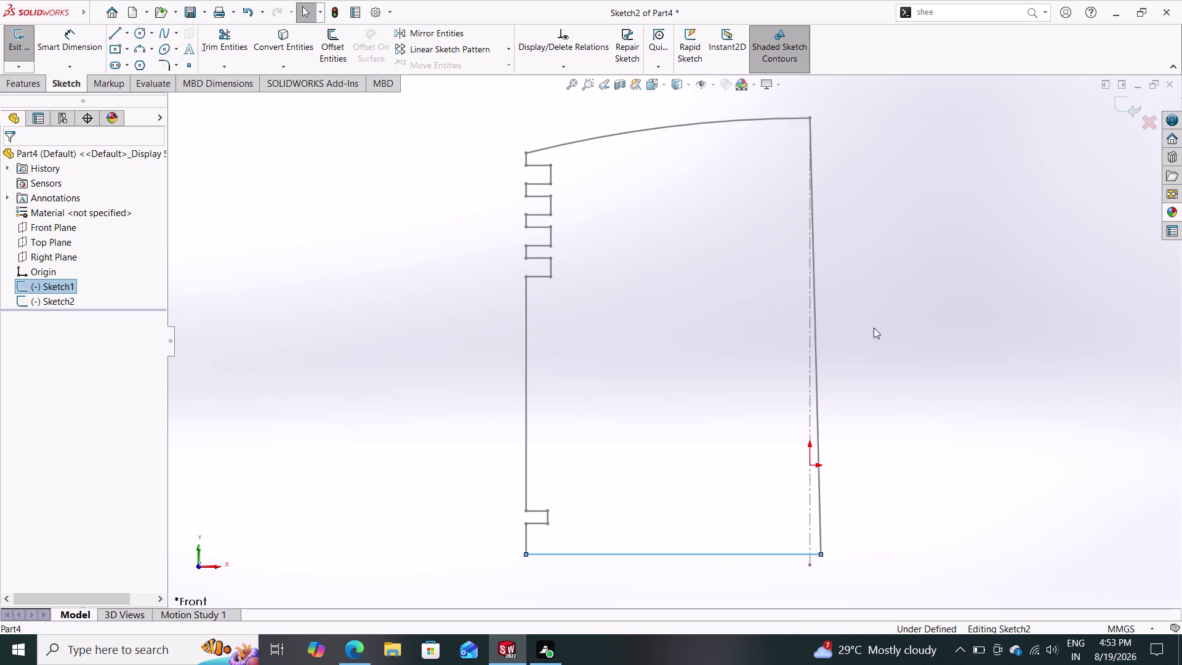
click(815, 329)
key(Delete)
key(Delete)
key(Delete)
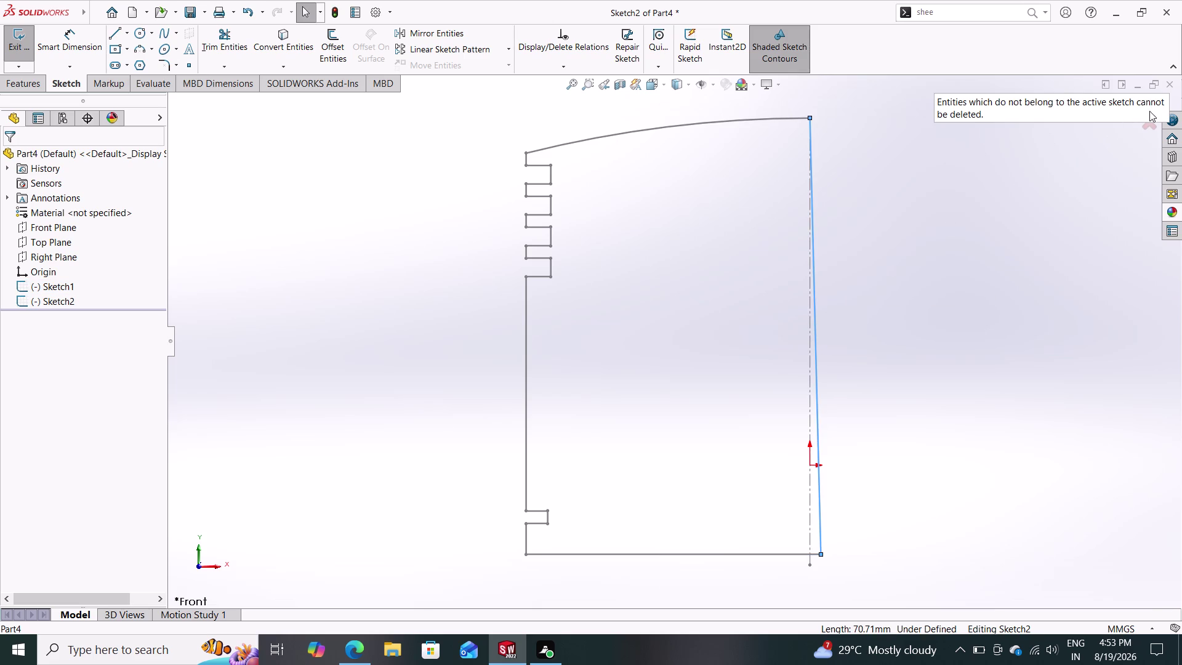
Exit the second sketch, choosing Discard Changes and Exit.
click(1146, 130)
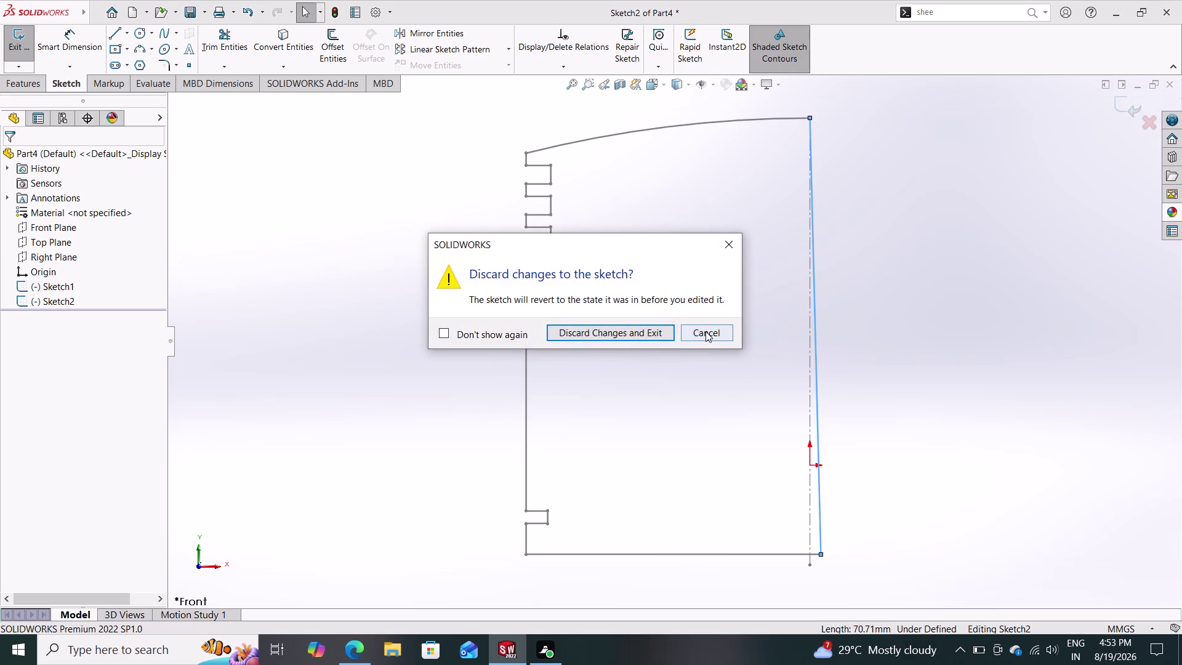
click(705, 331)
click(1128, 104)
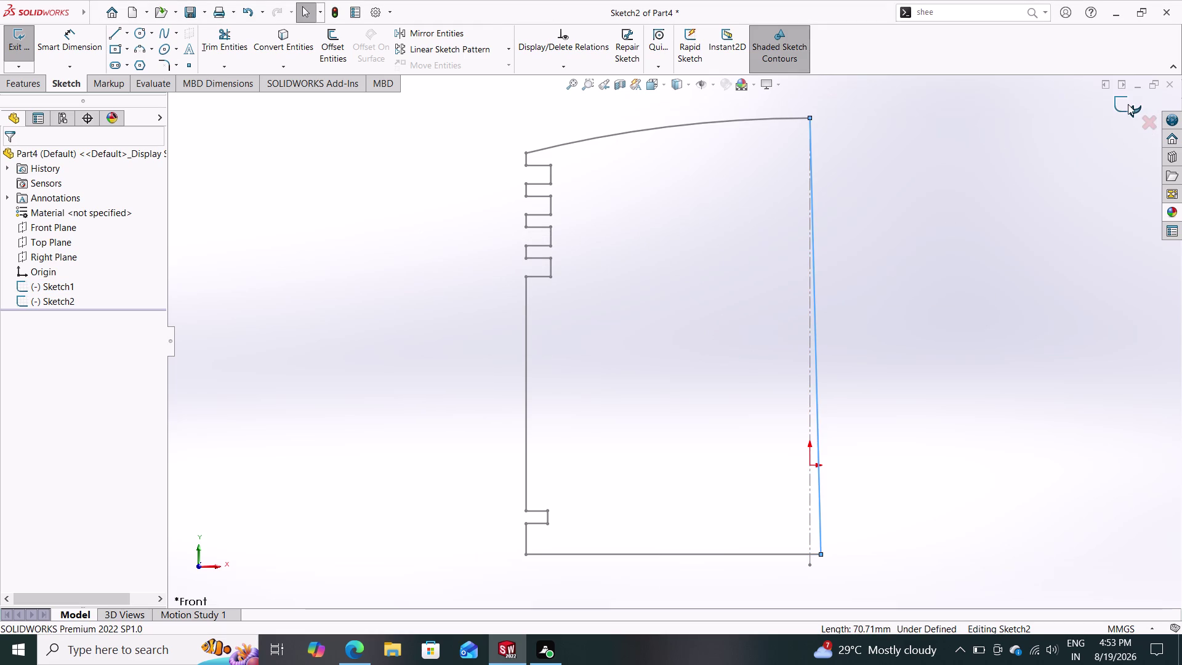
double_click(812, 278)
click(812, 277)
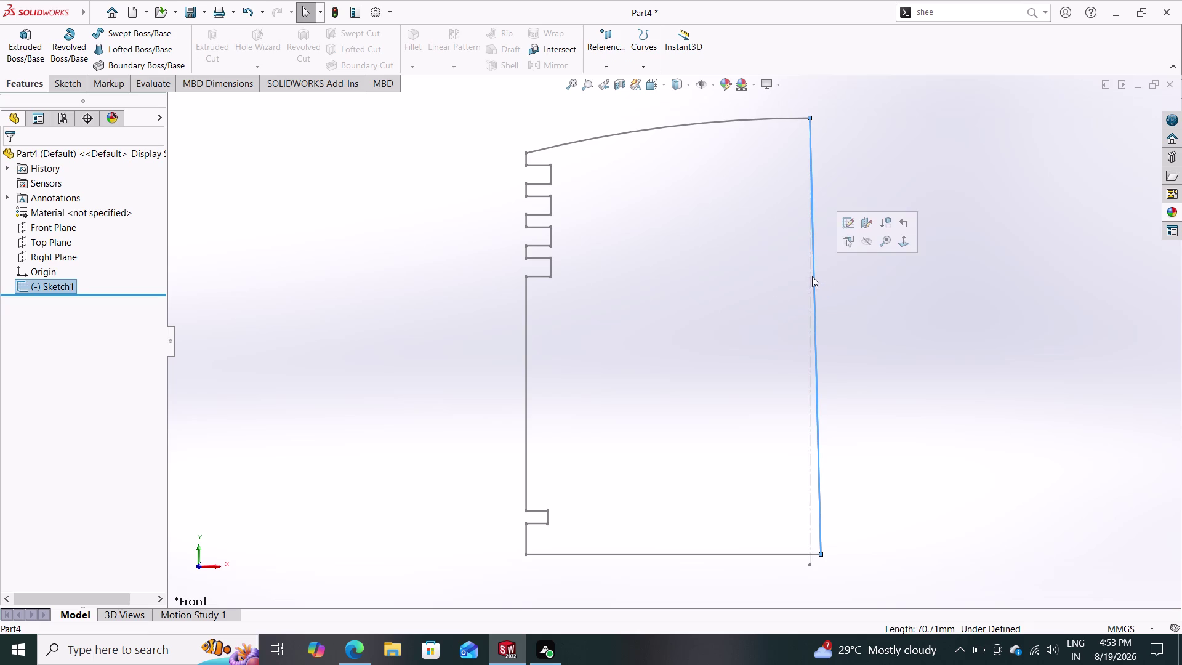
Edit Sketch1 and delete the slanted right edge and bottom line.
click(851, 225)
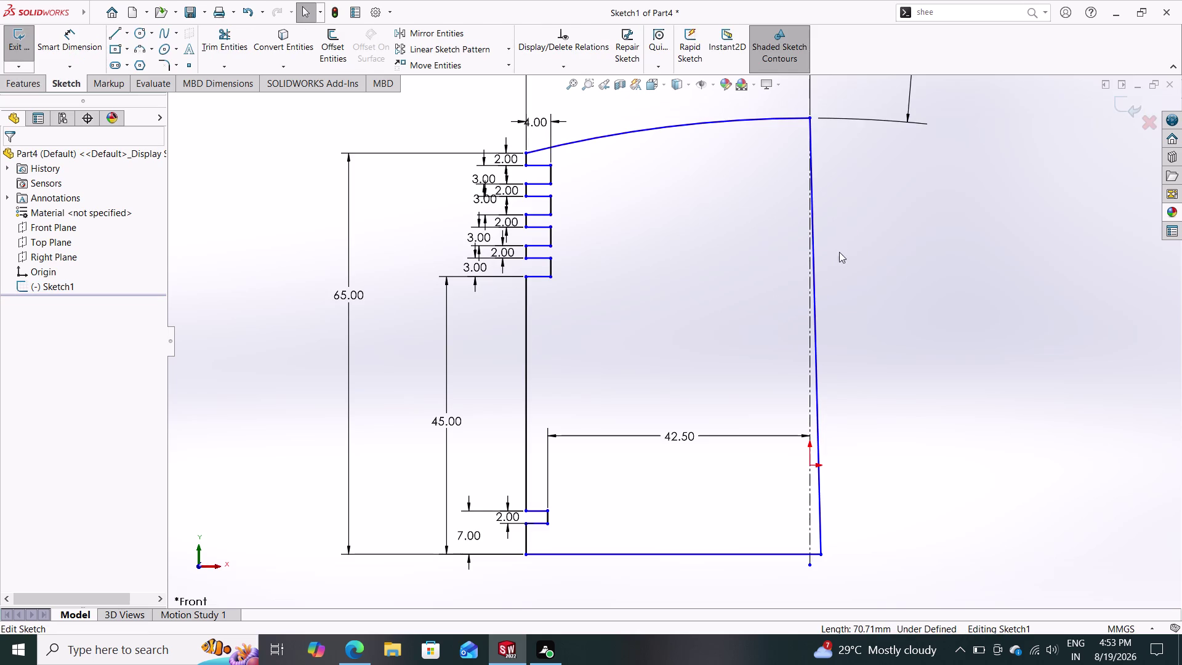
click(817, 384)
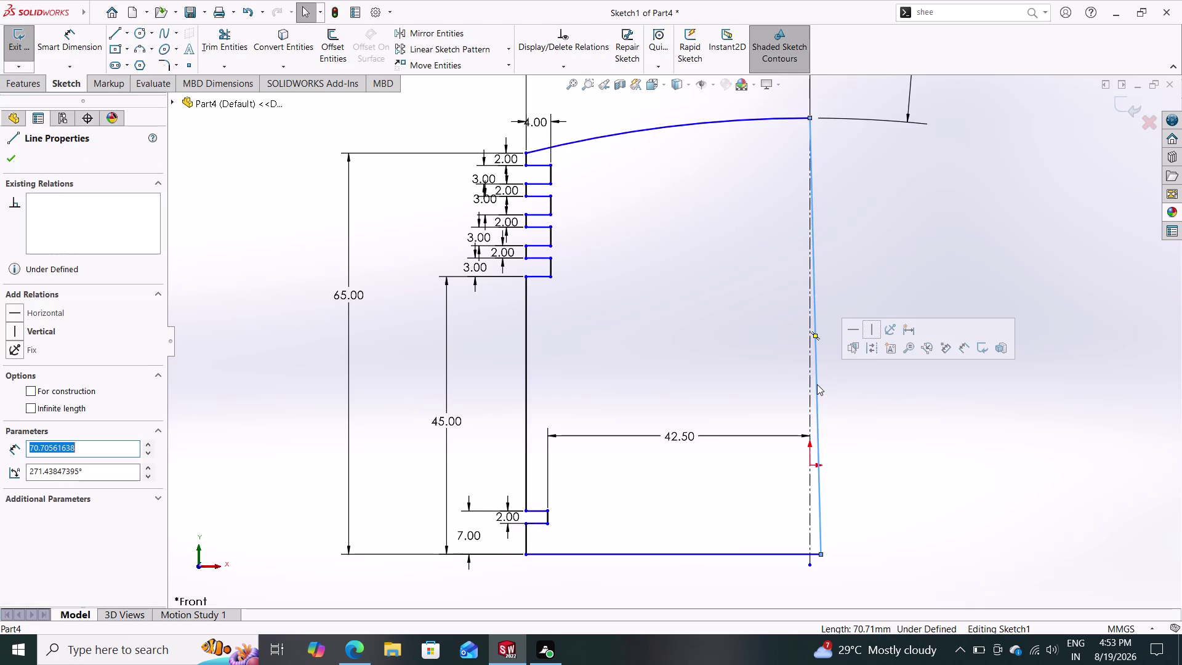
key(Delete)
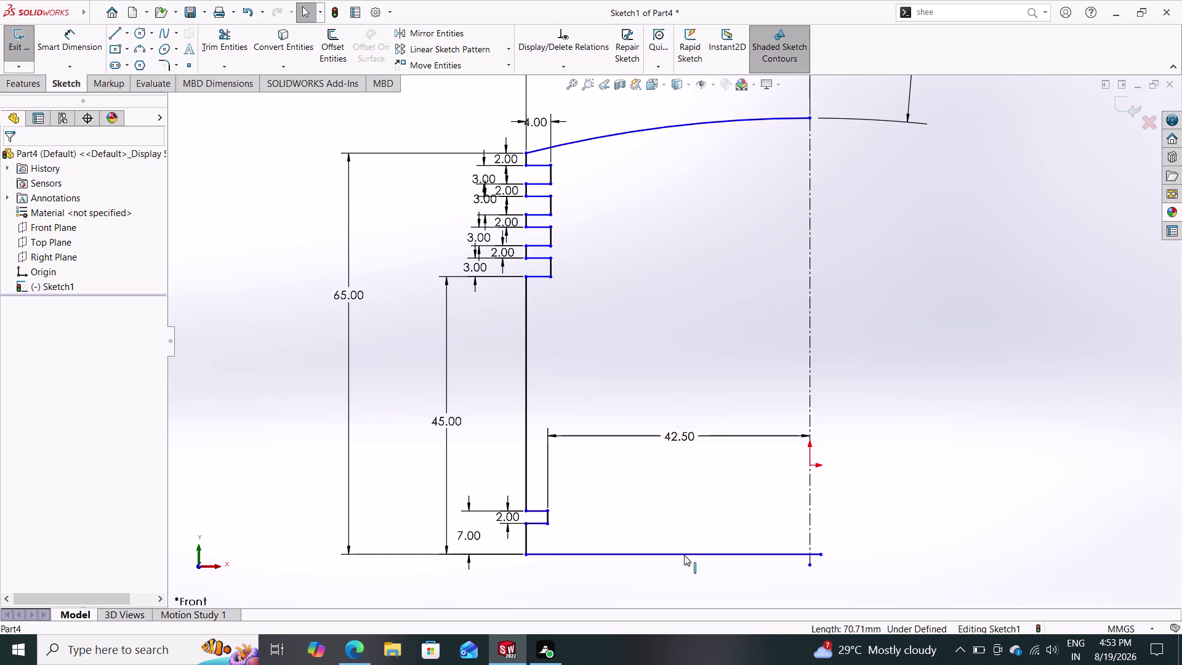
click(685, 557)
key(Delete)
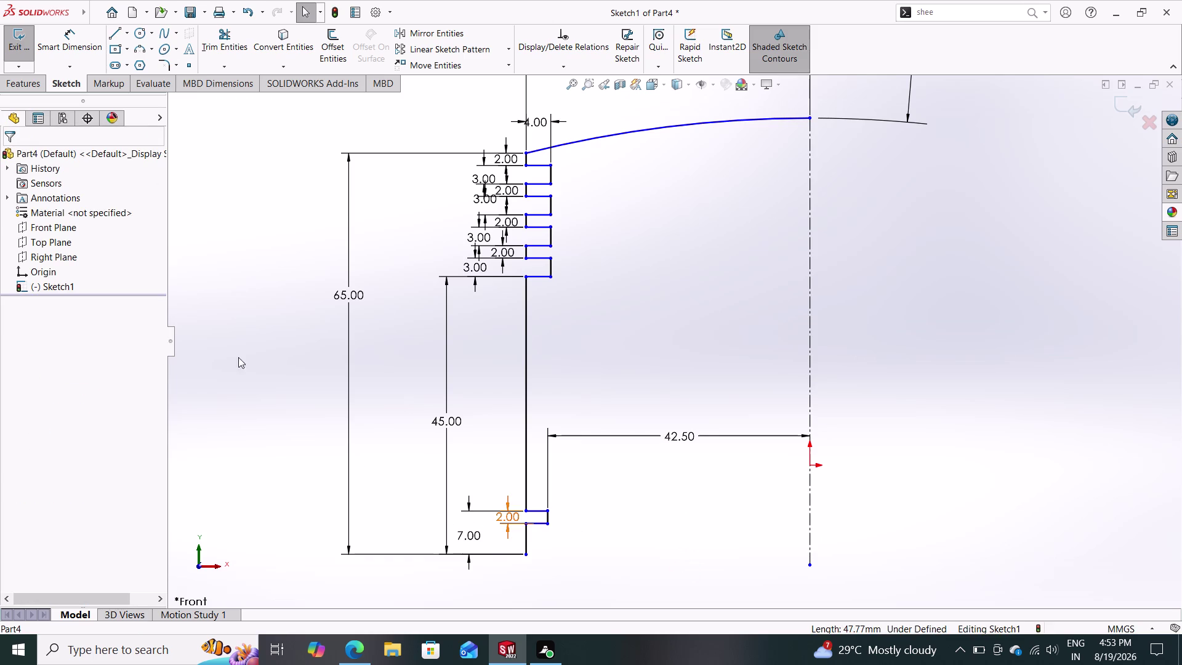
Draw a new bottom line to the centre axis and a straight edge up to the arc's end.
click(112, 36)
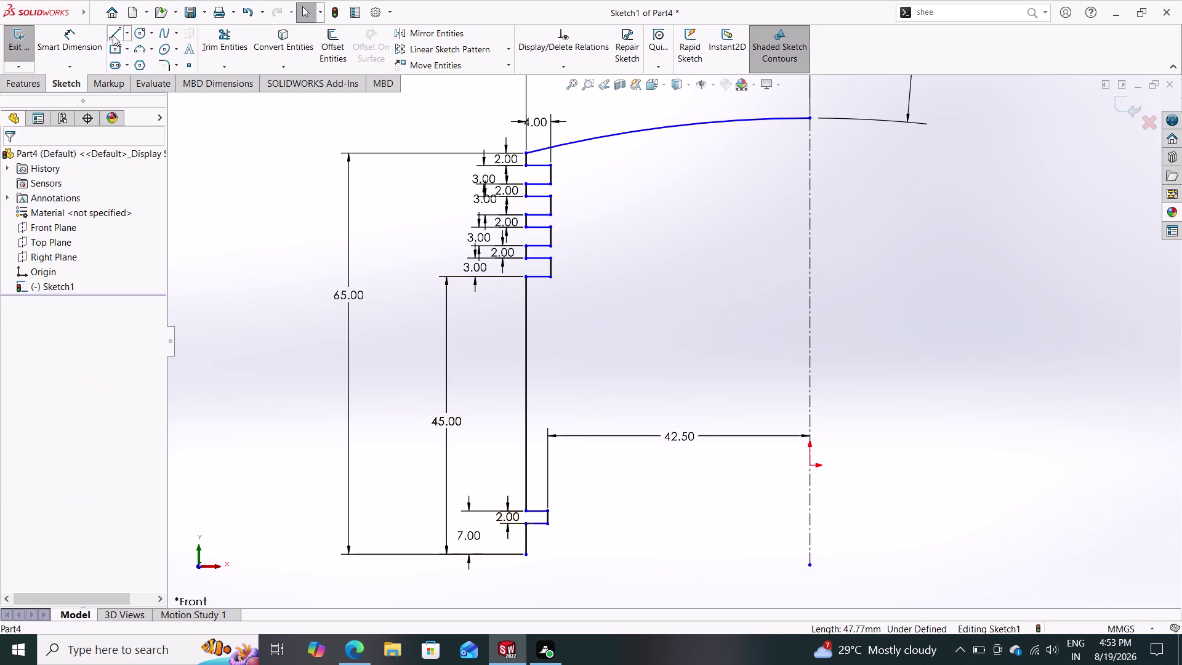
click(527, 554)
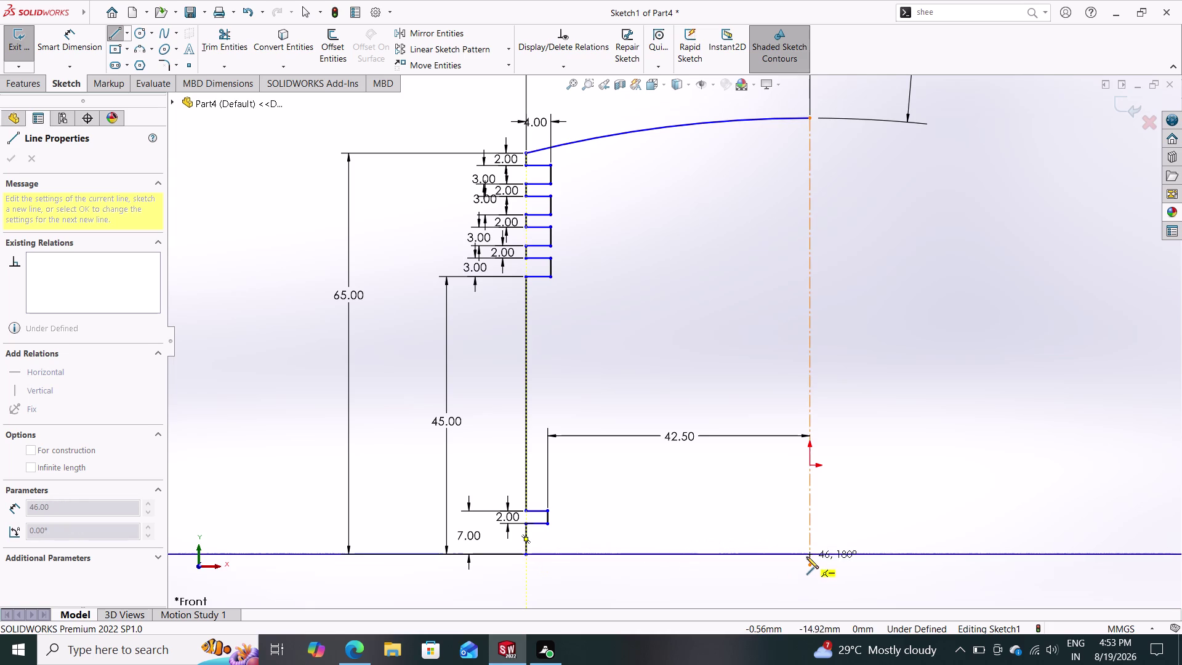
click(811, 554)
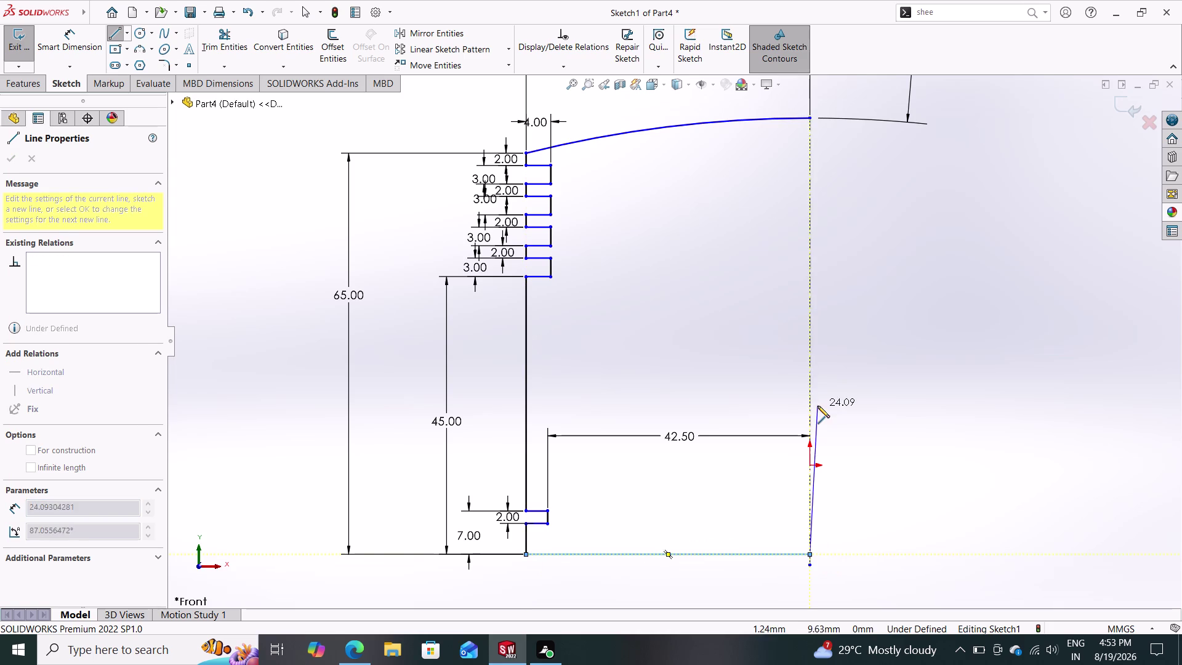
click(808, 119)
key(Escape)
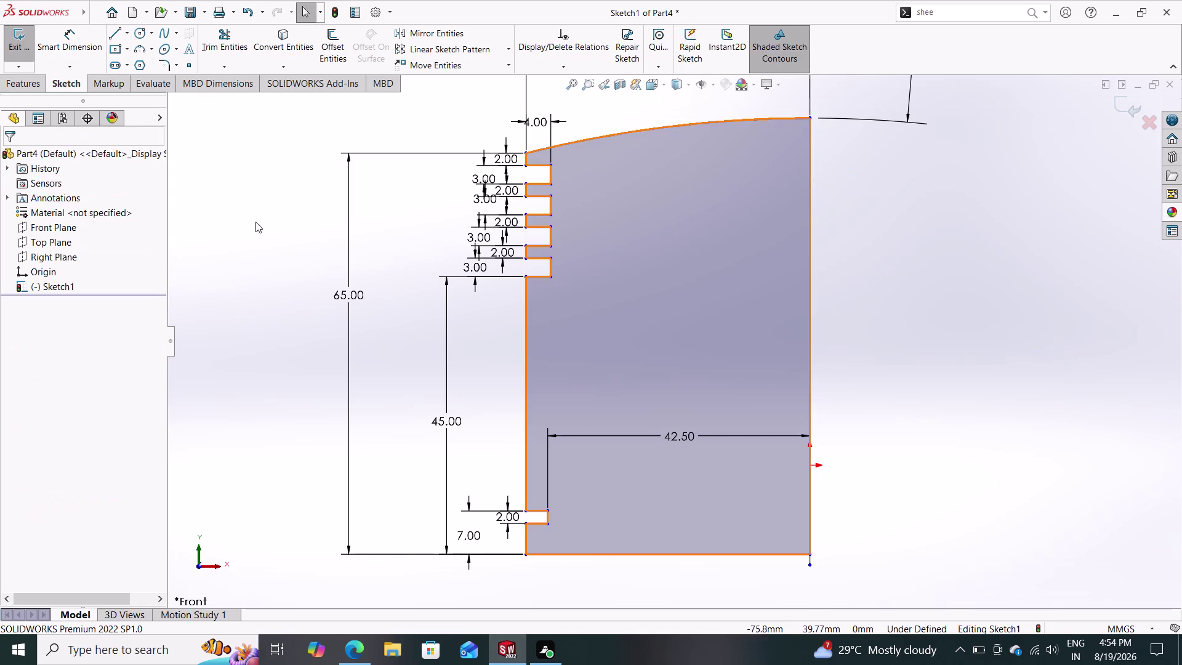
click(4, 75)
click(14, 84)
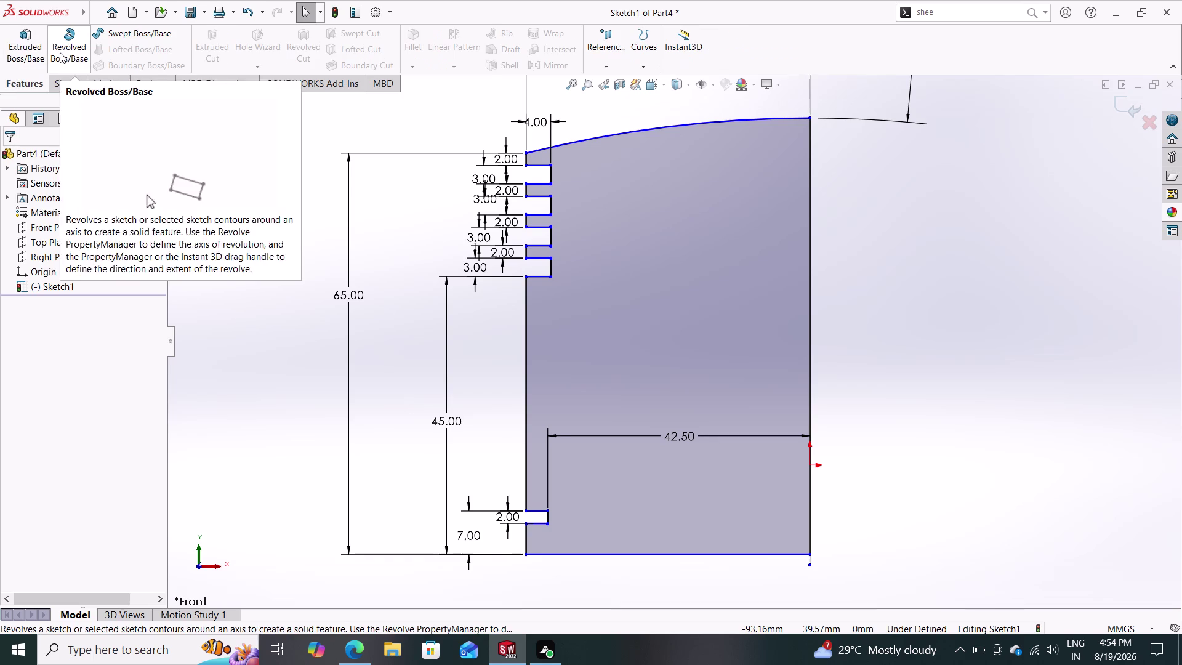
Revolve the closed profile 360° about Line1 to create Revolve3.
click(61, 52)
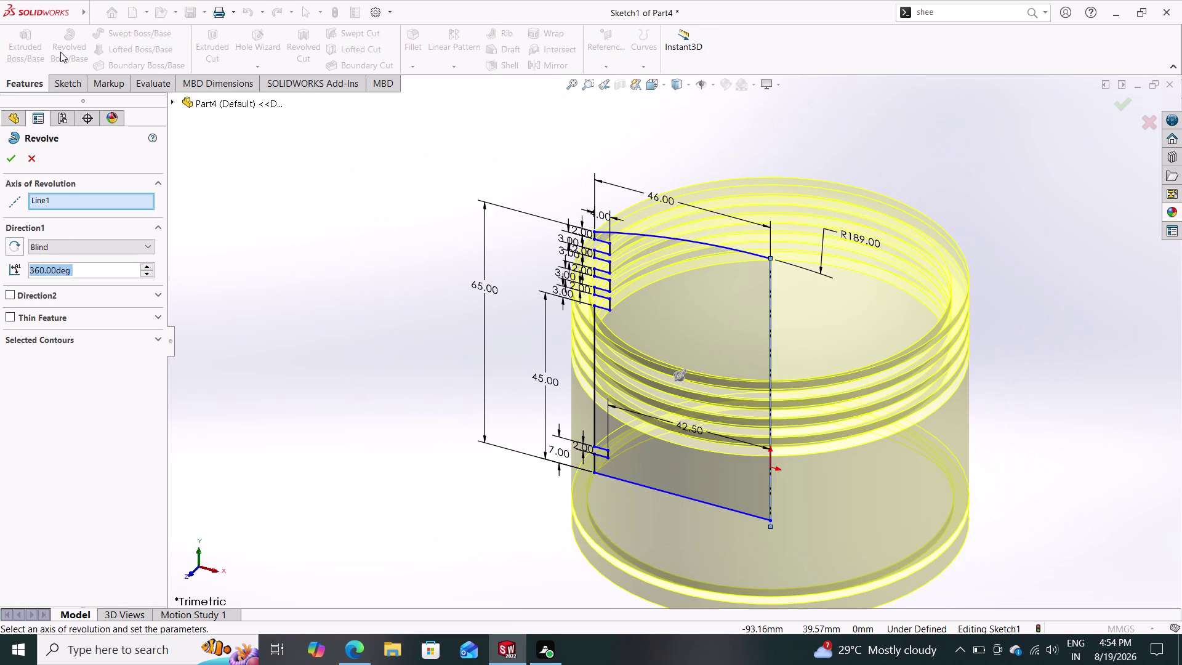
click(8, 160)
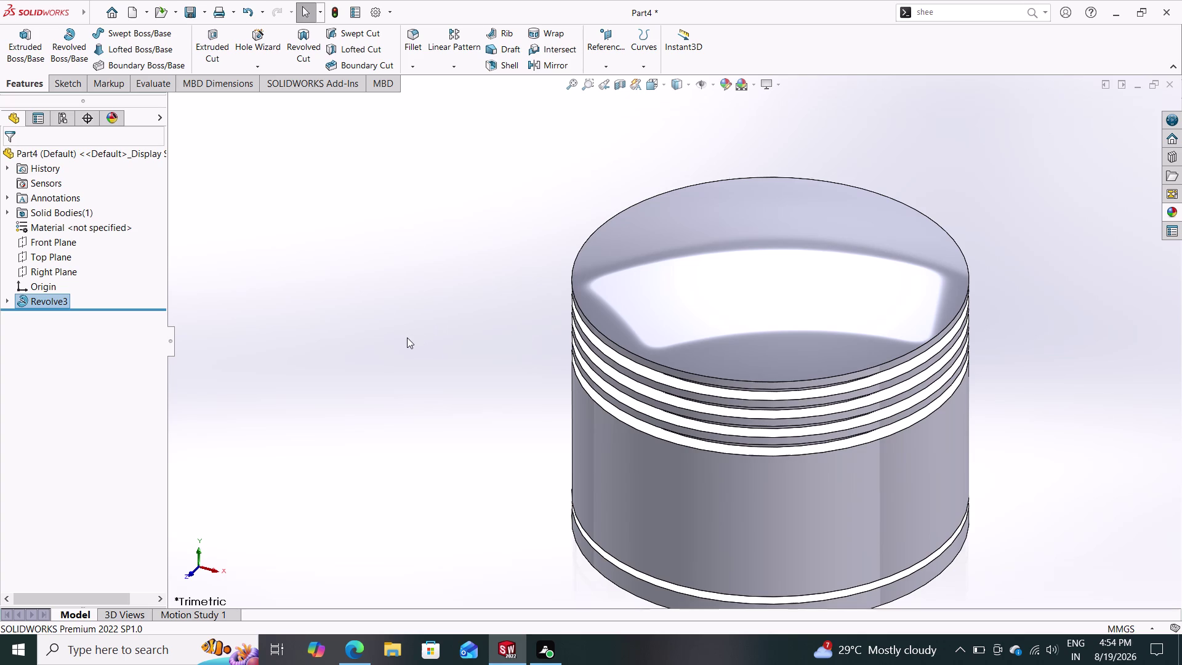
Orbit to the piston's bottom face, select it, and start a sketch there.
middle_drag(407, 340, 444, 282)
middle_drag(447, 349, 502, 287)
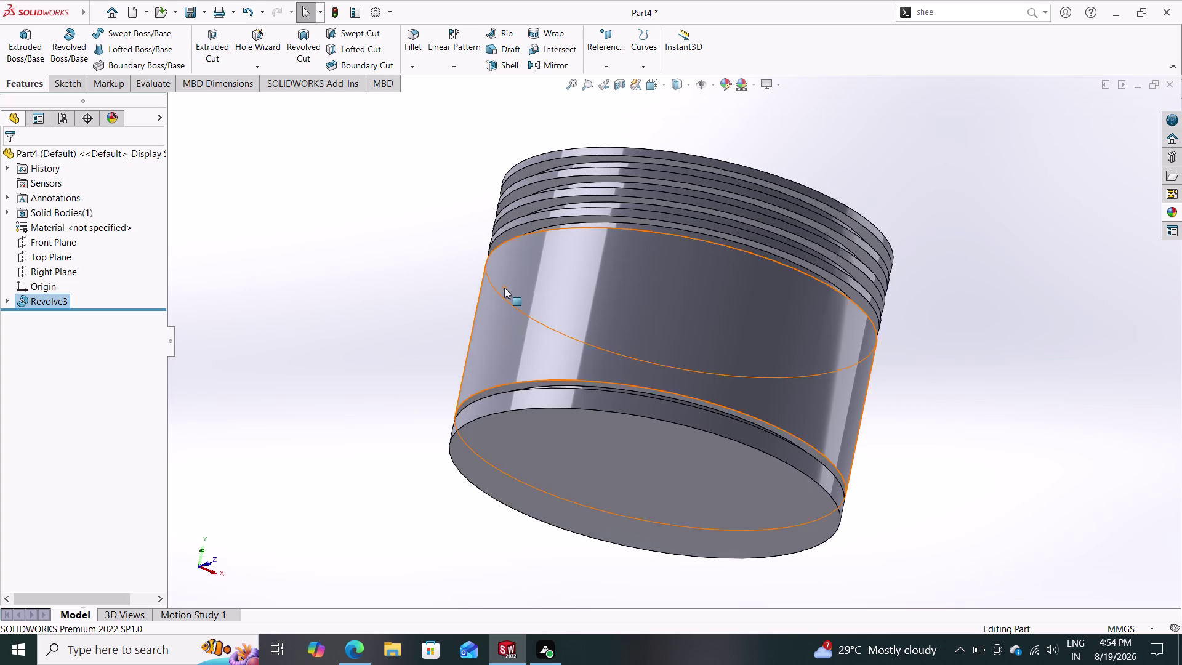
middle_drag(479, 289, 453, 370)
middle_drag(480, 306, 527, 220)
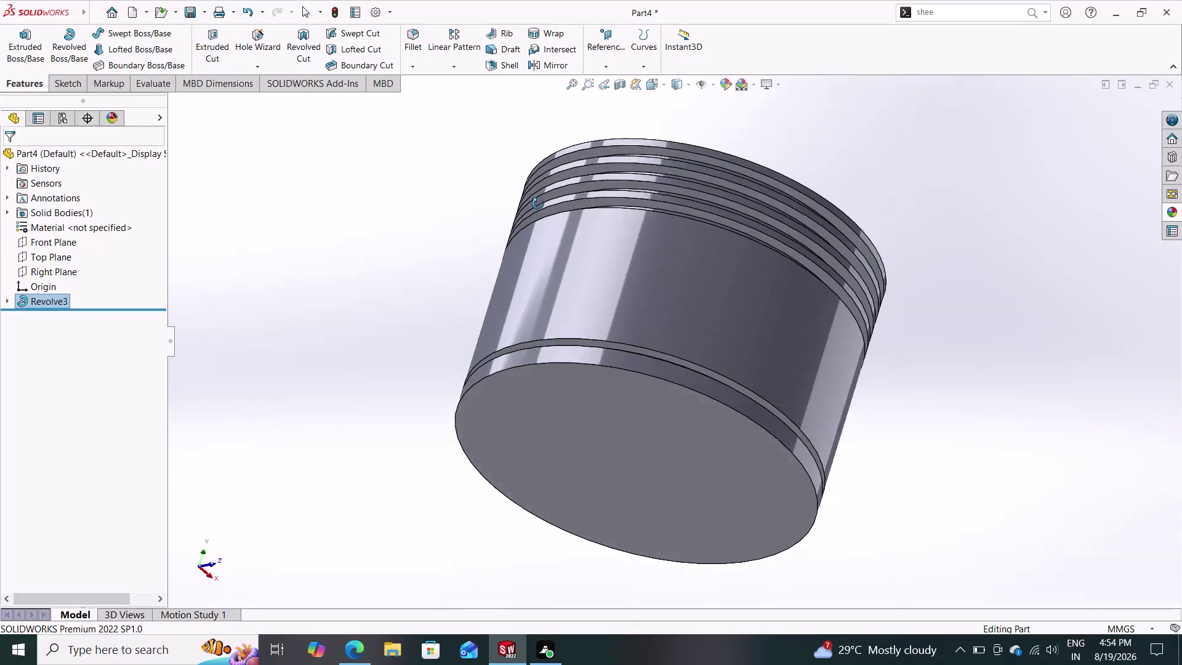
middle_drag(527, 221, 680, 379)
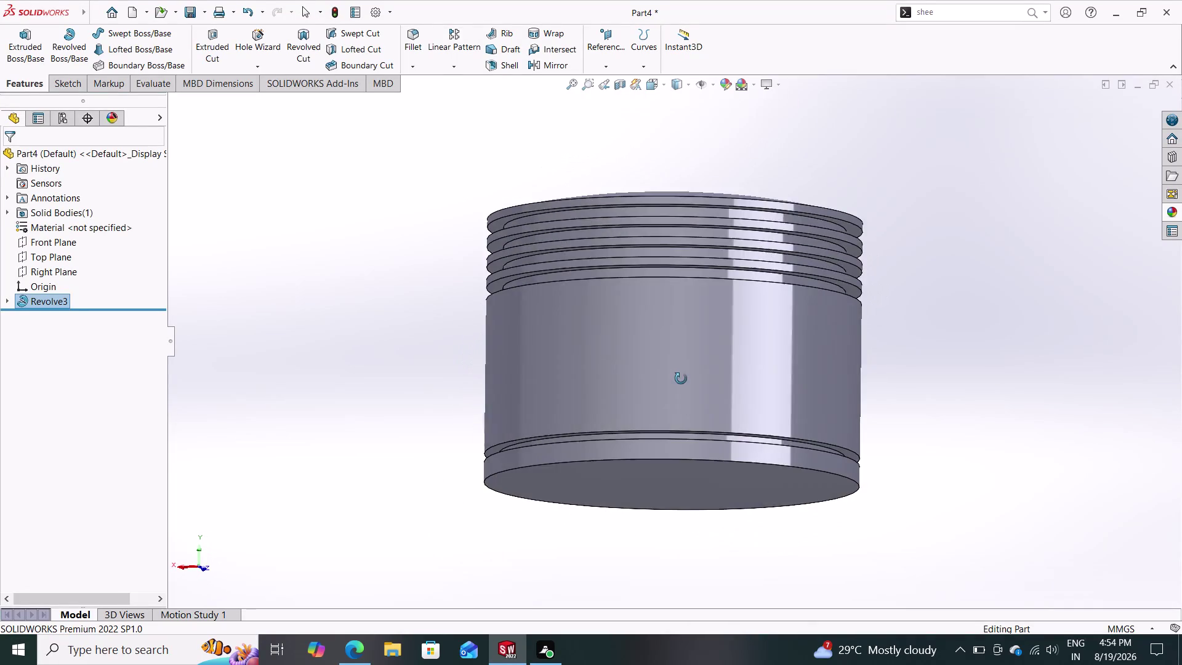
middle_drag(680, 379, 691, 429)
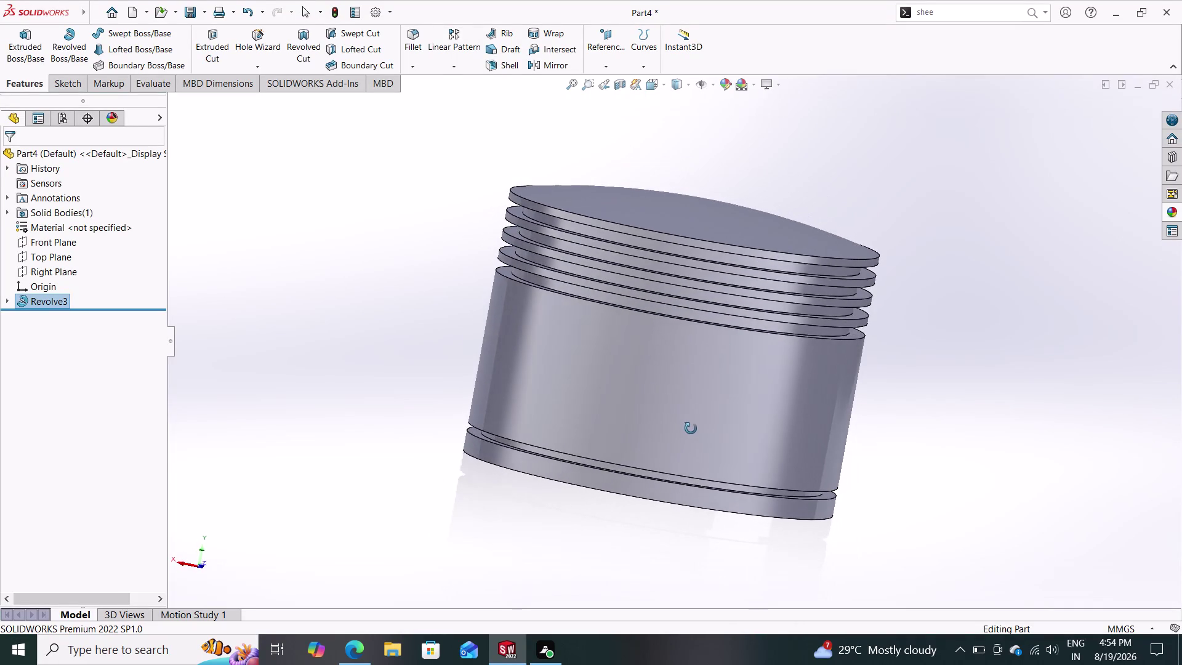
middle_drag(690, 428, 737, 225)
click(719, 443)
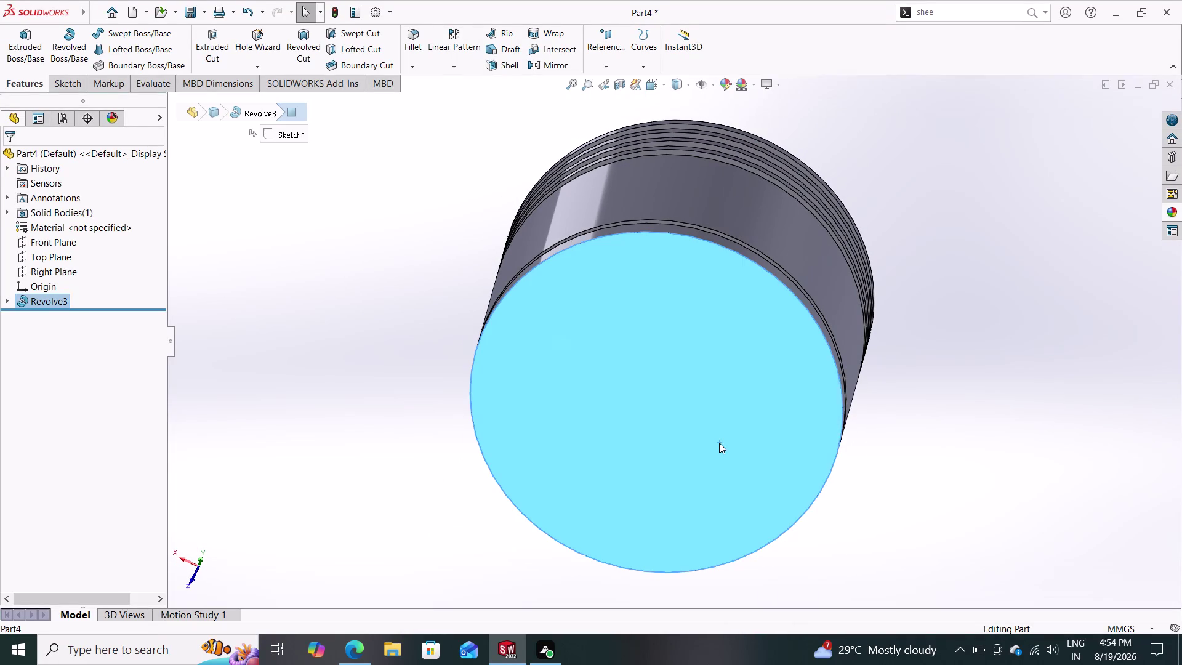
click(772, 406)
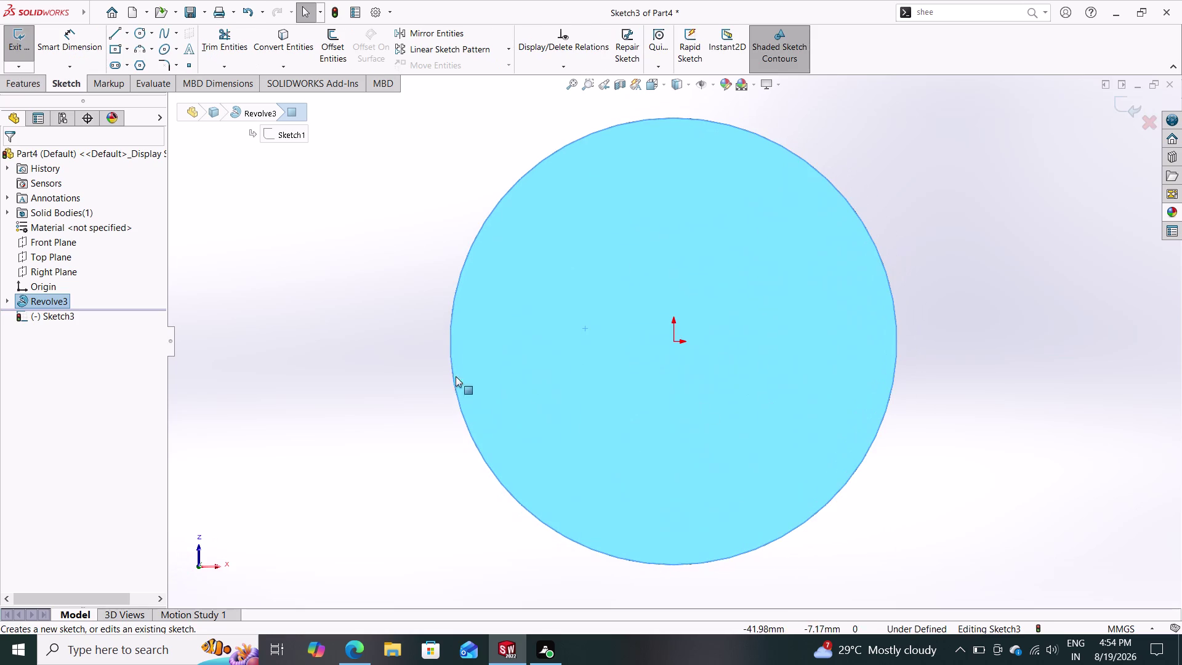
Draw a circle centred on the origin and dimension its diameter to 74 mm.
click(143, 30)
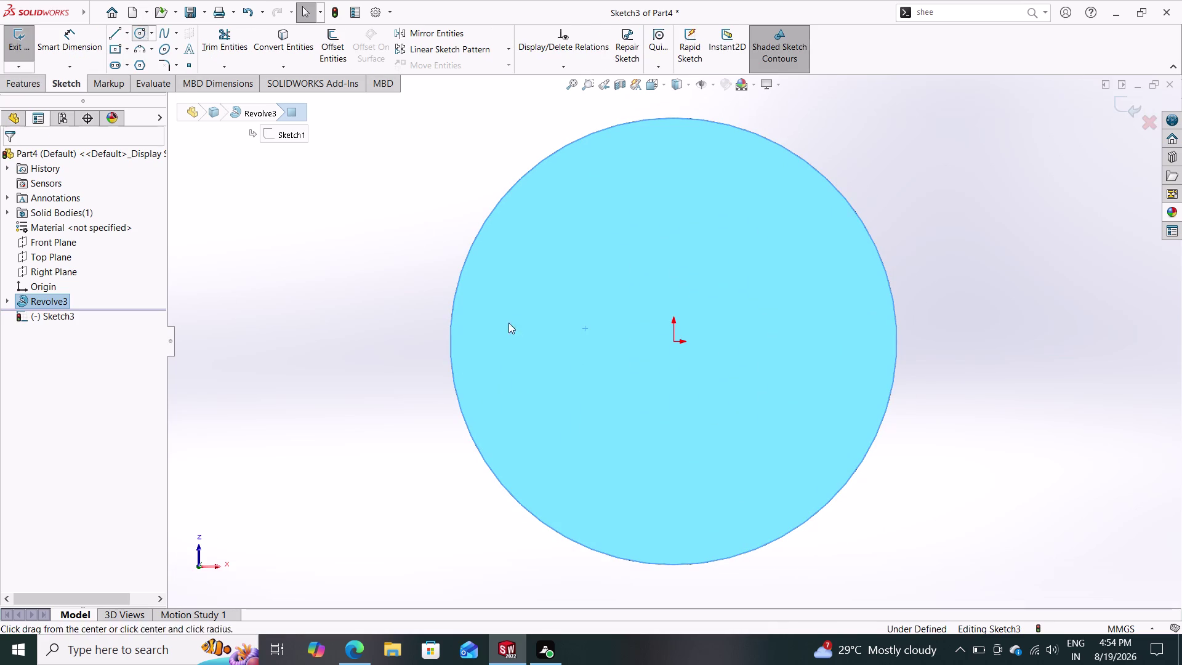
drag(674, 343, 698, 360)
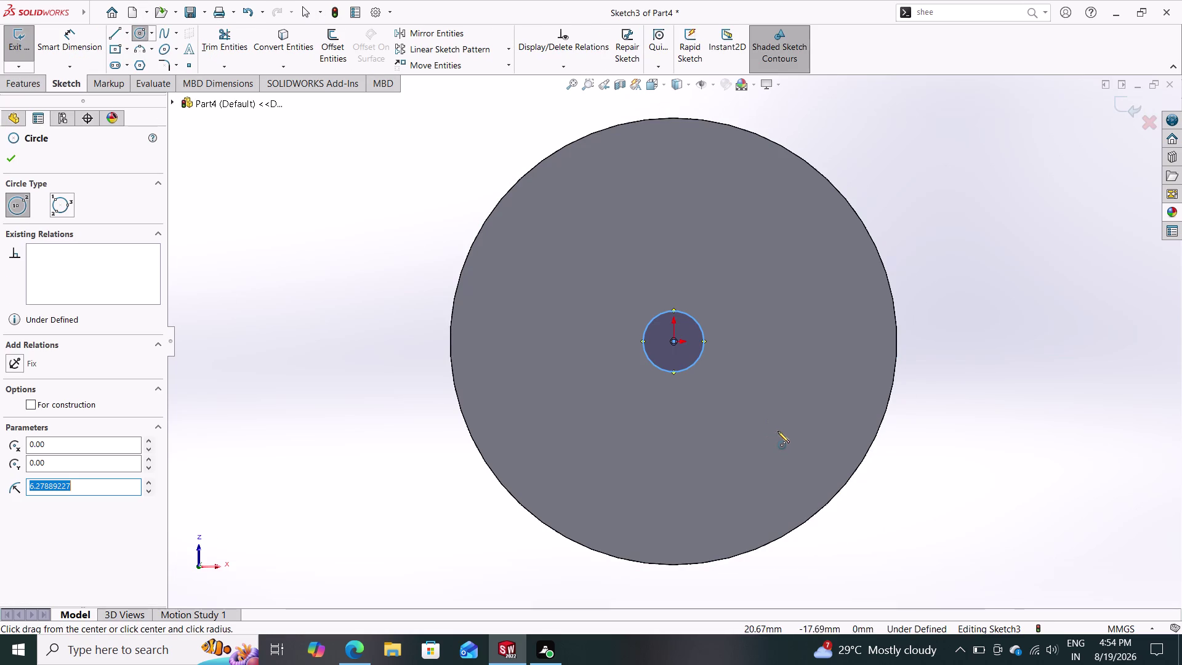
key(Escape)
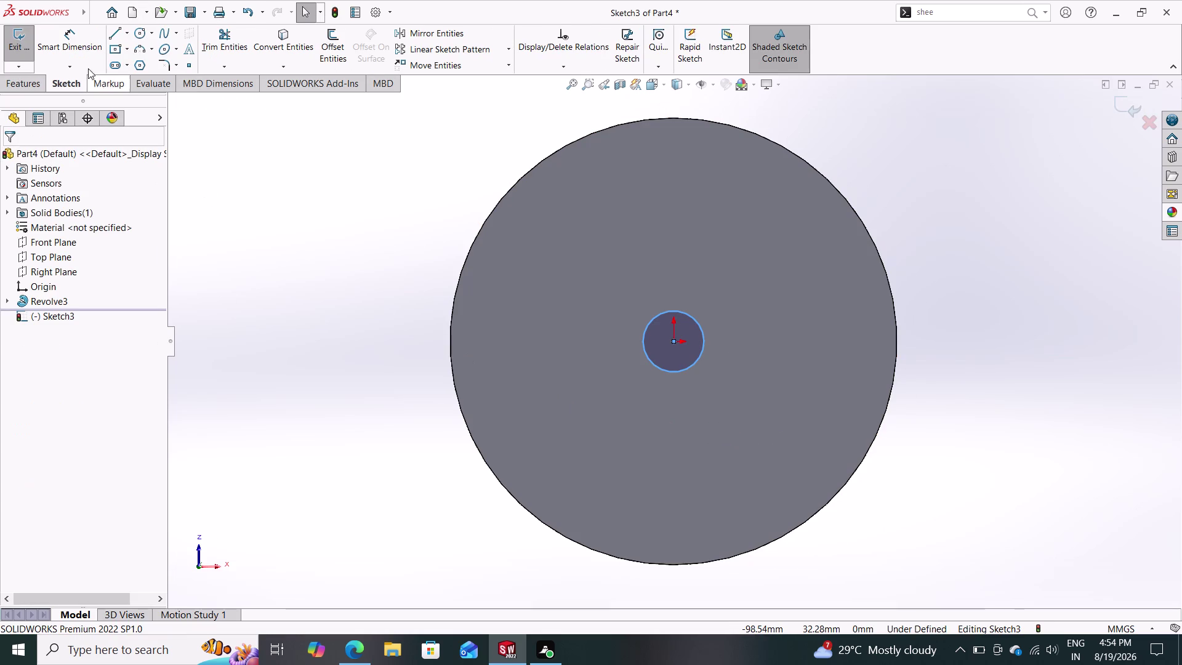
drag(78, 36, 101, 52)
click(698, 322)
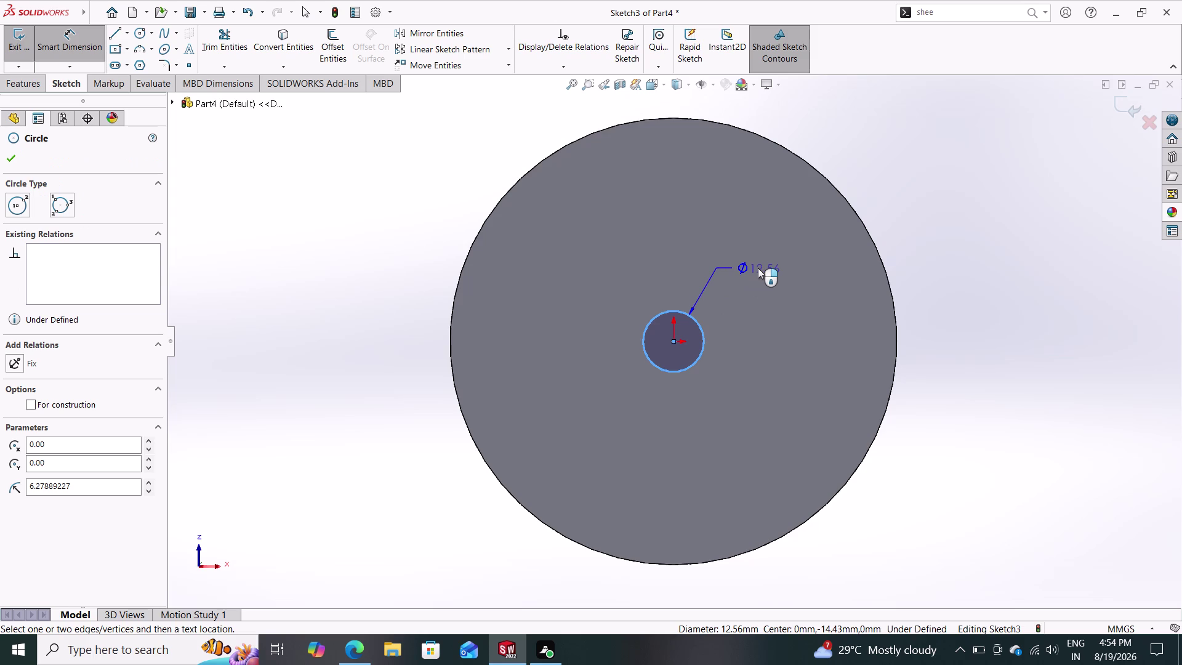
key(7)
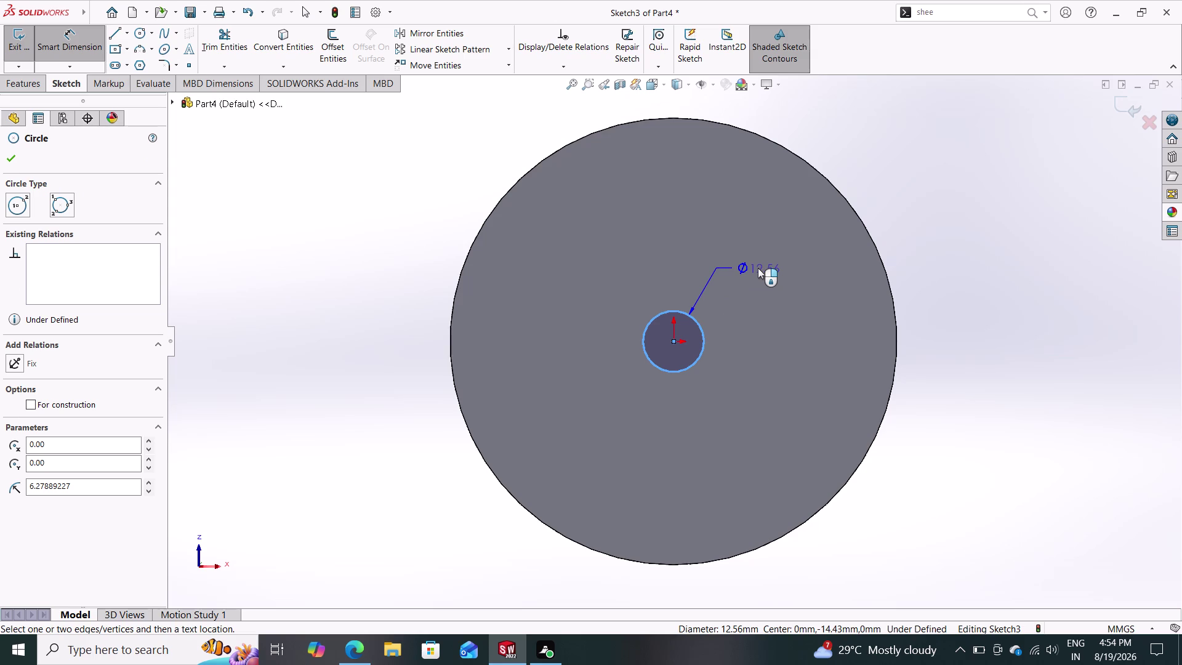
click(765, 266)
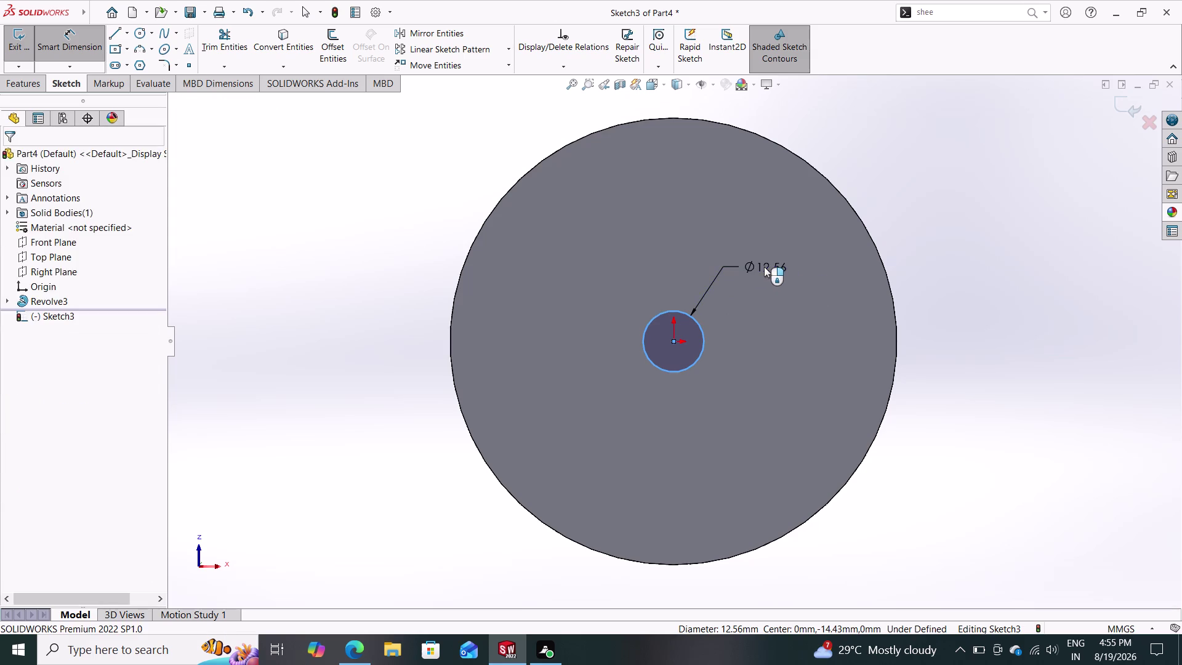
text(74)
key(Return)
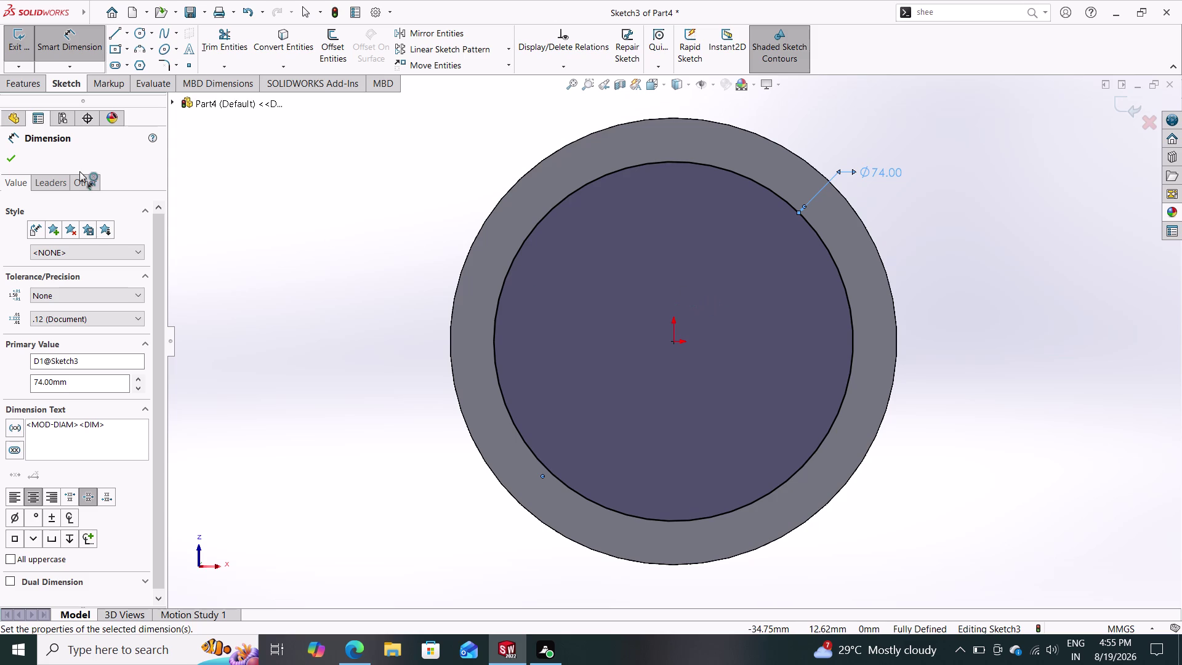
click(27, 80)
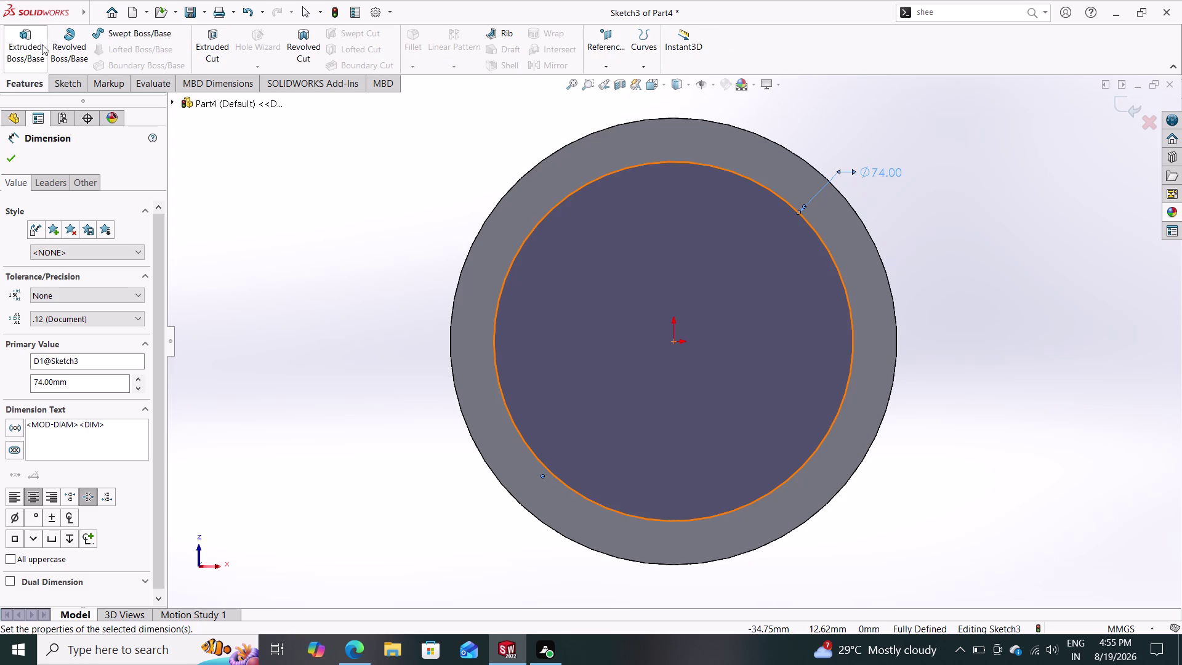
click(219, 35)
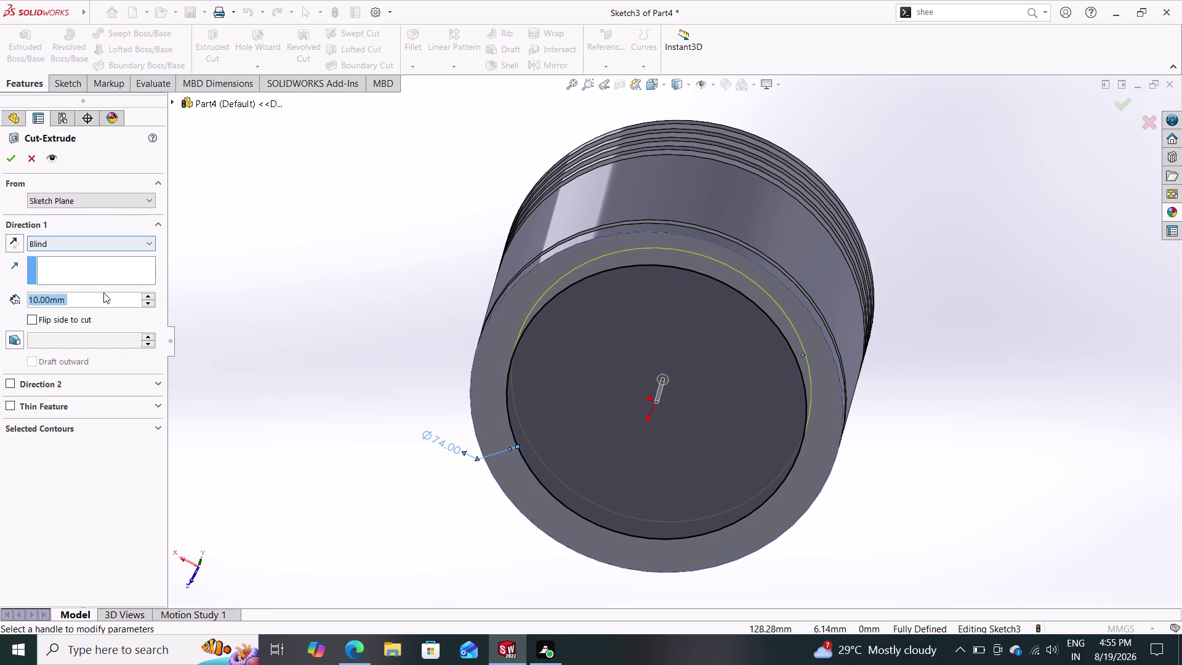
Set the cut-extrude blind depth to 62 mm and apply the cut.
text(62)
key(Return)
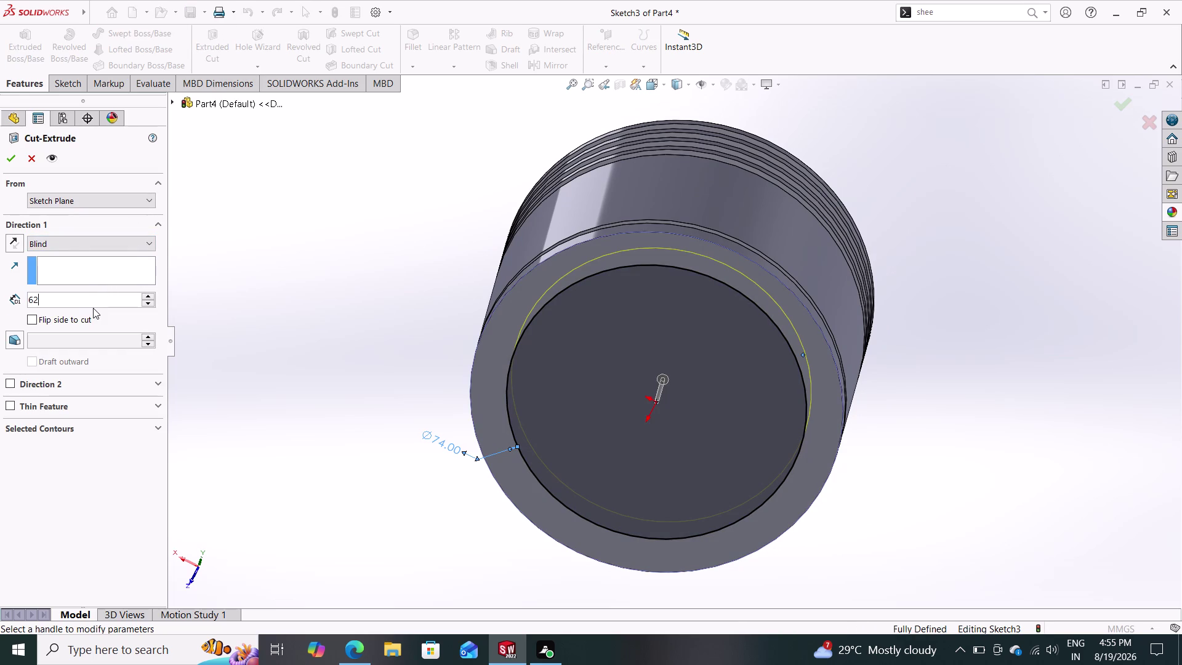
click(8, 161)
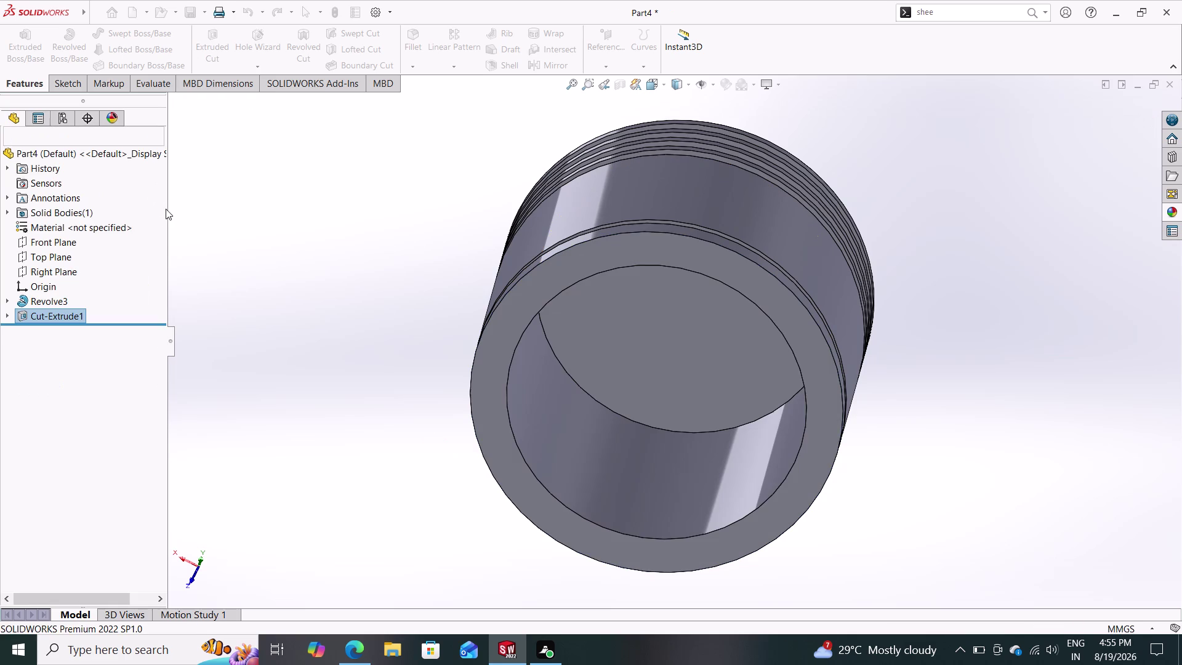
middle_drag(428, 339, 416, 238)
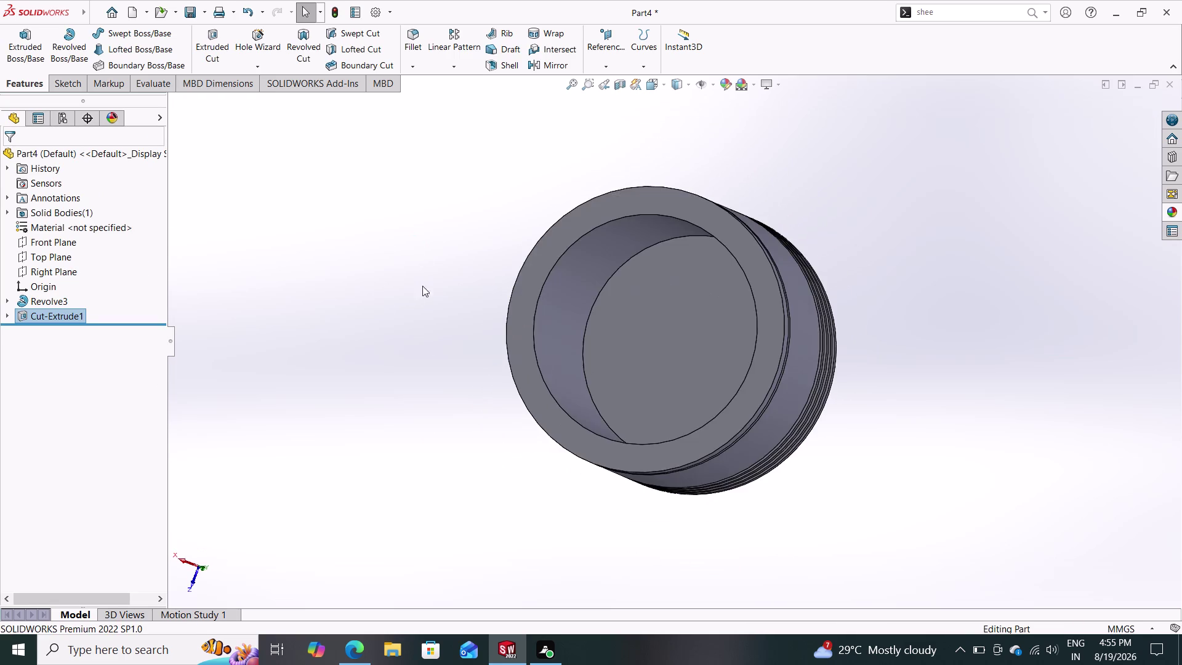
middle_drag(428, 313, 384, 386)
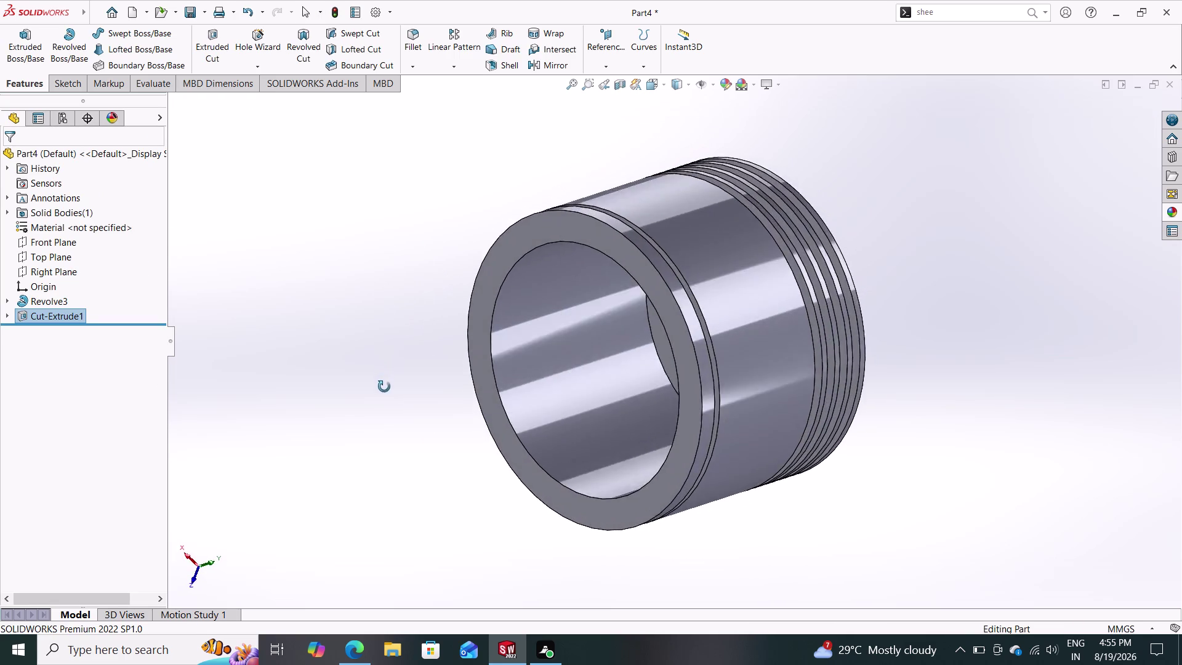
middle_drag(385, 386, 390, 216)
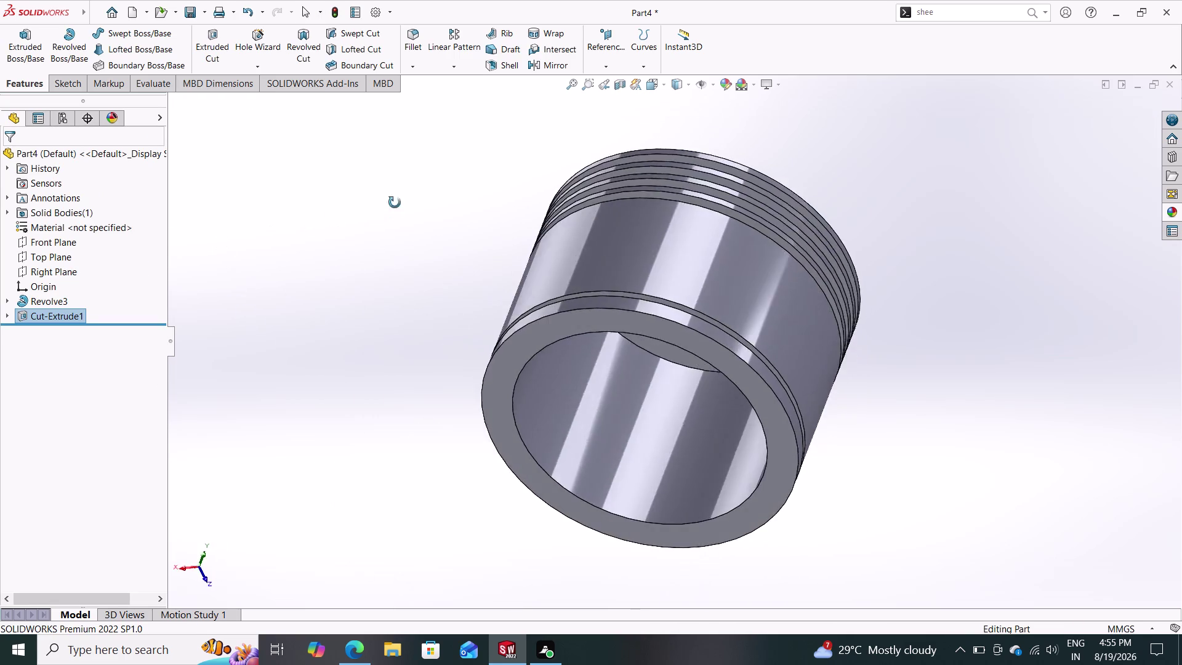
middle_drag(390, 217, 651, 105)
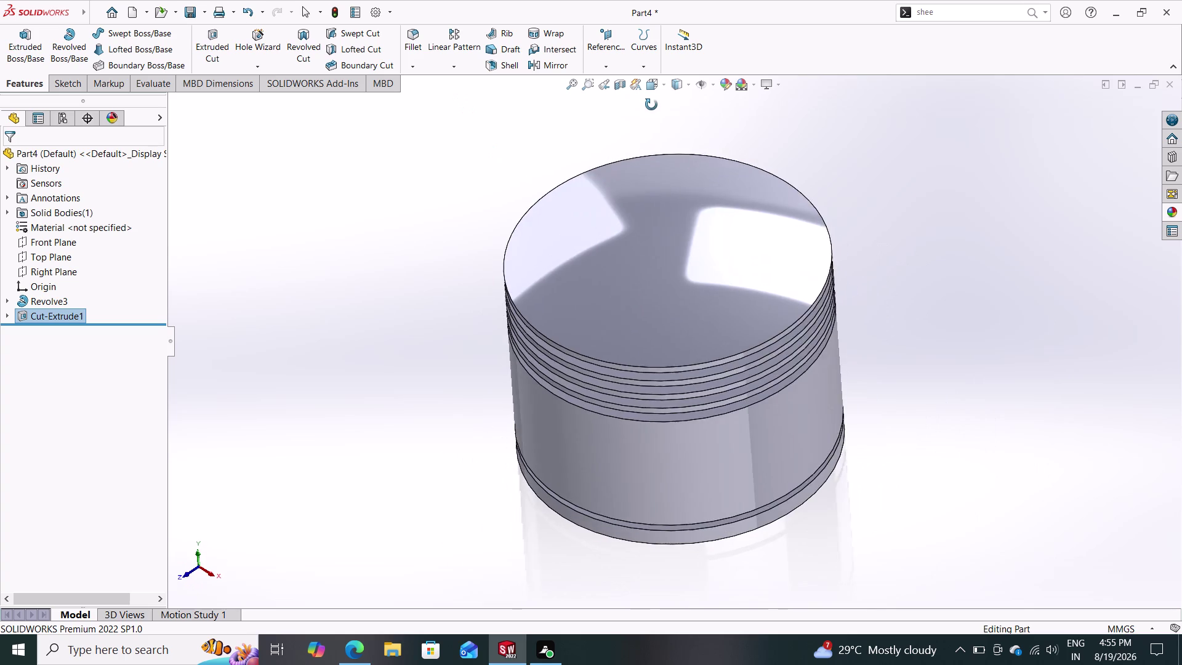
middle_drag(652, 105, 658, 112)
key(Escape)
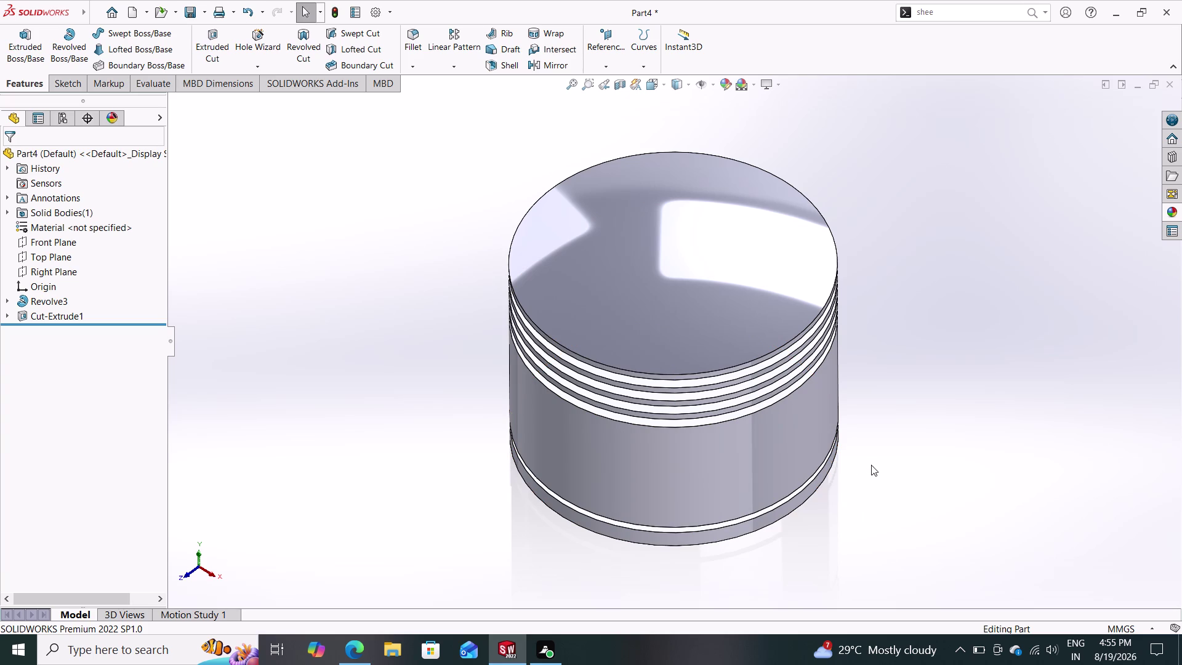
middle_drag(897, 515, 823, 488)
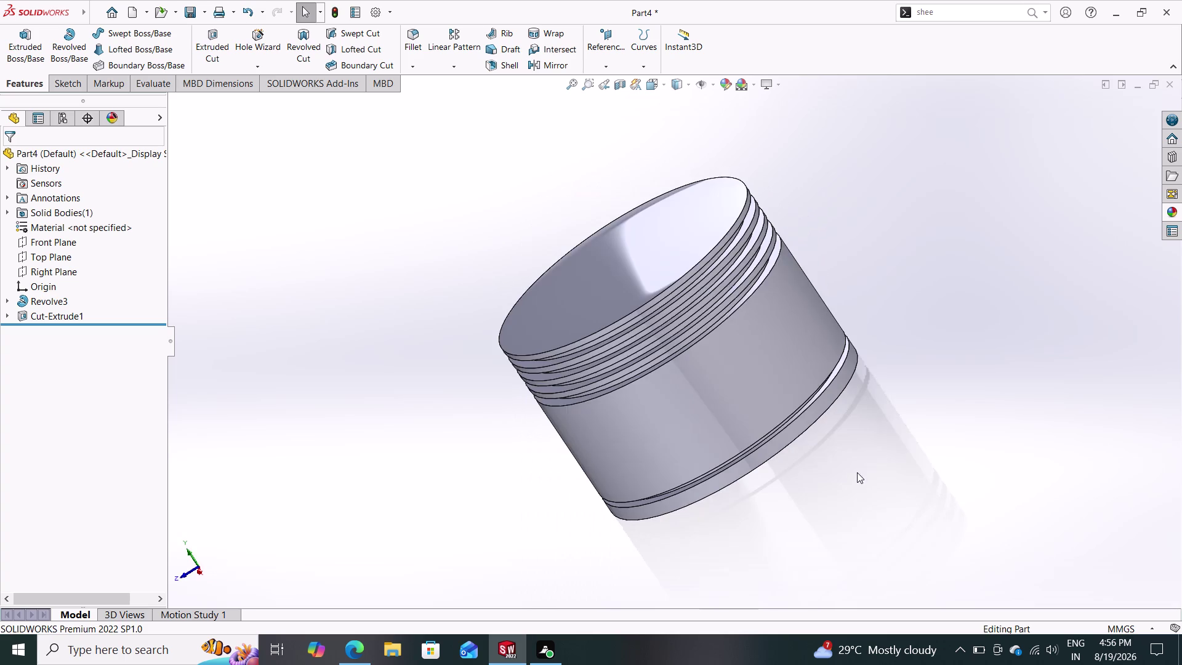
middle_drag(860, 465, 984, 176)
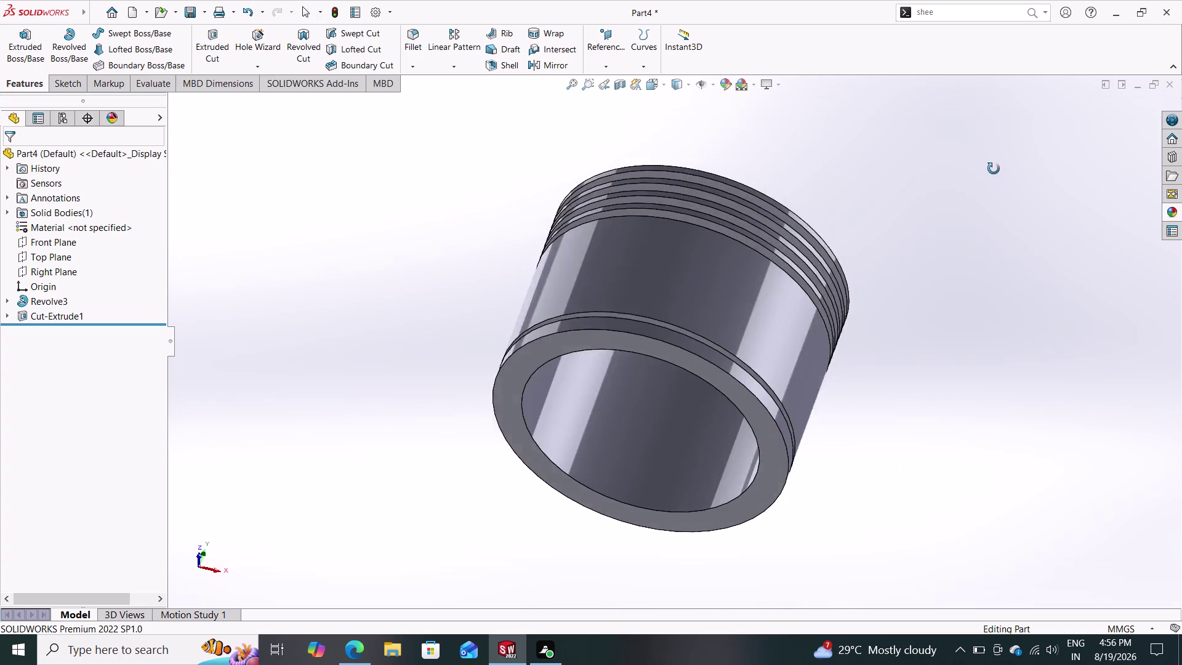
middle_drag(984, 176, 788, 248)
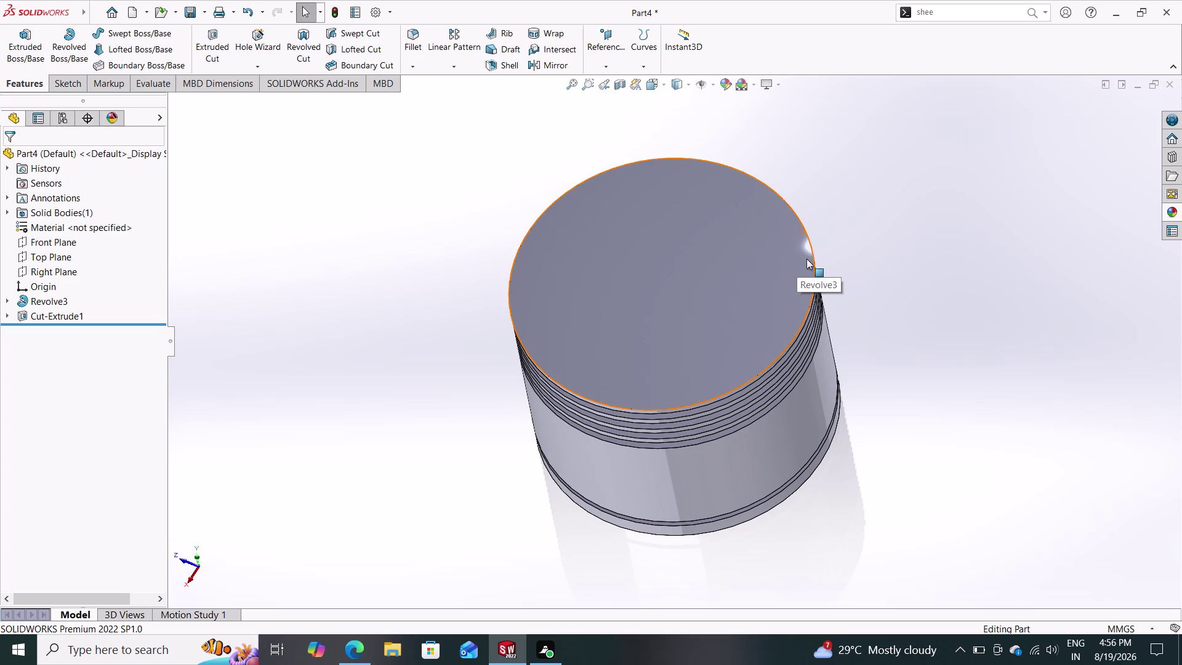
middle_drag(882, 309, 846, 308)
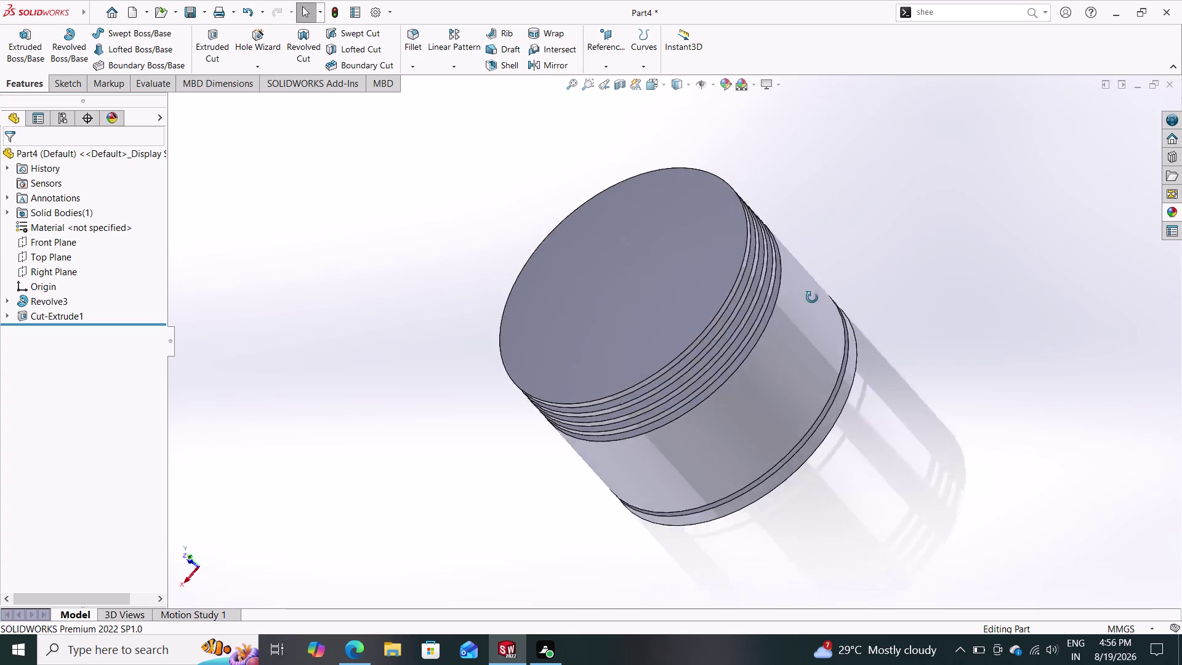
middle_drag(846, 308, 820, 258)
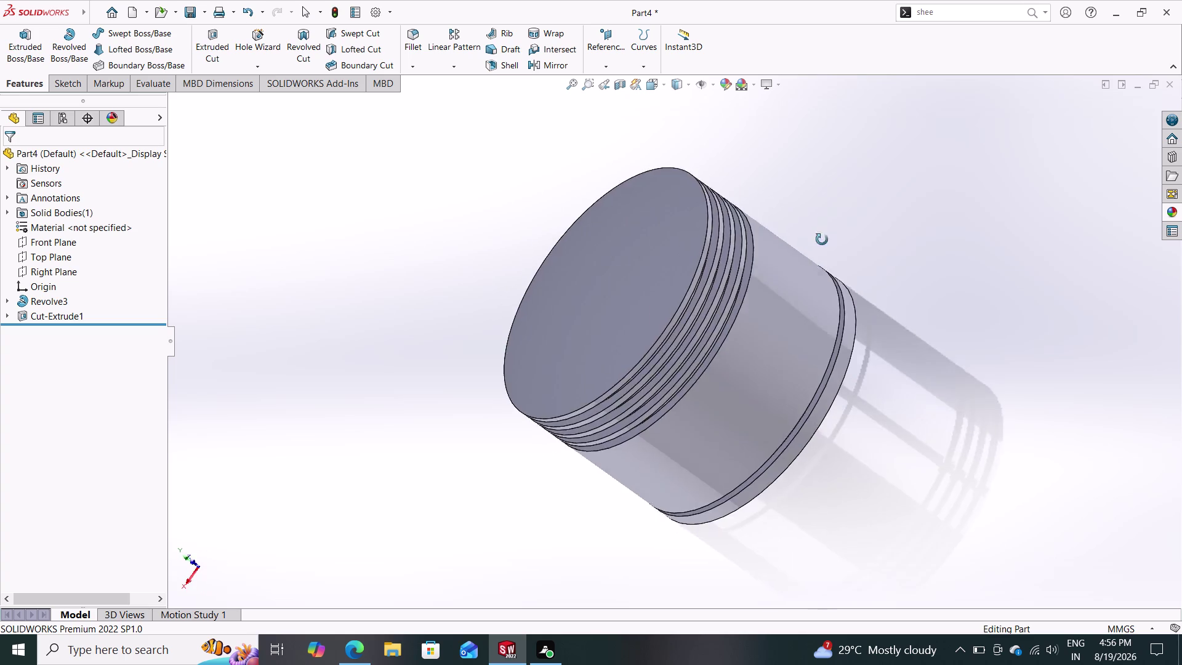
middle_drag(820, 258, 839, 178)
click(670, 427)
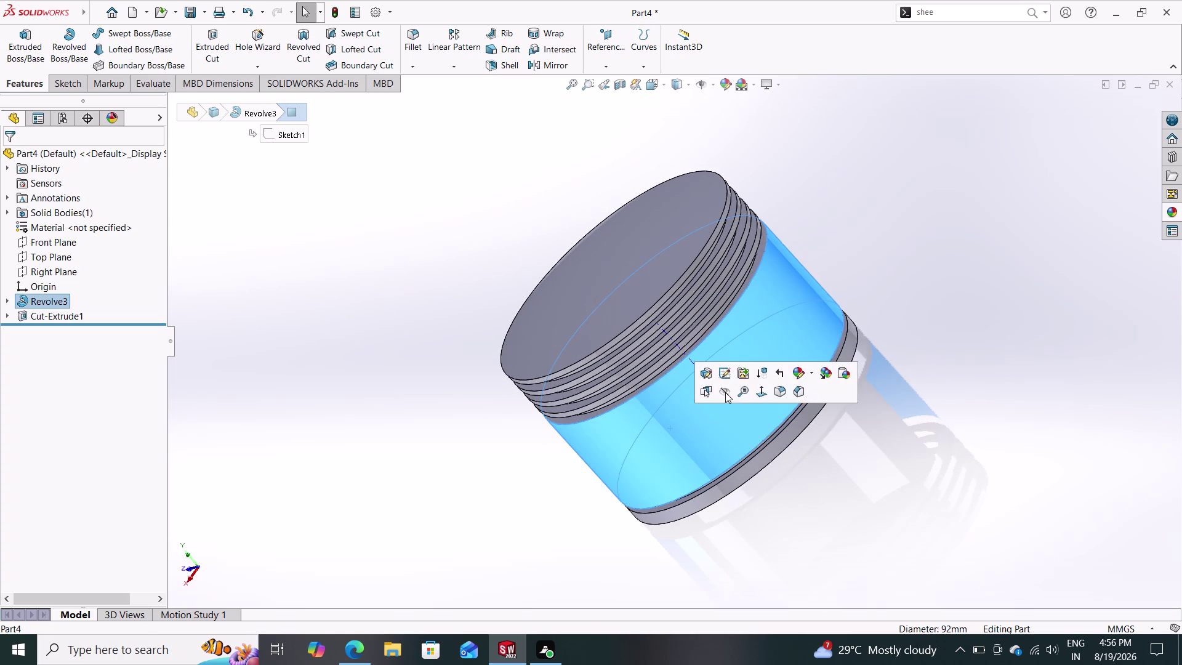
key(Escape)
key(Escape)
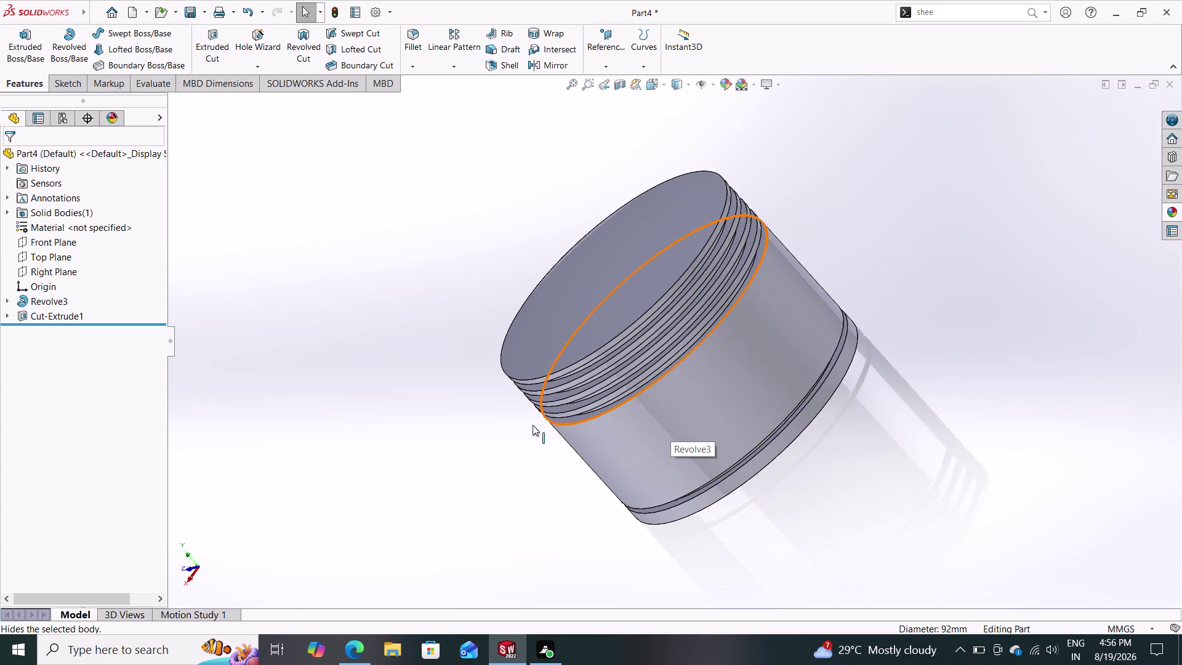
scroll(down, 3)
scroll(up, 3)
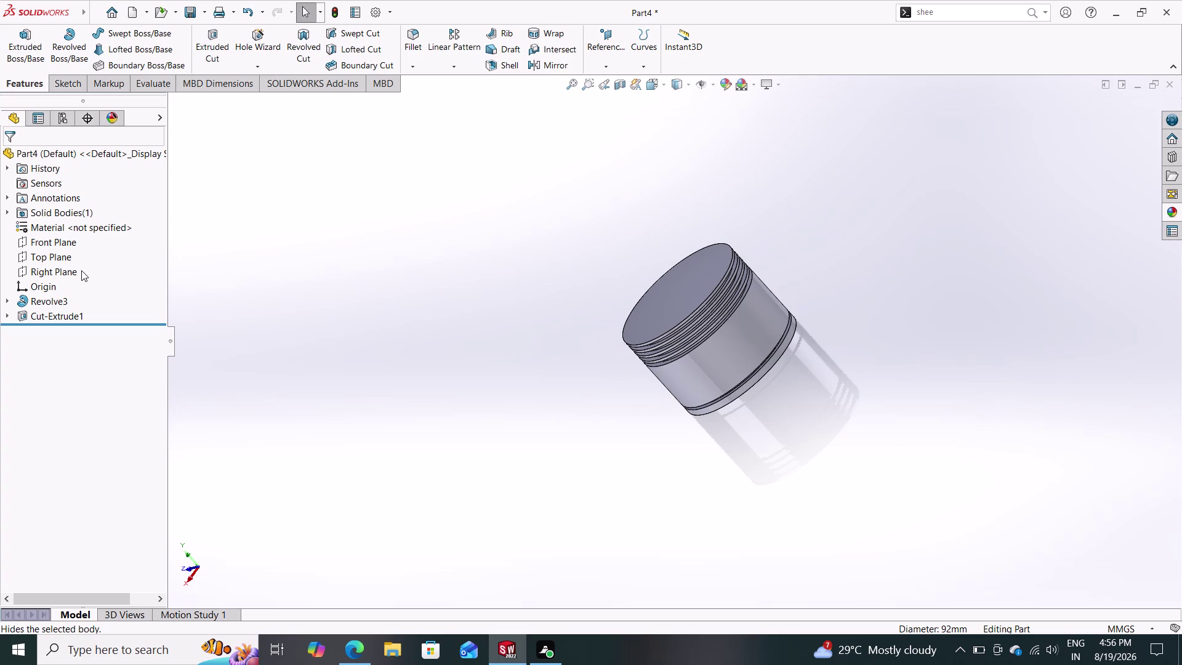
Open a new sketch on Right Plane, viewed face-on, with the Circle tool active.
click(64, 265)
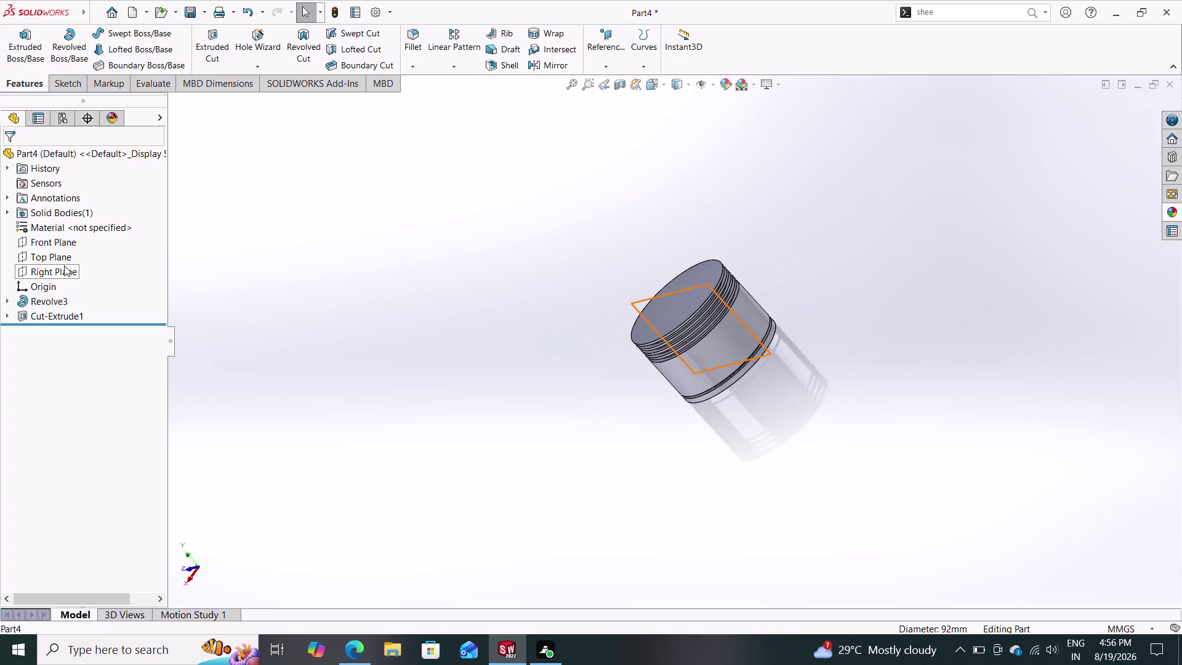
click(54, 260)
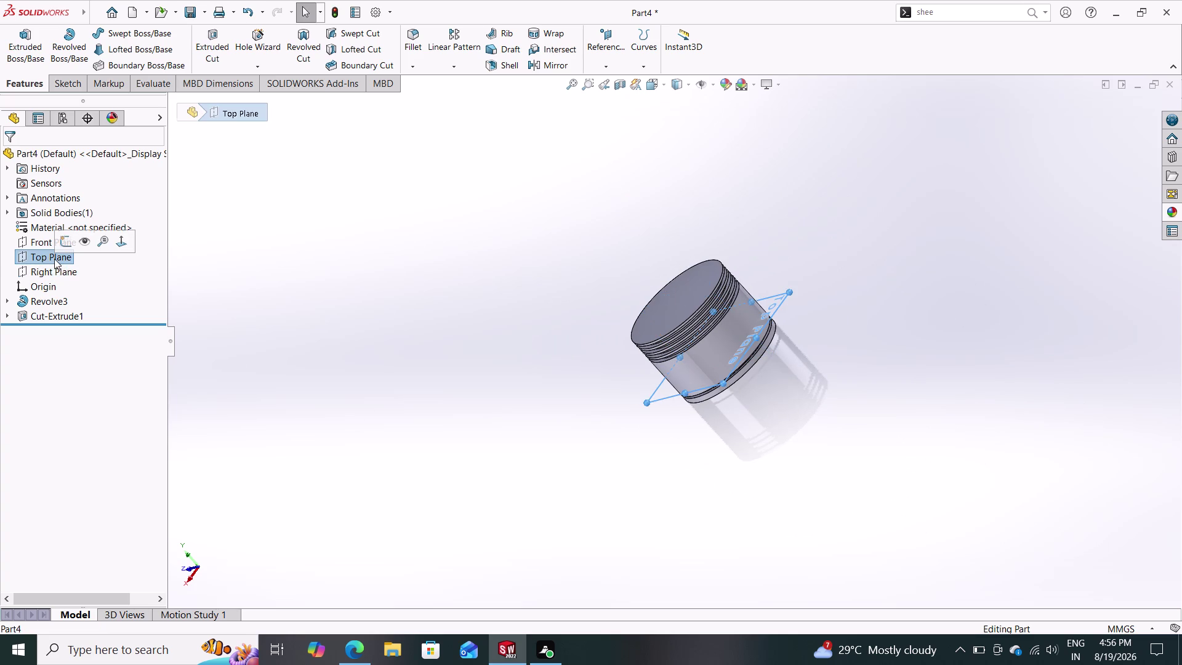
click(46, 246)
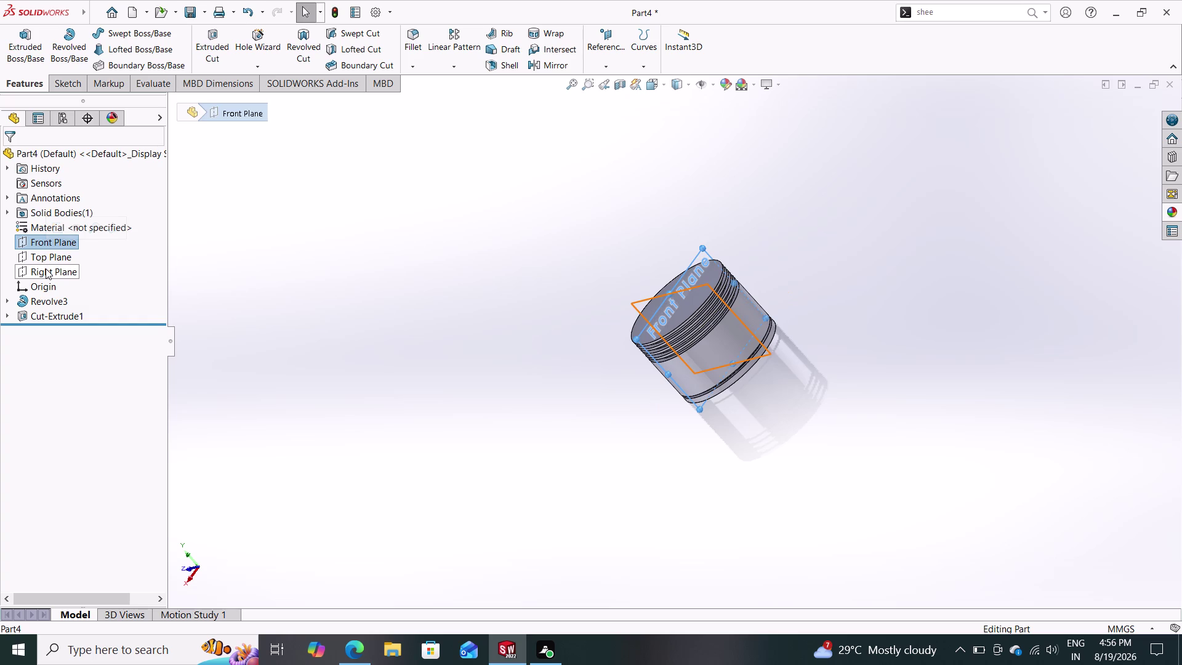
click(45, 268)
click(56, 250)
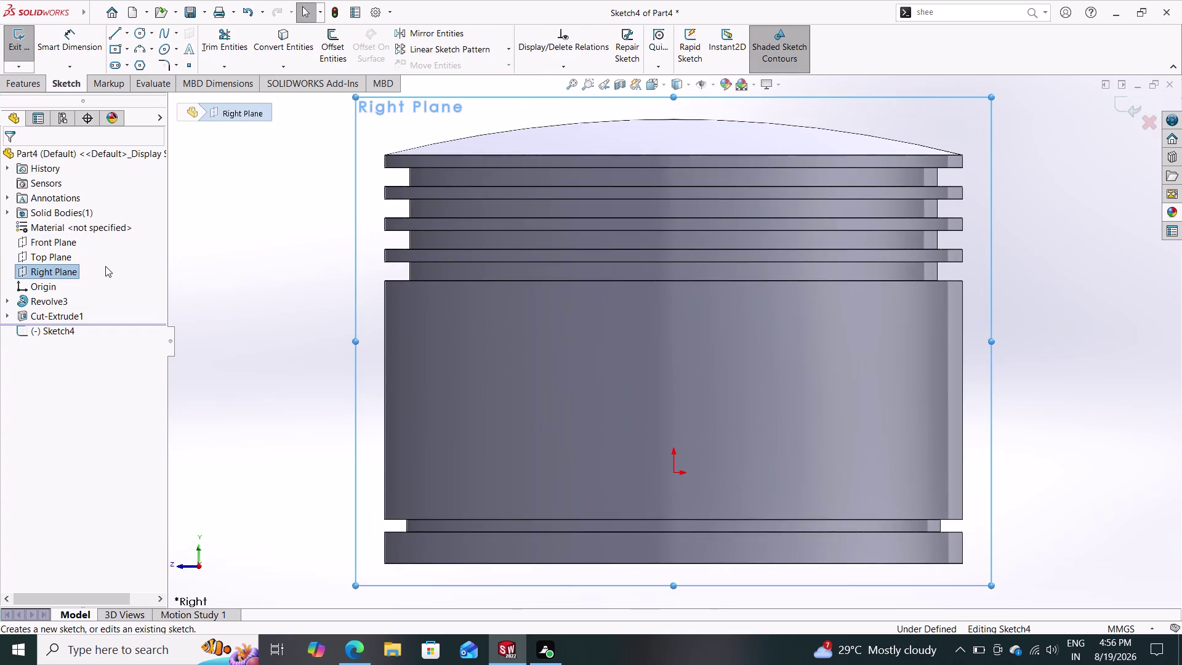
key(Escape)
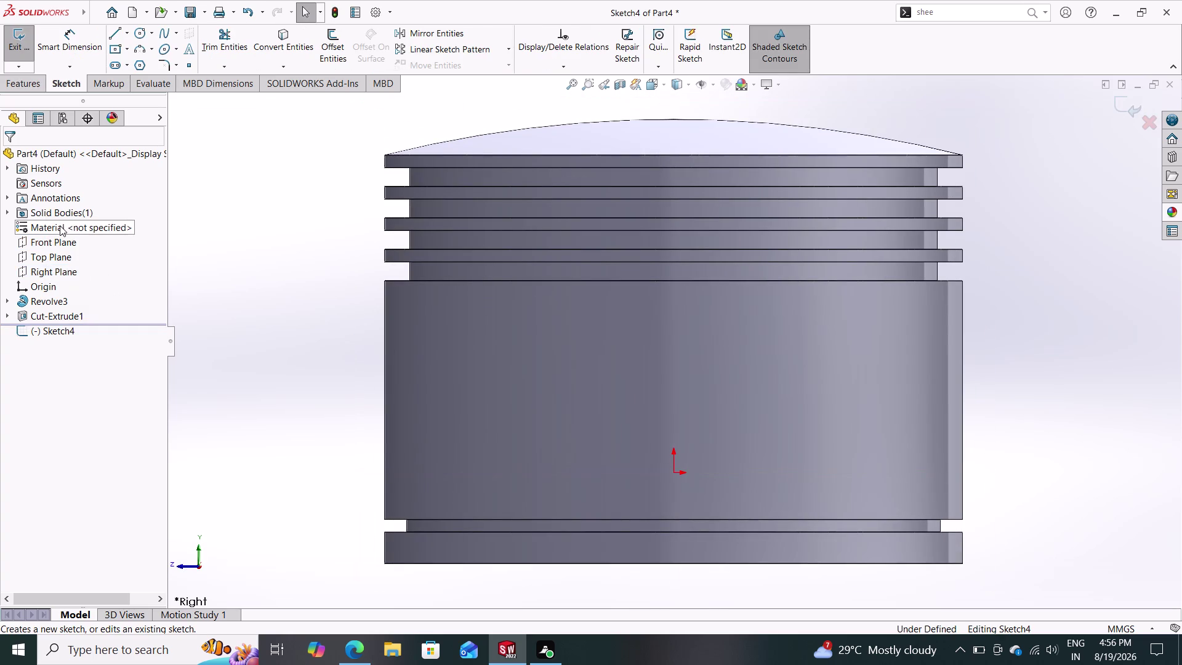
click(141, 32)
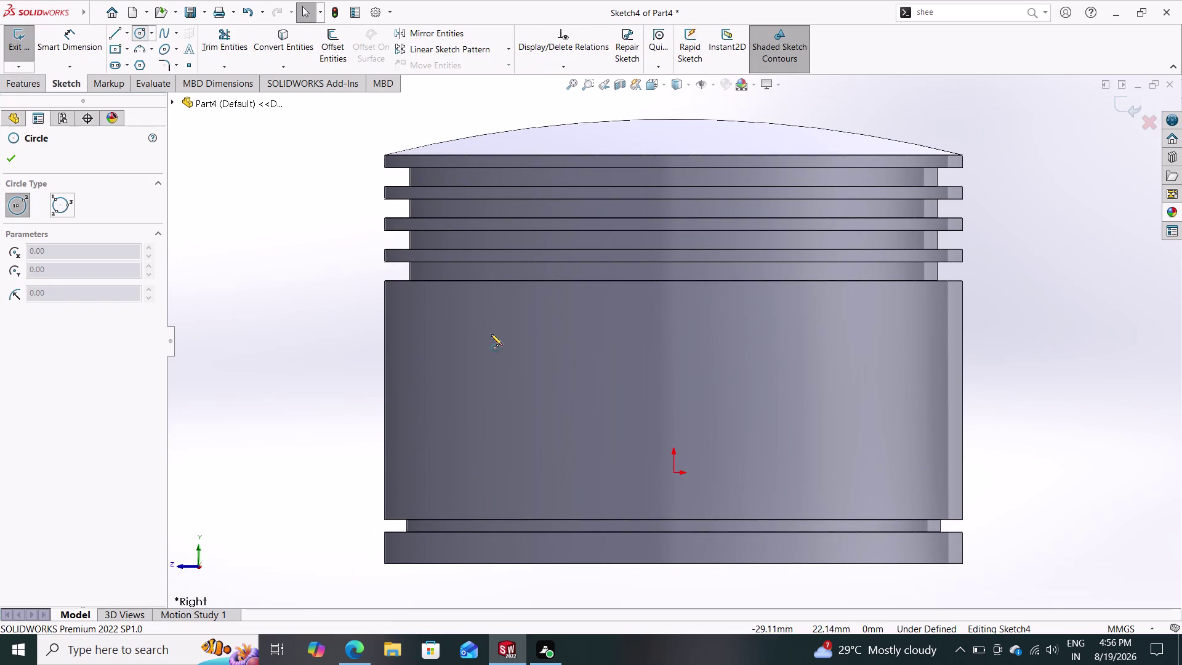
Draw a circle above the origin and dimension its diameter to 36 mm.
click(668, 430)
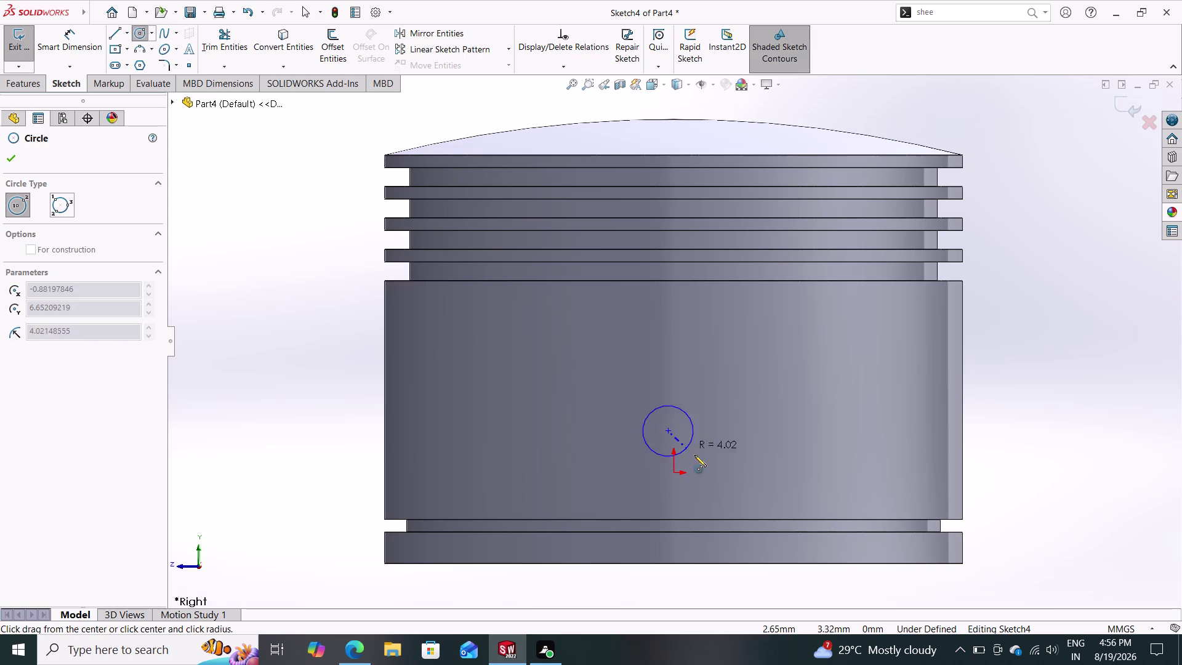
click(719, 474)
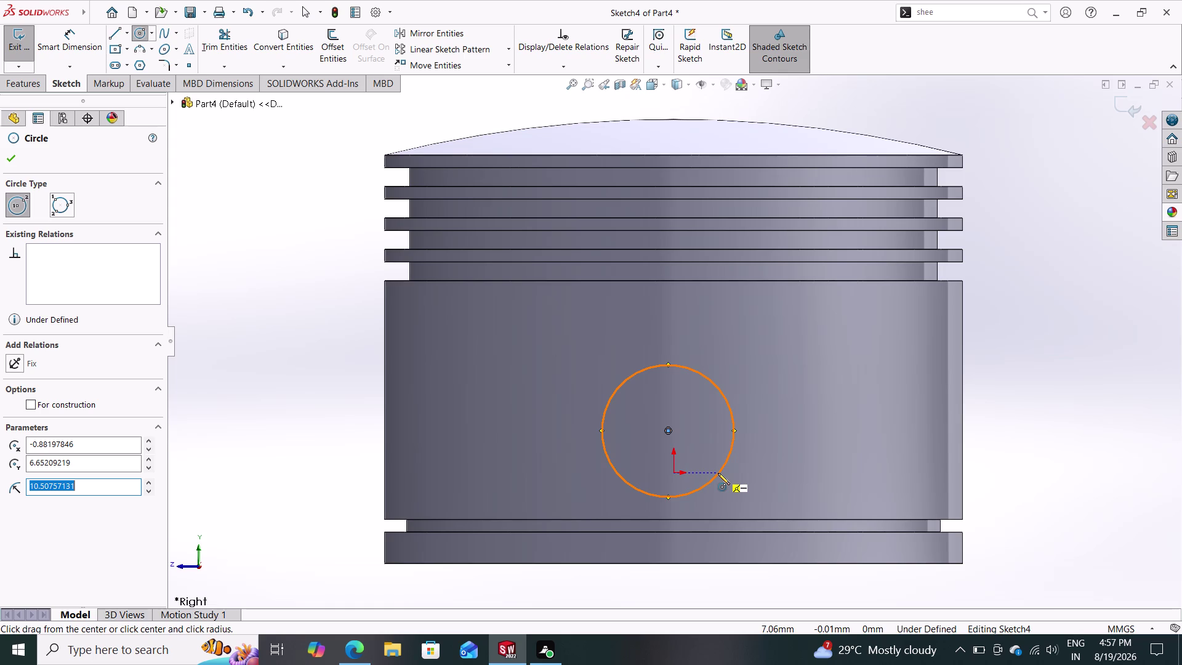
click(68, 38)
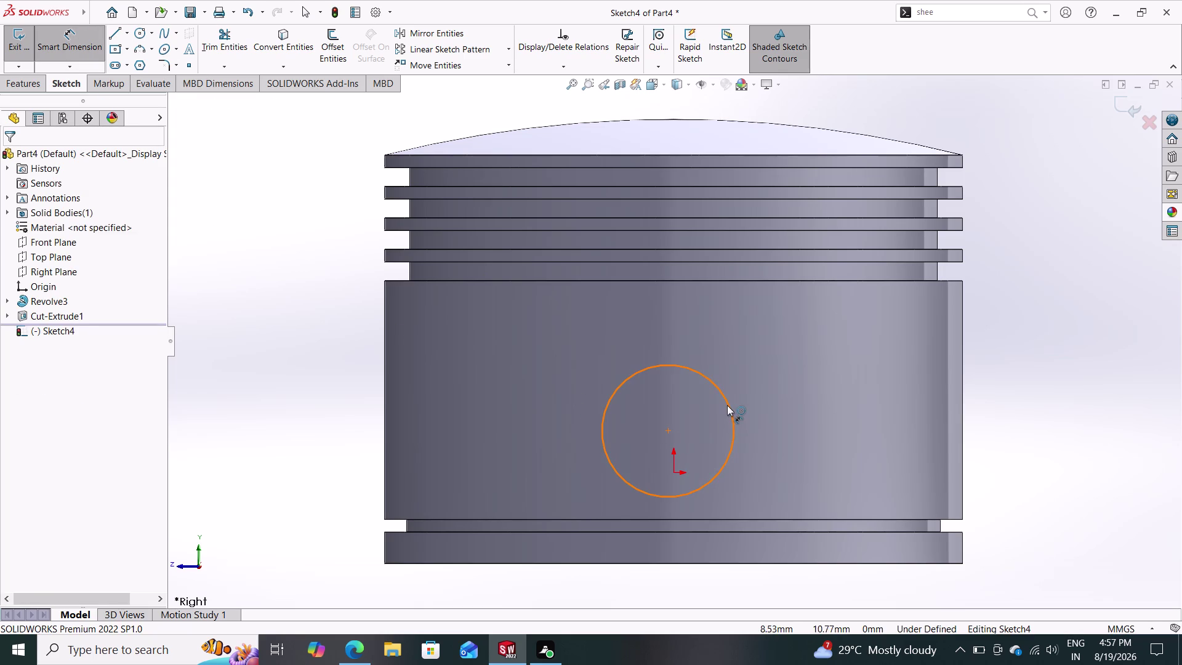
click(727, 405)
click(788, 414)
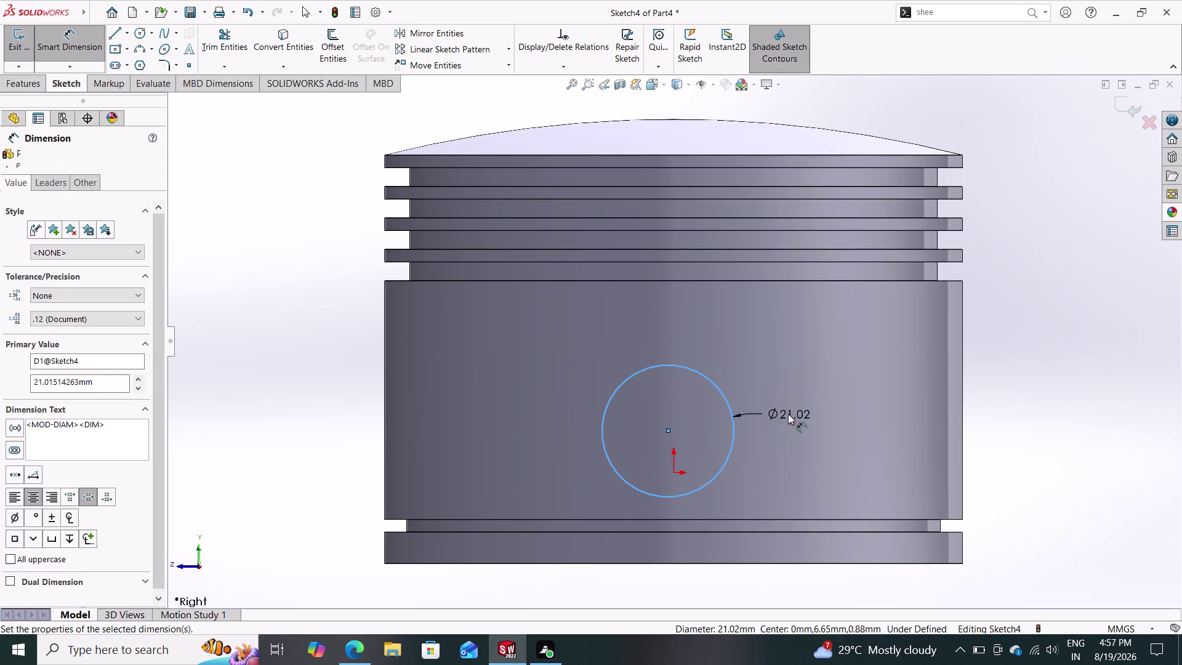
text(36)
key(Return)
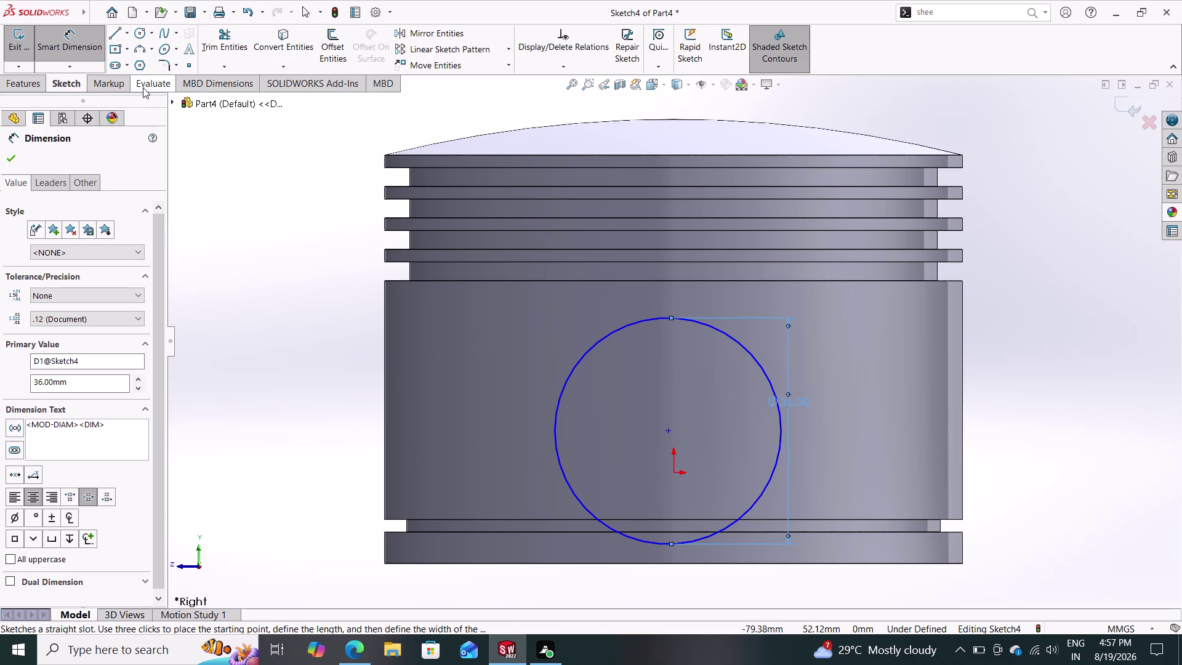
Dimension the circle's centre 27 mm from the piston's bottom edge.
click(668, 428)
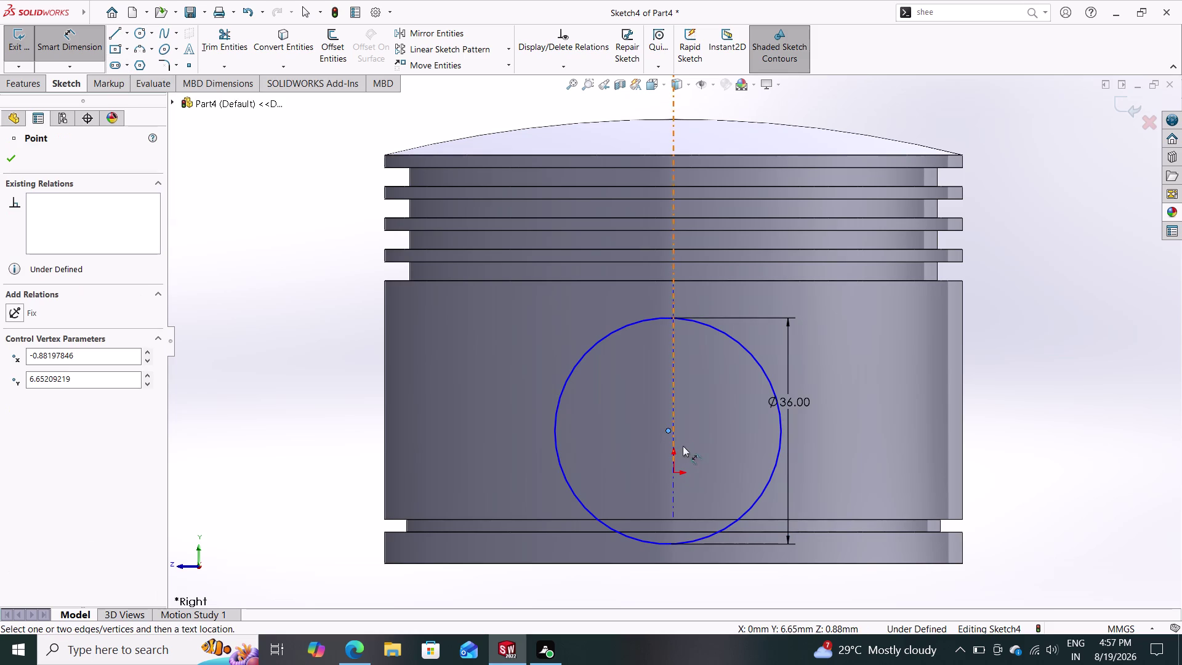
click(963, 563)
click(1002, 482)
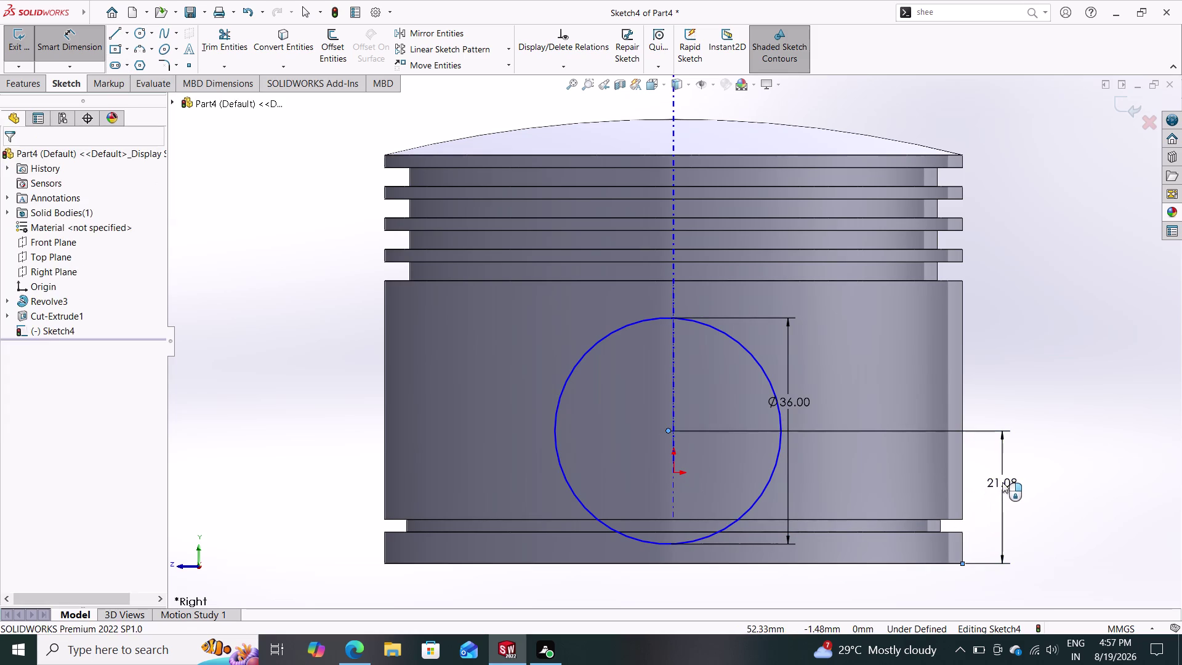
text(27)
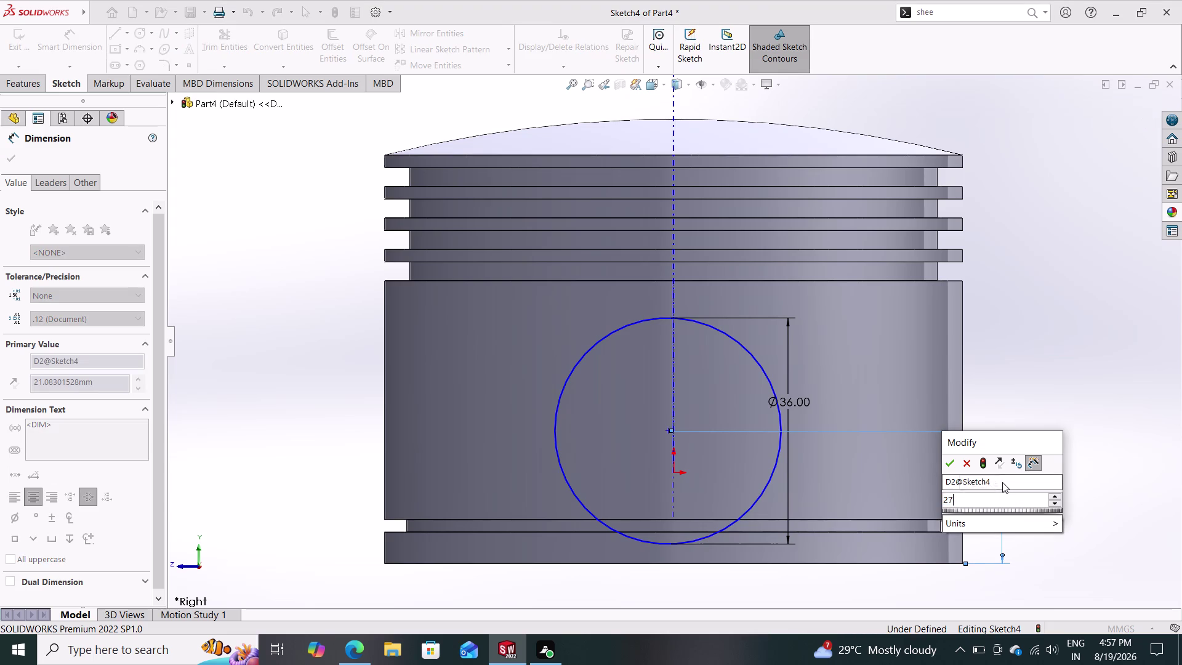
key(Return)
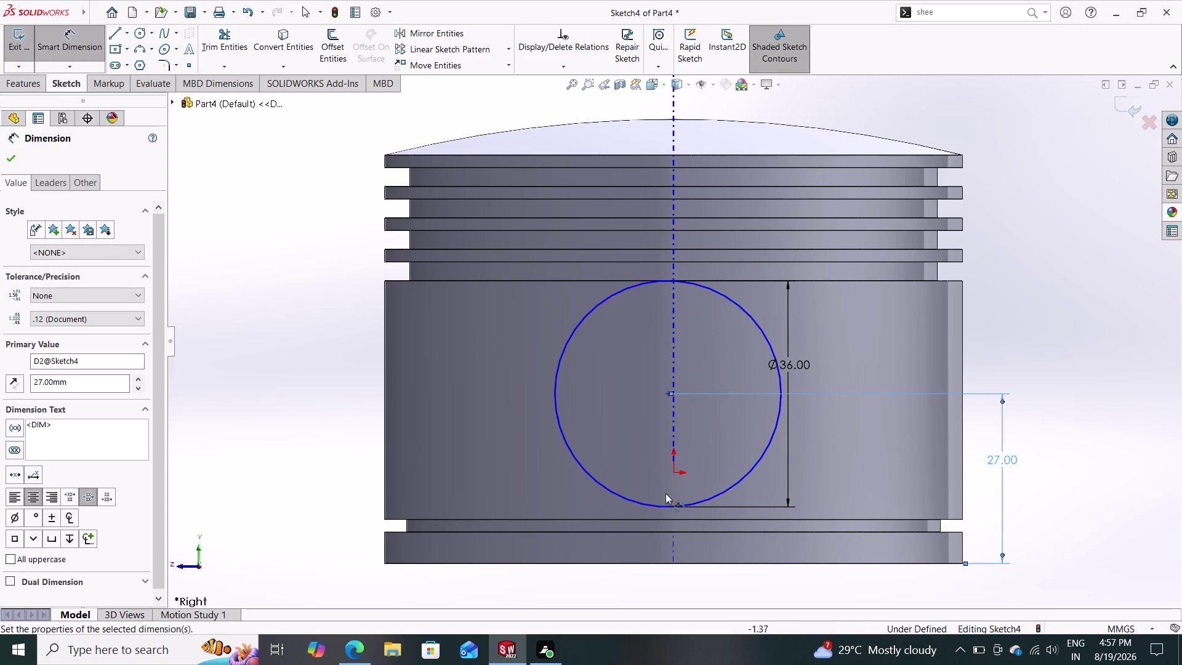
Add a Vertical relation between the circle's centre and the origin.
click(672, 472)
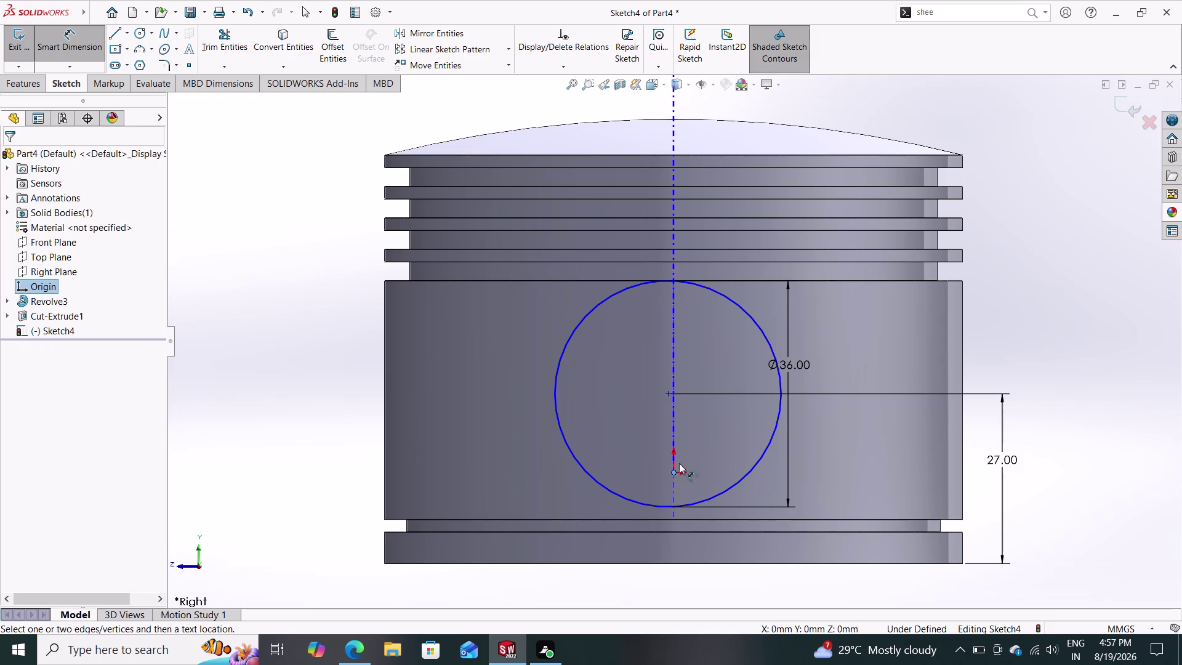
click(666, 393)
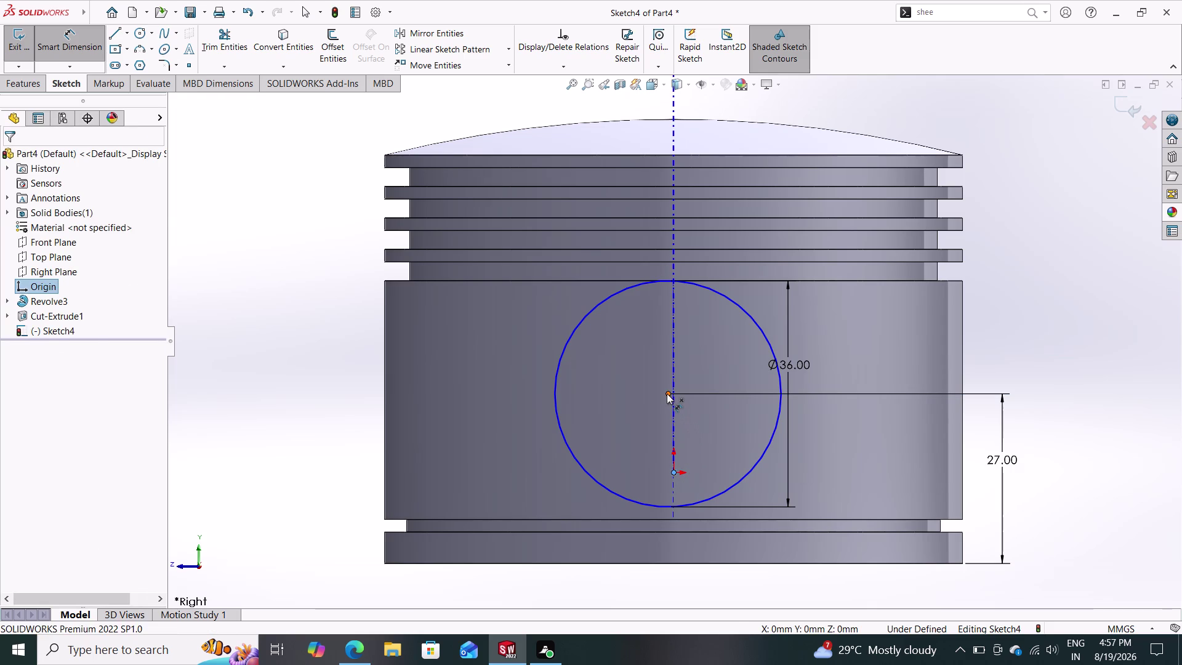
key(Escape)
key(Escape)
key(Escape)
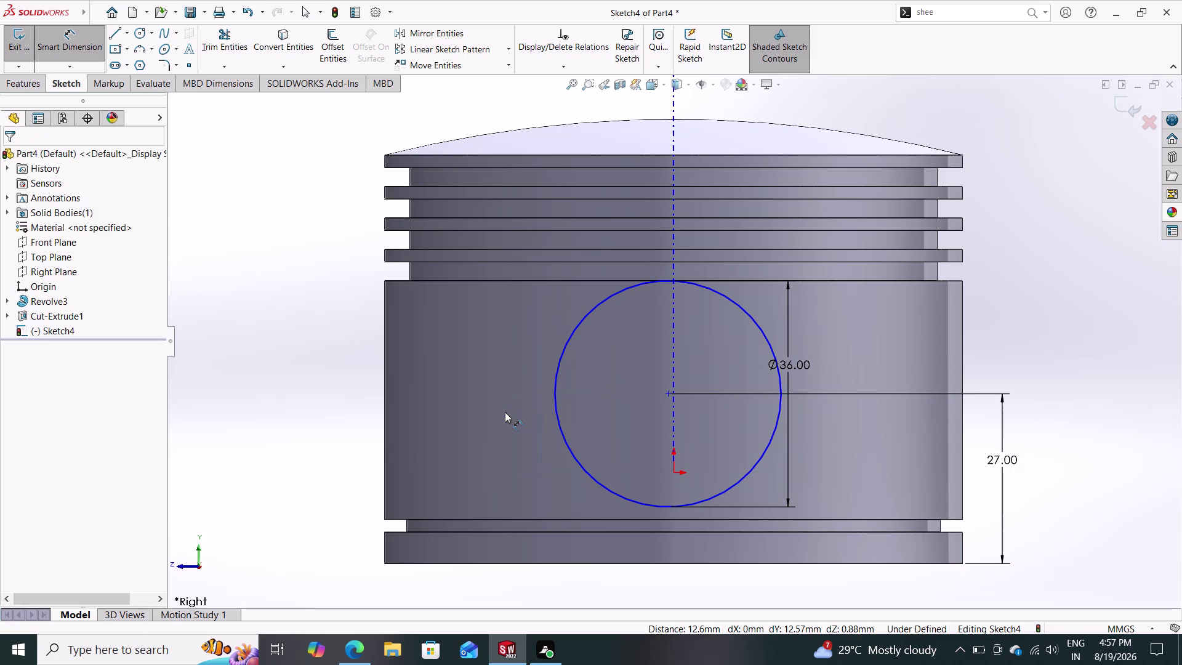
click(674, 470)
click(666, 394)
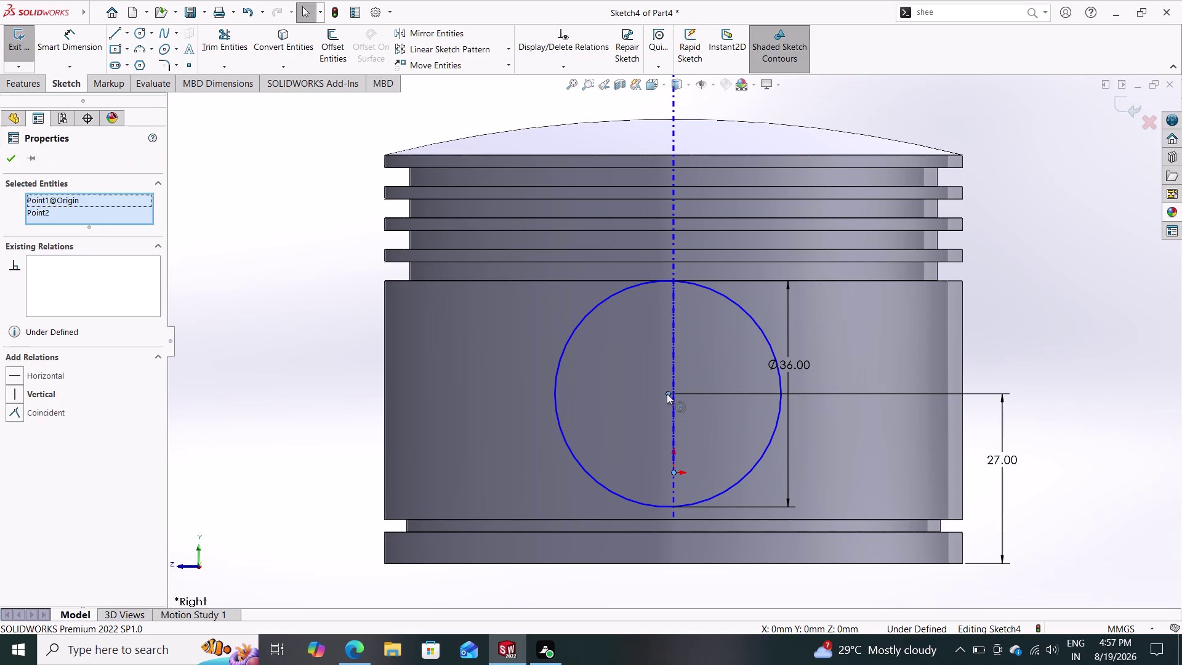
click(54, 394)
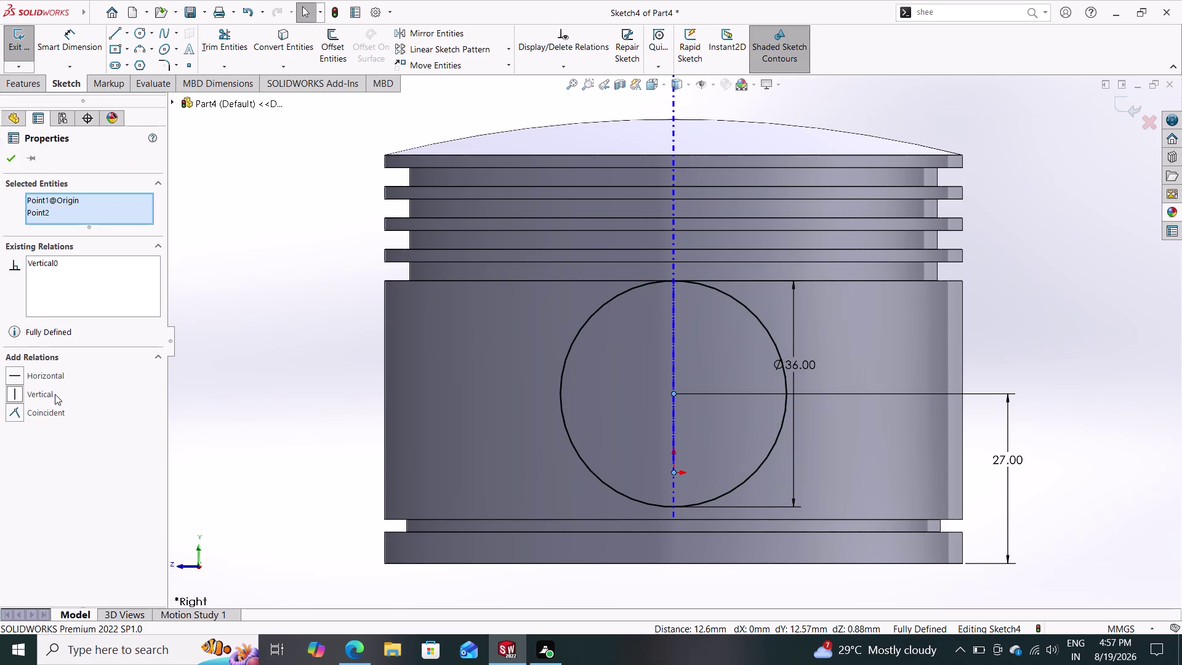
Accept the vertical relation, then draw a concentric inner circle dimensioned to 22 mm diameter.
click(12, 158)
key(Escape)
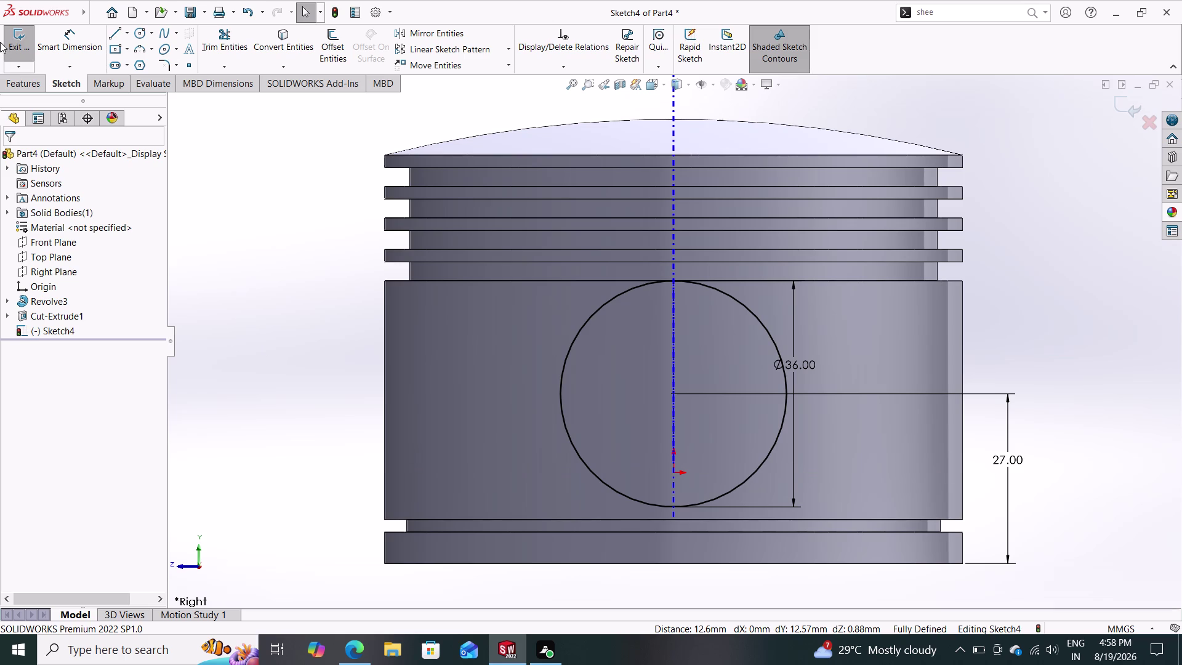
click(139, 30)
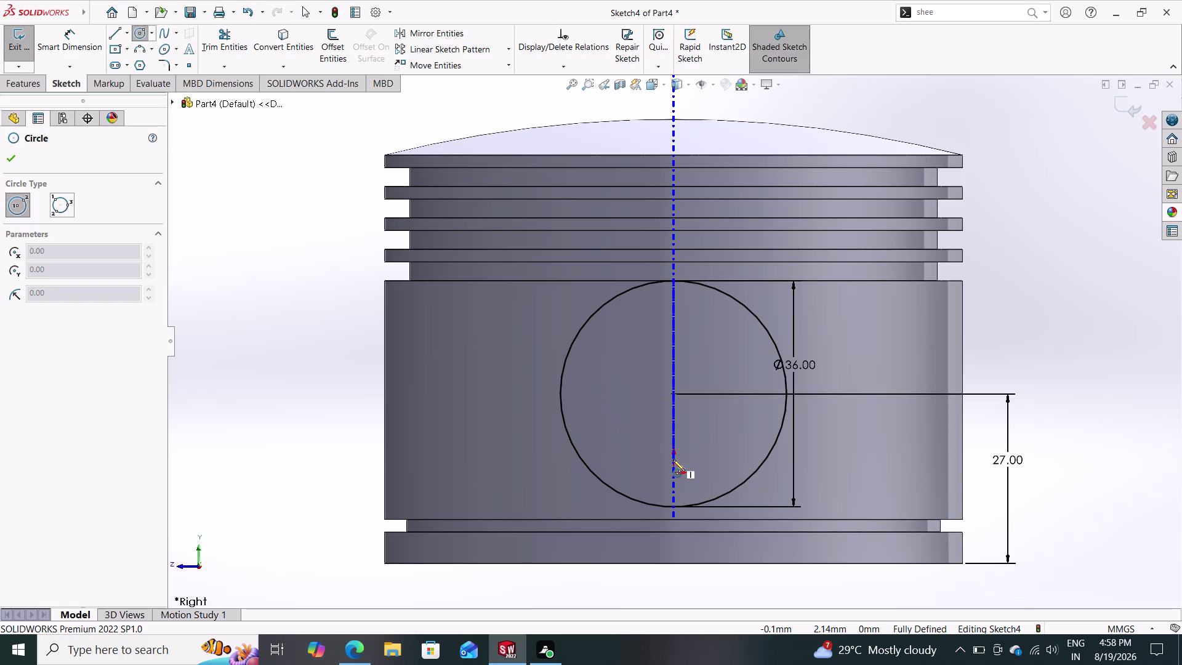
click(675, 396)
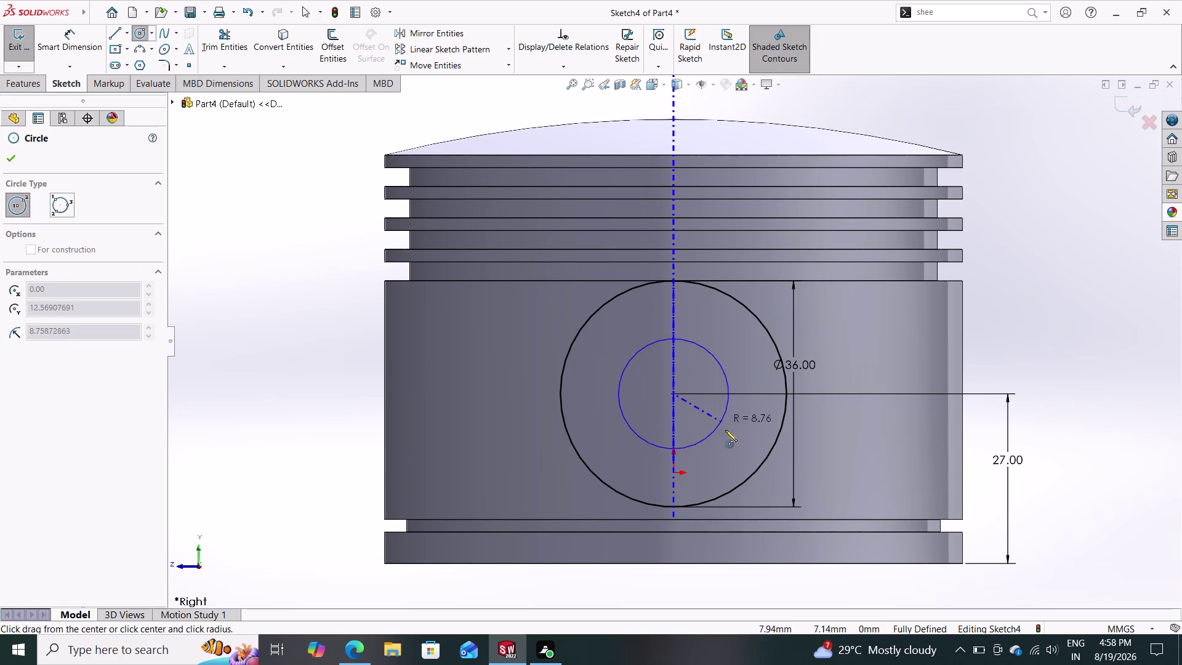
click(726, 430)
click(78, 43)
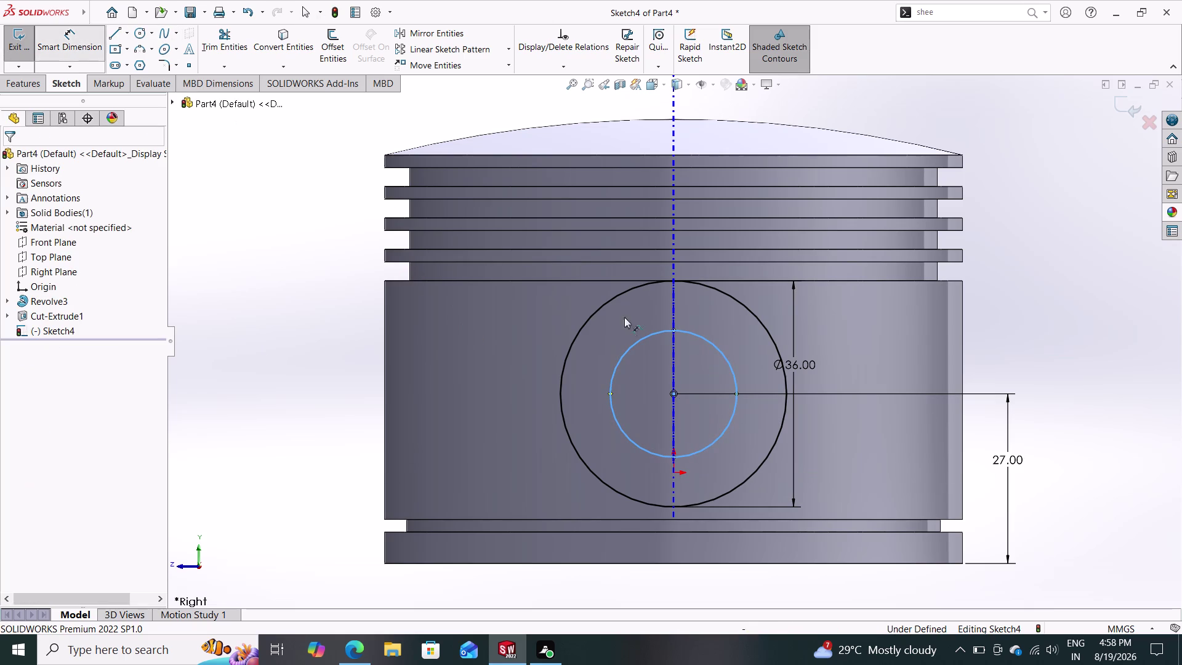
click(725, 358)
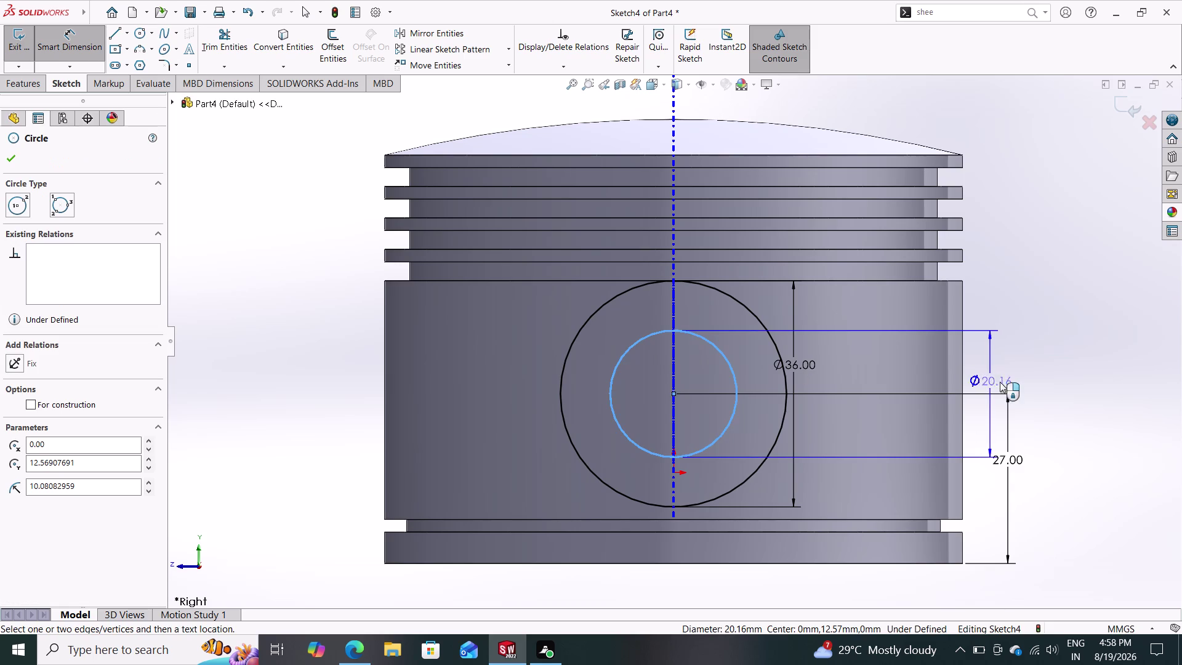
click(895, 380)
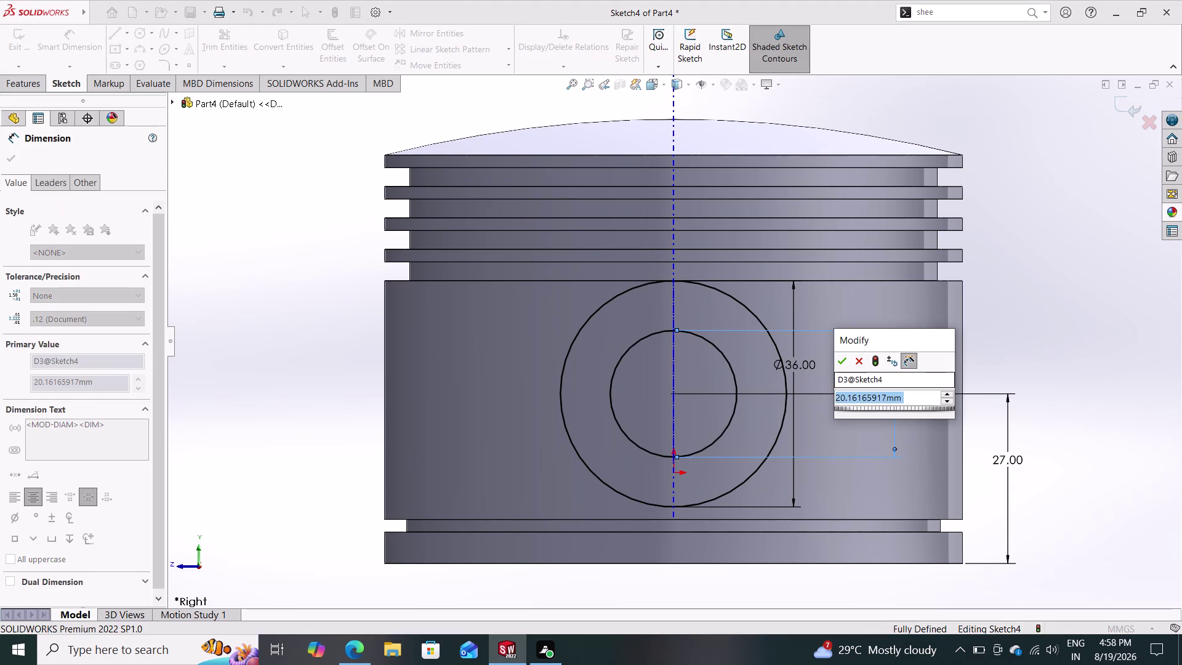
text(22)
key(Return)
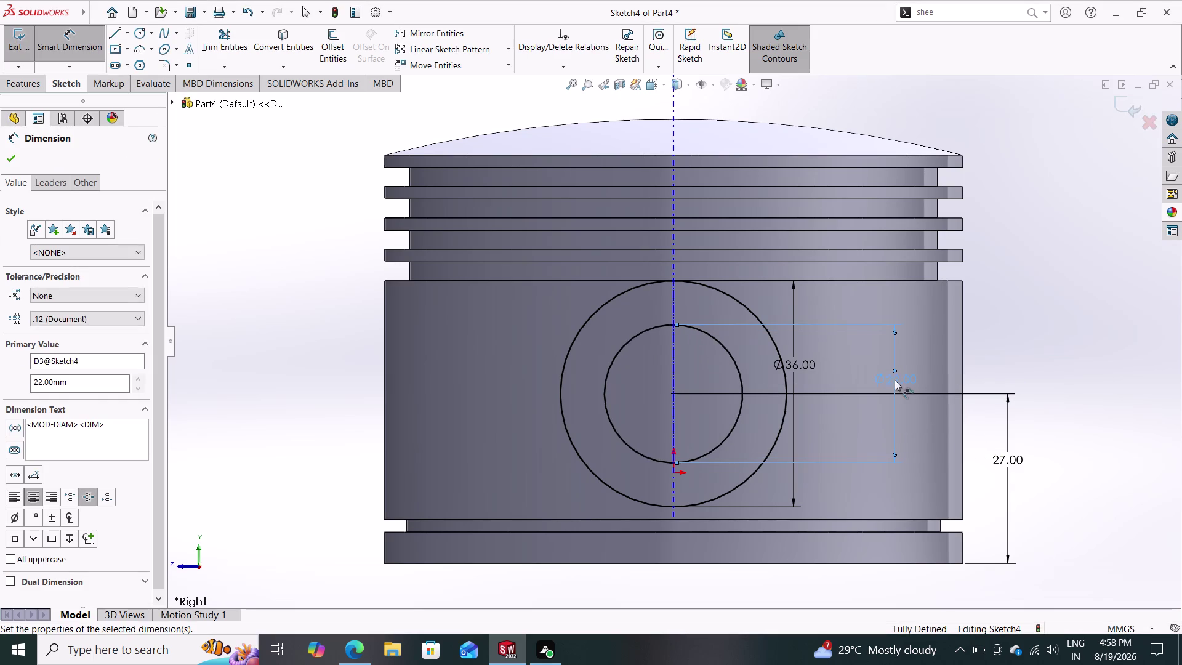
click(12, 159)
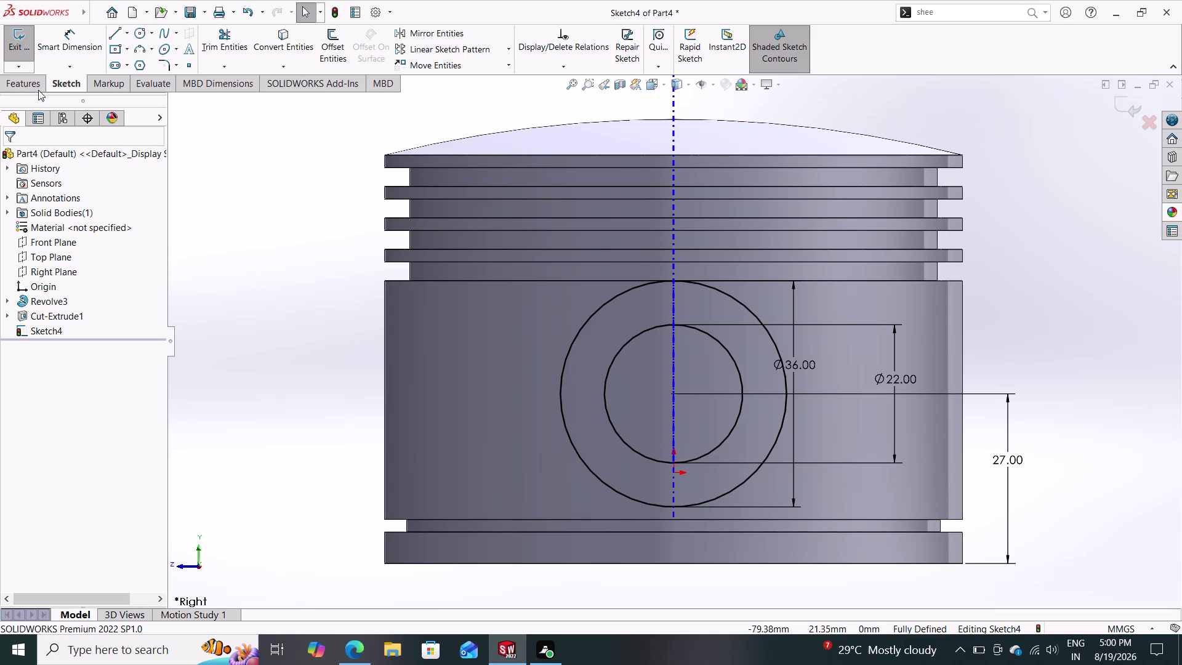
Start an Extruded Boss/Base from Sketch4 and orbit to view the sketch.
click(24, 80)
click(30, 34)
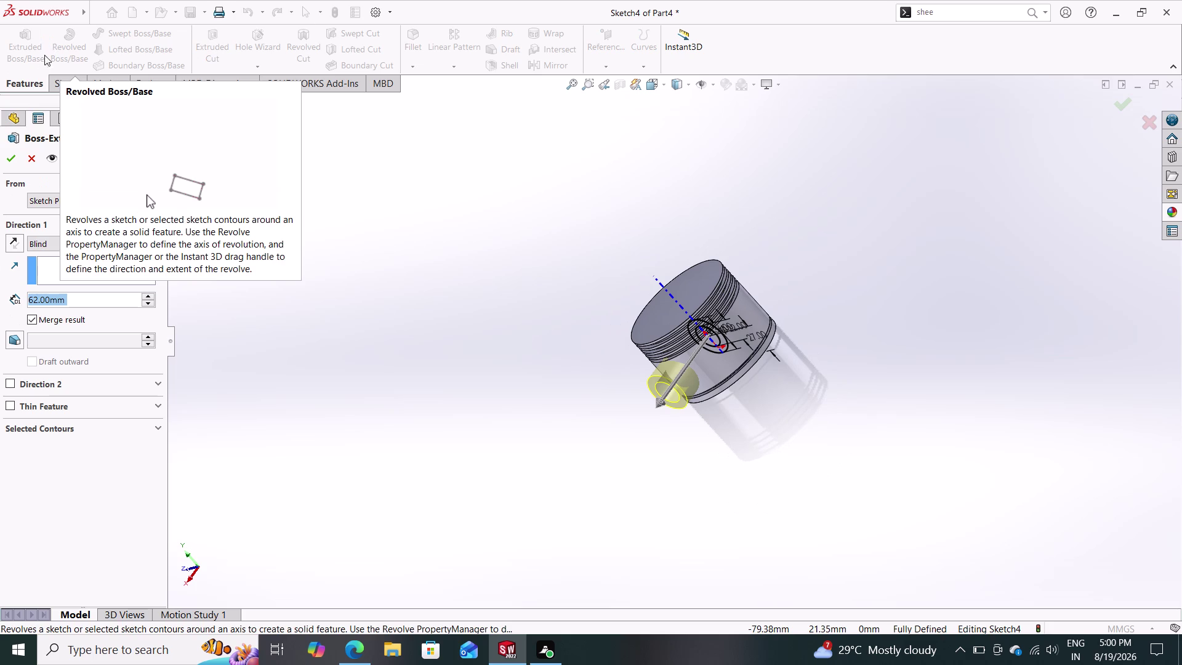
click(28, 154)
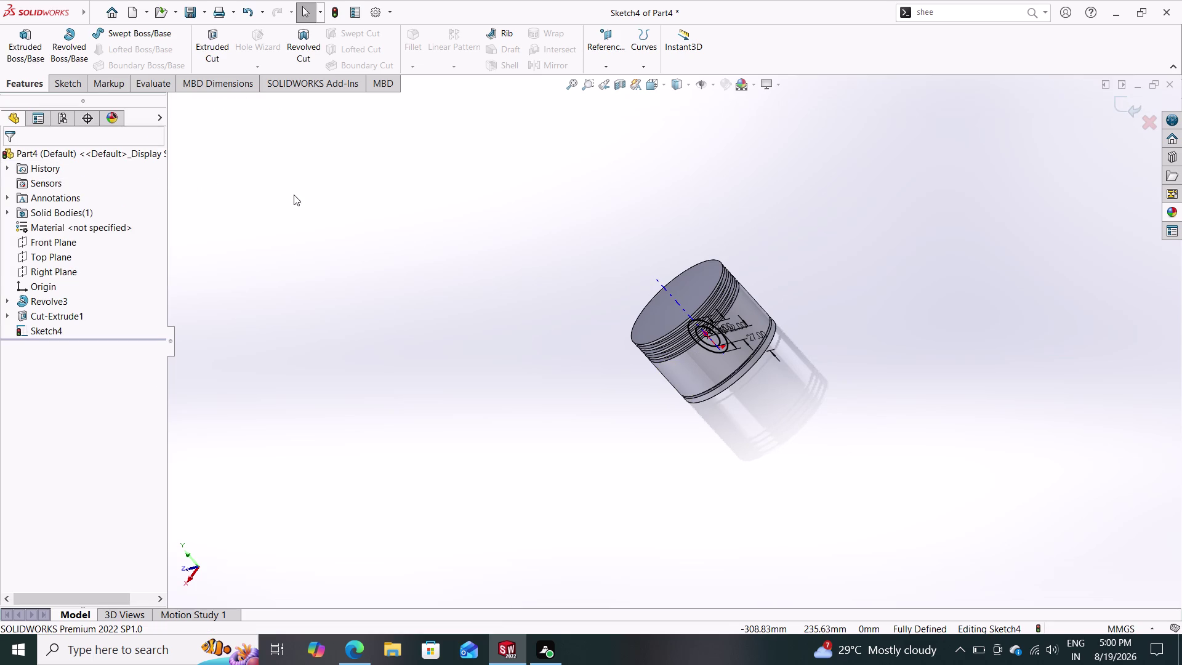
middle_drag(410, 218, 654, 213)
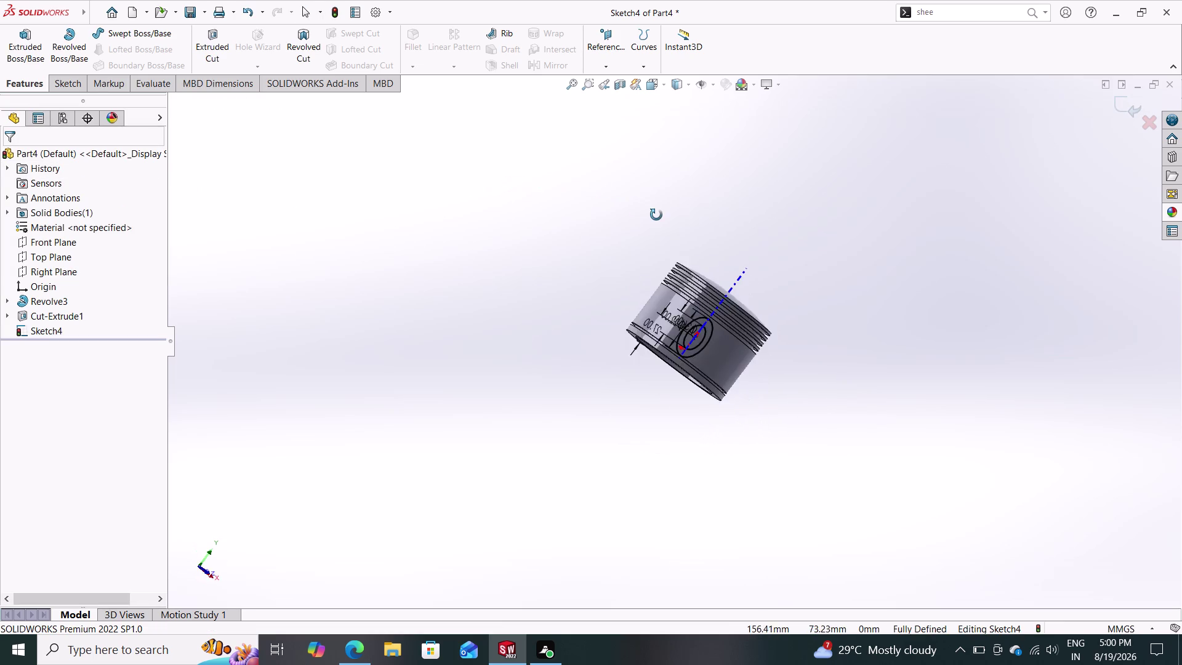
middle_drag(654, 213, 631, 262)
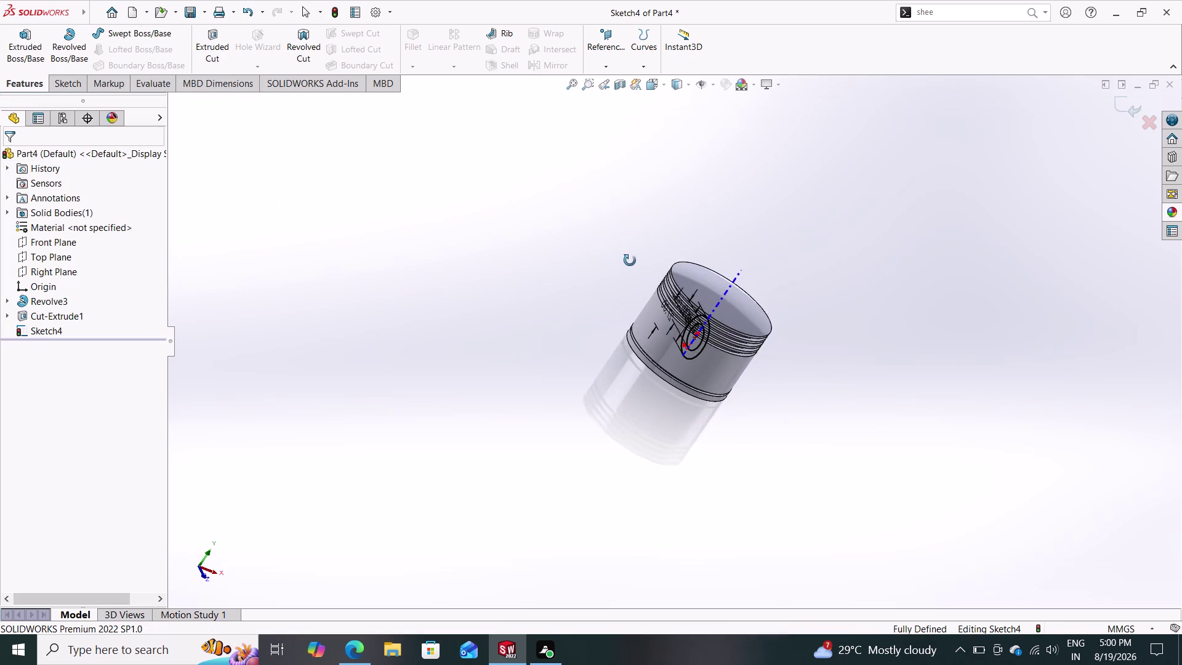
middle_drag(630, 262, 600, 250)
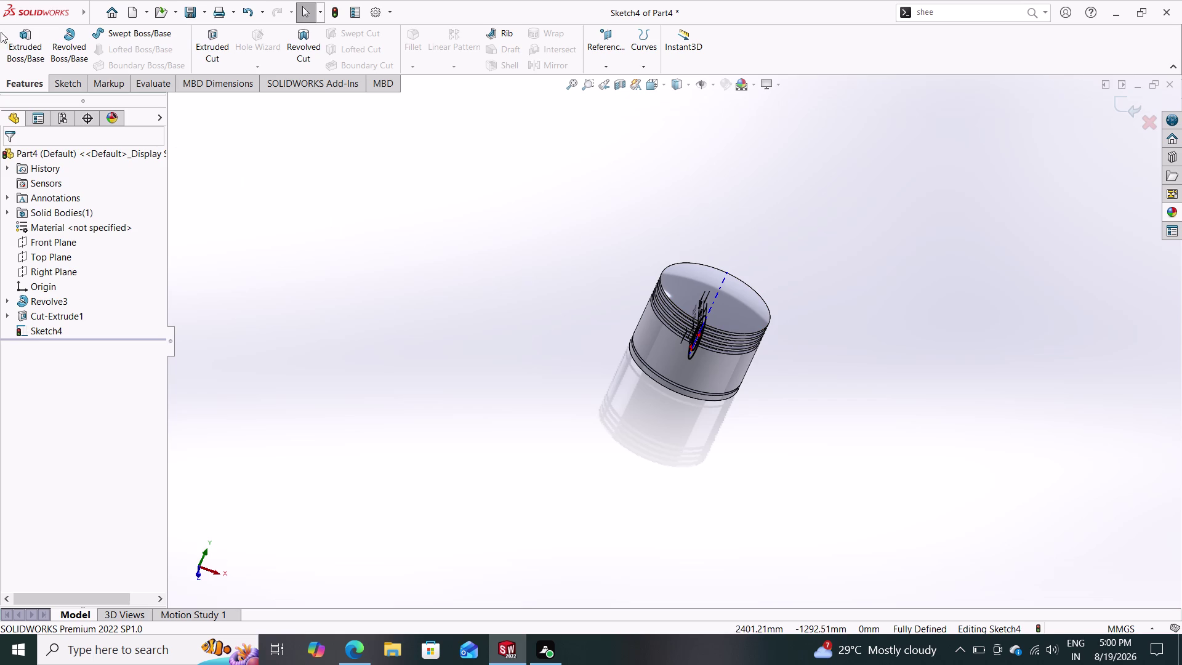
Restart the boss extrusion and orbit to inspect the 62 mm ring preview inside the piston.
click(28, 35)
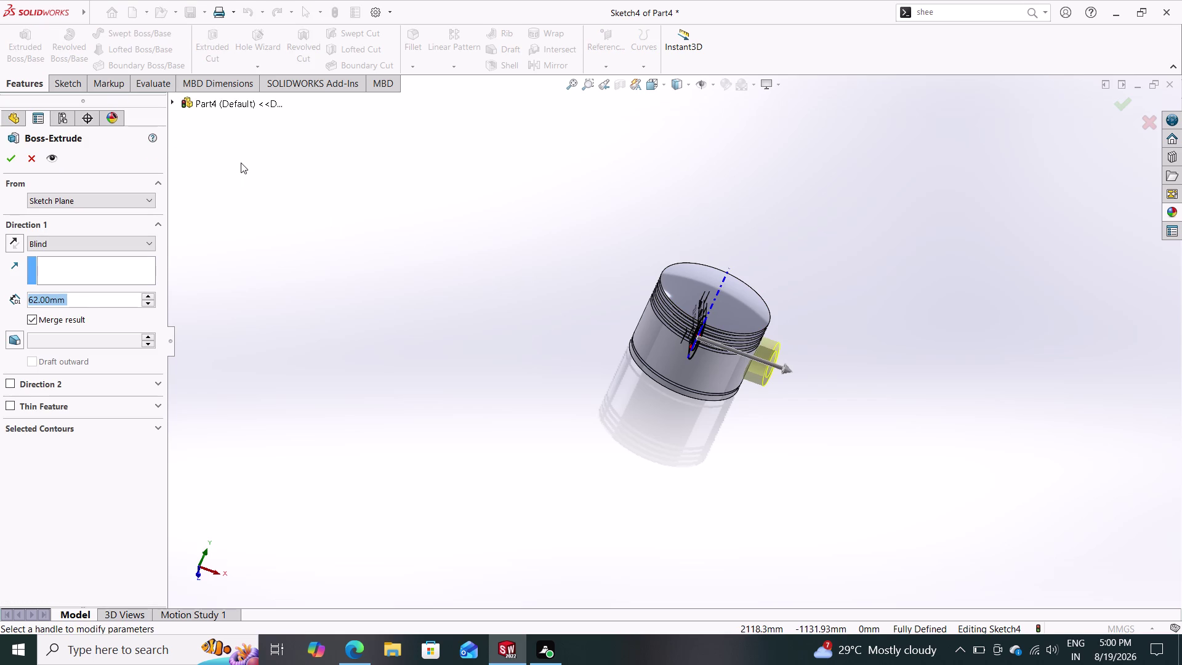
middle_drag(584, 389, 611, 296)
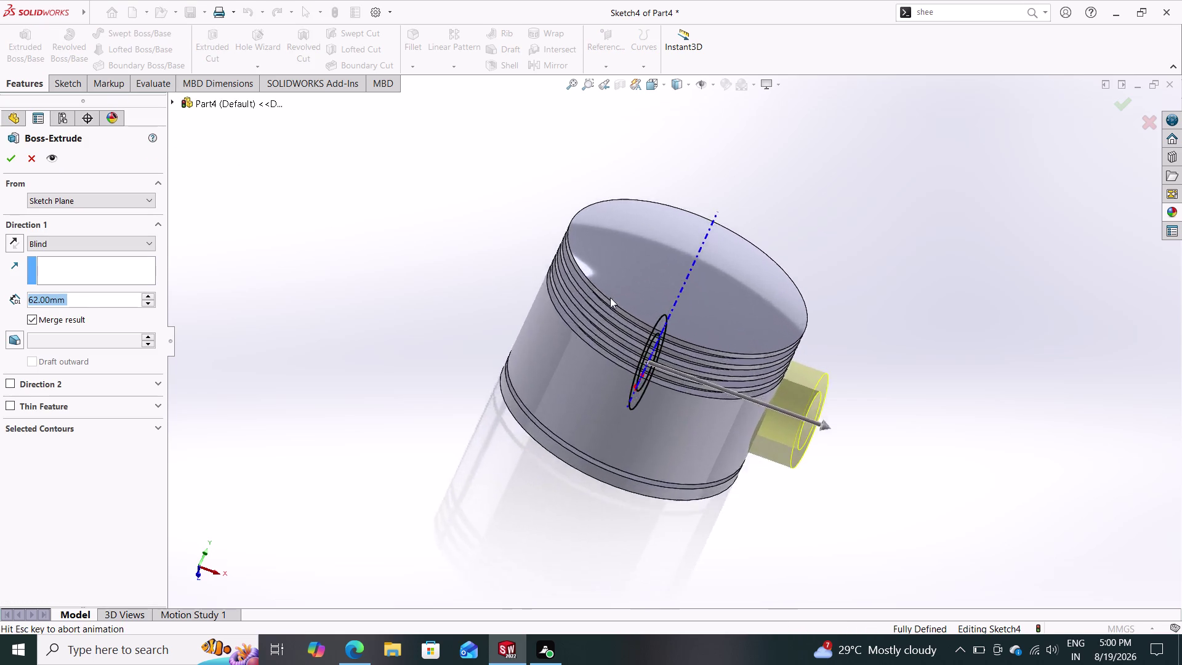
middle_drag(554, 405, 598, 291)
middle_drag(550, 376, 560, 349)
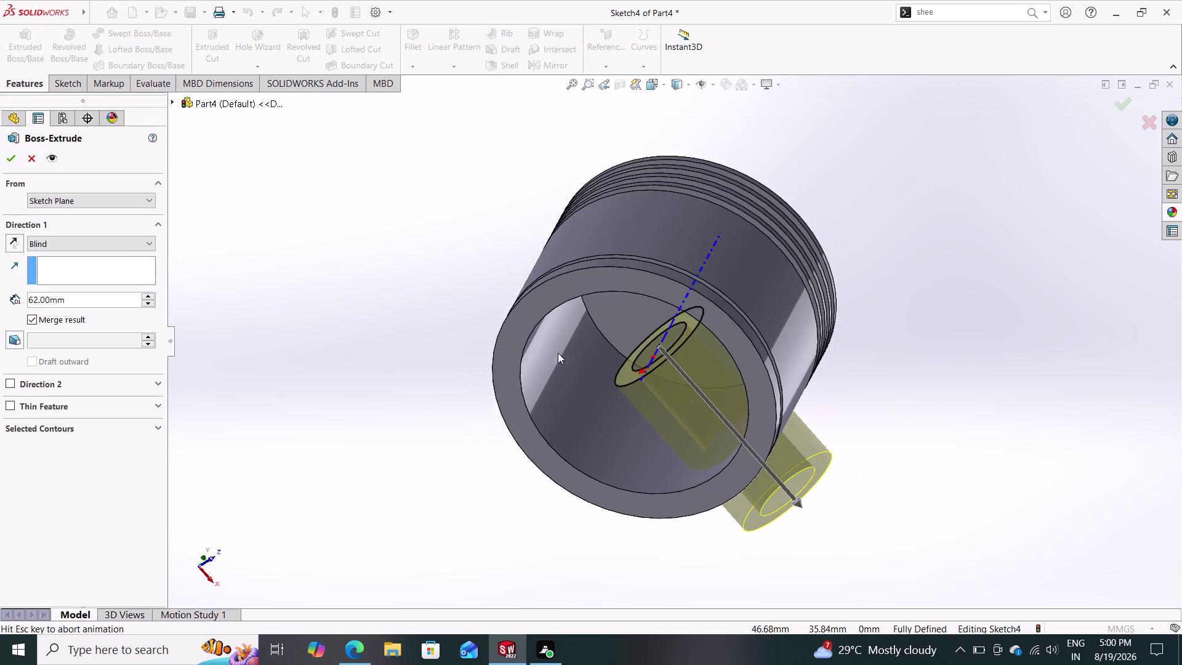
middle_drag(560, 349, 551, 360)
middle_drag(571, 336, 549, 370)
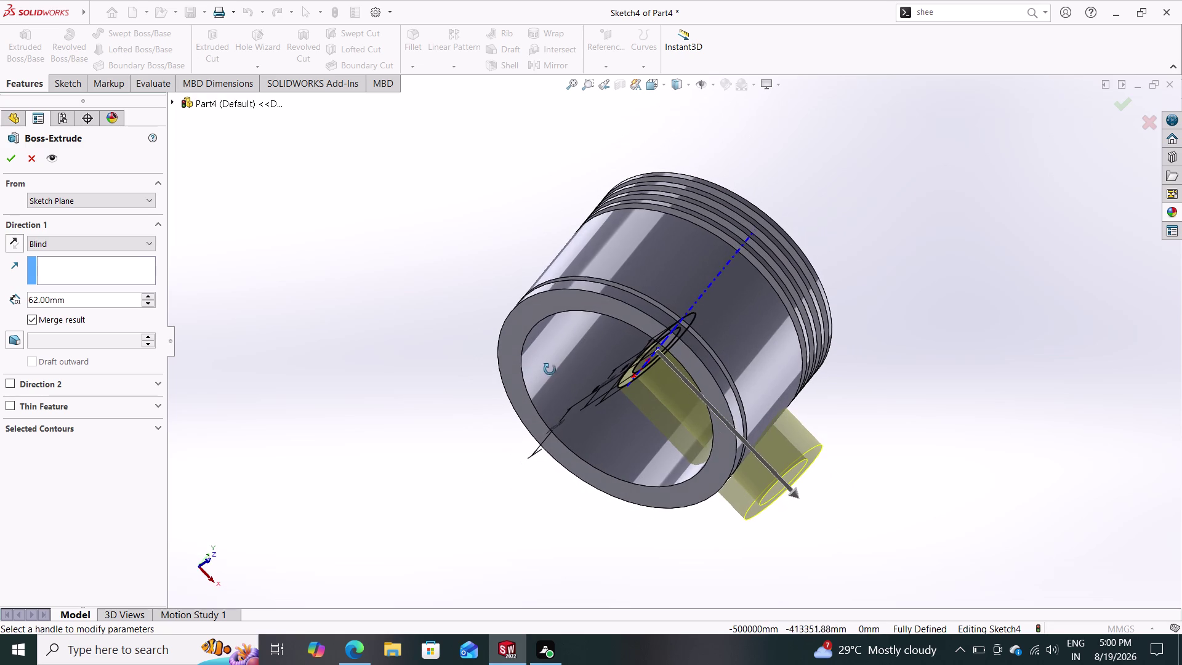
middle_drag(549, 370, 557, 380)
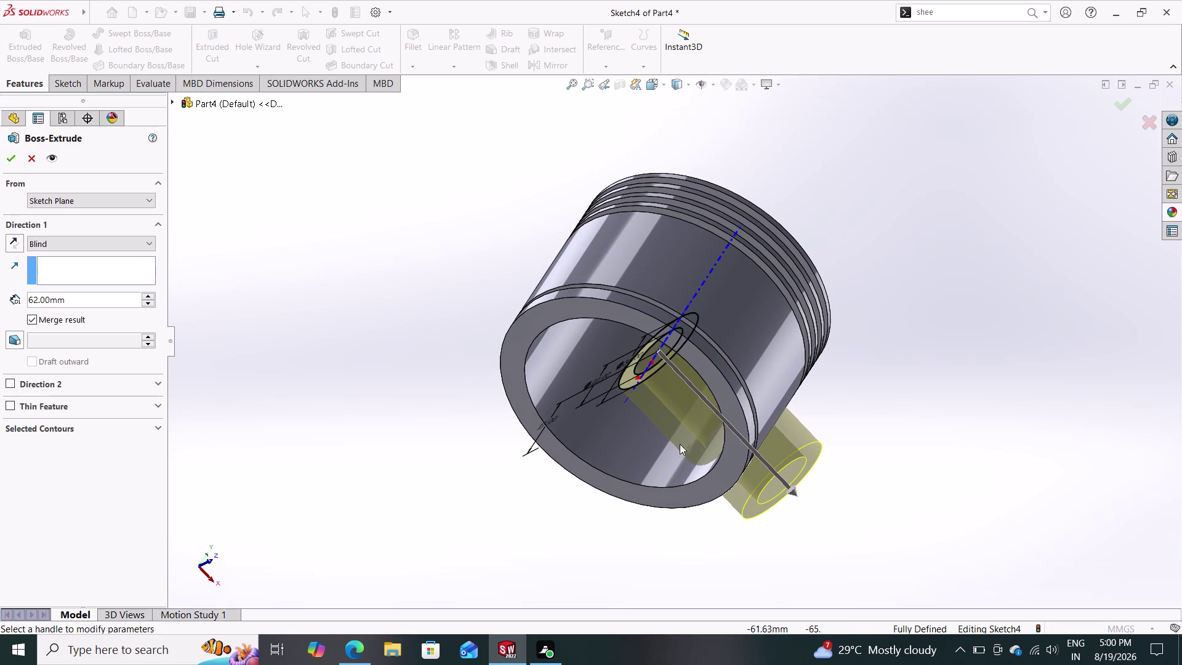
middle_drag(956, 521, 805, 411)
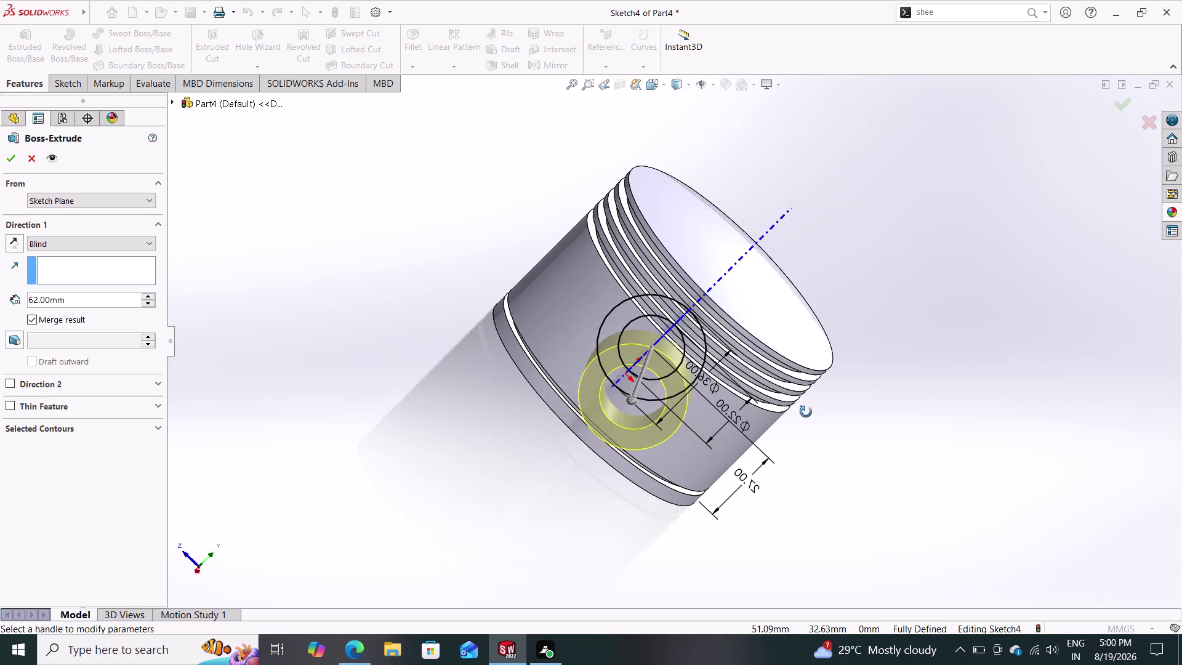
middle_drag(806, 412, 987, 477)
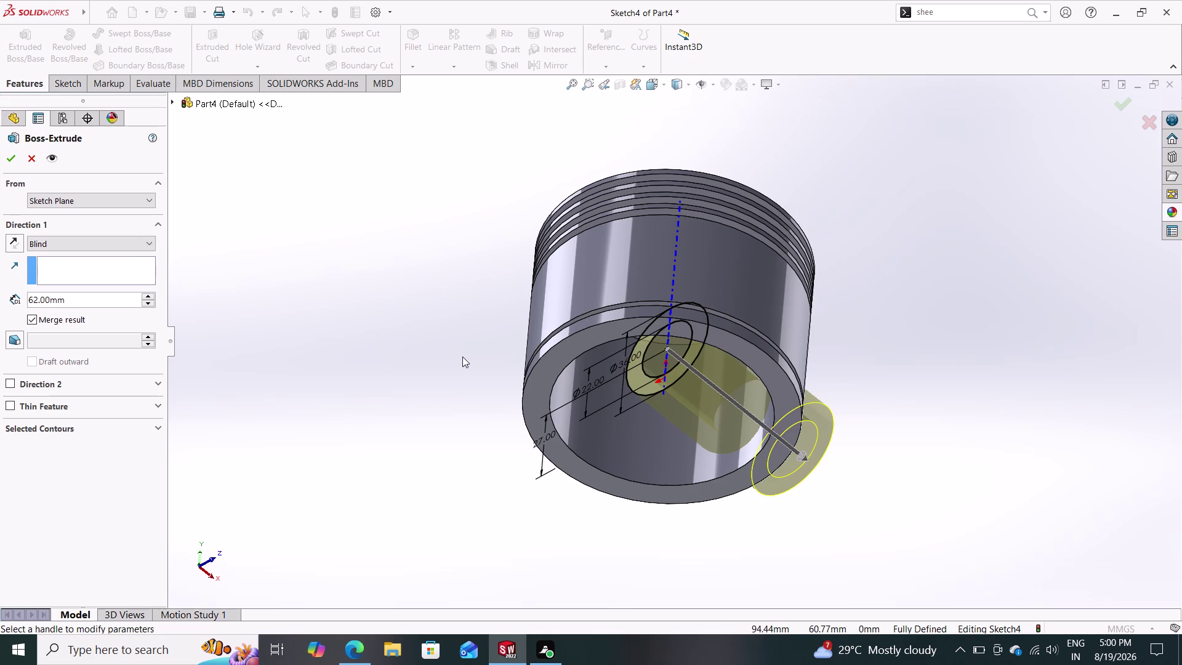
click(120, 204)
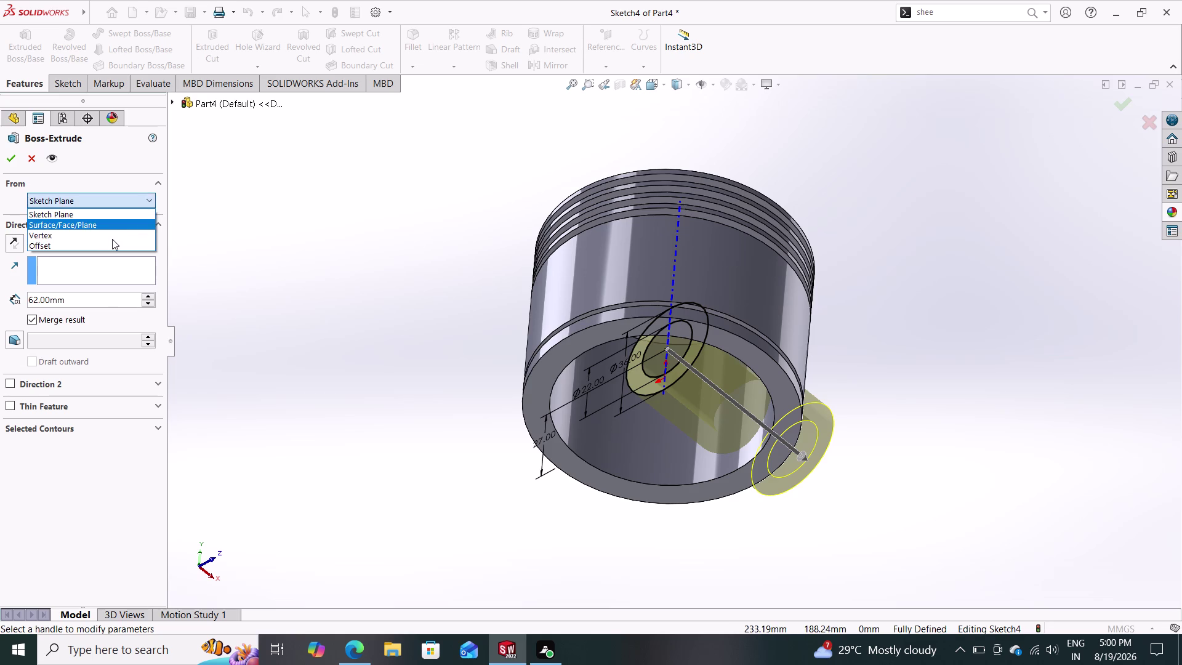
Extrude the ring from a 25 mm offset with 17.5 mm blind depth and accept.
click(109, 247)
drag(97, 221, 0, 228)
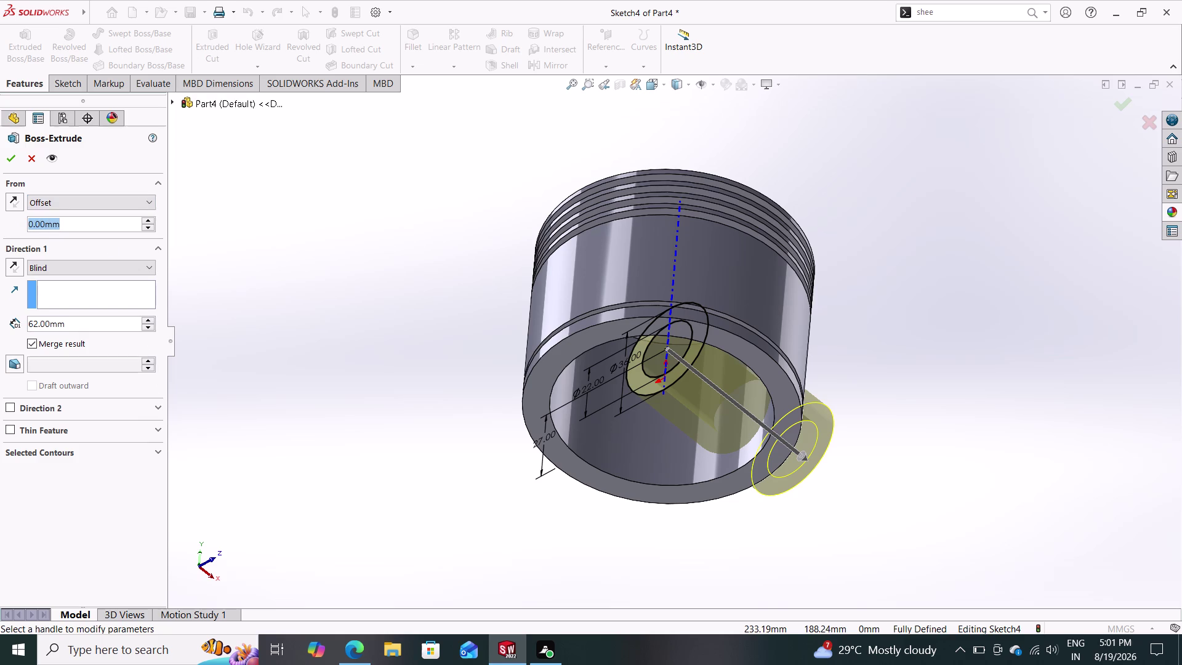
drag(1, 228, 0, 228)
text(25)
key(Return)
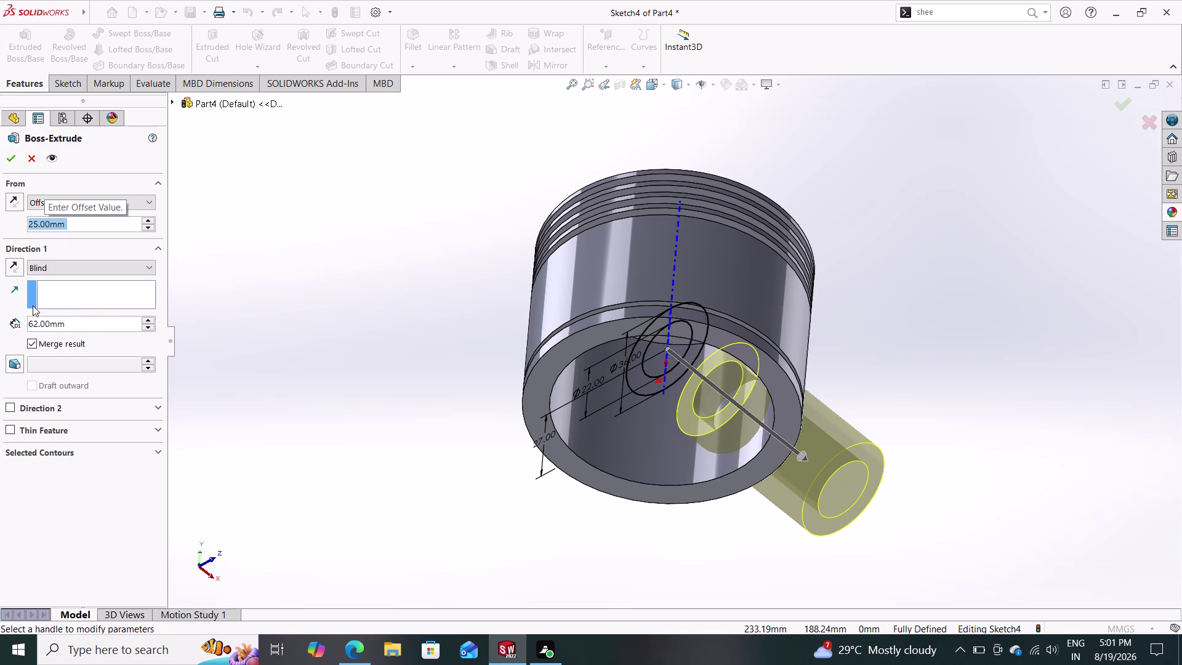
drag(82, 320, 0, 312)
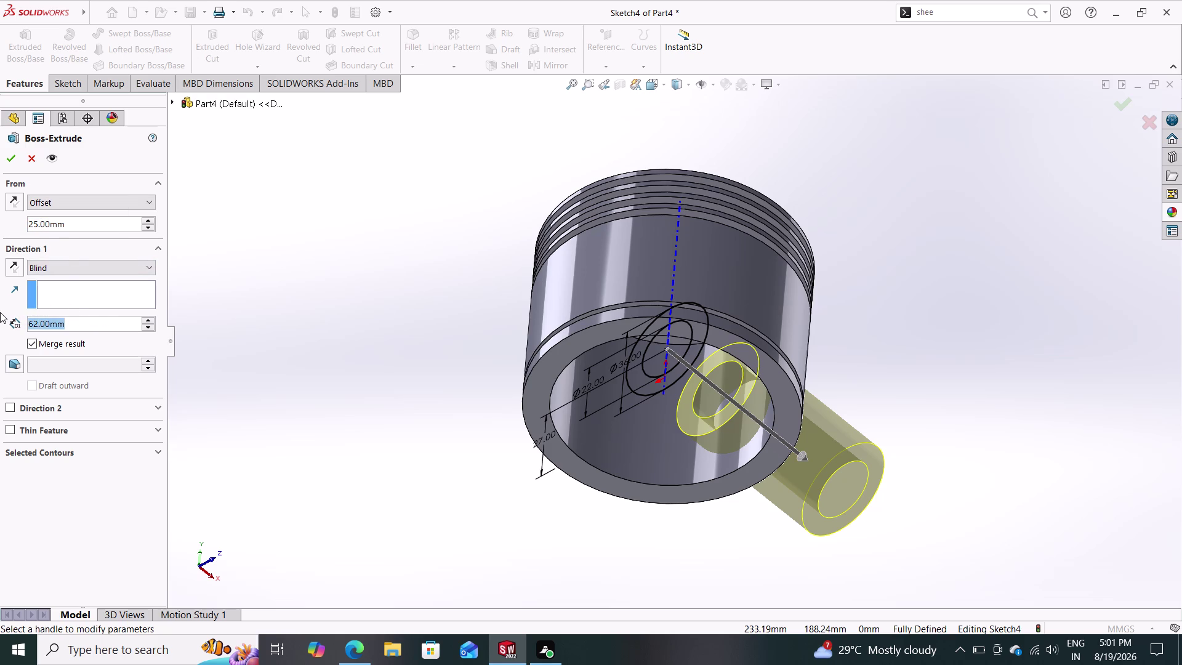
text(17.5)
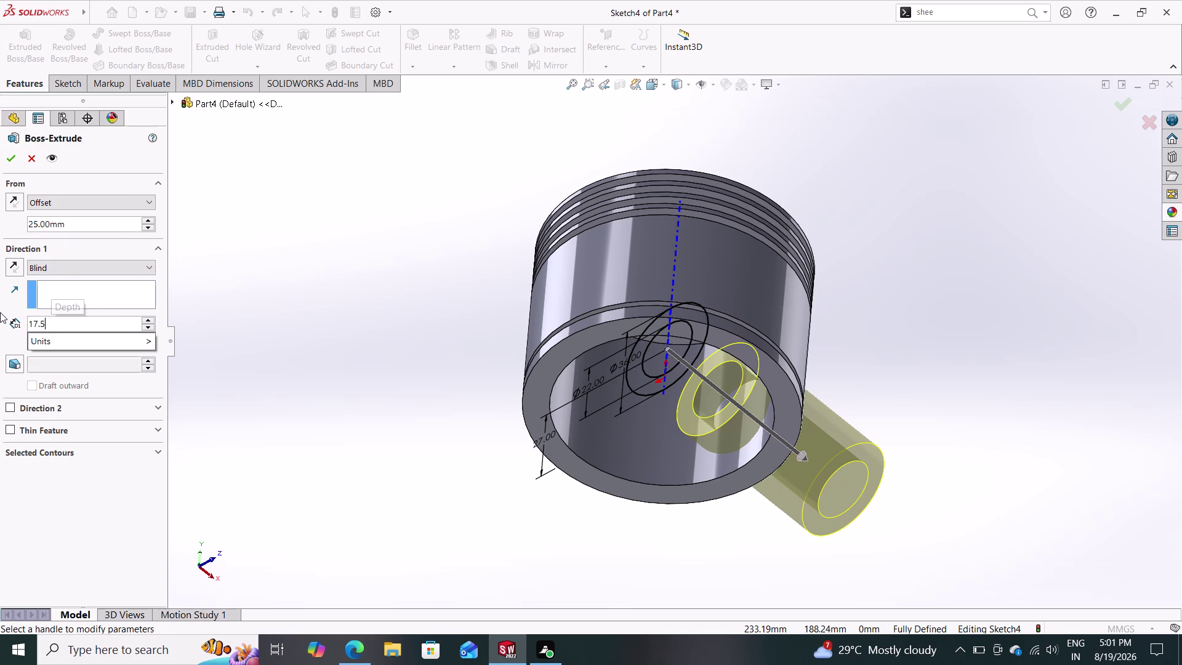
key(Return)
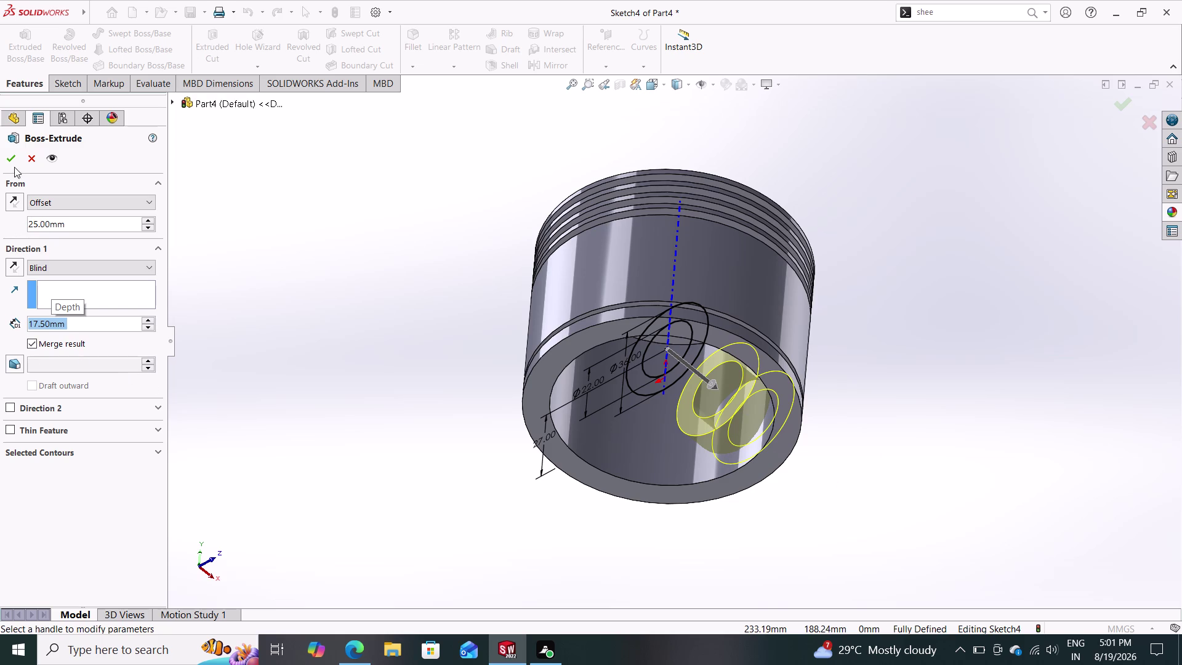
click(13, 155)
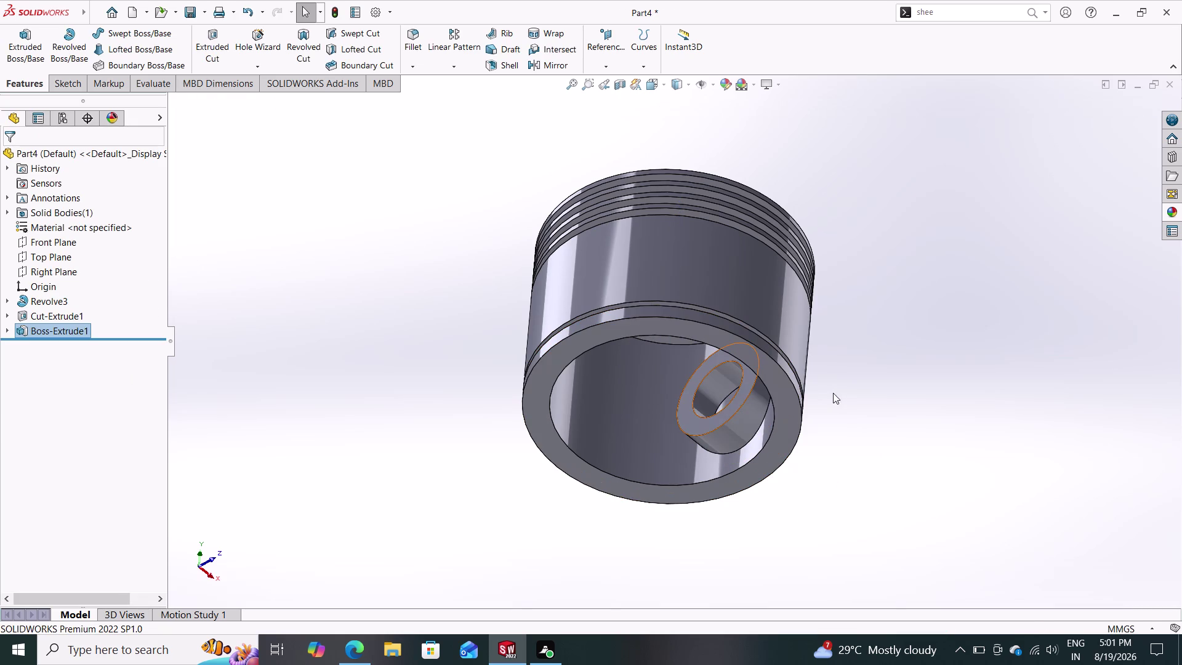
middle_drag(836, 407, 665, 328)
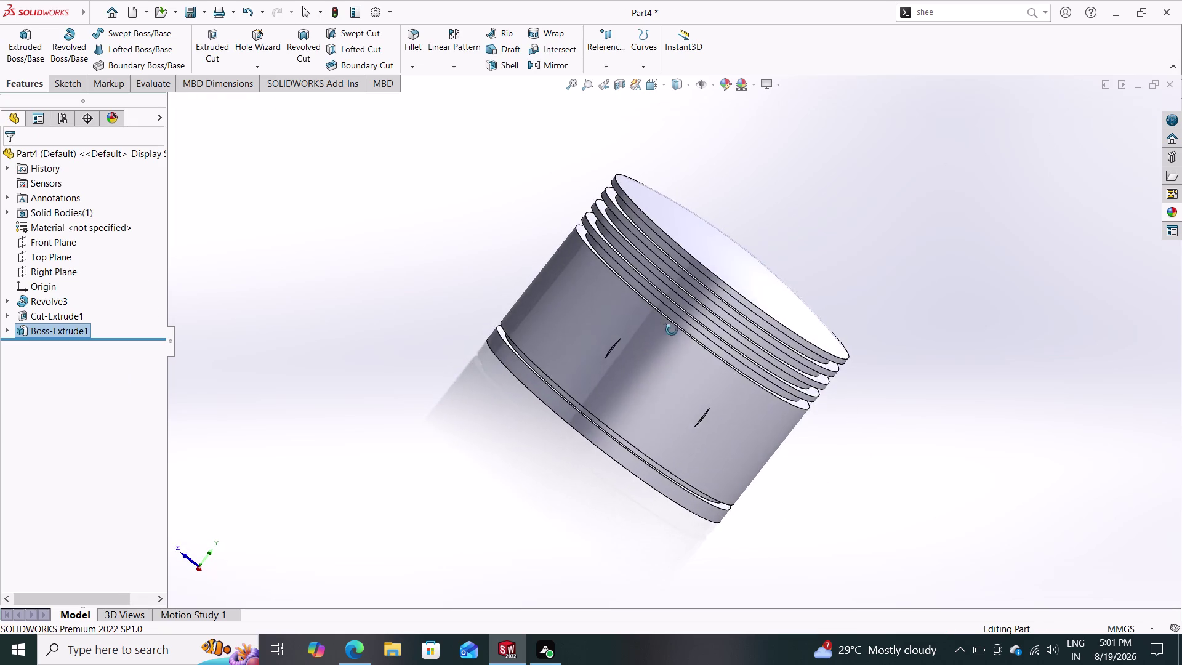
middle_drag(666, 328, 819, 377)
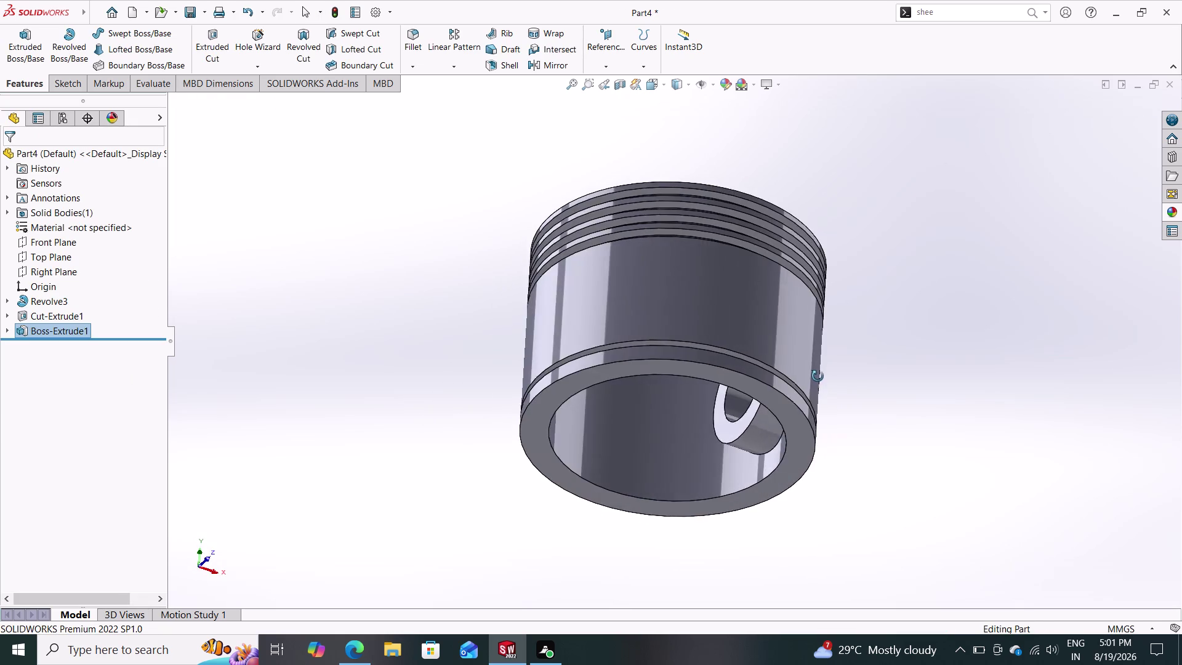
middle_drag(818, 376, 677, 331)
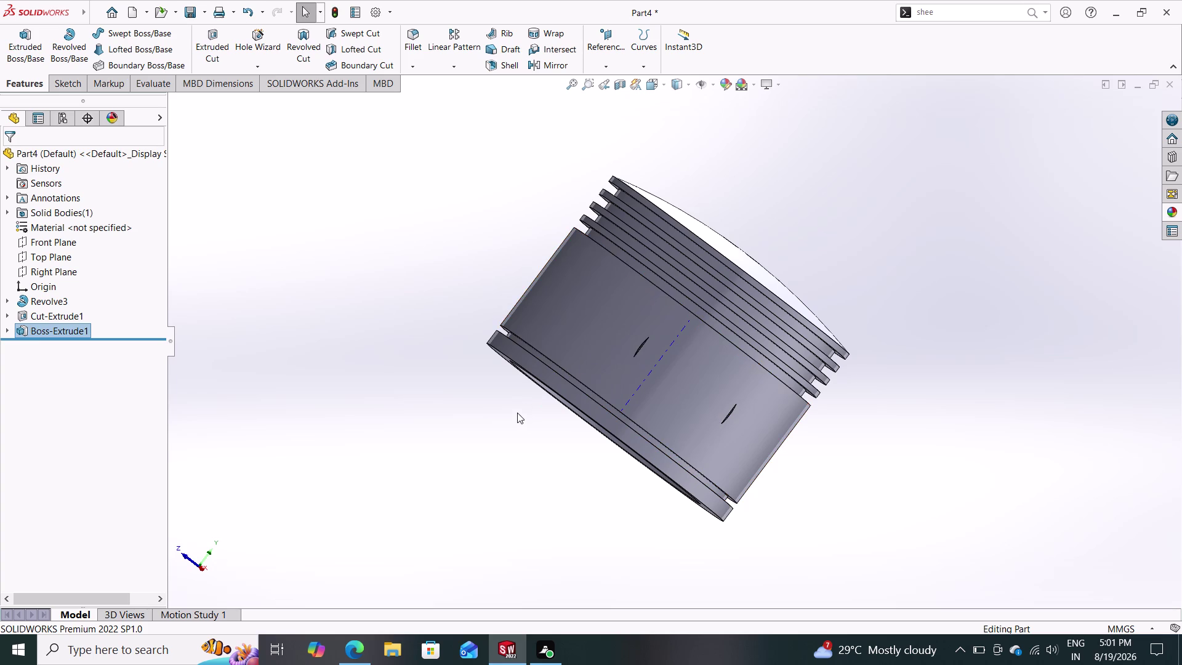
middle_drag(529, 429, 598, 408)
middle_drag(525, 413, 599, 353)
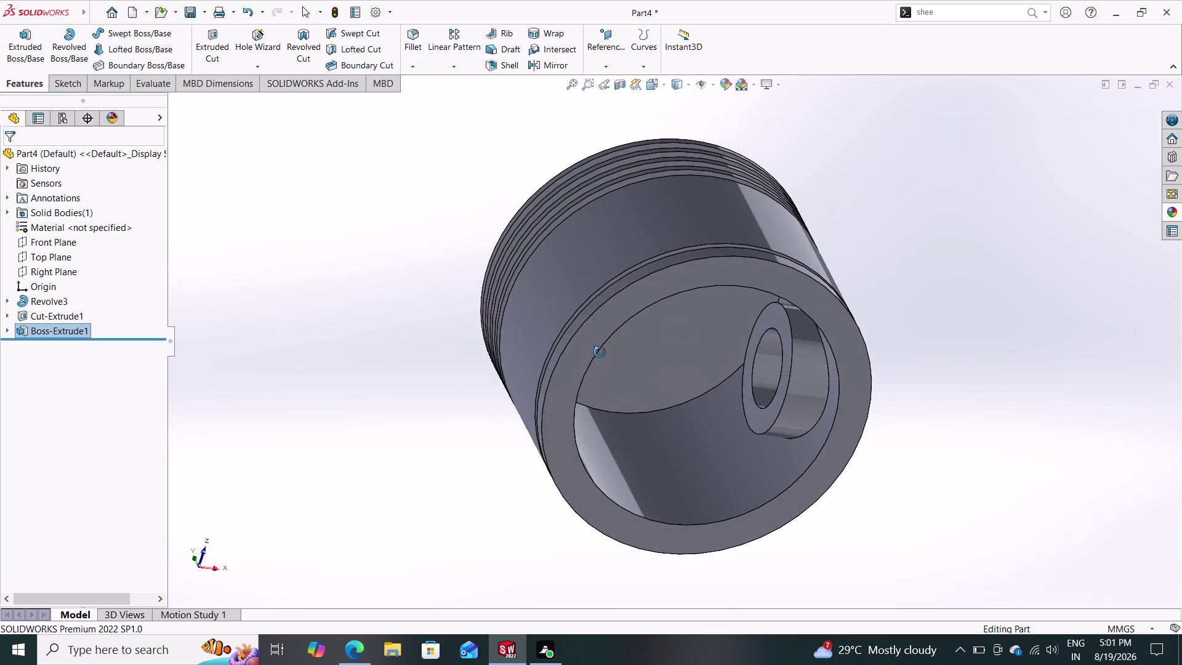
middle_drag(599, 353, 638, 355)
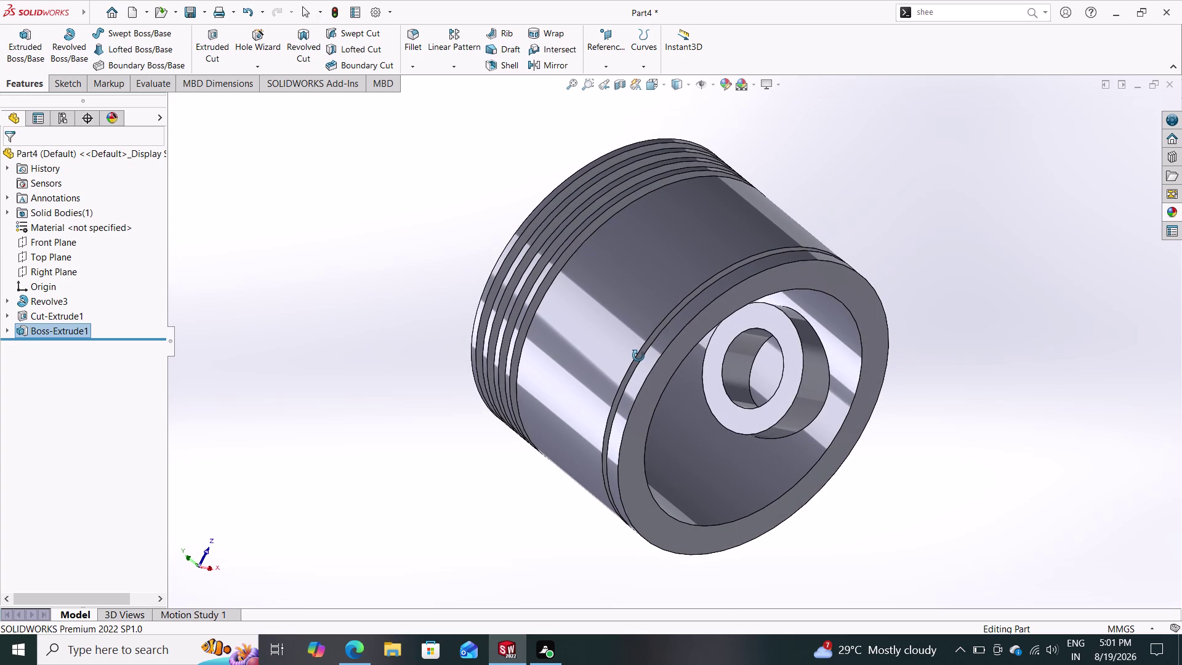
middle_drag(638, 356, 548, 385)
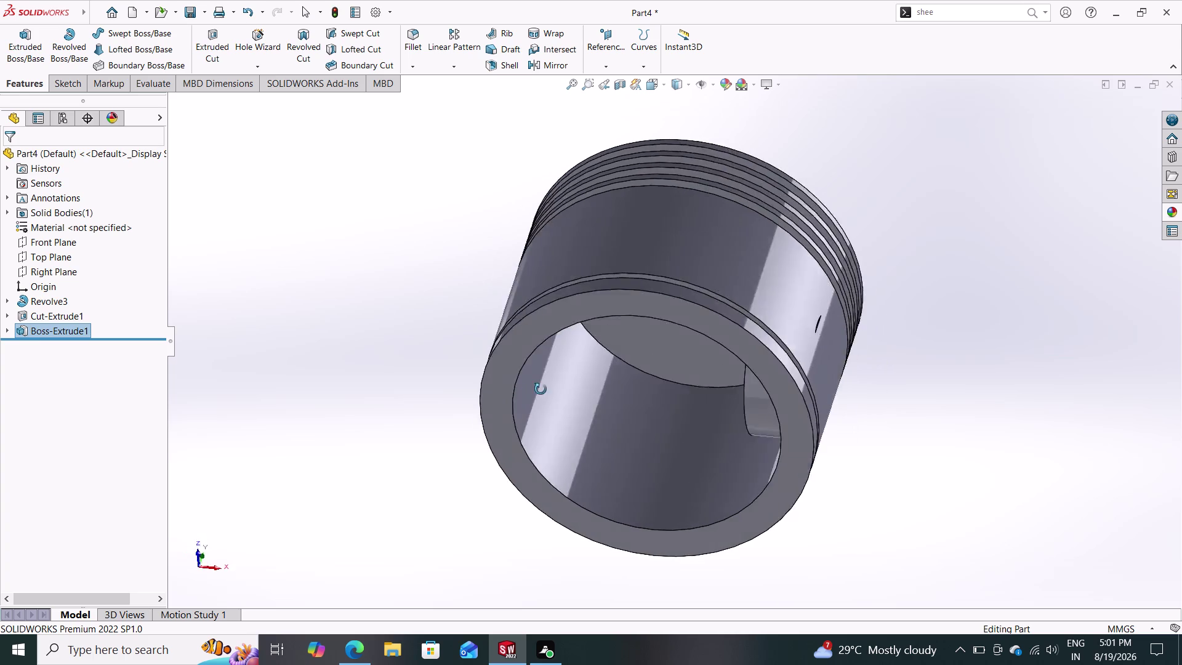
middle_drag(548, 385, 630, 371)
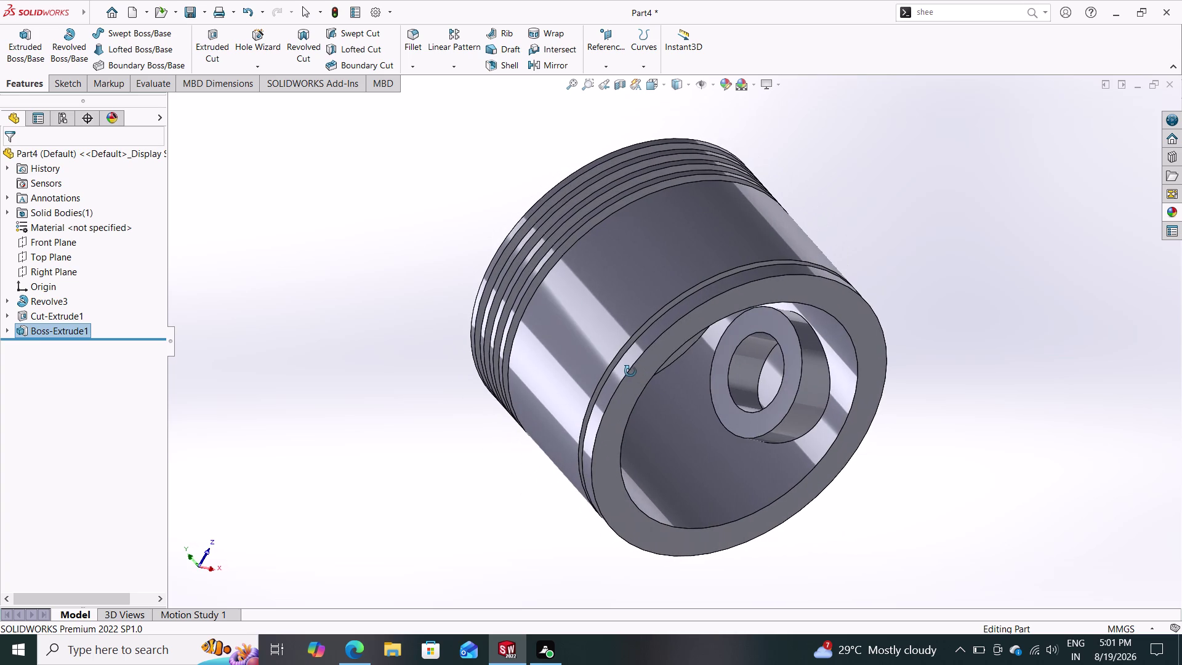
middle_drag(630, 372, 647, 362)
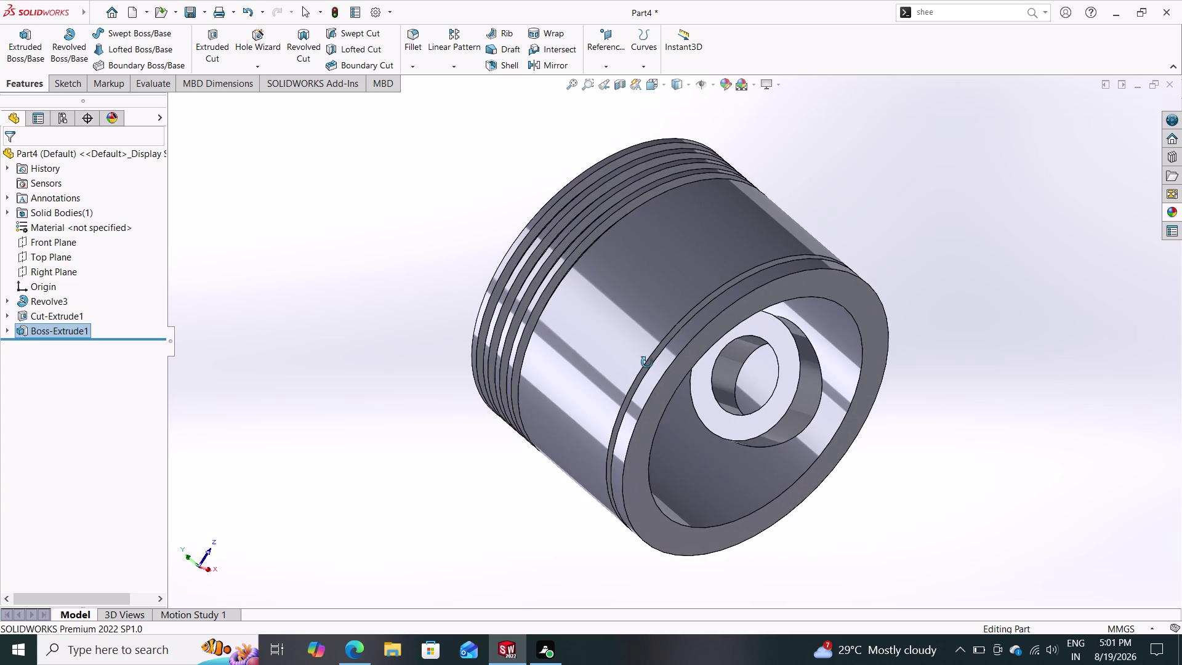
middle_drag(647, 362, 538, 392)
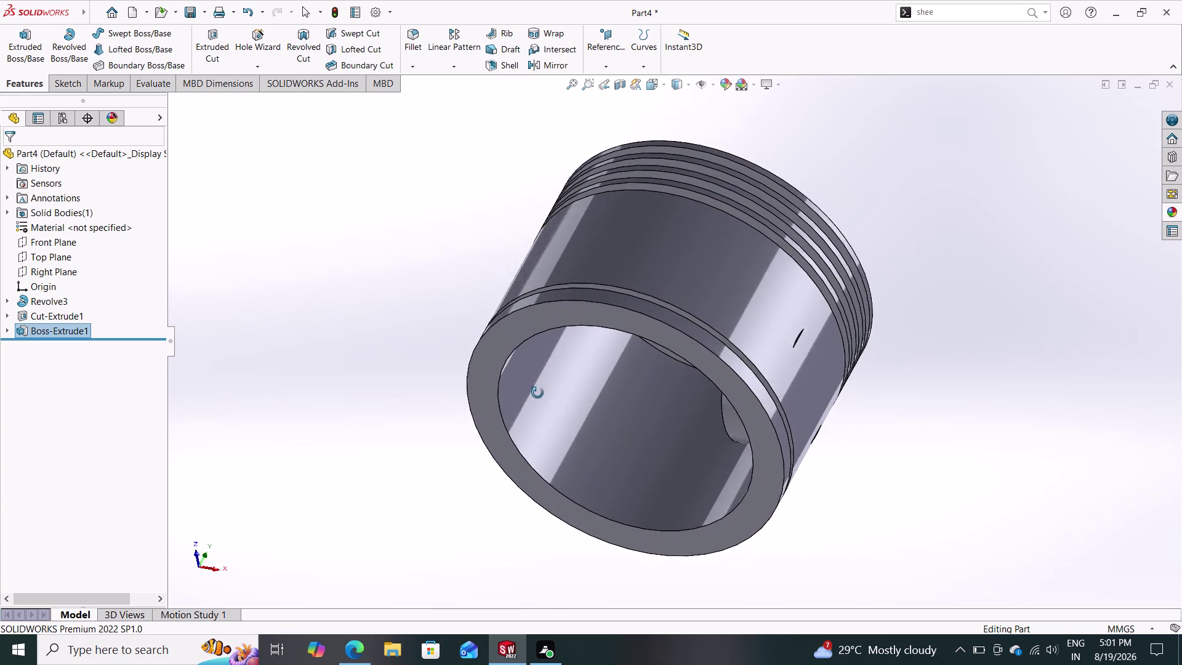
middle_drag(538, 392, 521, 402)
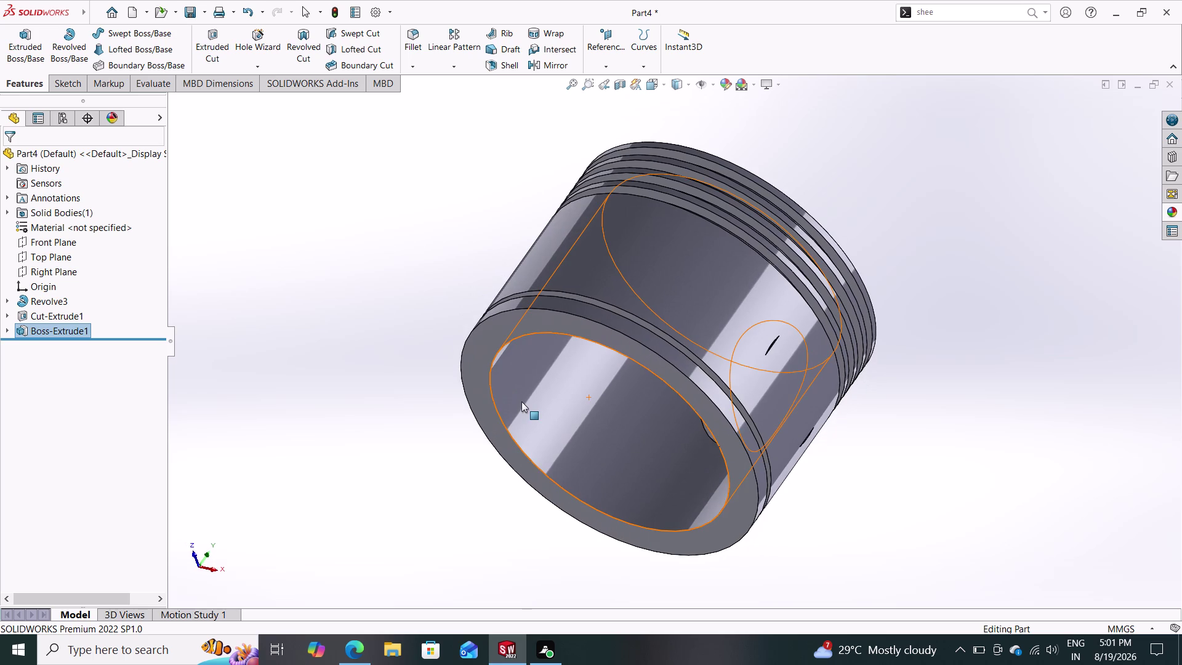
click(49, 332)
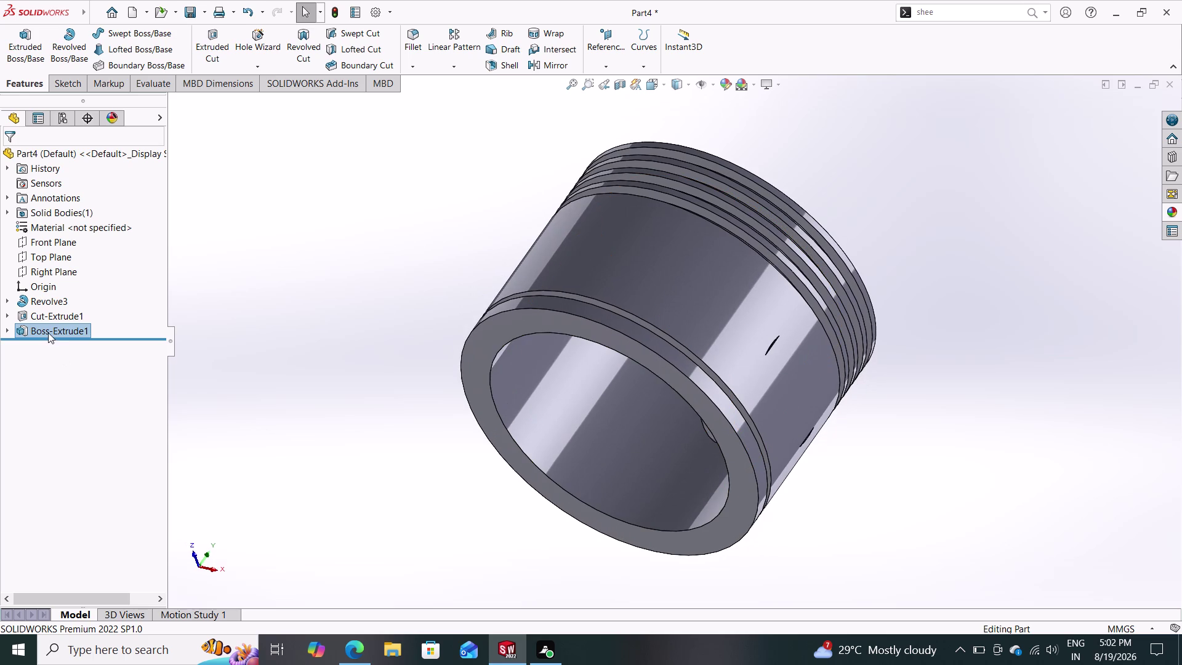
click(17, 362)
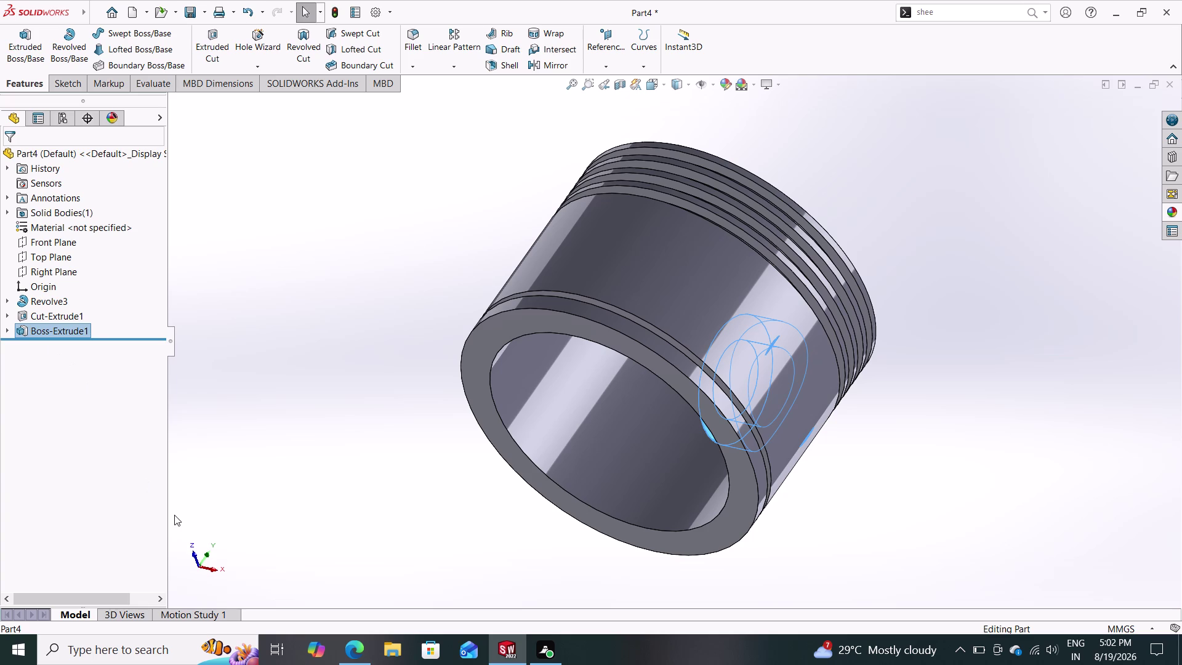
middle_drag(367, 564, 408, 563)
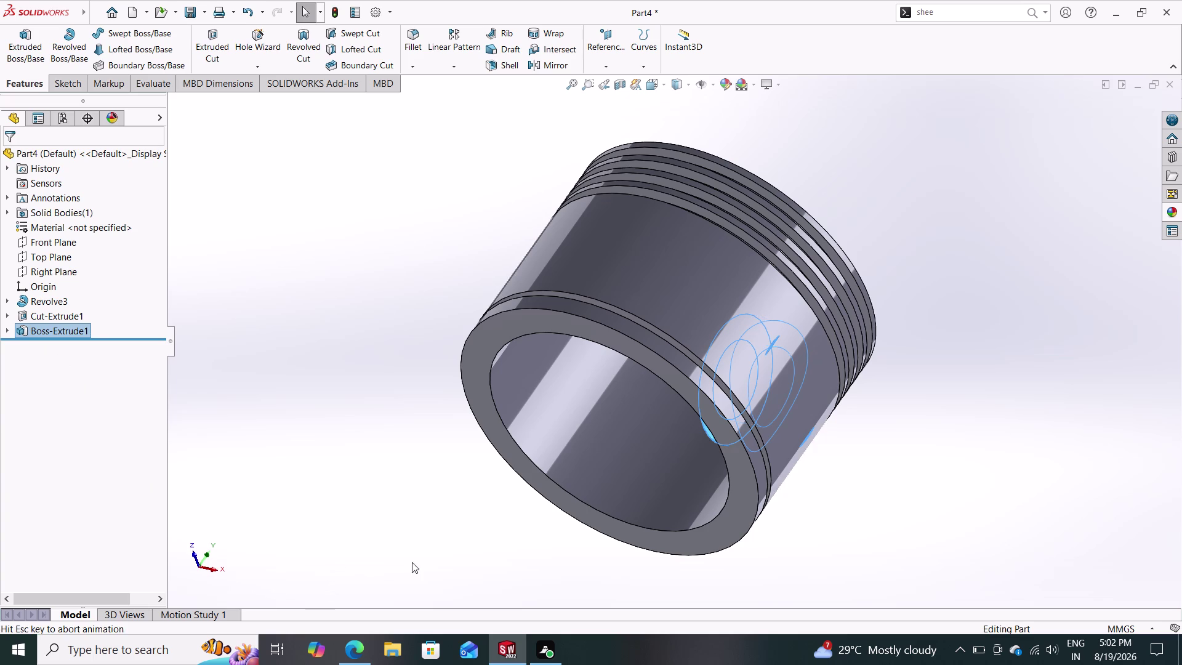
middle_drag(408, 564, 441, 539)
middle_drag(475, 519, 479, 528)
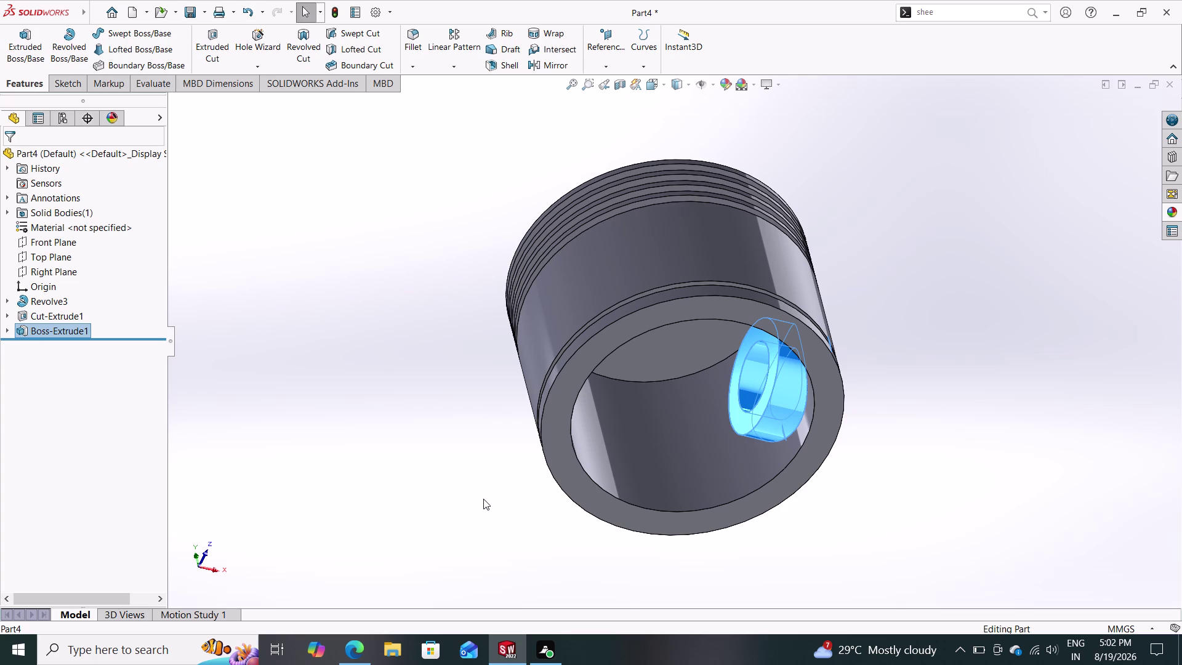
Orbit around the piston skirt to view the inner boss, then select Boss-Extrude1.
key(Escape)
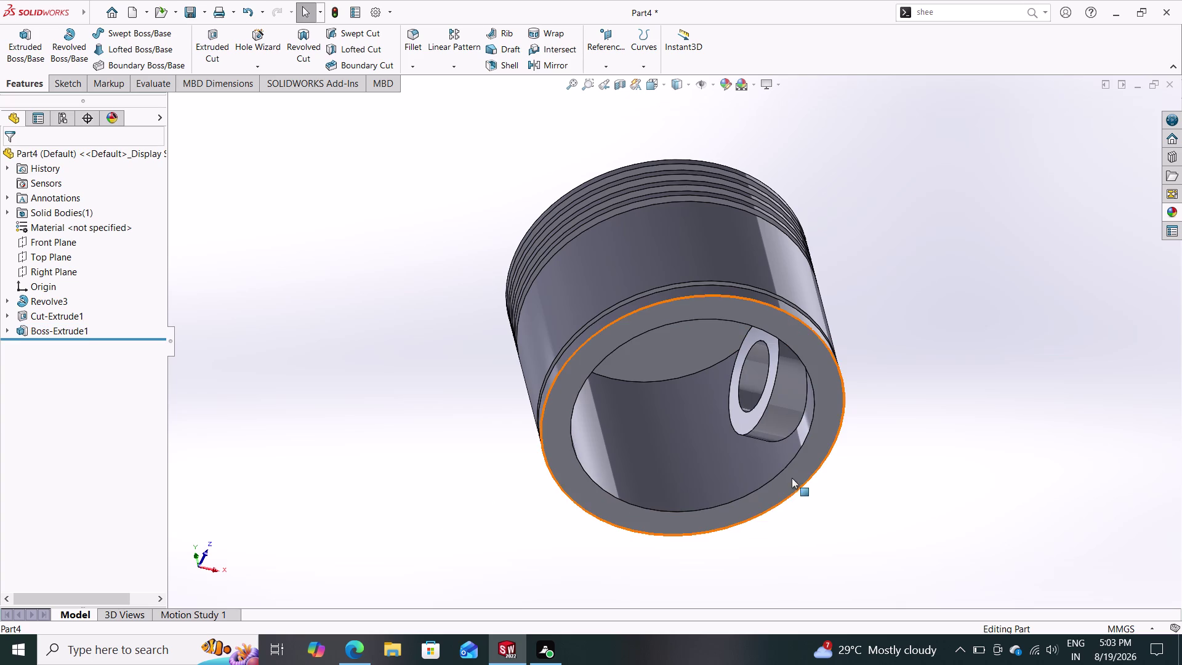
middle_drag(817, 470, 757, 546)
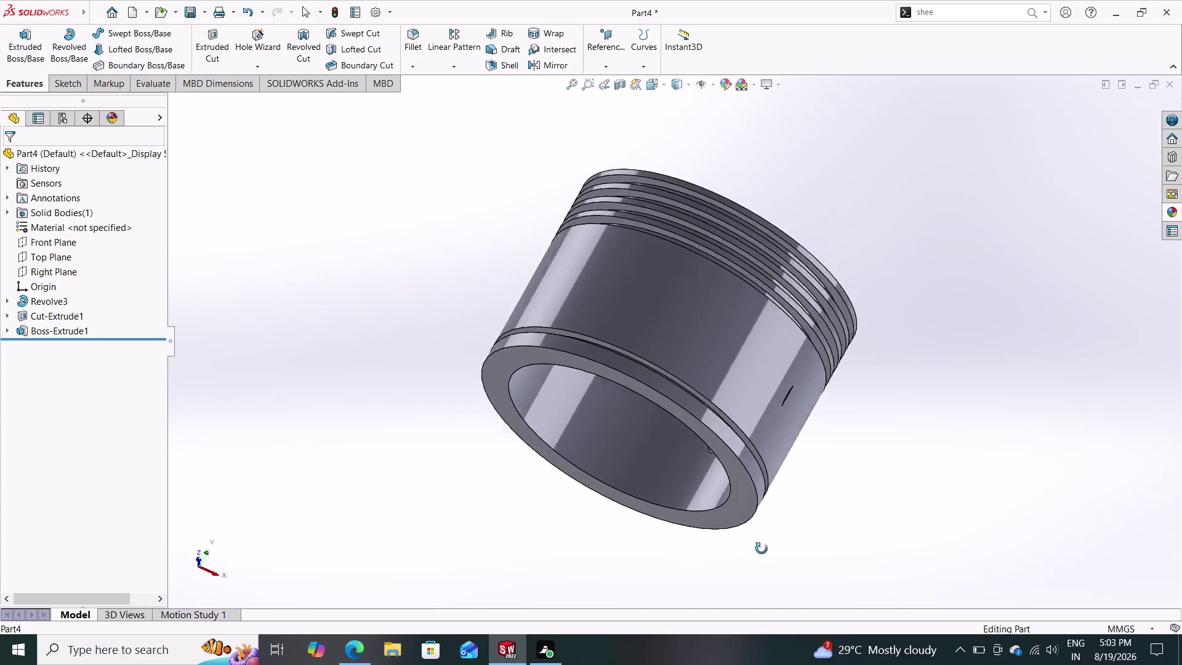
middle_drag(756, 547, 772, 508)
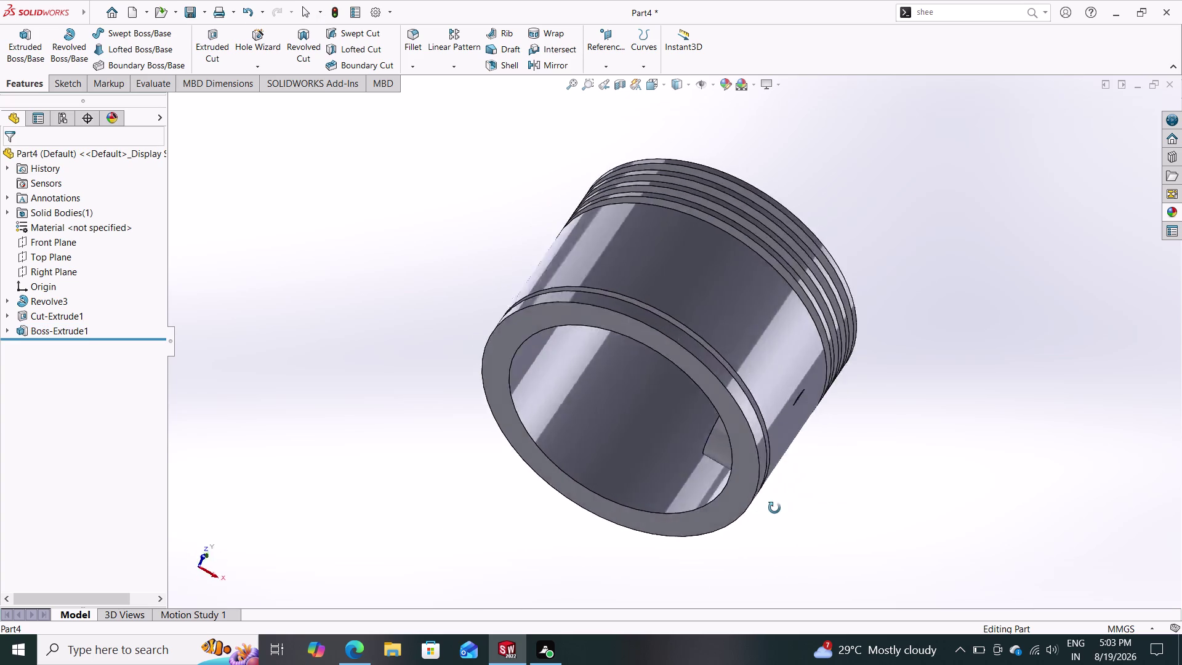
middle_drag(772, 508, 691, 501)
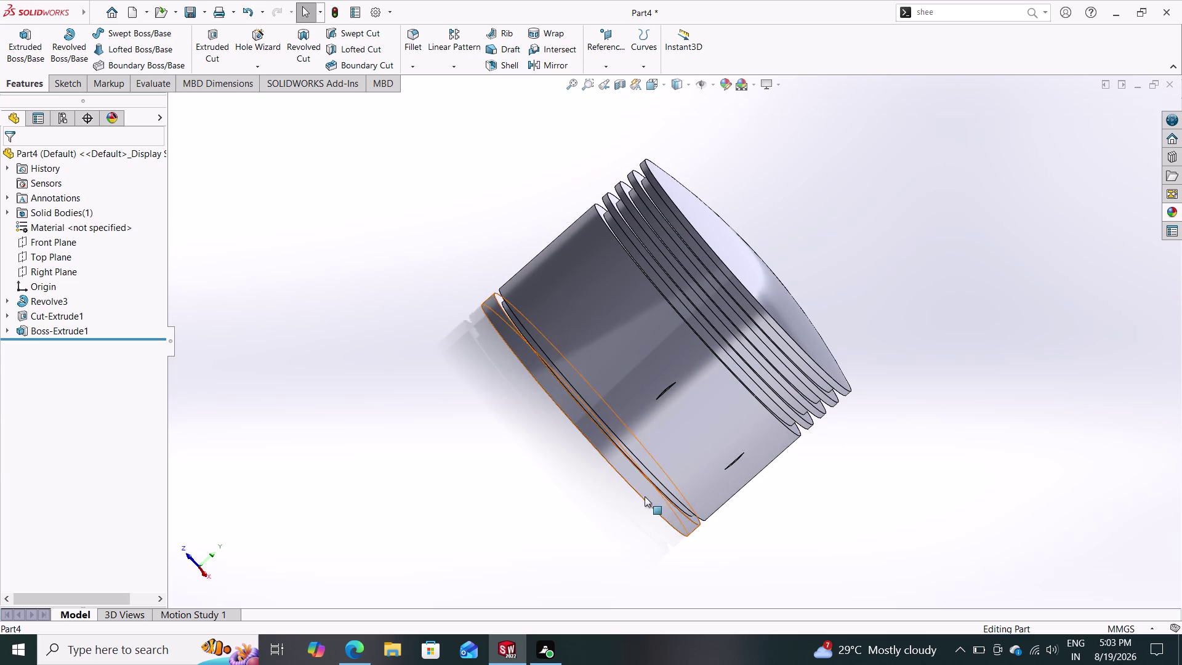
middle_drag(657, 520, 731, 533)
middle_drag(799, 469, 864, 408)
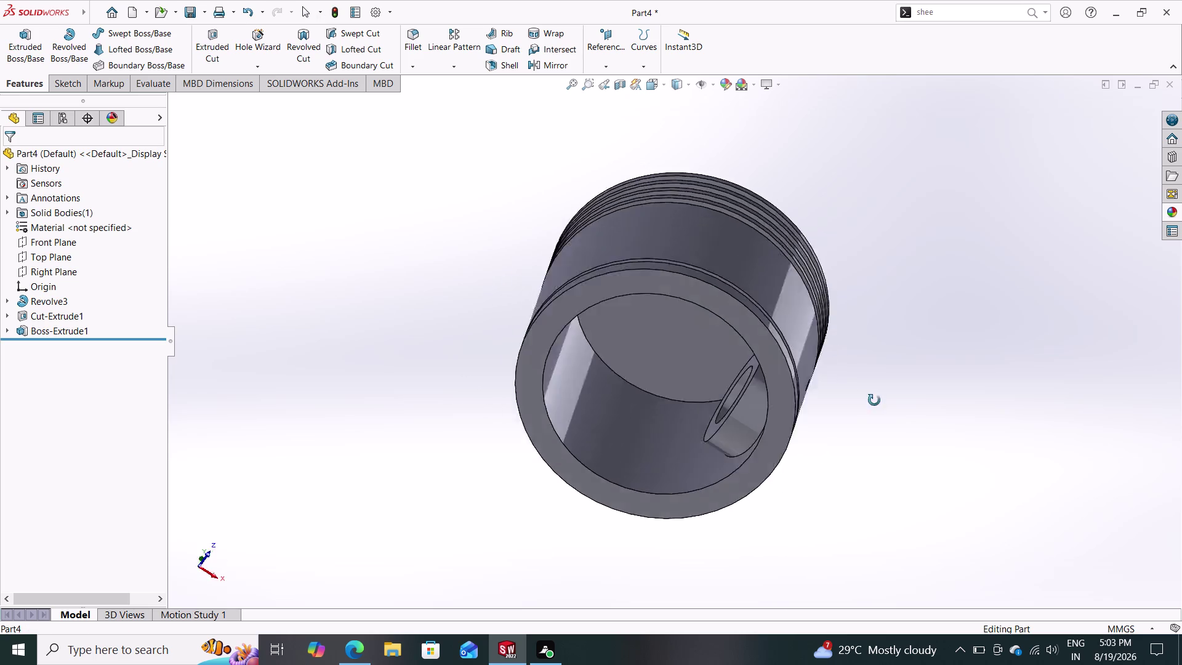
middle_drag(864, 408, 683, 494)
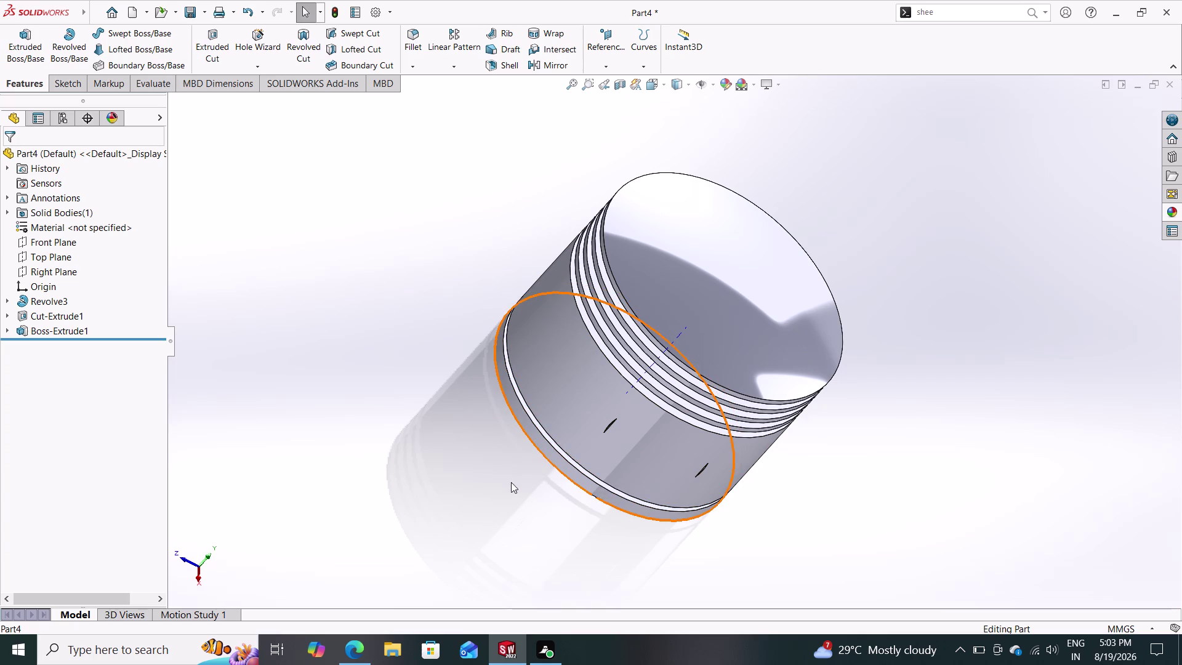
middle_drag(492, 465, 636, 439)
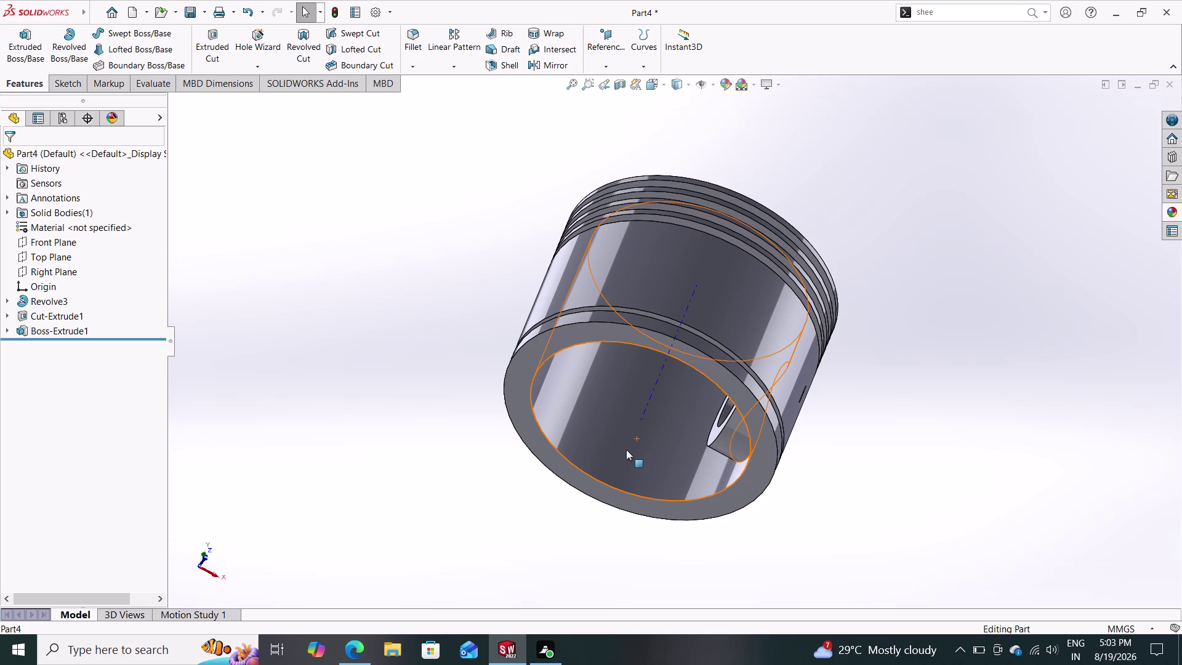
click(75, 334)
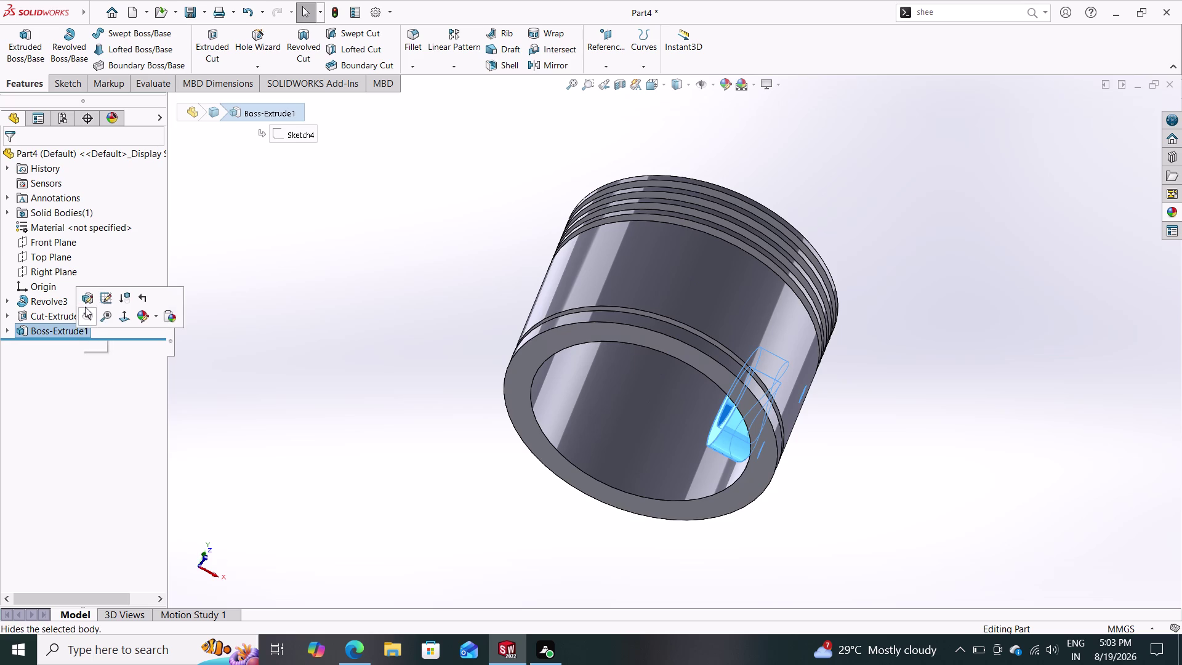
Edit Boss-Extrude1, change its blind depth to 18 mm, and accept the update.
click(87, 297)
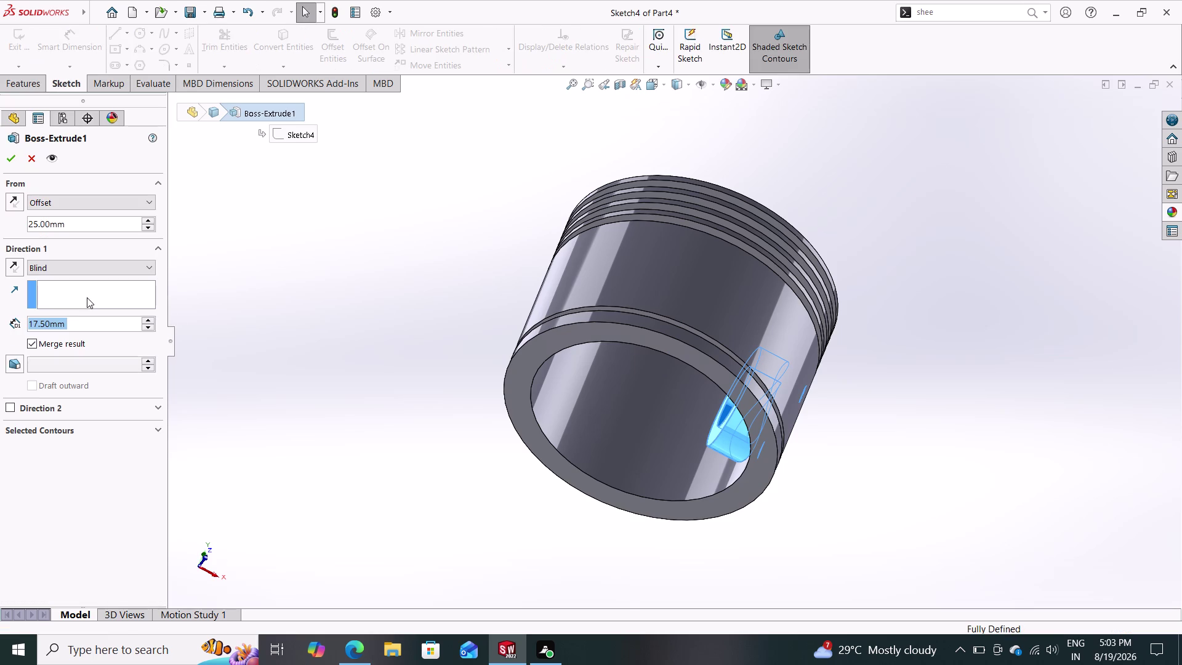
middle_drag(415, 410, 413, 410)
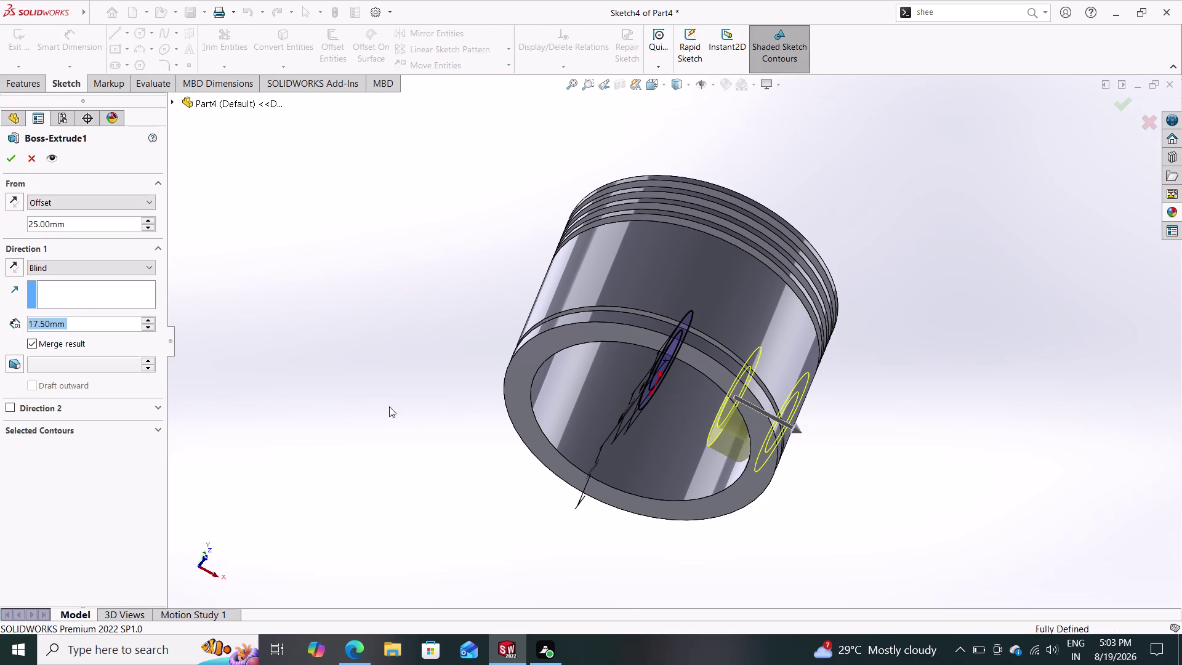
middle_drag(413, 410, 296, 314)
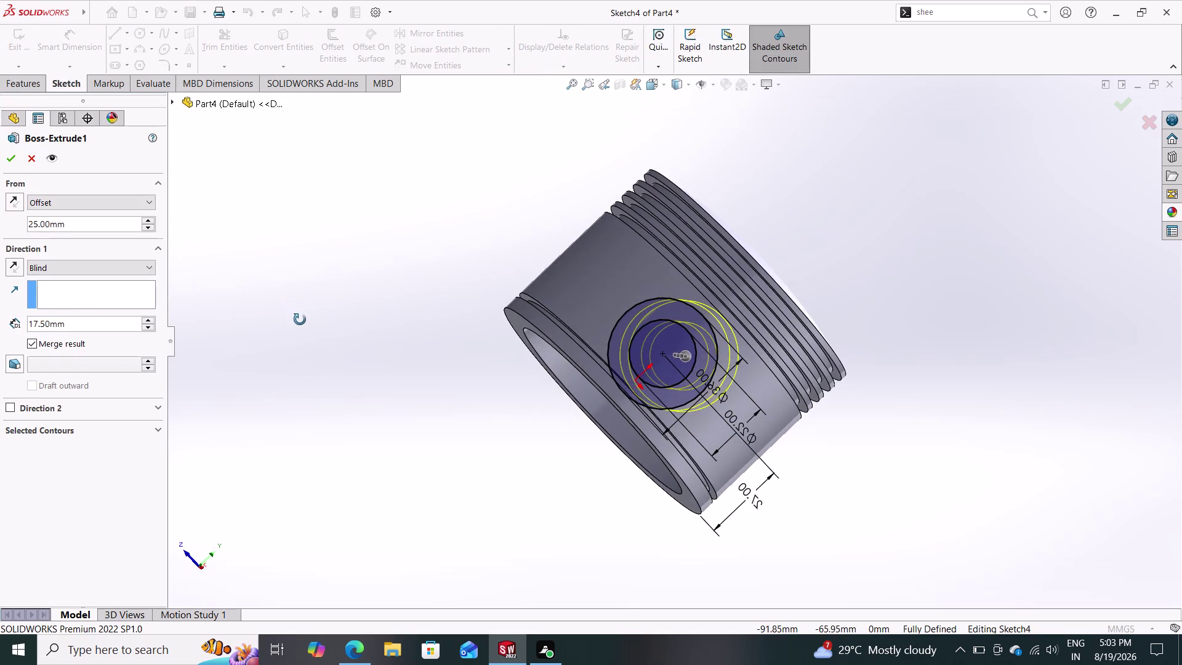
middle_drag(296, 314, 309, 332)
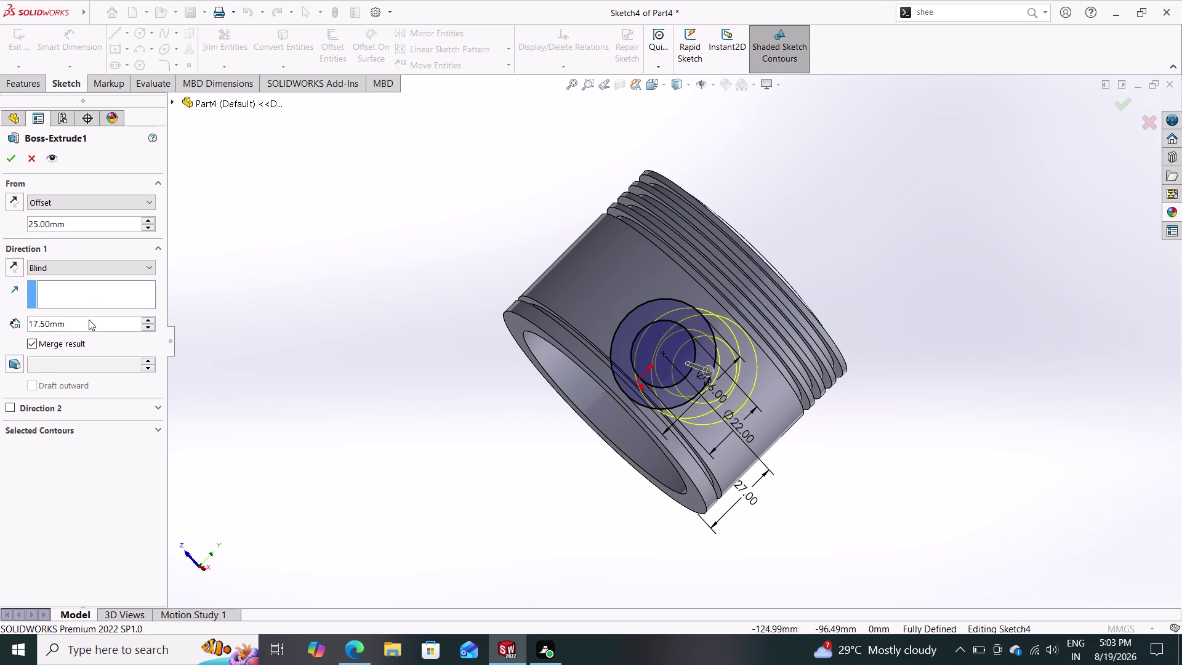
drag(89, 319, 21, 320)
text(18)
key(Return)
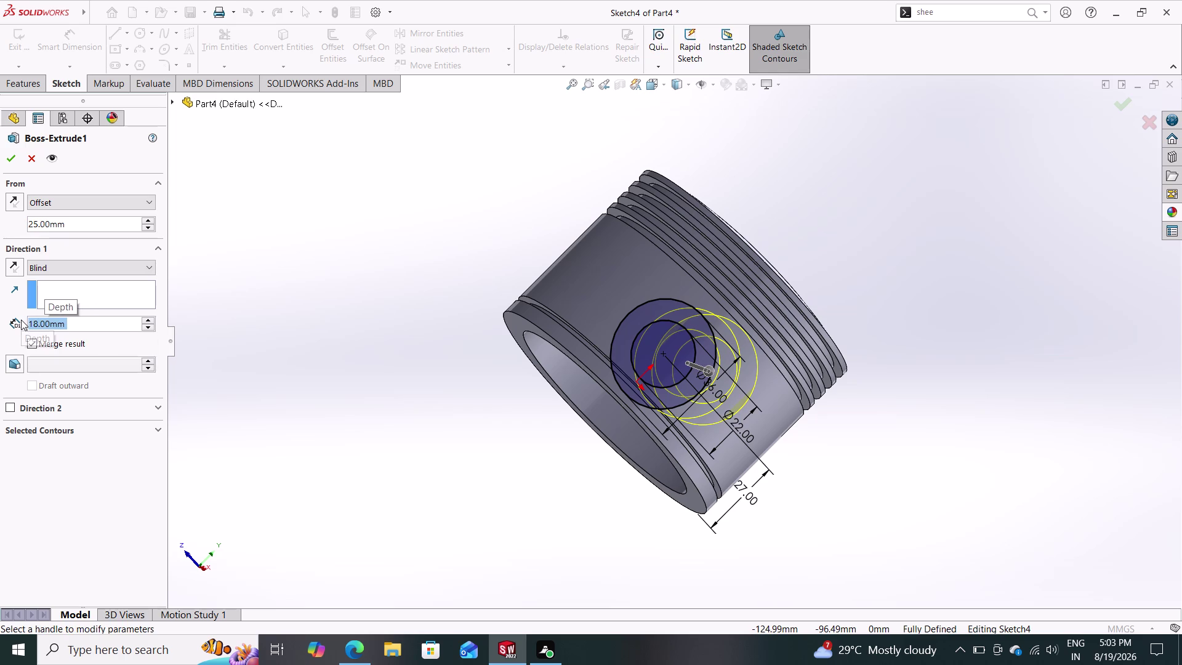
middle_drag(415, 441, 534, 442)
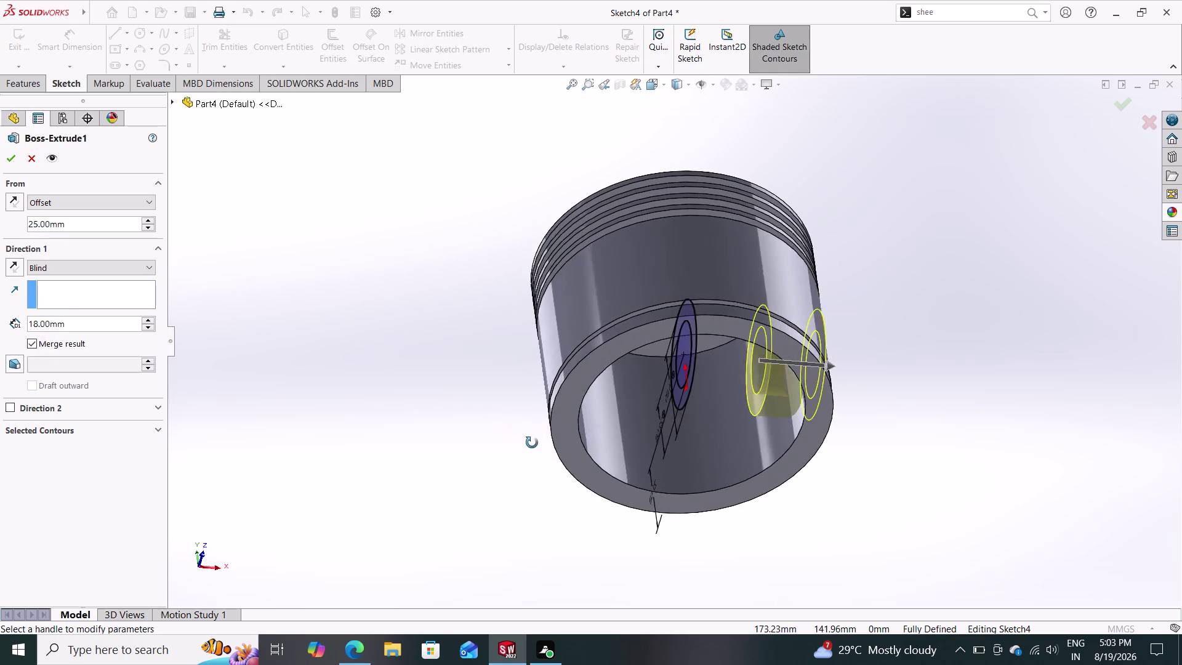
middle_drag(533, 442, 437, 473)
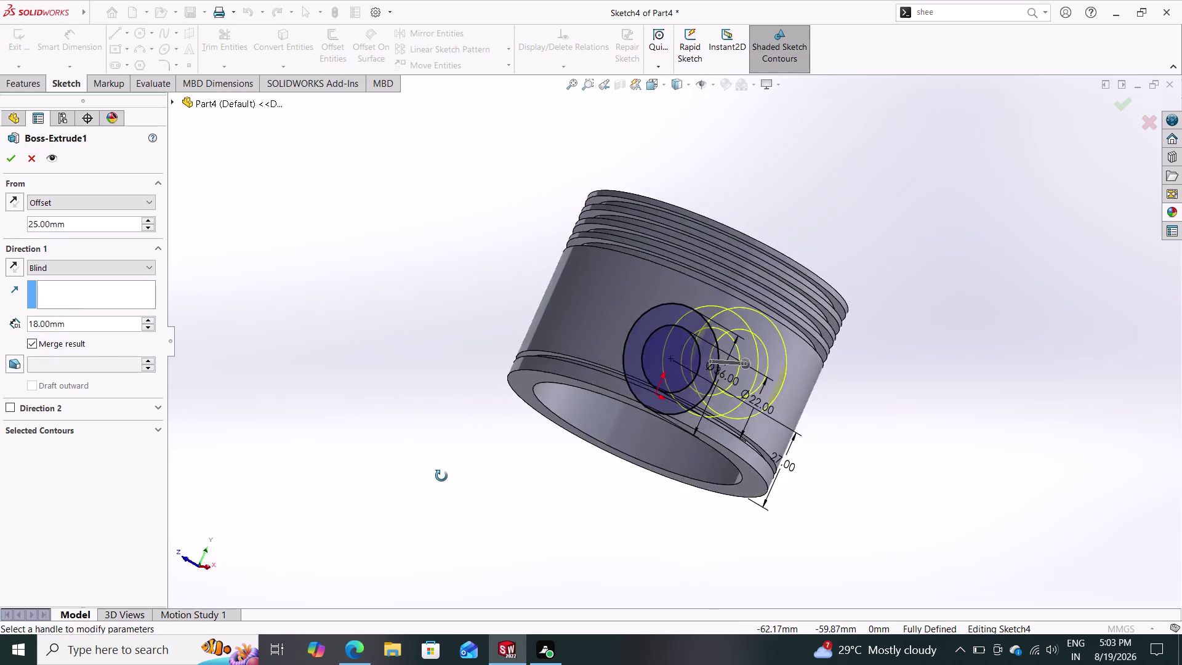
middle_drag(437, 473, 400, 472)
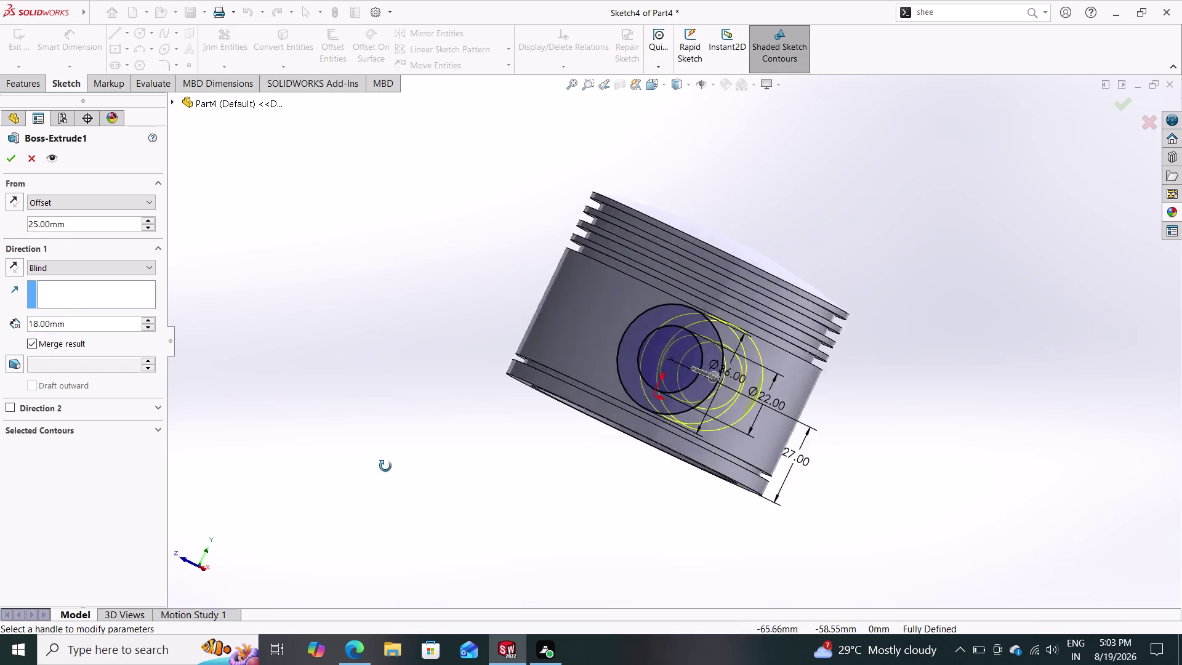
middle_drag(400, 472, 285, 415)
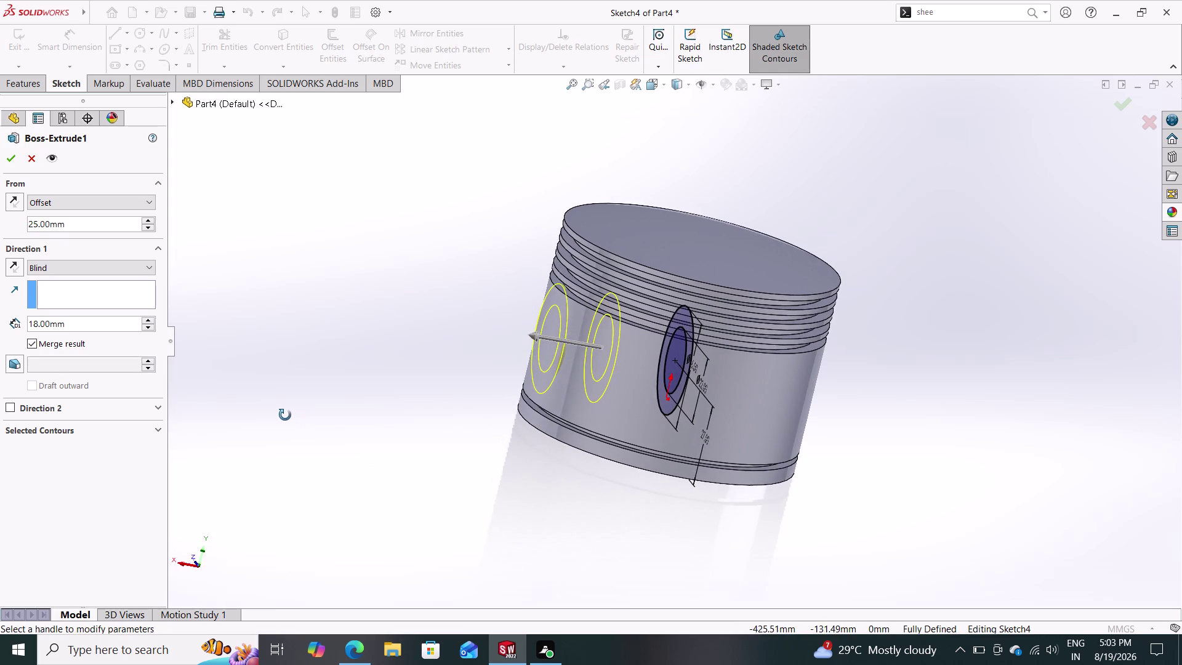
middle_drag(284, 415, 320, 445)
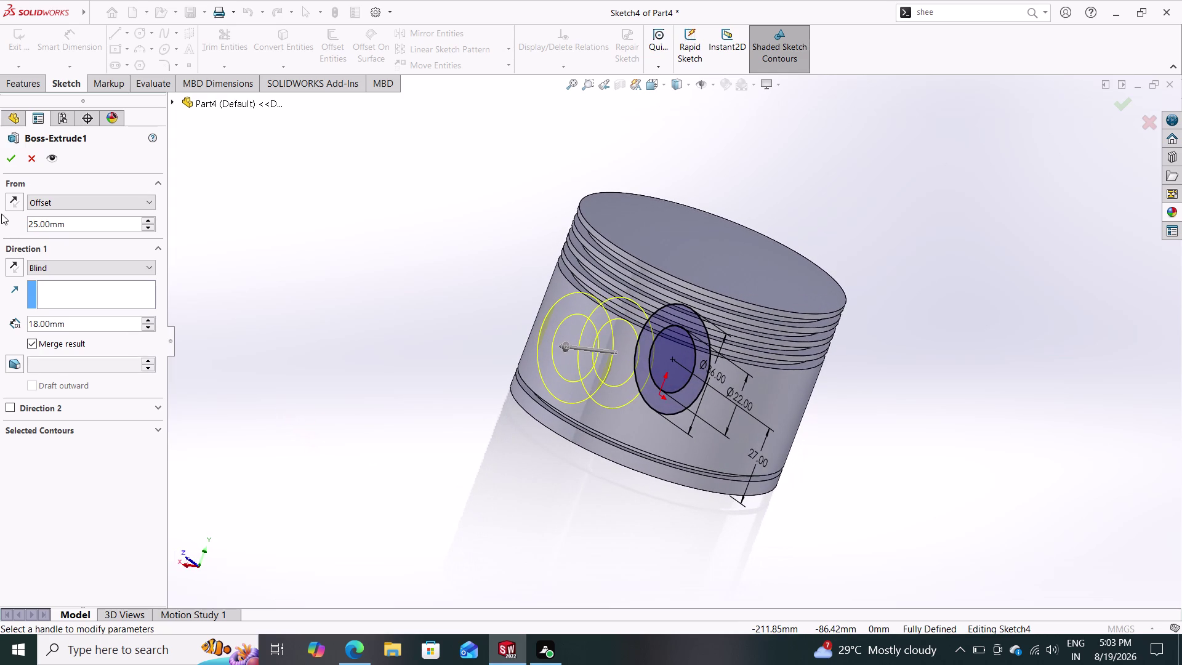
click(9, 155)
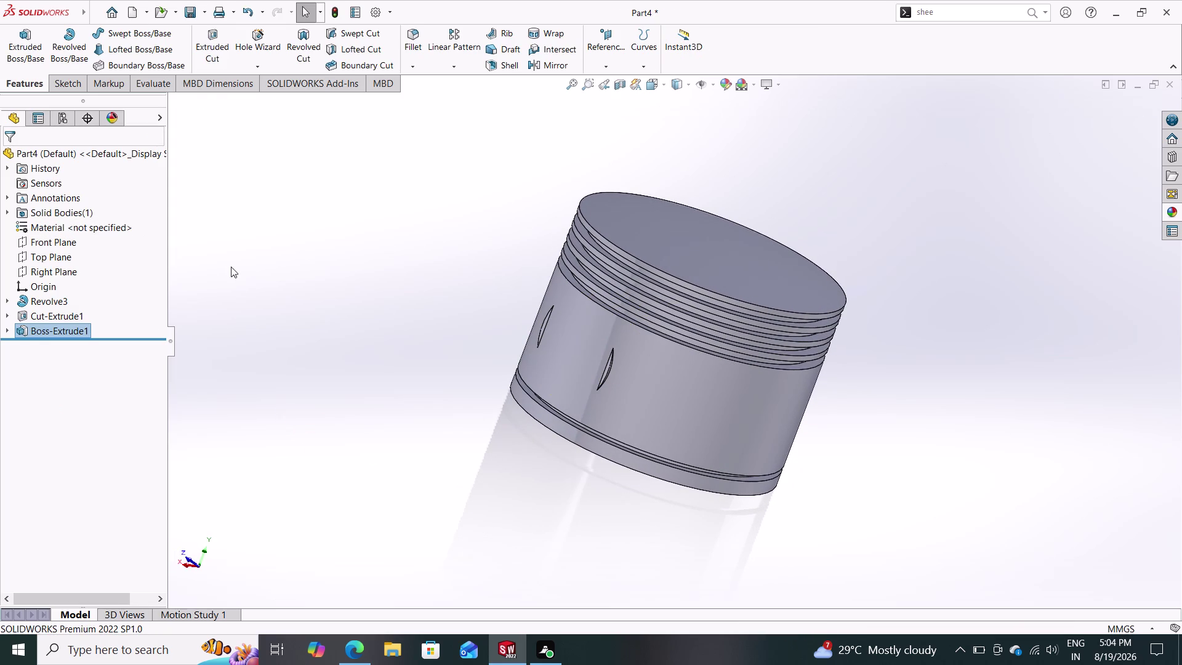
middle_click(294, 287)
middle_drag(296, 288, 430, 344)
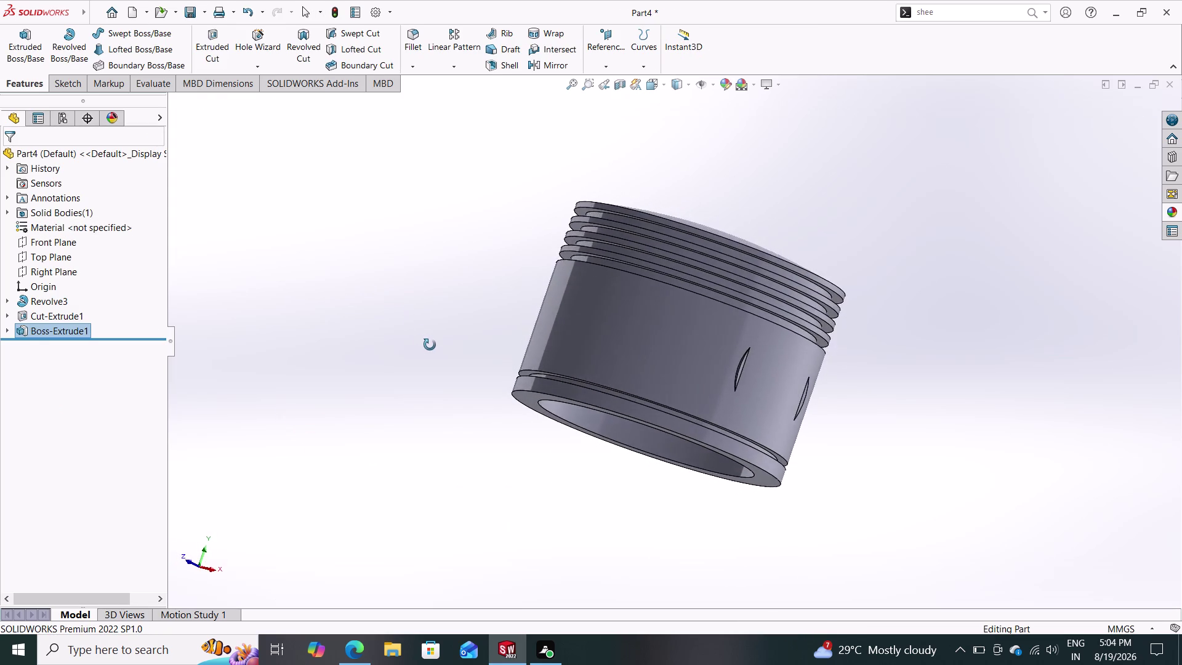
middle_drag(430, 345, 352, 386)
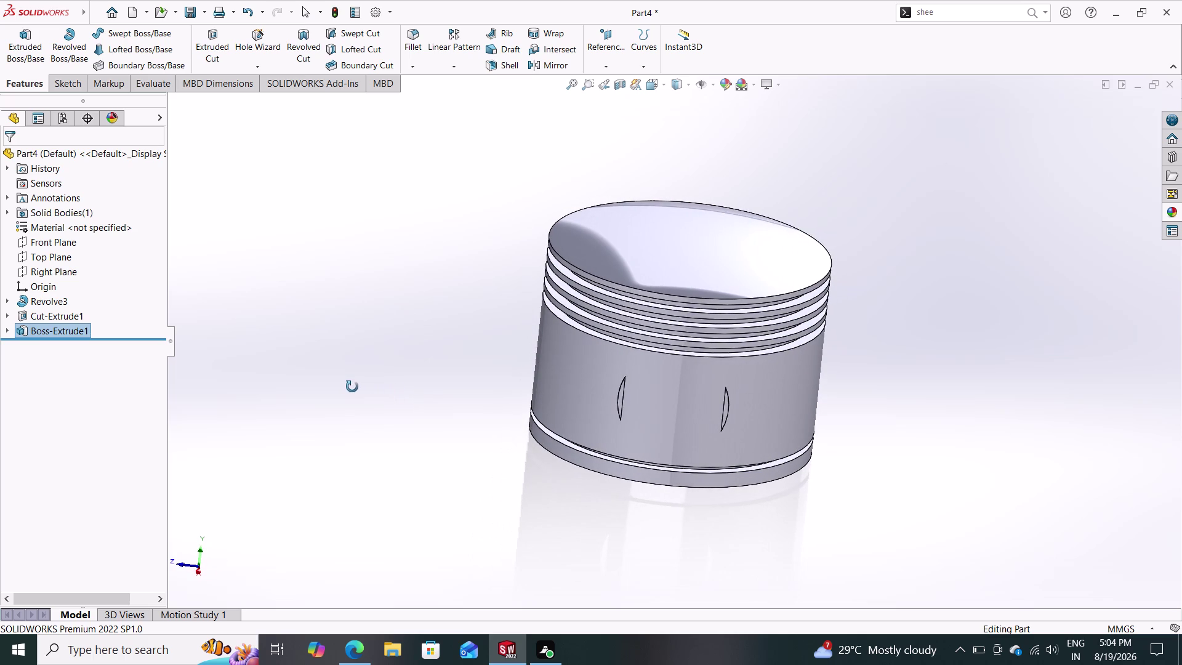
middle_drag(352, 387, 353, 386)
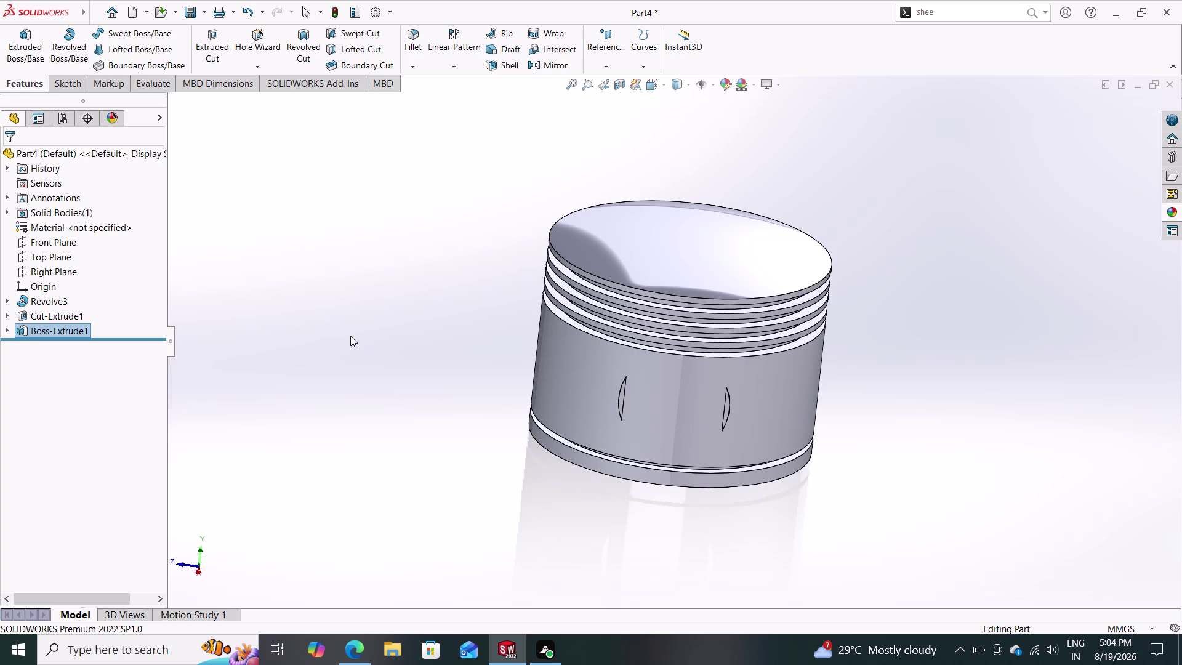
middle_drag(364, 361, 436, 352)
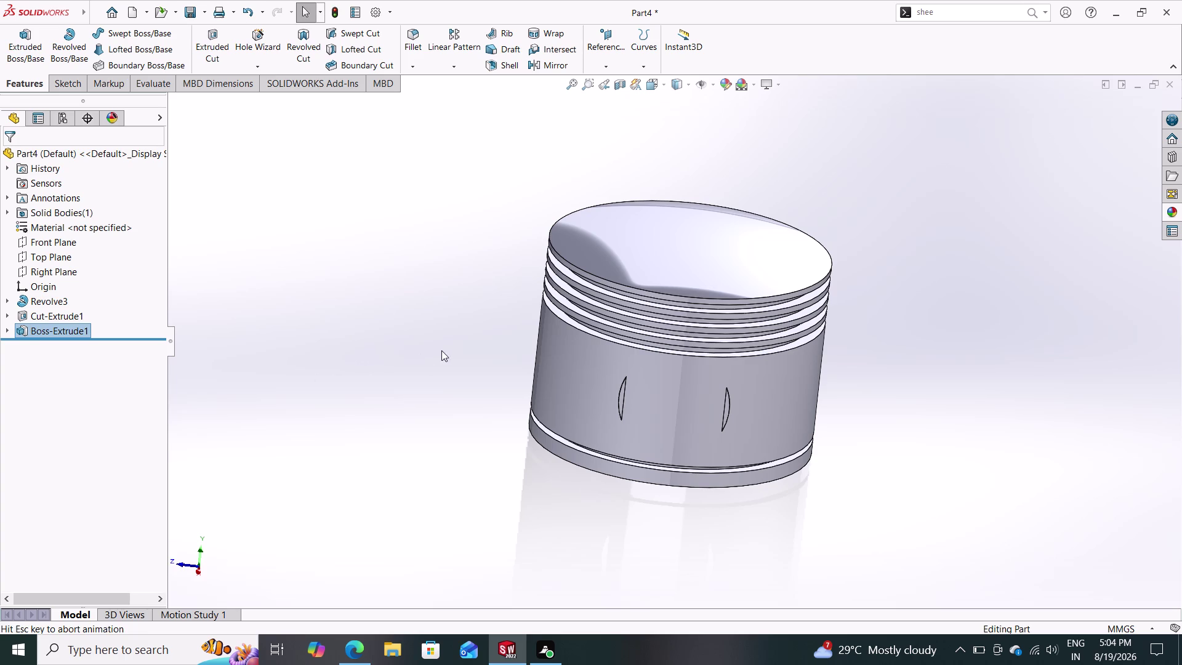
middle_drag(436, 352, 444, 350)
middle_drag(376, 351, 509, 216)
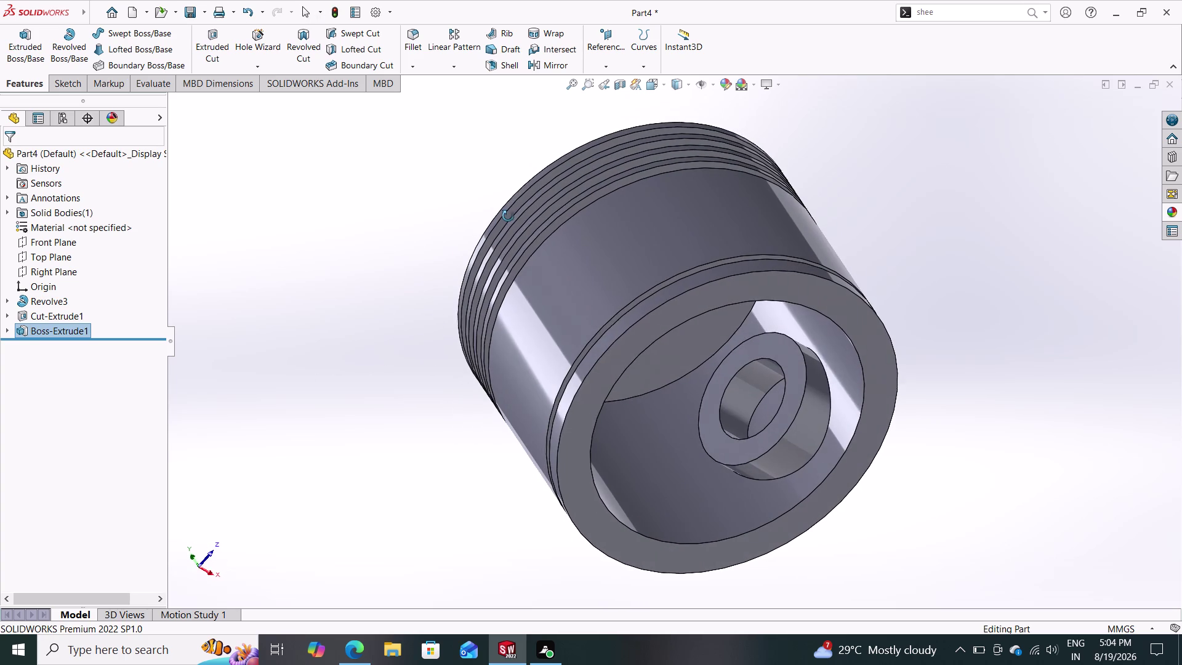
middle_drag(508, 216, 402, 373)
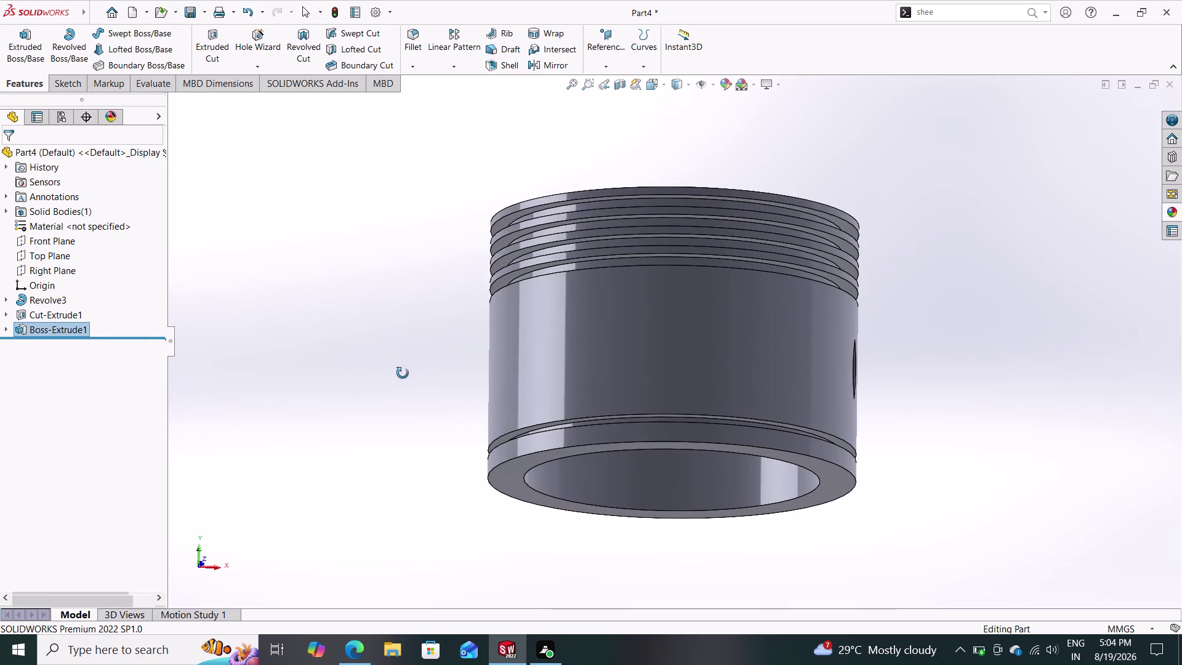
middle_drag(402, 373, 402, 373)
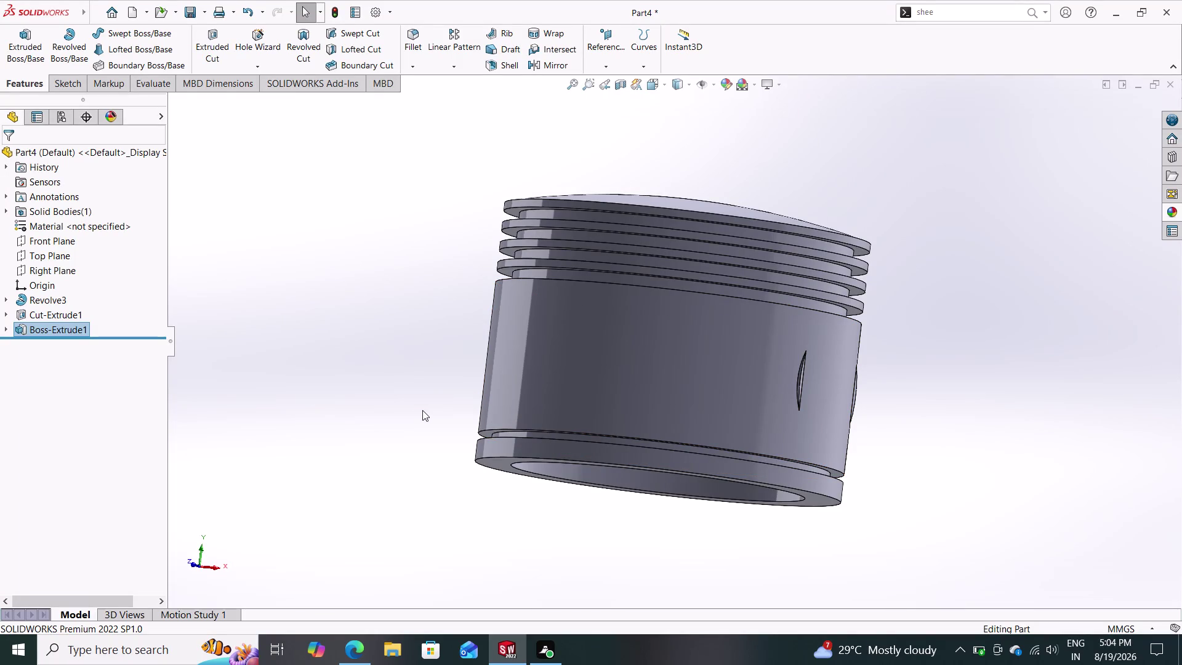
click(44, 330)
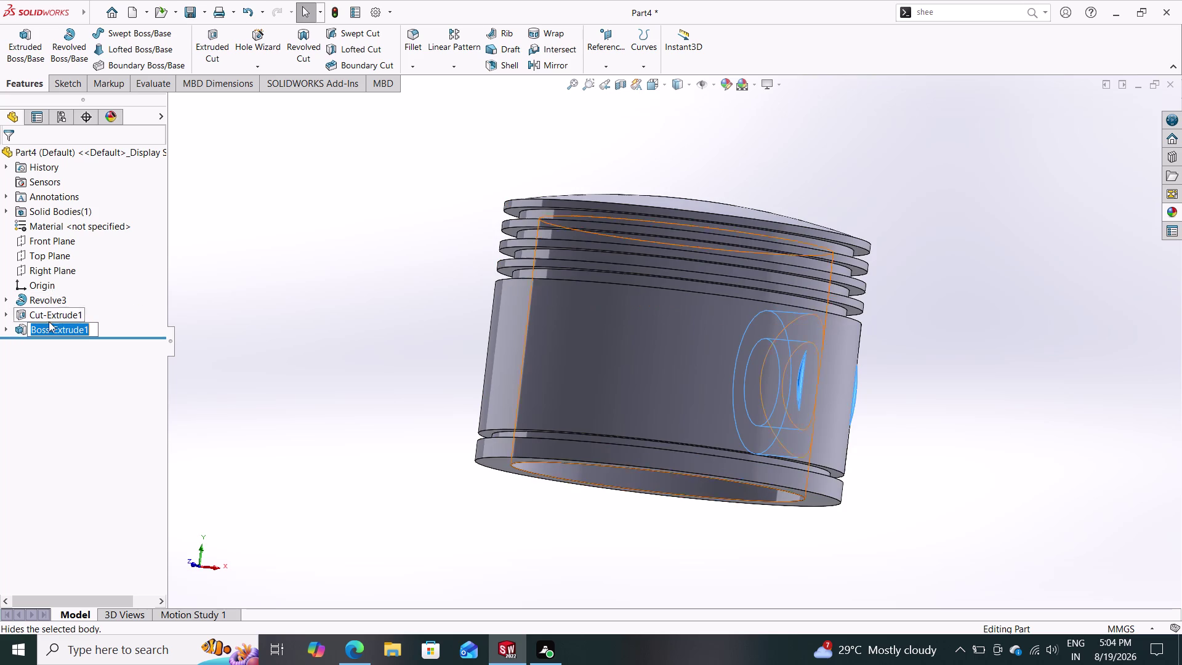
Edit Boss-Extrude1 from the FeatureManager tree, enter a 17 mm depth, and accept.
click(41, 351)
click(39, 330)
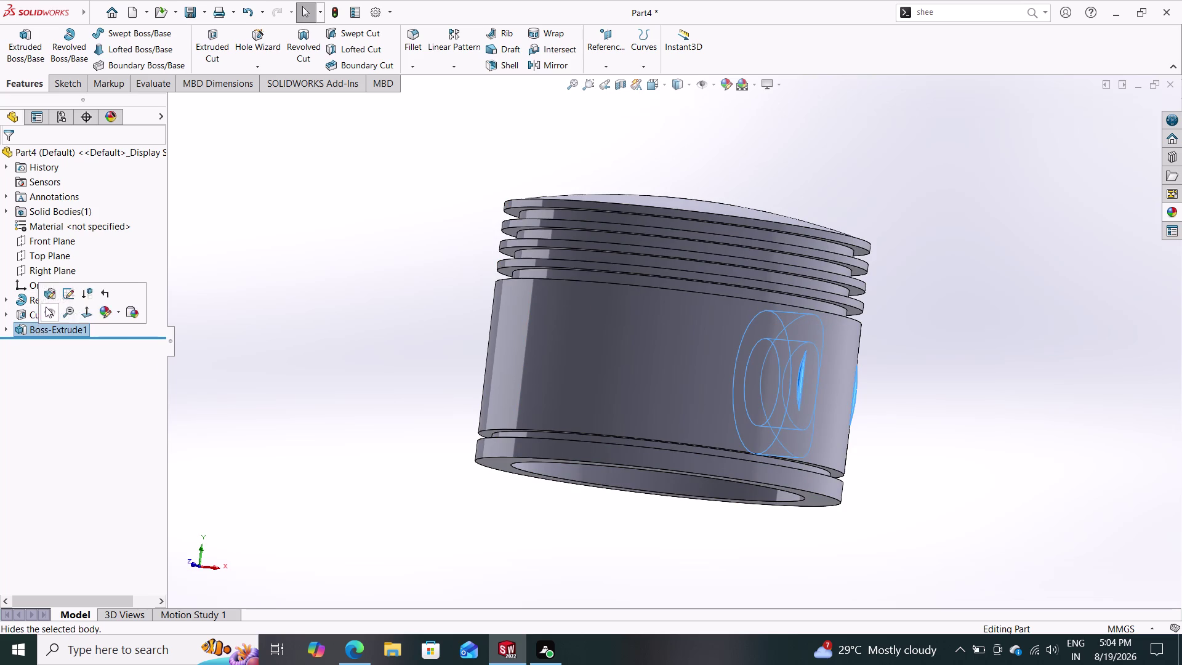
click(31, 345)
click(29, 327)
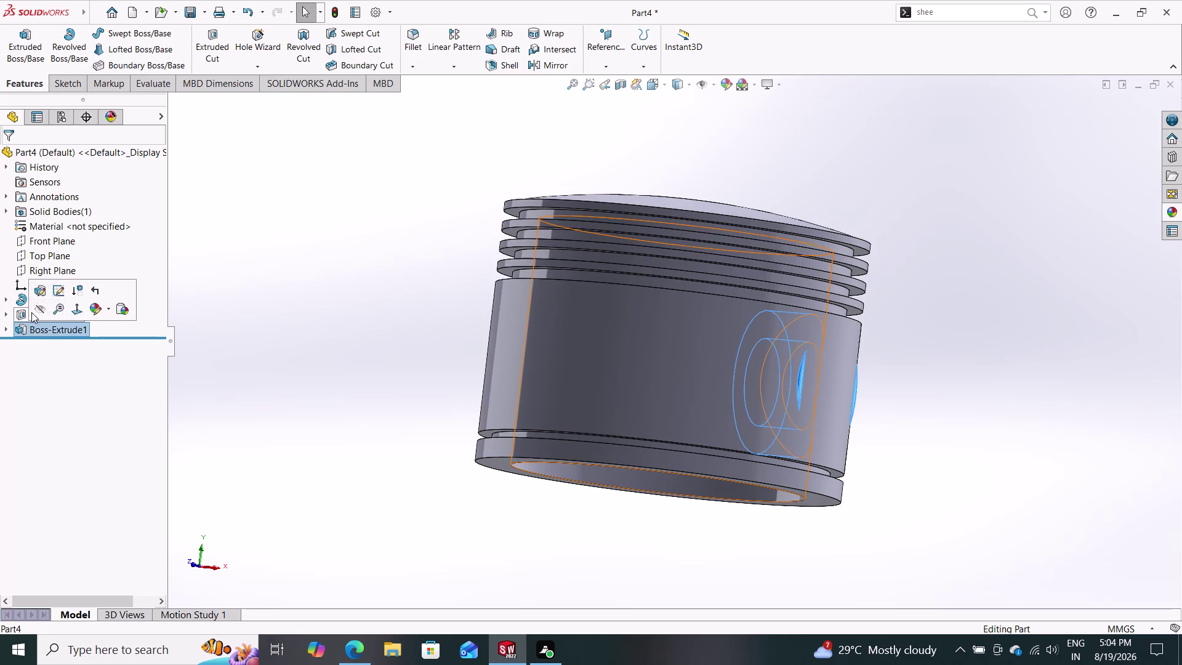
click(38, 291)
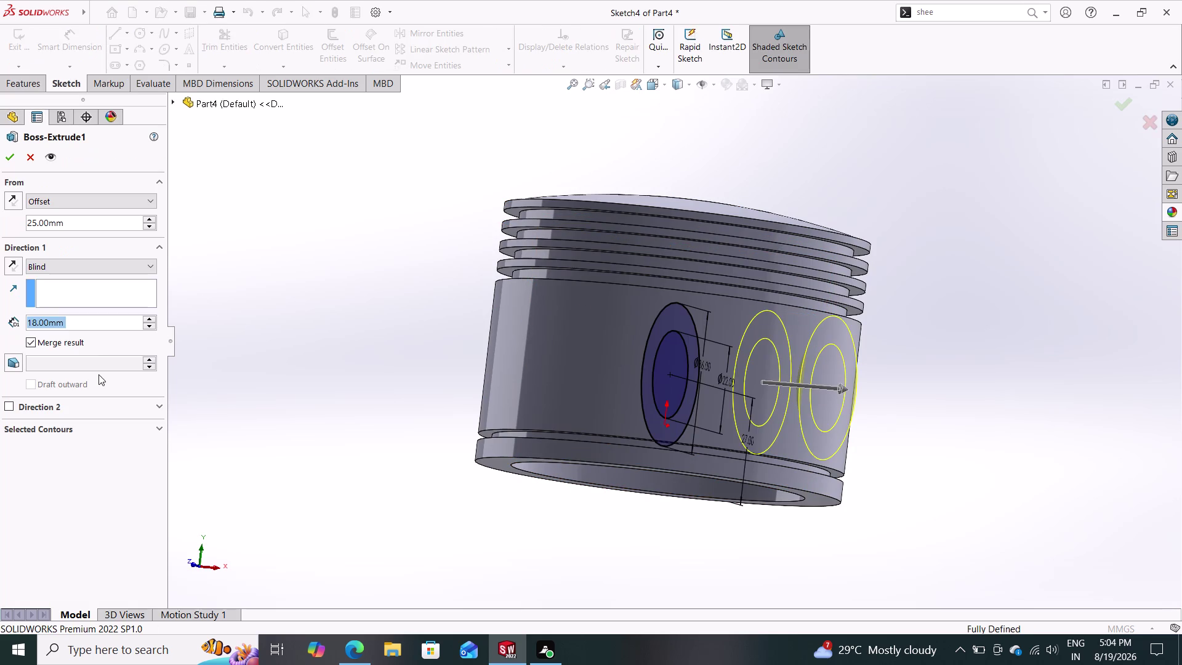
text(17)
key(Return)
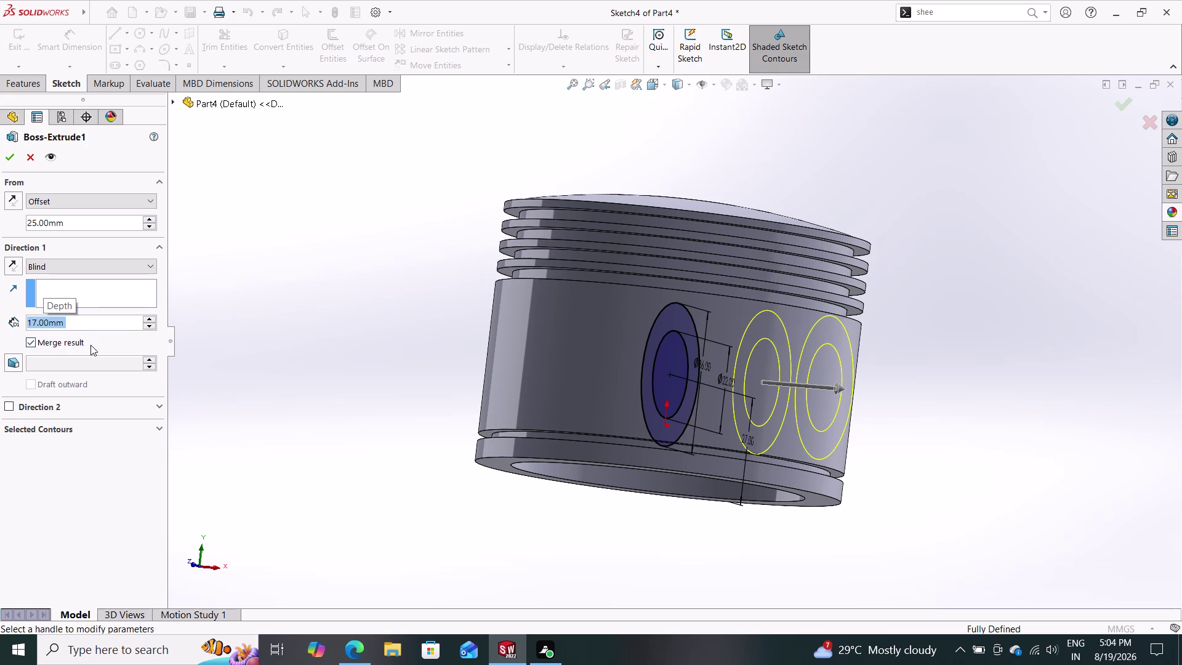
click(10, 163)
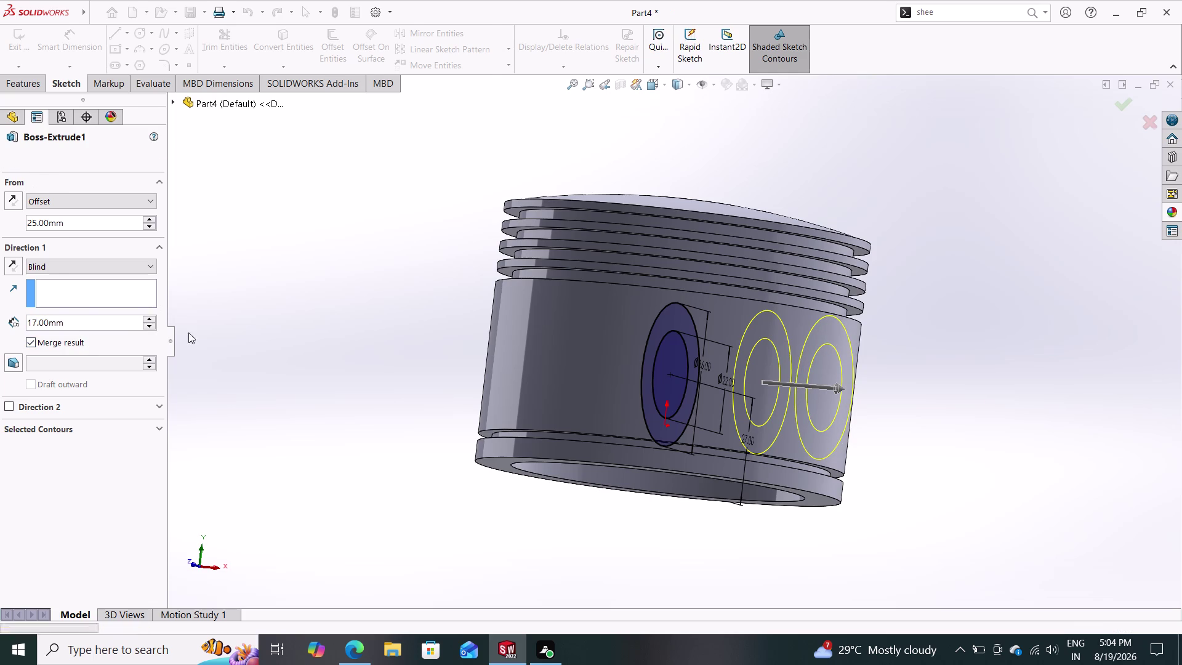
Orbit around the piston's underside, crown and skirt, and pick its outer face to check the diameter.
middle_drag(488, 398, 404, 405)
middle_drag(477, 402, 447, 391)
middle_drag(475, 390, 572, 175)
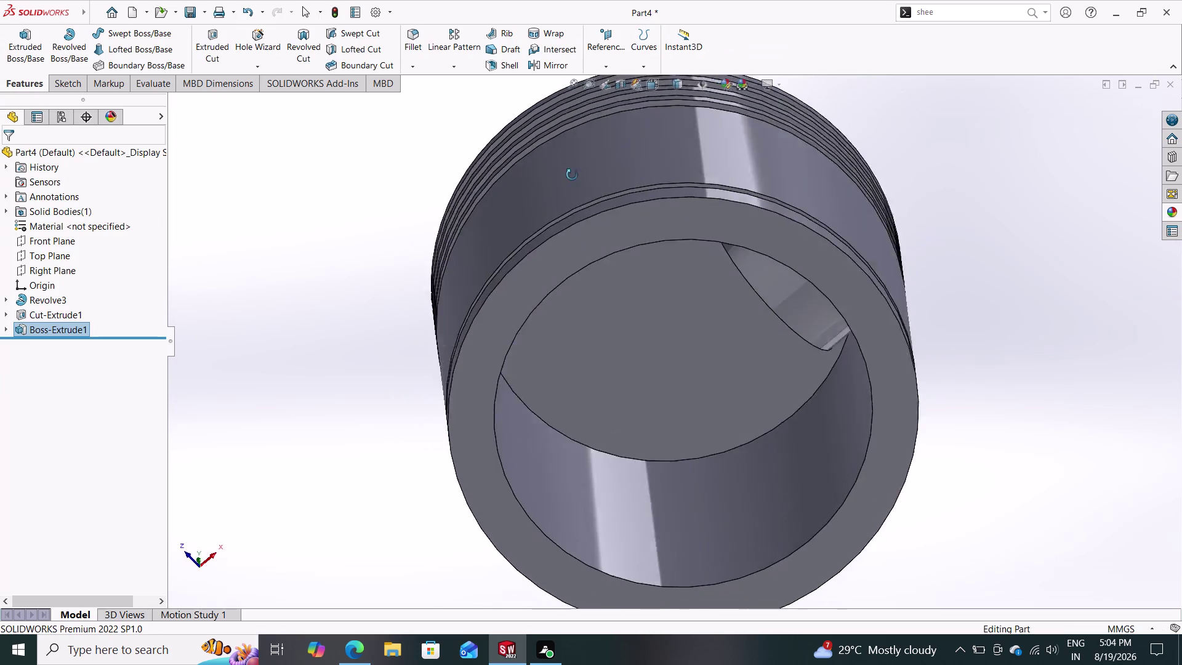
middle_drag(572, 174, 463, 350)
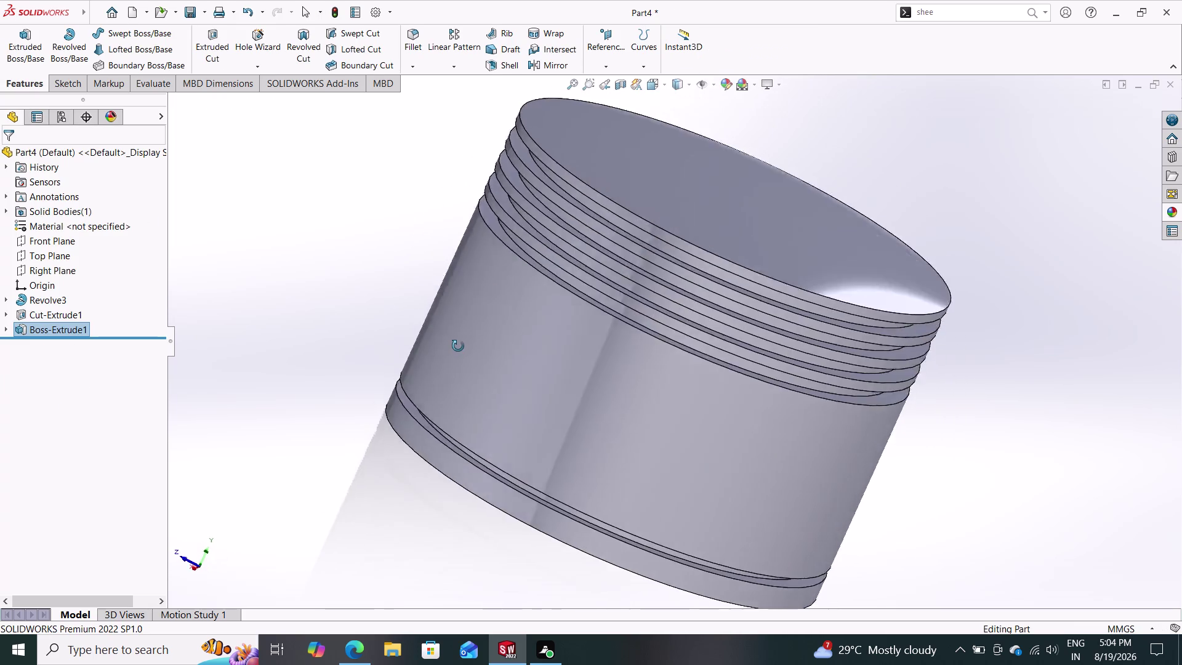
middle_drag(462, 349, 447, 355)
middle_drag(320, 336, 351, 328)
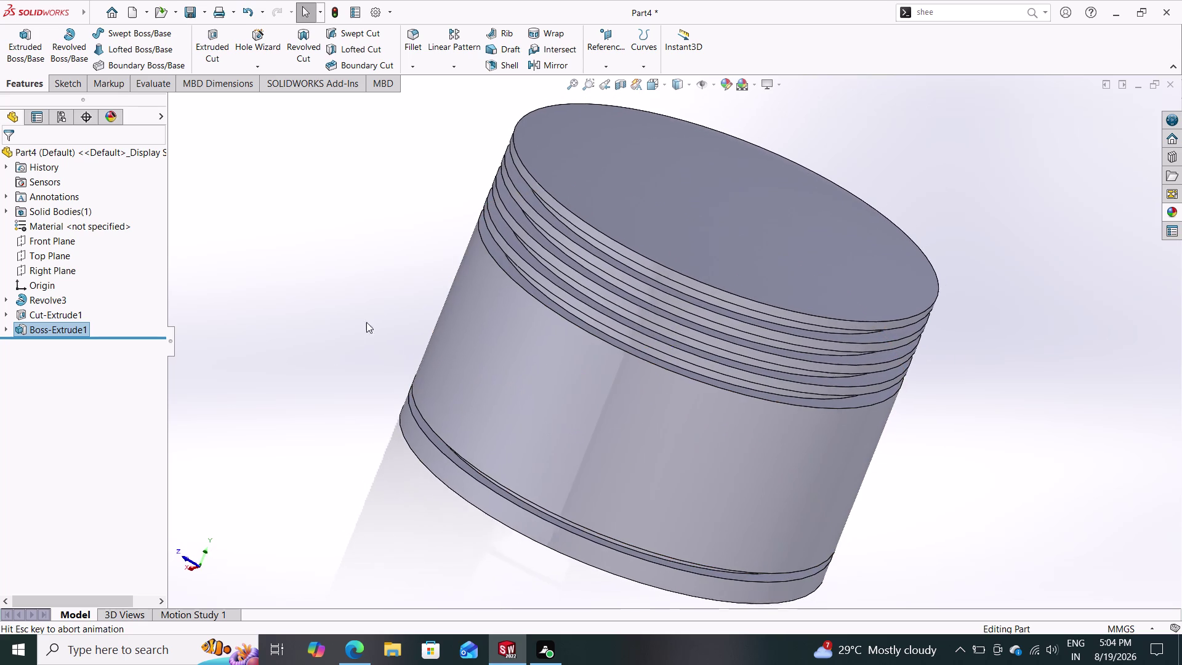
middle_drag(352, 327, 453, 292)
middle_drag(439, 354, 556, 248)
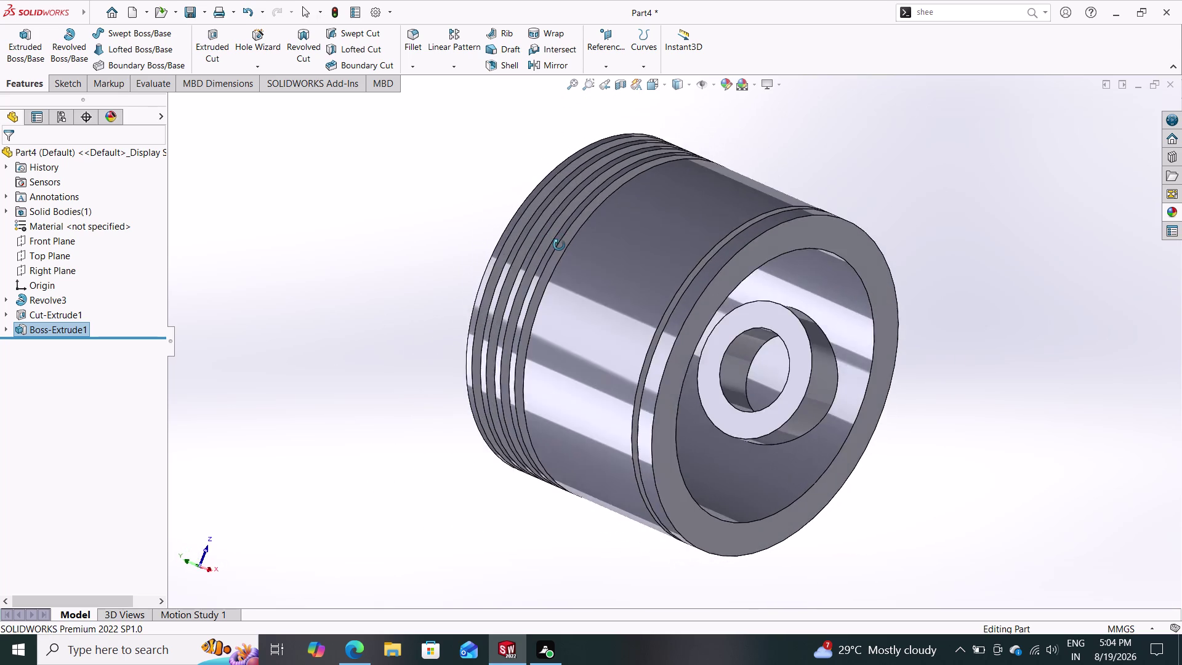
middle_drag(556, 248, 511, 212)
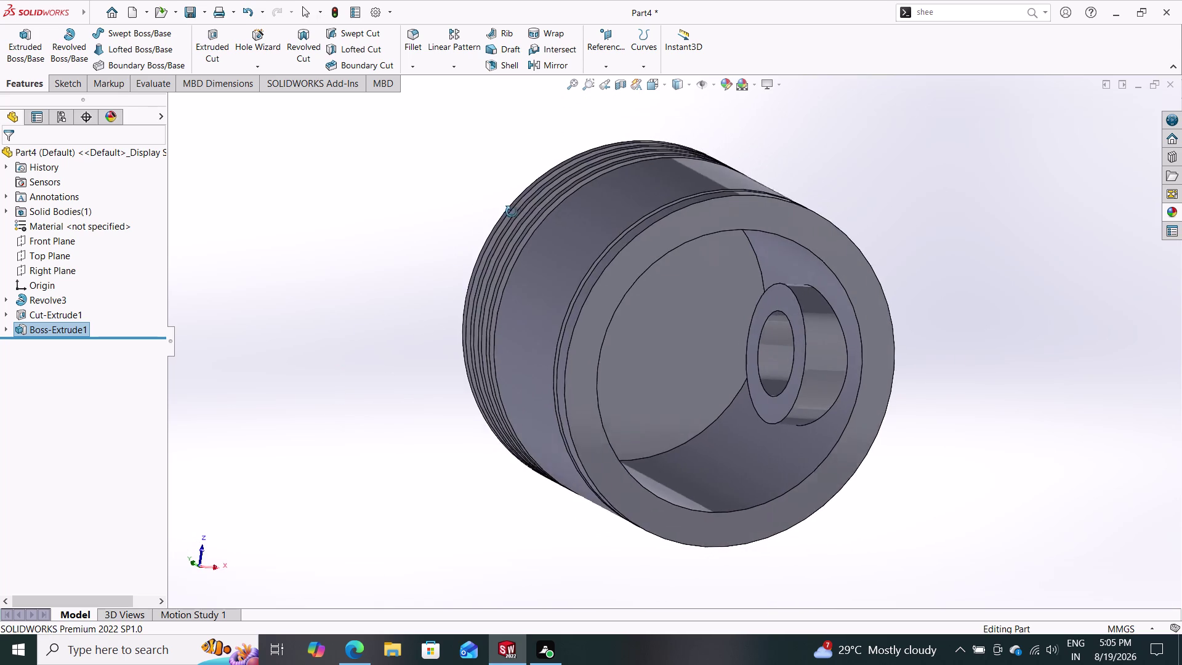
middle_drag(511, 212, 312, 377)
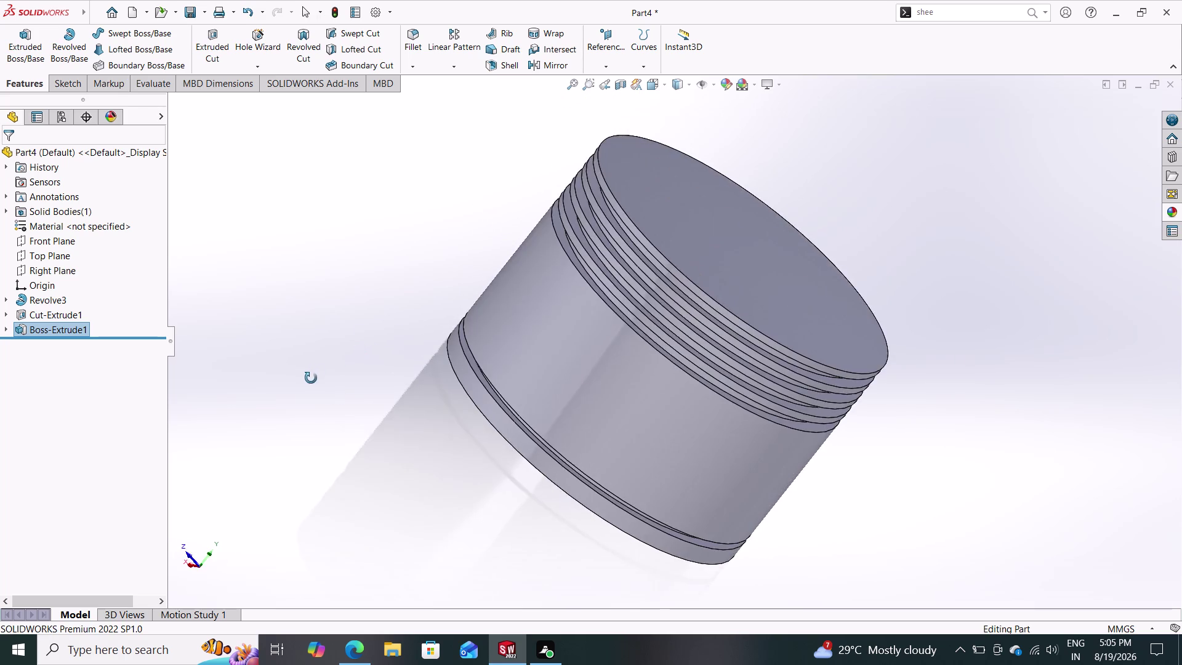
middle_drag(312, 377, 329, 402)
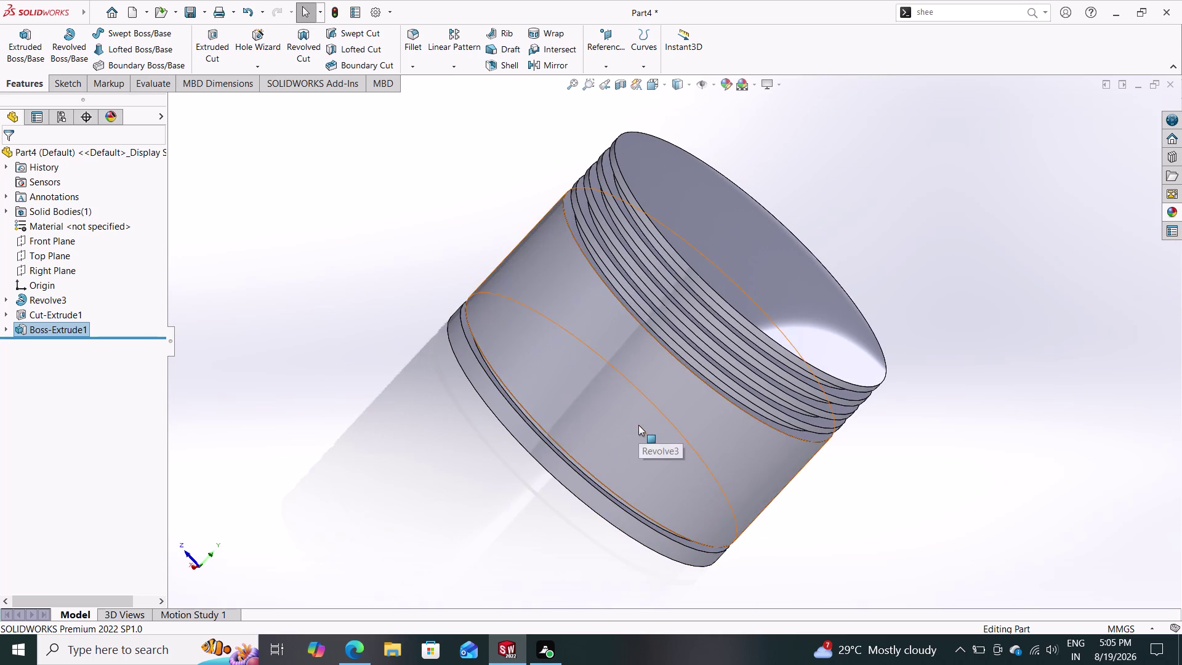
click(683, 410)
key(Escape)
key(Escape)
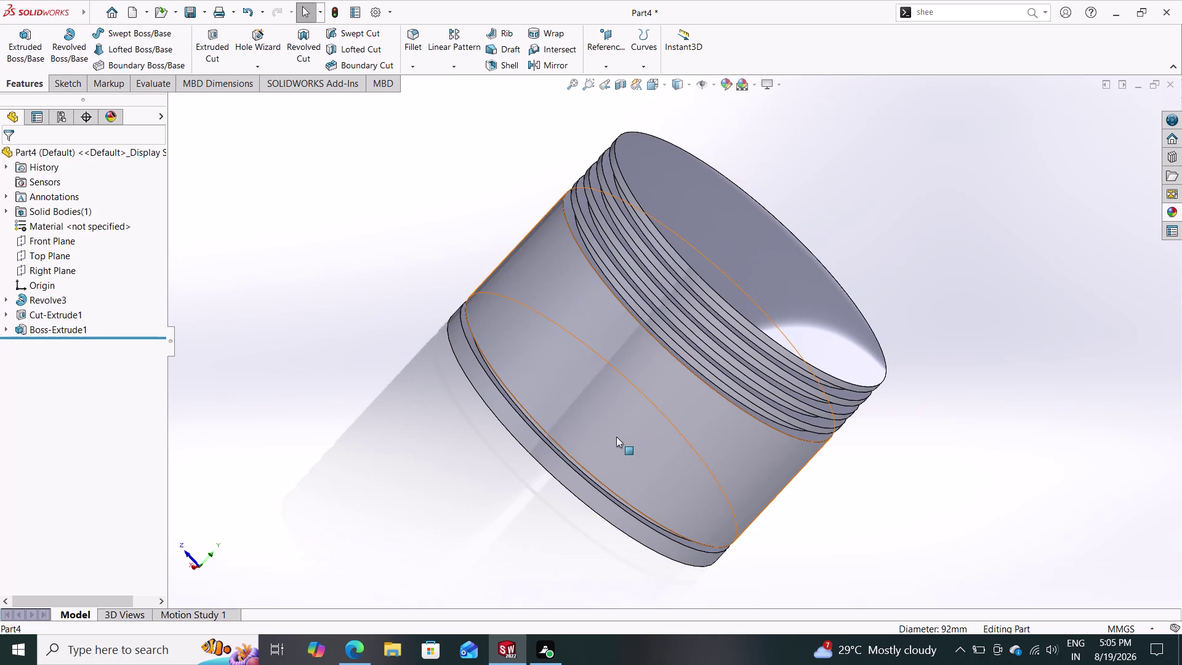
Orbit inside the piston to inspect the inner pin boss, then select the boss feature.
middle_drag(449, 480, 678, 316)
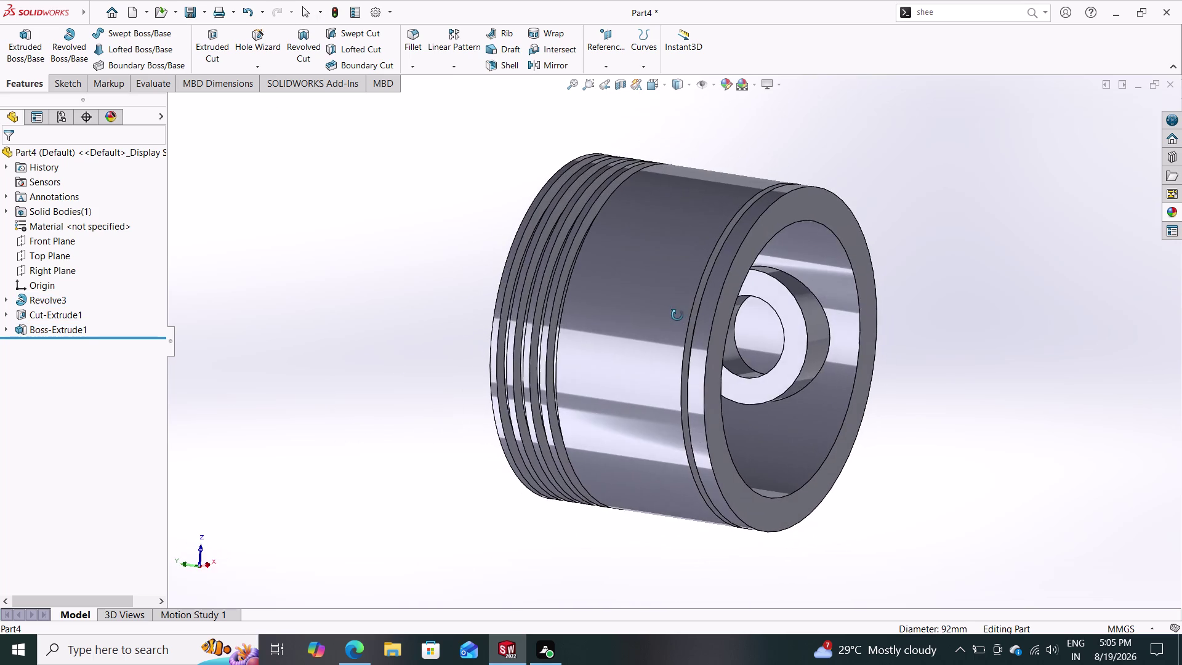
middle_drag(677, 315, 641, 391)
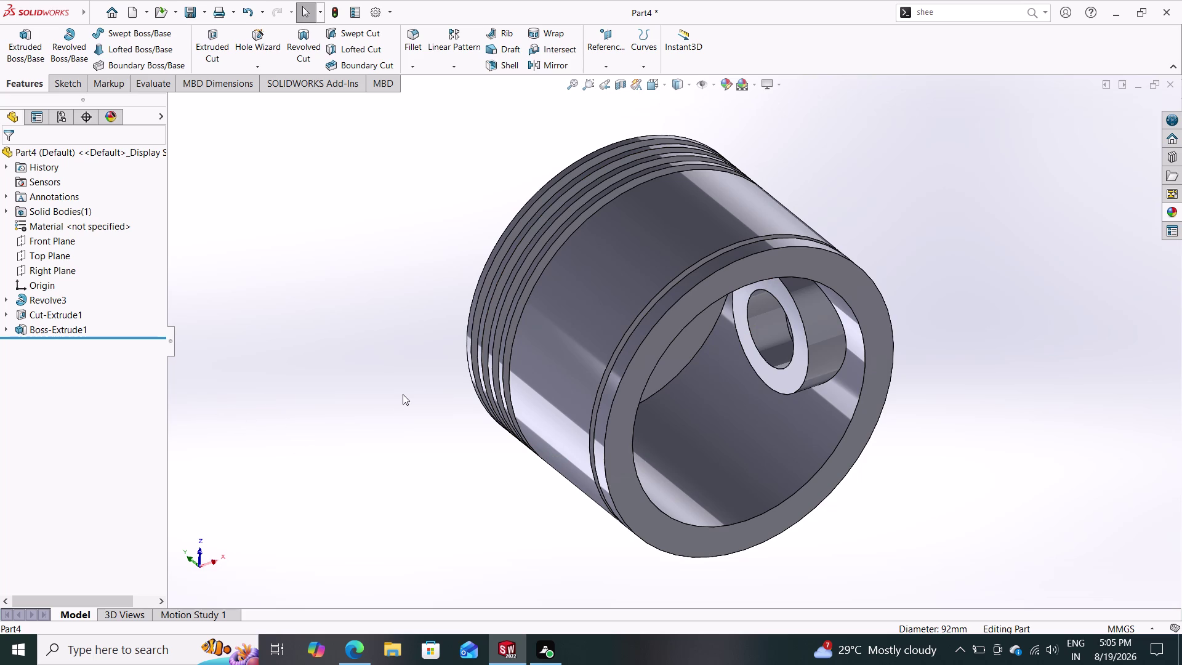
middle_drag(408, 392, 617, 232)
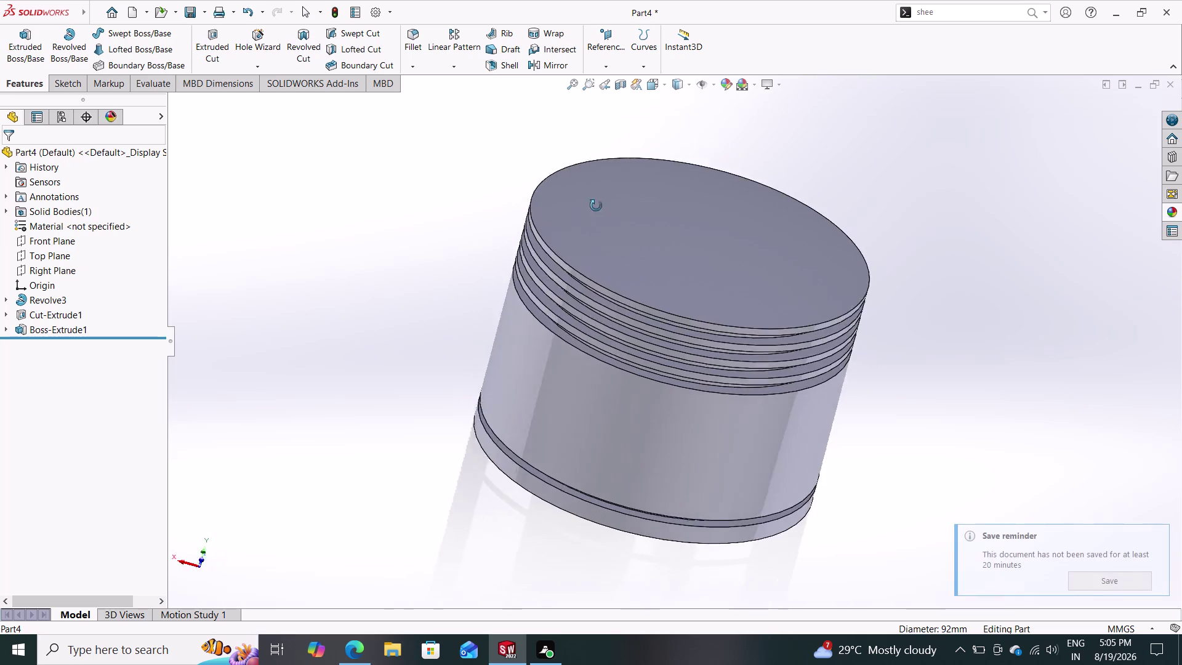
middle_drag(616, 232, 450, 226)
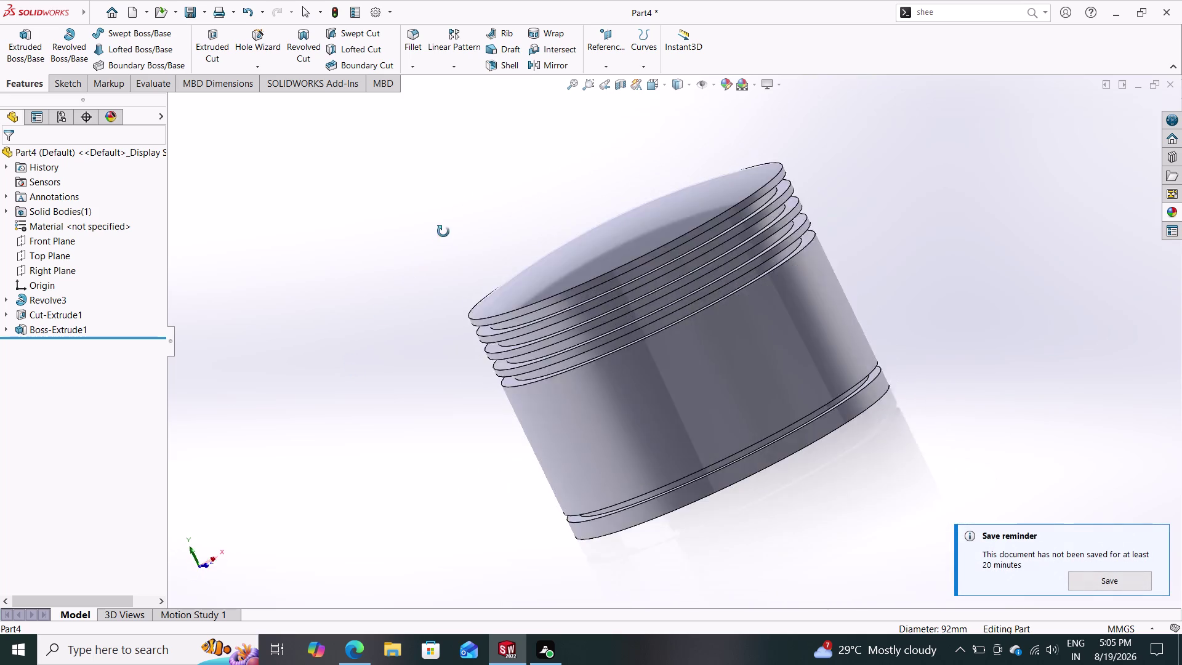
middle_drag(450, 226, 549, 207)
middle_drag(399, 379, 486, 176)
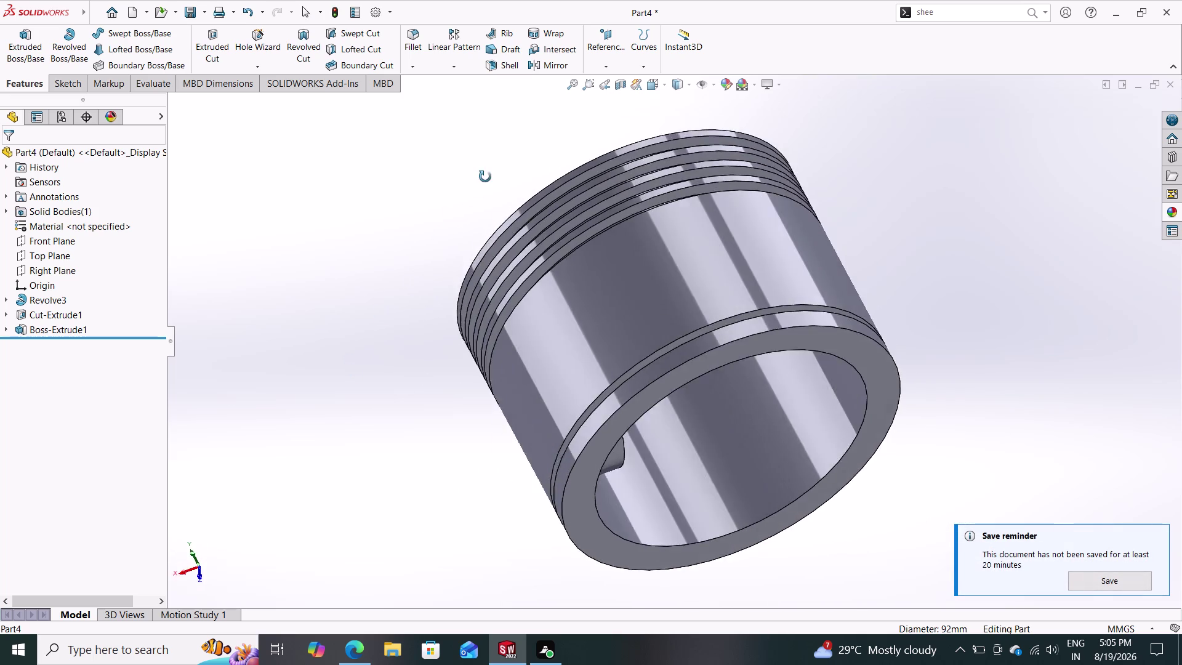
middle_drag(485, 176, 434, 305)
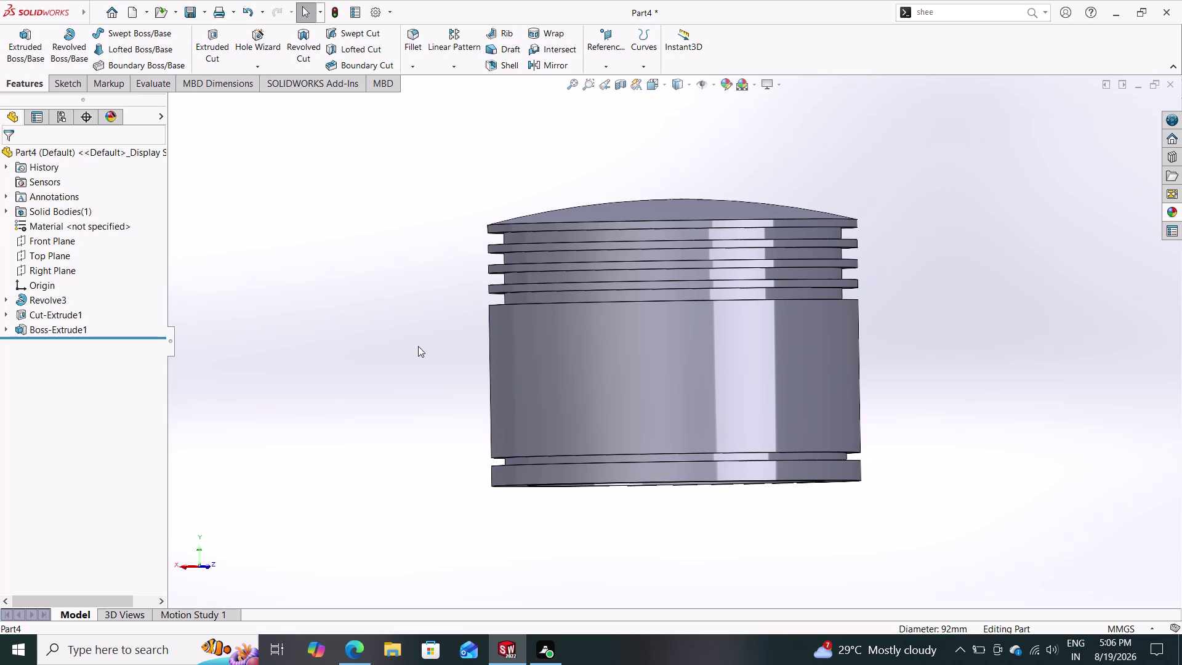
middle_click(392, 415)
middle_drag(396, 414, 407, 409)
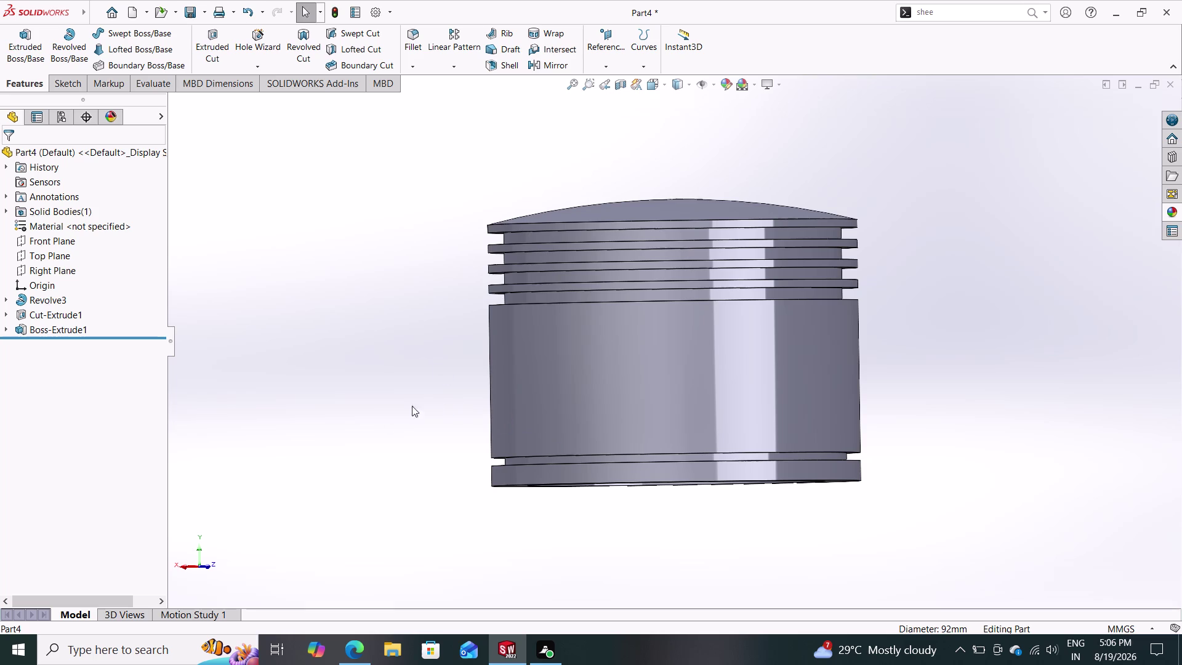
middle_drag(406, 408, 408, 151)
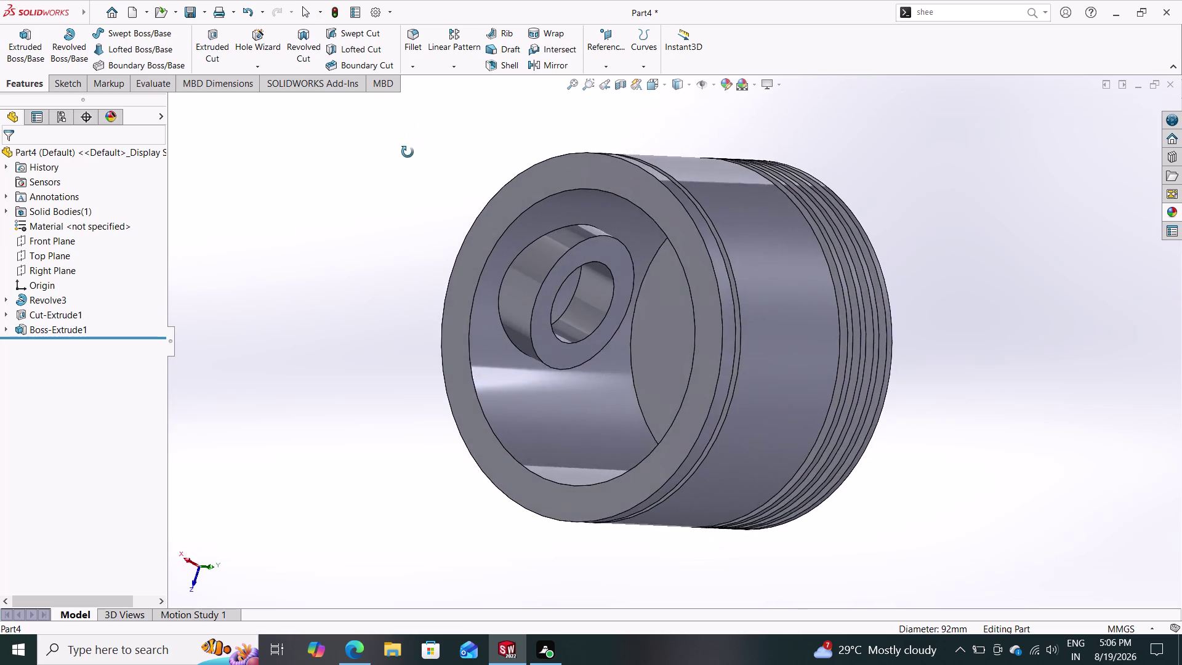
middle_drag(408, 151, 468, 236)
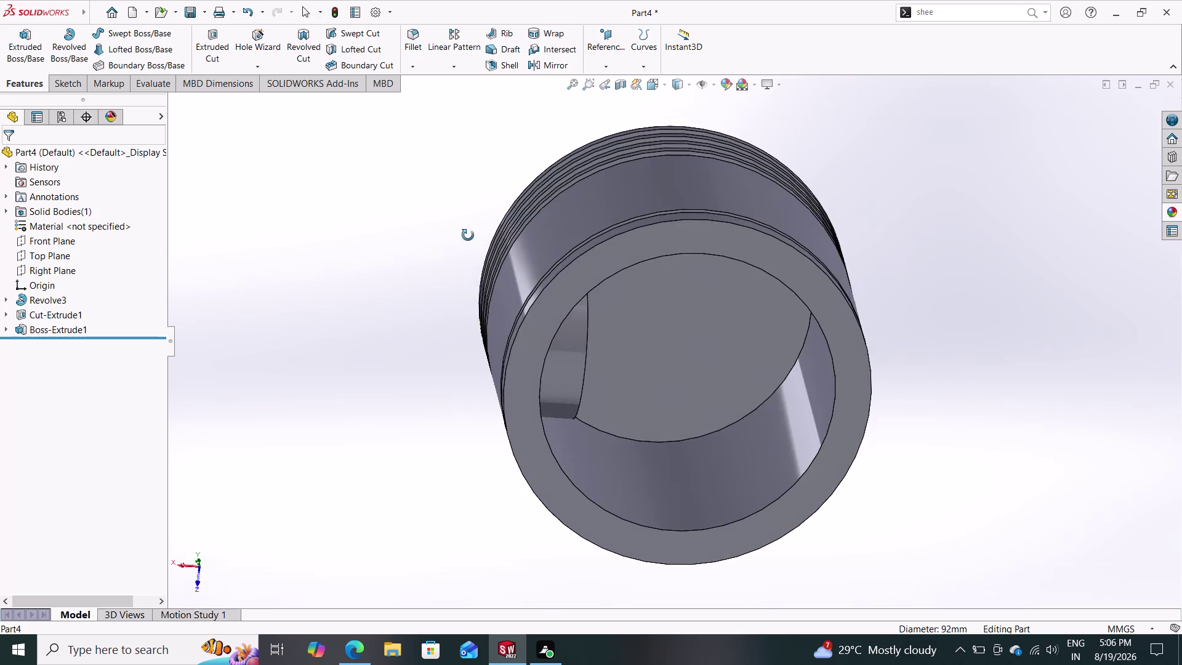
middle_drag(468, 235, 436, 200)
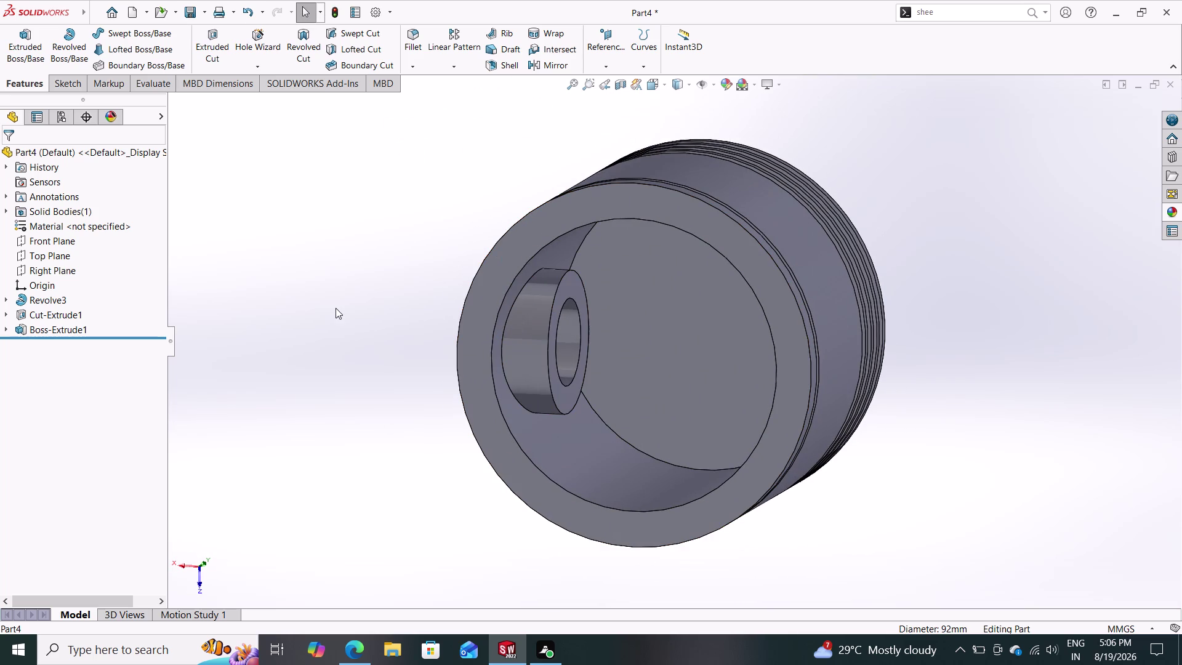
click(77, 327)
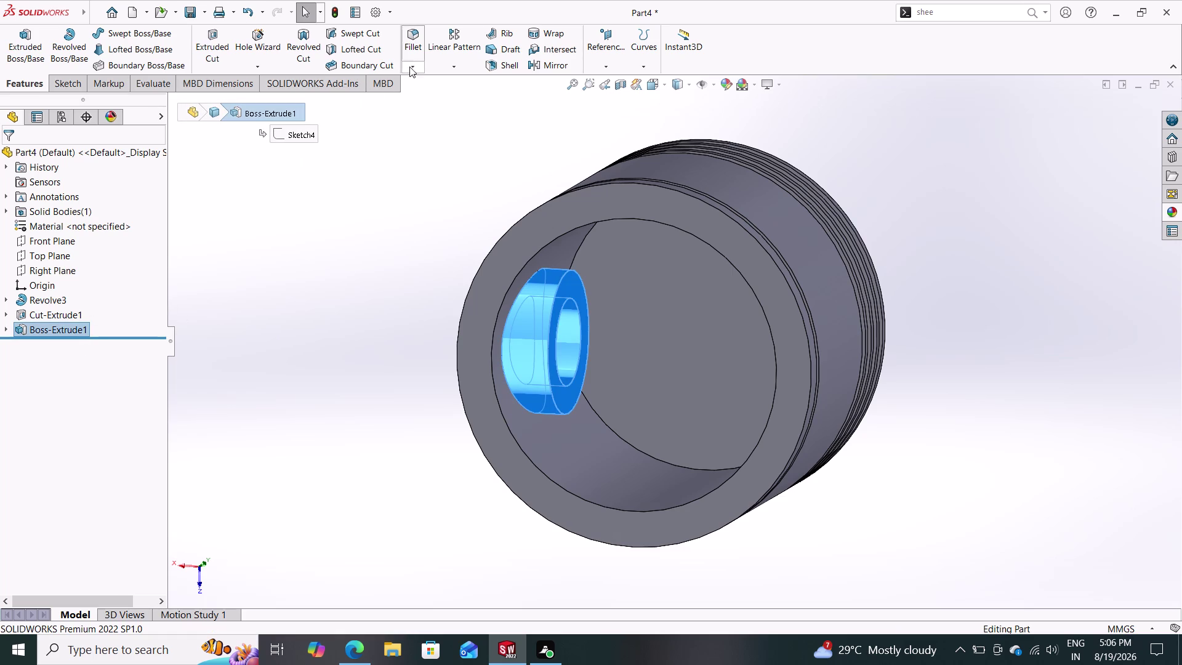
Mirror Boss-Extrude1 across Right Plane to create Mirror1.
click(536, 63)
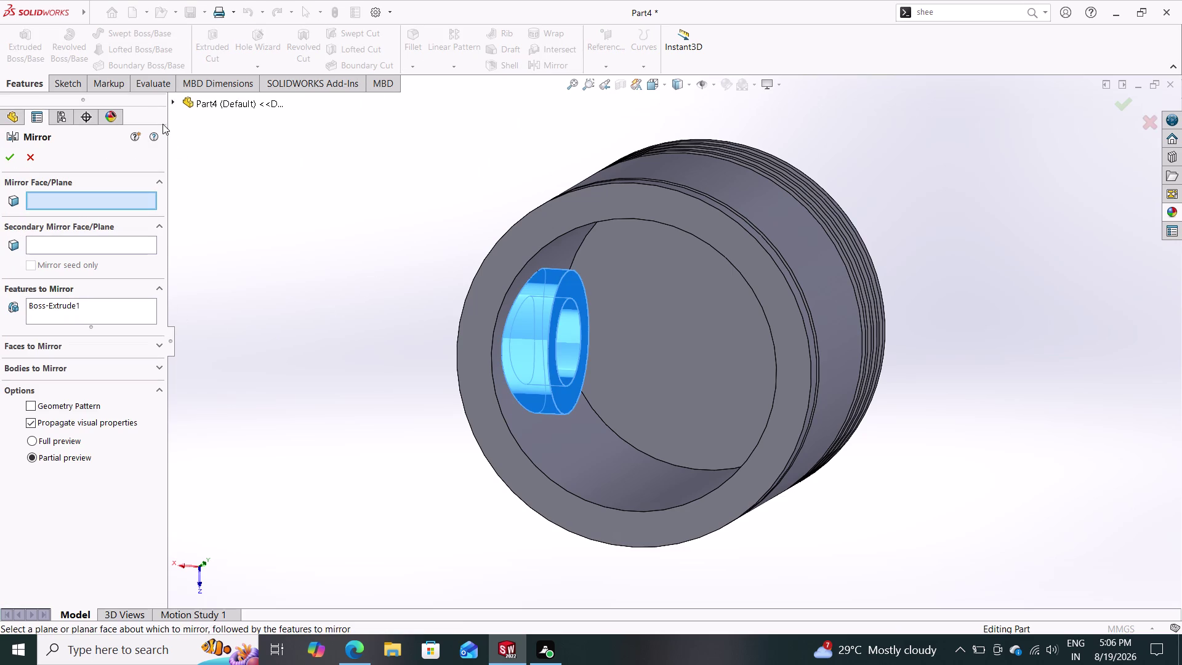
click(172, 99)
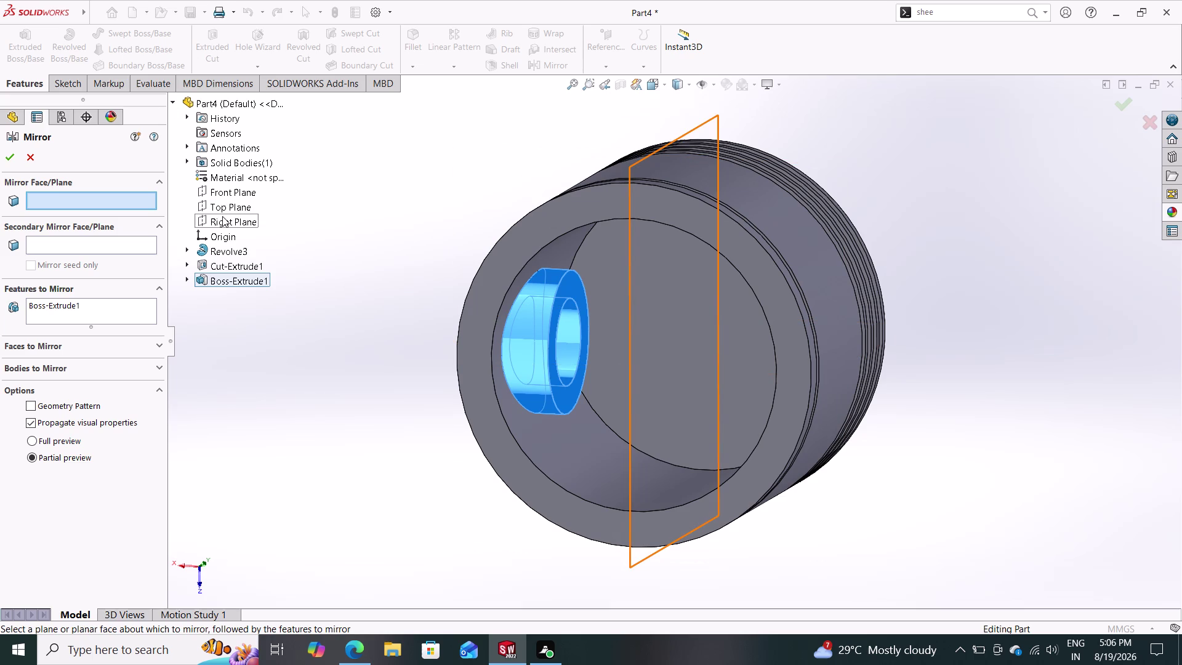
click(222, 216)
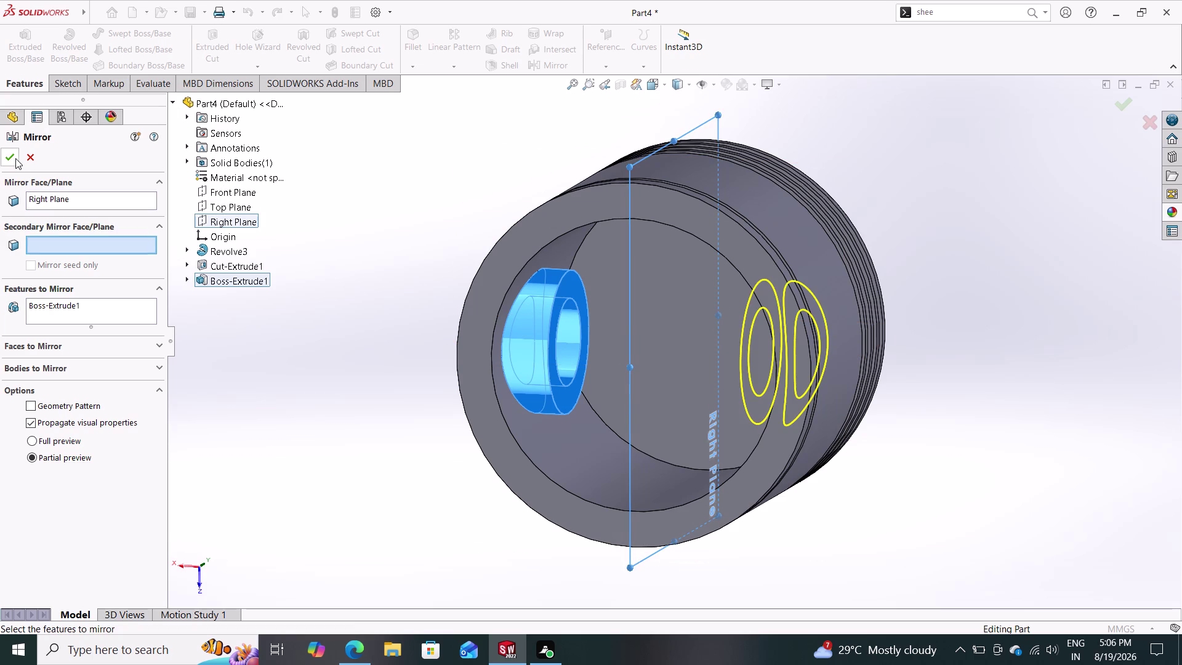
click(15, 157)
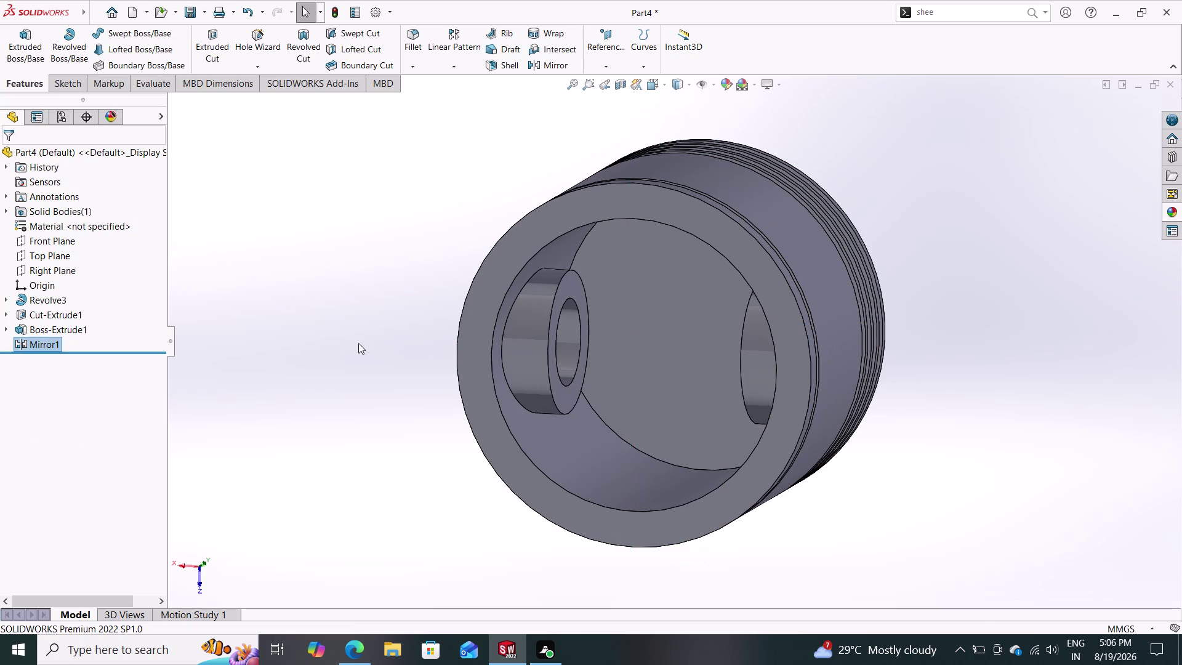
middle_drag(291, 321, 336, 372)
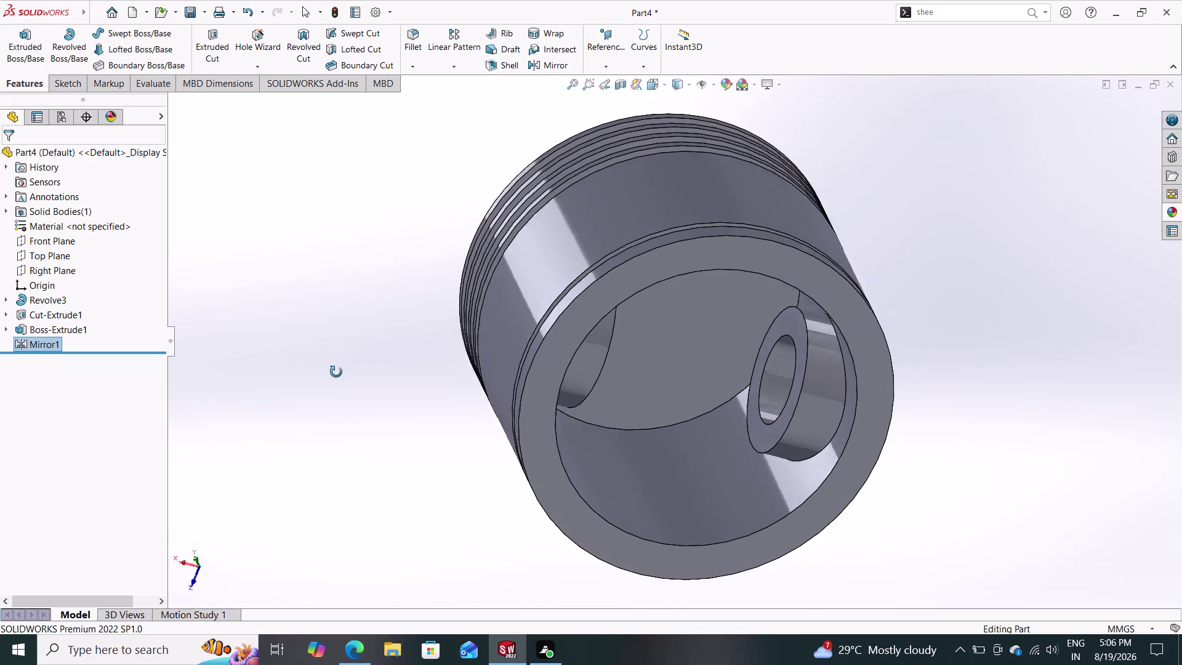
middle_drag(336, 372, 257, 322)
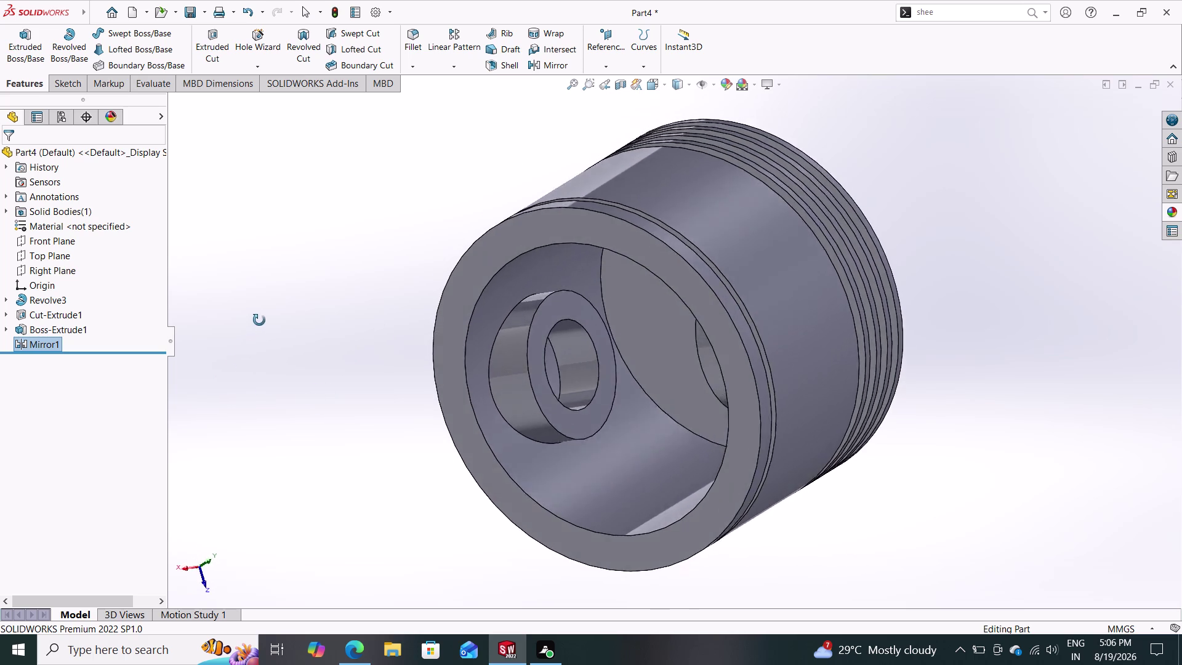
middle_drag(257, 322, 413, 268)
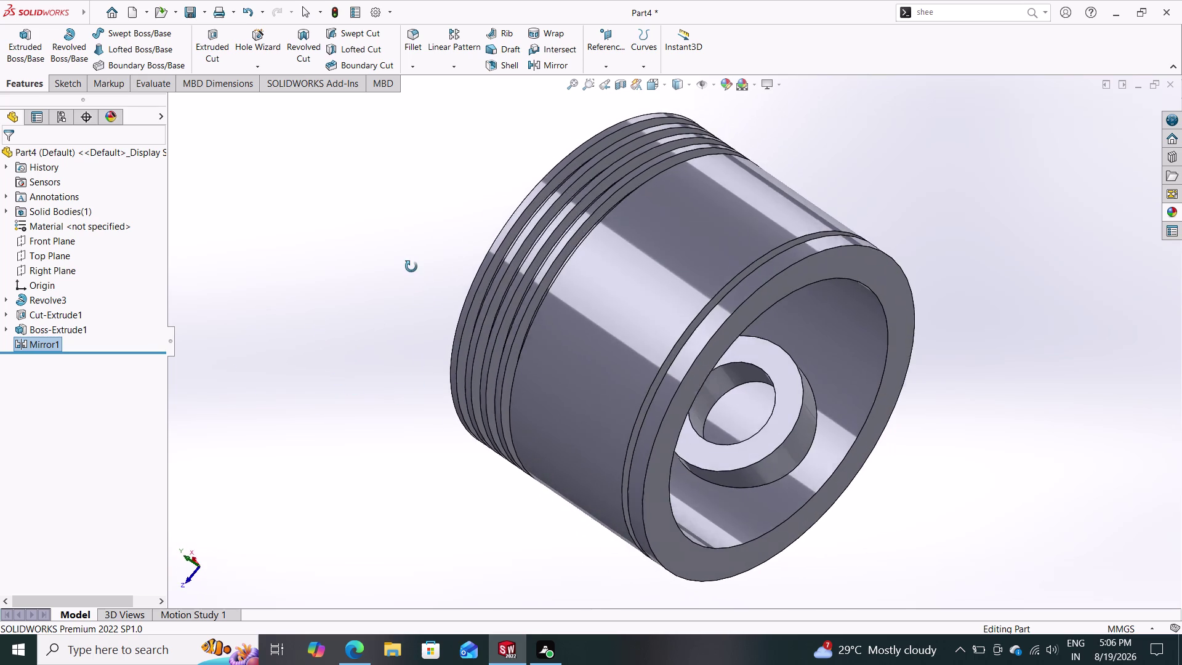
middle_drag(413, 269, 330, 414)
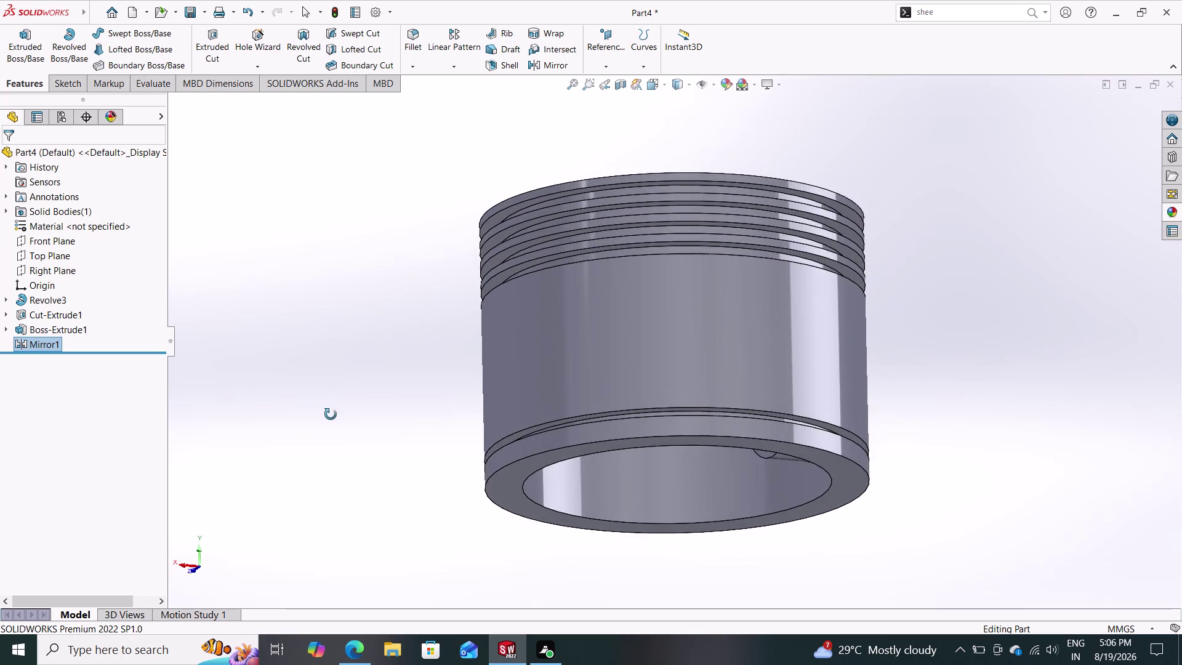
middle_drag(330, 414, 264, 205)
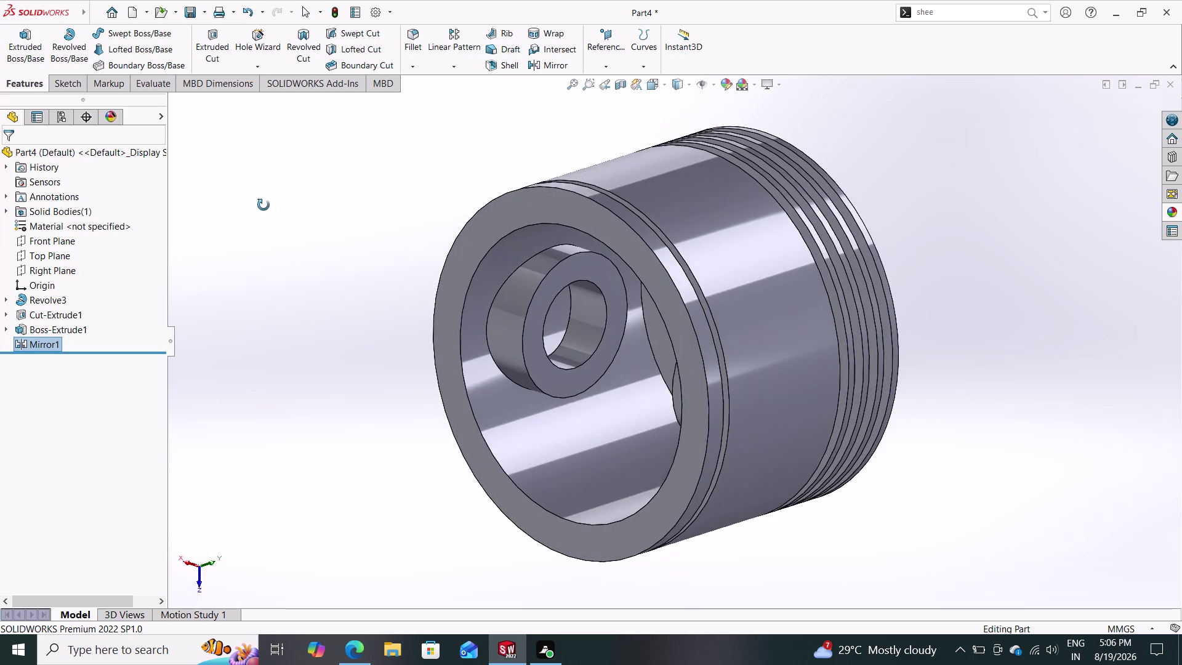
middle_drag(263, 205, 270, 226)
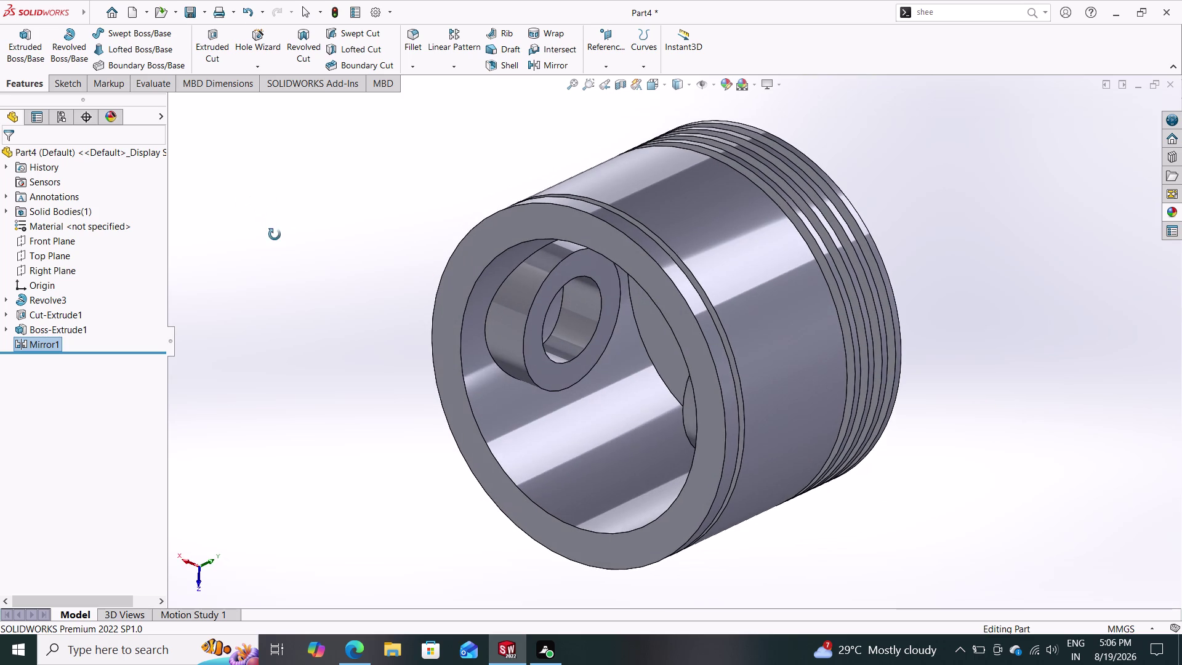
middle_drag(270, 226, 296, 309)
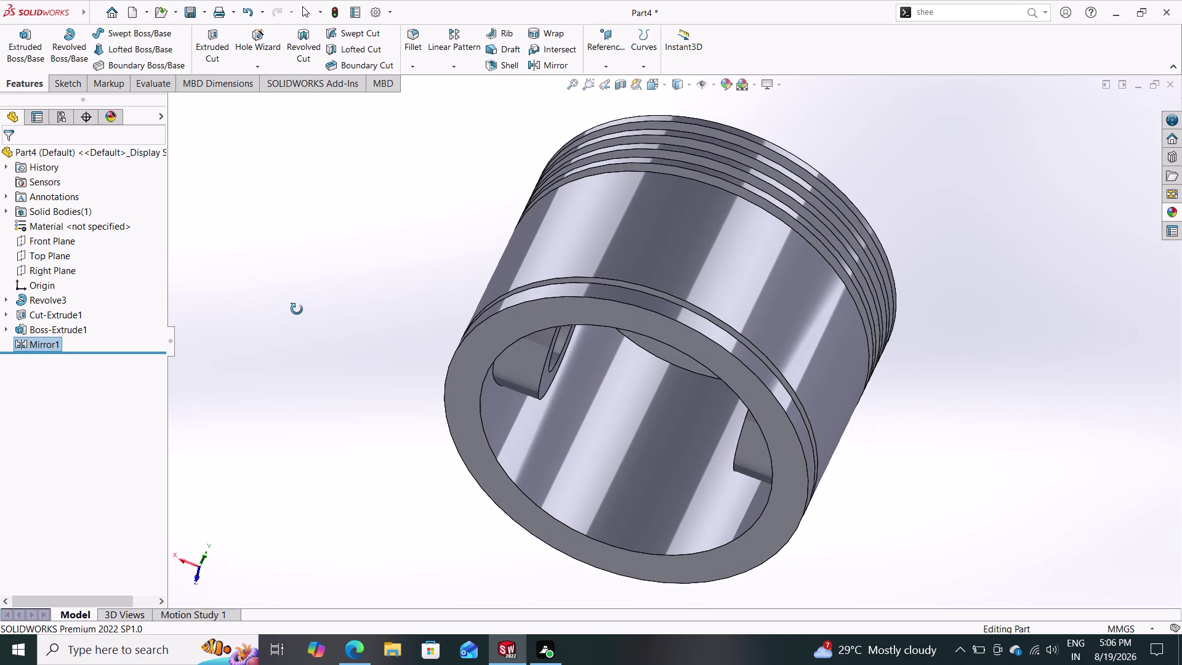
middle_drag(297, 309, 306, 197)
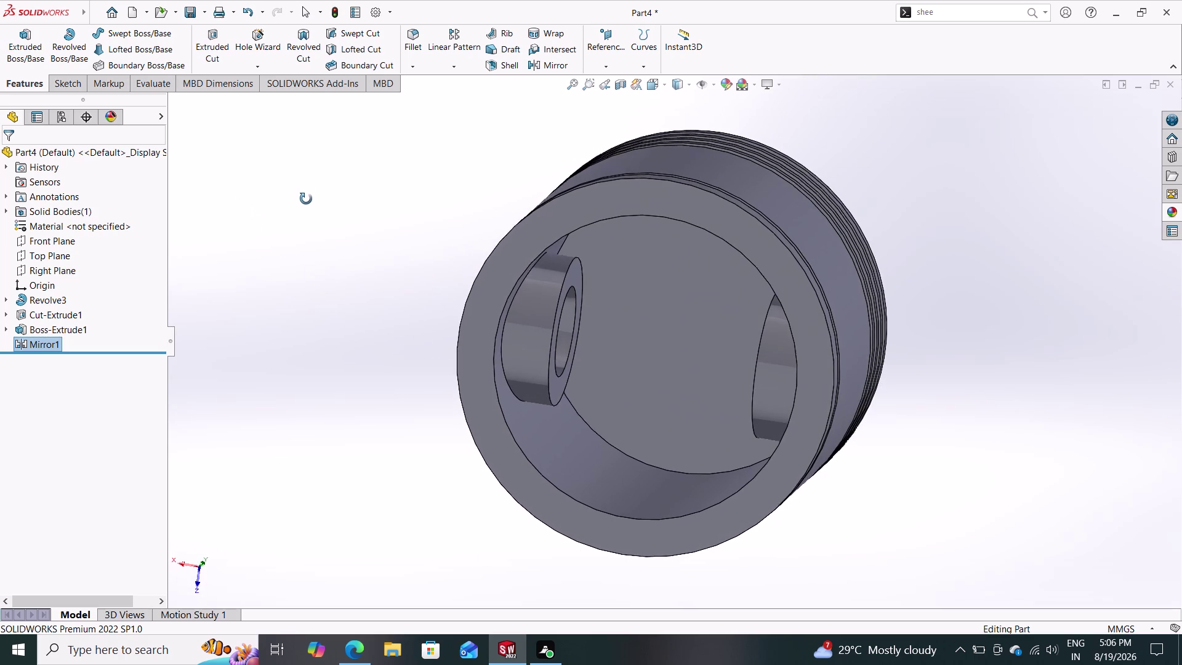
middle_drag(306, 197, 254, 298)
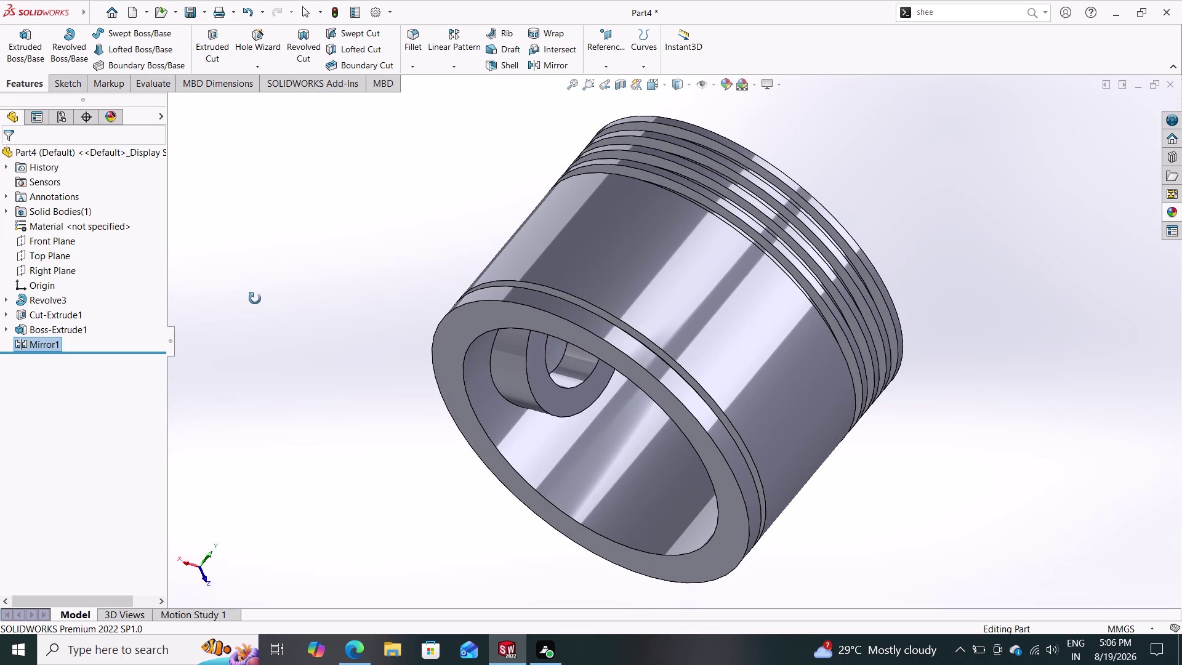
middle_drag(255, 299, 255, 299)
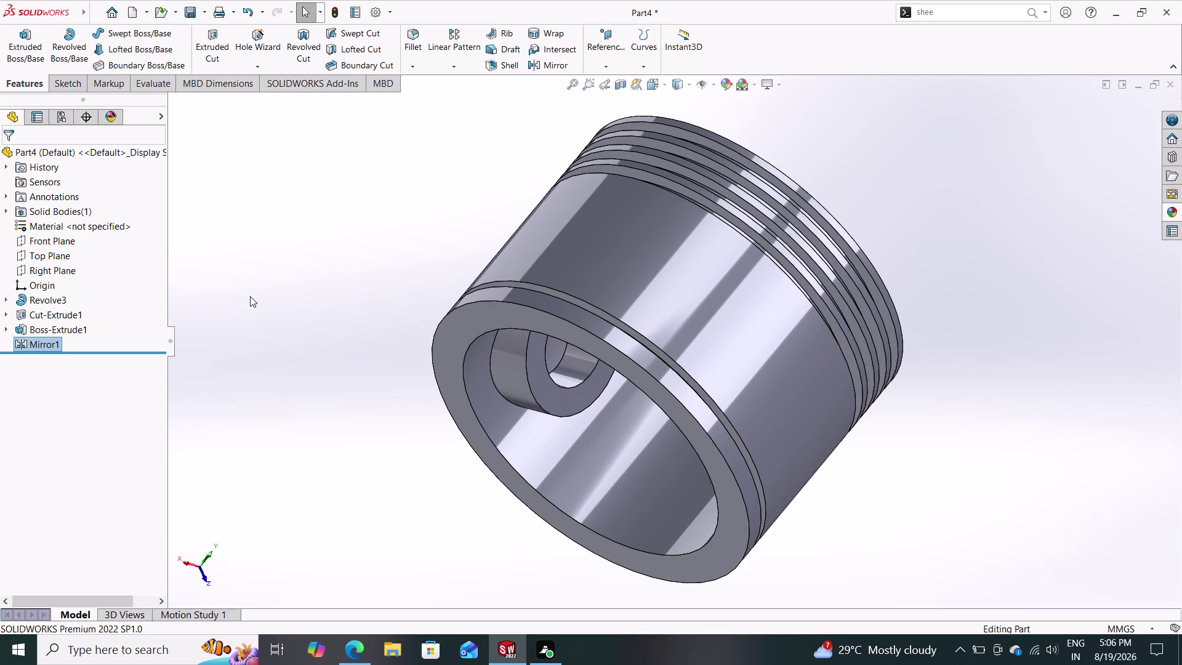
Preview Right, Top and Front Planes, then start Sketch5 on Front Plane.
click(26, 265)
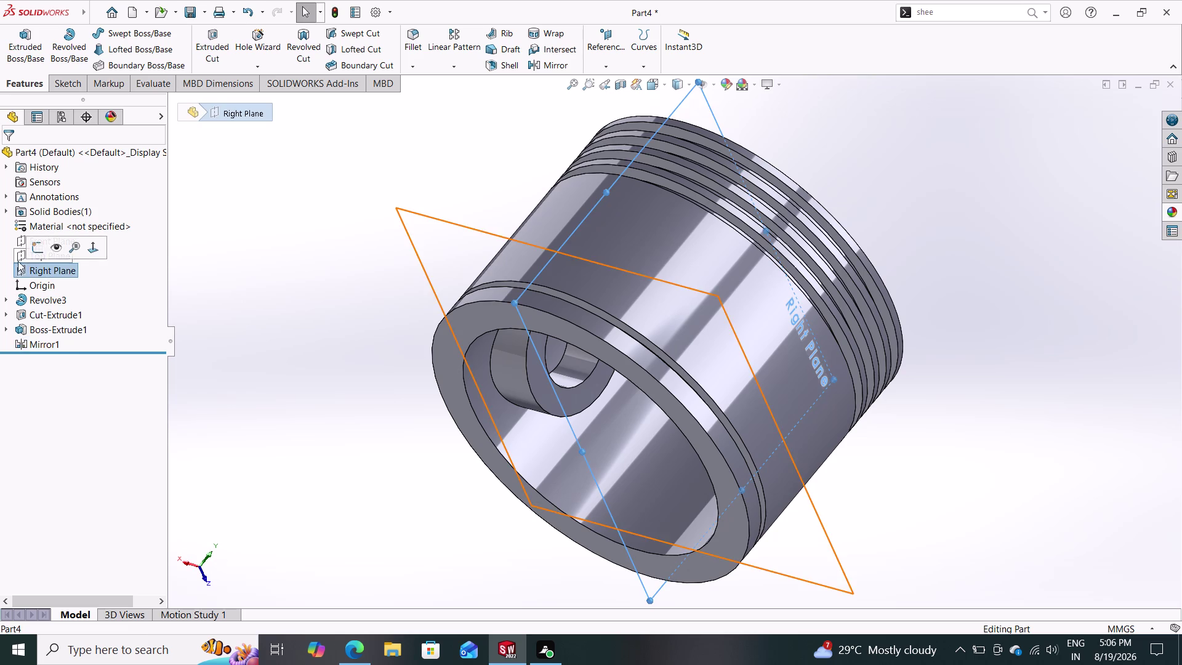
click(18, 257)
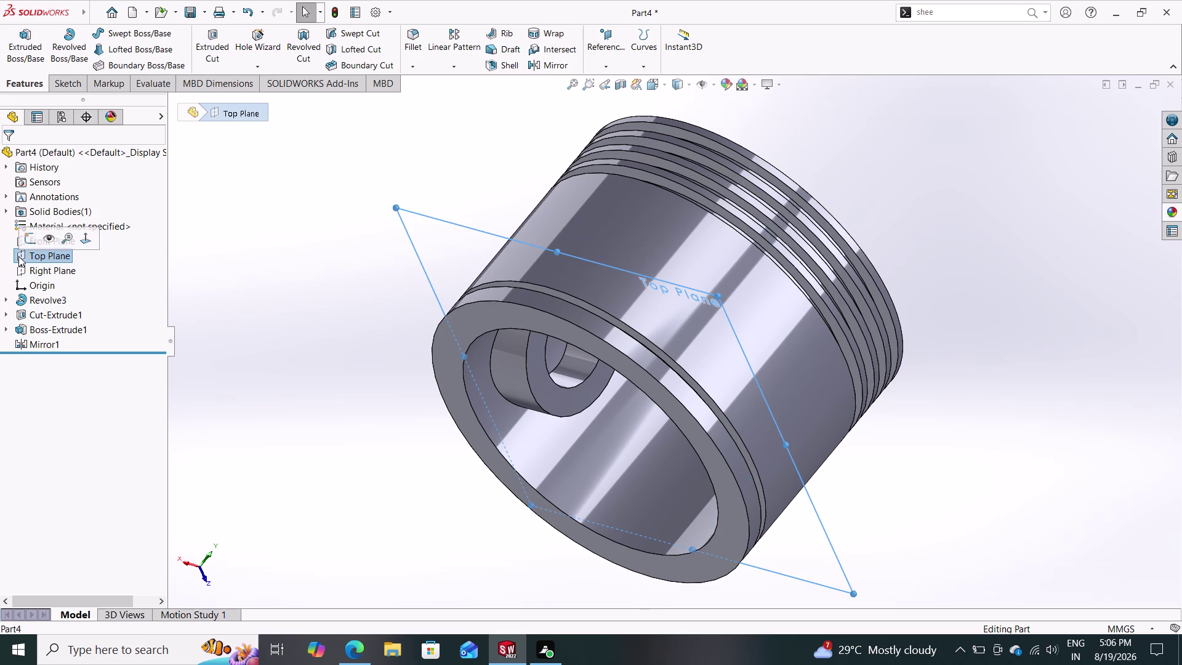
click(9, 247)
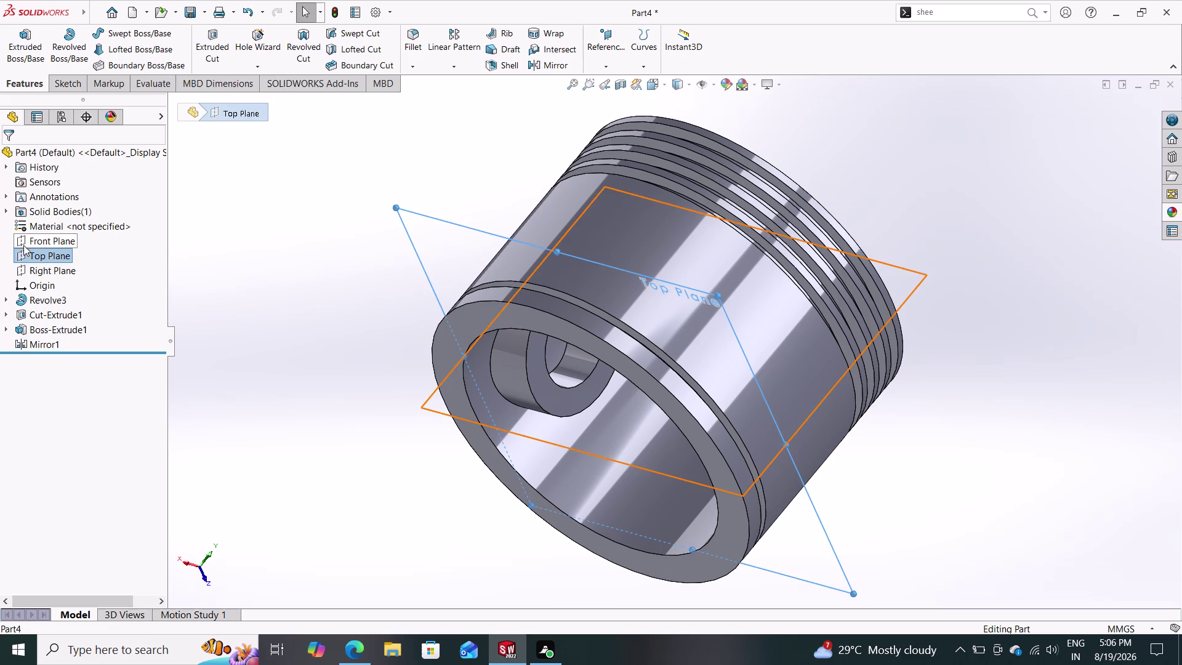
click(28, 242)
click(43, 223)
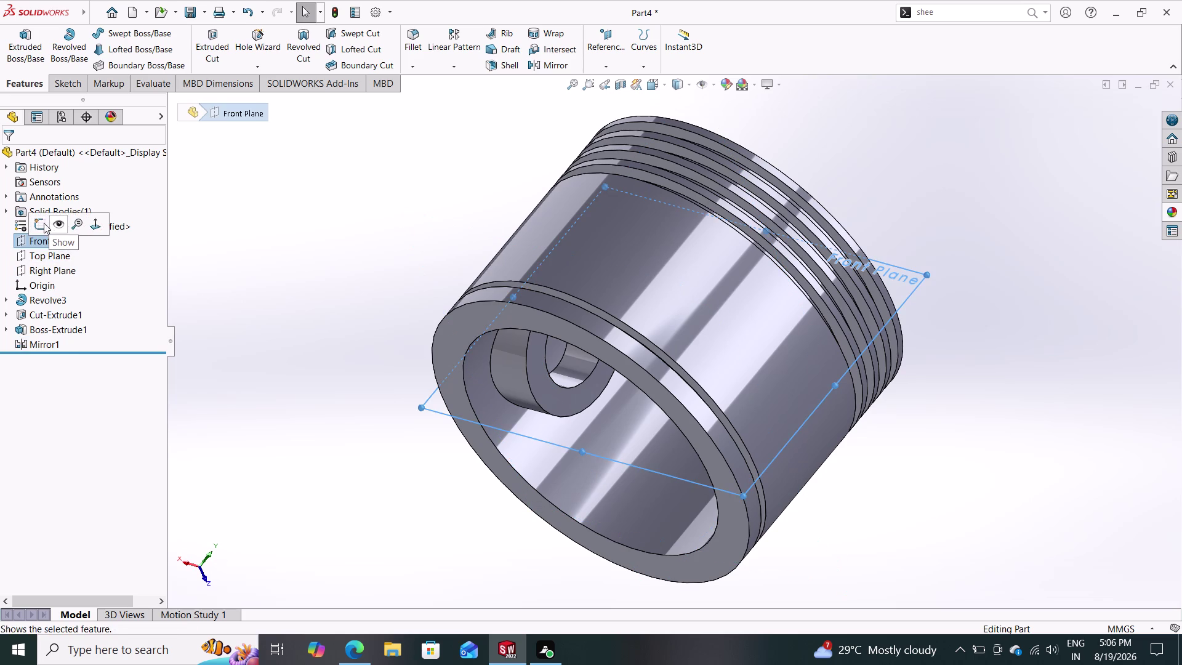
key(Escape)
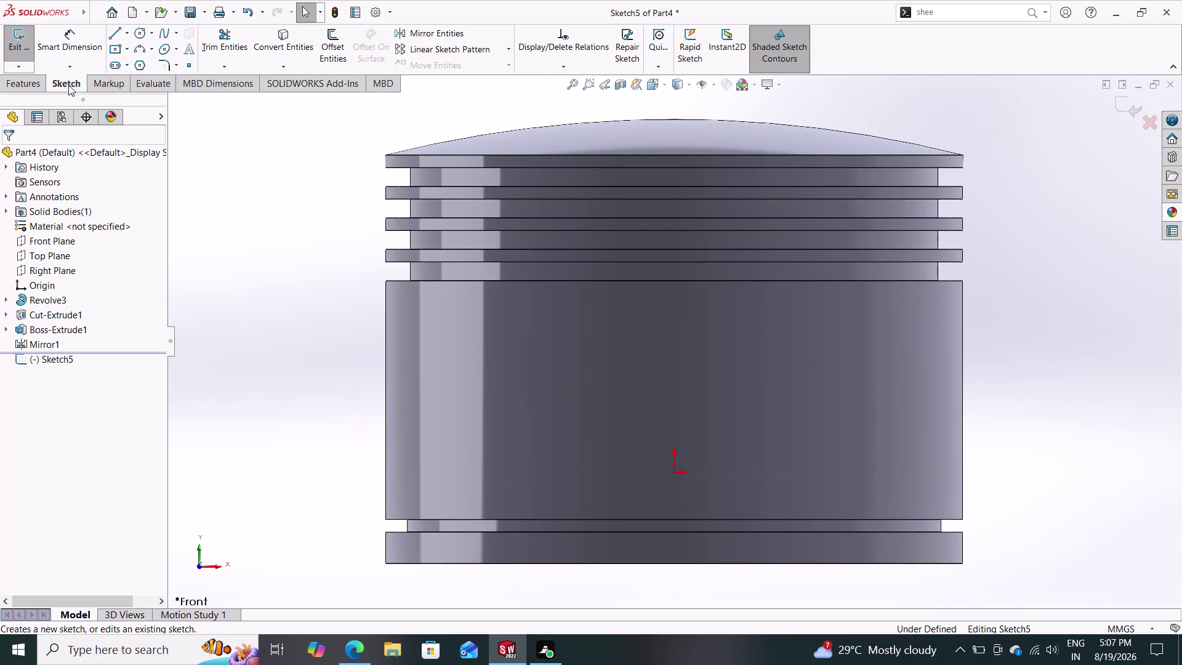
Cancel the Circle tool and orbit to look up inside the piston at a pin boss.
click(141, 31)
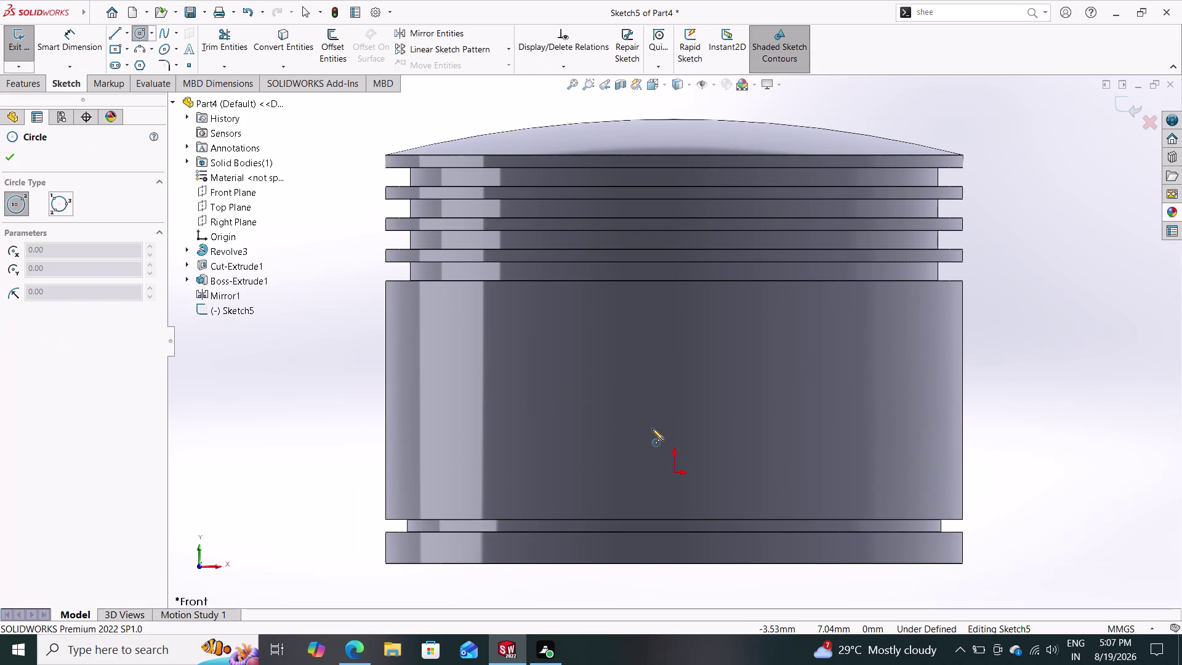
key(Escape)
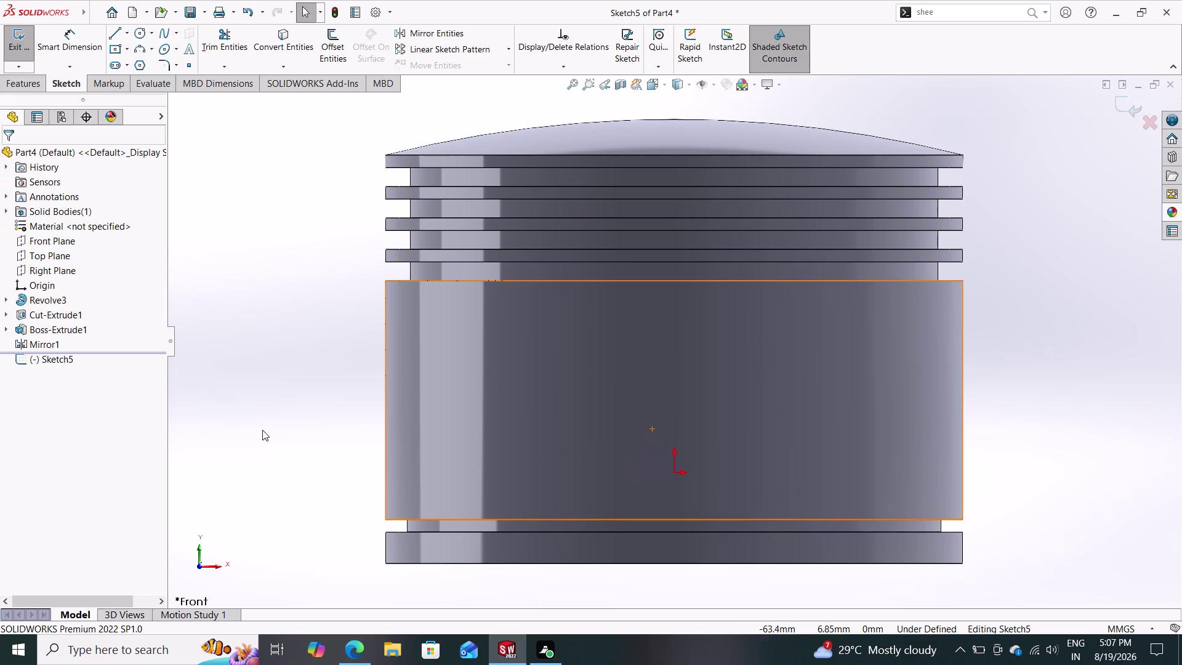
middle_drag(313, 407, 332, 269)
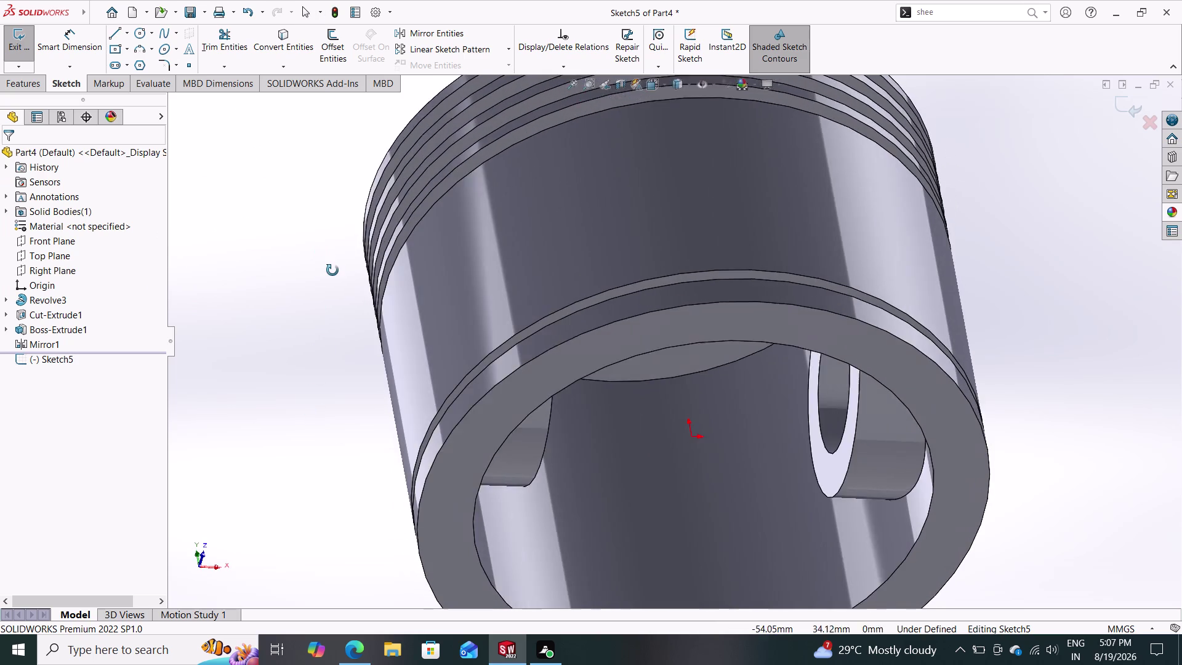
middle_drag(332, 269, 378, 277)
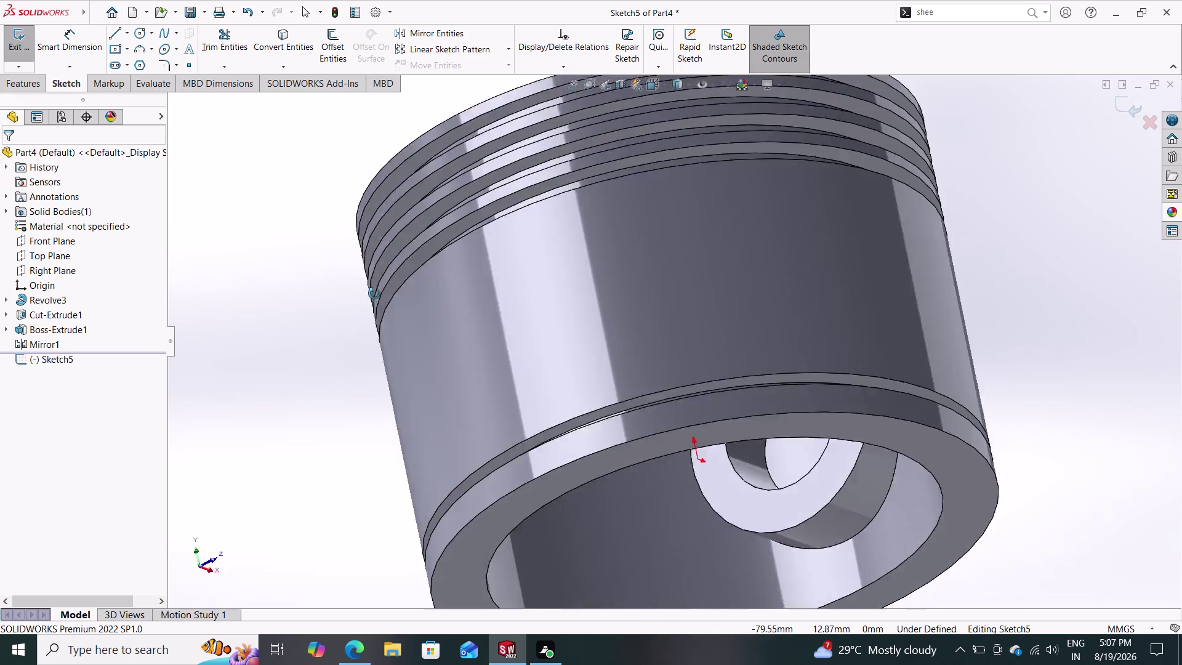
middle_drag(378, 277, 394, 372)
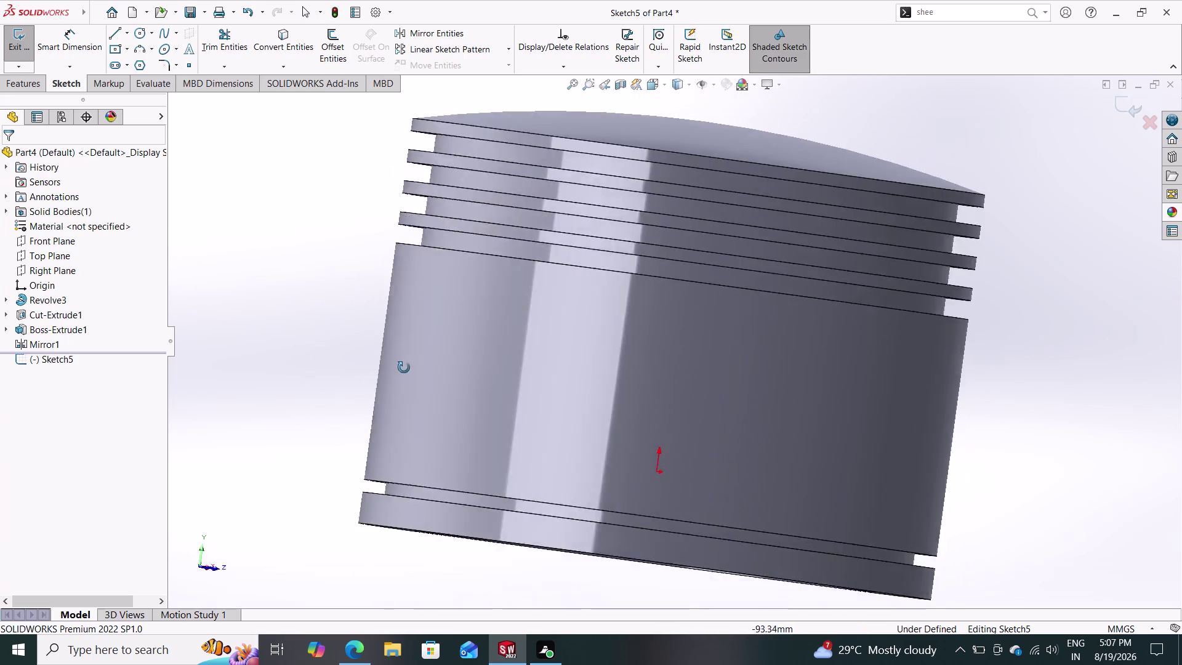
middle_drag(395, 372, 419, 253)
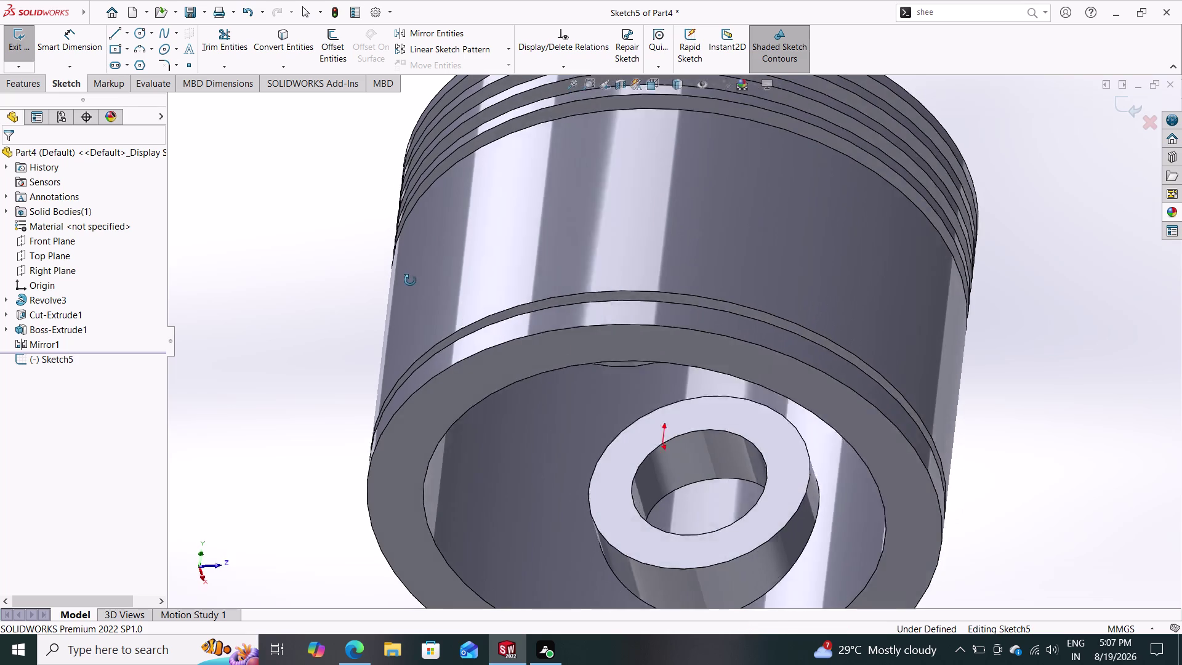
middle_drag(419, 254, 420, 166)
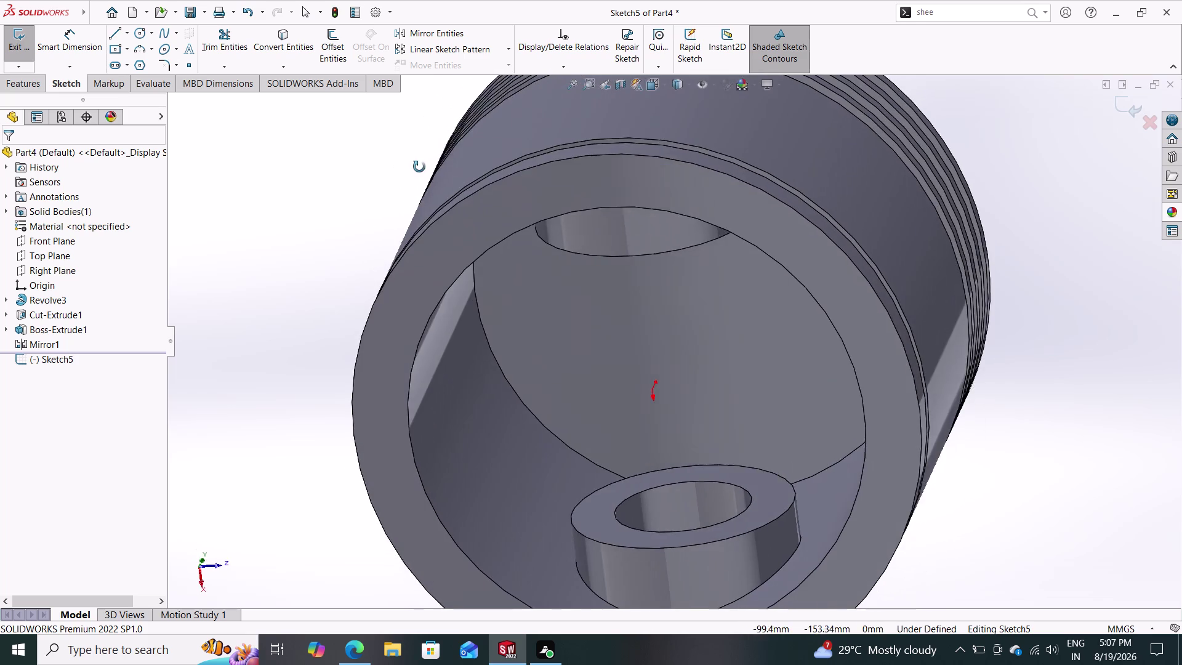
Orbit to the open end, grooved side and crown, zoom, and restore the previous view.
middle_drag(419, 167, 399, 163)
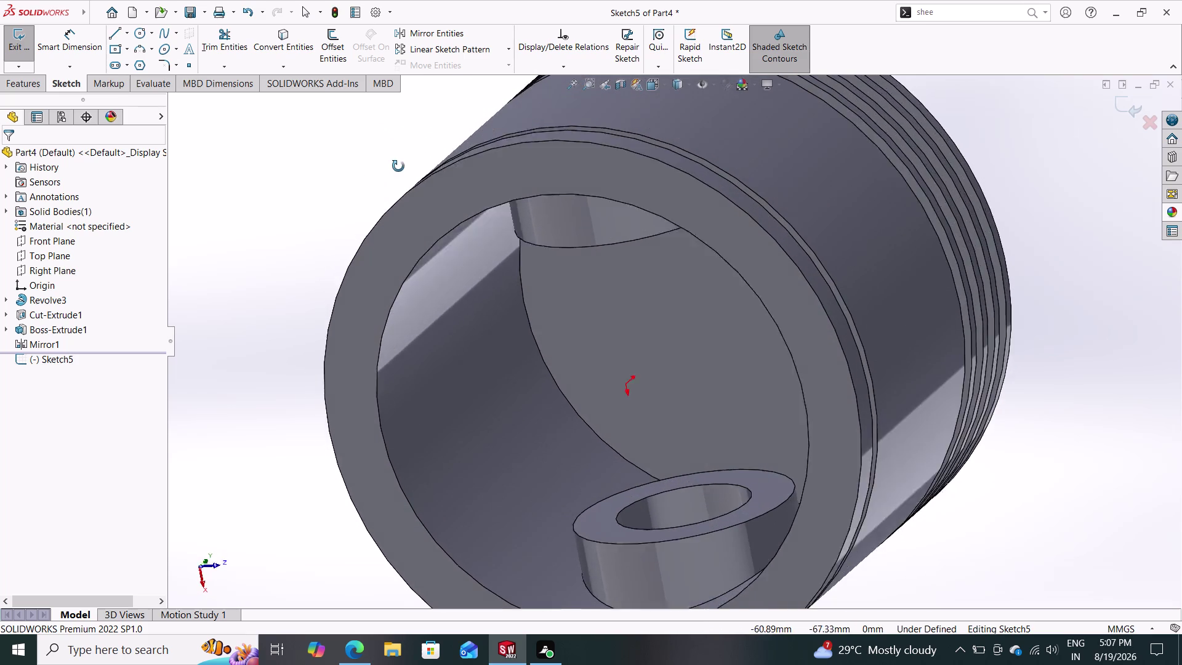
middle_drag(399, 163, 426, 134)
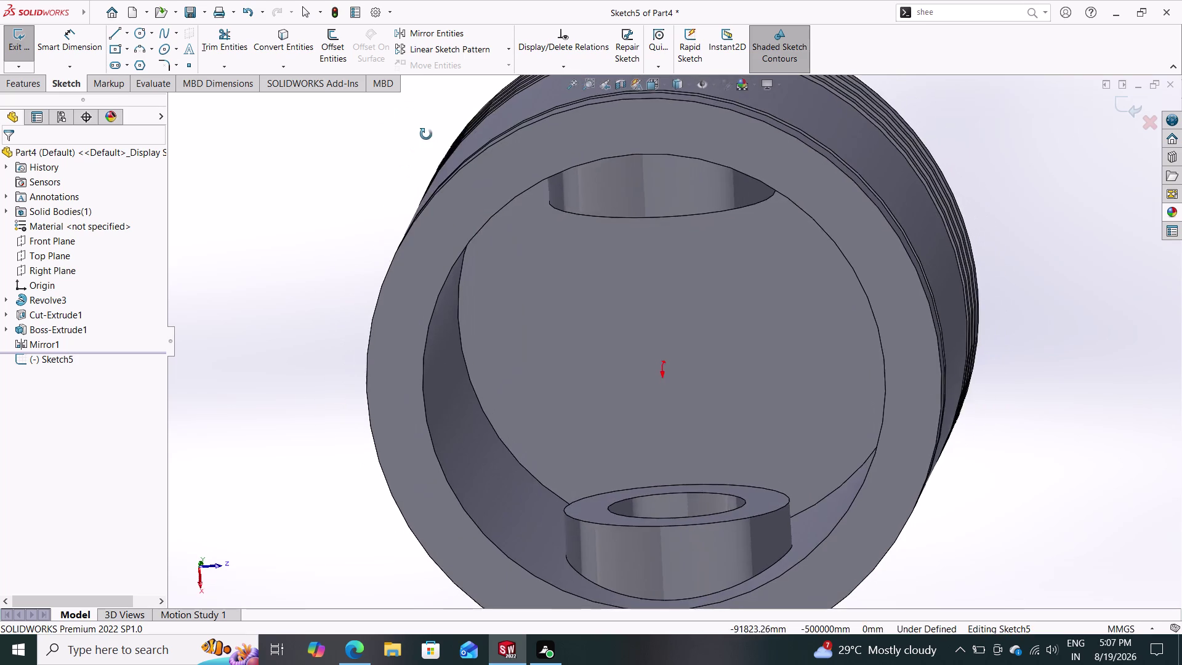
middle_drag(426, 134, 318, 301)
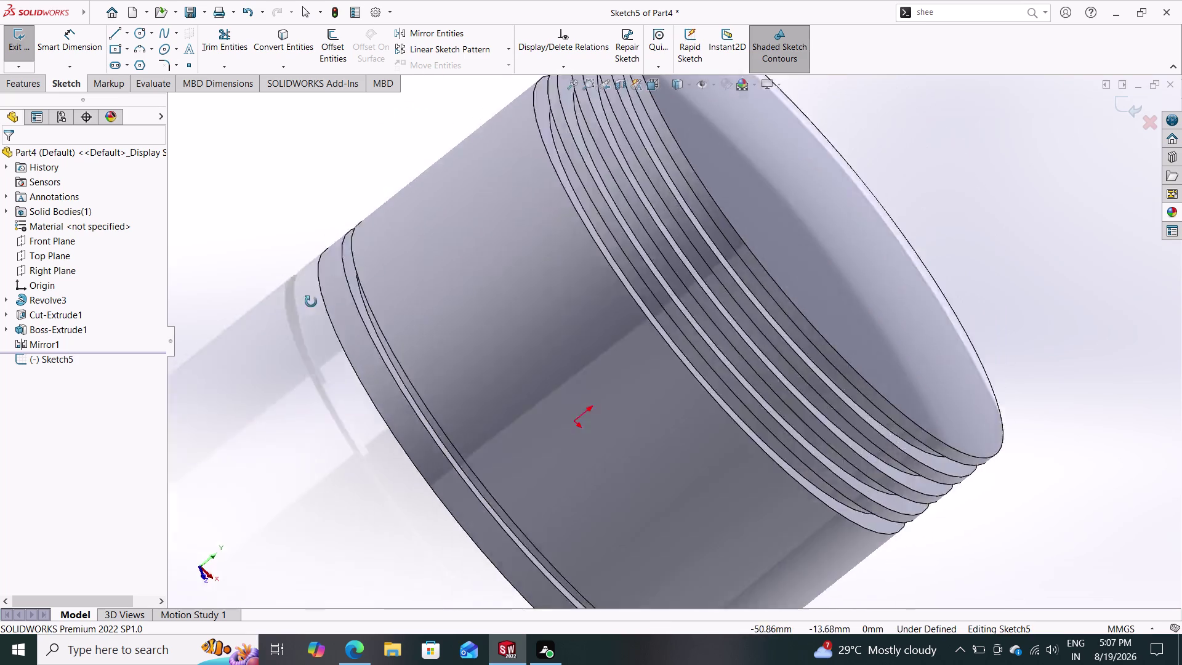
middle_drag(317, 302, 237, 272)
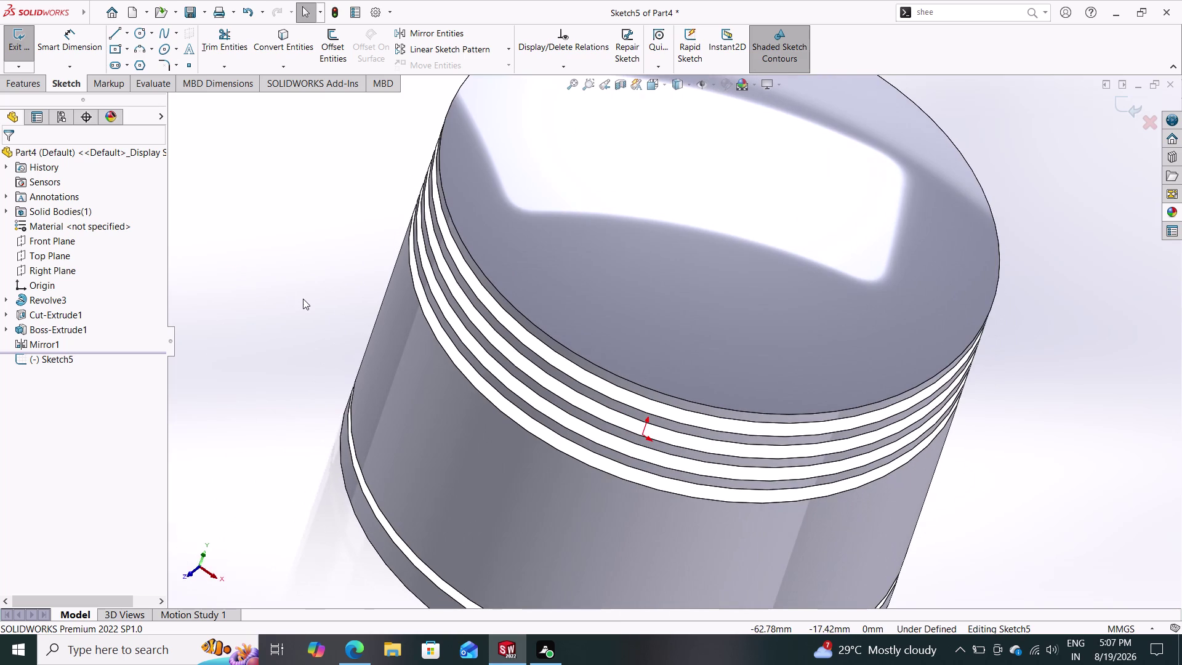
scroll(down, 3)
scroll(up, 3)
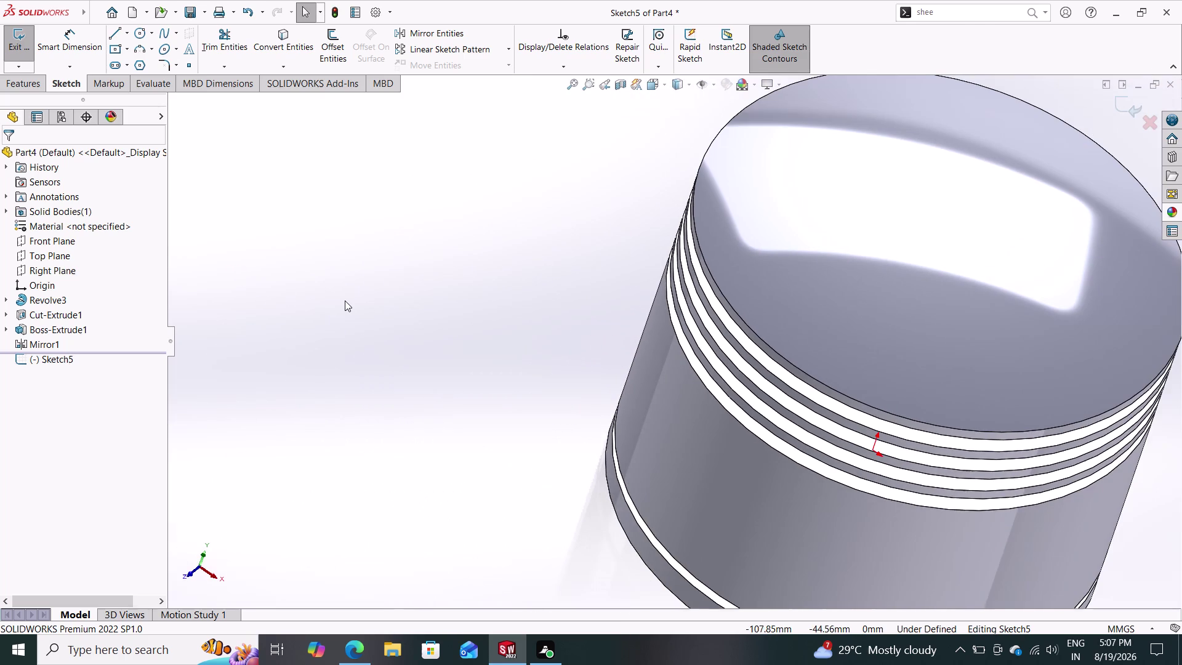
scroll(down, 3)
scroll(down, 3)
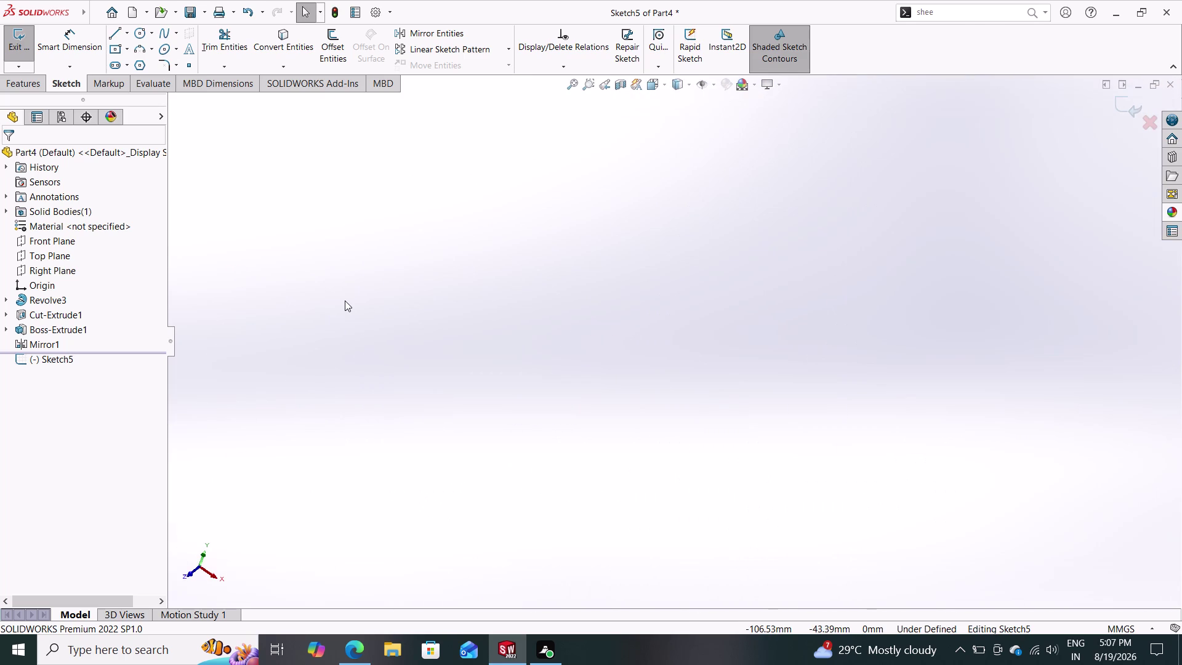
click(609, 87)
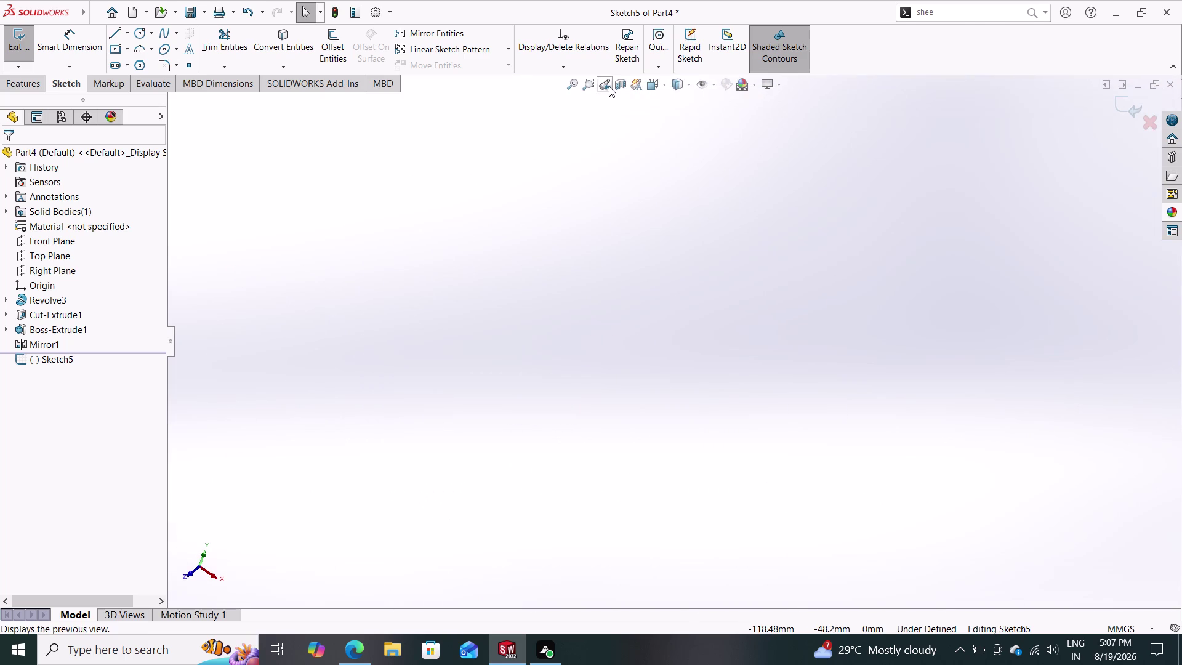
click(609, 87)
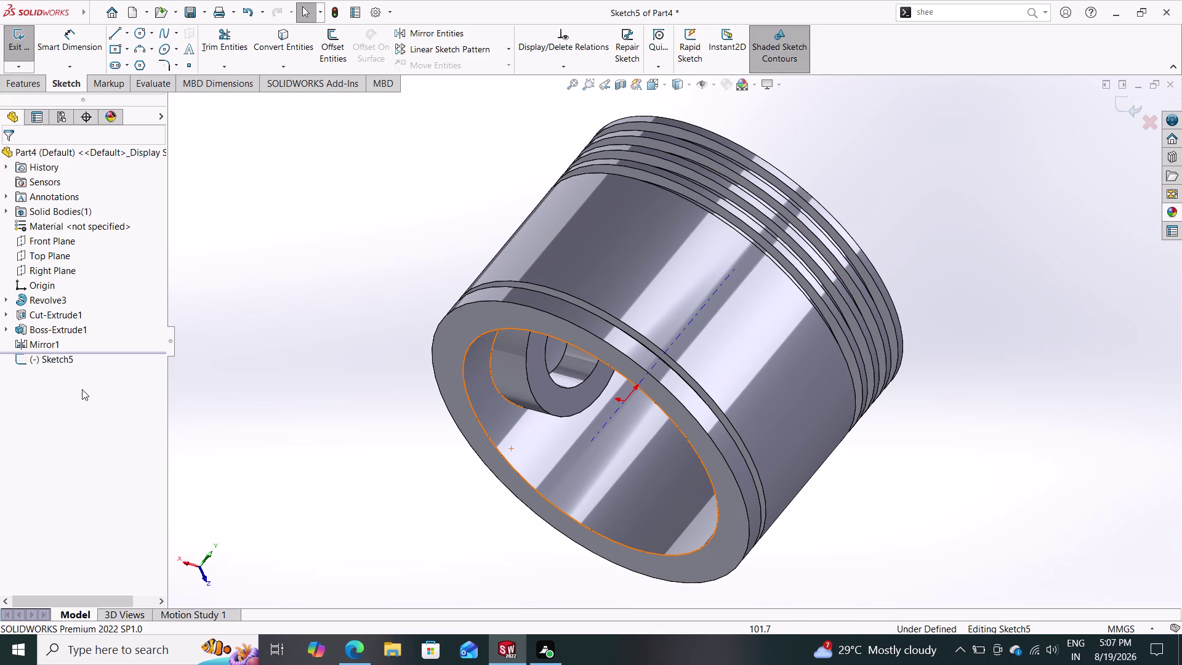
click(53, 335)
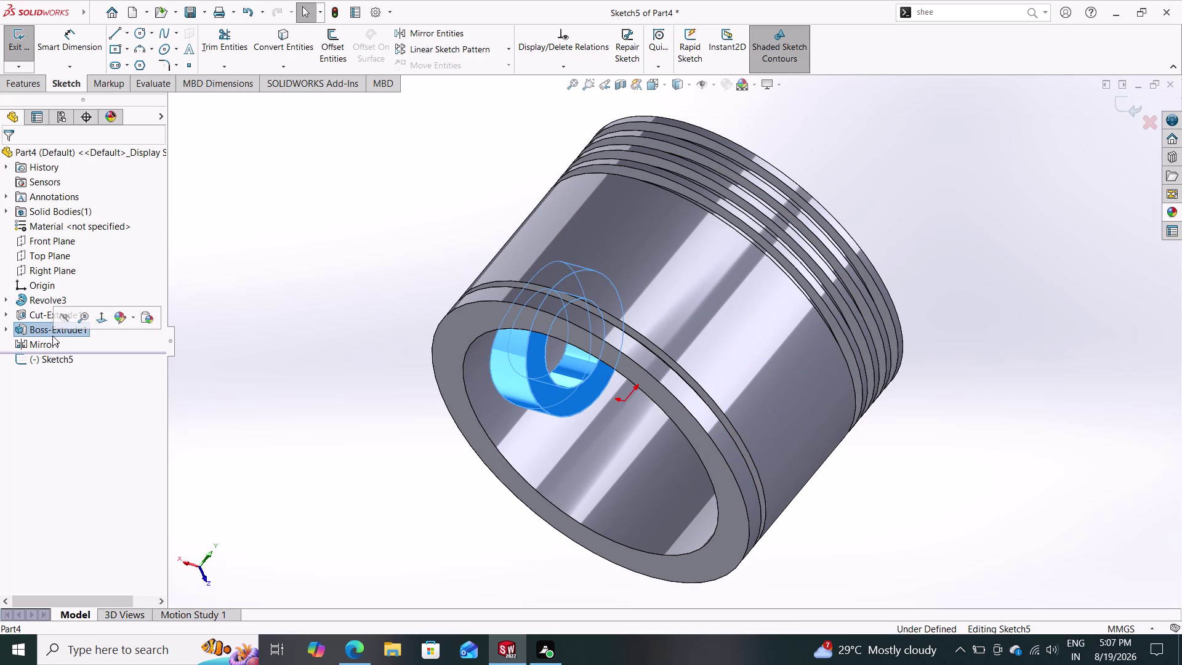
drag(4, 331, 13, 329)
click(15, 327)
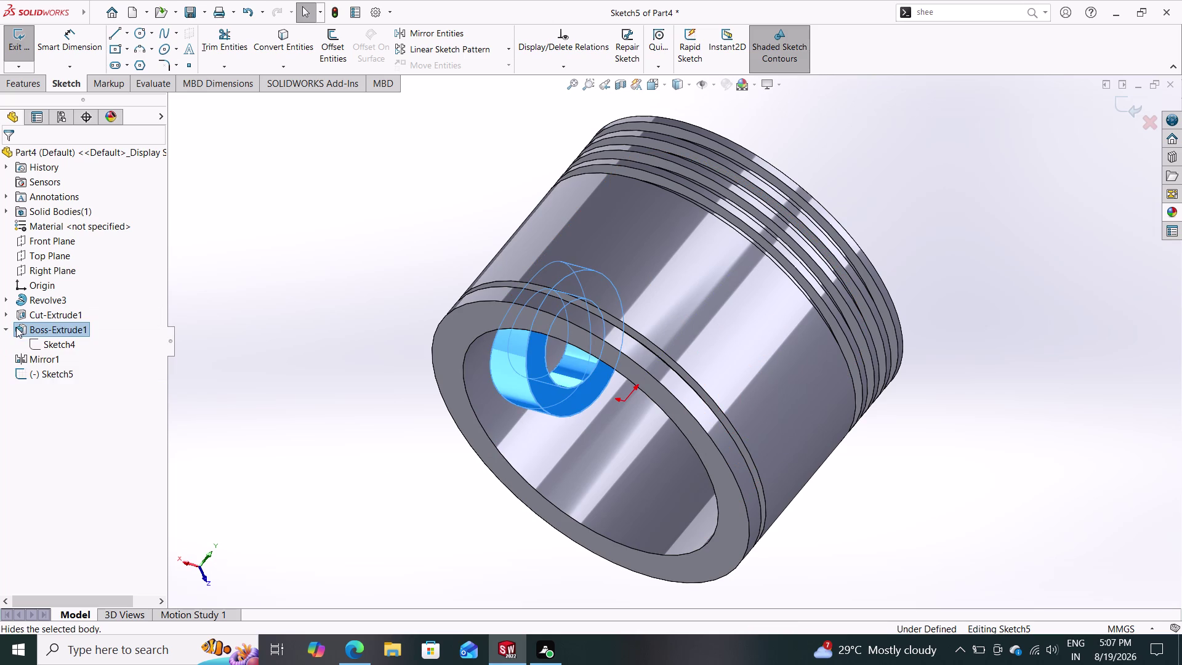
click(21, 322)
click(21, 324)
click(21, 324)
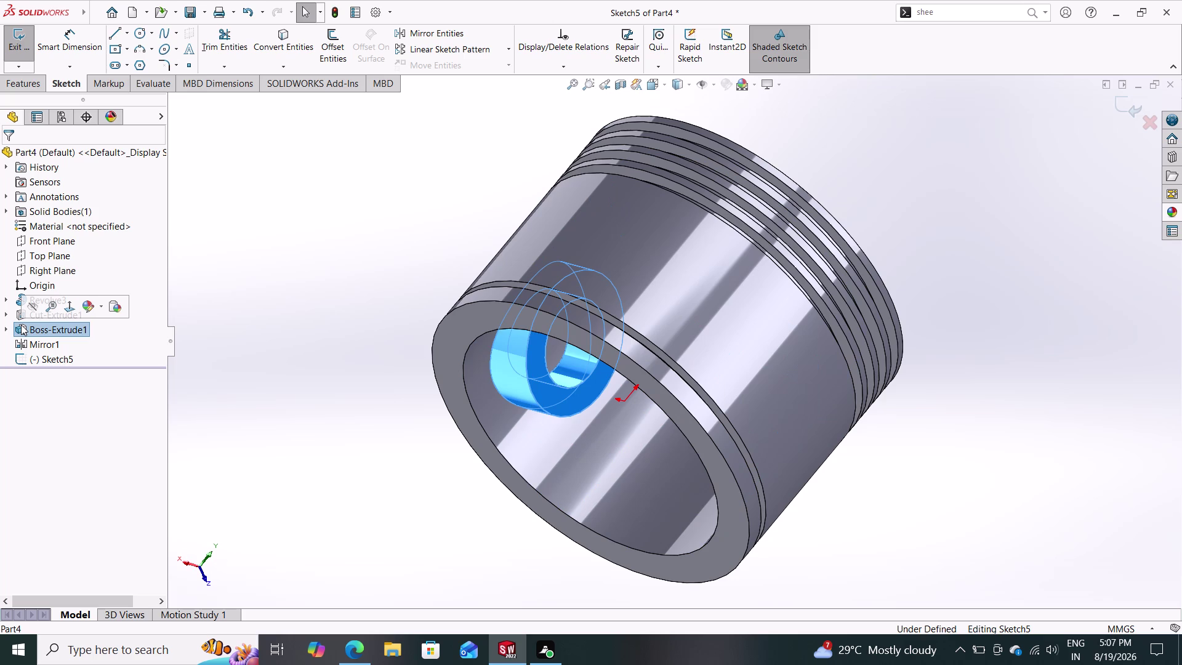
click(21, 324)
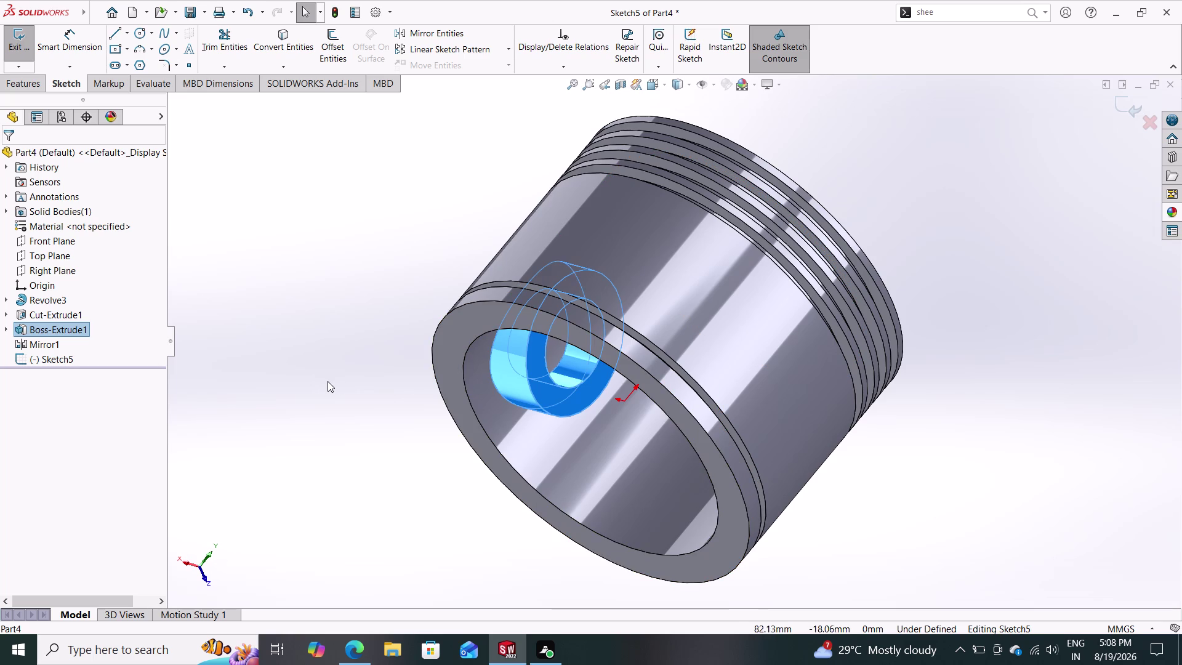
middle_drag(327, 334, 450, 391)
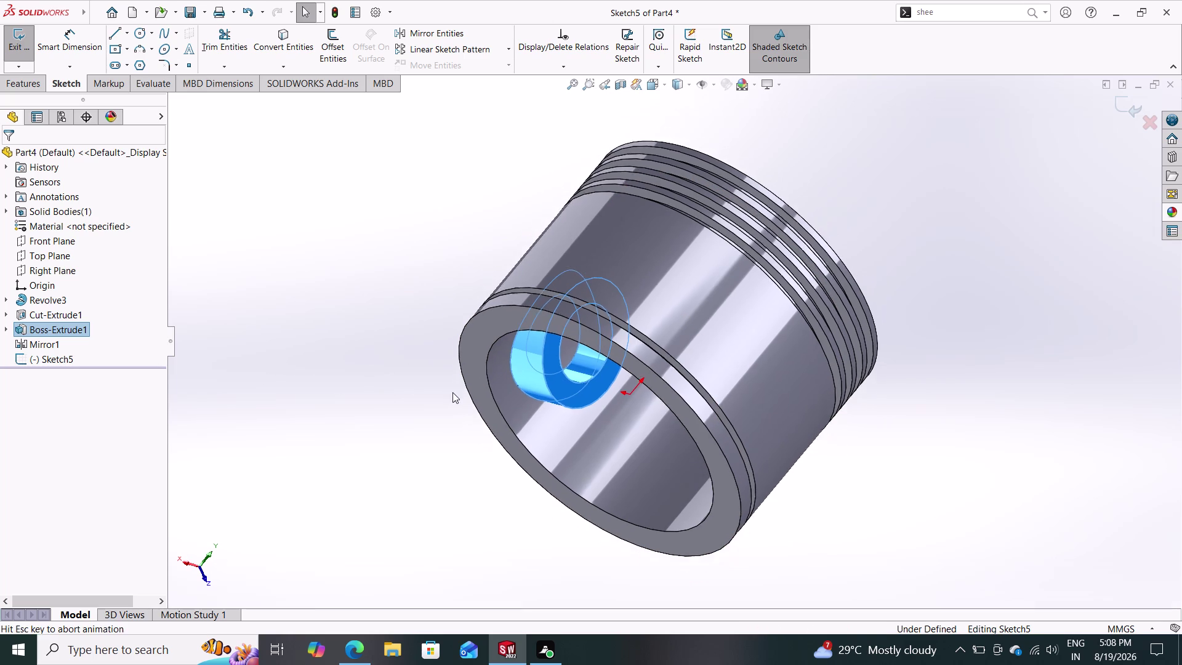
middle_drag(450, 391, 453, 392)
middle_drag(409, 338, 437, 358)
middle_drag(411, 349, 412, 330)
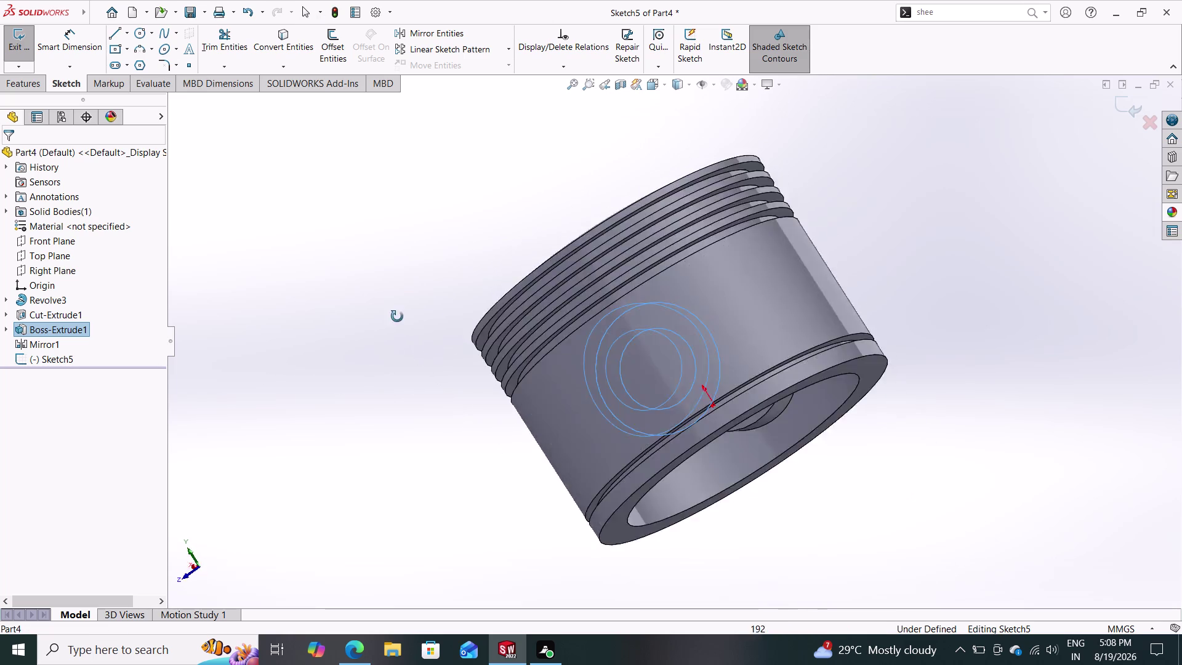
middle_drag(411, 331, 337, 268)
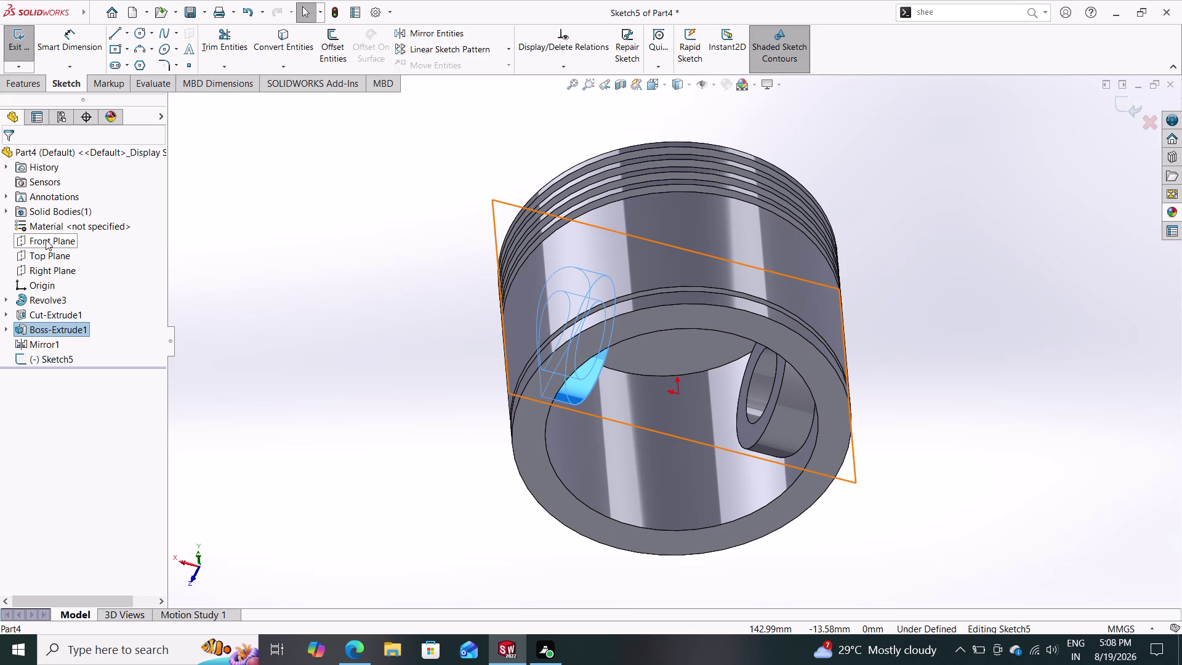
Exit the empty Sketch5 and open Sketch6 on Right Plane.
click(48, 270)
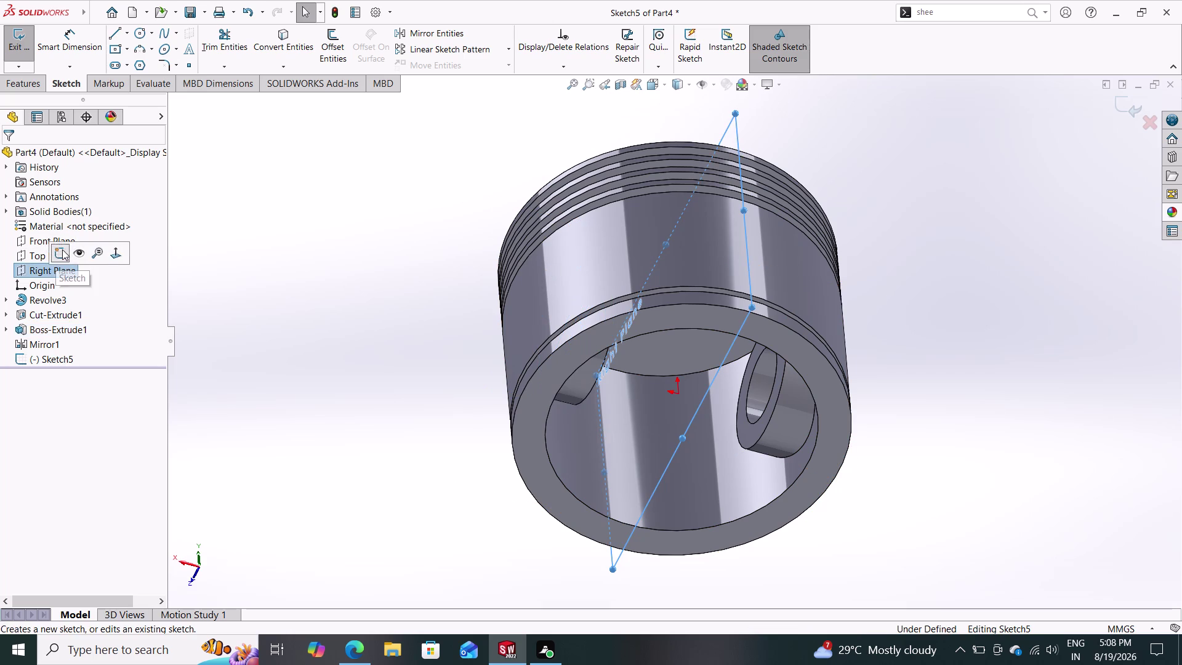
click(62, 250)
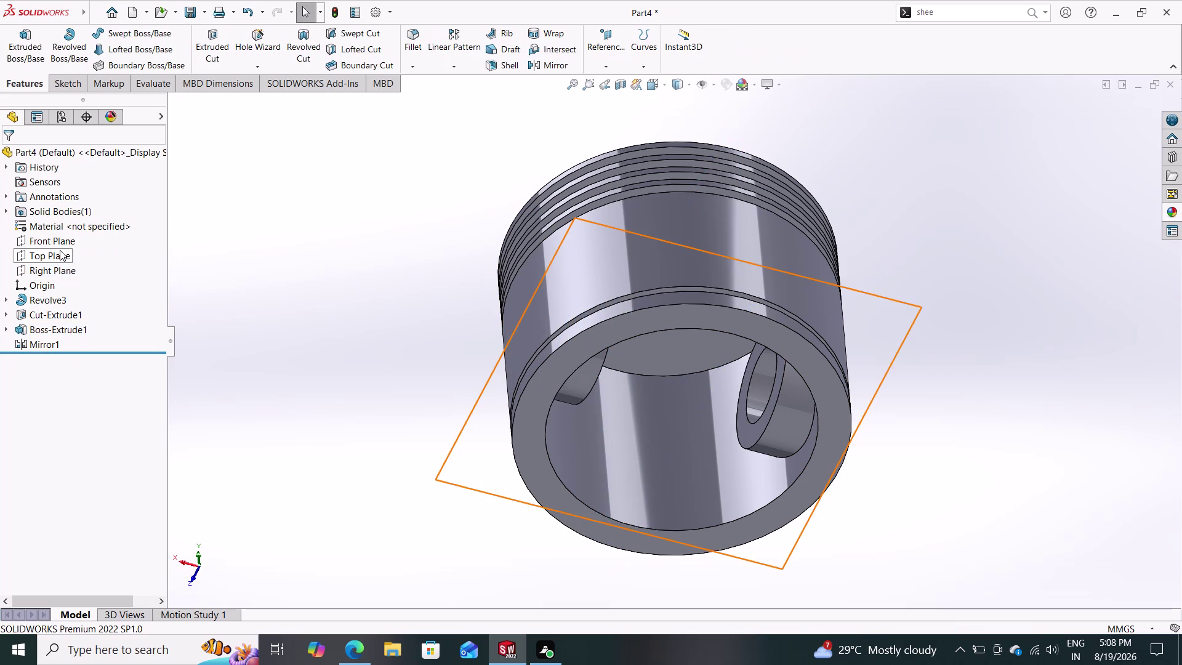
click(48, 270)
click(57, 253)
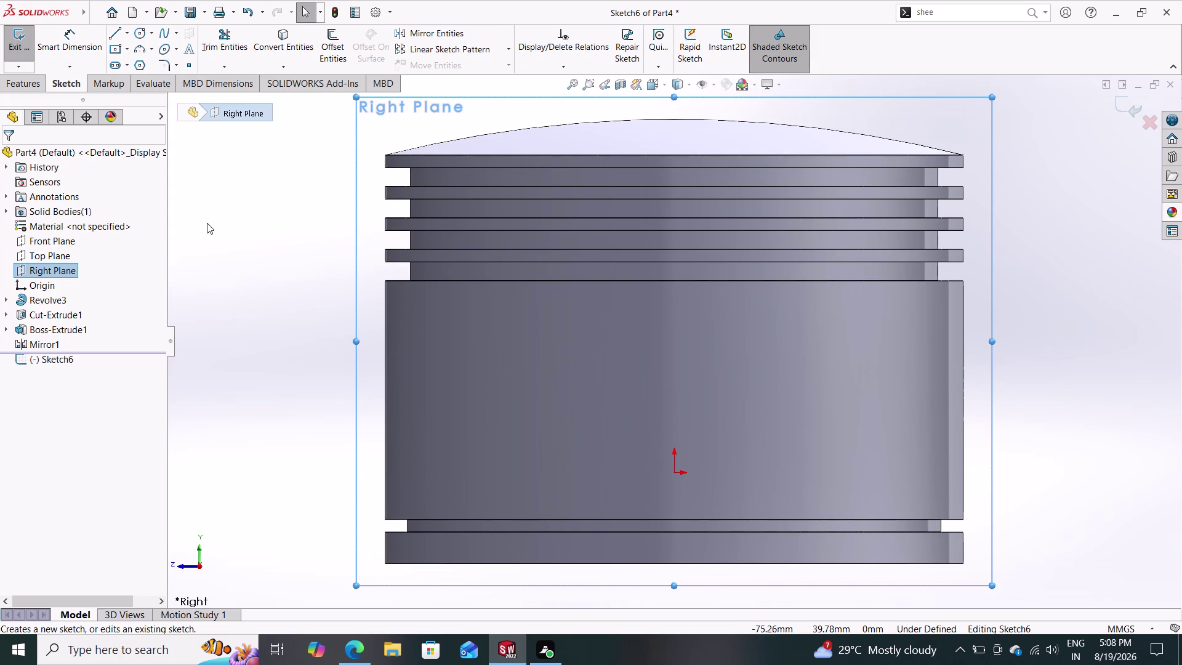
Draw two concentric circles sharing a centre above the origin.
click(139, 32)
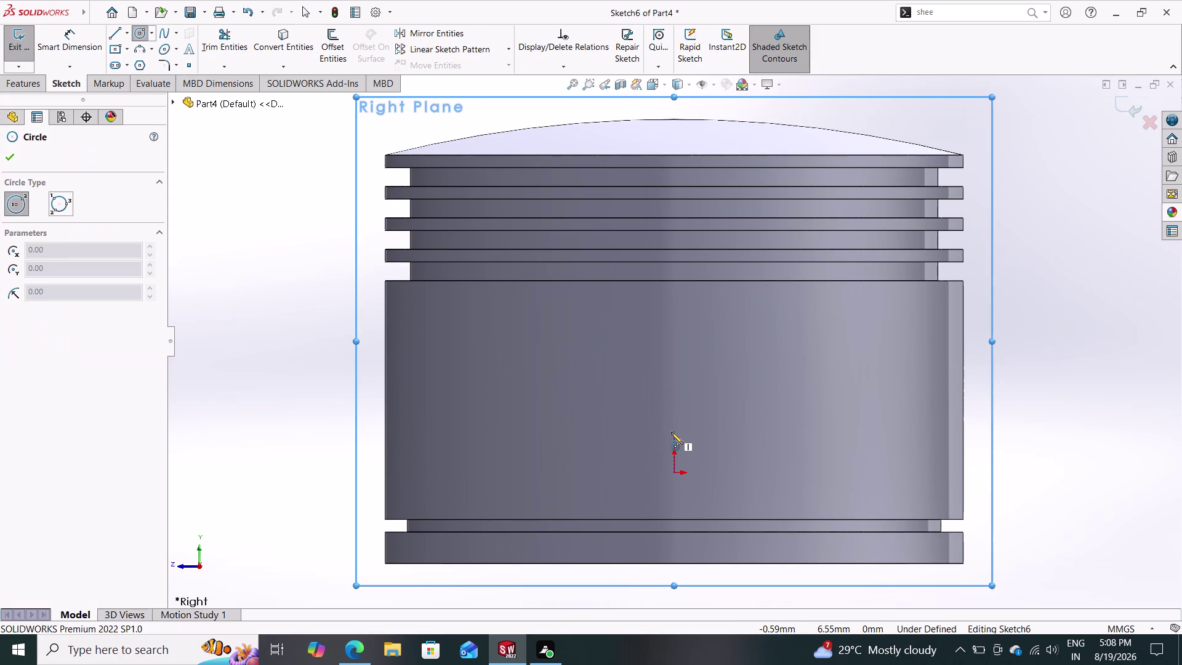
click(673, 381)
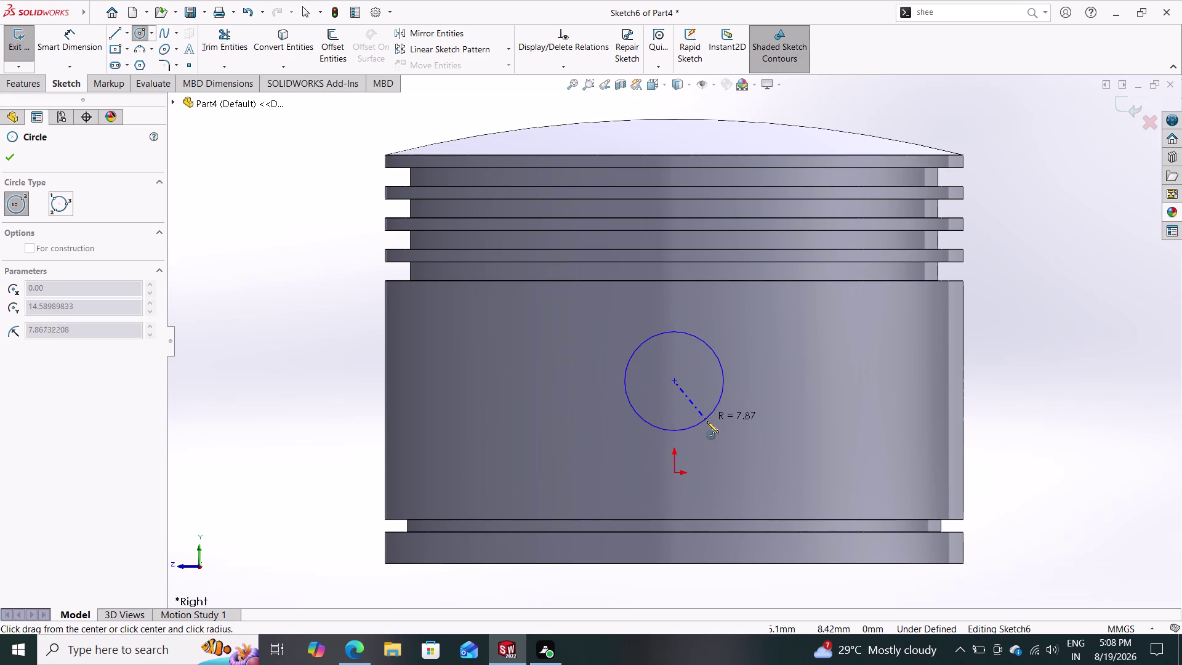
click(714, 430)
drag(673, 380, 678, 389)
click(723, 470)
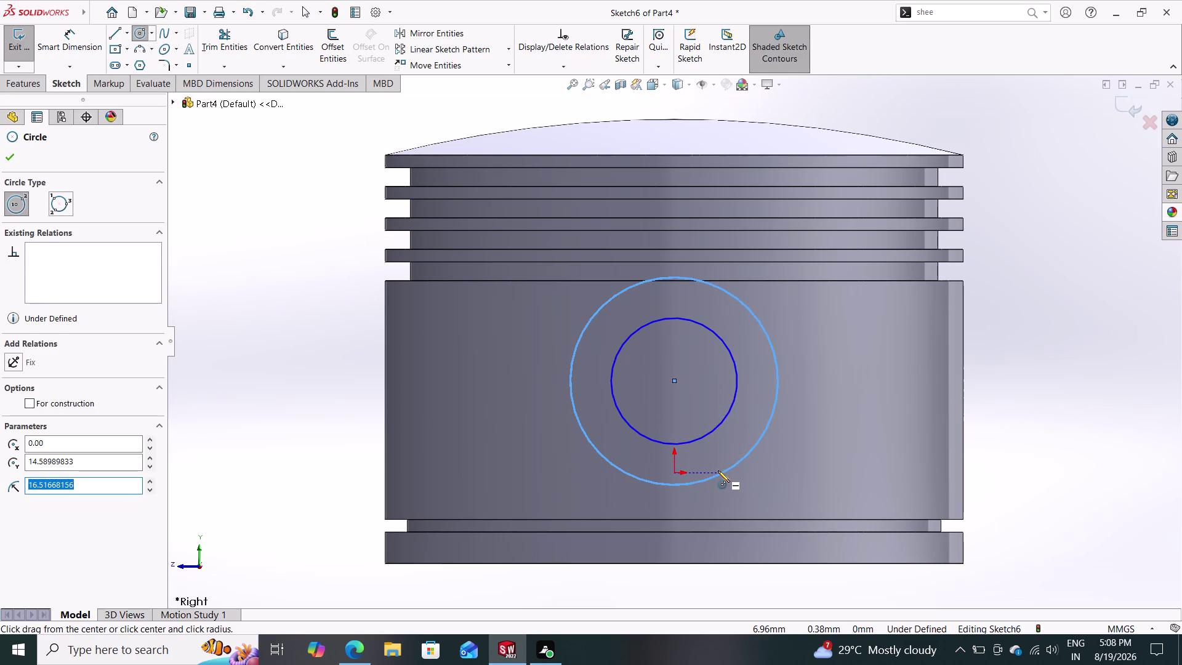
key(Escape)
click(67, 36)
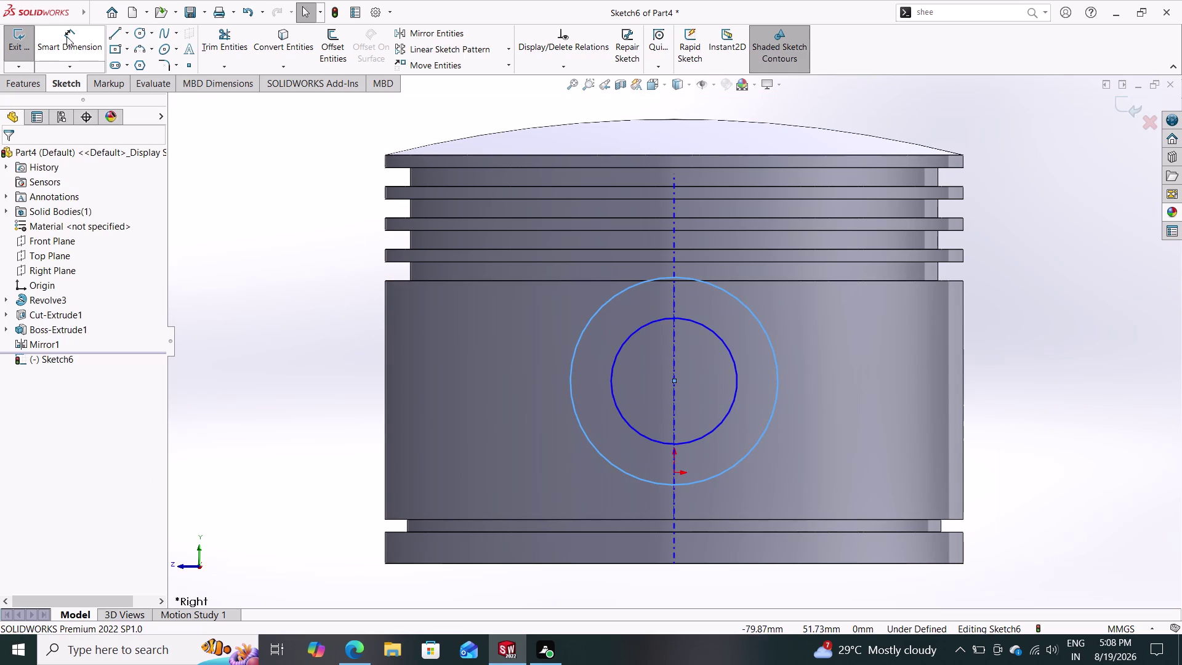
Dimension the inner circle to Ø22 mm and the outer circle to Ø36 mm.
click(735, 368)
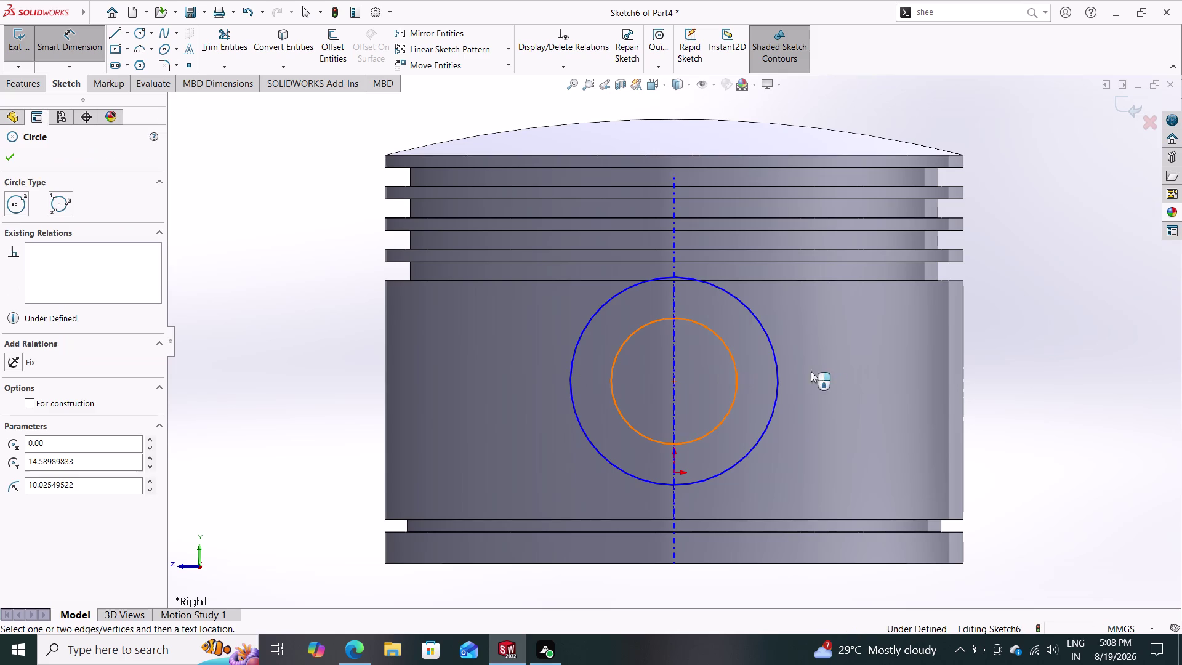
click(1029, 377)
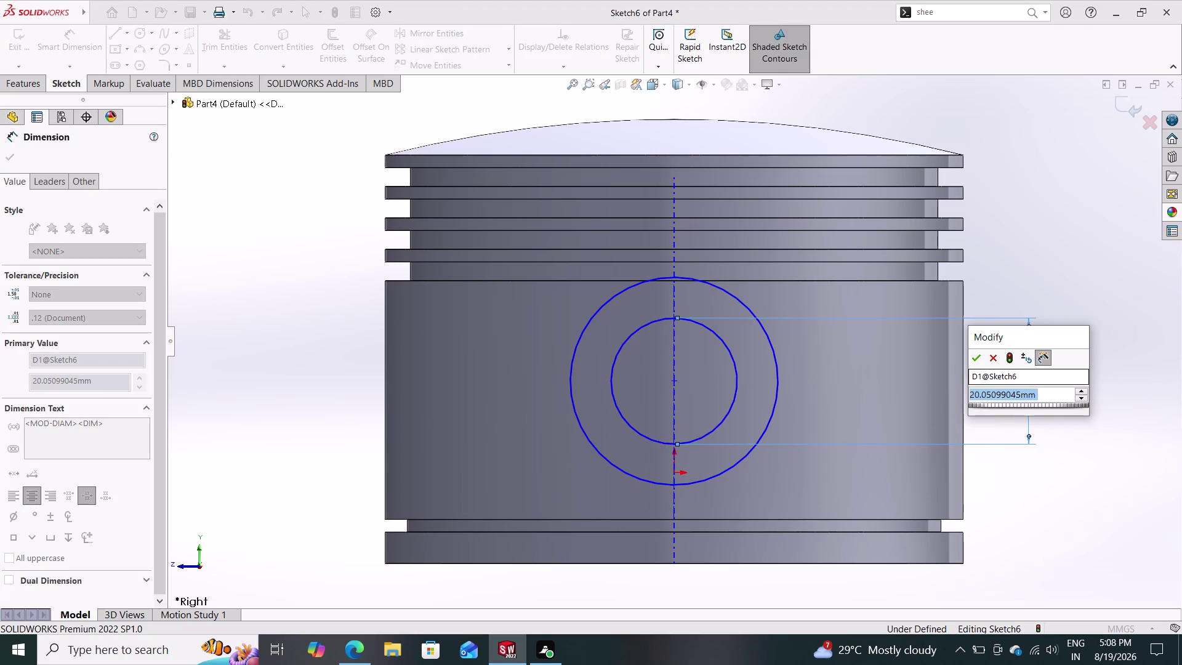
text(22)
key(Return)
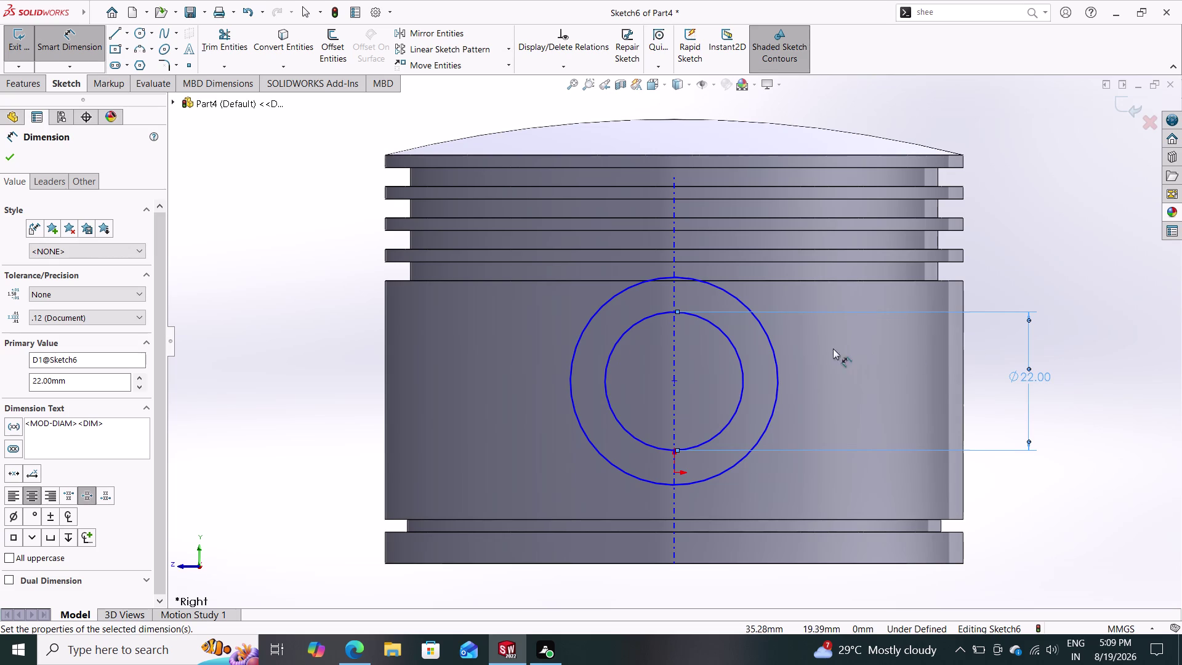
click(777, 365)
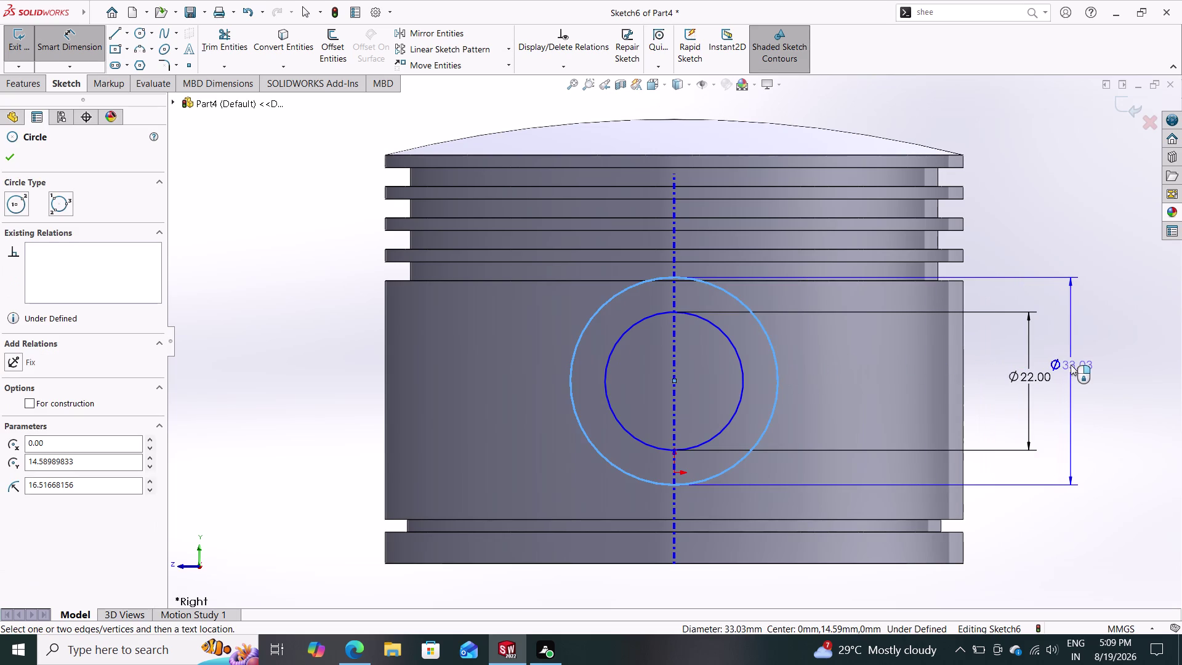
click(1071, 365)
text(36)
key(Return)
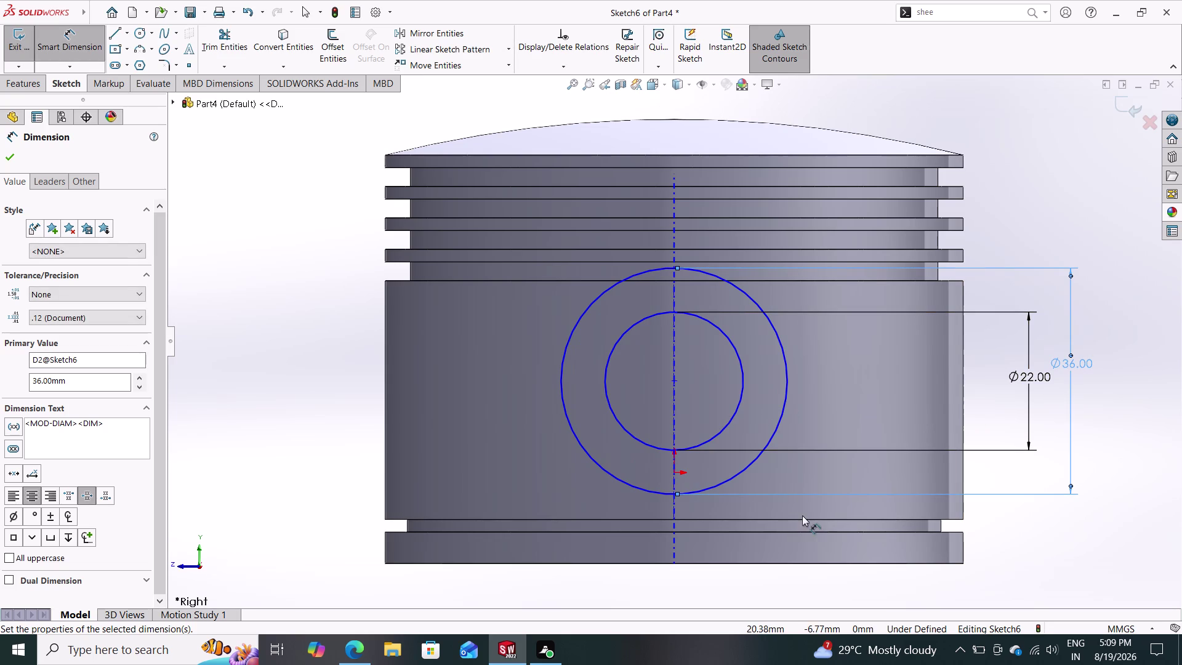
click(964, 564)
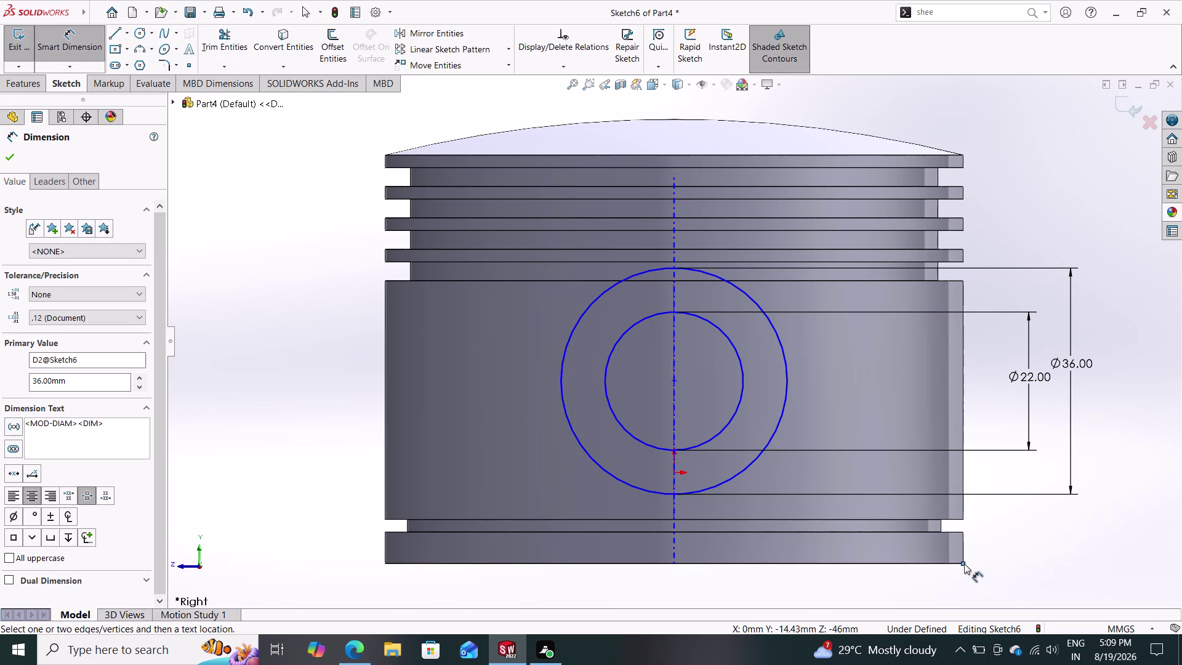
Dimension the circle centre 27 mm above the piston's bottom corner vertex.
click(672, 380)
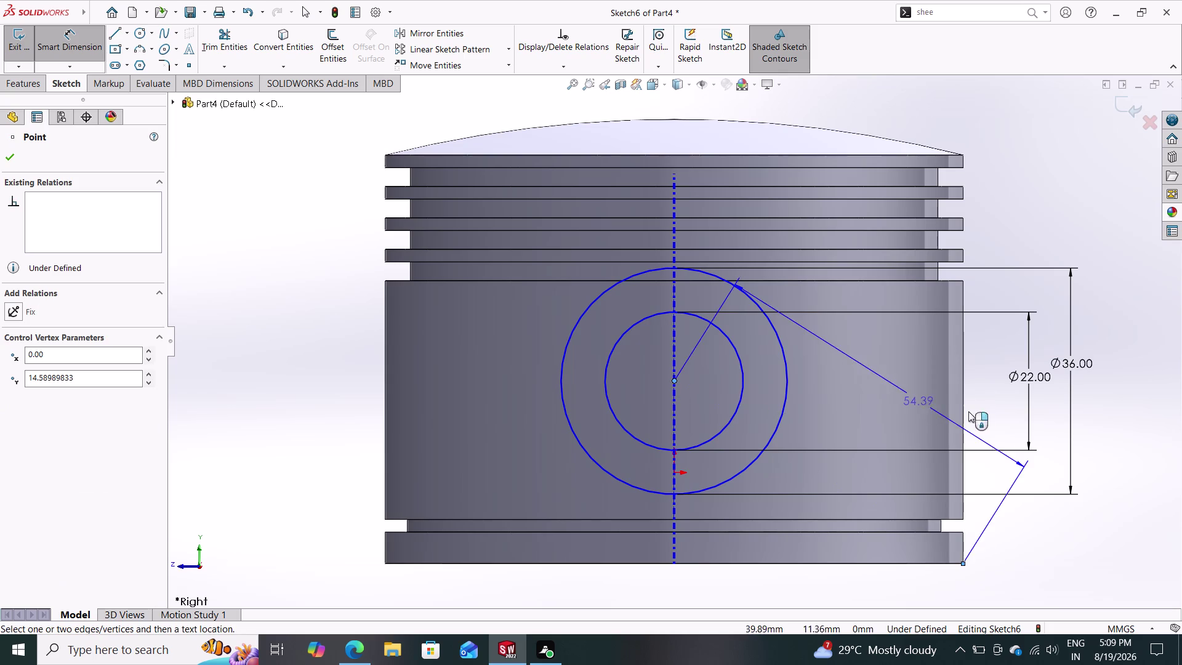
click(1102, 468)
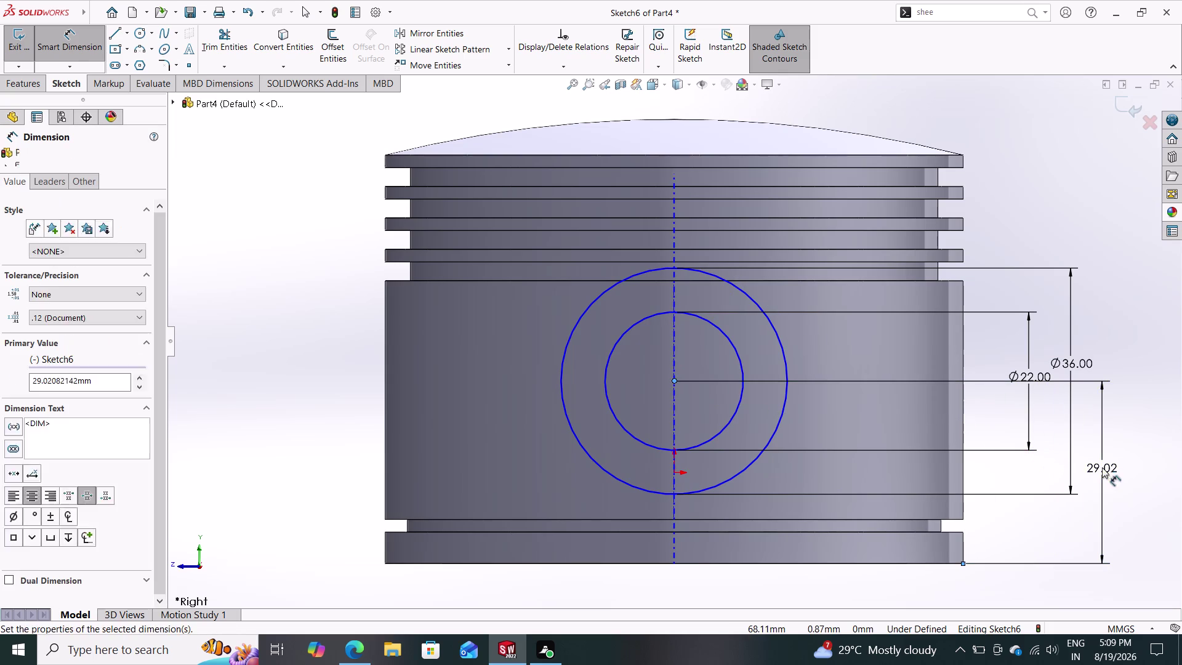
text(27)
key(Return)
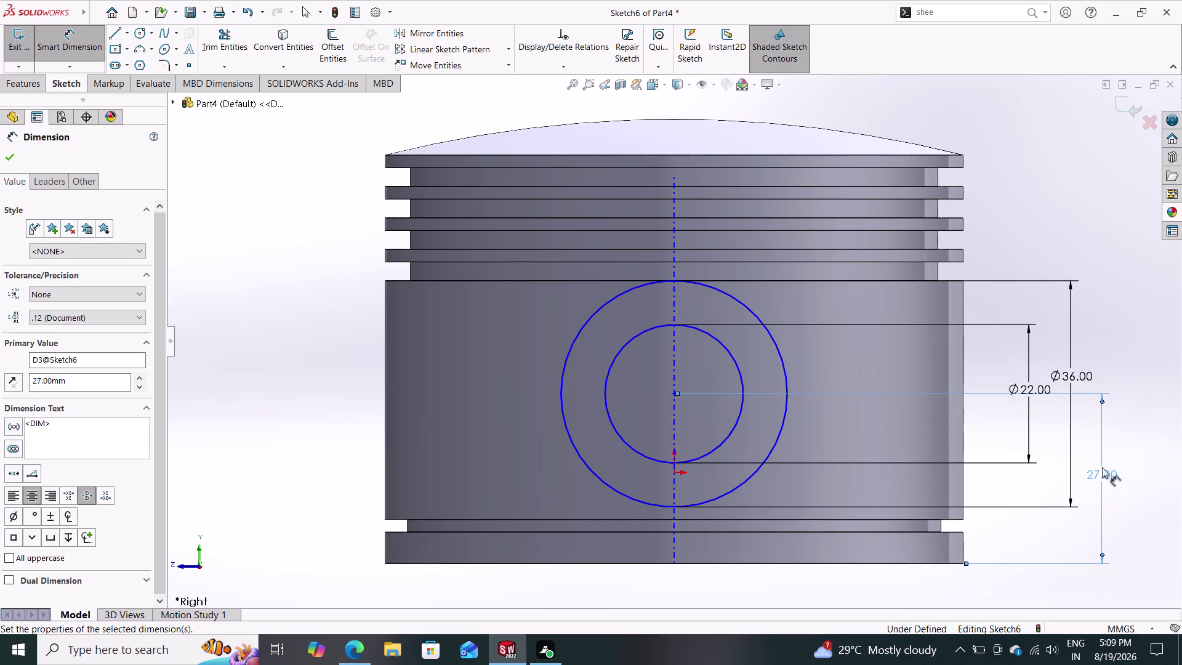
key(Escape)
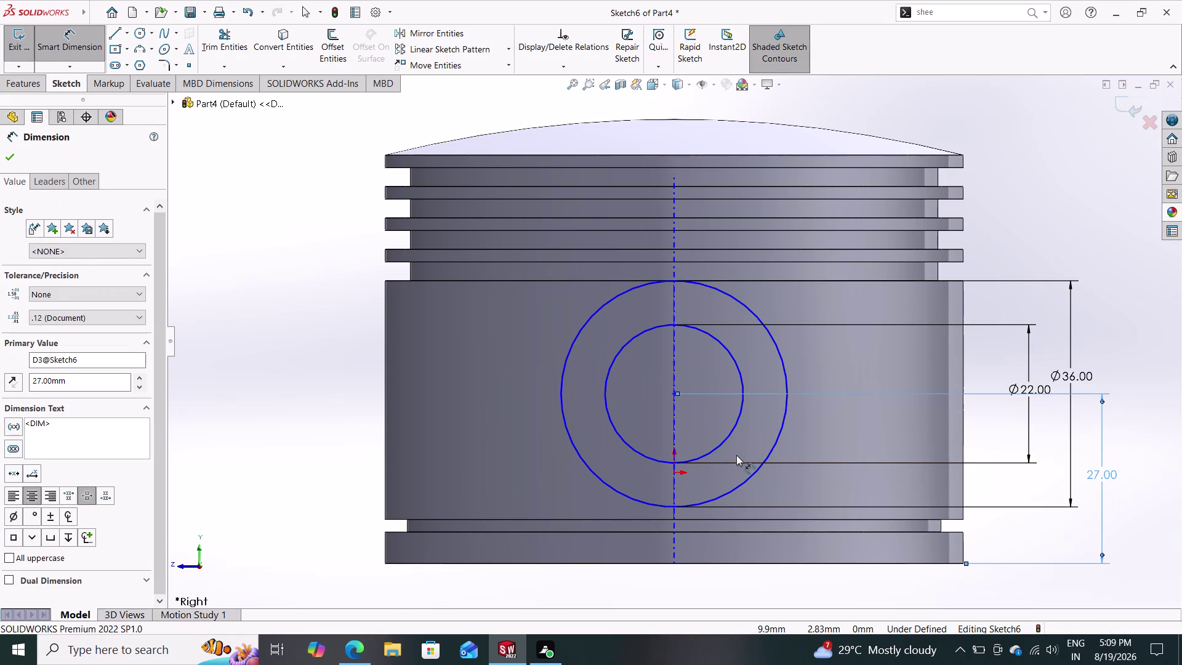
scroll(down, 3)
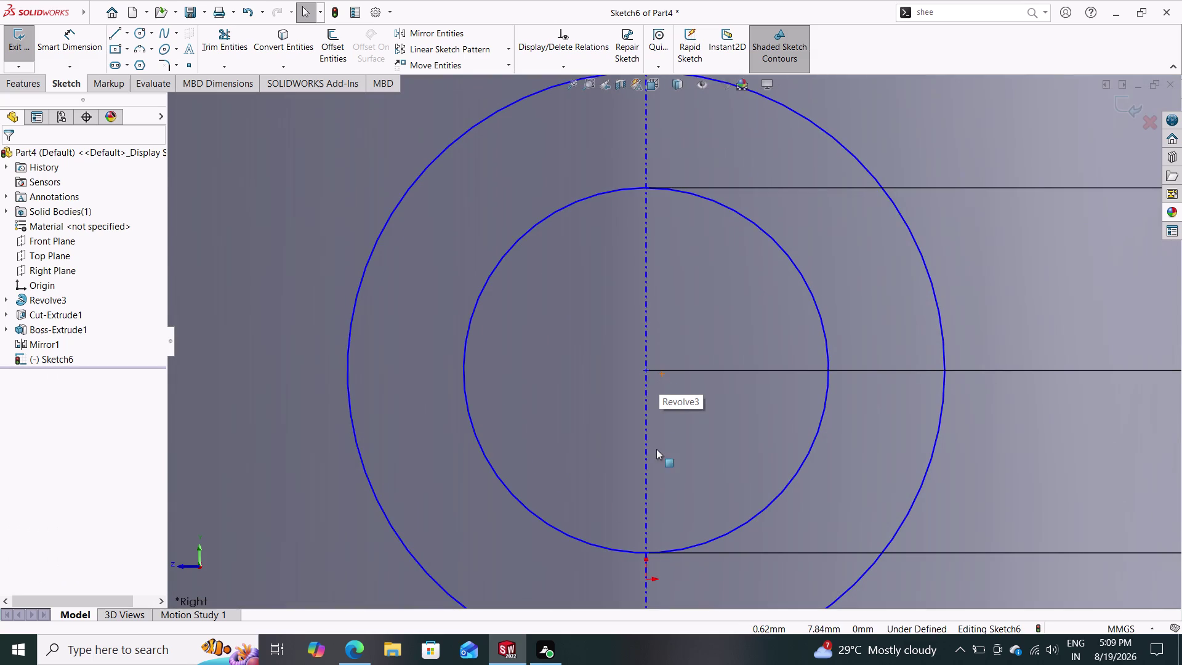
click(644, 580)
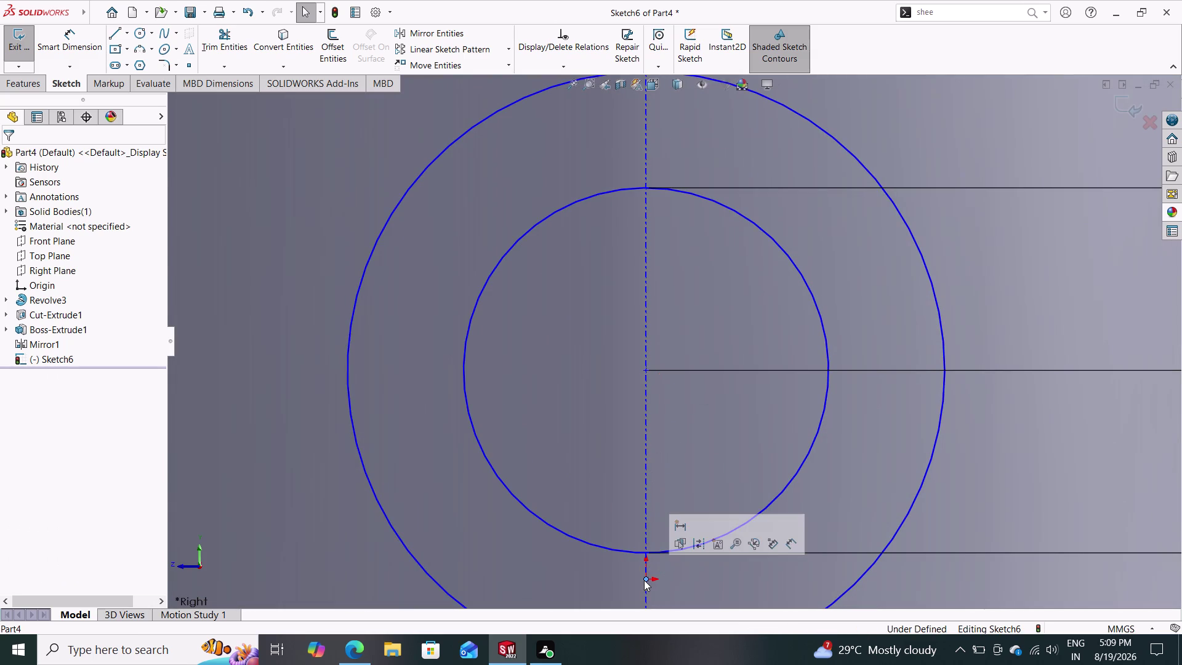
Add a Vertical relation between the origin and the circle centre.
click(647, 370)
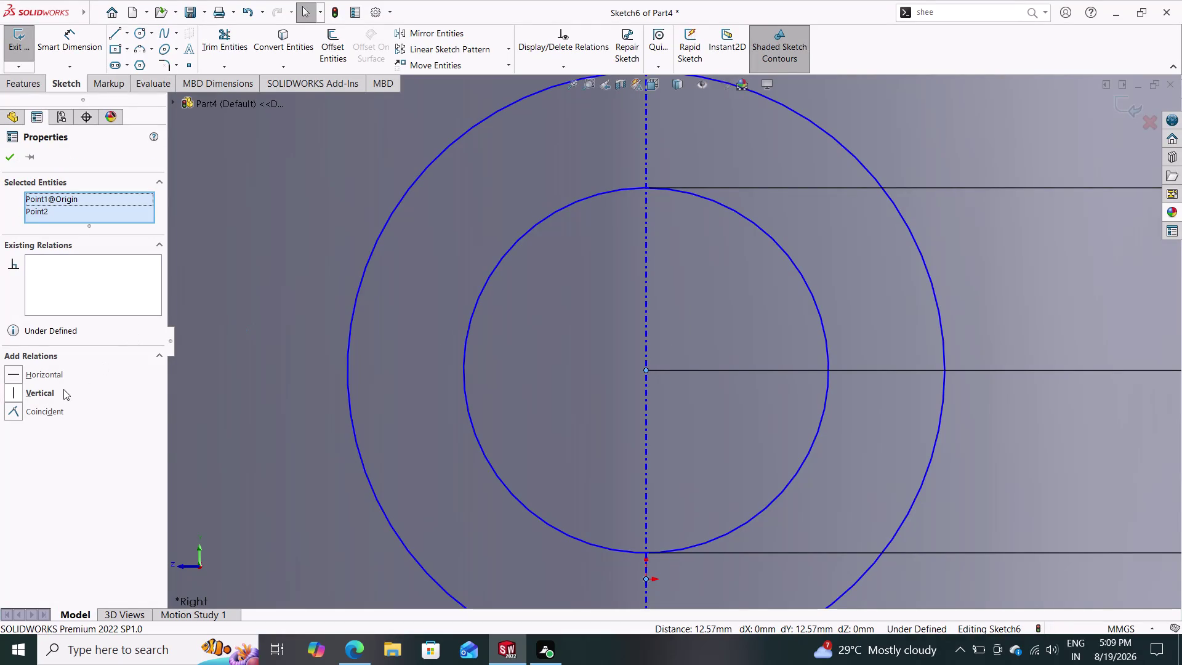
click(63, 389)
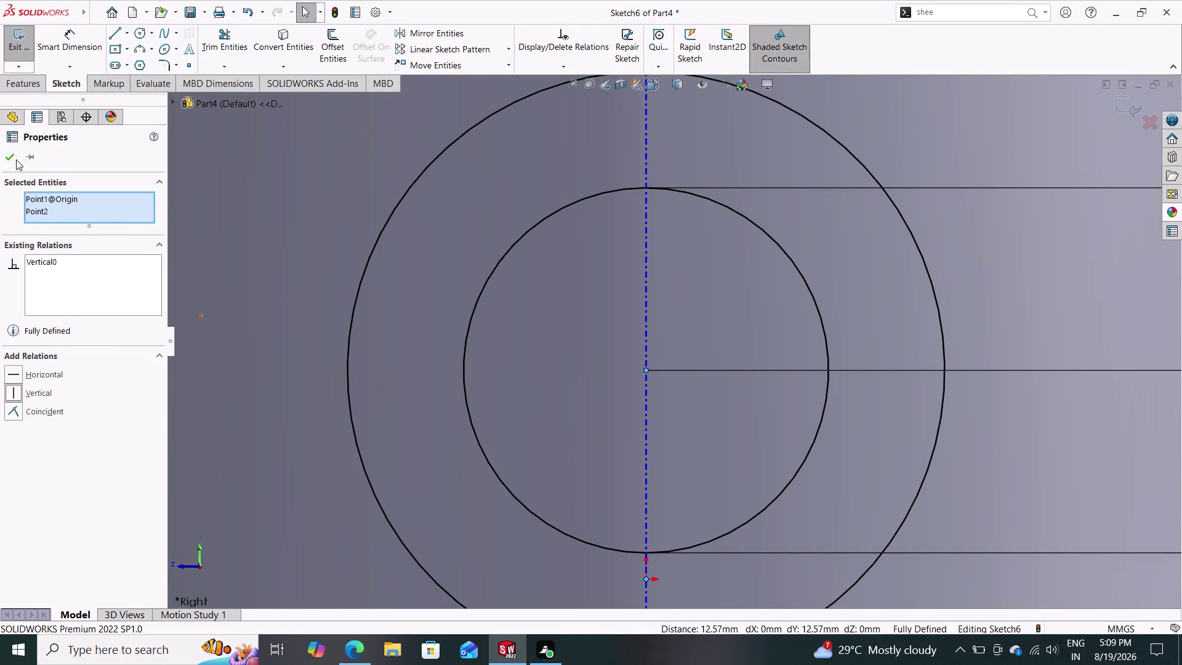
click(16, 159)
scroll(down, 3)
scroll(up, 3)
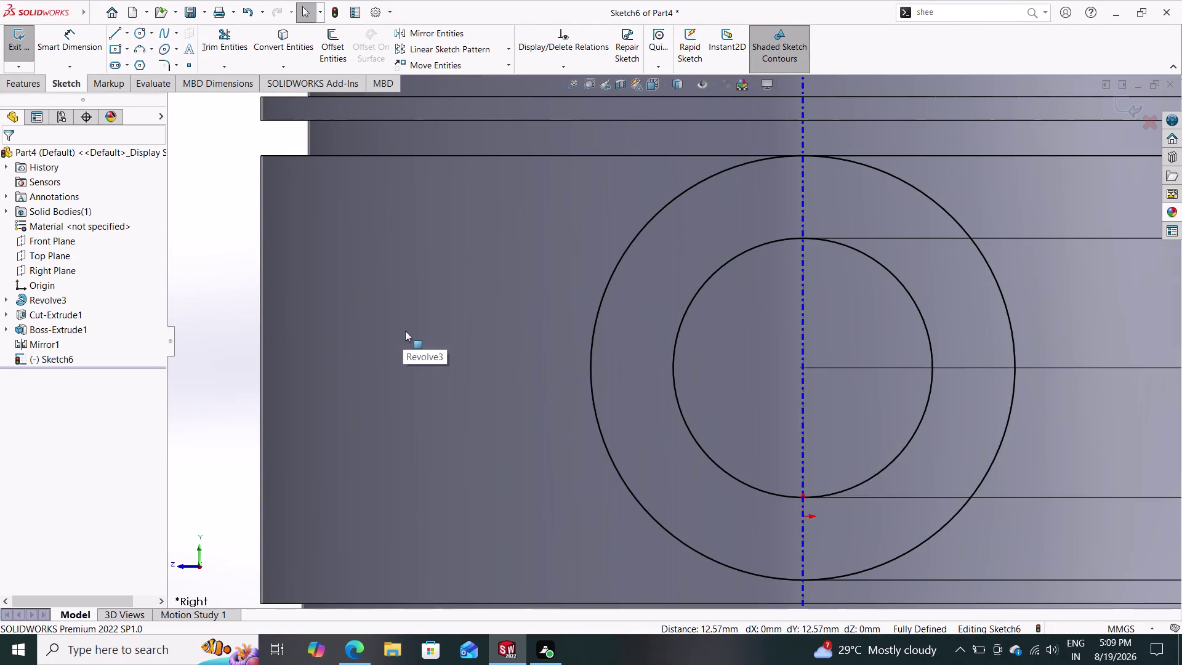
scroll(up, 3)
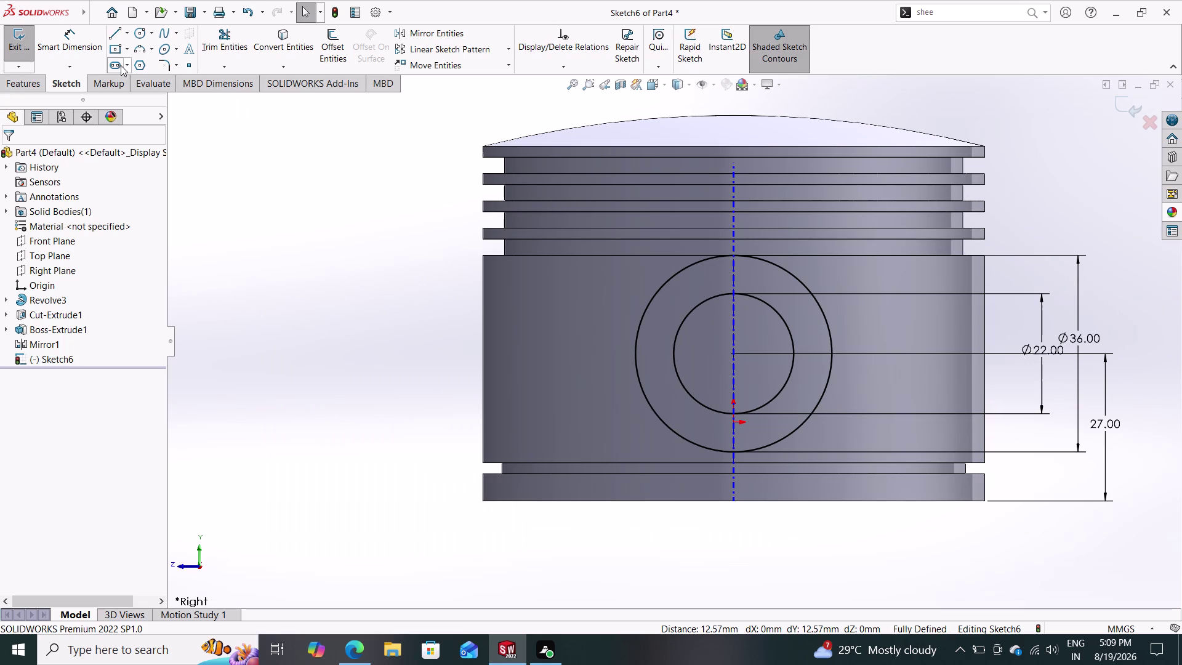
click(32, 83)
click(212, 36)
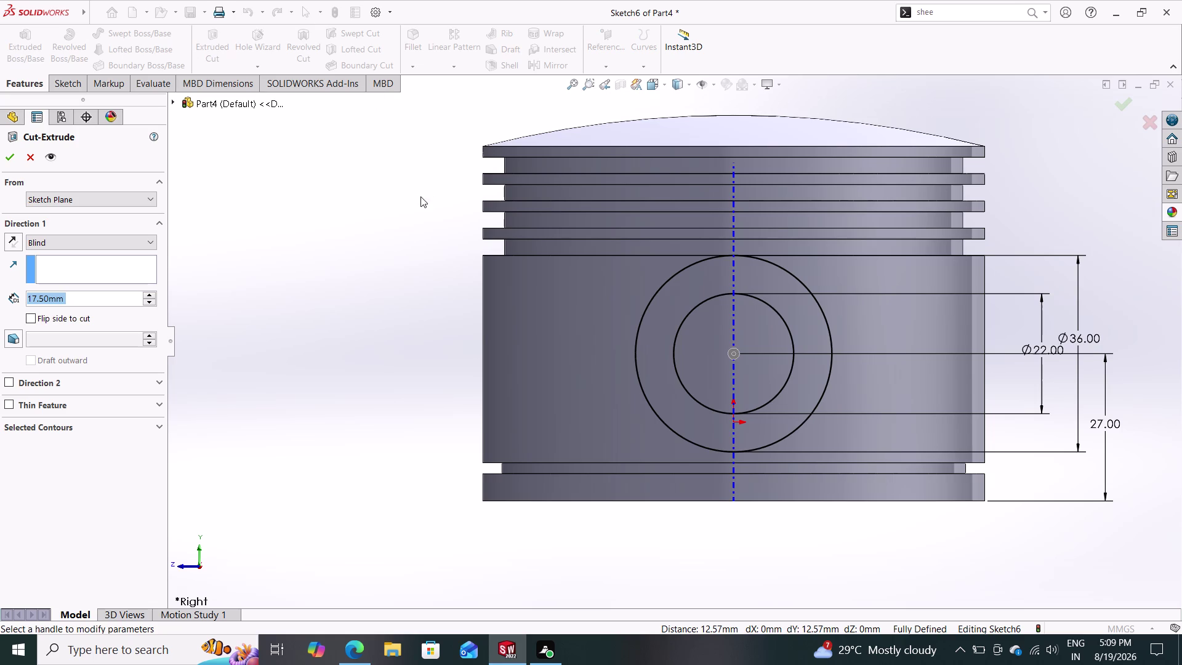
middle_drag(409, 265, 336, 235)
middle_drag(356, 245, 435, 188)
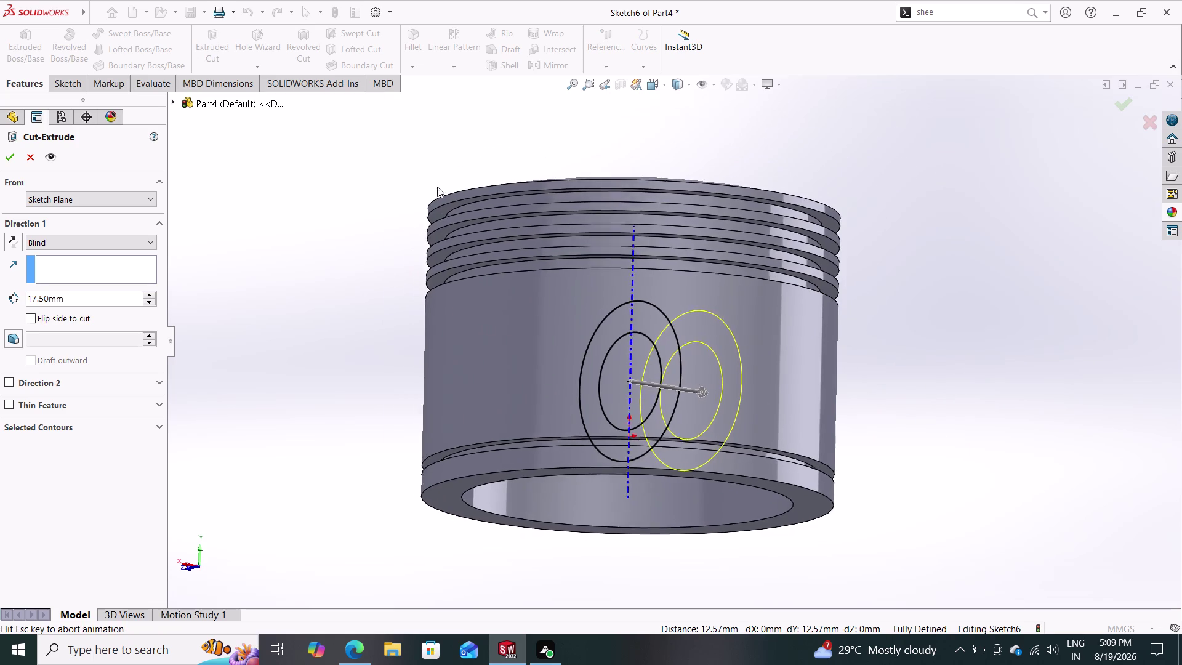
middle_drag(435, 189, 444, 182)
middle_drag(441, 296, 463, 233)
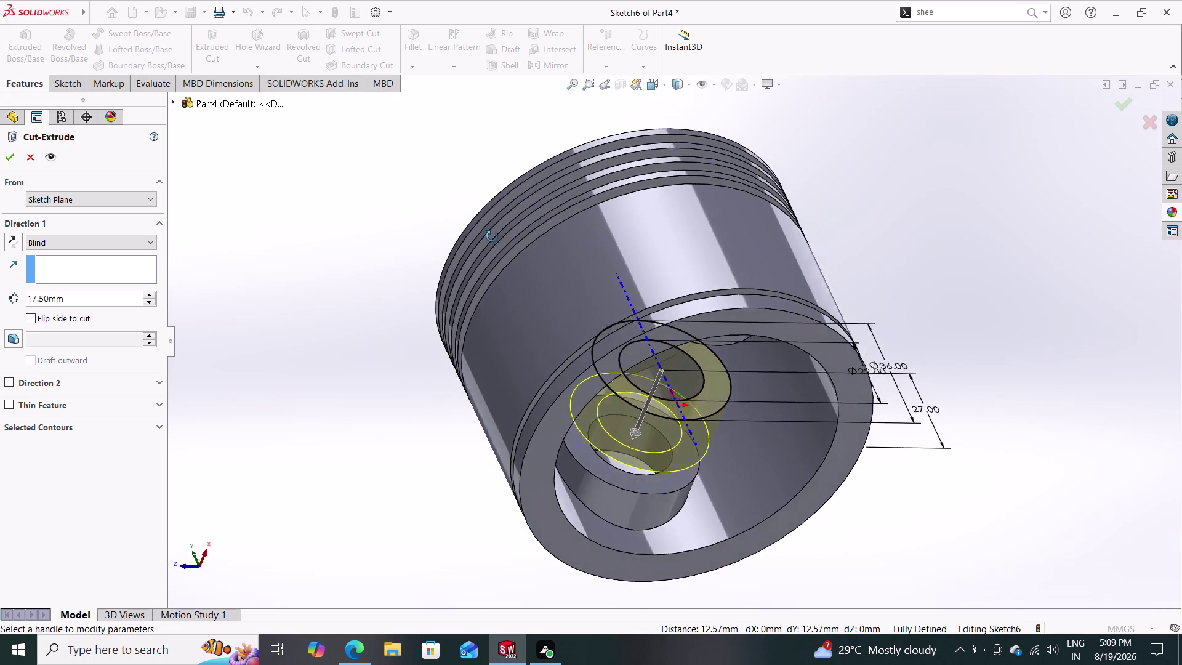
middle_drag(464, 232, 772, 69)
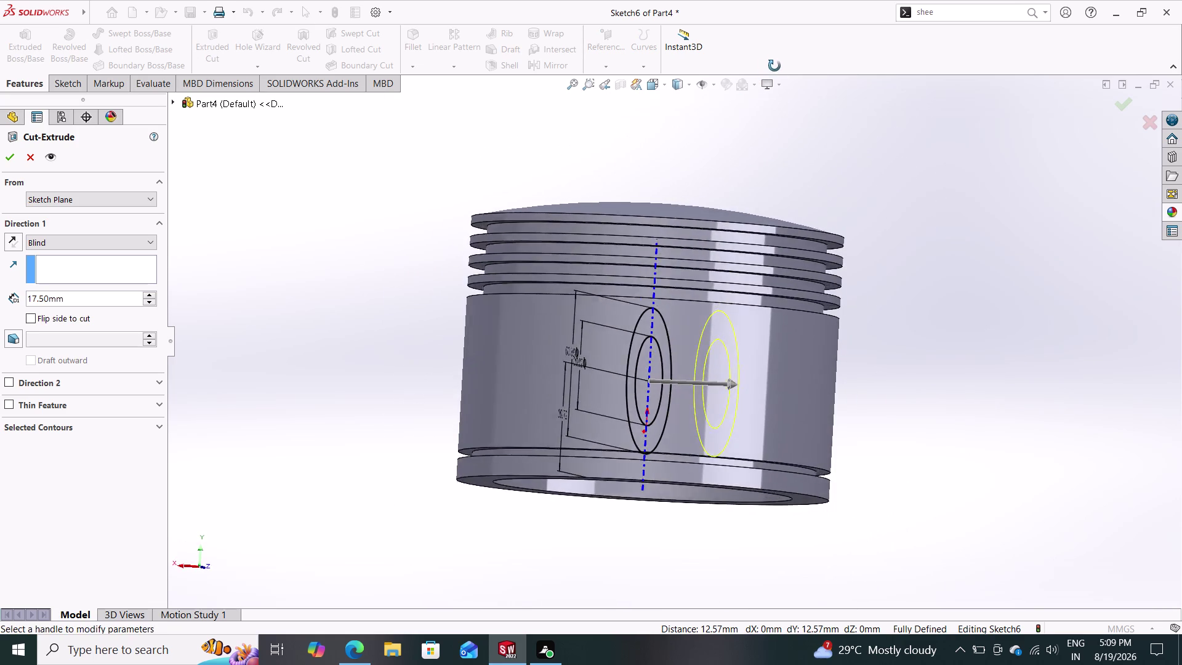
middle_drag(771, 69, 870, 172)
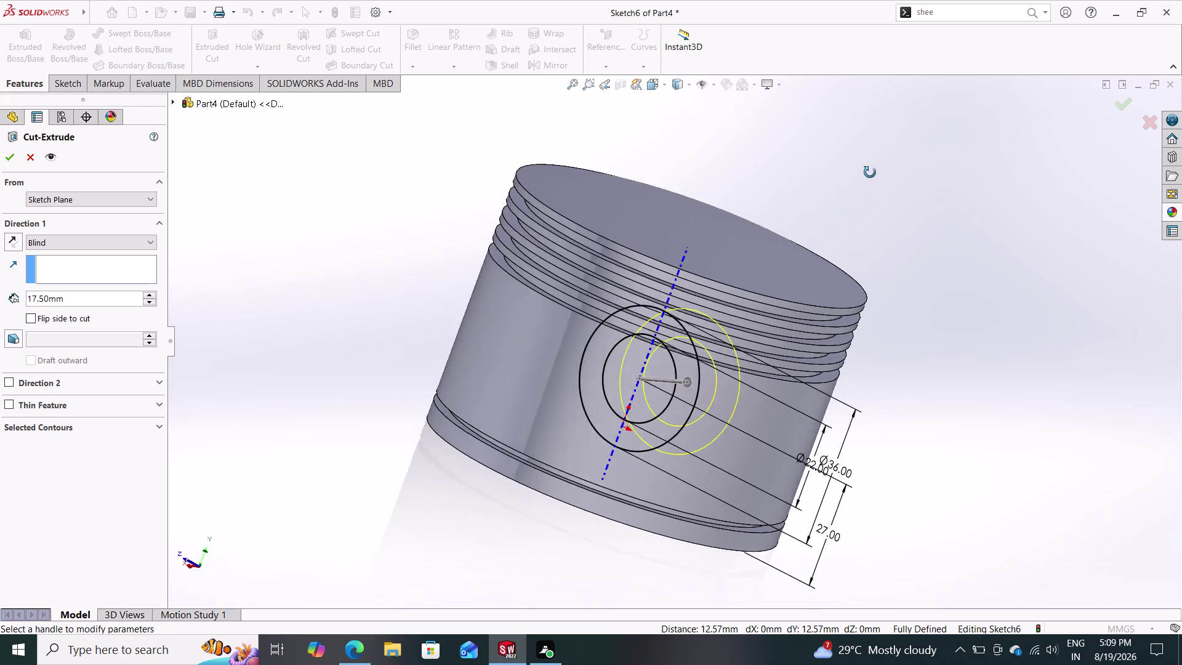
middle_drag(869, 172, 874, 82)
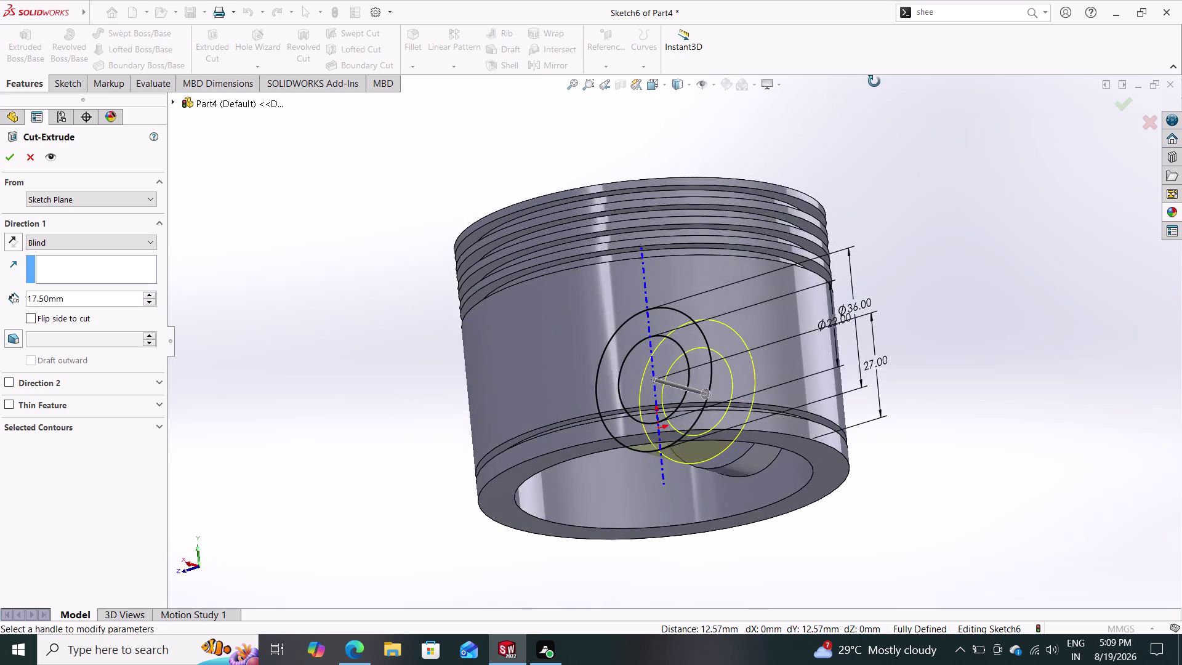
middle_drag(874, 81, 833, 219)
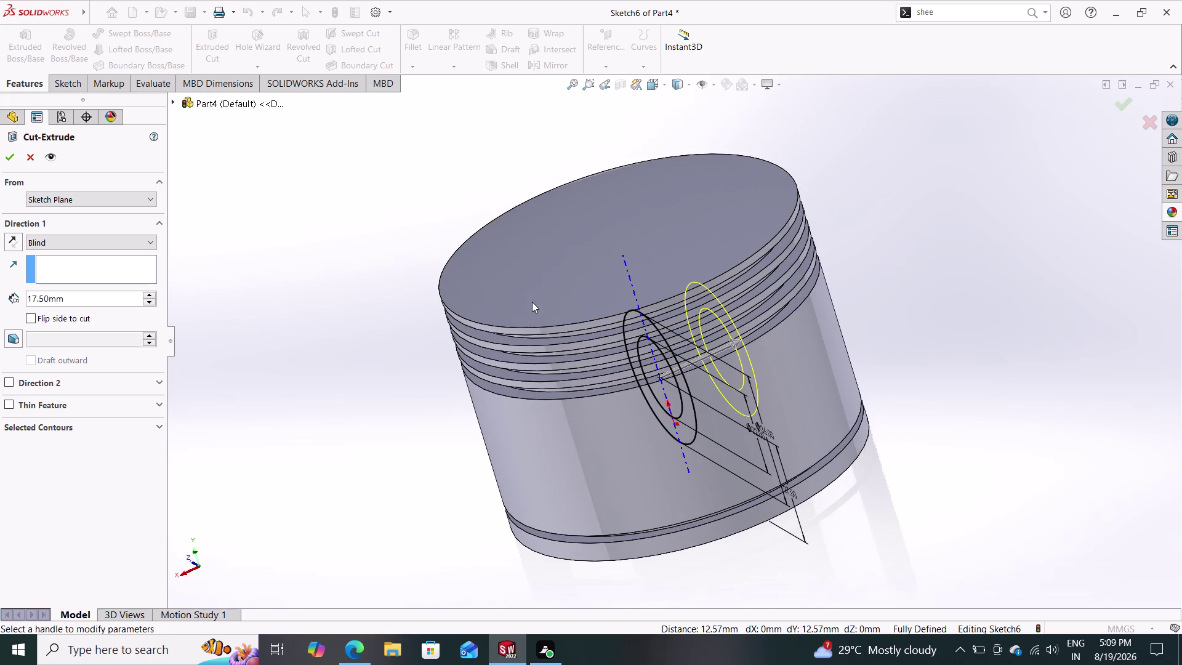
click(124, 197)
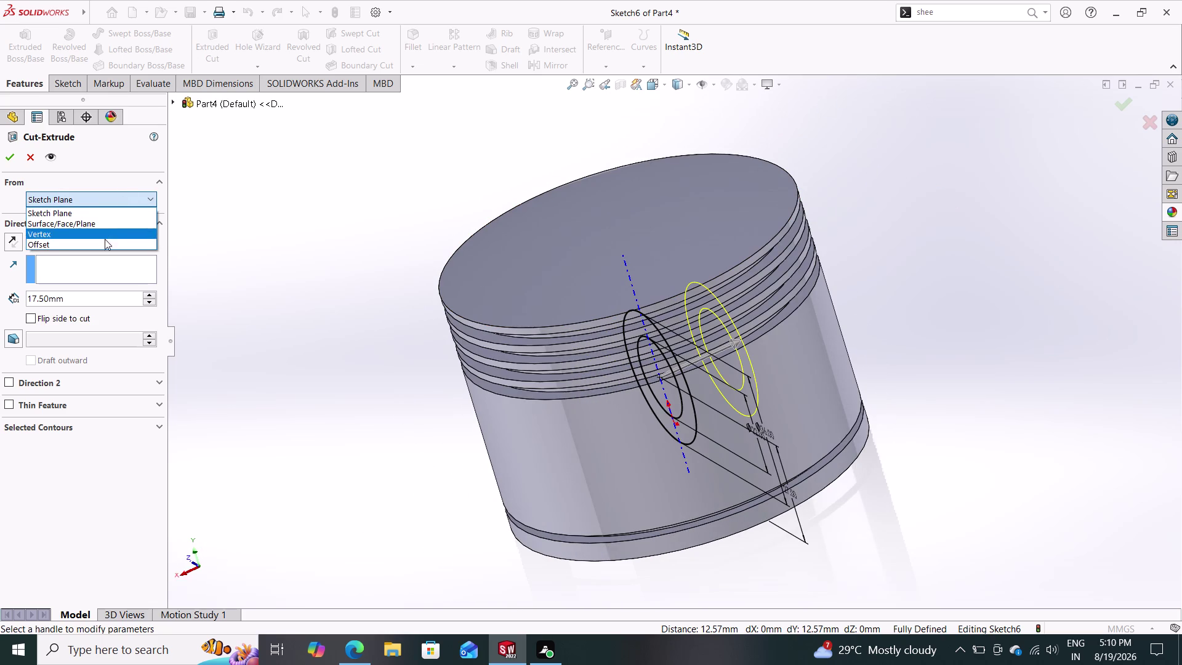
Set the cut's From condition to Offset at 17.5 mm.
click(104, 240)
drag(73, 223, 10, 230)
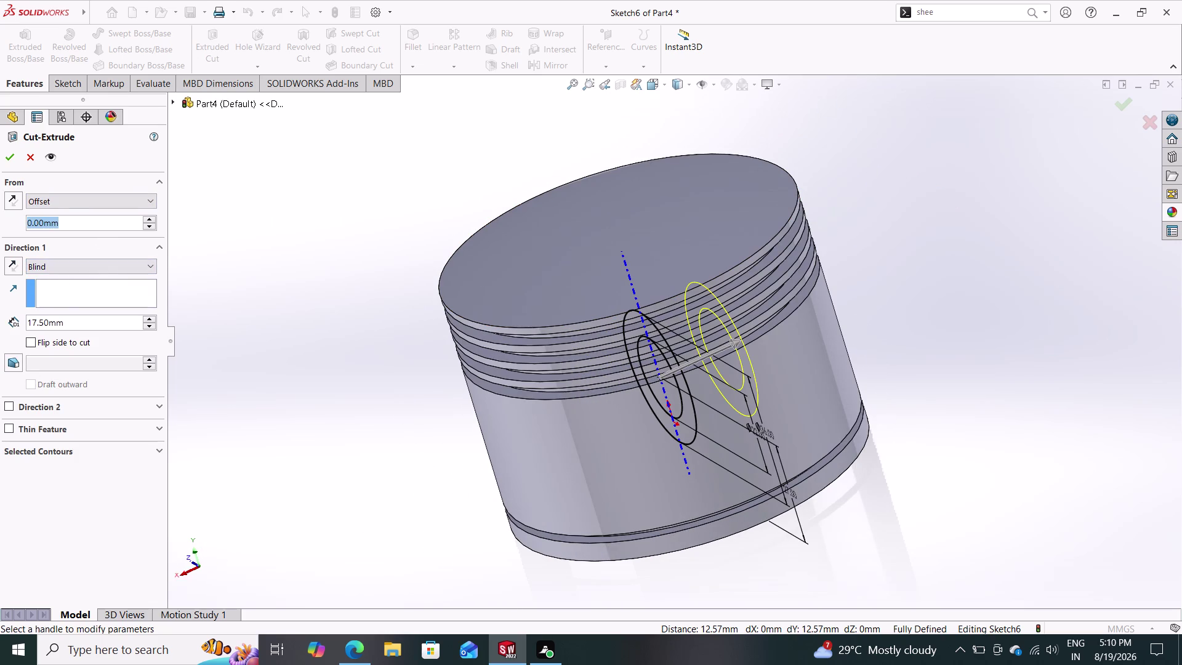
drag(10, 231, 0, 236)
text(17.5)
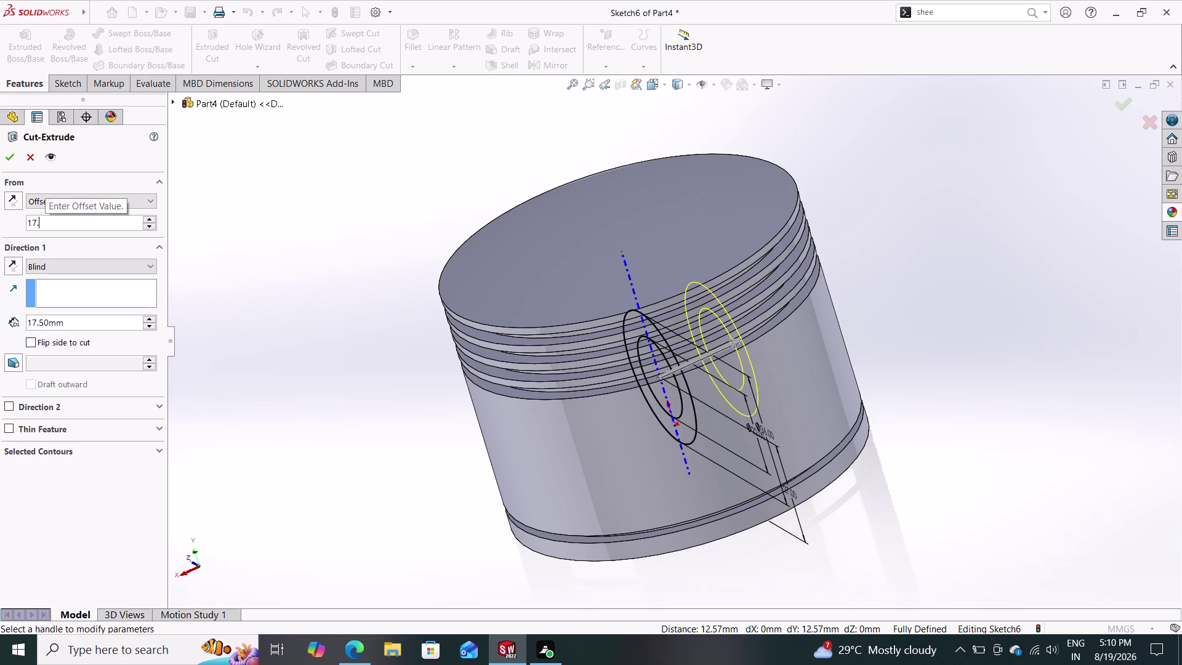
text(0)
key(Return)
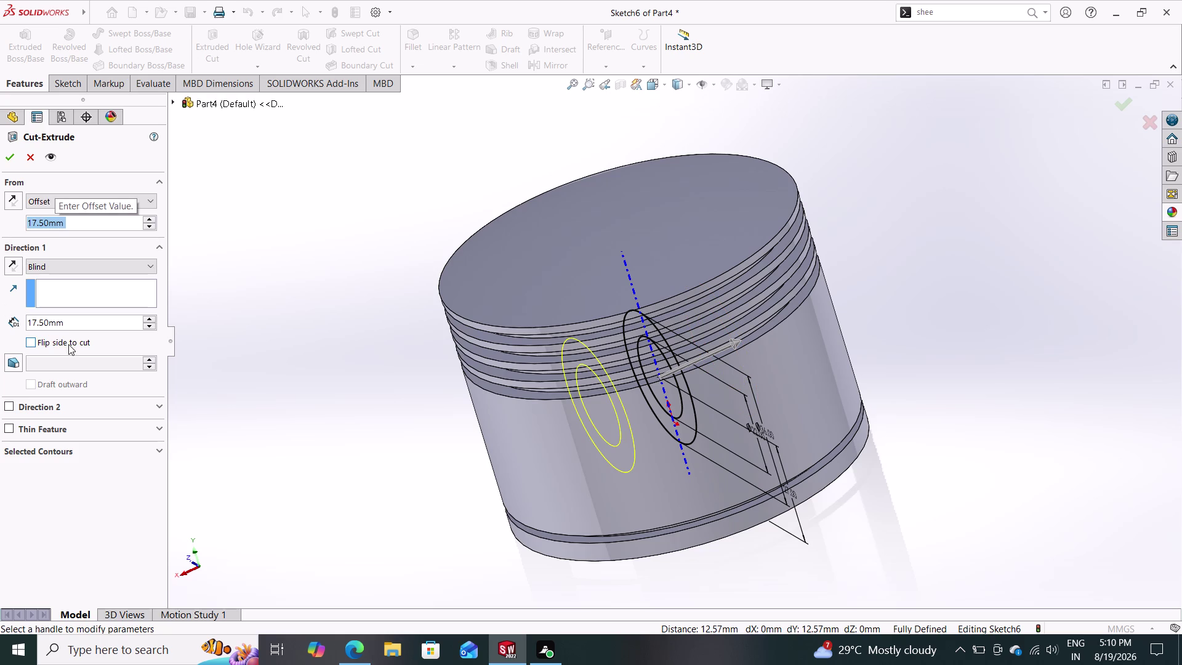
Orbit the piston to inspect the offset cut preview inside it.
middle_drag(323, 333, 406, 84)
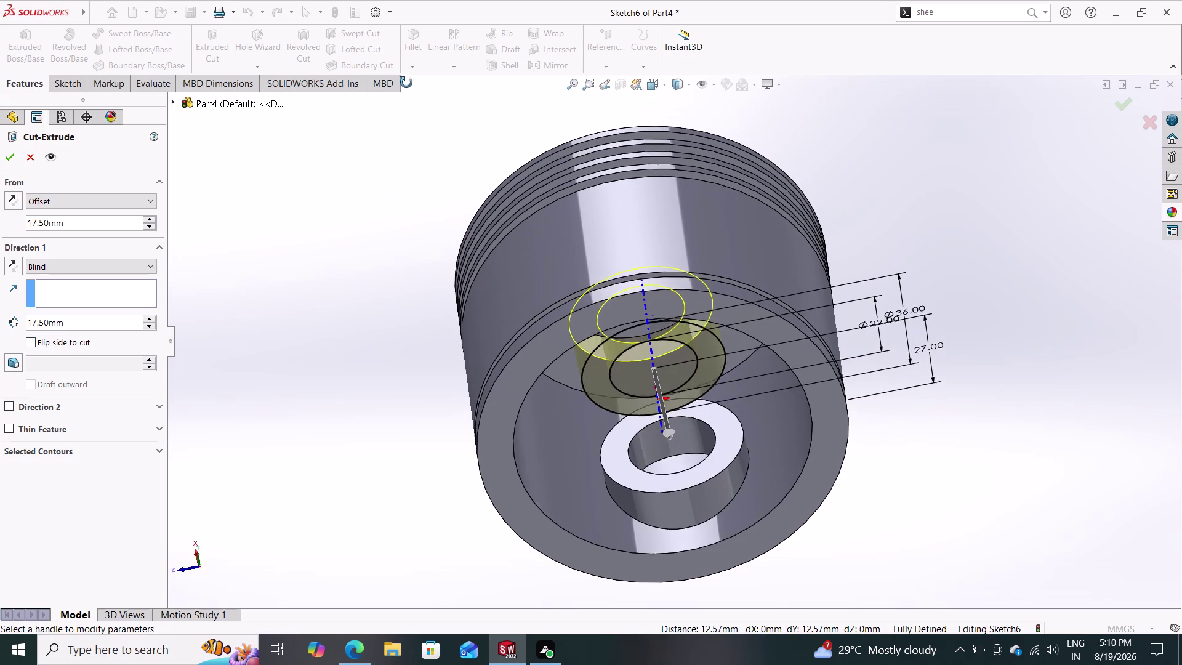
middle_drag(406, 84, 406, 82)
middle_drag(370, 278, 360, 151)
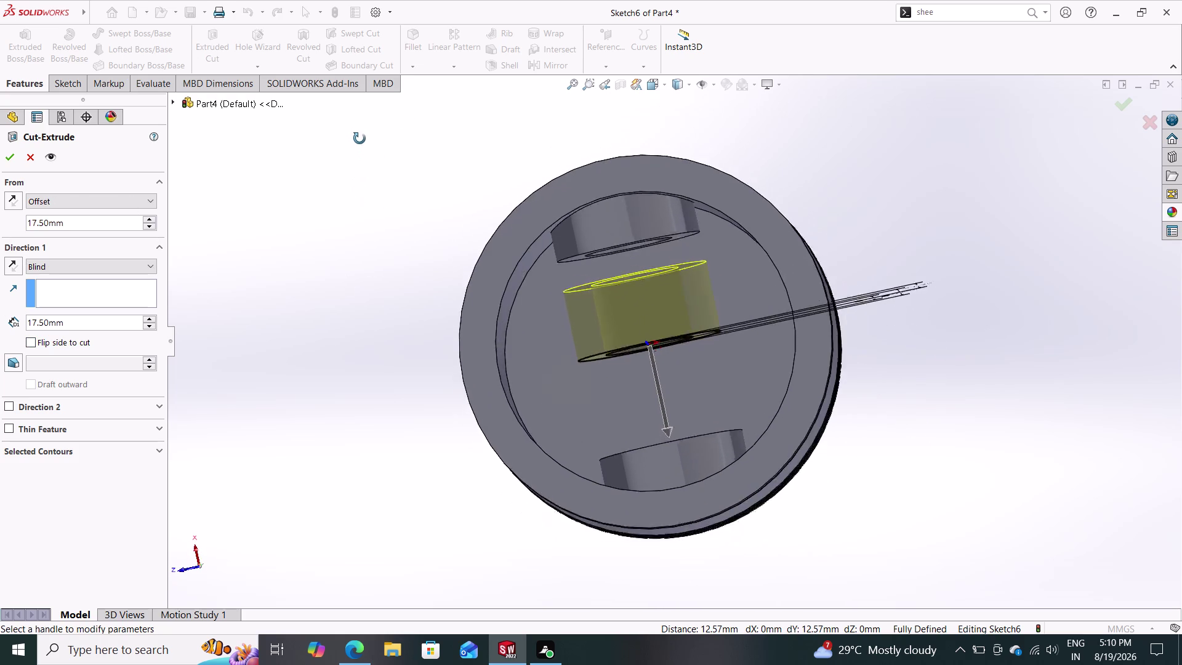
middle_drag(360, 150, 361, 146)
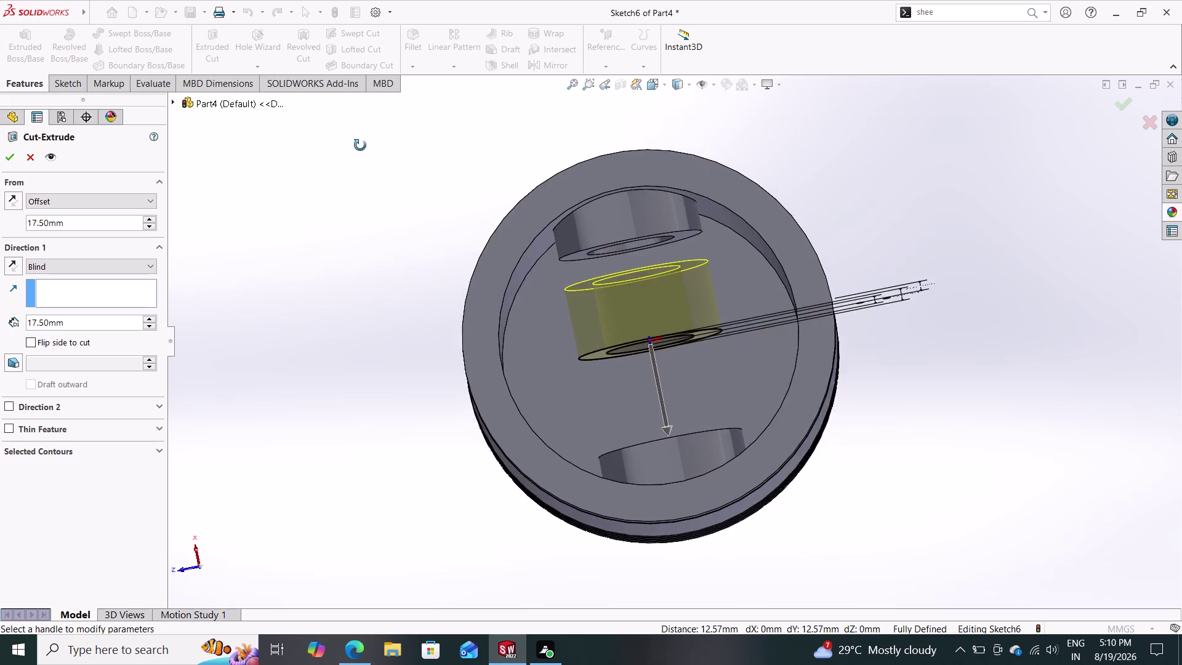
middle_drag(362, 145, 359, 185)
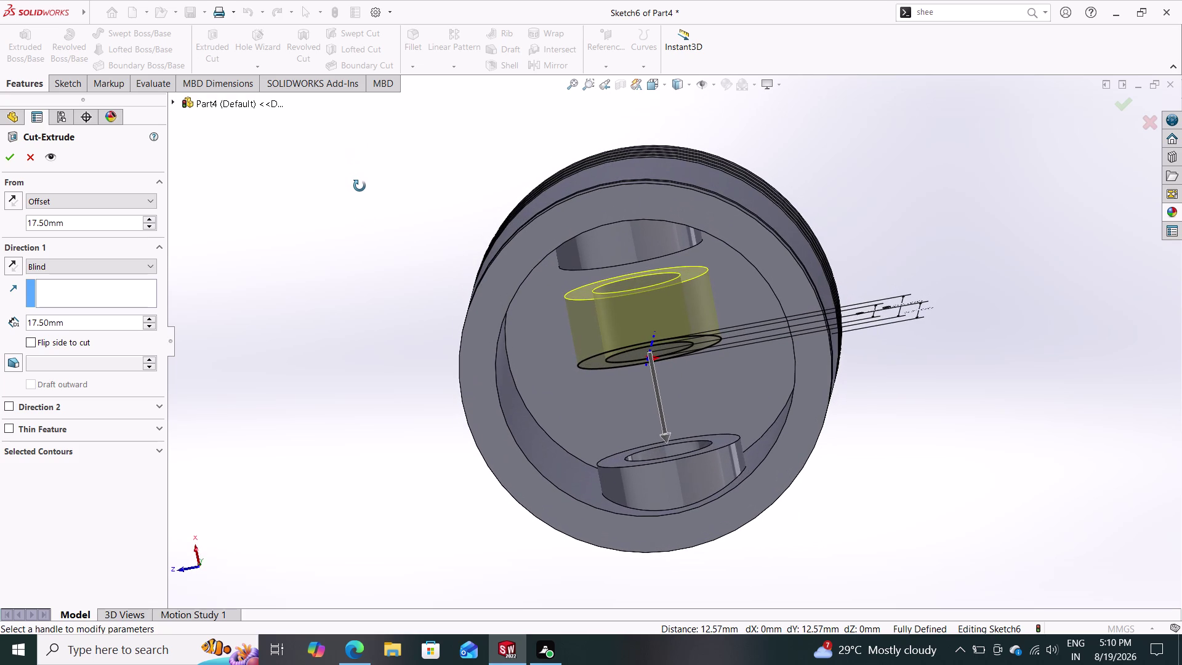
middle_drag(360, 186, 350, 184)
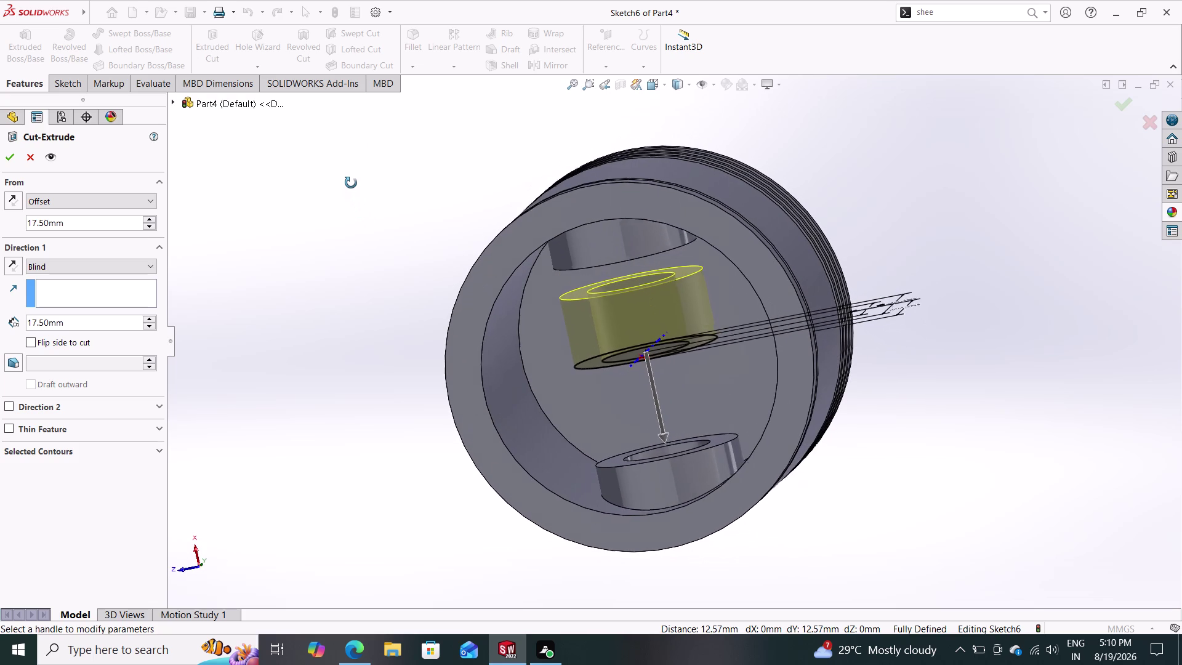
middle_drag(350, 185, 351, 183)
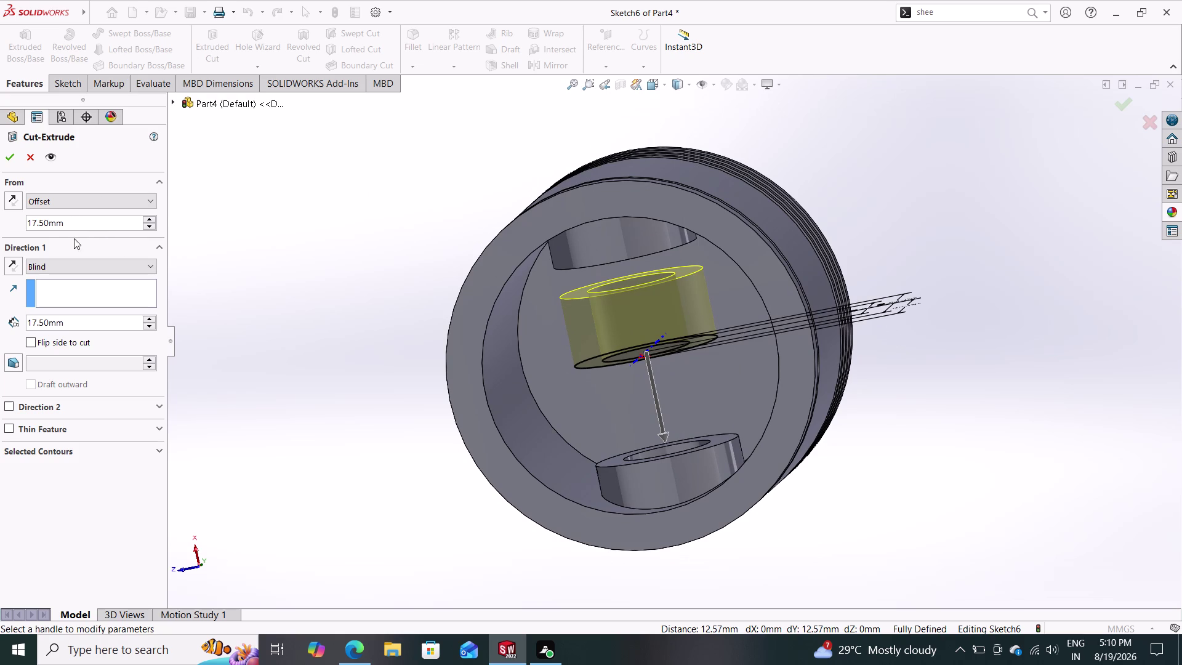
Change the start offset to 92/2 (46 mm) and orbit to view the moved preview.
drag(86, 222, 31, 221)
text(9)
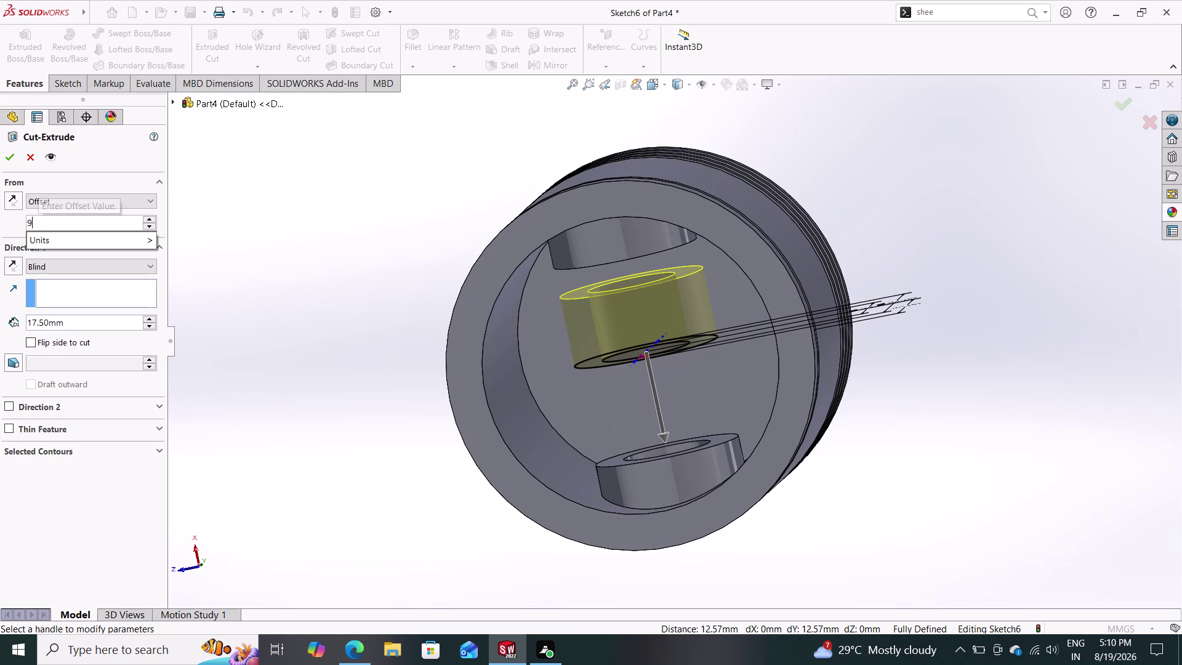
text(2/2)
key(Return)
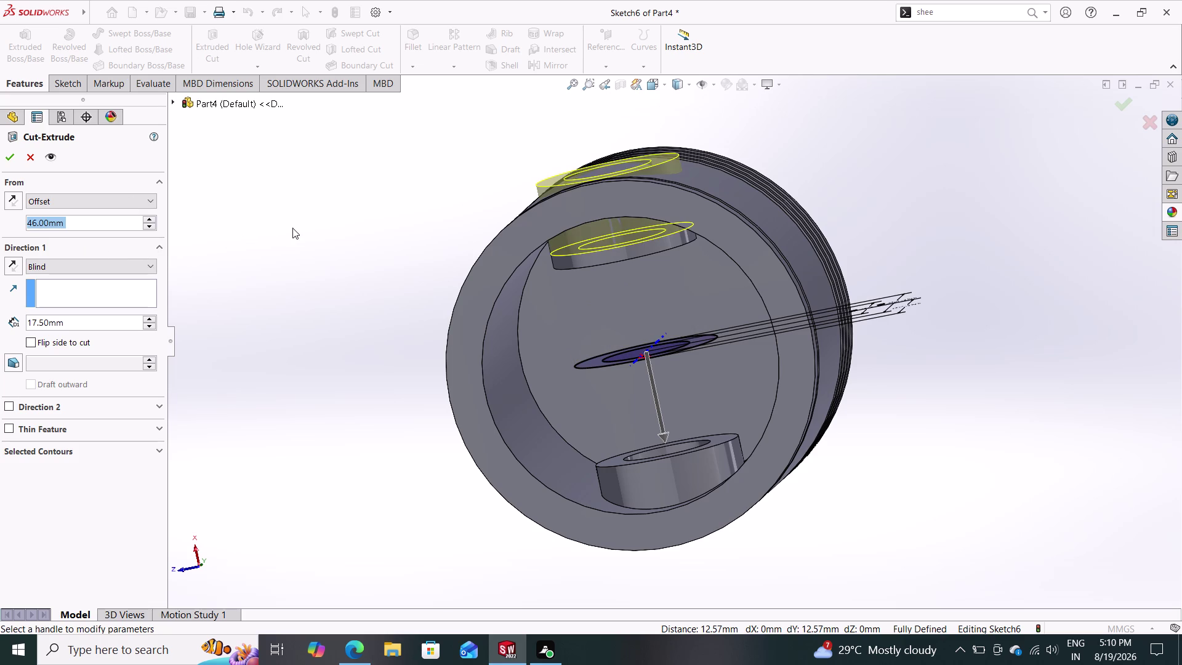
middle_drag(291, 227, 319, 286)
middle_drag(345, 267, 309, 238)
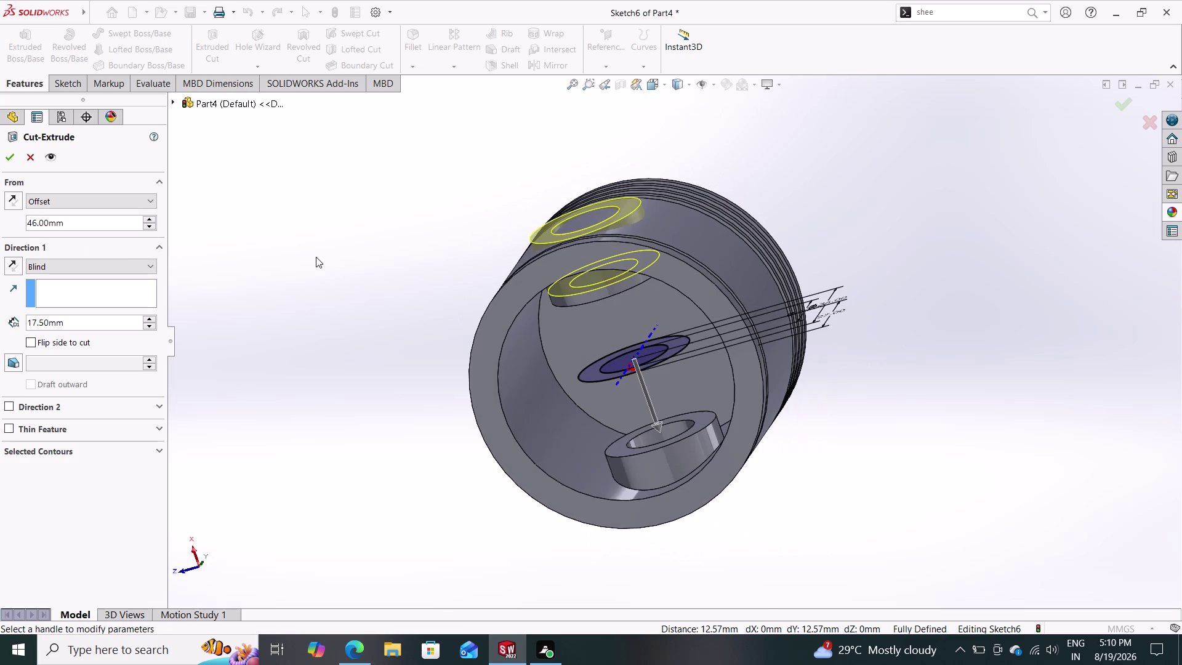
middle_drag(365, 280, 363, 253)
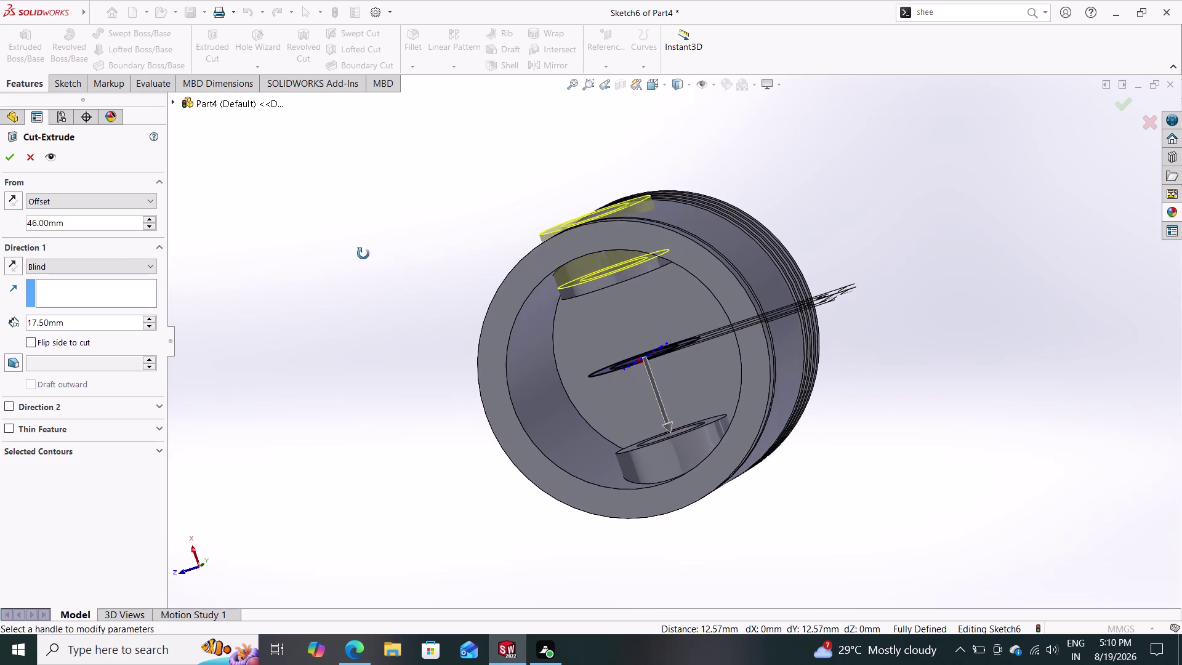
middle_drag(363, 253, 365, 260)
drag(84, 326, 0, 346)
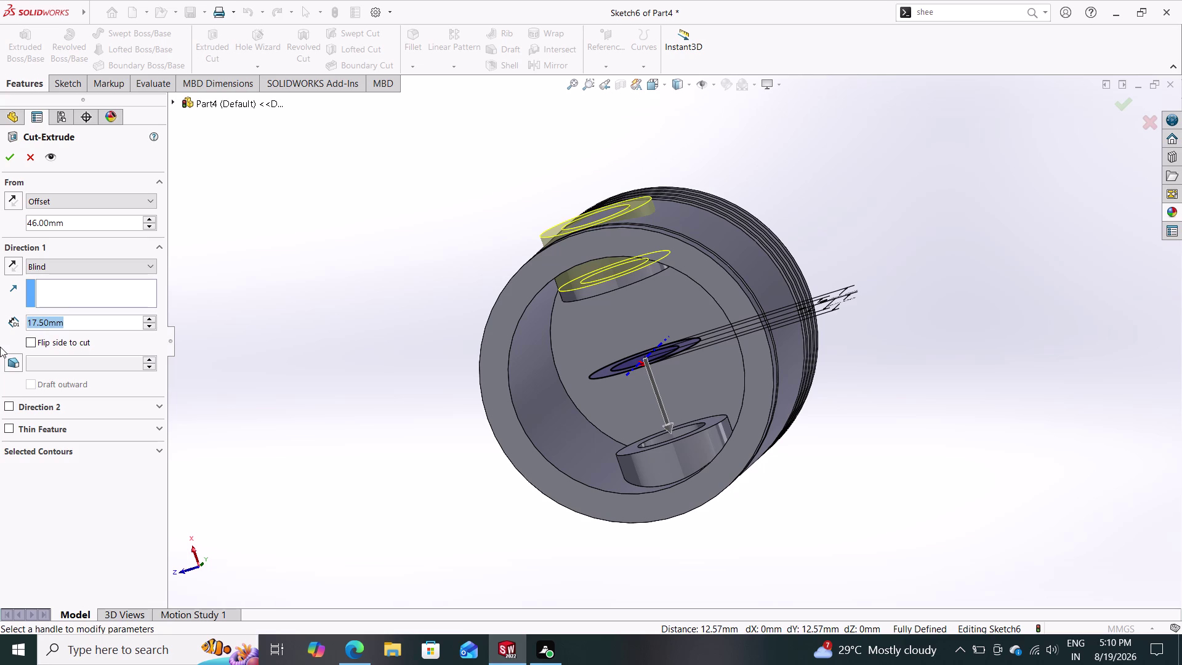
Try a 5 mm blind cut depth and orbit to check the preview.
key(5)
key(Return)
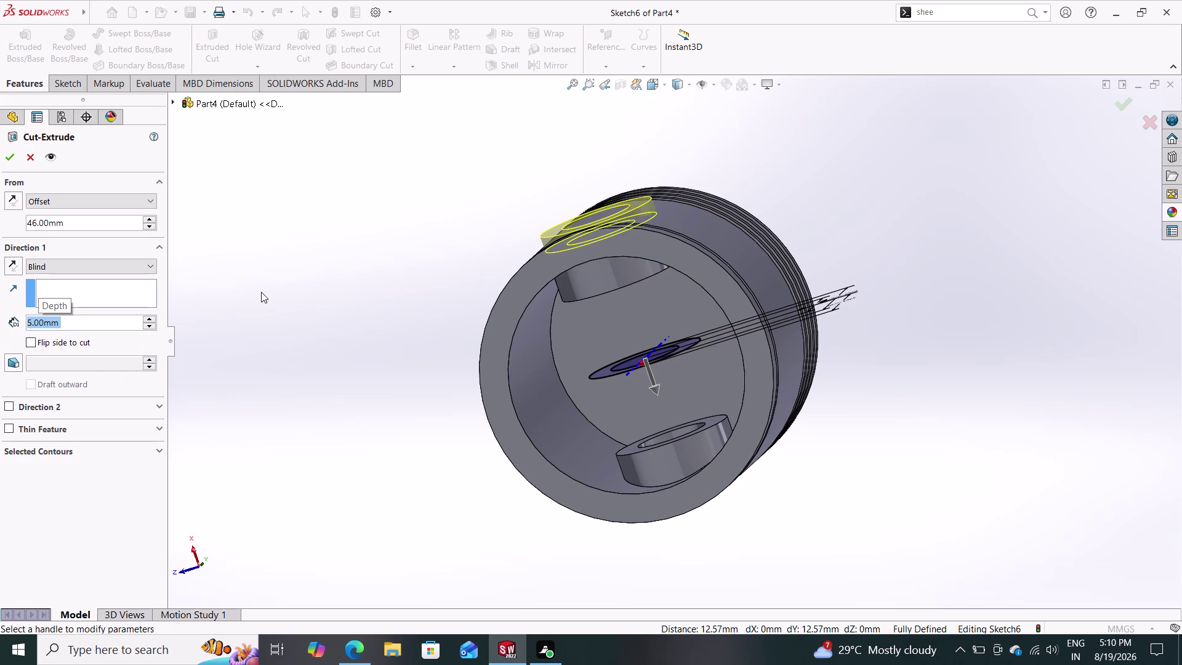
middle_drag(267, 267, 279, 391)
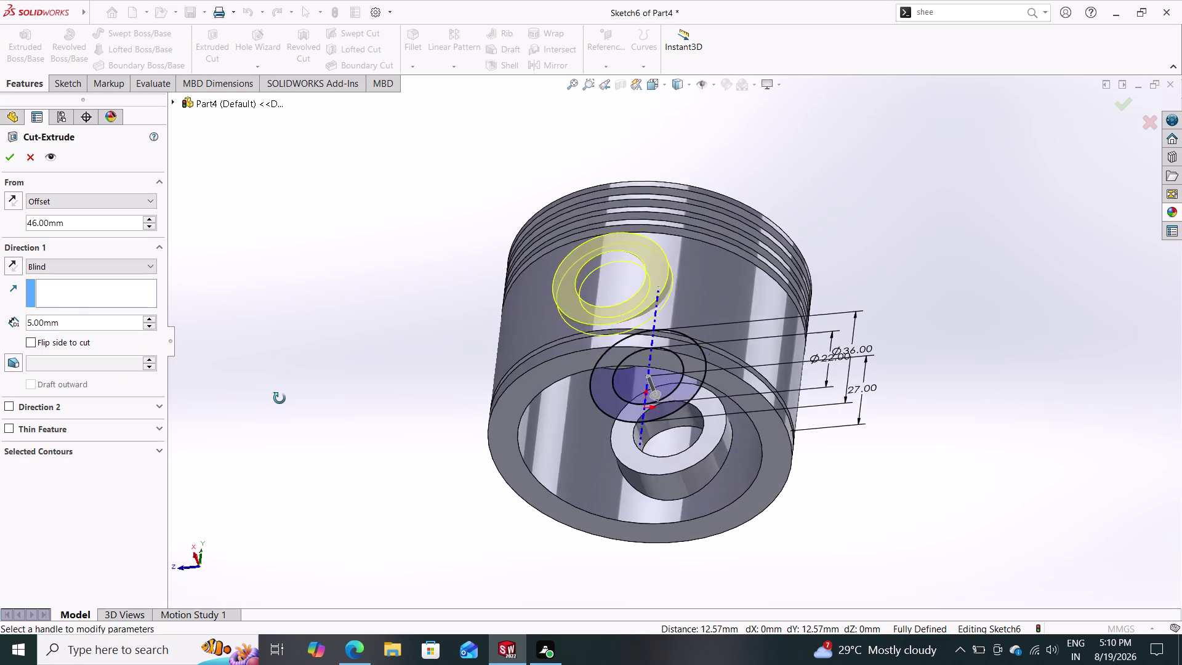
middle_drag(279, 391, 274, 318)
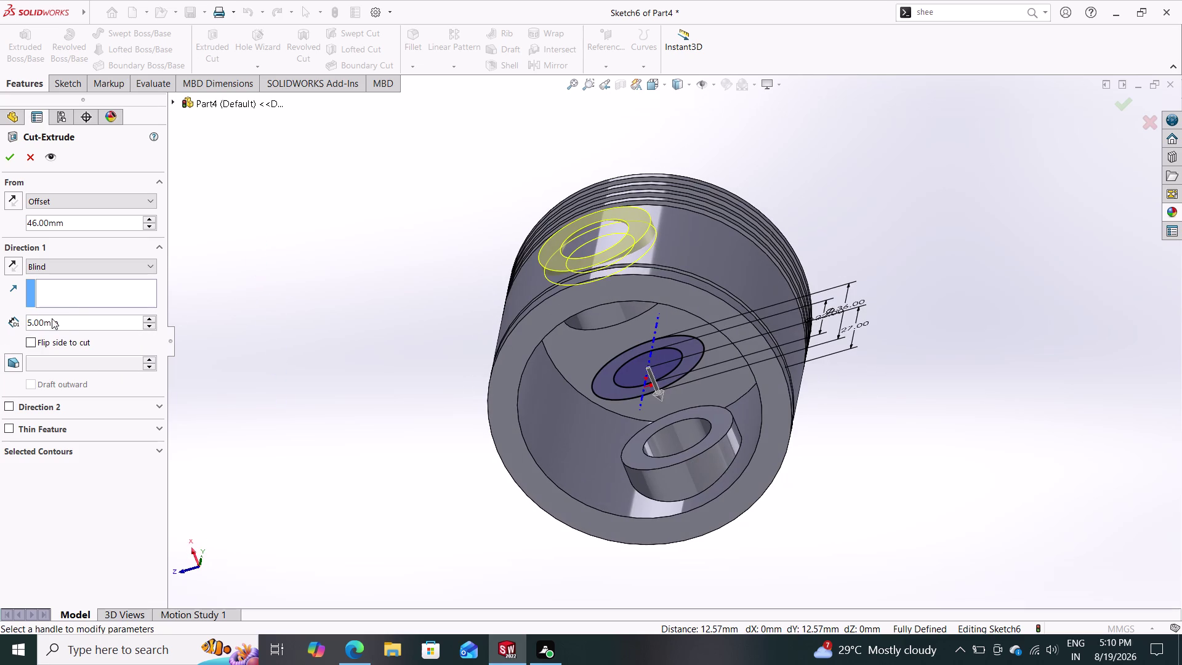
Reduce the cut depth to 1 mm and inspect the thin ring preview from several angles.
drag(87, 323, 1, 327)
key(1)
key(Return)
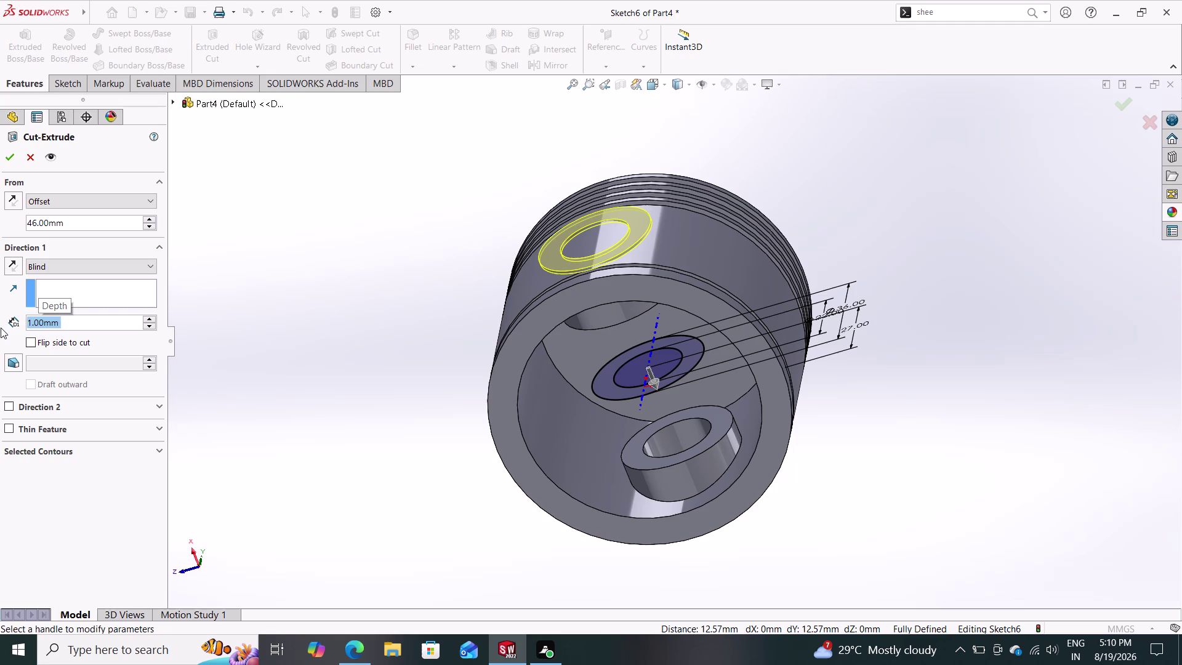
middle_drag(441, 373, 436, 306)
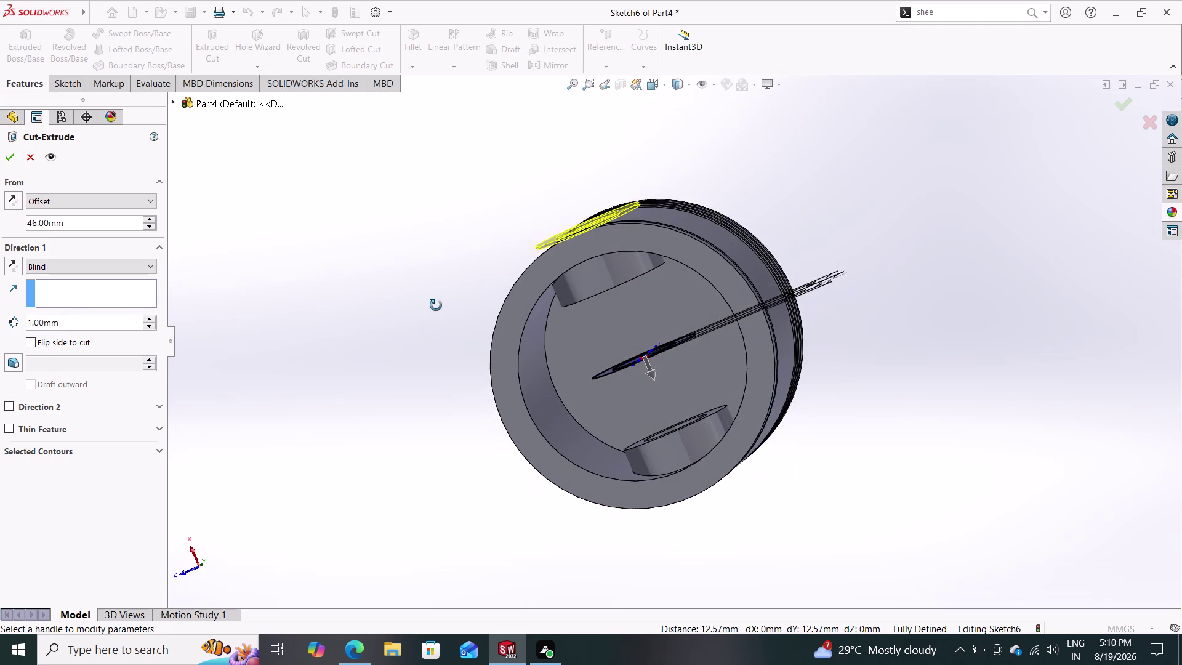
middle_drag(436, 305, 578, 377)
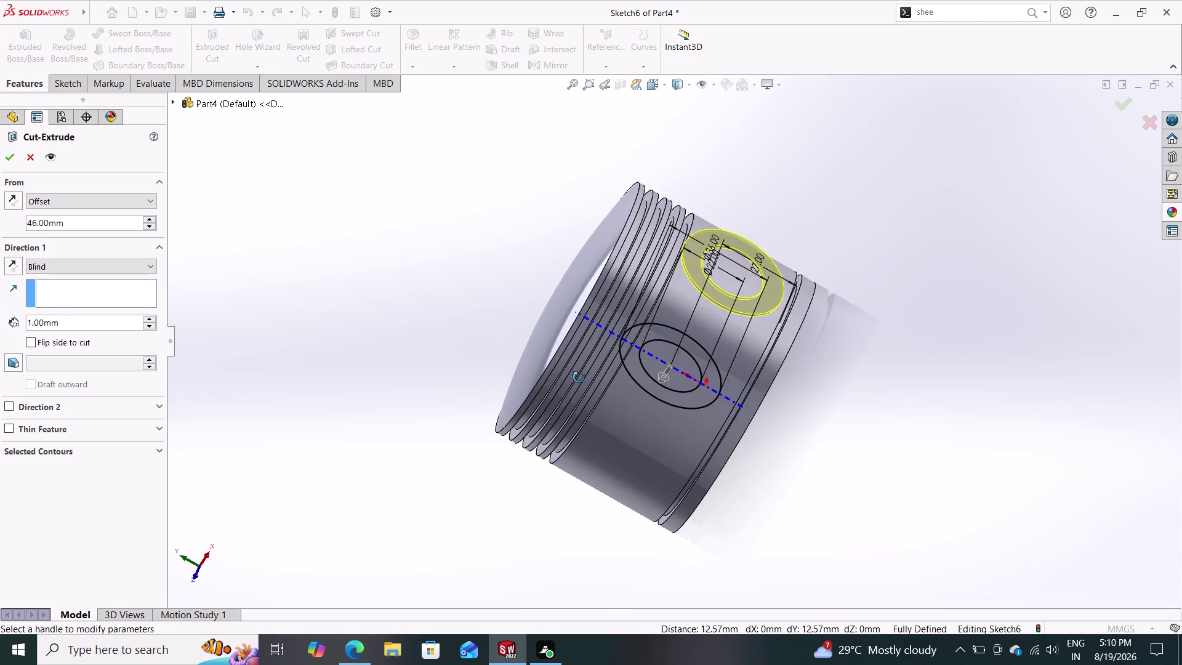
middle_drag(578, 377, 573, 371)
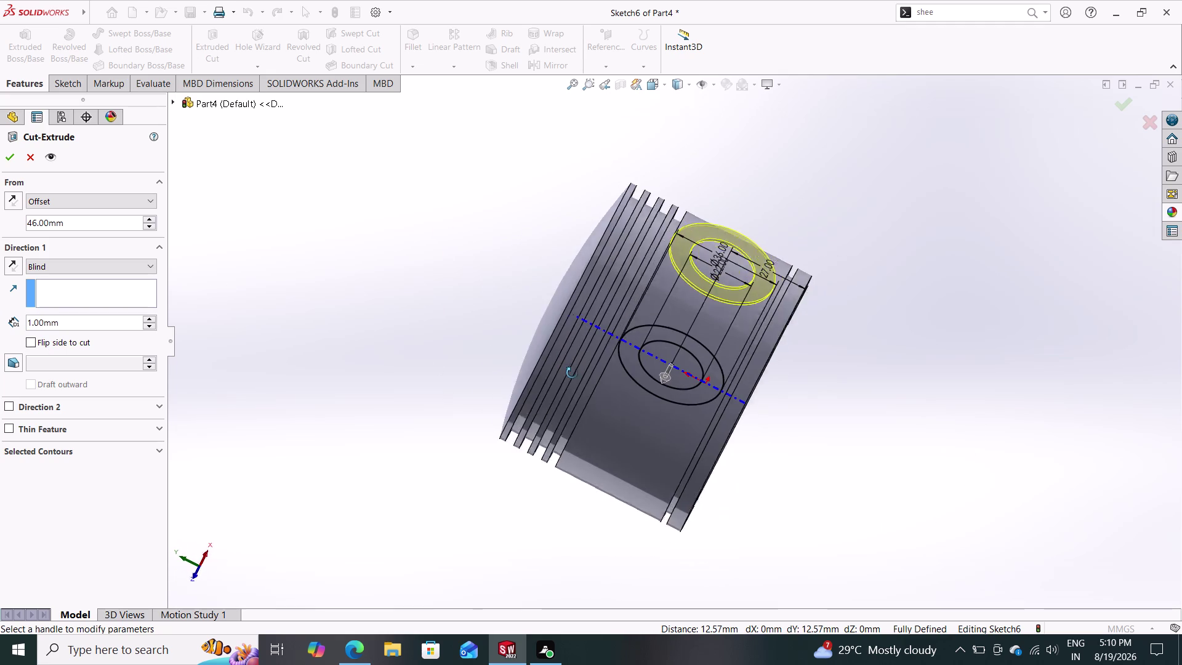
middle_drag(572, 372, 447, 355)
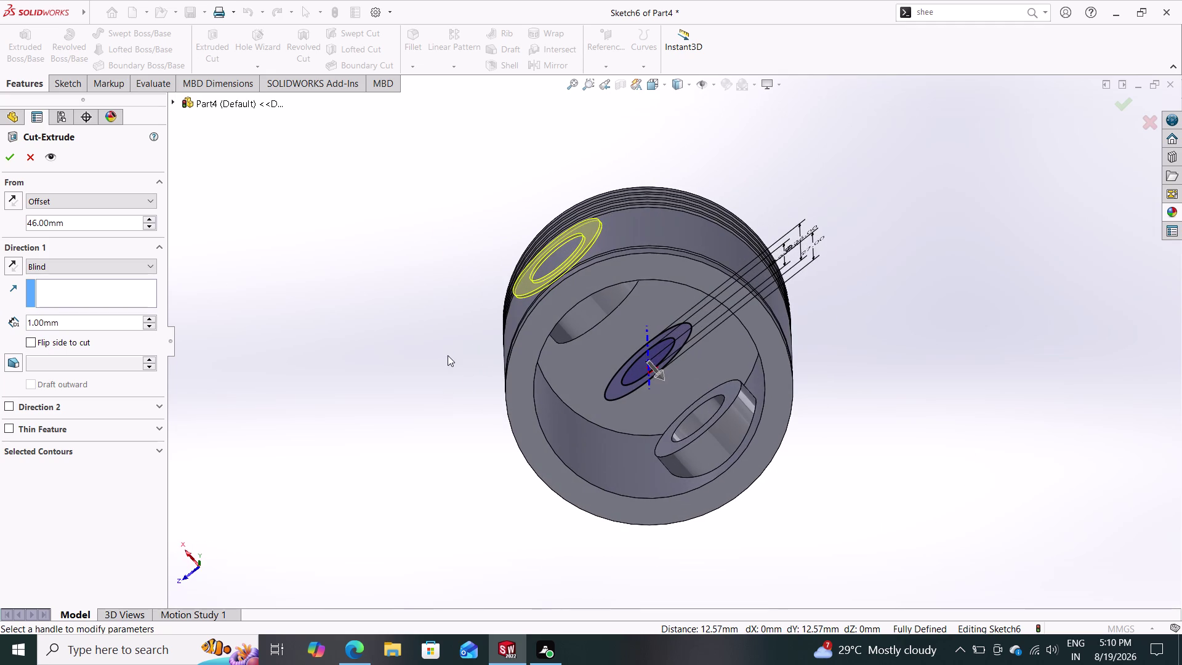
scroll(down, 3)
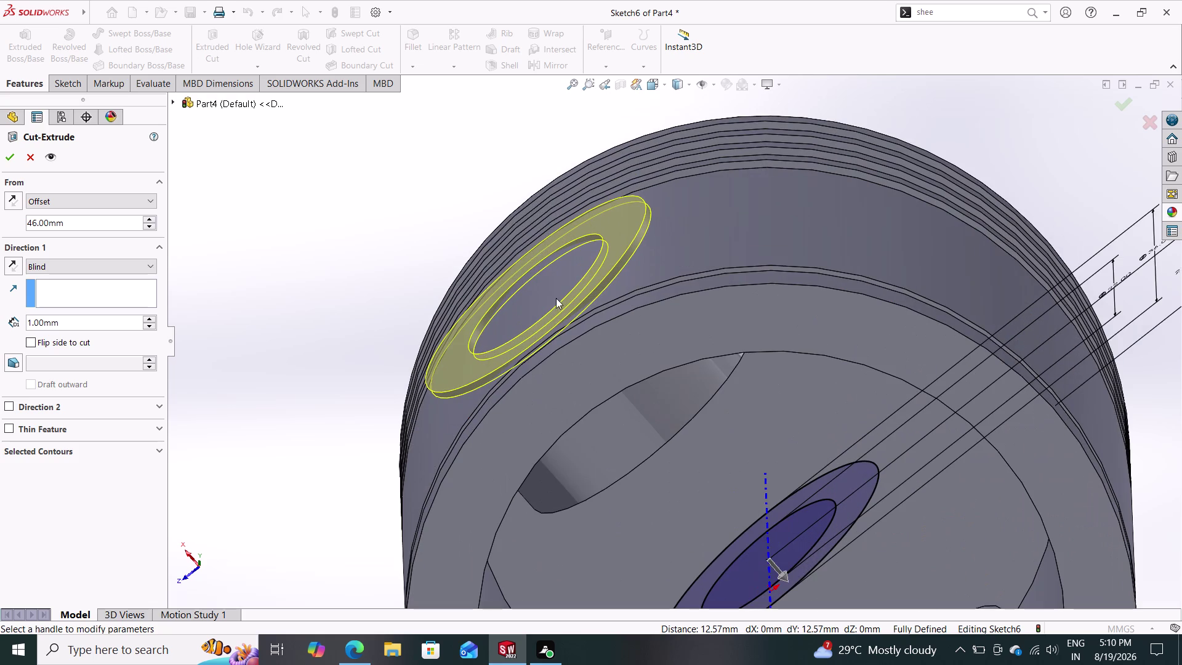
middle_drag(309, 361, 314, 340)
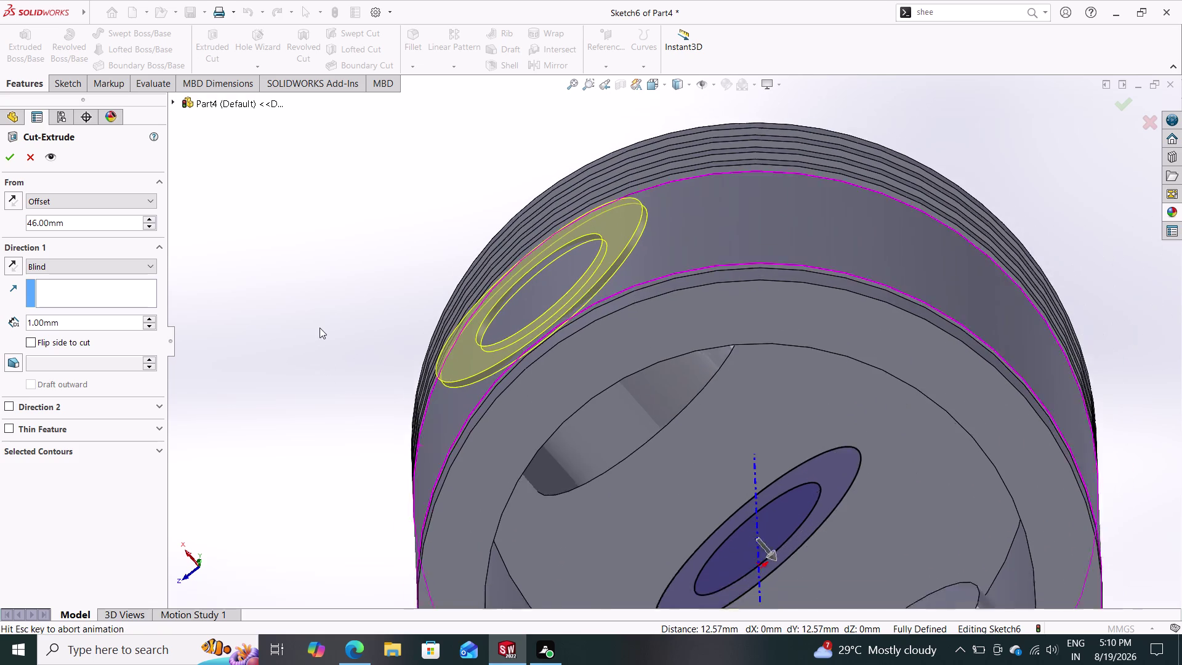
middle_drag(315, 340, 323, 323)
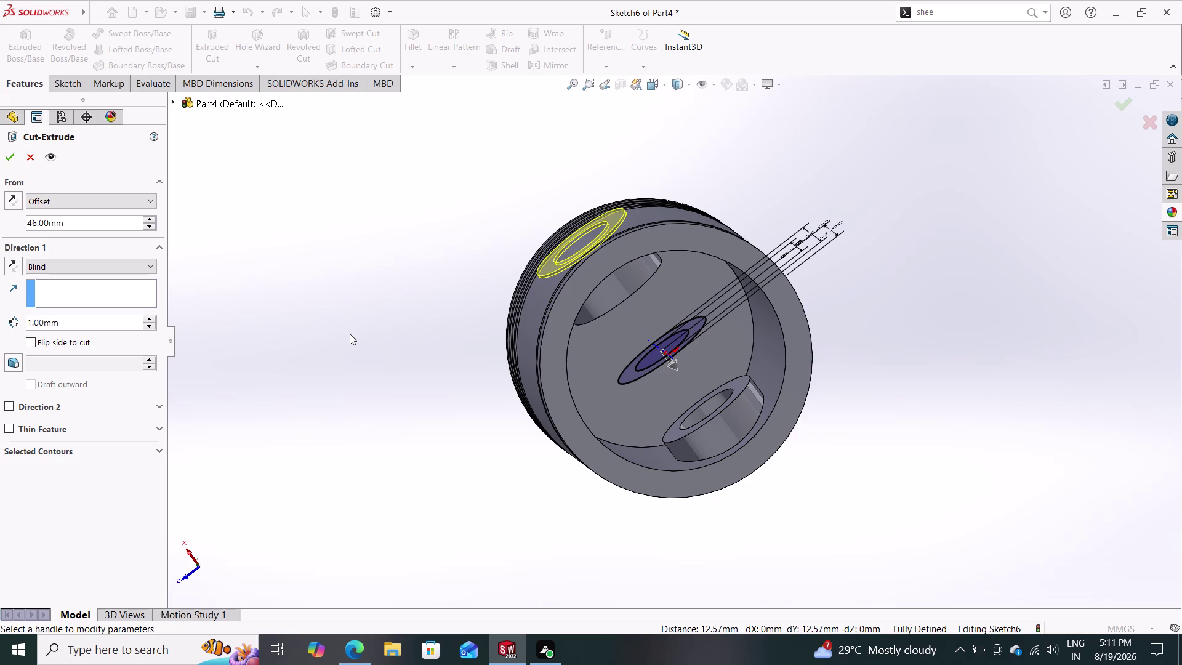
middle_drag(358, 301, 366, 368)
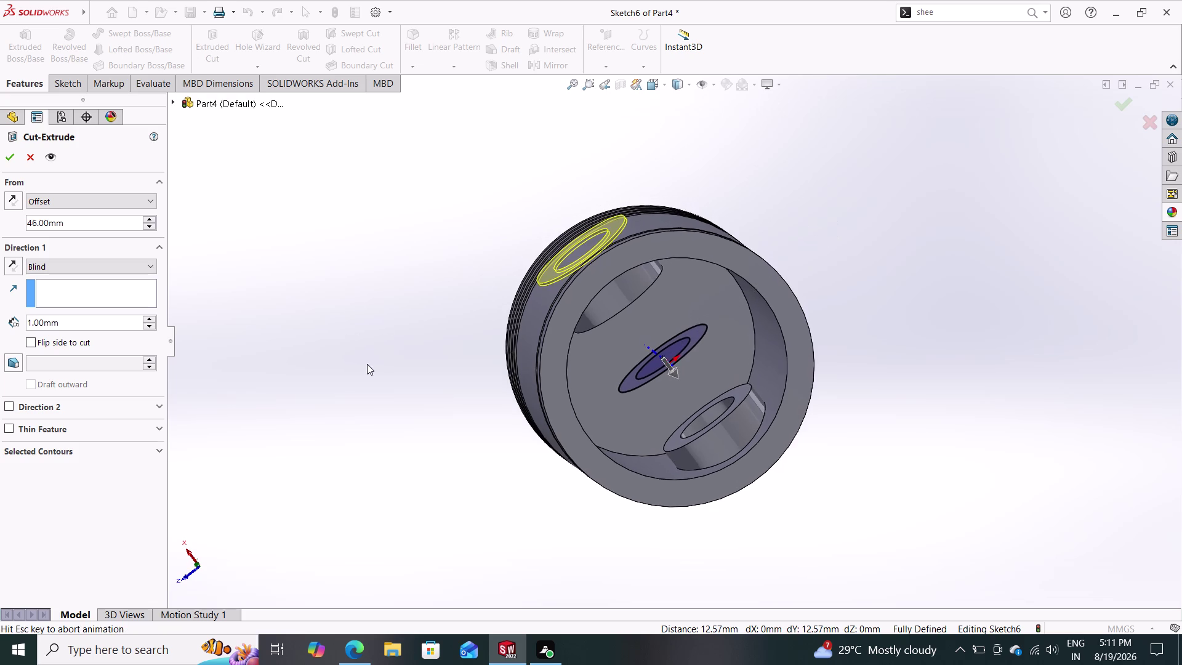
middle_drag(388, 299, 355, 322)
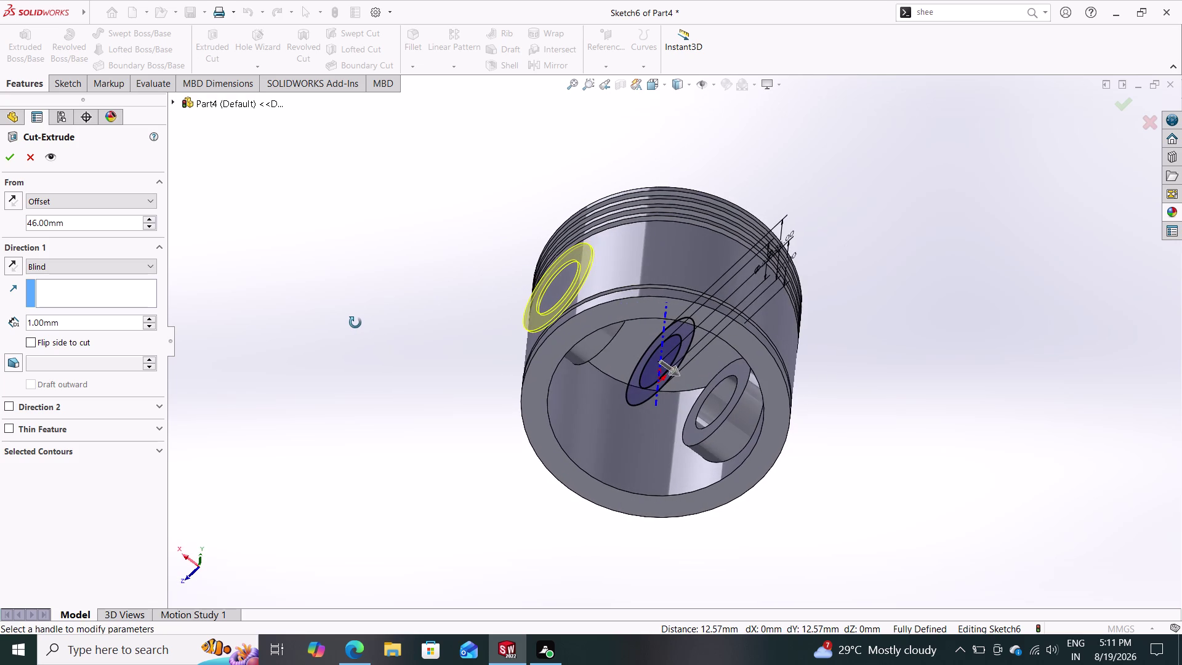
middle_drag(355, 323, 357, 330)
drag(92, 325, 85, 322)
Apply the offset cut at 2 mm depth and inspect the zero-thickness failure.
key(2)
key(Return)
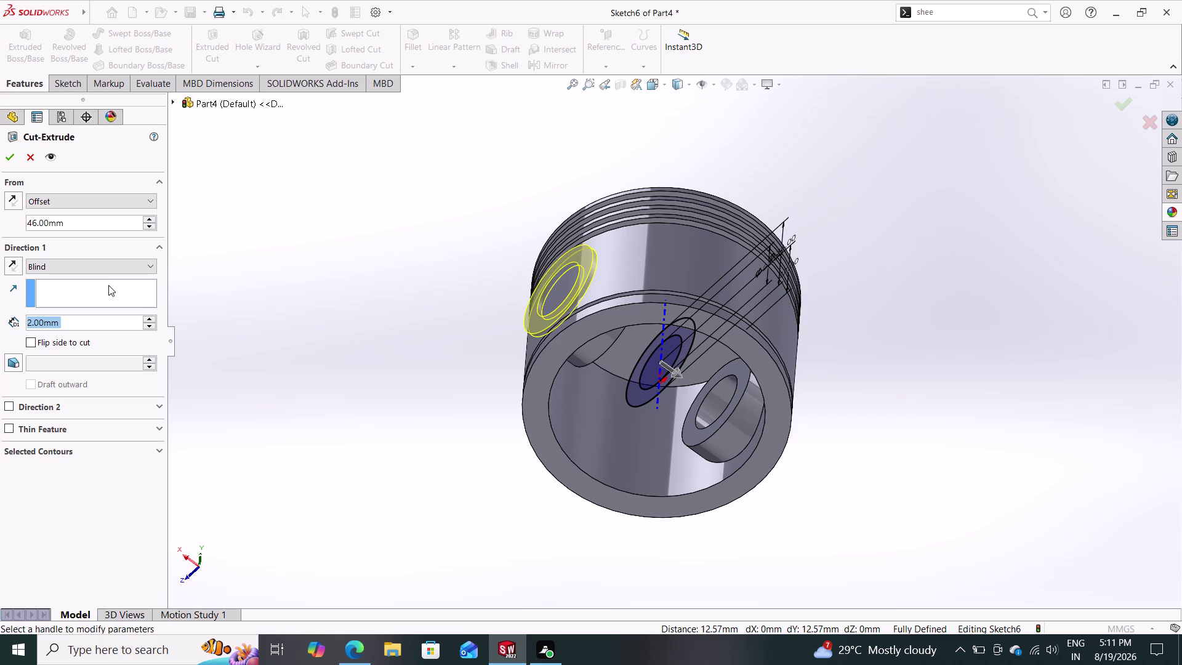
click(15, 152)
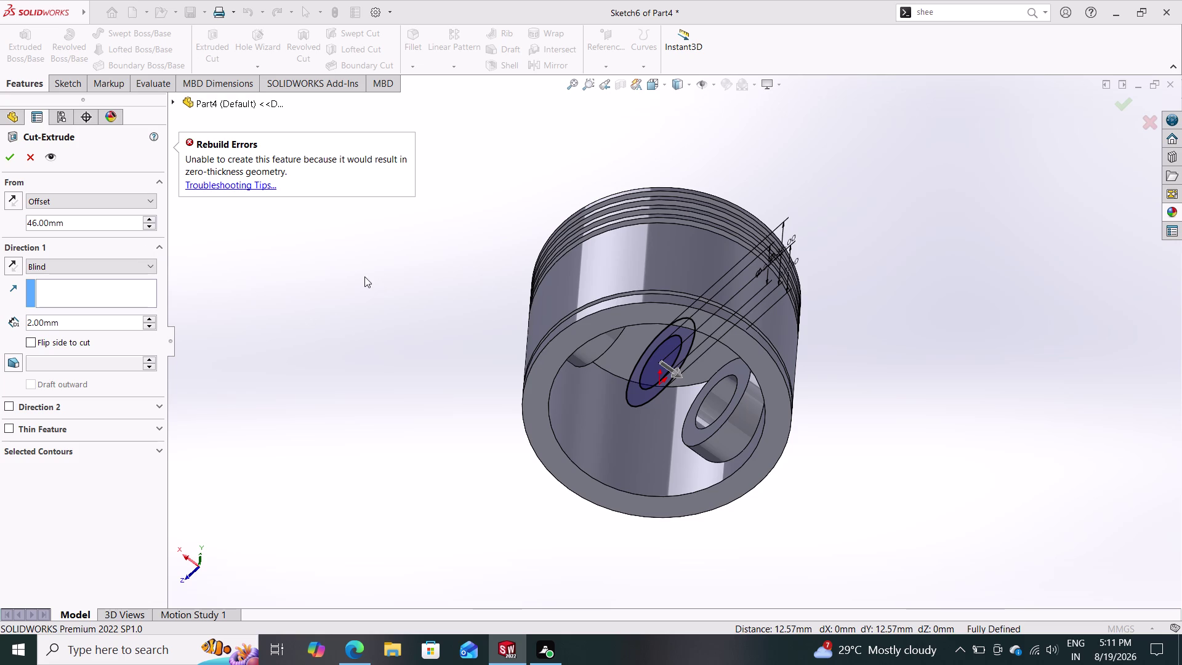
middle_drag(382, 295, 419, 325)
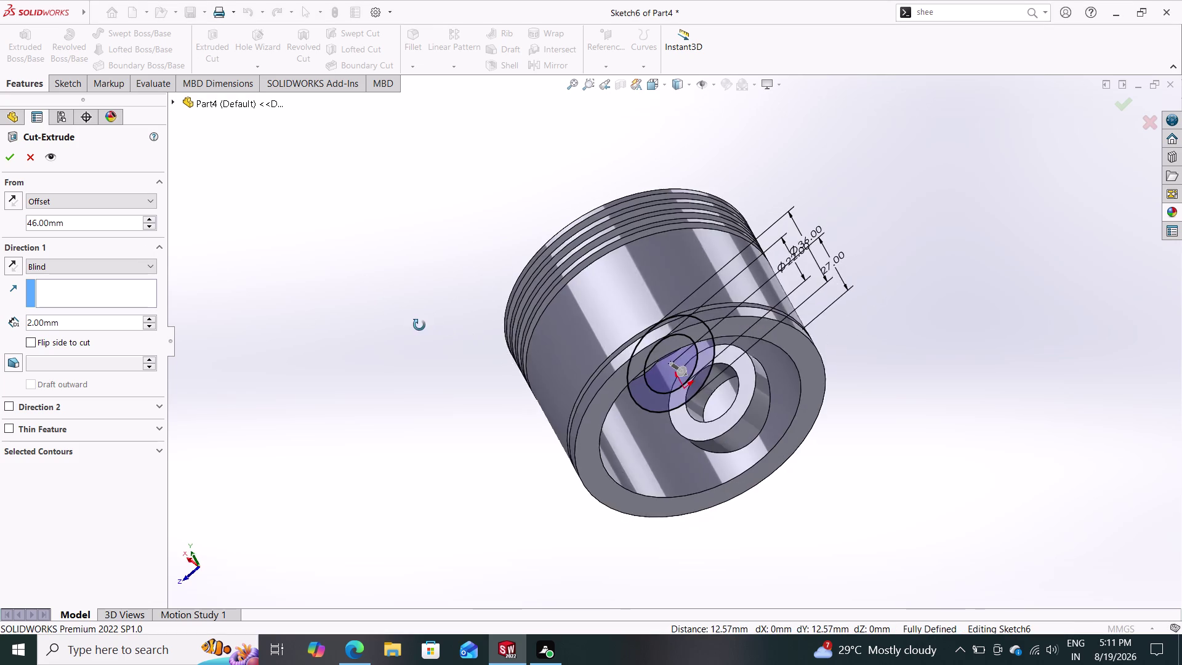
middle_drag(419, 325, 511, 428)
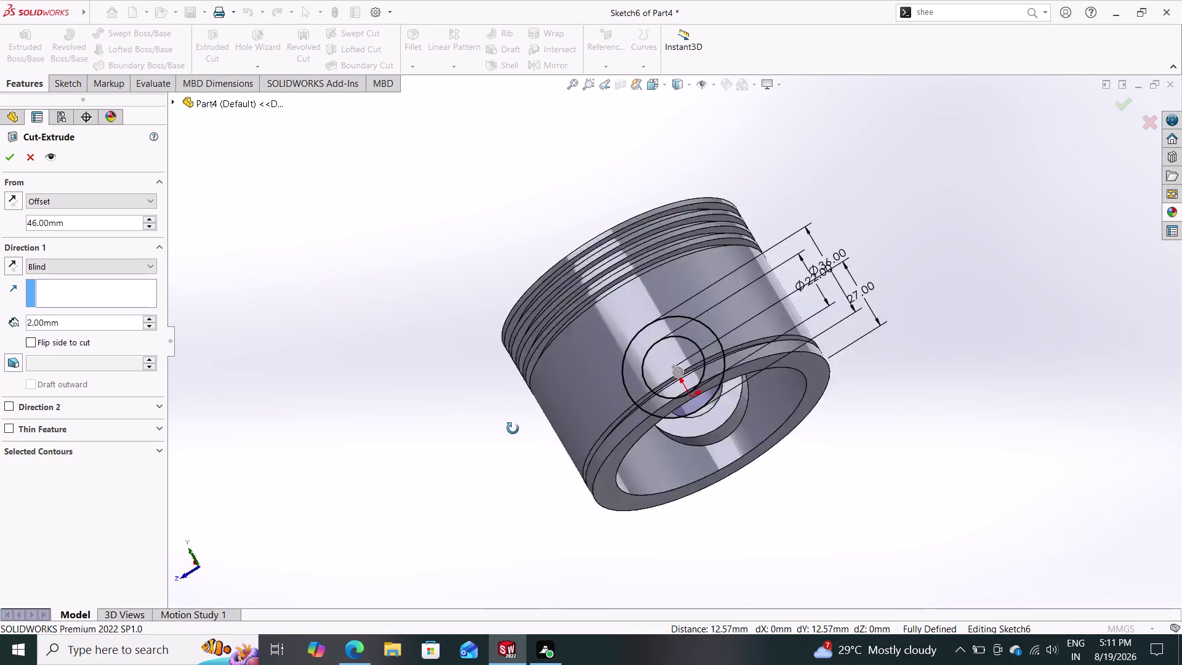
middle_drag(511, 428, 398, 315)
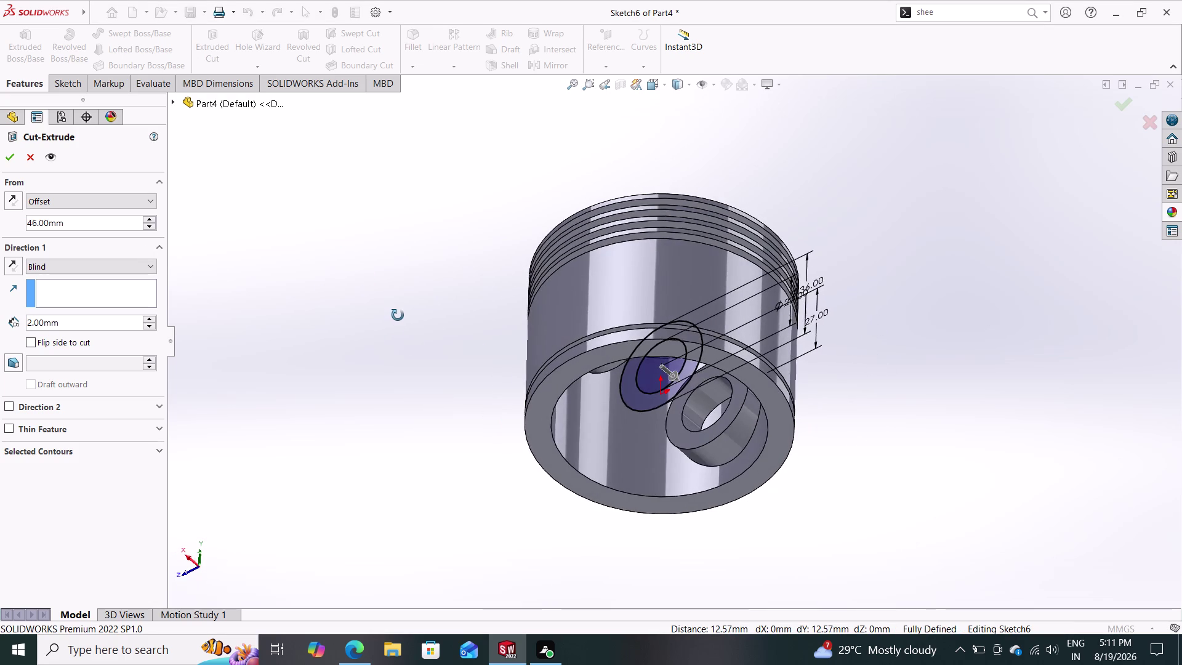
middle_drag(397, 315, 406, 350)
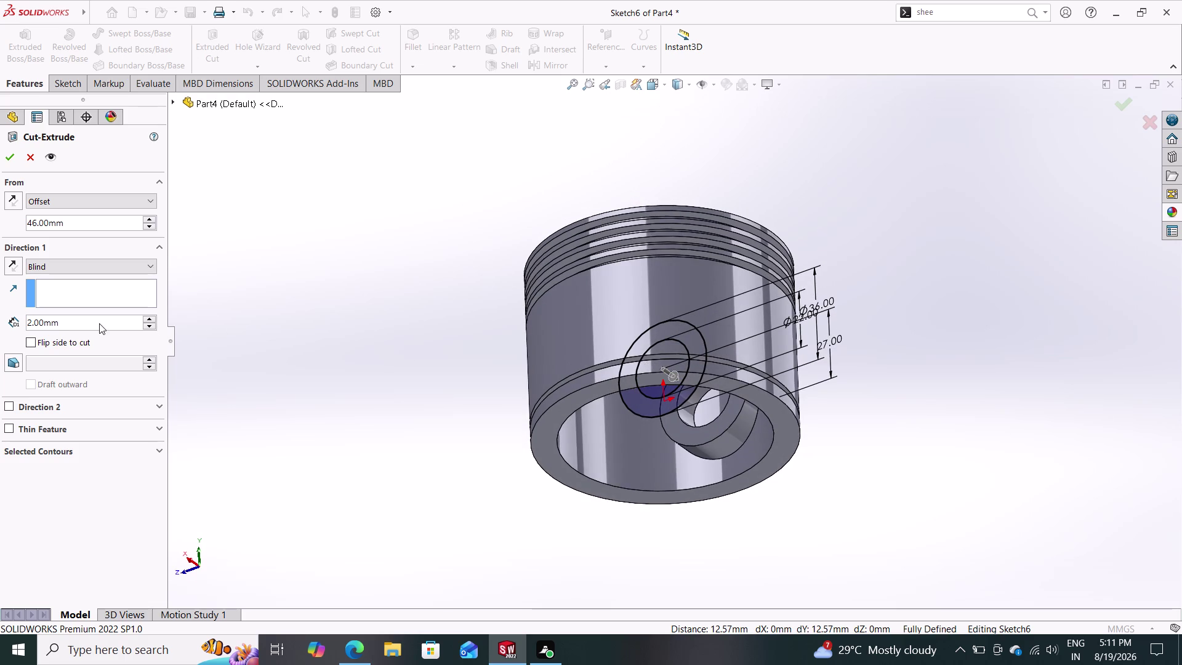
Retry the cut at 3 mm depth, which also fails, and look over the sketch.
click(97, 323)
drag(95, 322, 0, 330)
key(3)
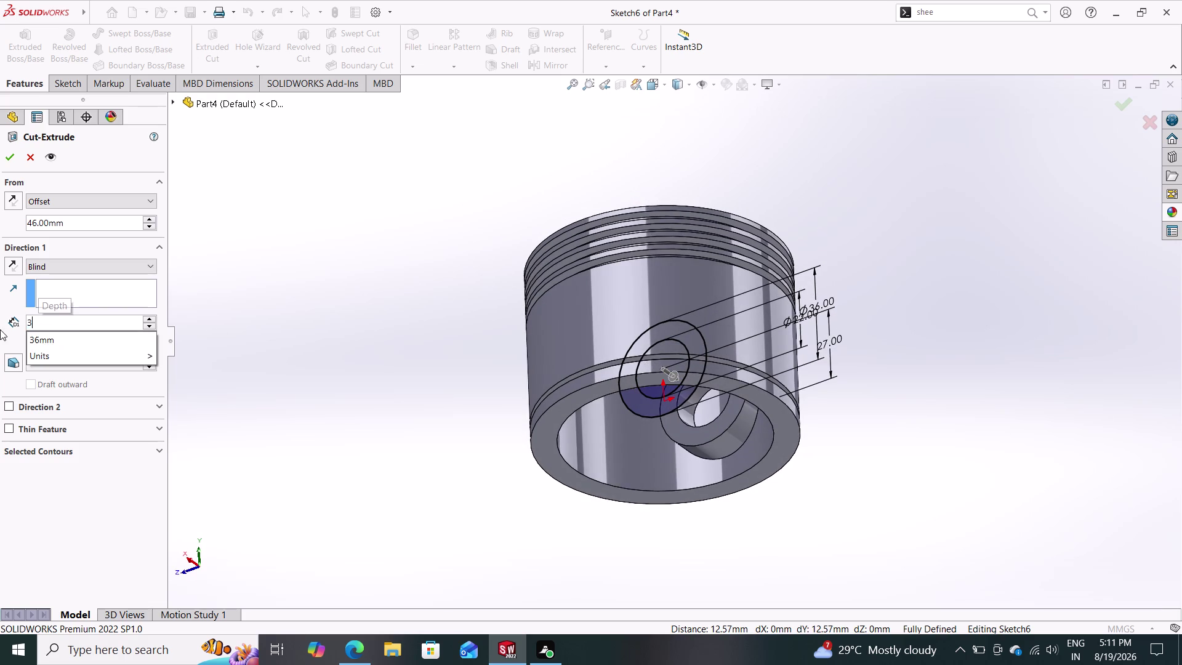
key(Return)
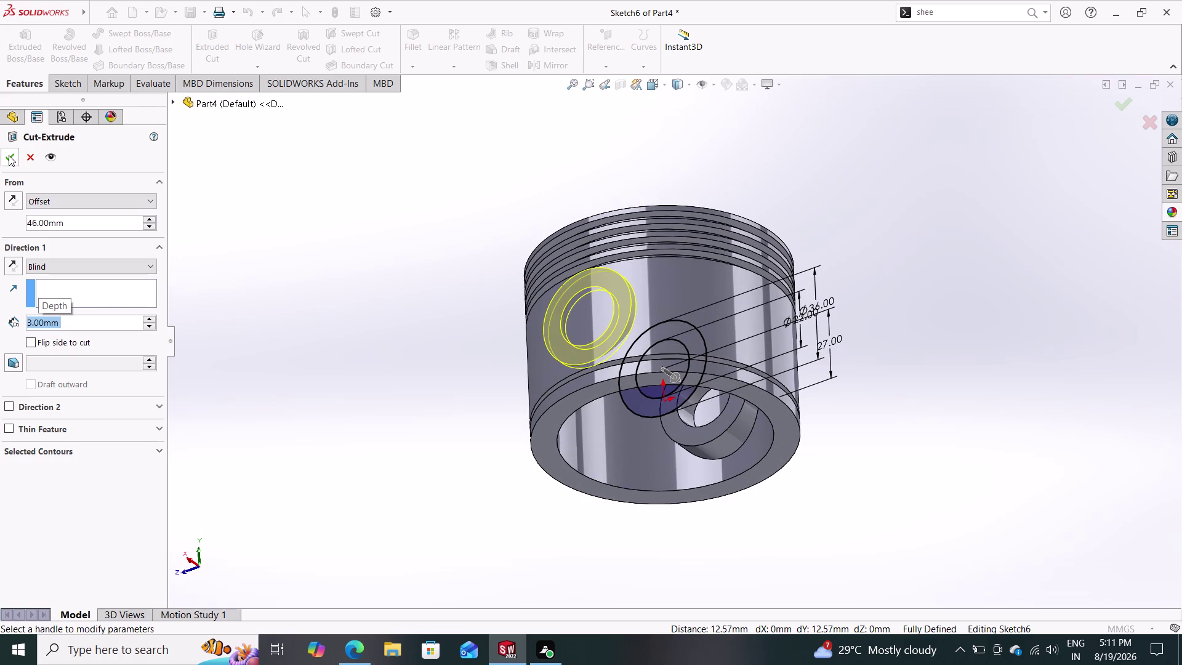
click(8, 156)
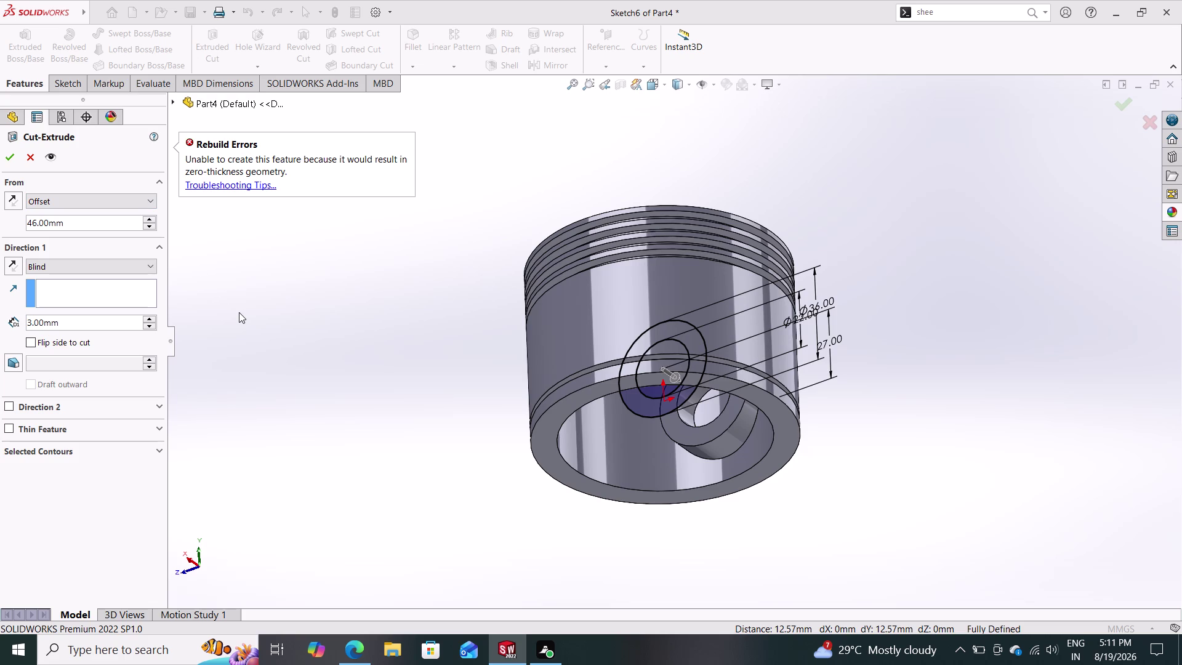
middle_drag(326, 334, 345, 276)
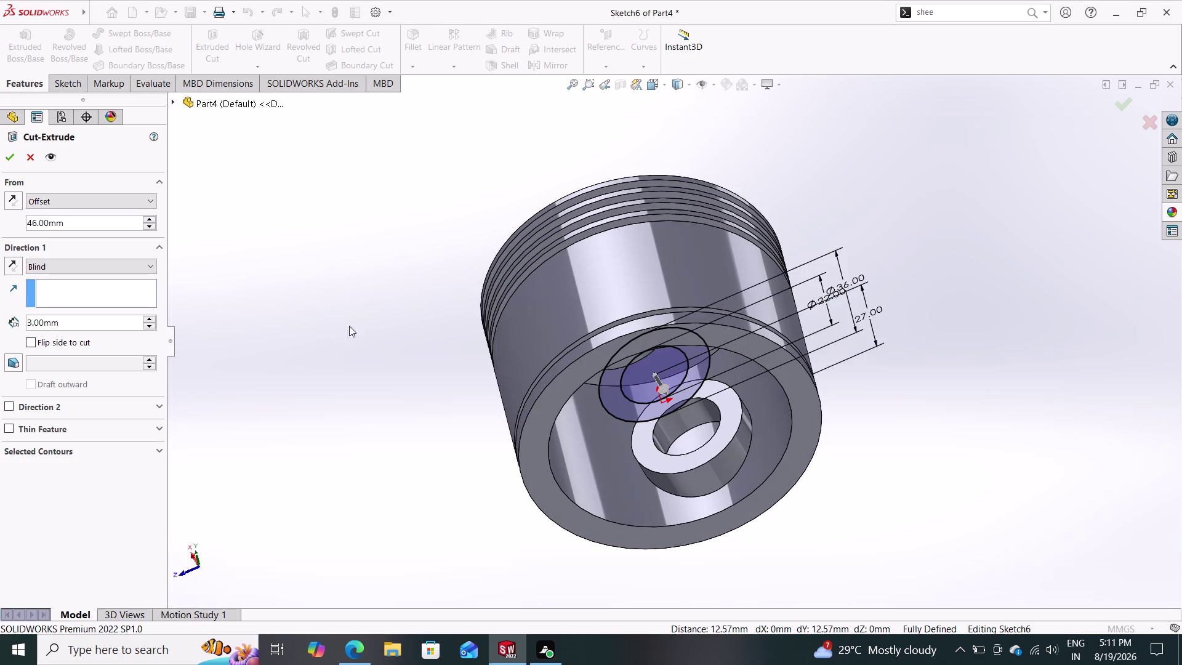
middle_drag(351, 343, 325, 264)
middle_drag(333, 324, 353, 309)
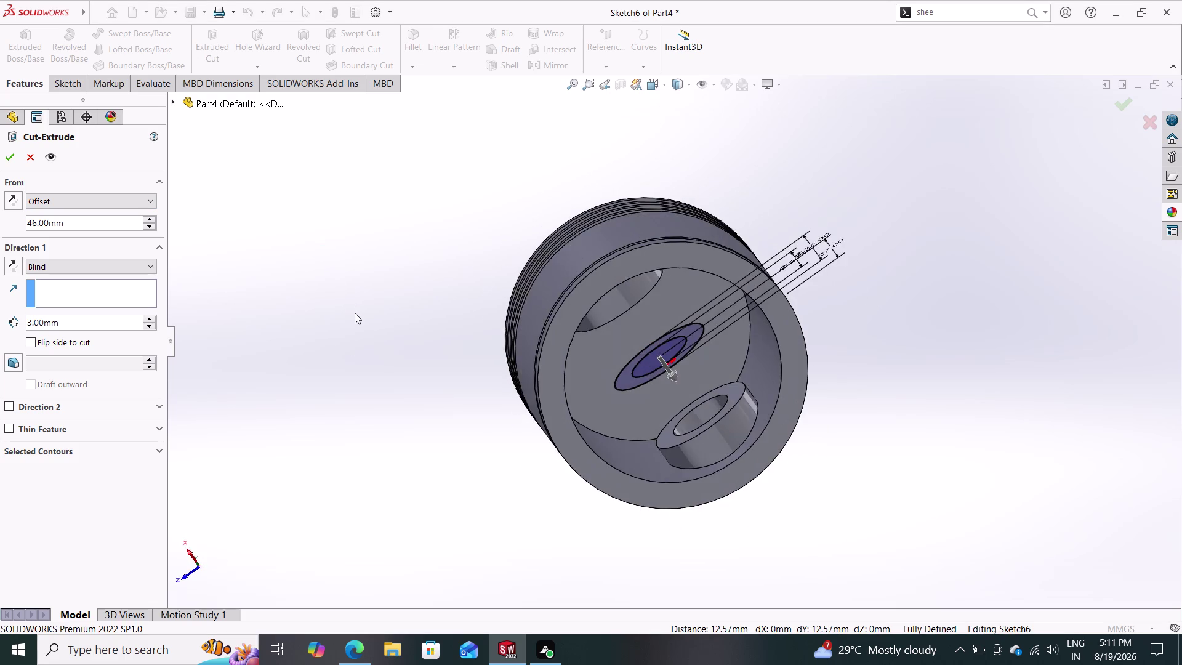
middle_drag(354, 313, 559, 359)
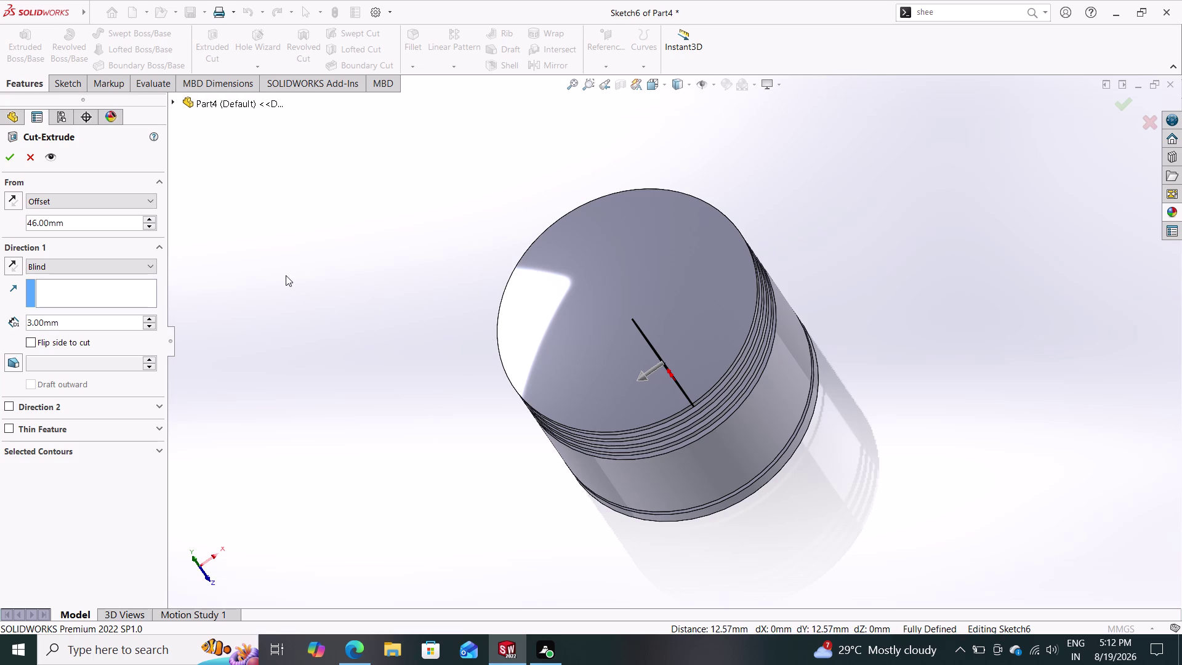
Cancel the failed Cut-Extrude.
click(28, 157)
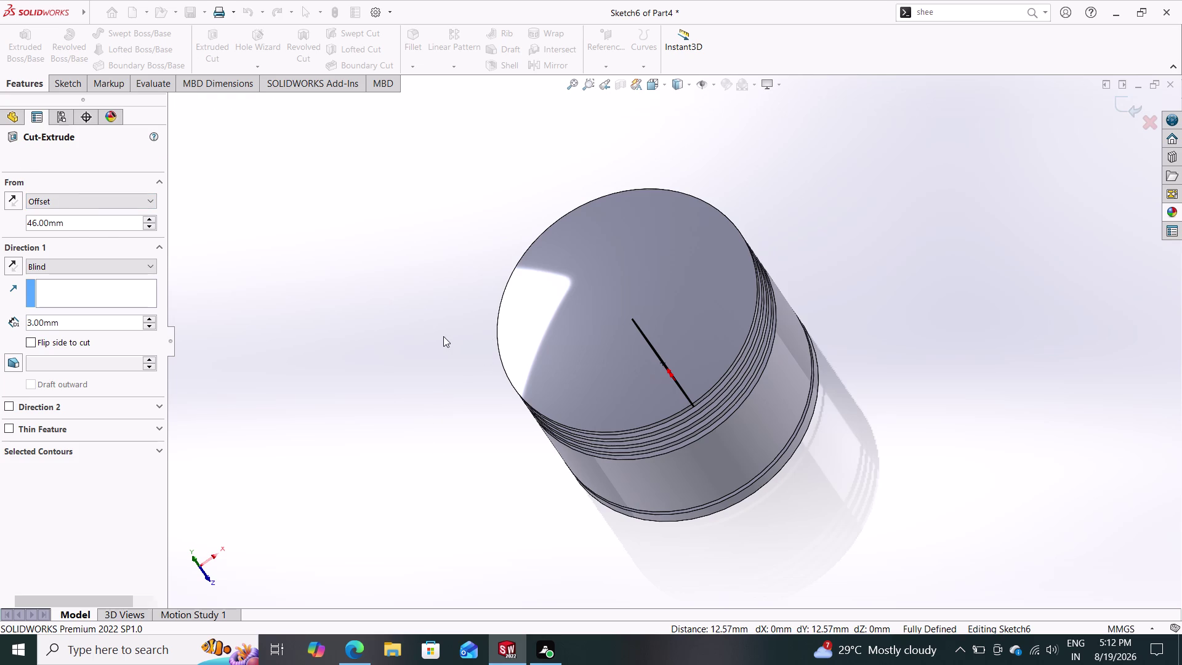
Start an Extruded Boss/Base on the circle sketch with its start set to Offset.
middle_drag(434, 402, 499, 281)
middle_drag(482, 343, 515, 232)
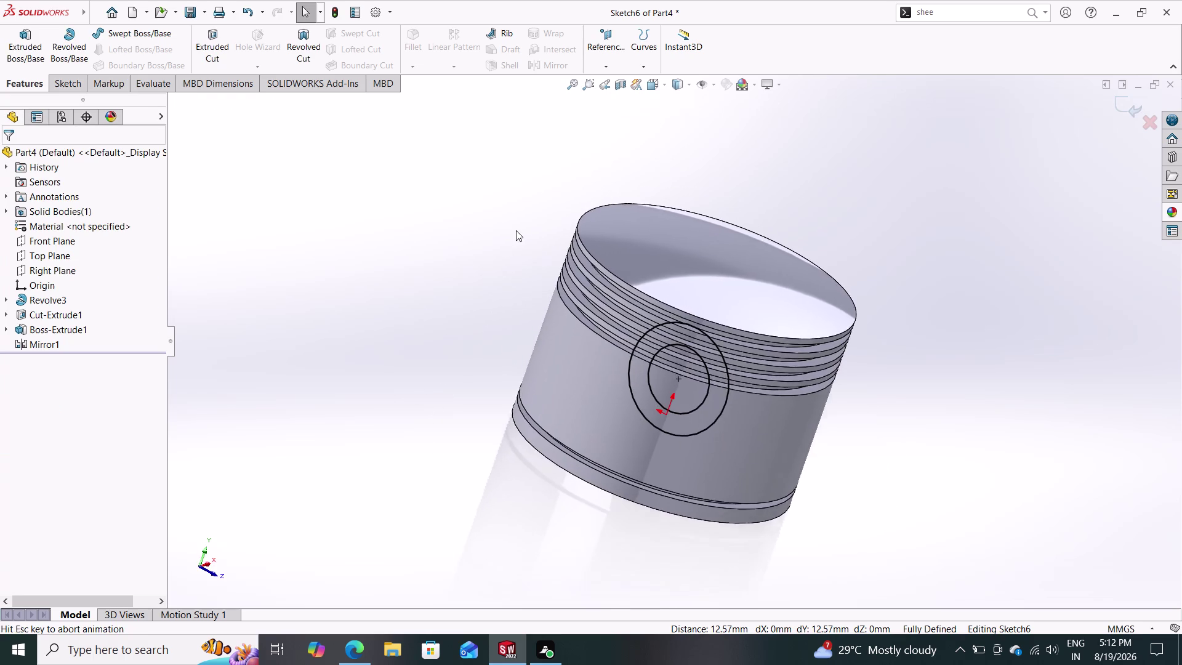
middle_drag(515, 232, 523, 234)
middle_drag(490, 274, 532, 250)
middle_drag(519, 272, 485, 323)
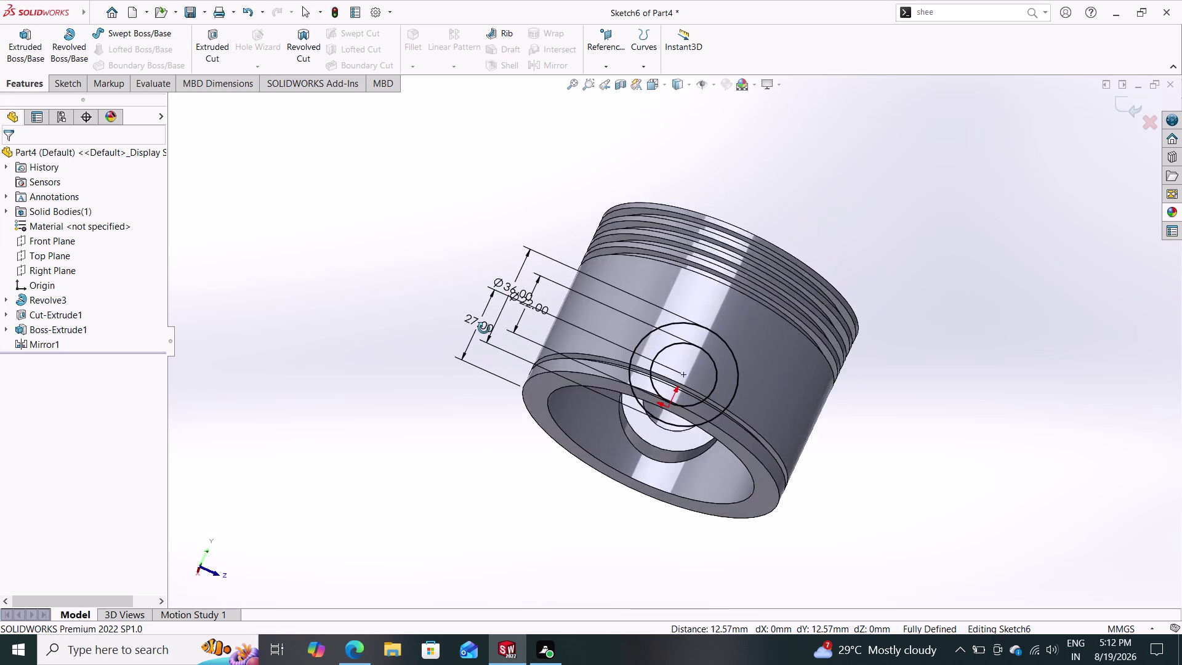
middle_drag(485, 322, 381, 326)
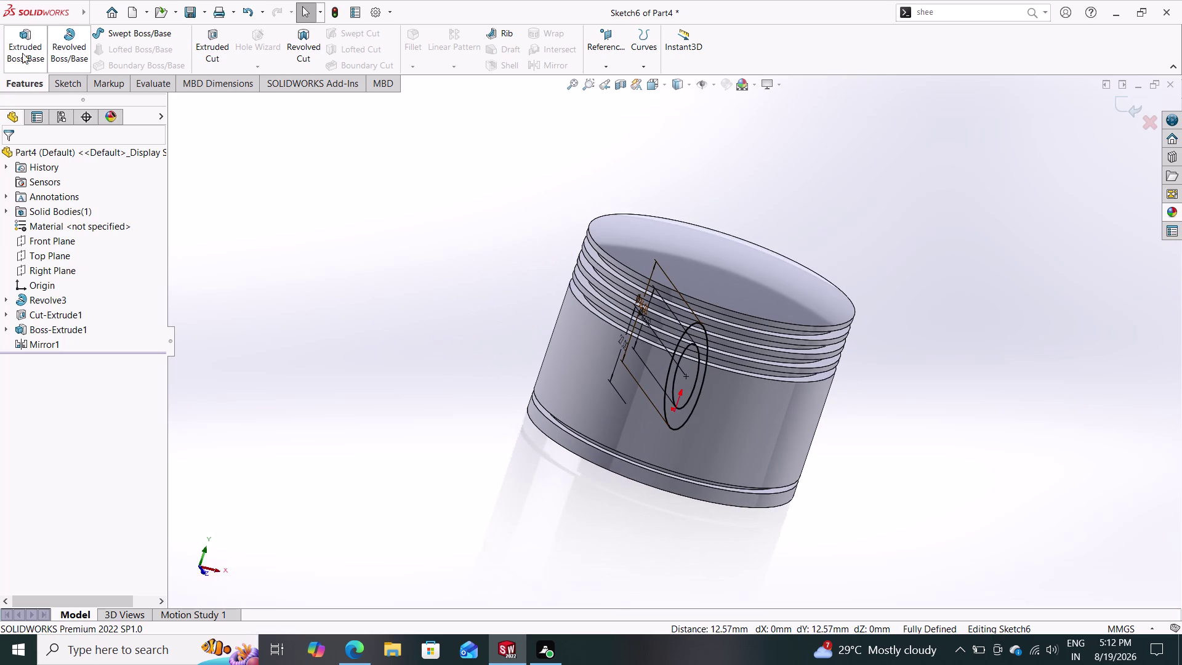
click(17, 49)
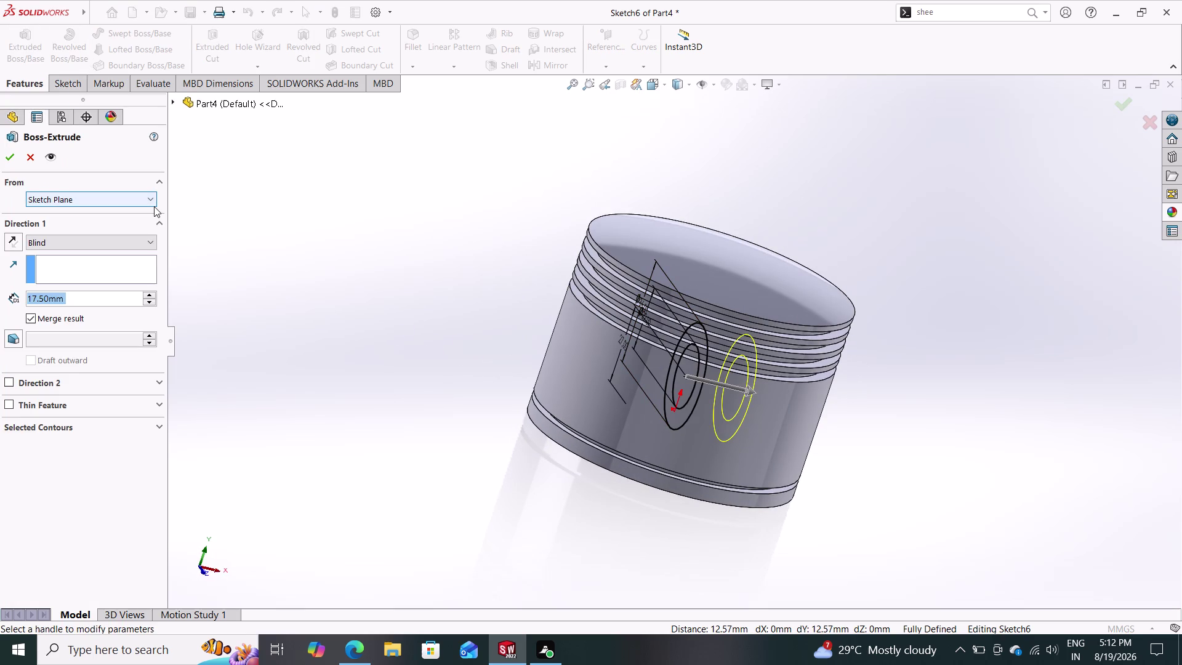
click(95, 191)
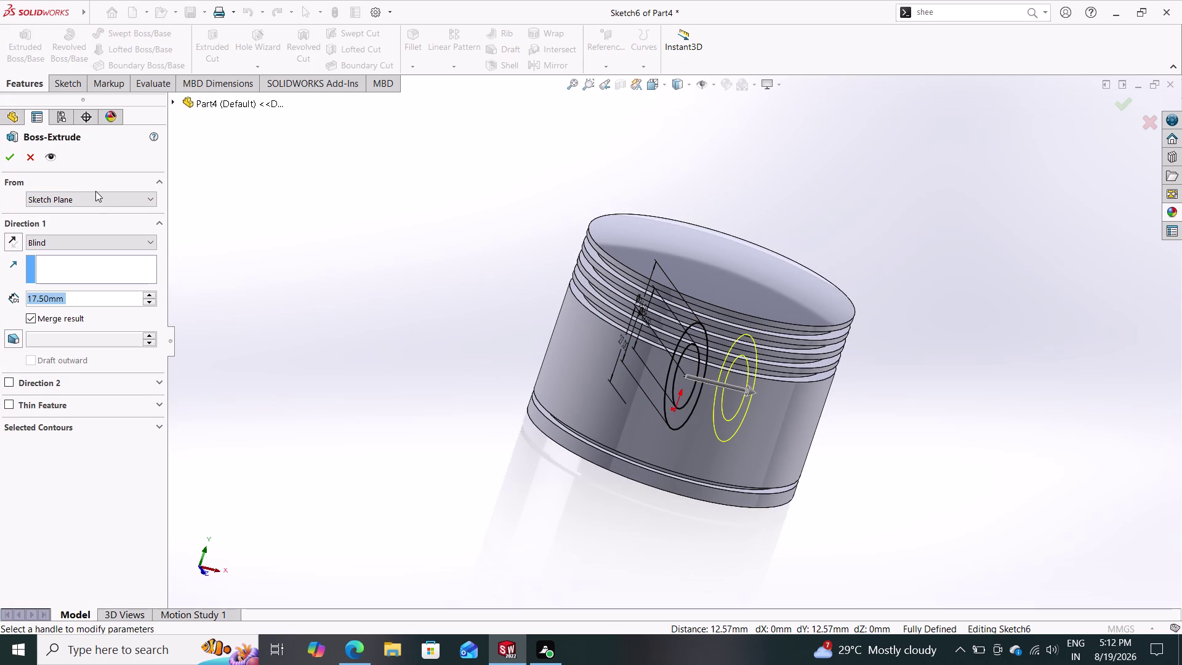
click(96, 200)
click(87, 246)
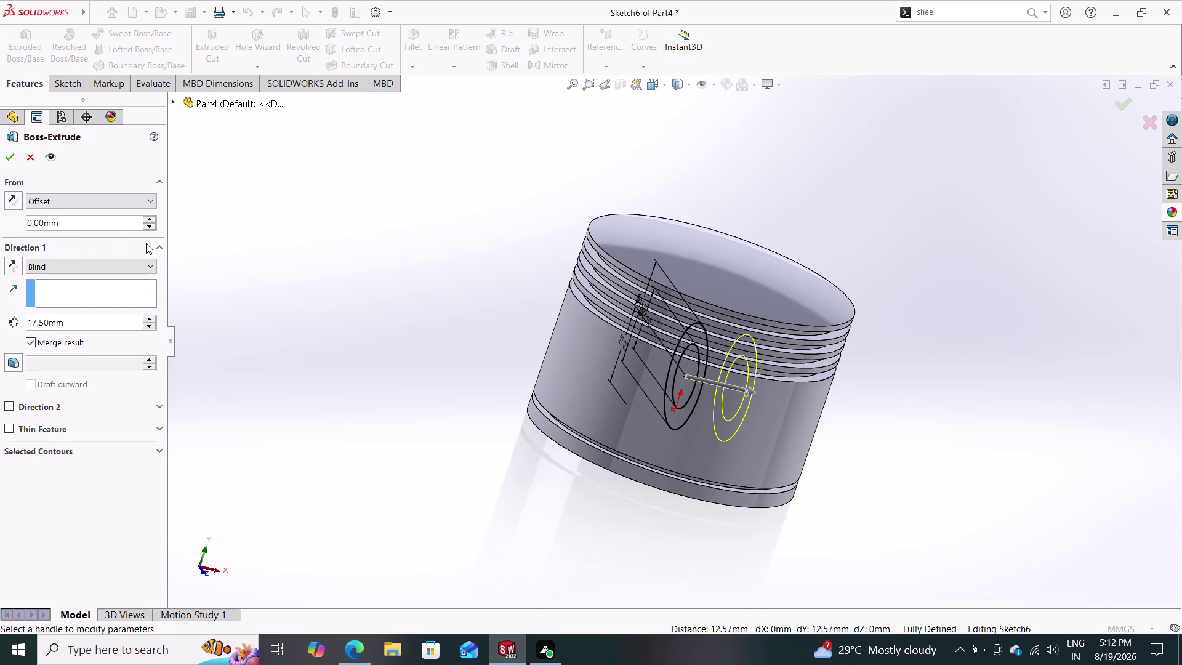
drag(96, 221, 33, 218)
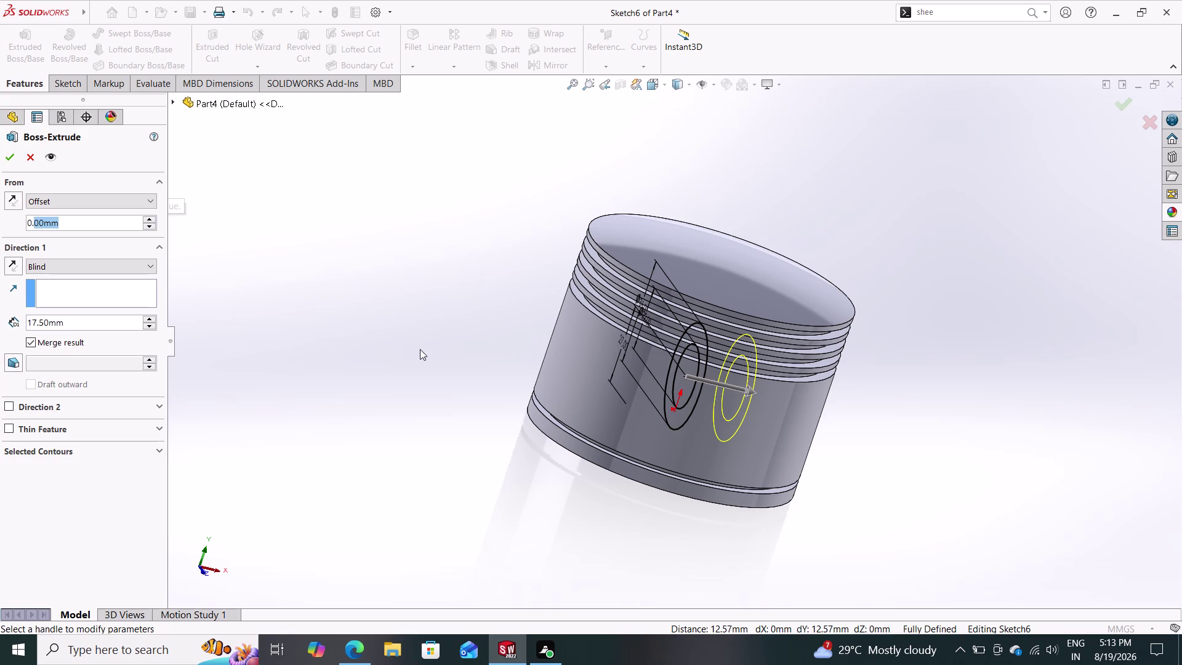
Set the boss start offset to 92/2, i.e. 46 mm.
middle_drag(433, 361, 497, 275)
middle_drag(479, 334, 487, 289)
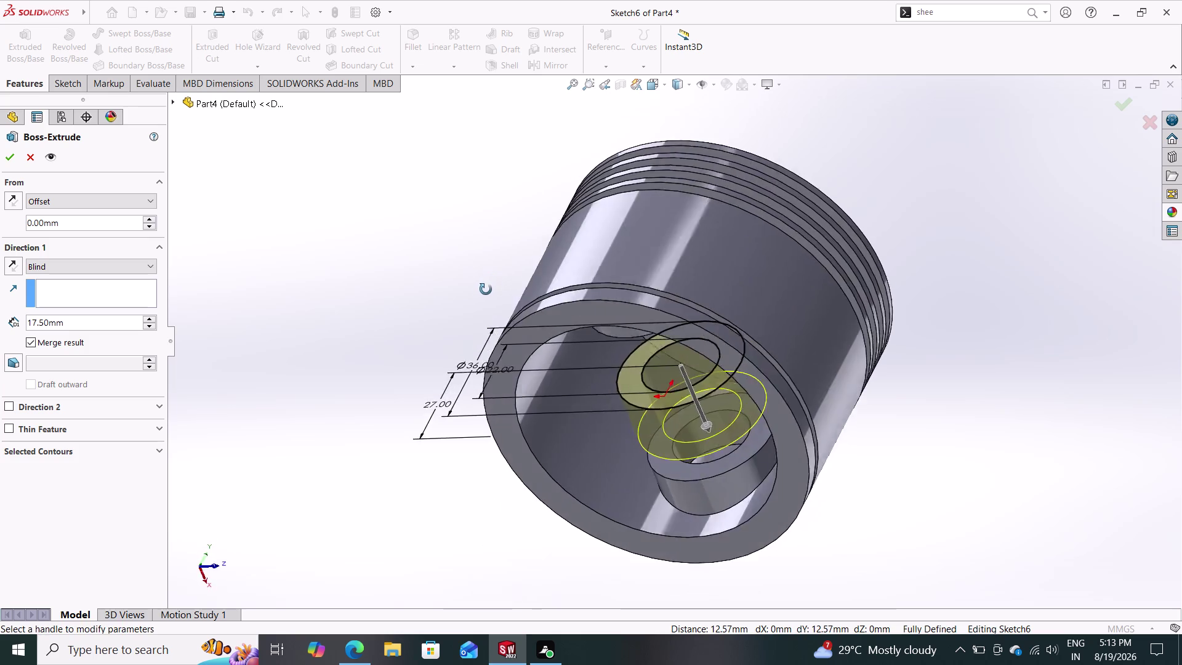
middle_drag(487, 288, 419, 264)
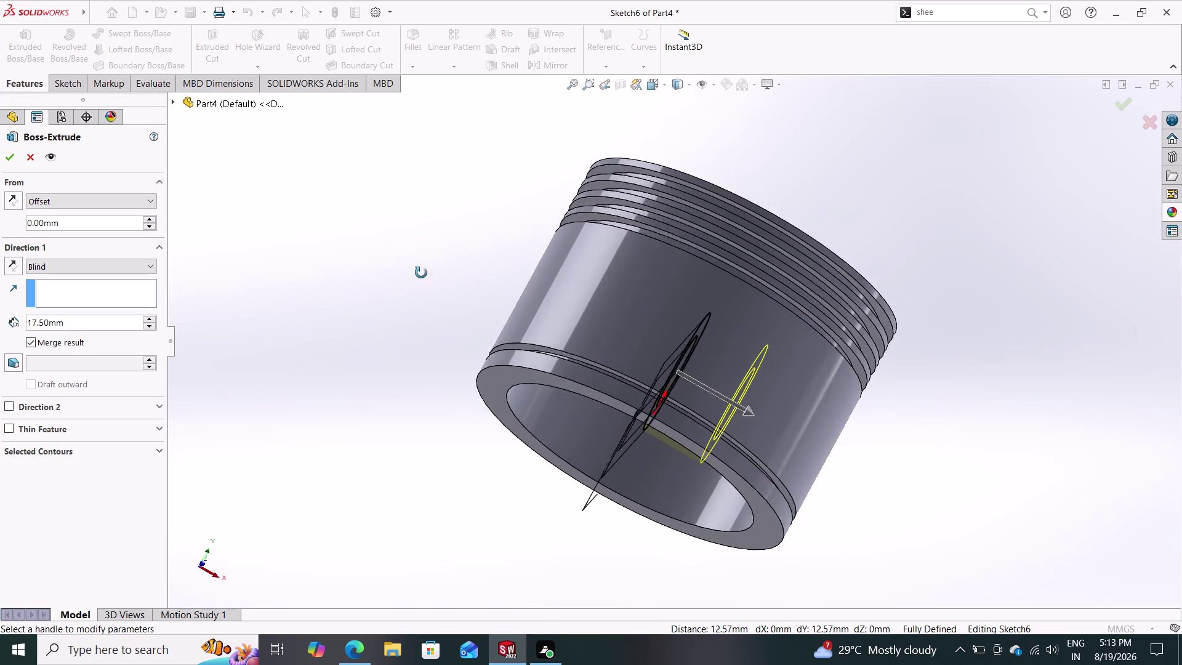
middle_drag(419, 265, 330, 275)
drag(107, 220, 33, 220)
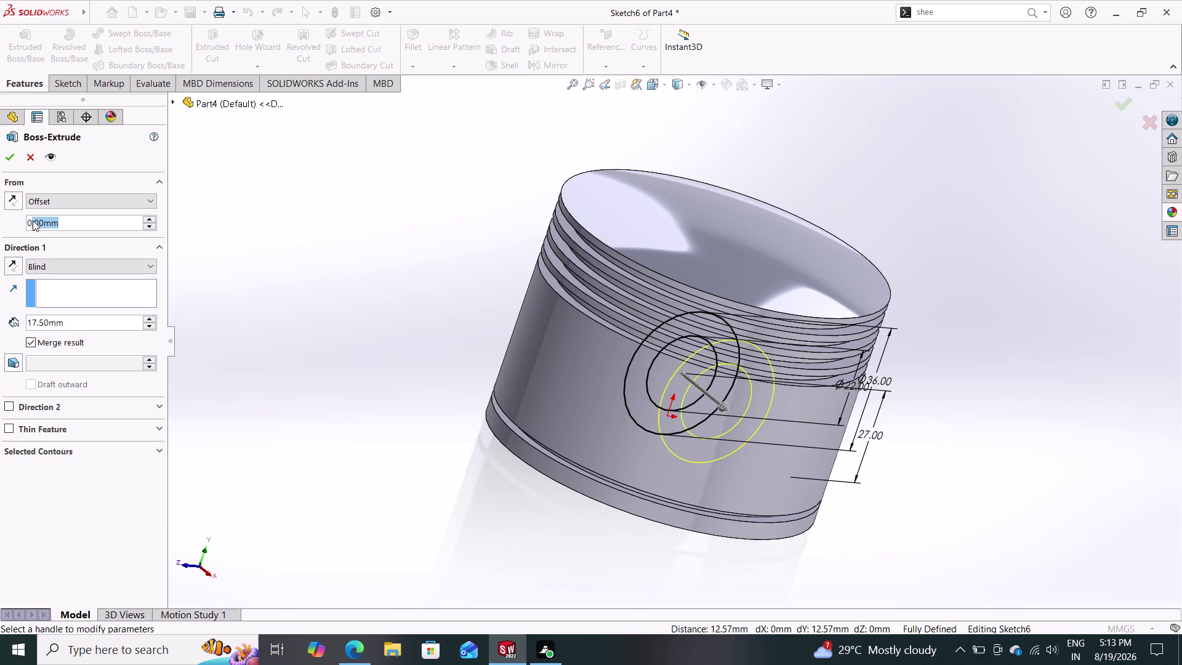
key(BackSpace)
key(BackSpace)
key(BackSpace)
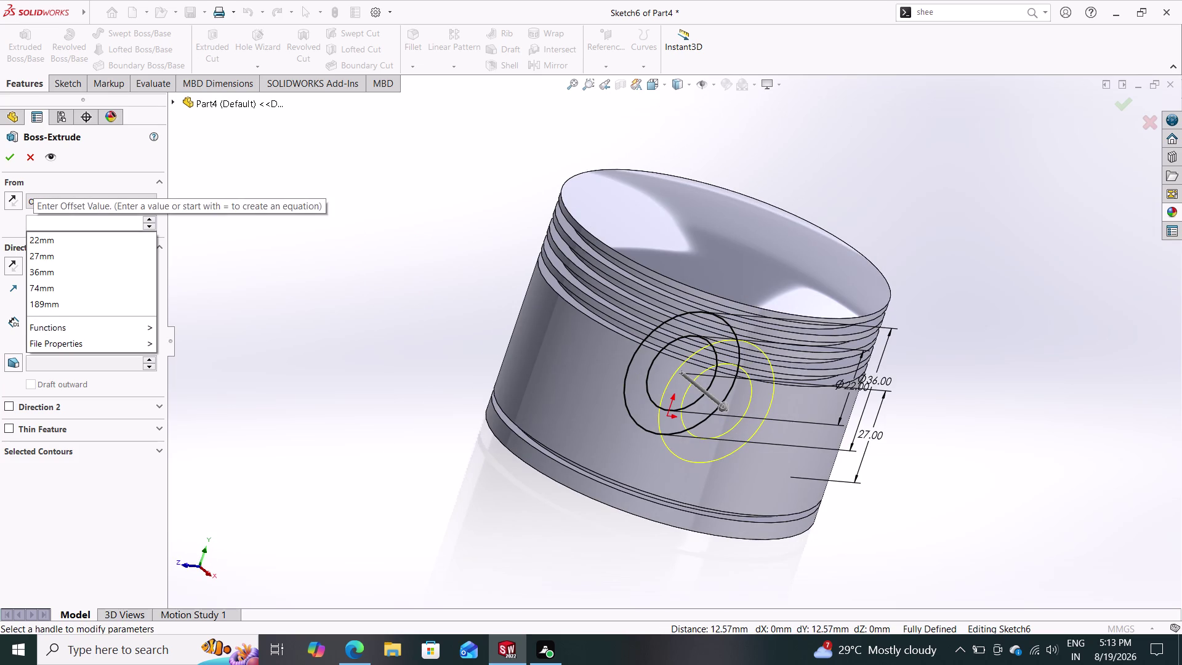
text(92)
key(period)
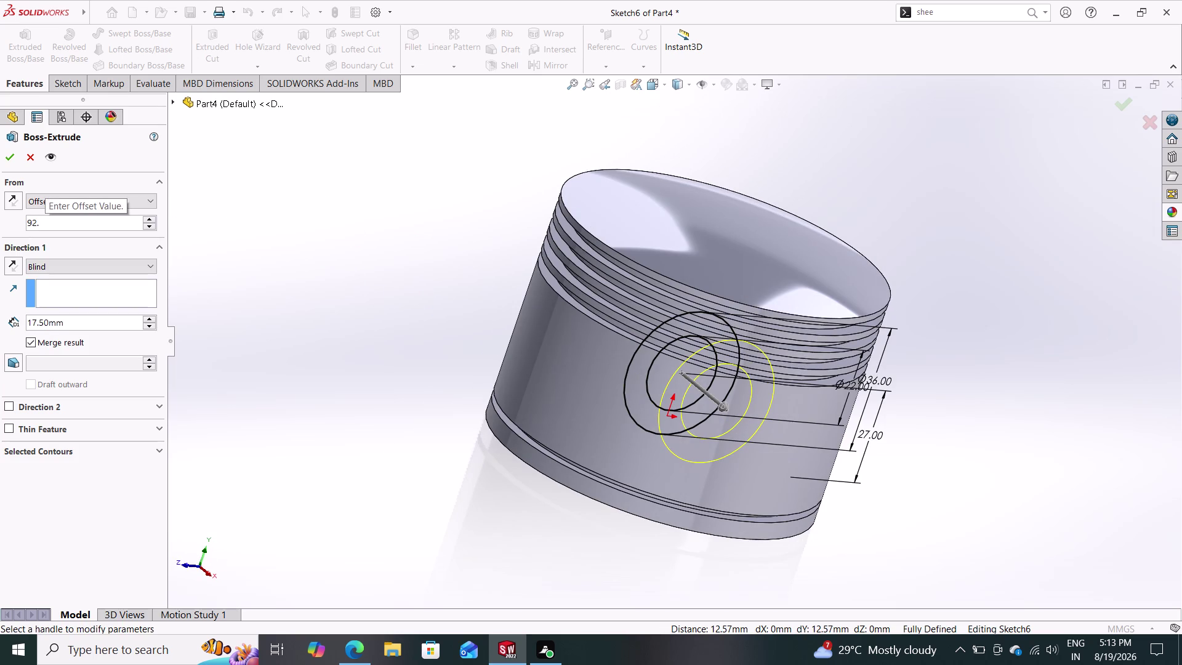
key(BackSpace)
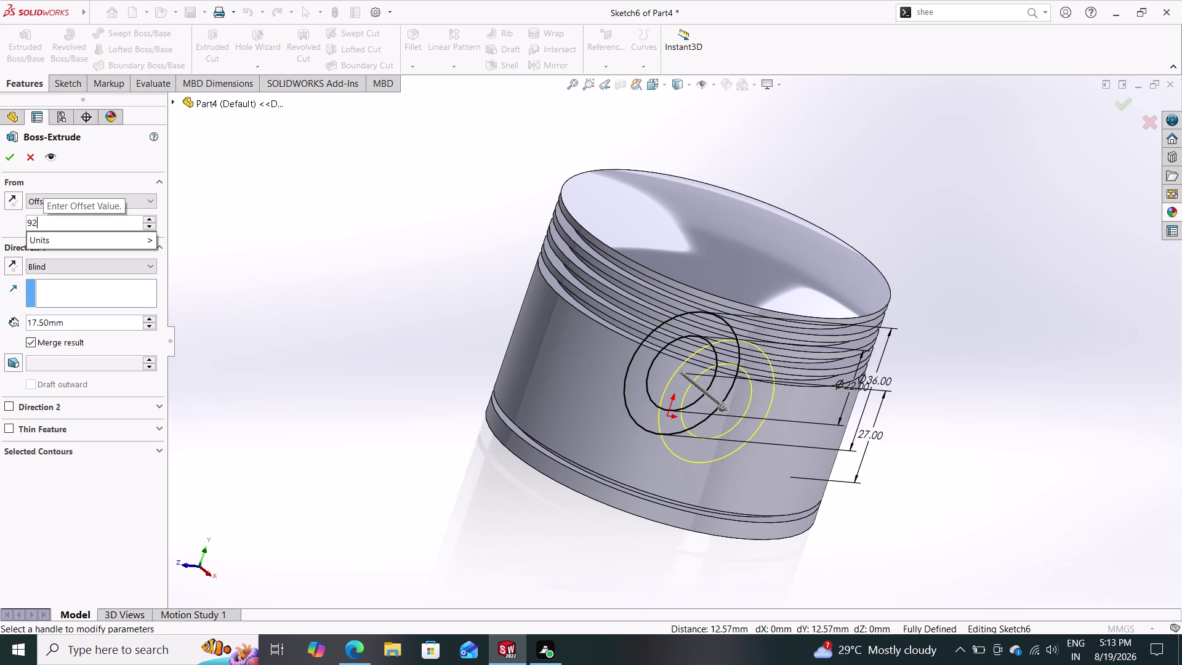
text(/2)
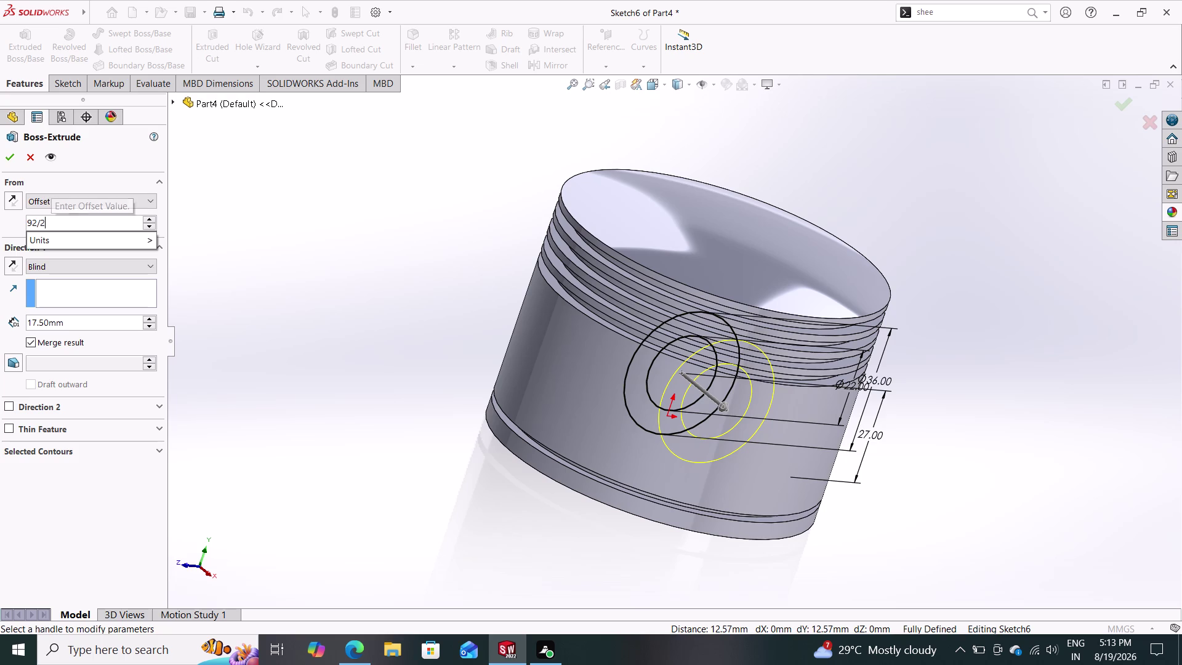
key(Return)
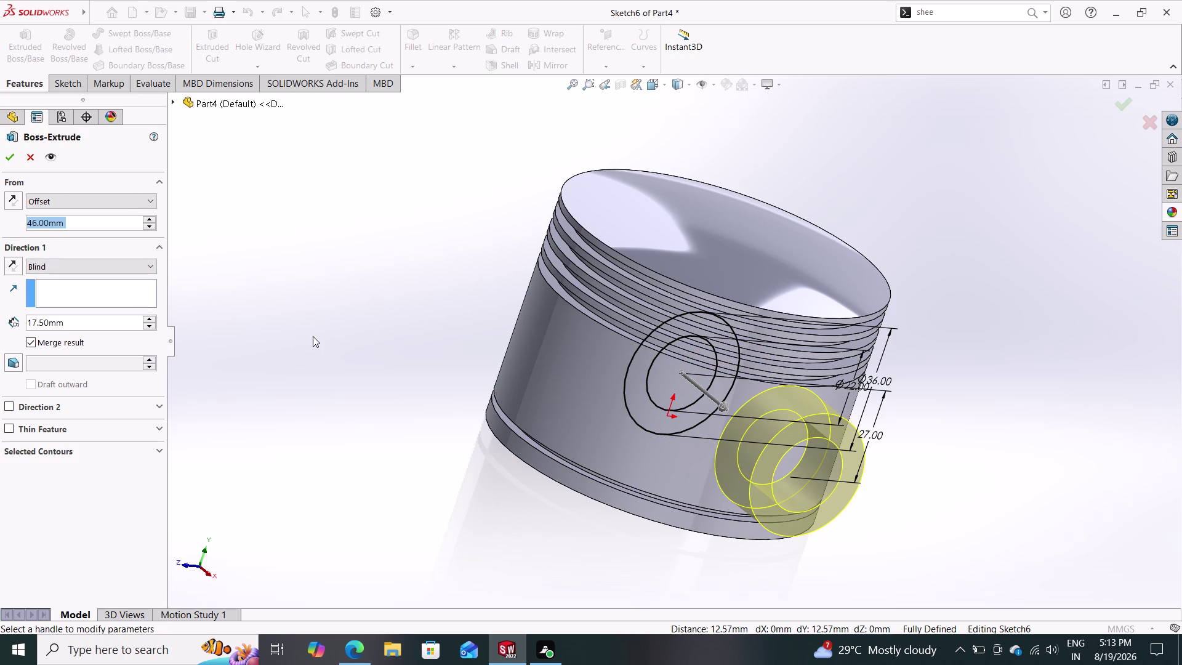
Change the blind boss depth from 17.5 mm to 2 mm.
middle_drag(366, 364, 321, 314)
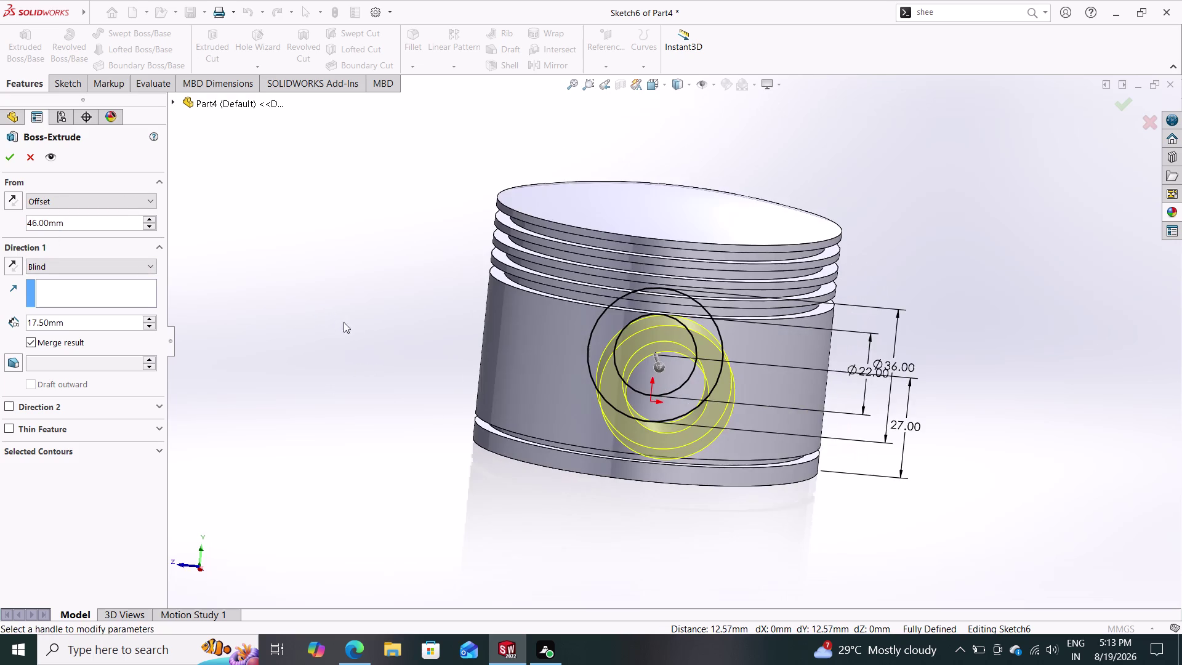
middle_drag(353, 327, 397, 317)
middle_drag(421, 333, 463, 304)
middle_drag(502, 319, 530, 326)
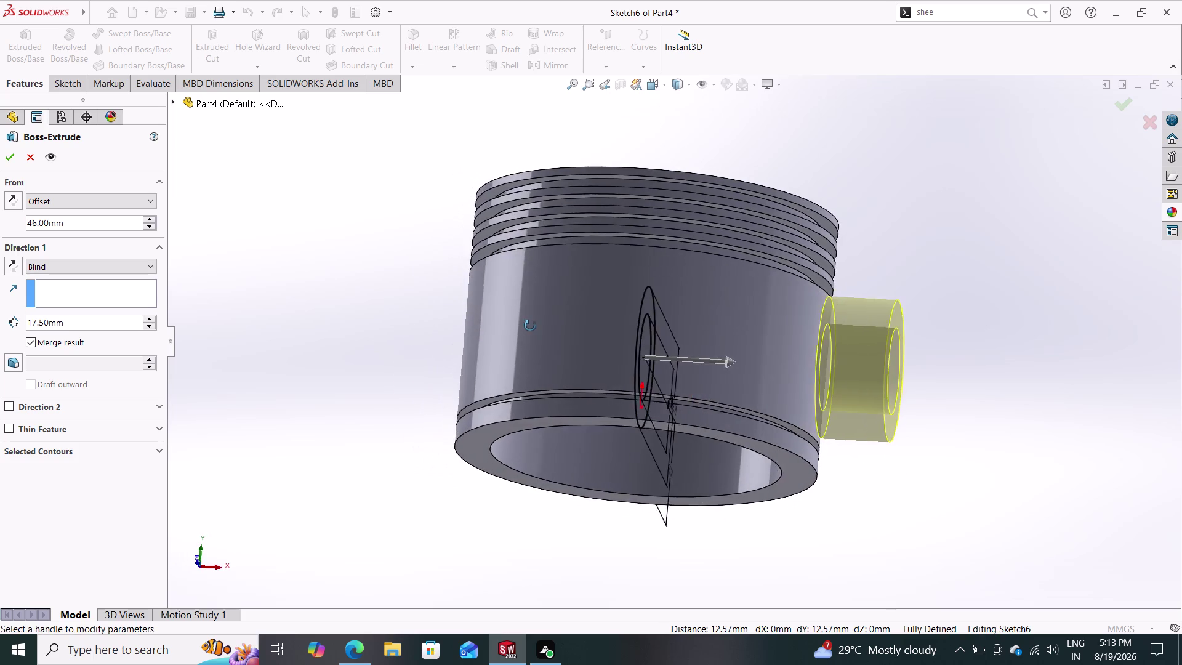
middle_drag(529, 325, 524, 417)
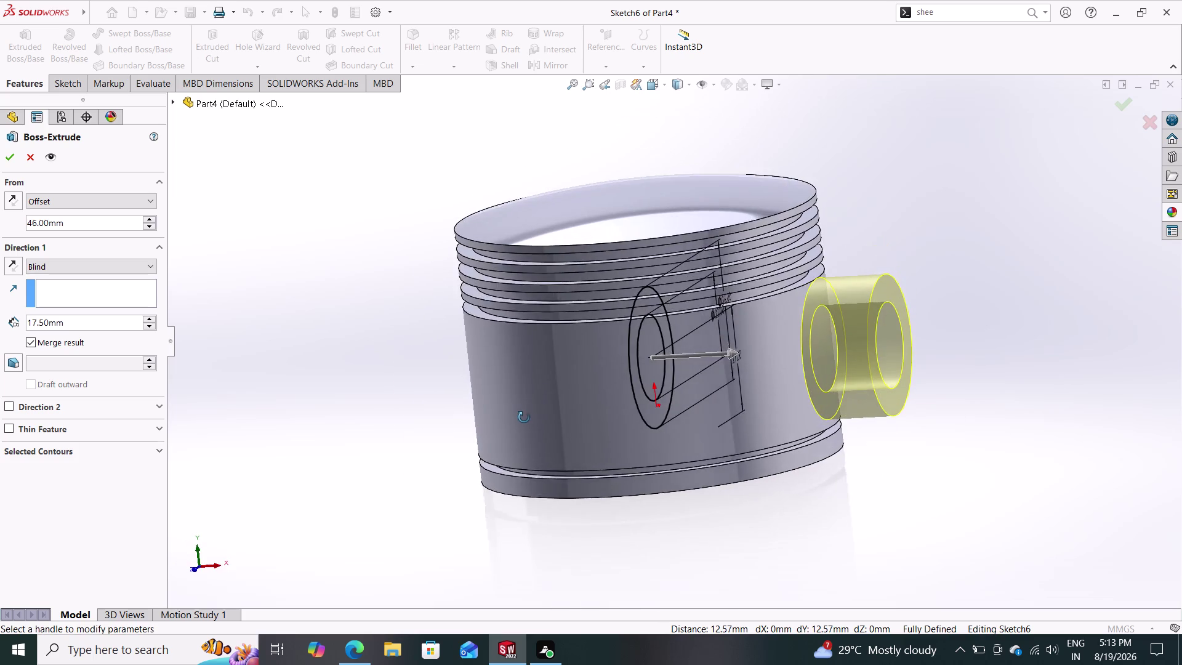
middle_drag(524, 417, 526, 439)
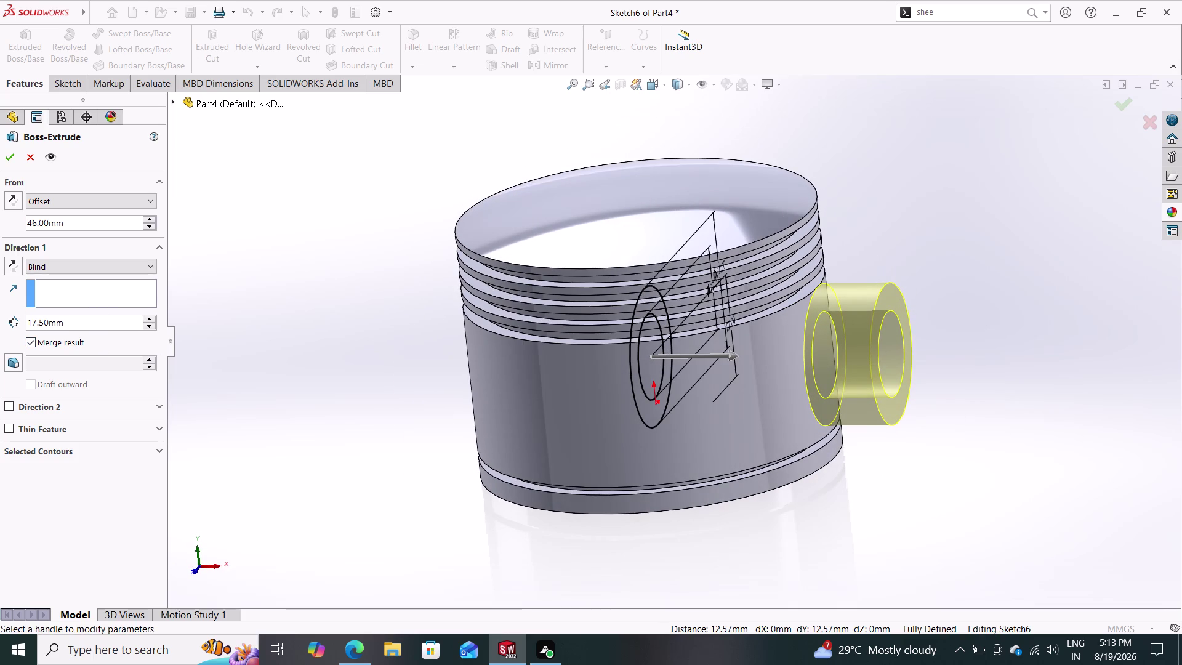
drag(88, 322, 0, 325)
key(2)
key(Return)
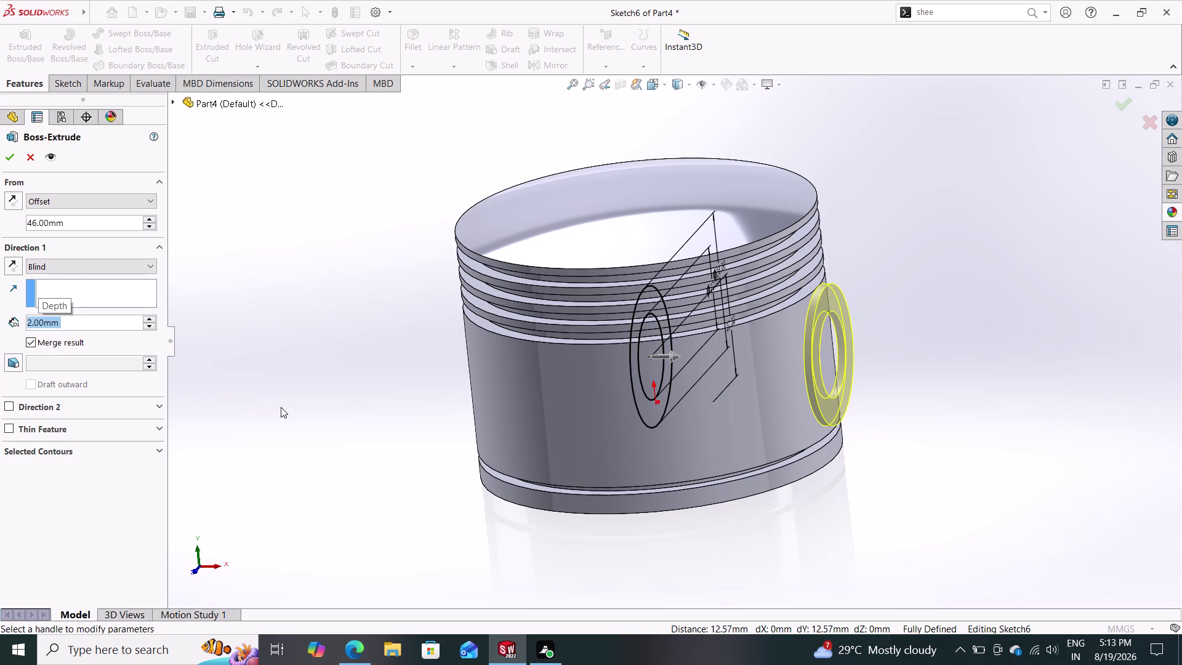
Inspect the 2 mm ring boss preview from below and accept it.
middle_drag(280, 405, 282, 334)
middle_drag(281, 382, 307, 300)
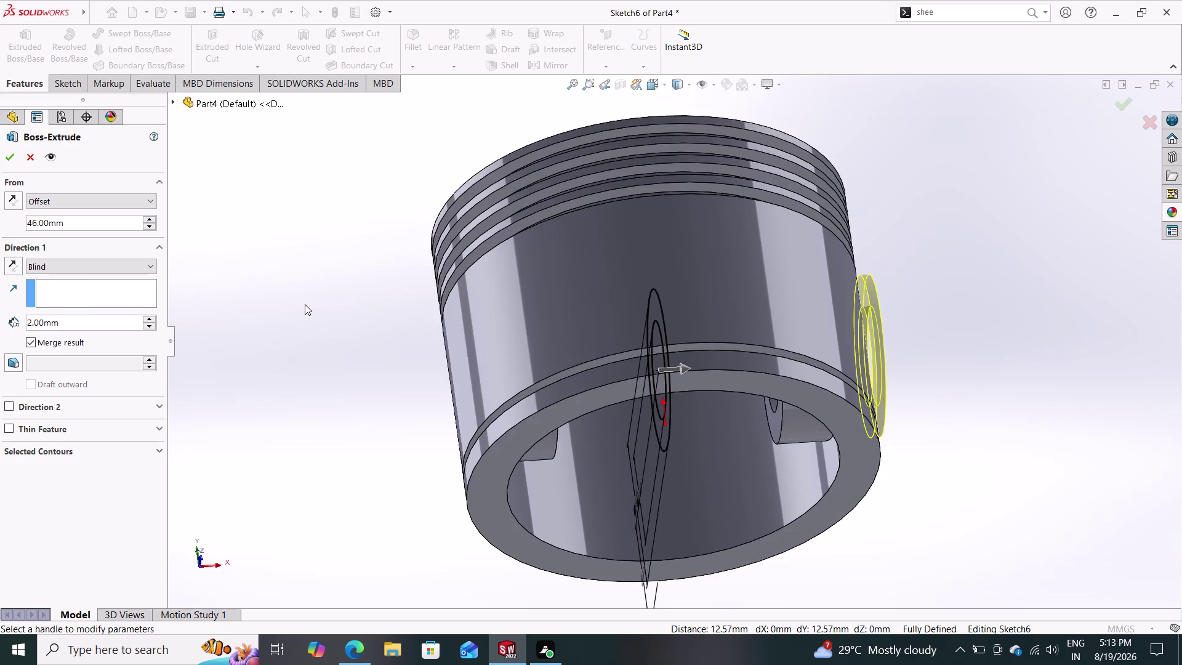
middle_click(301, 313)
middle_drag(300, 309, 281, 267)
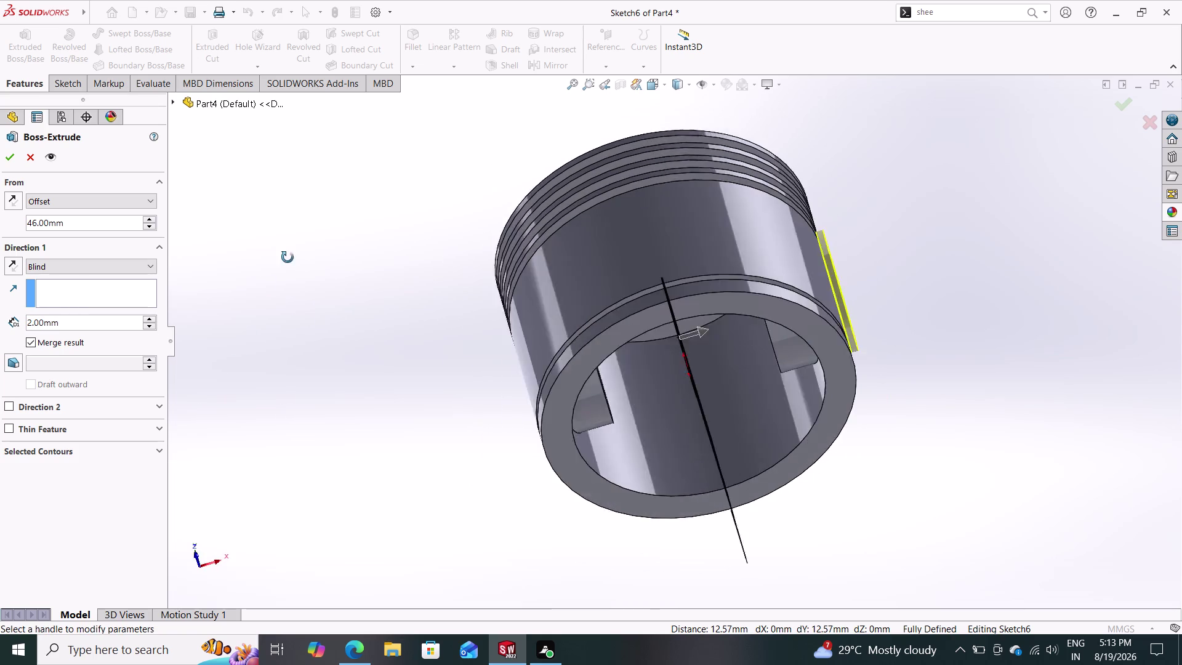
middle_drag(280, 267, 241, 344)
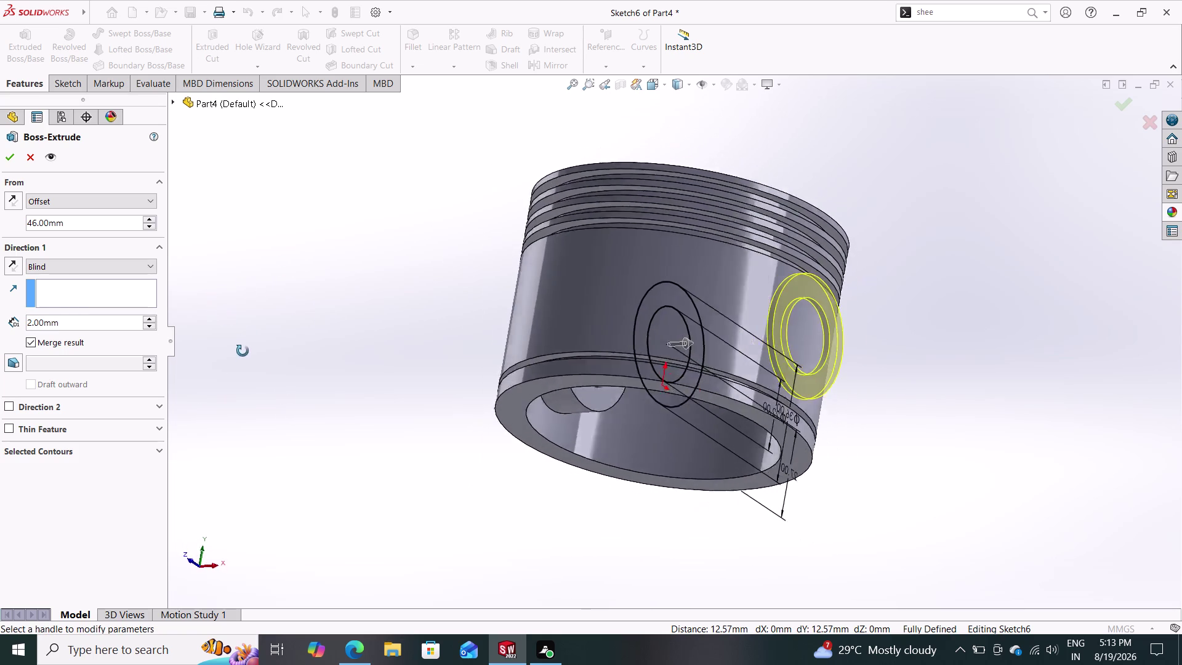
middle_drag(242, 344, 213, 515)
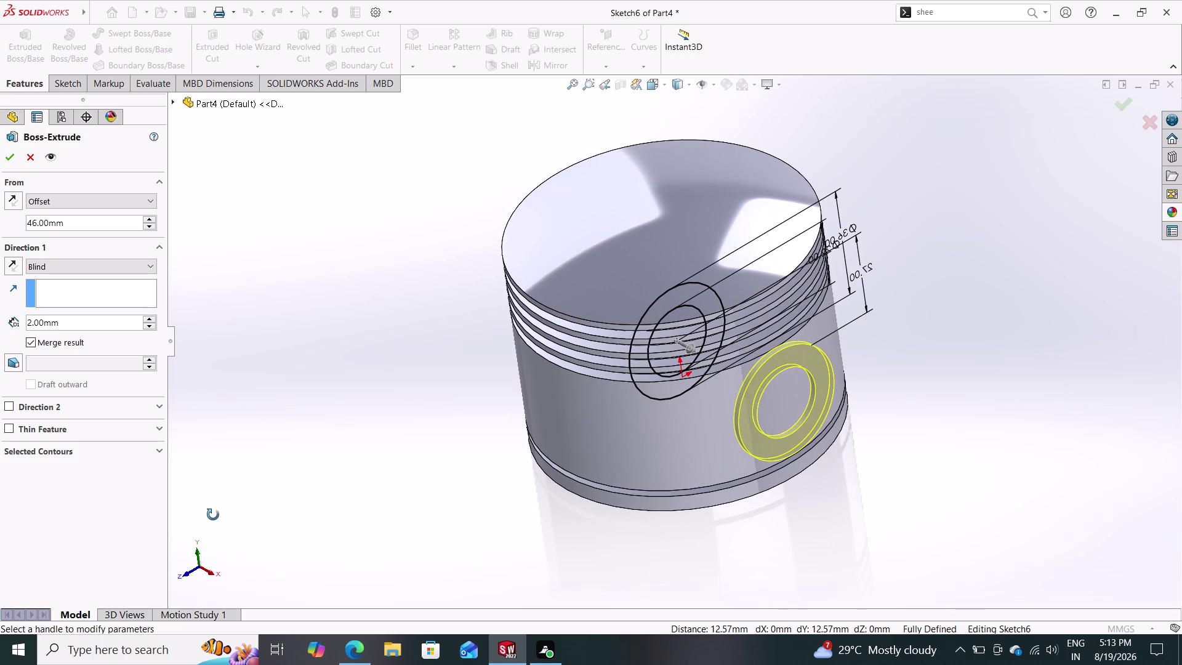
middle_drag(213, 515, 214, 513)
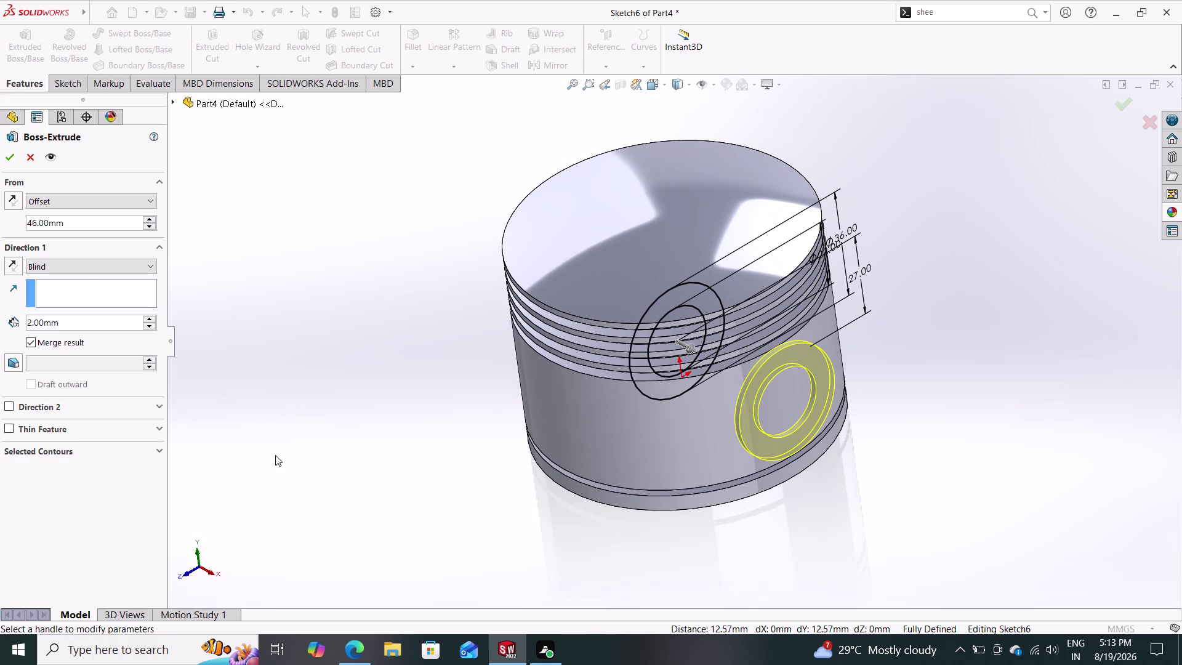
click(10, 160)
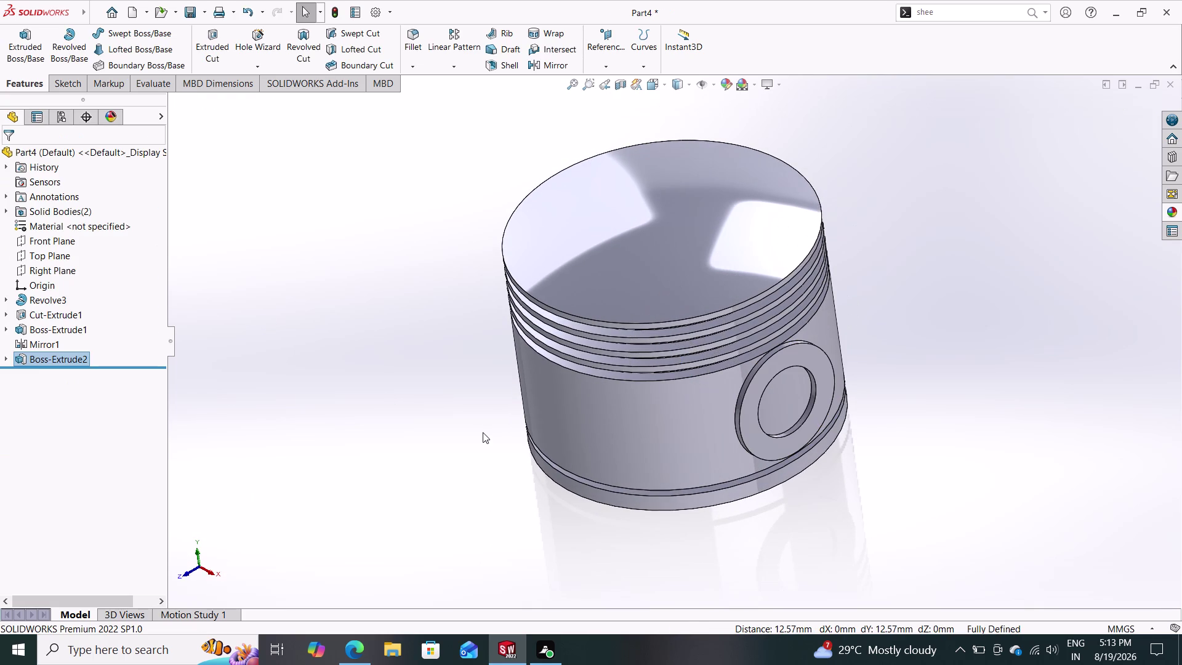
Inspect the new thin ring boss from all sides, then select Boss-Extrude2.
middle_drag(482, 432, 539, 471)
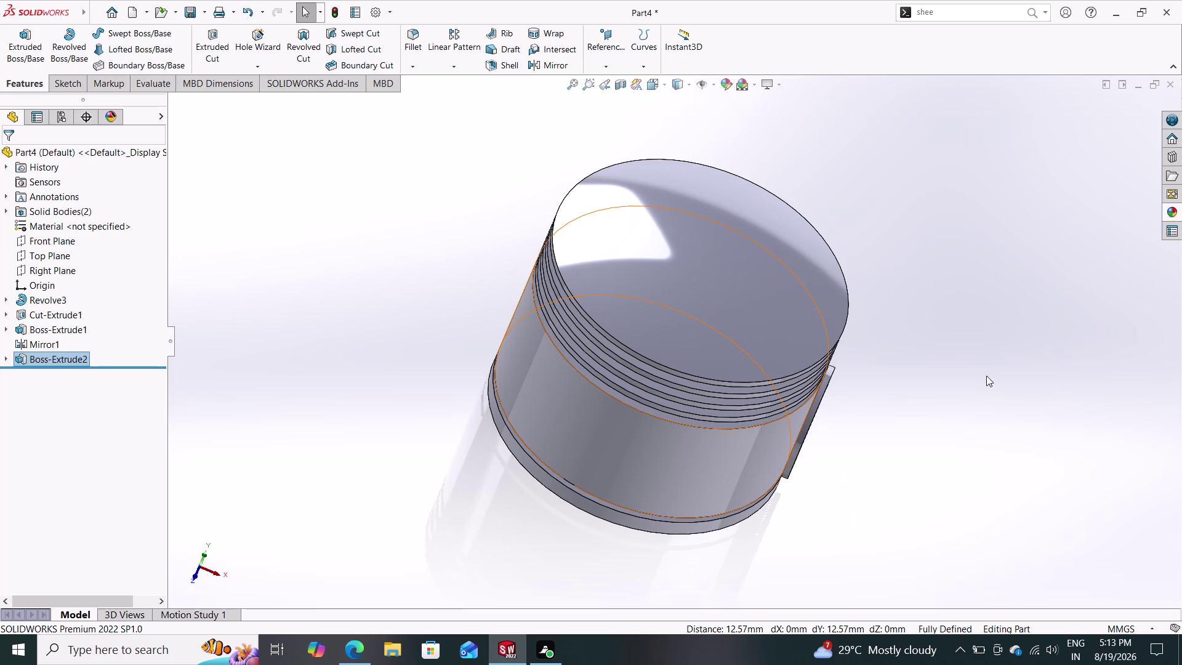
middle_drag(959, 395, 831, 514)
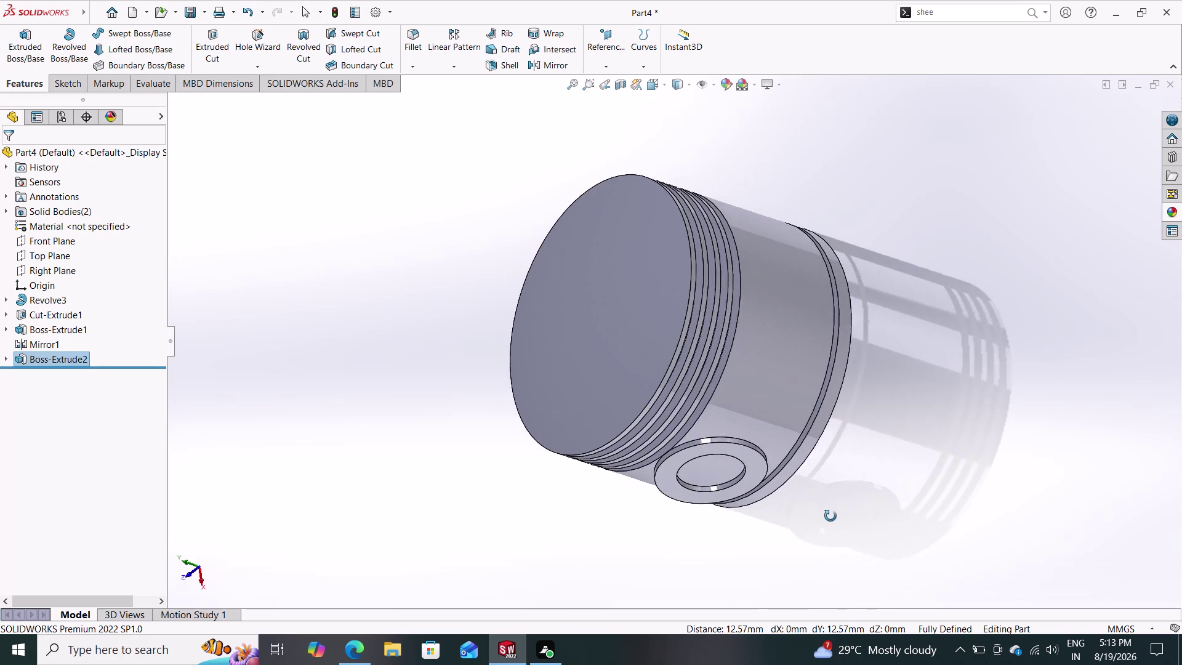
middle_drag(831, 514, 941, 342)
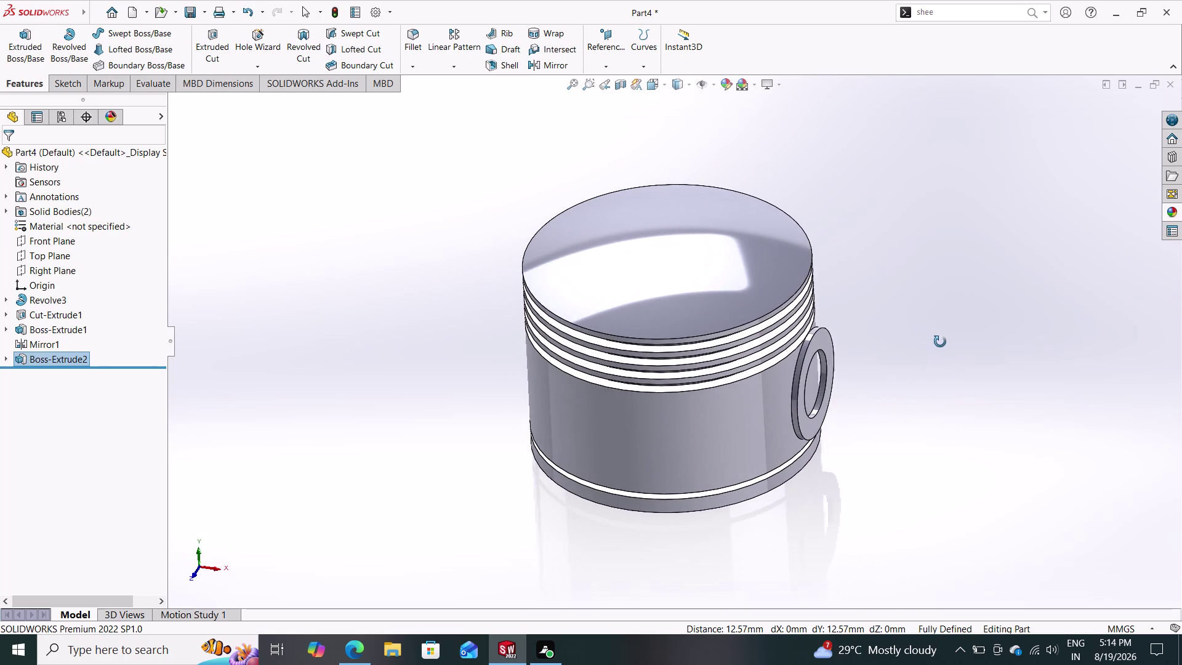
middle_drag(940, 342, 967, 336)
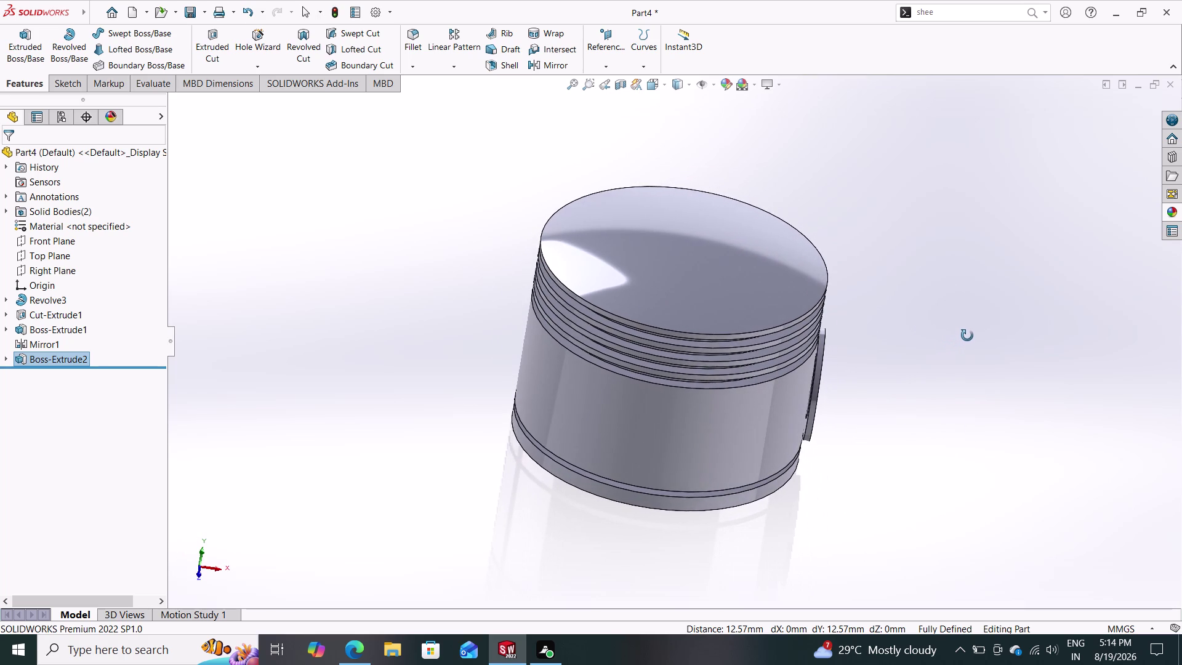
middle_drag(967, 336, 968, 335)
scroll(down, 3)
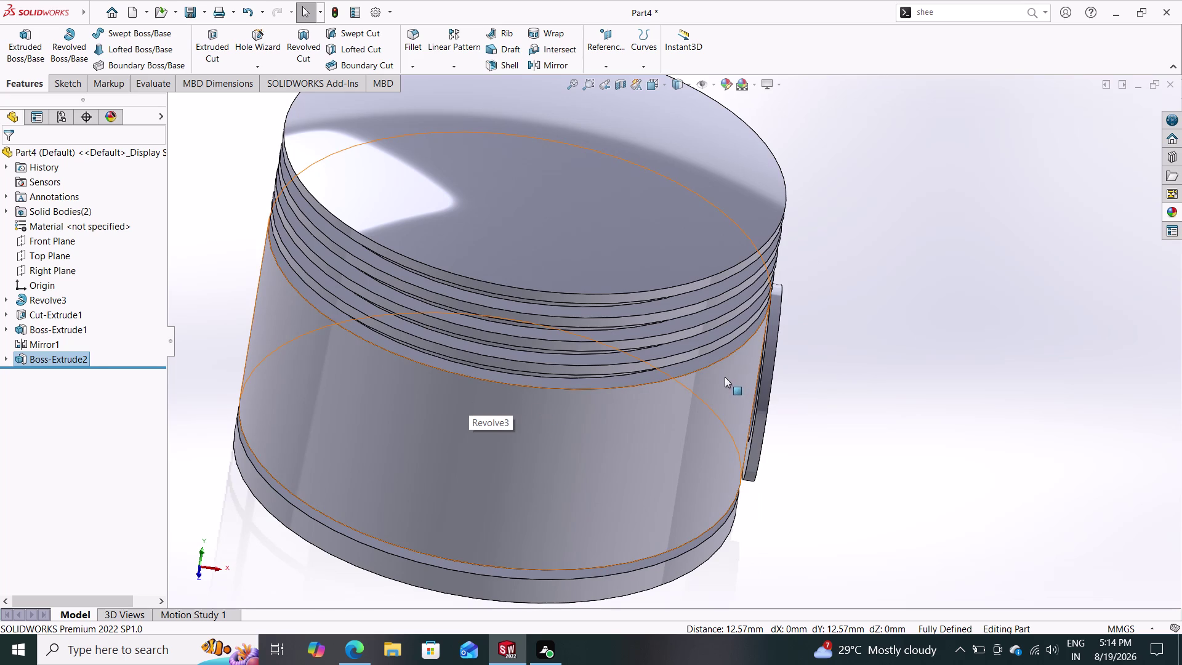
middle_drag(860, 429, 788, 411)
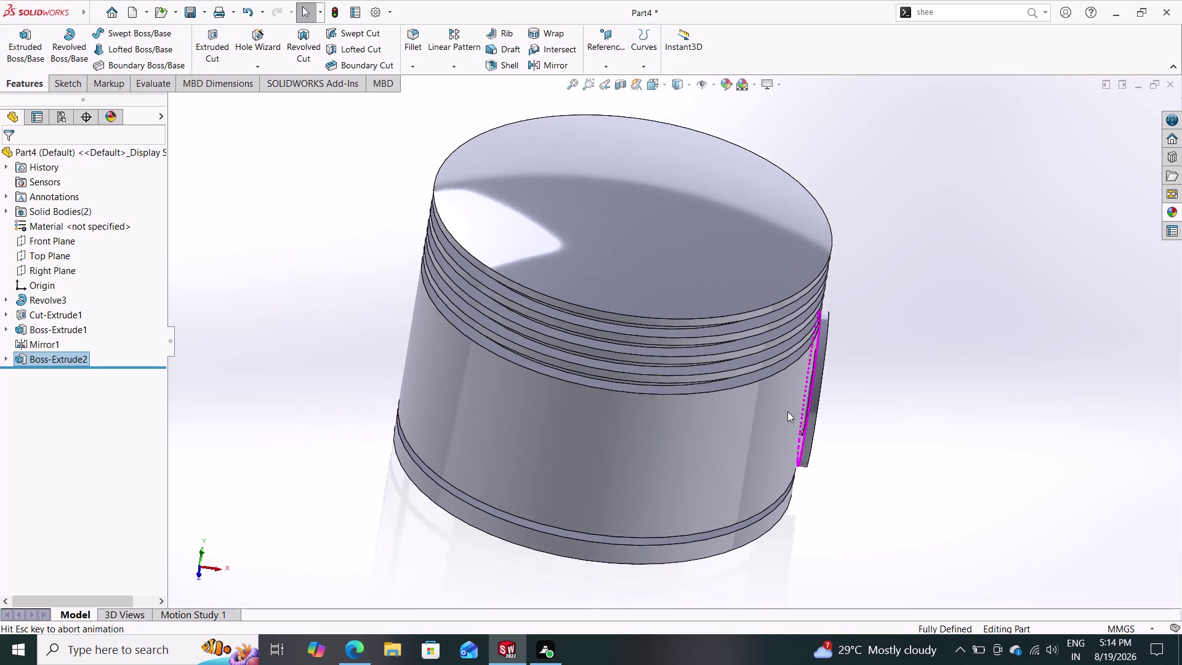
middle_drag(858, 412, 869, 423)
middle_drag(881, 477, 884, 477)
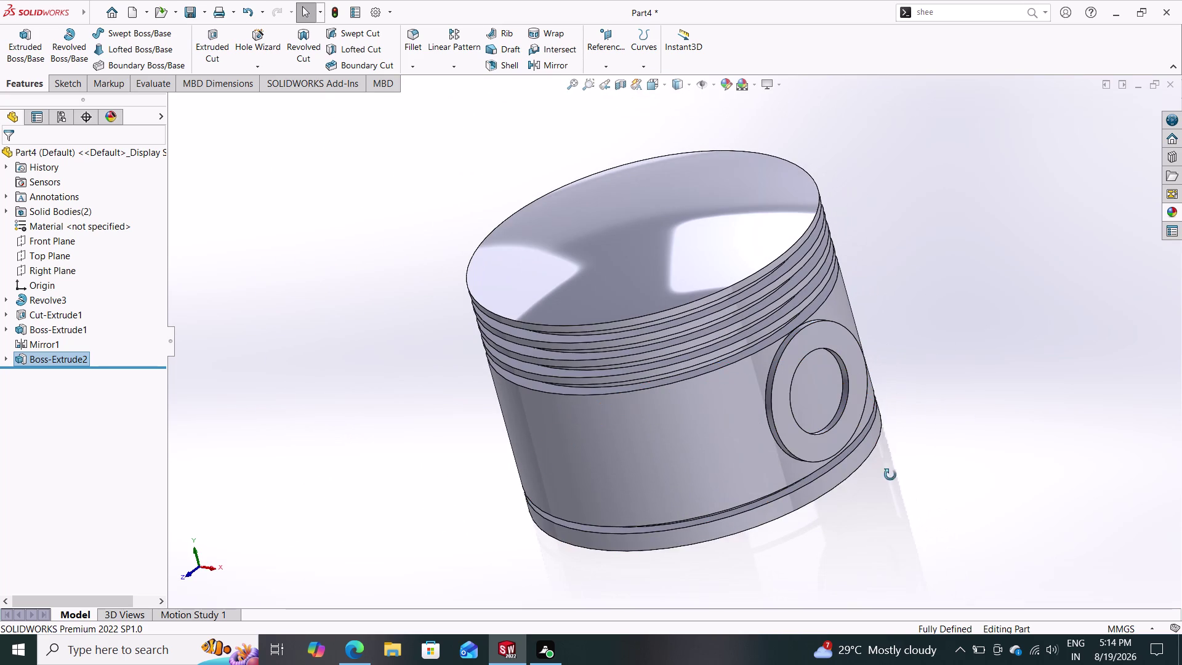
middle_drag(884, 477, 927, 468)
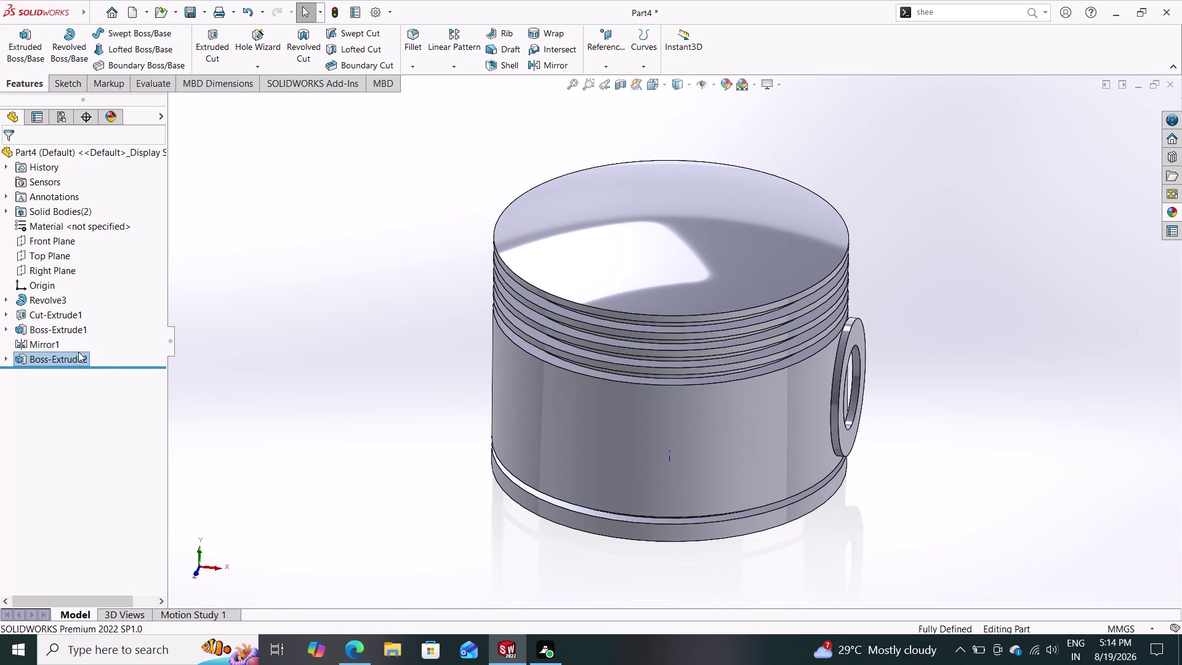
click(63, 359)
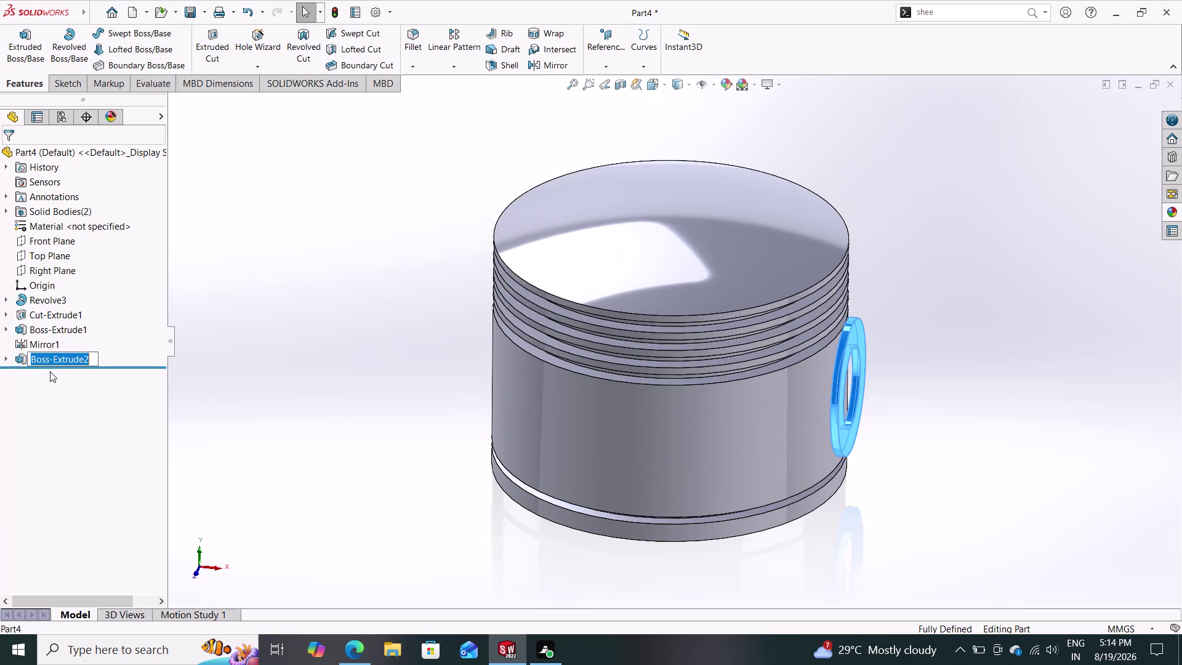
click(27, 362)
Edit Boss-Extrude2 and set its offset distance to 44 mm.
key(Escape)
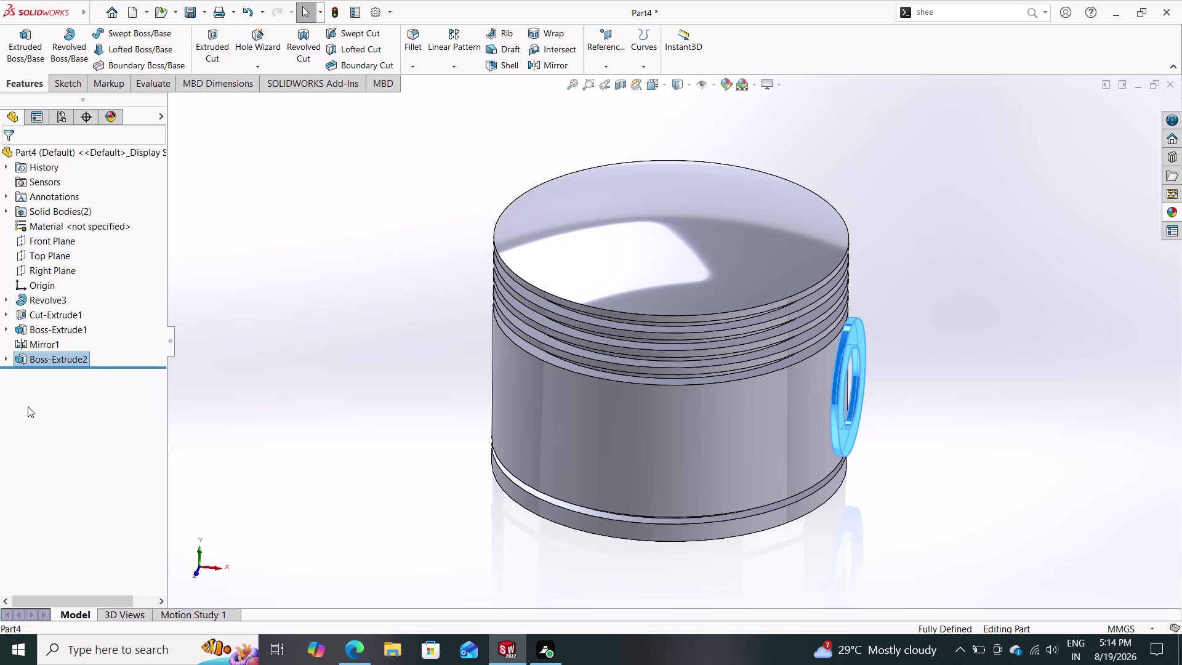
click(16, 359)
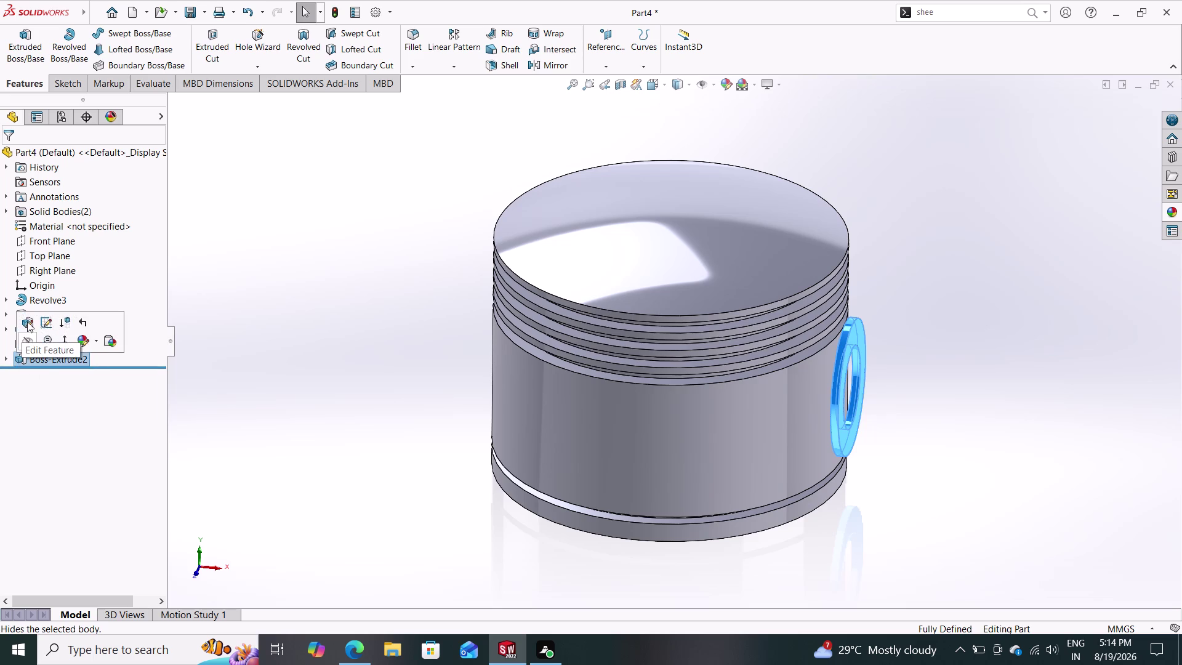
click(27, 321)
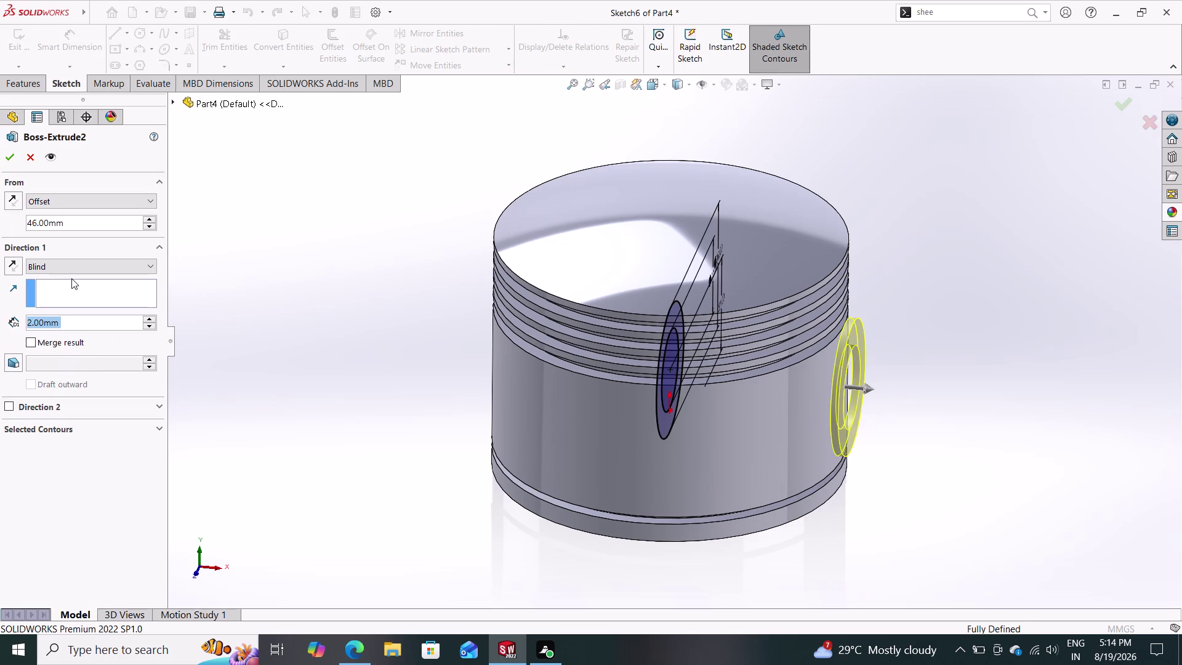
click(34, 217)
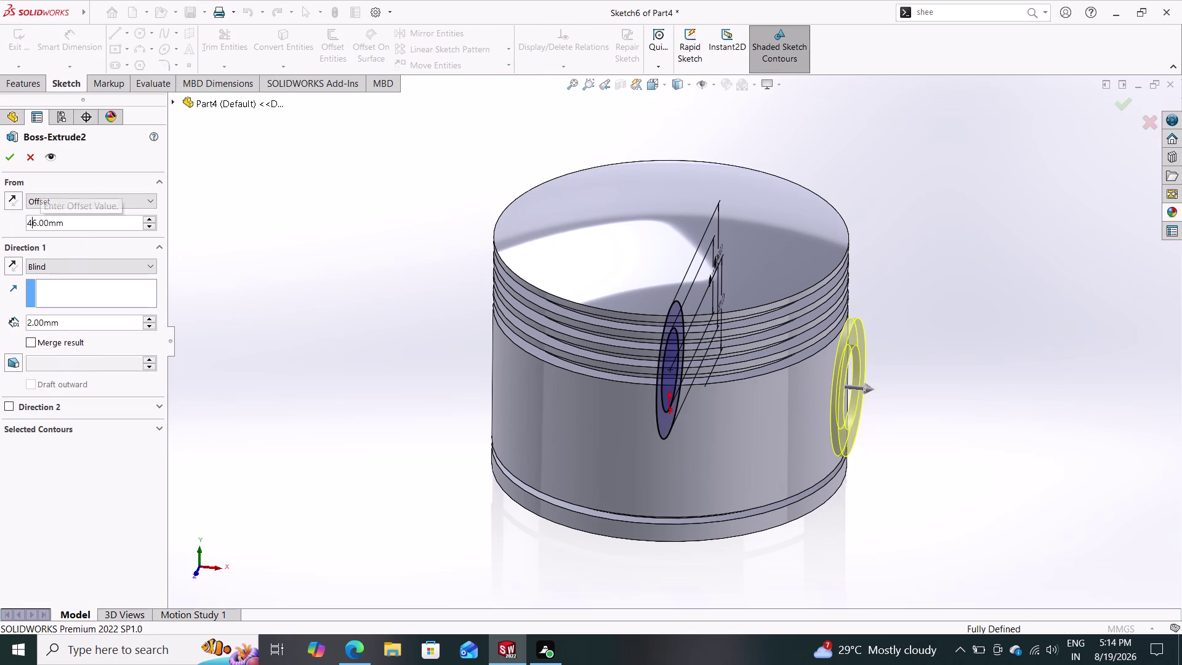
drag(77, 224, 11, 228)
text(44)
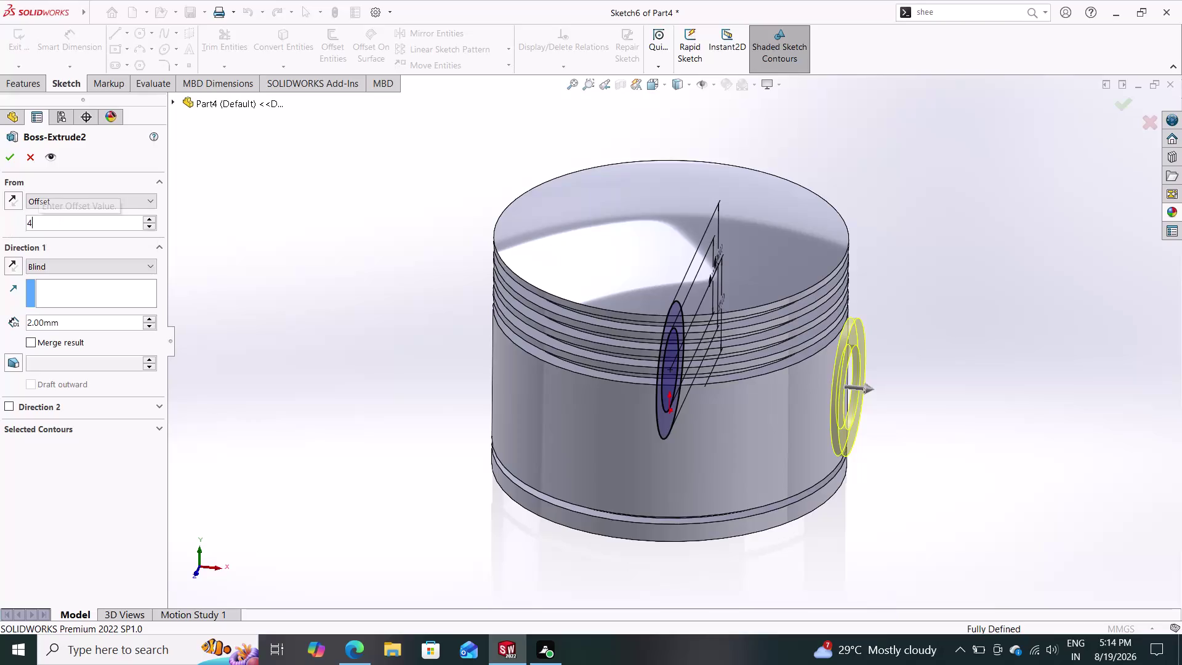
key(Return)
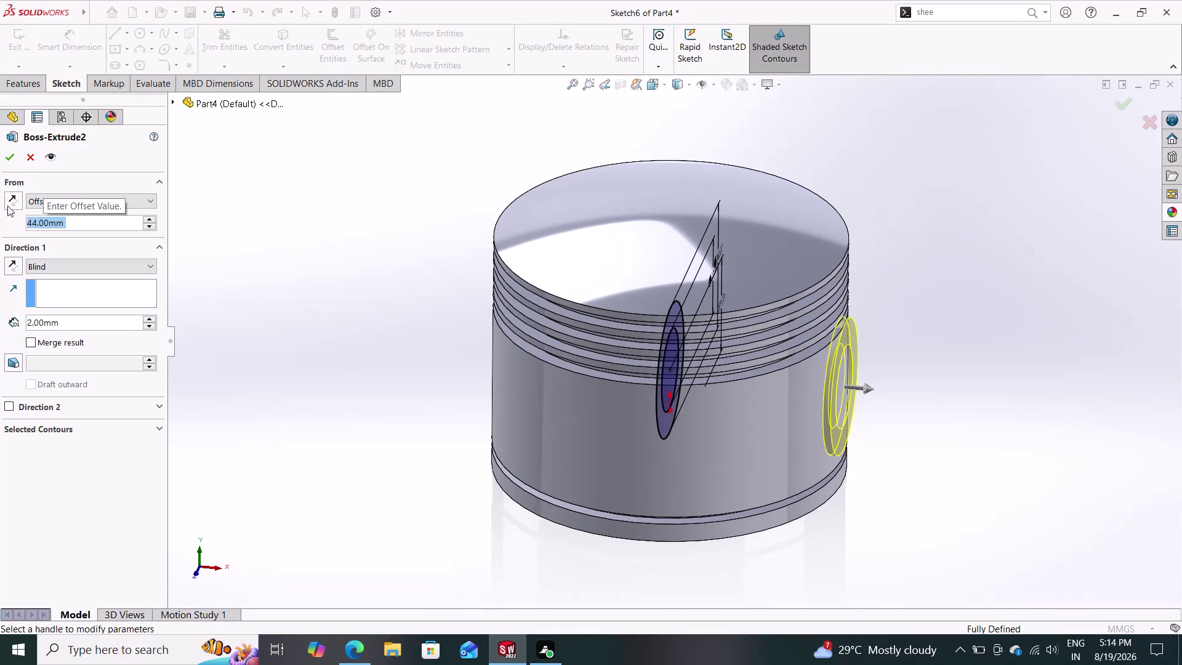
click(7, 157)
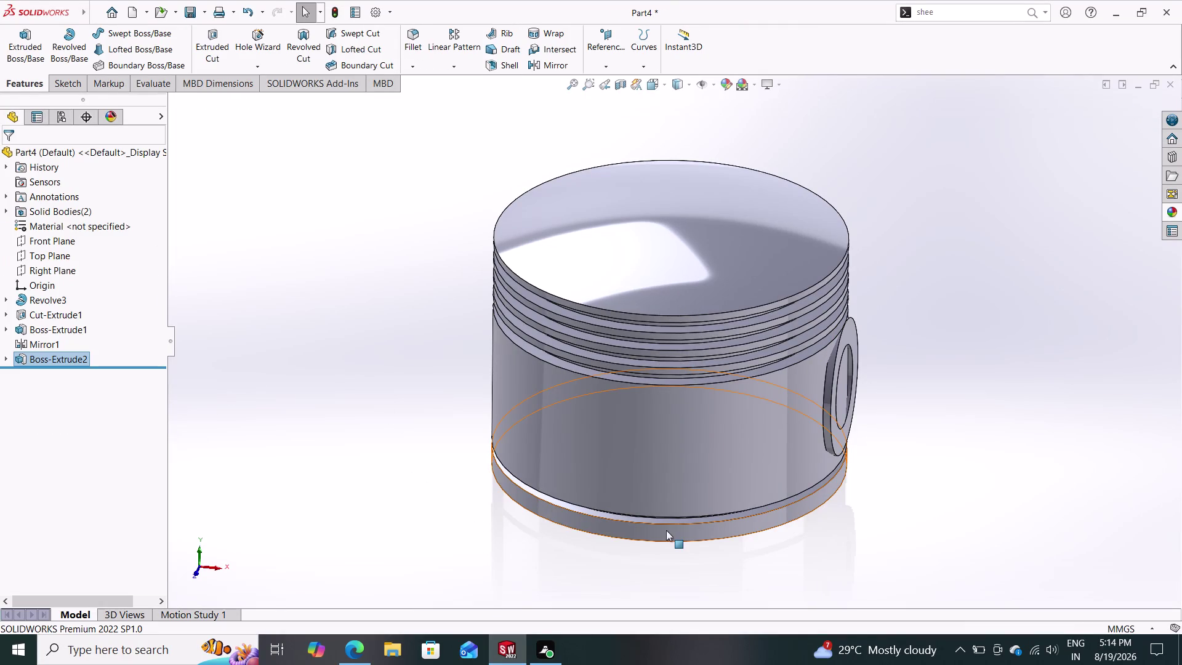
middle_drag(915, 450, 852, 448)
middle_drag(853, 448, 923, 418)
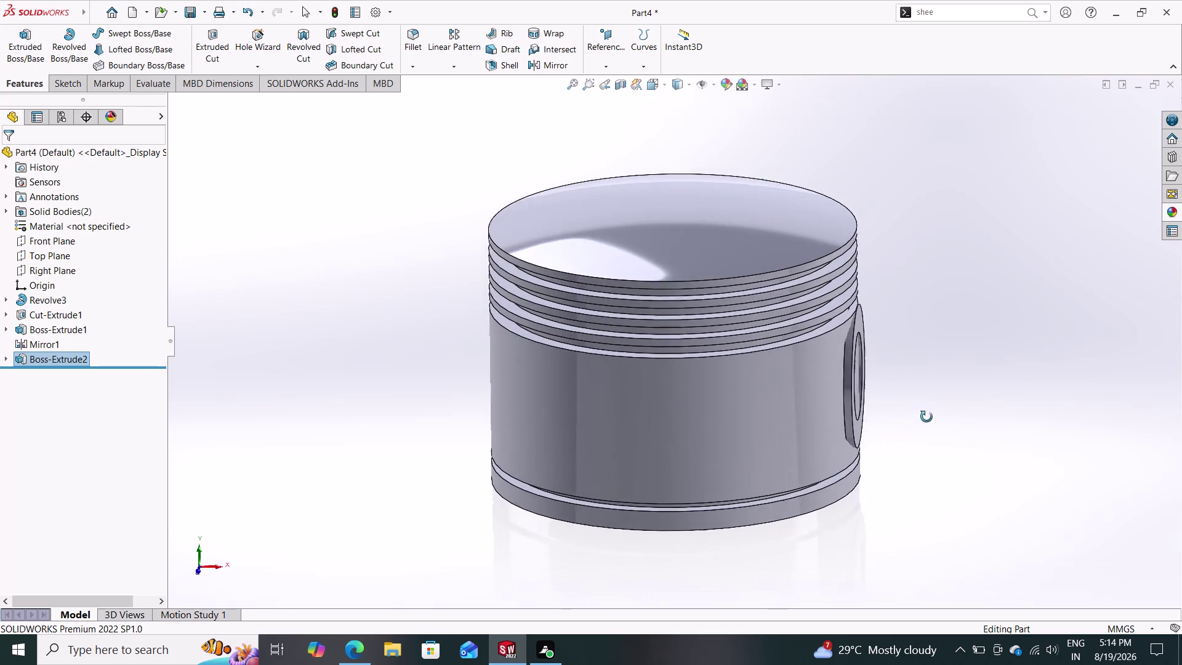
middle_drag(923, 417, 901, 415)
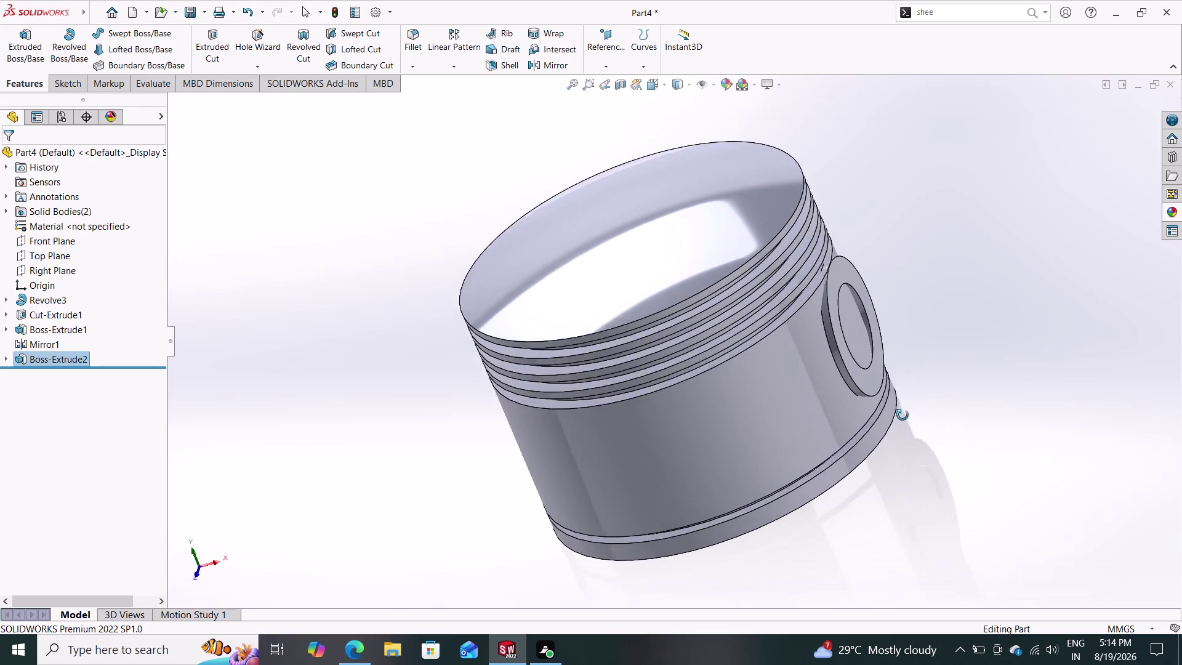
middle_drag(902, 415, 810, 483)
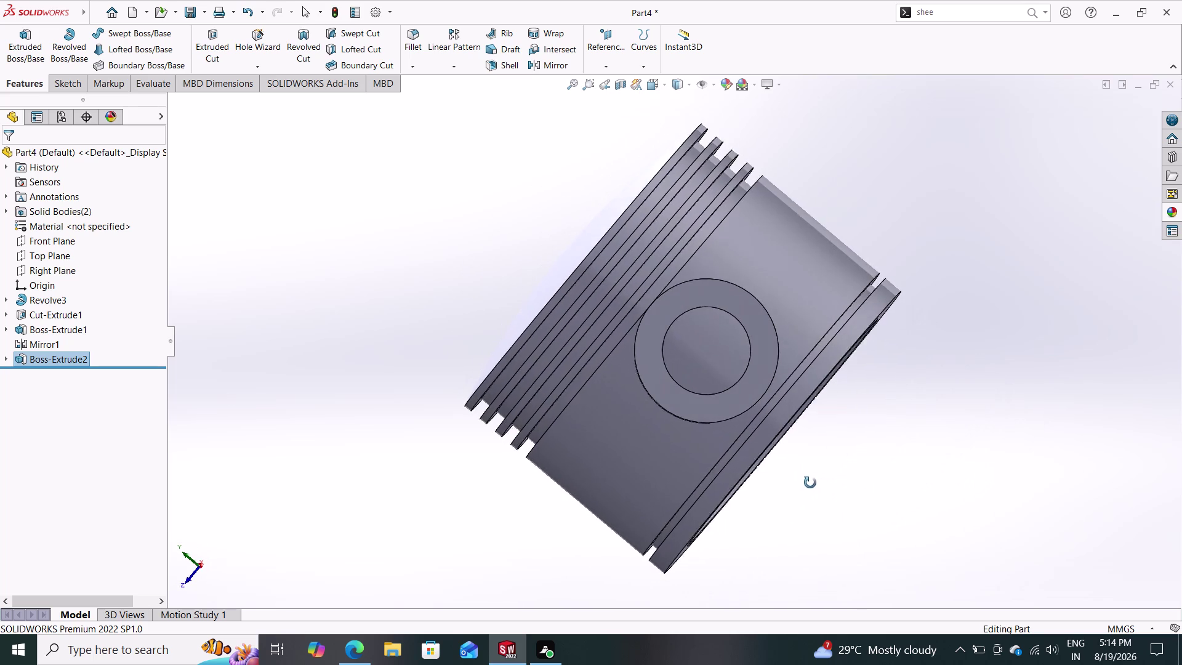
middle_drag(809, 484, 922, 427)
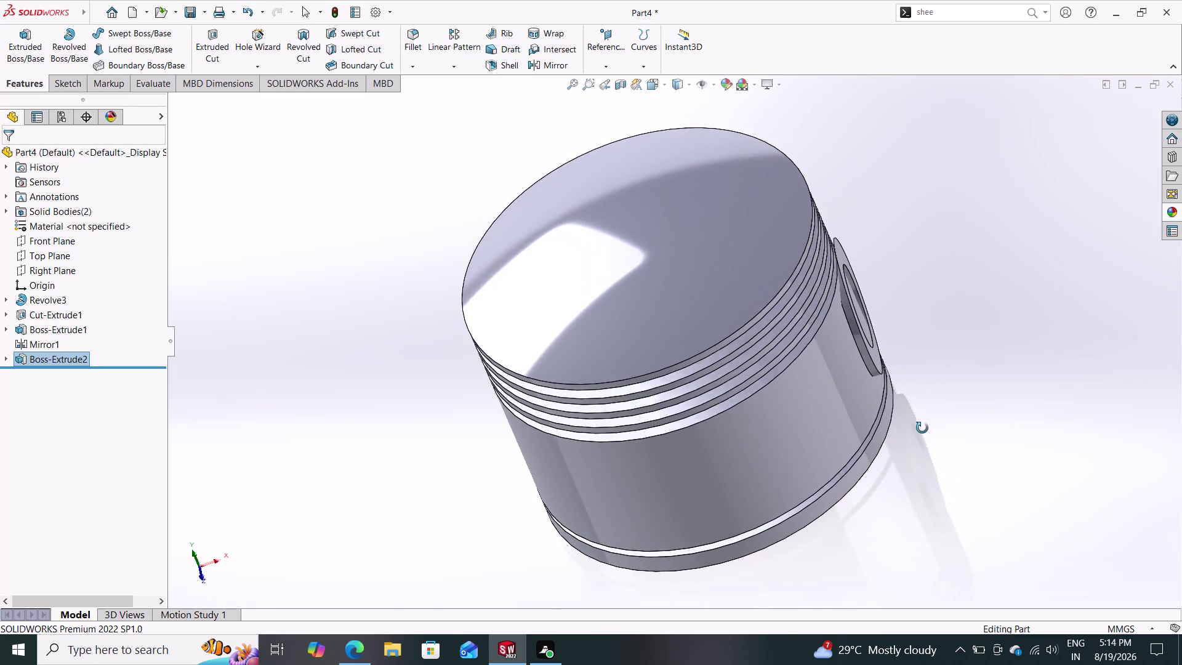
middle_drag(922, 427, 920, 436)
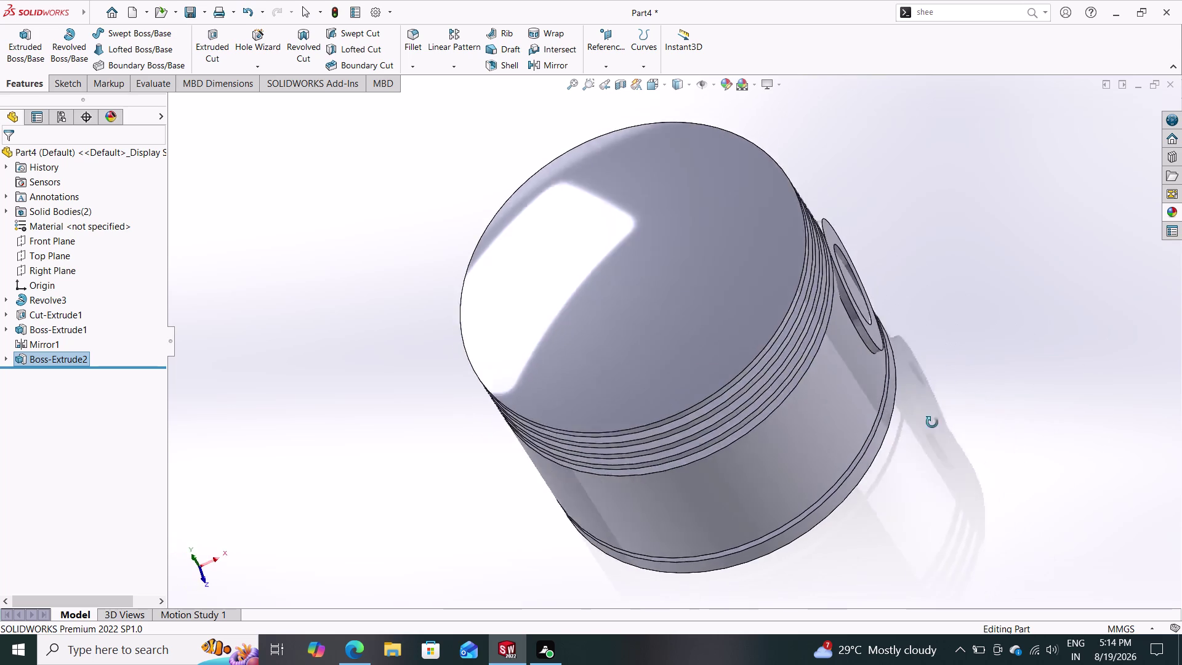
middle_drag(920, 436, 956, 386)
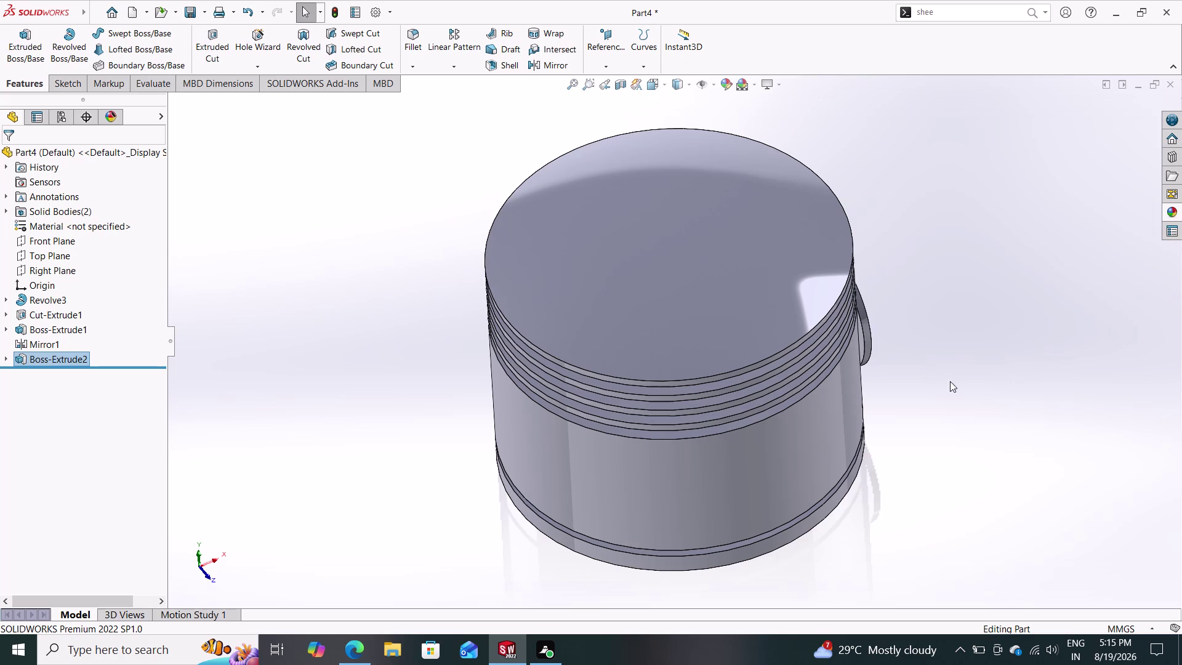
middle_drag(917, 393, 888, 408)
middle_drag(985, 382, 996, 350)
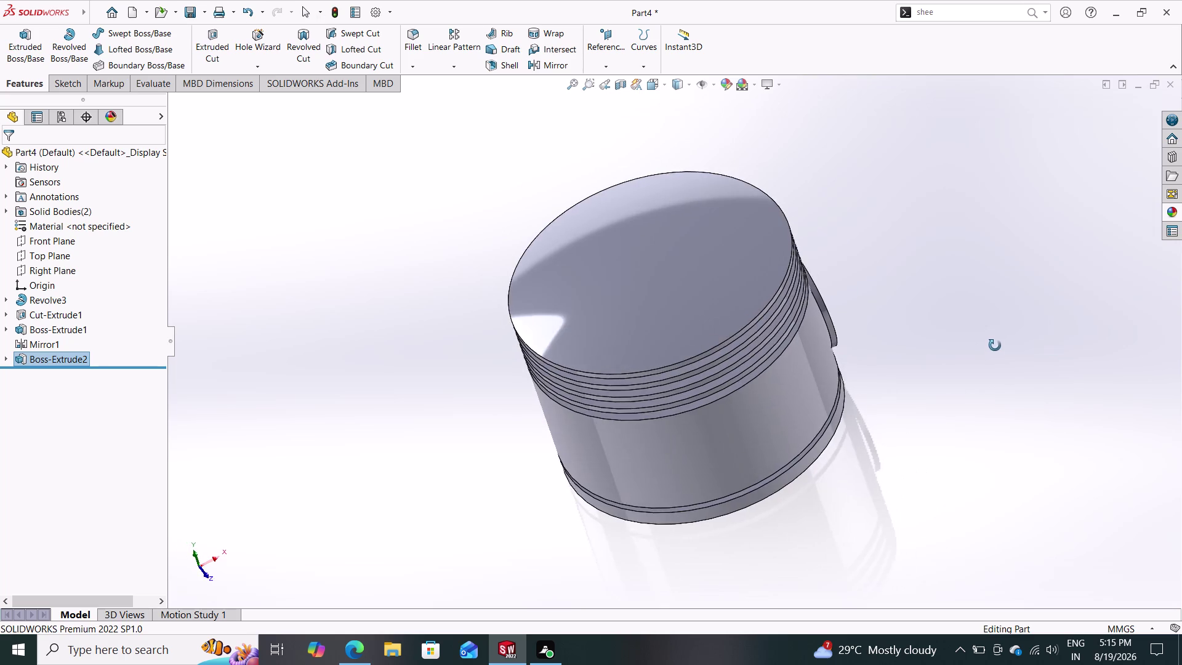
middle_drag(996, 350, 987, 304)
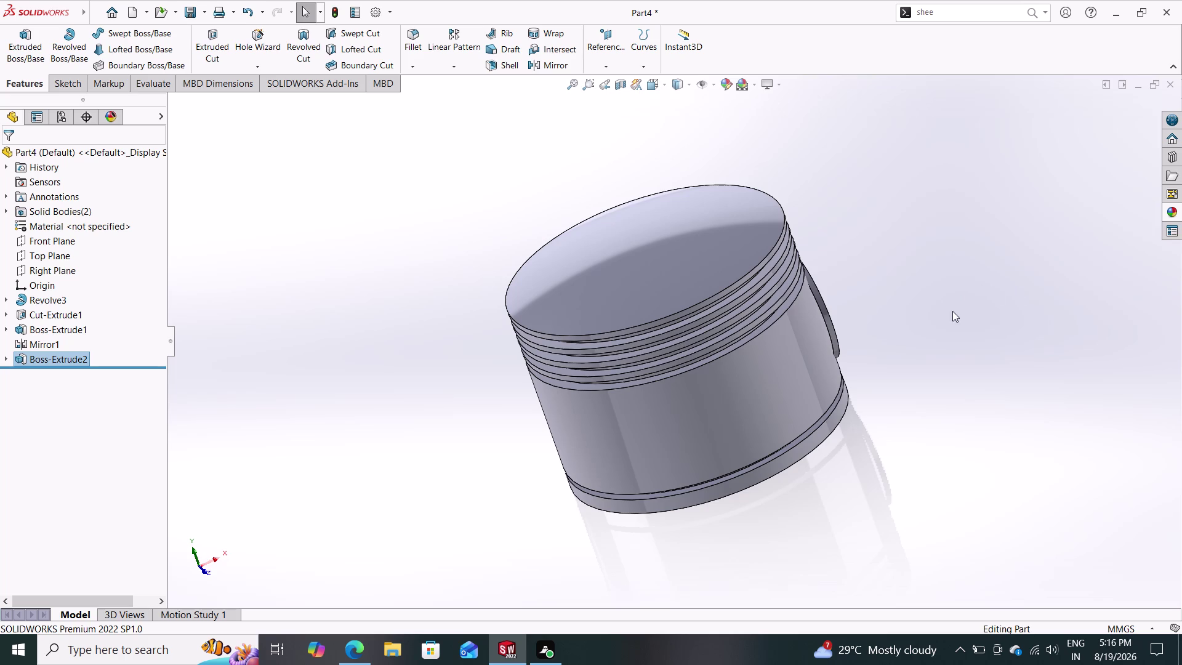
middle_drag(902, 347, 848, 391)
middle_drag(912, 362, 938, 325)
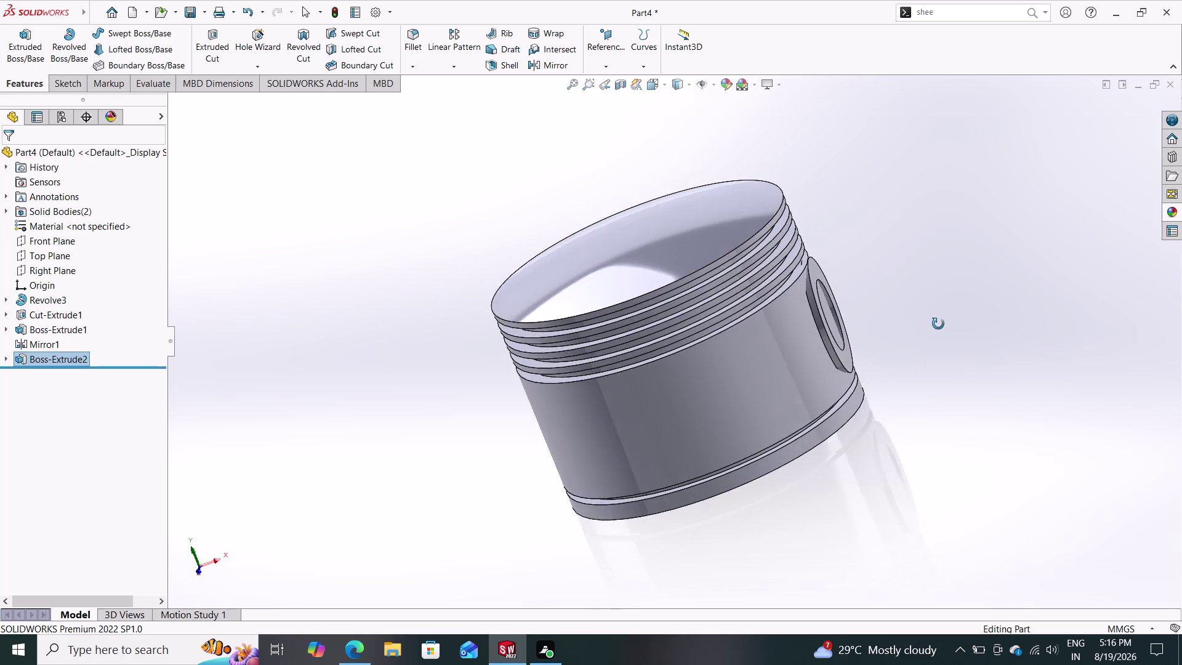
middle_drag(938, 324, 912, 393)
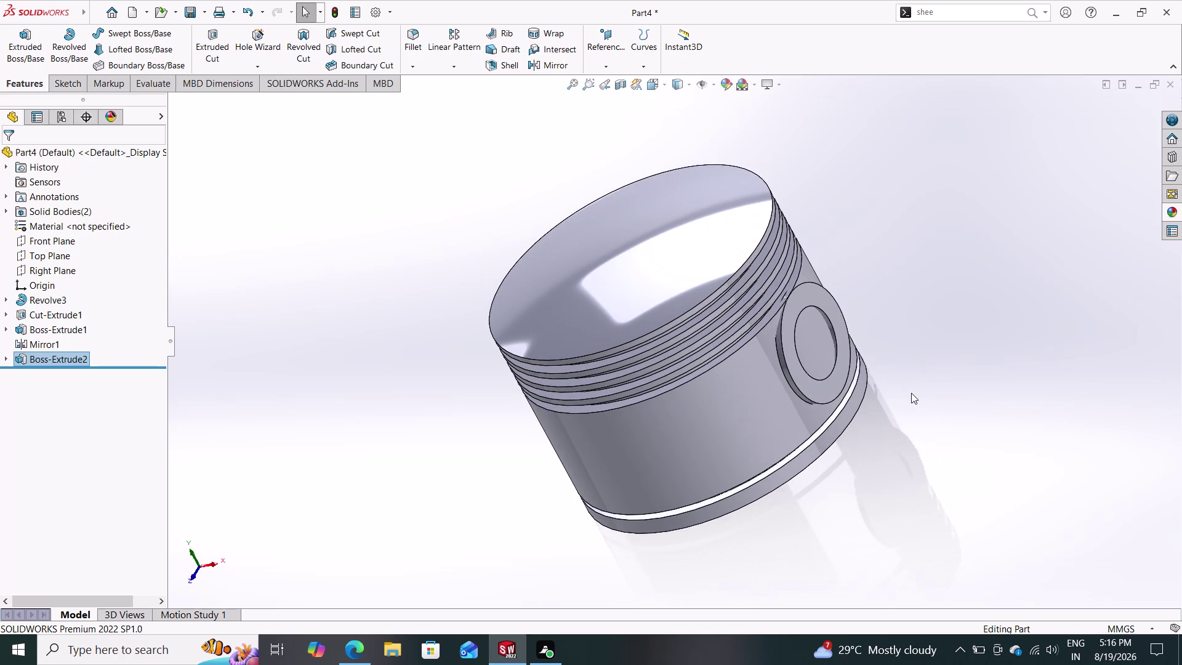
click(810, 443)
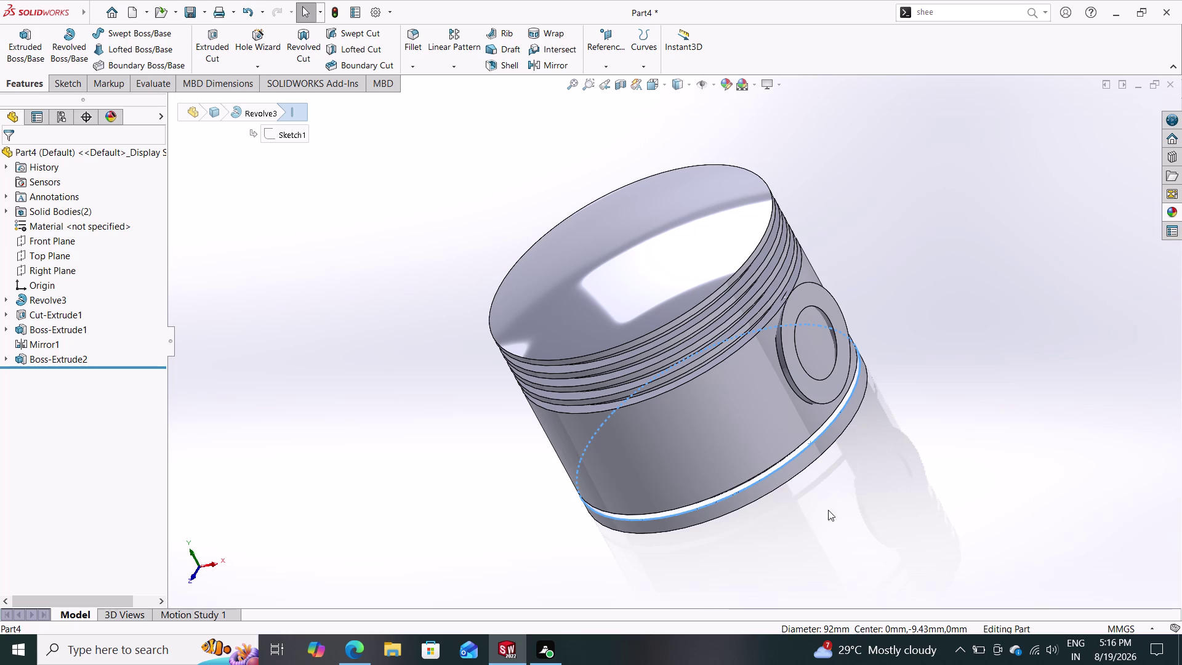
middle_drag(882, 501, 885, 442)
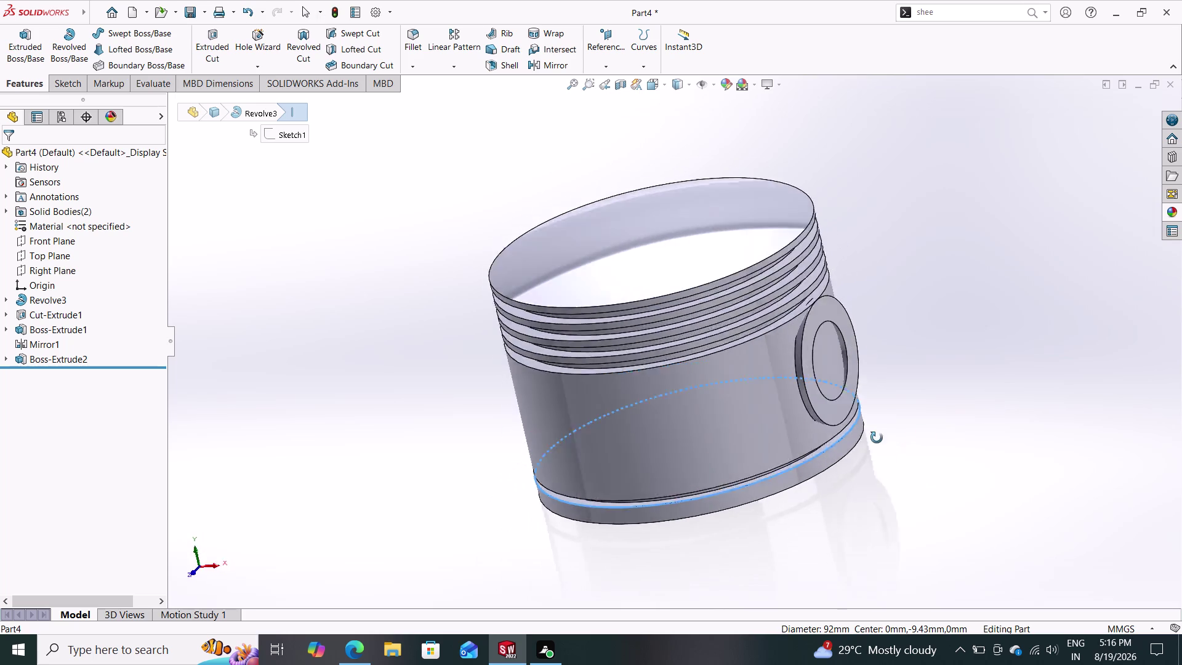
middle_drag(885, 442, 935, 381)
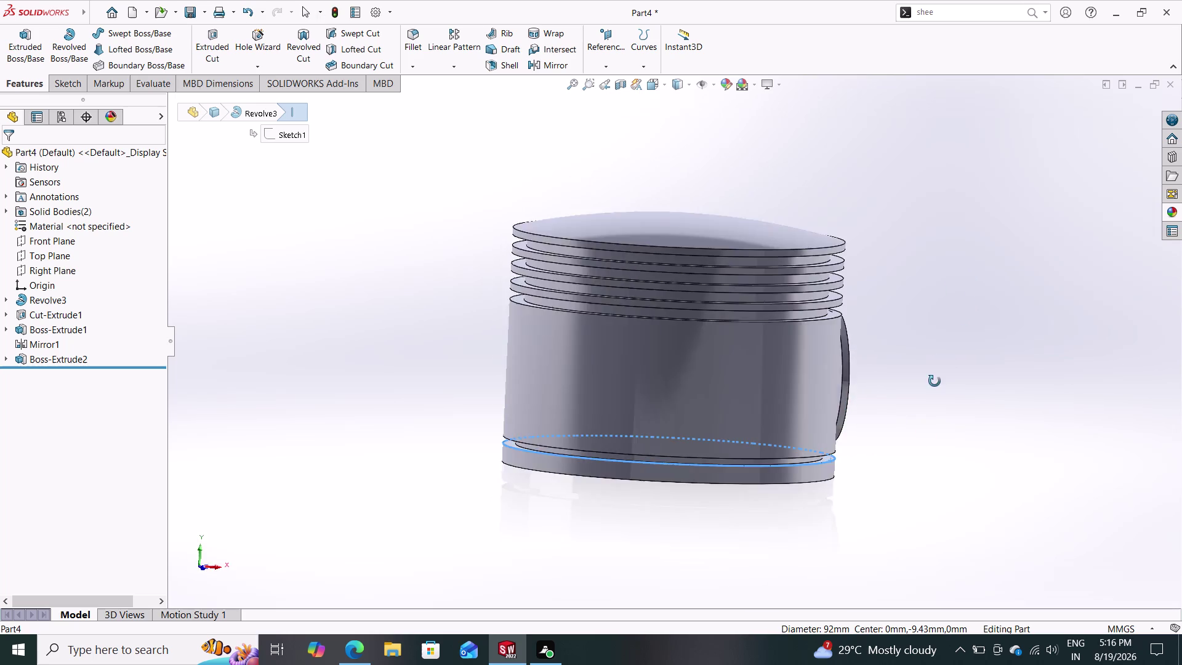
middle_drag(934, 381, 895, 414)
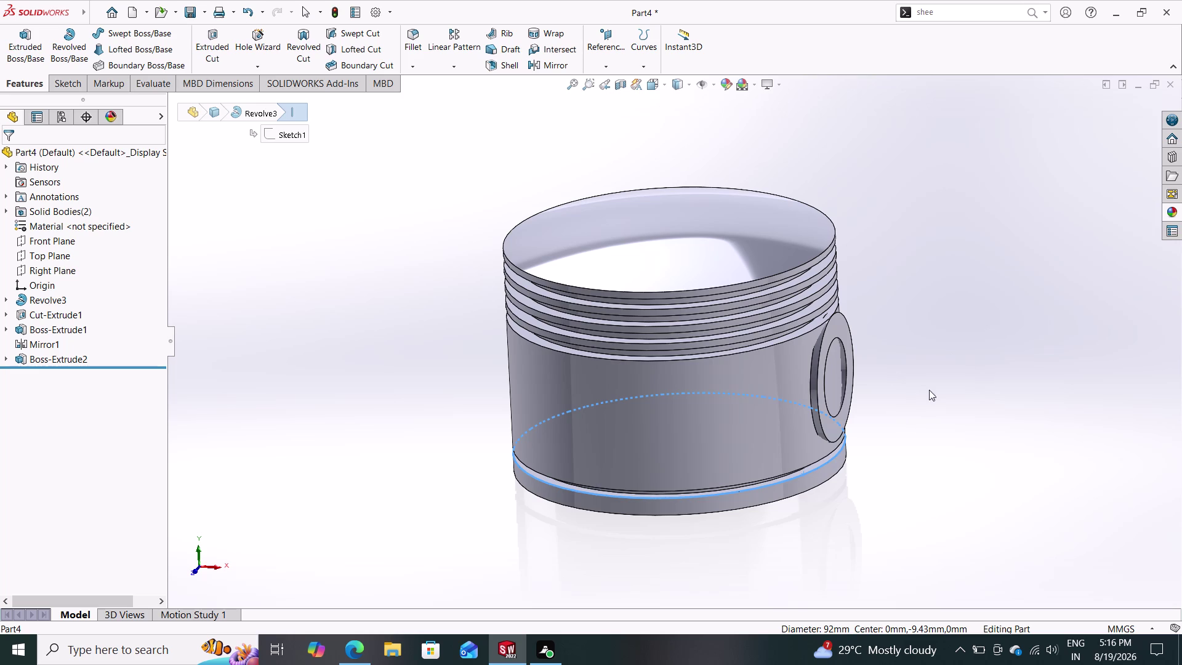
middle_drag(964, 343, 914, 392)
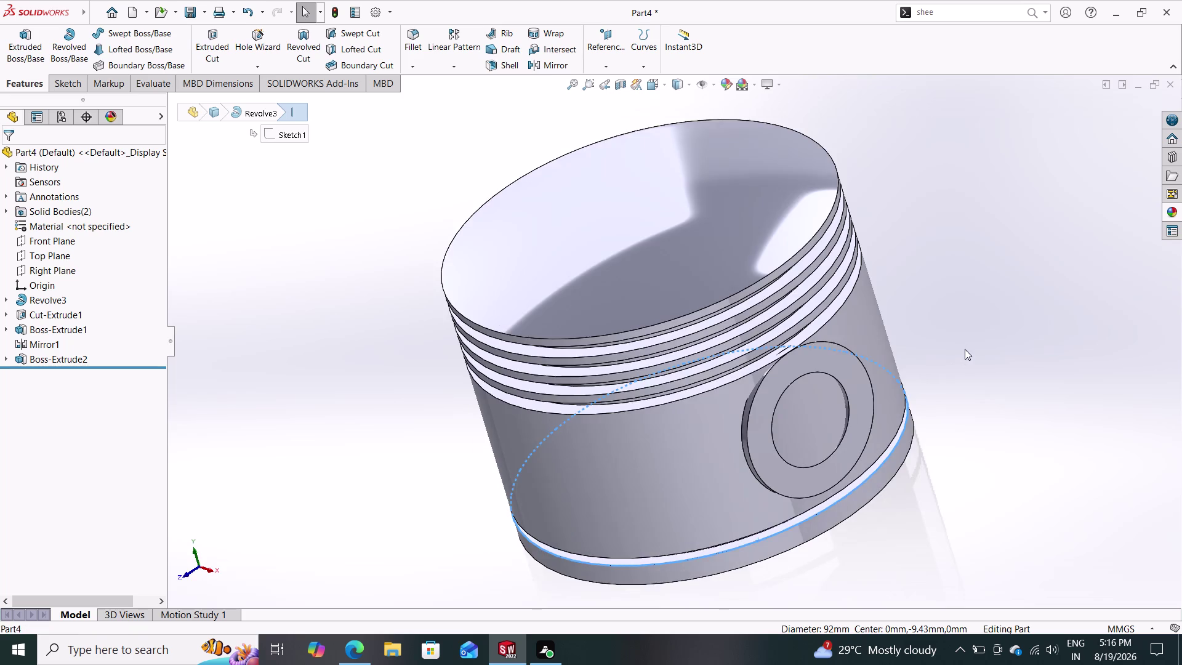
middle_drag(959, 354, 980, 354)
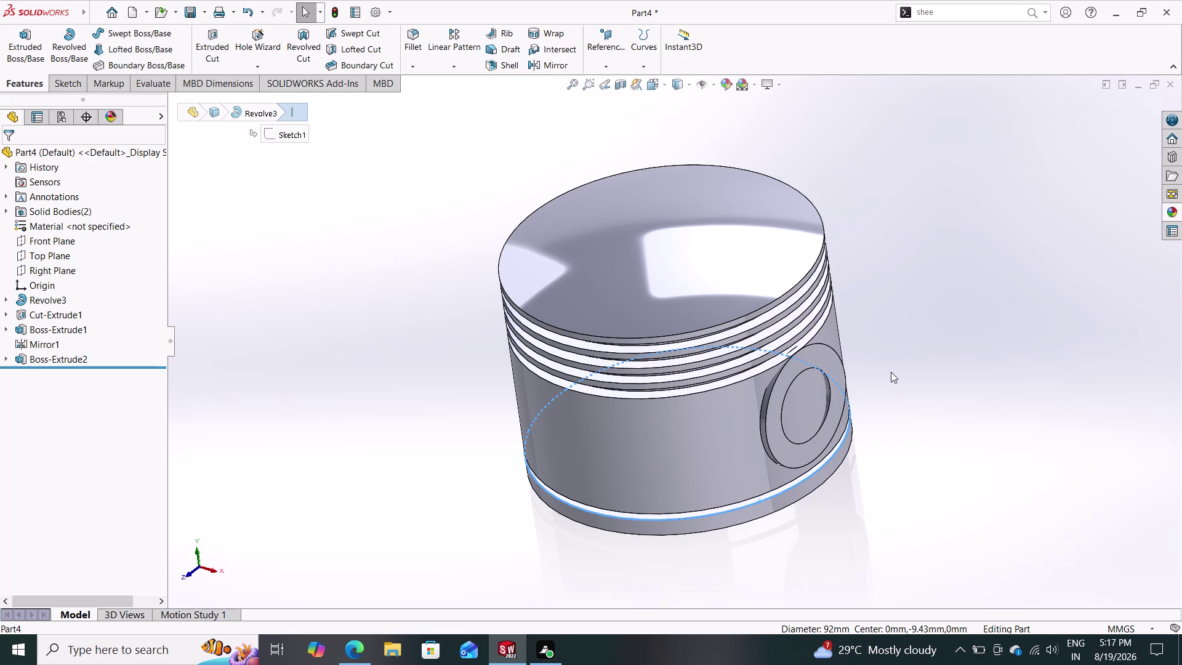
middle_drag(902, 425, 898, 358)
middle_drag(859, 359, 840, 305)
middle_drag(905, 378, 881, 242)
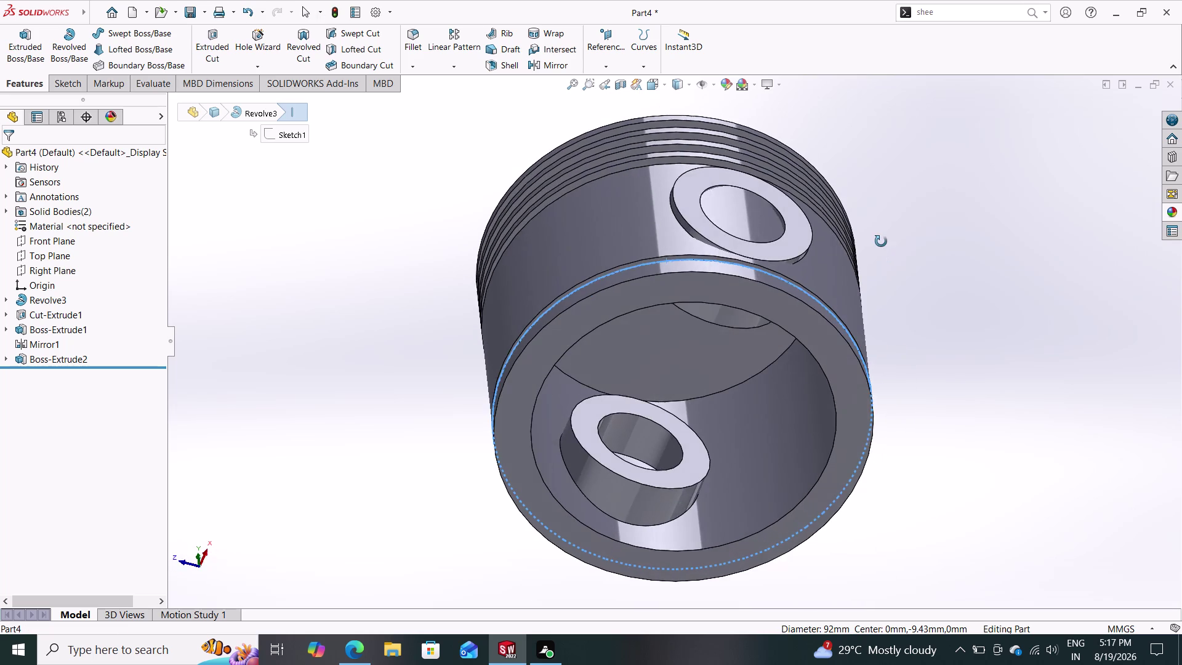
middle_drag(881, 241, 871, 414)
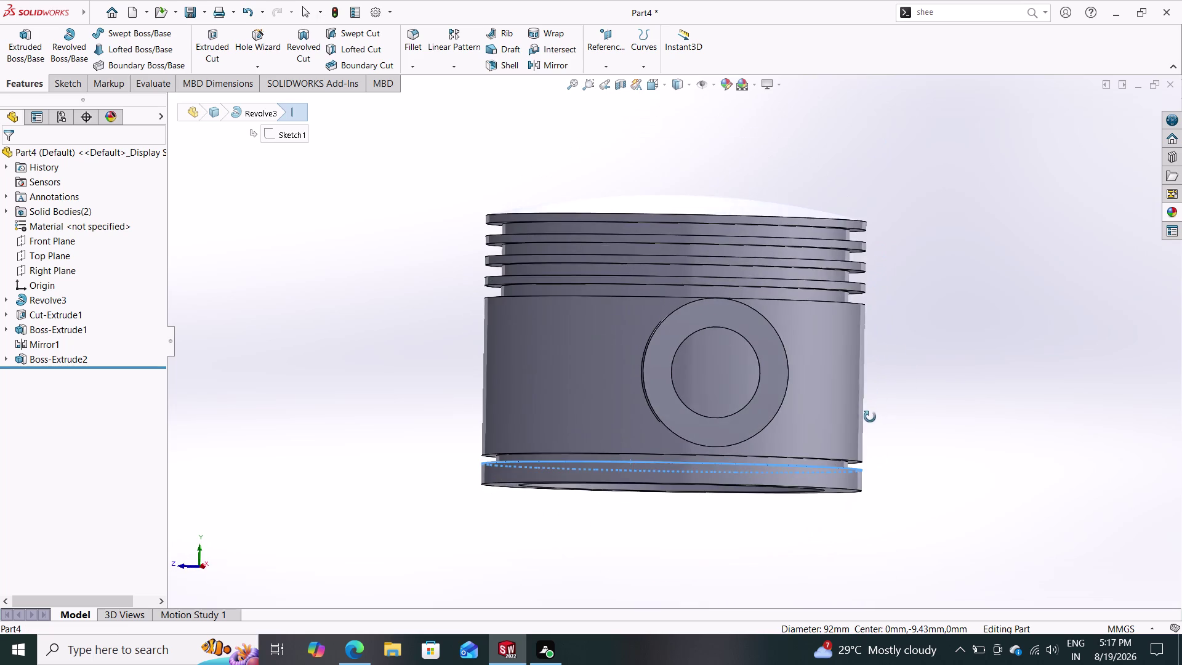
middle_drag(871, 414, 891, 477)
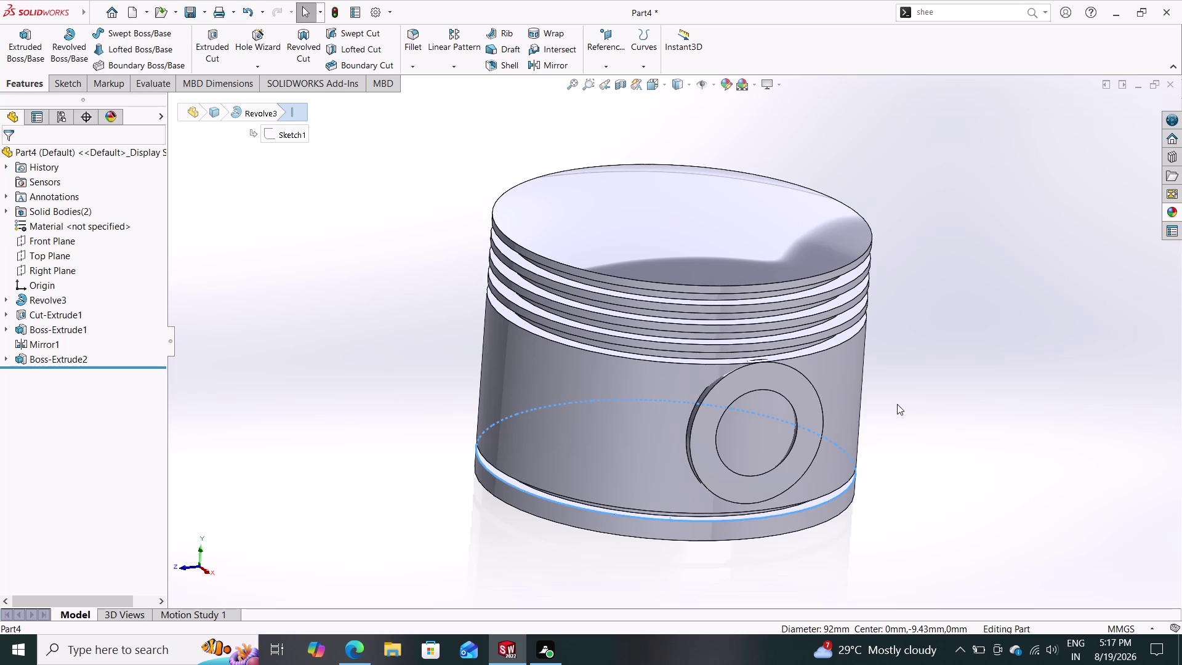
Undo the pin boss and delete the 36 mm circle from its sketch.
key(ctrl+z)
key(ctrl+z)
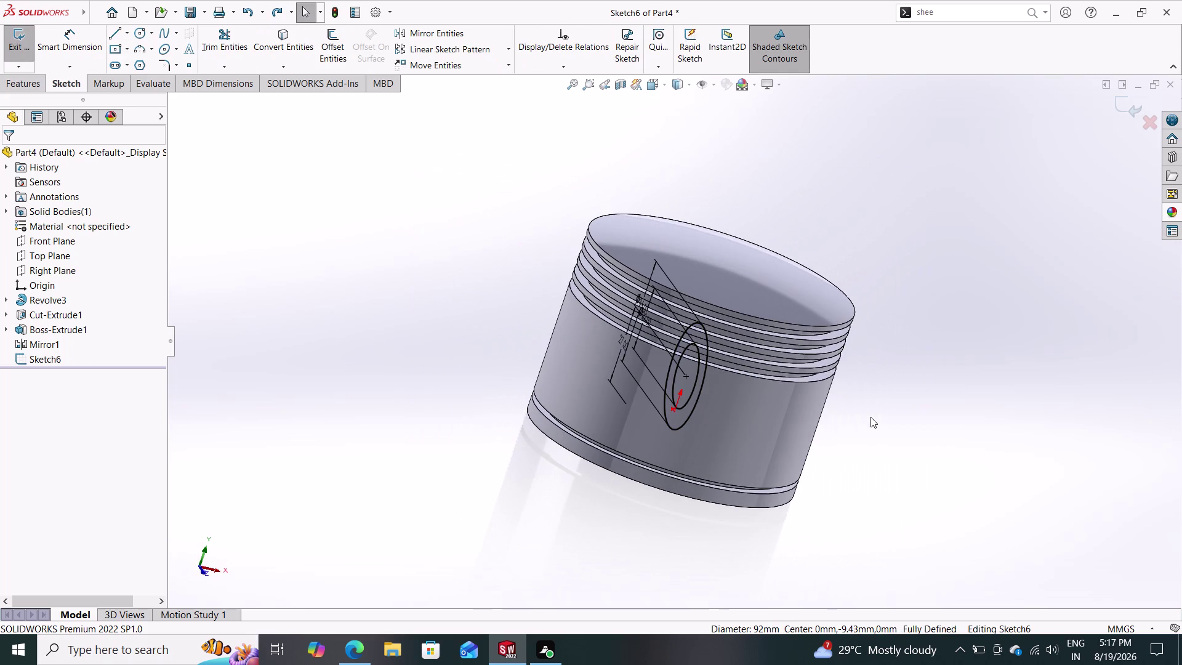
middle_drag(485, 414, 551, 451)
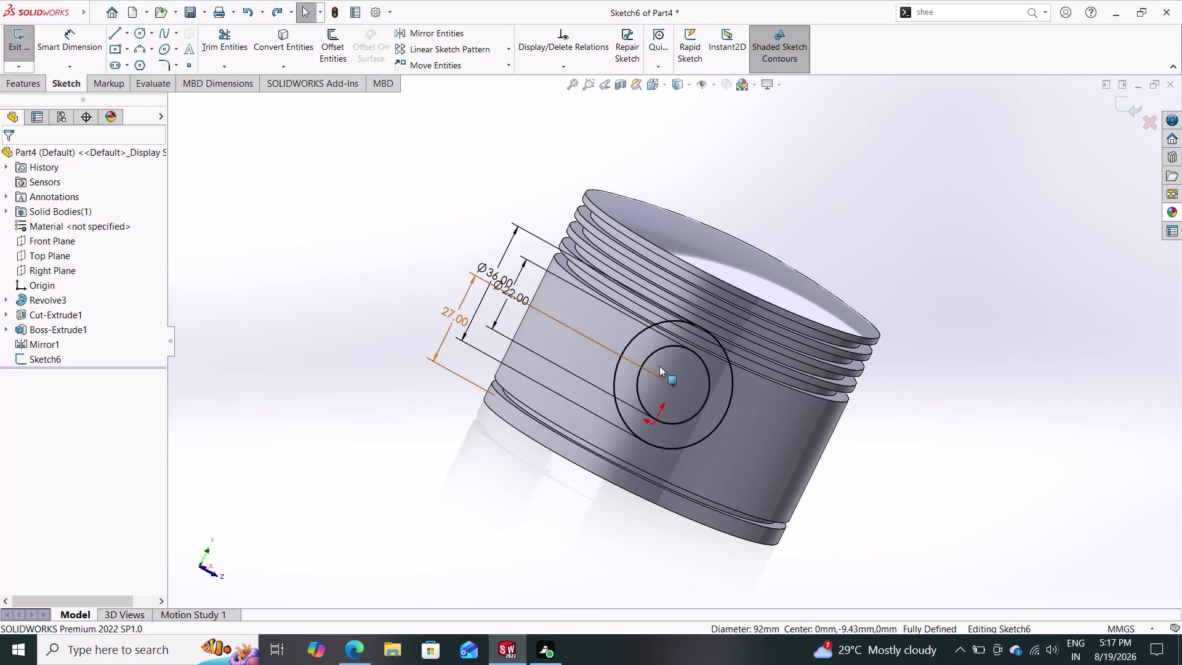
click(731, 375)
key(Delete)
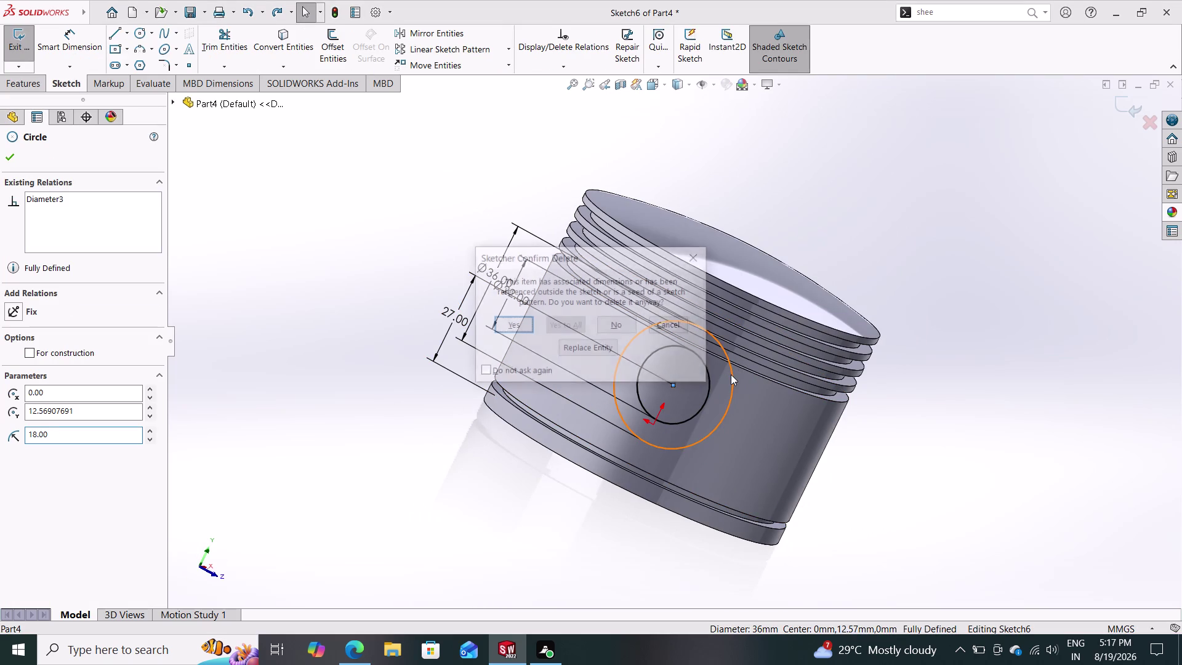
click(516, 325)
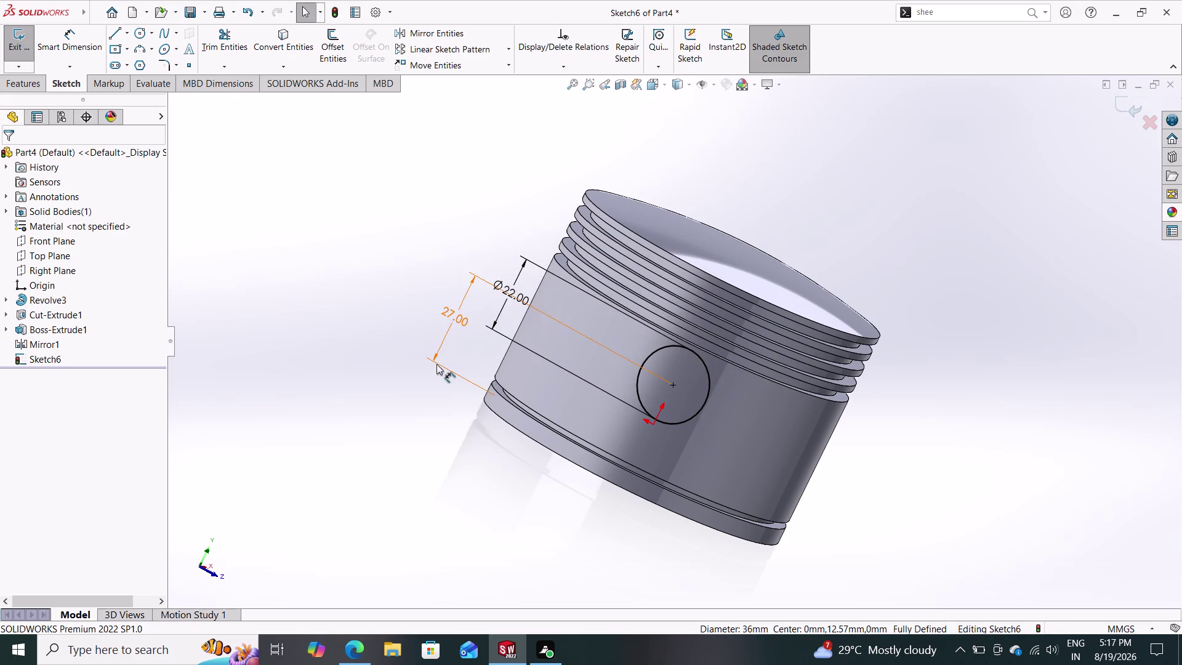
Extrude-cut the 22 mm circle Through All in both directions.
click(42, 83)
click(207, 44)
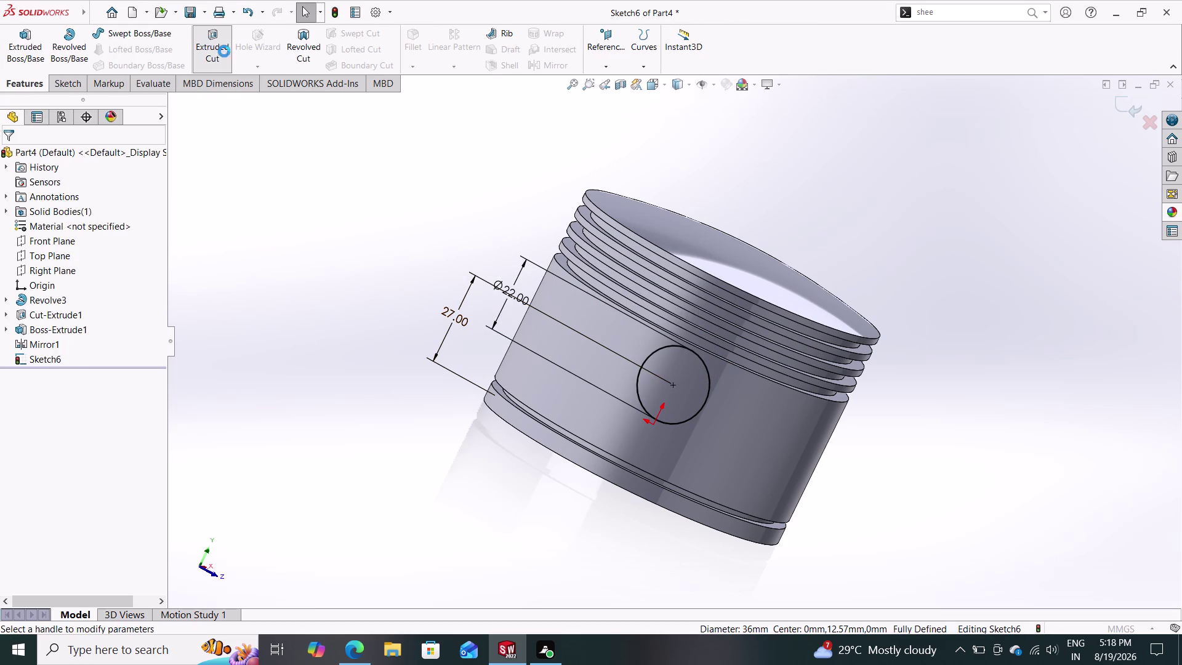
click(93, 245)
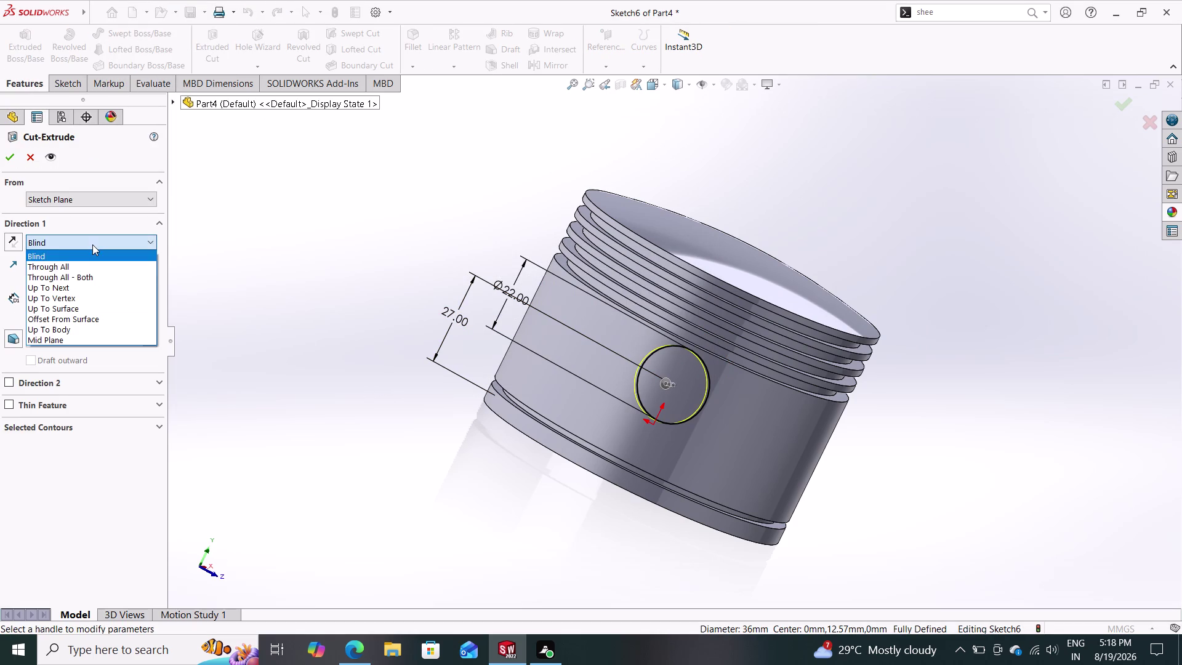
click(78, 276)
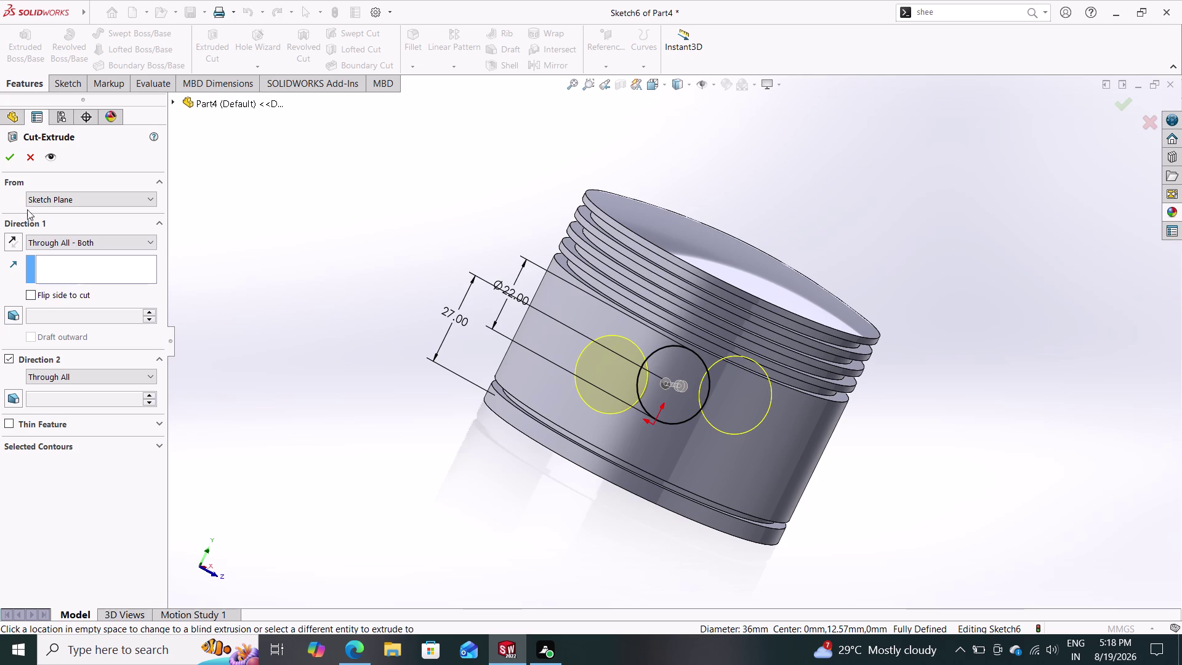
click(6, 157)
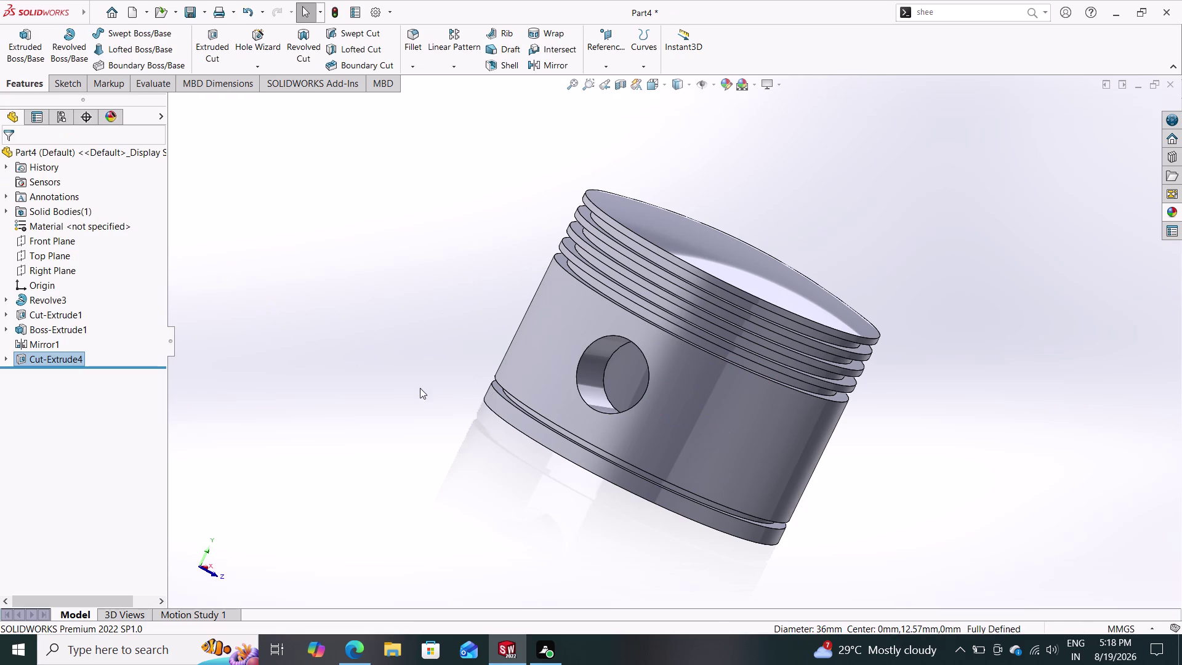
middle_drag(419, 468, 405, 386)
middle_drag(420, 394, 450, 295)
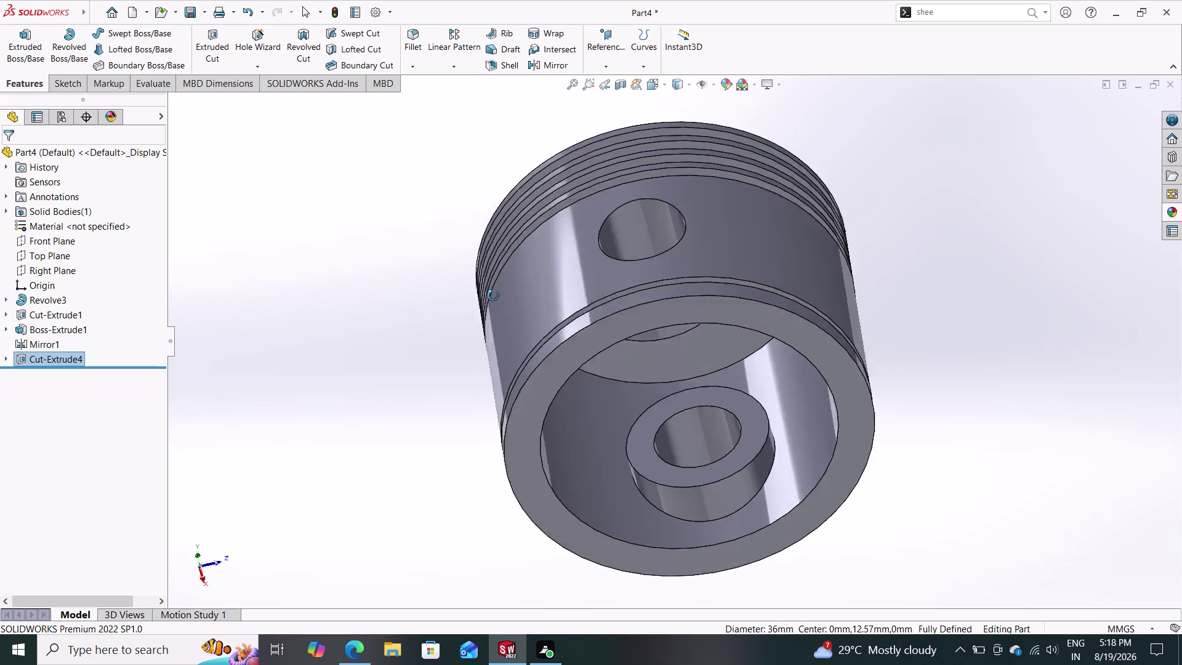
middle_drag(451, 295, 464, 334)
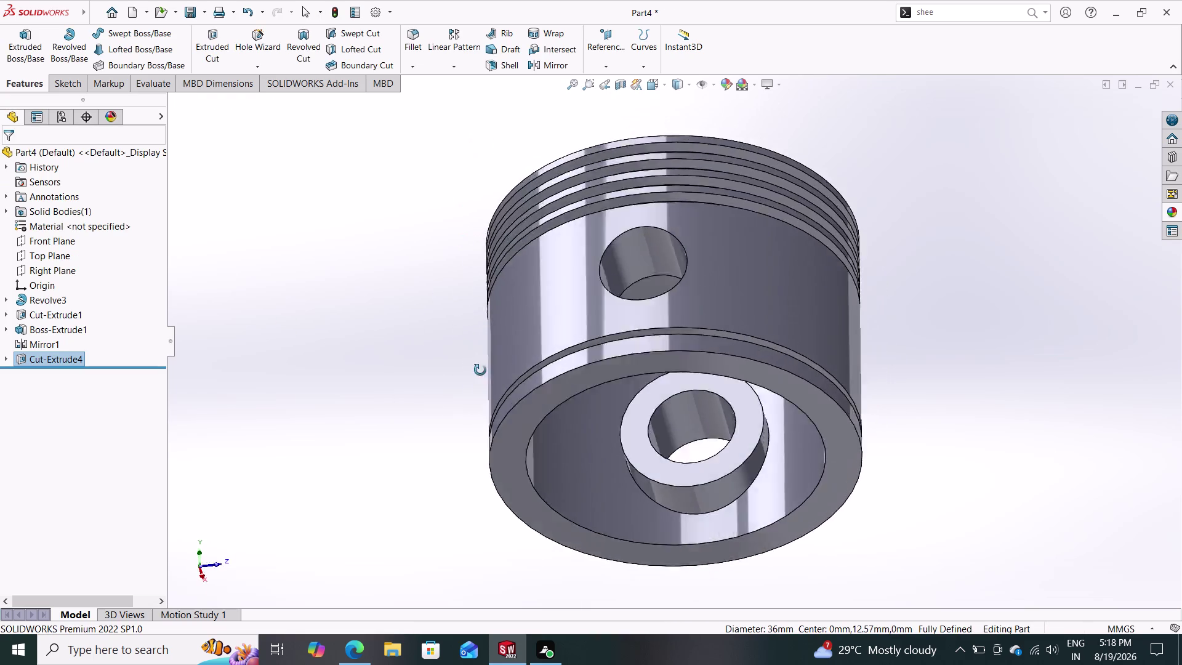
middle_drag(464, 333, 710, 441)
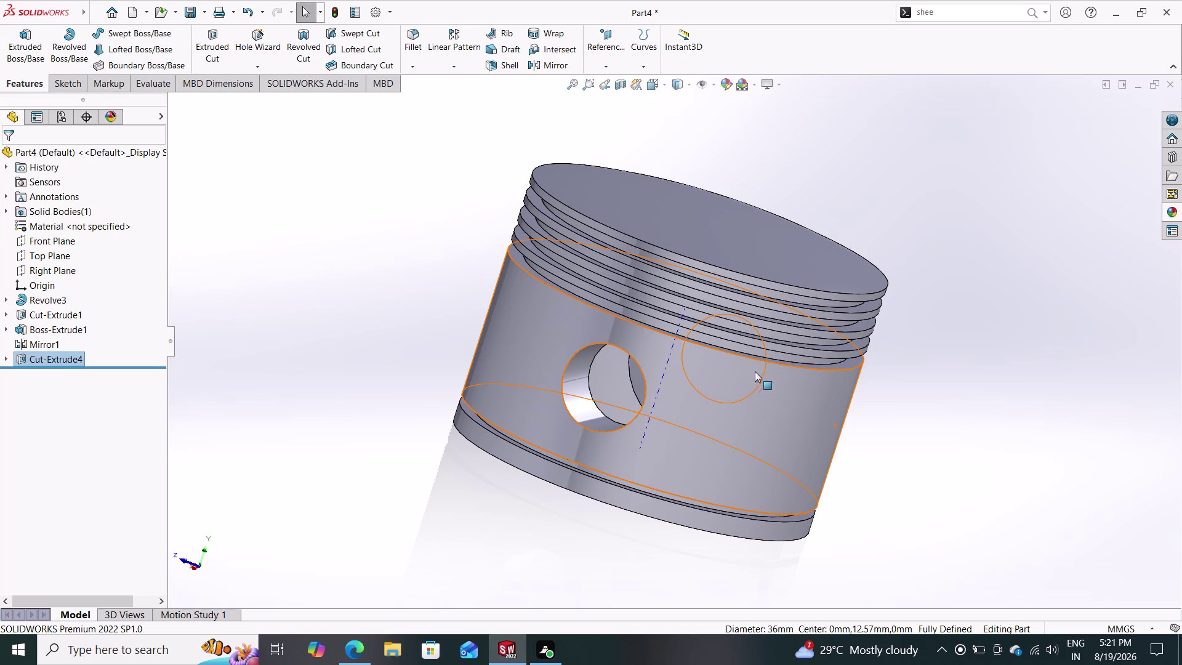
middle_drag(951, 409, 944, 397)
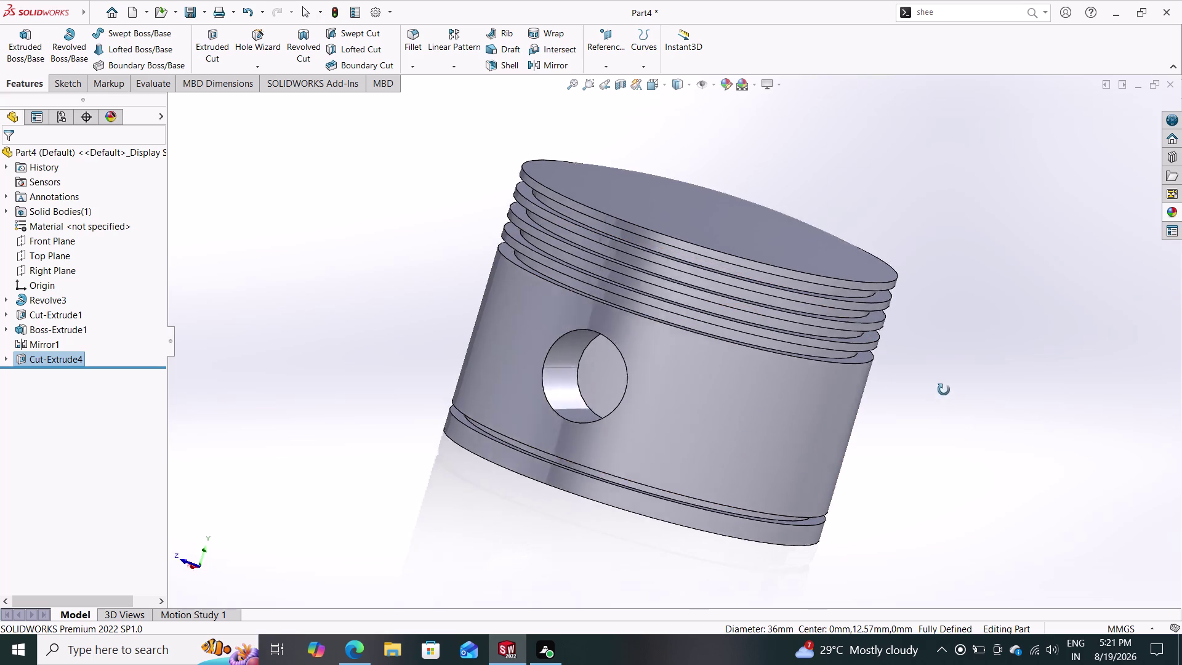
middle_drag(943, 397, 1119, 370)
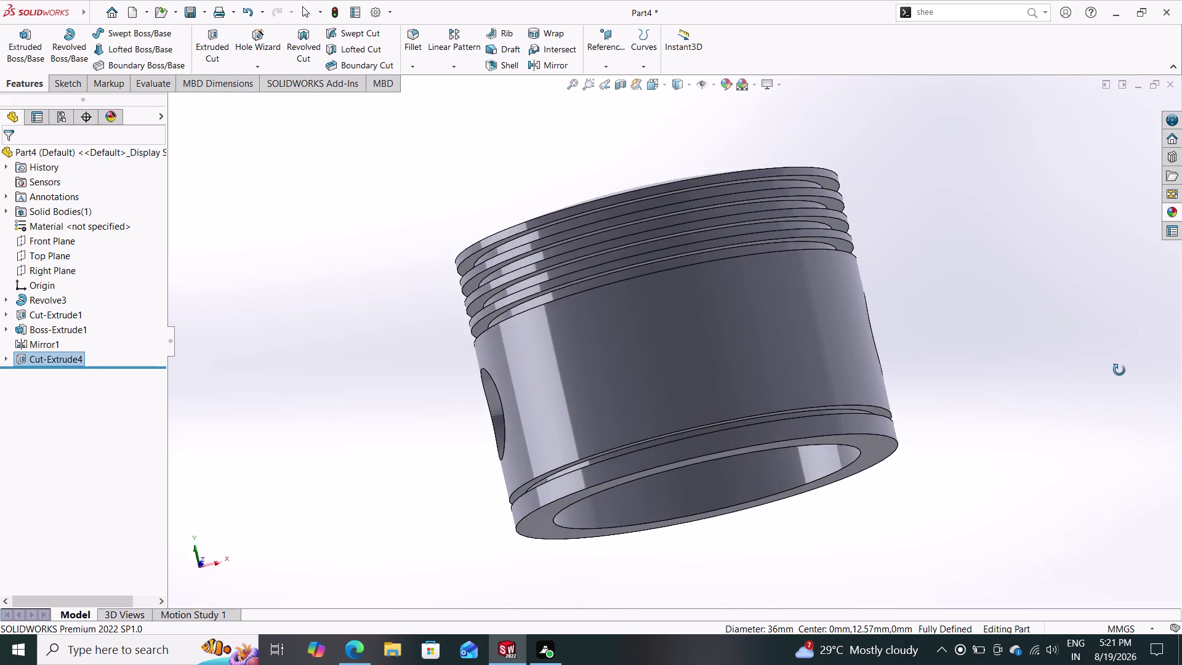
middle_drag(1119, 370, 1117, 413)
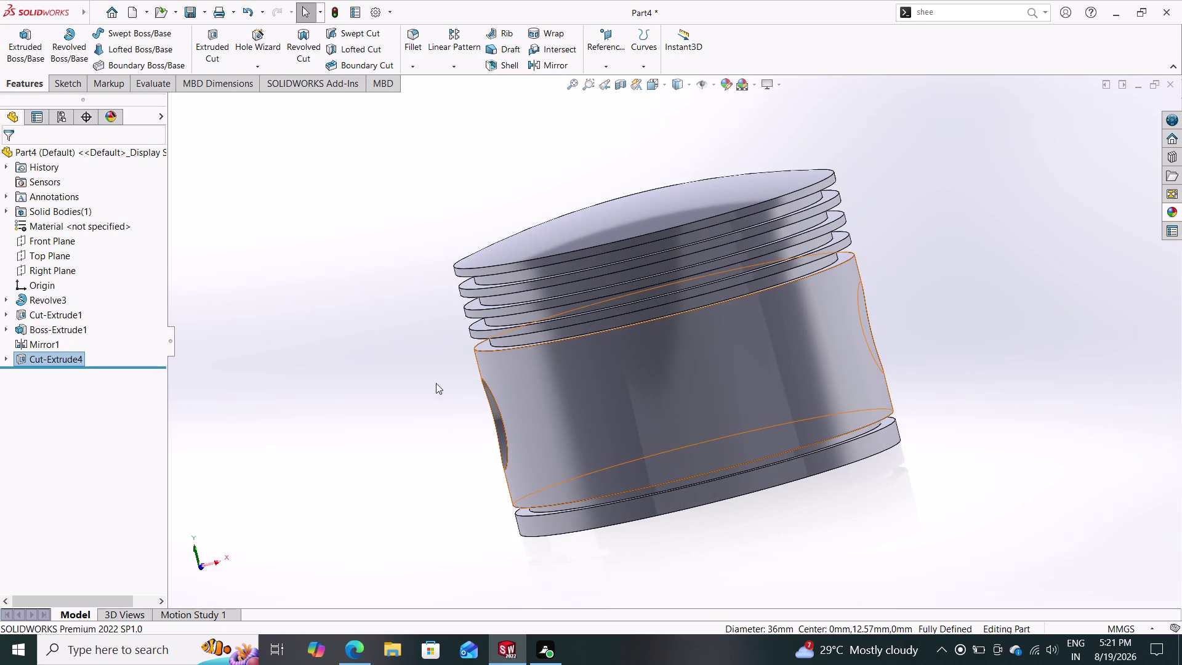
click(46, 255)
click(29, 241)
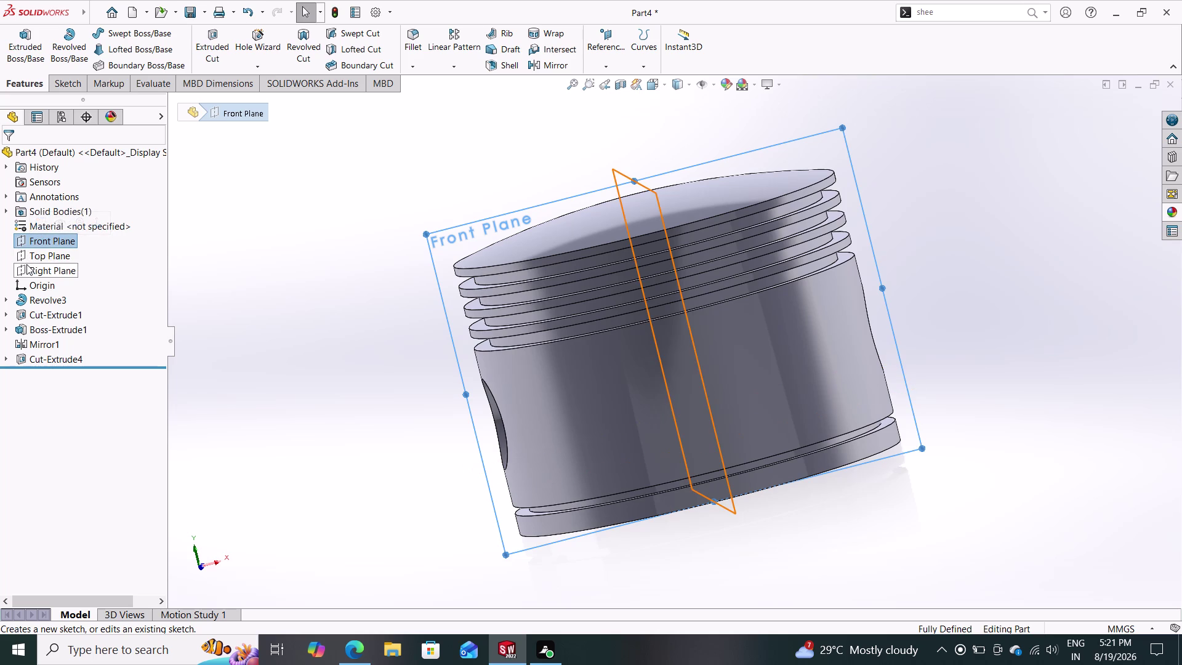
click(28, 268)
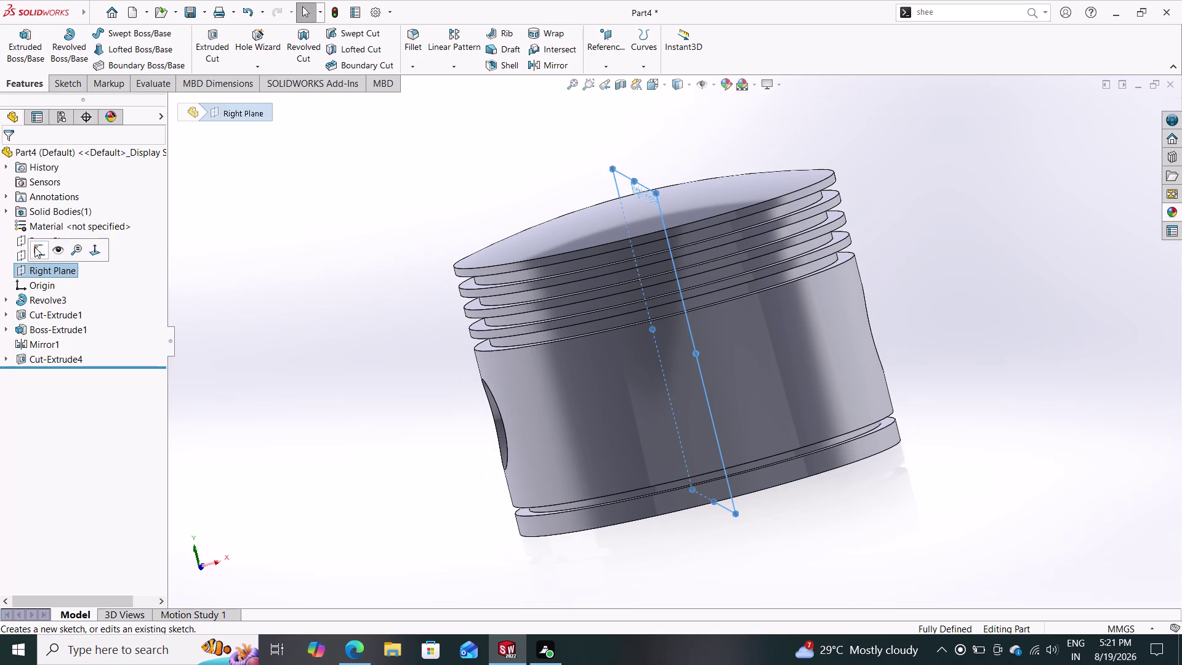
click(35, 247)
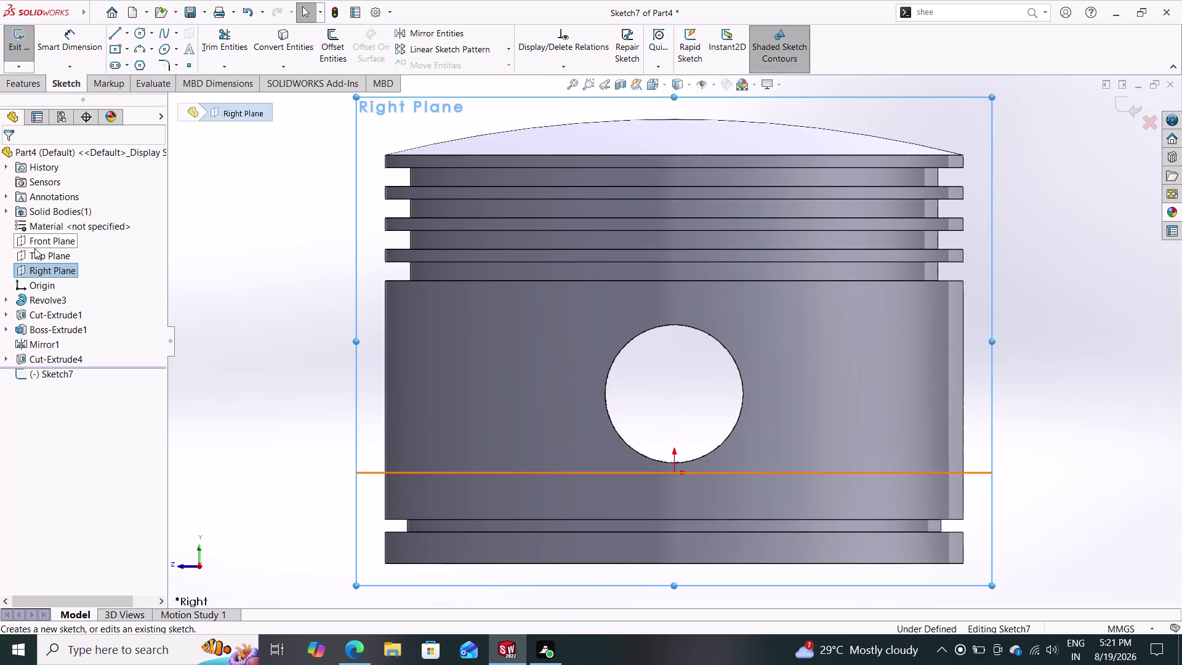
click(36, 243)
click(44, 225)
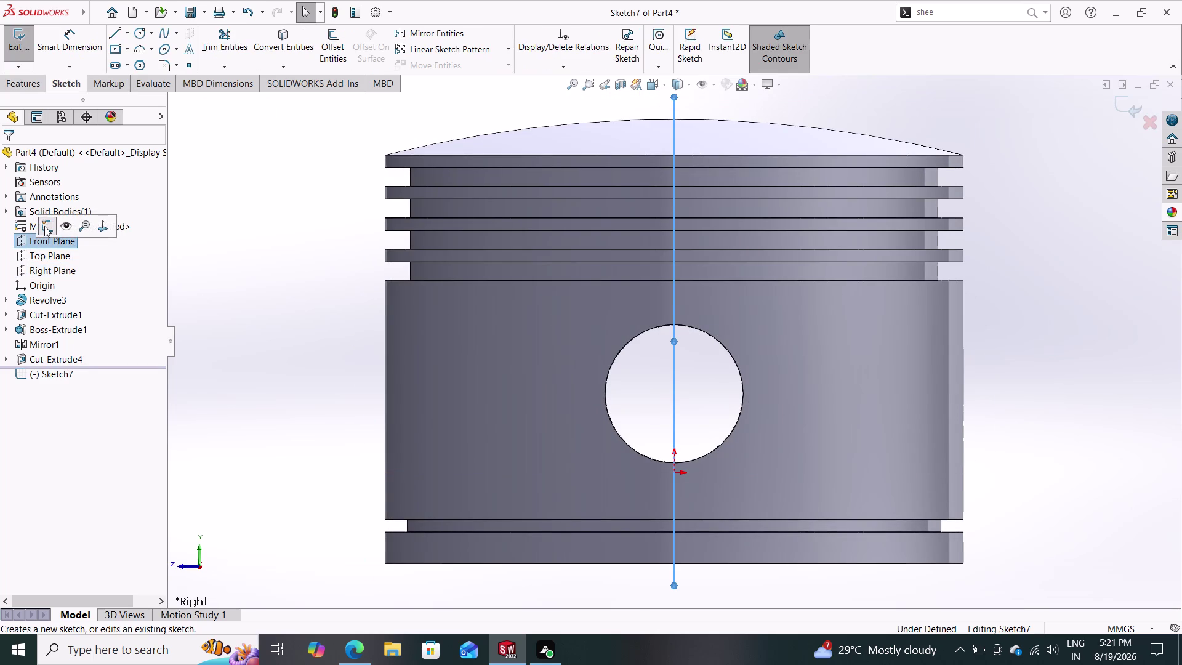
click(48, 245)
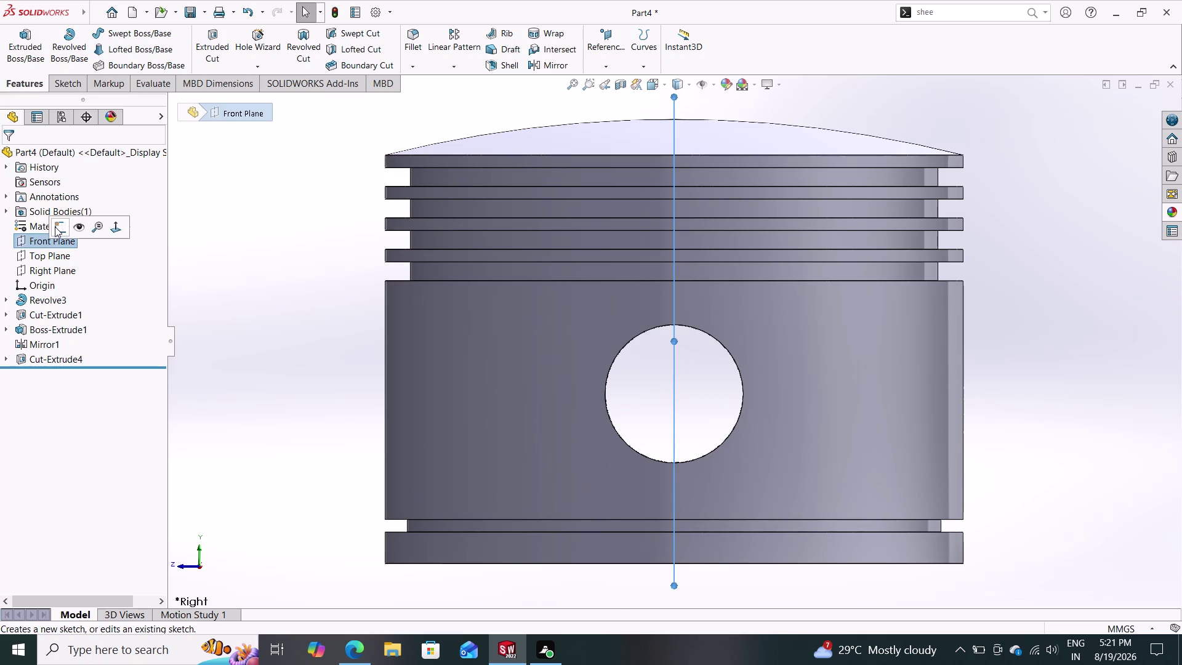
click(58, 226)
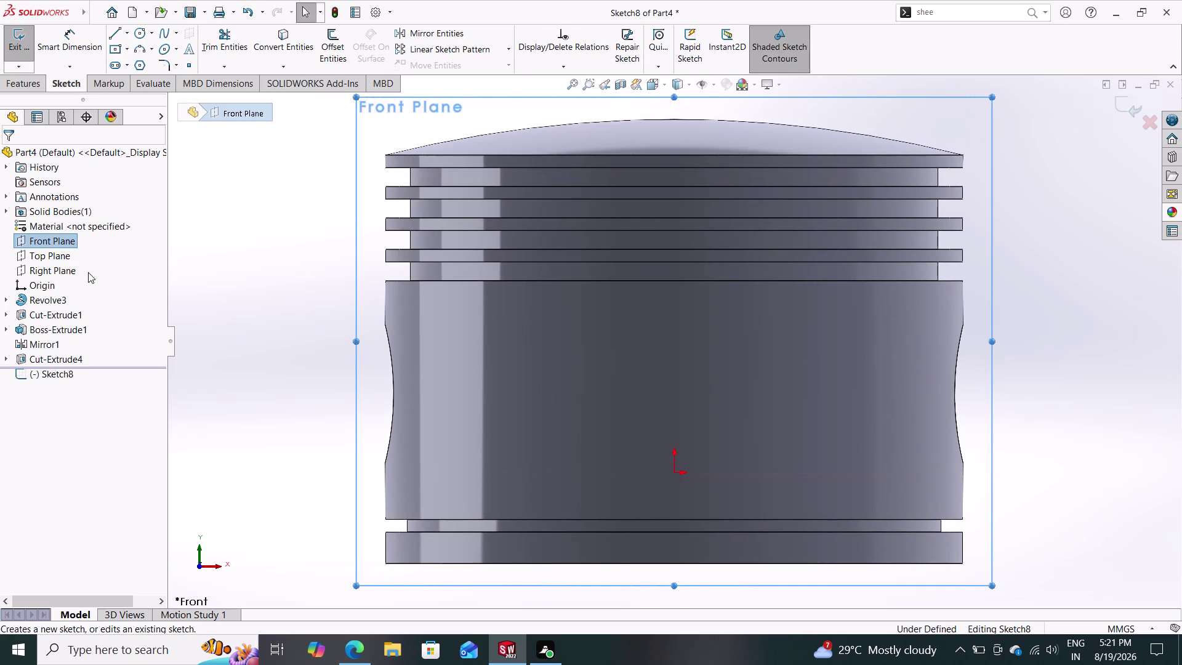
middle_drag(218, 345, 375, 347)
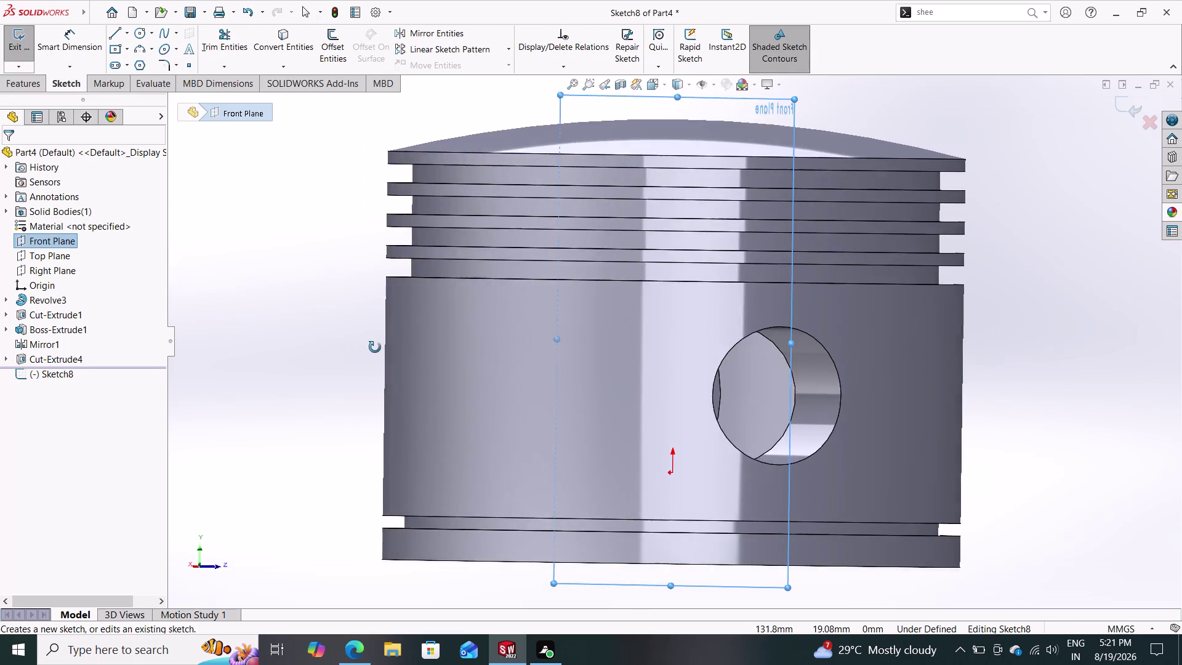
middle_drag(374, 348, 507, 328)
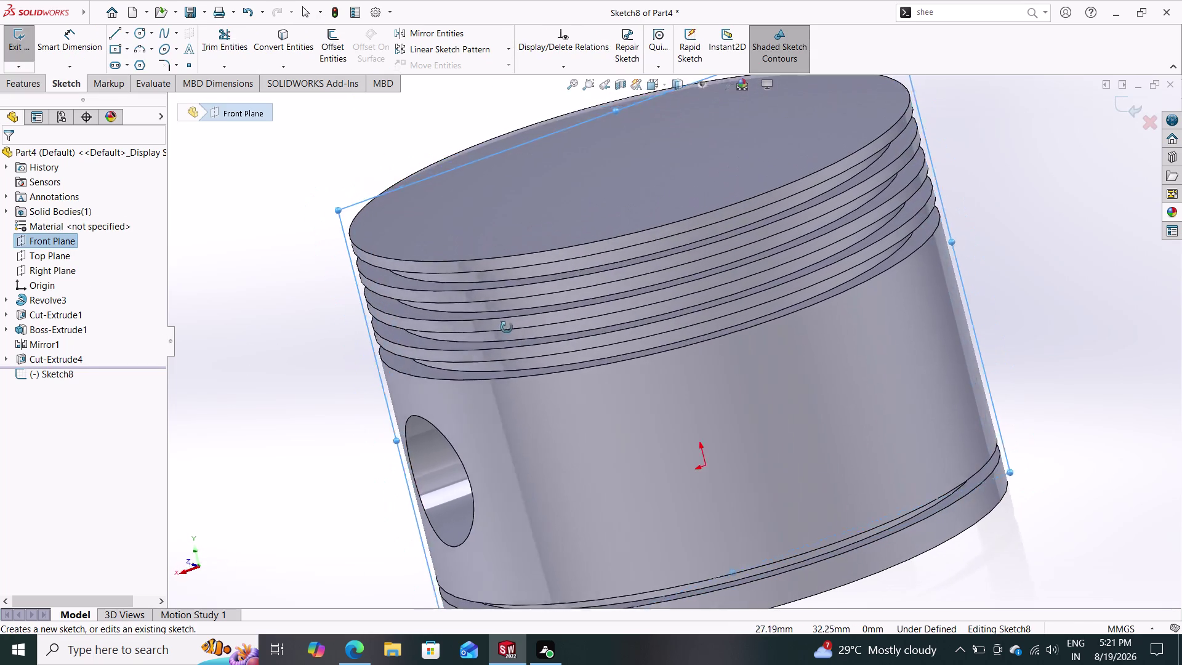
Section the piston on Front Plane to expose its hollow interior.
middle_drag(508, 328, 486, 320)
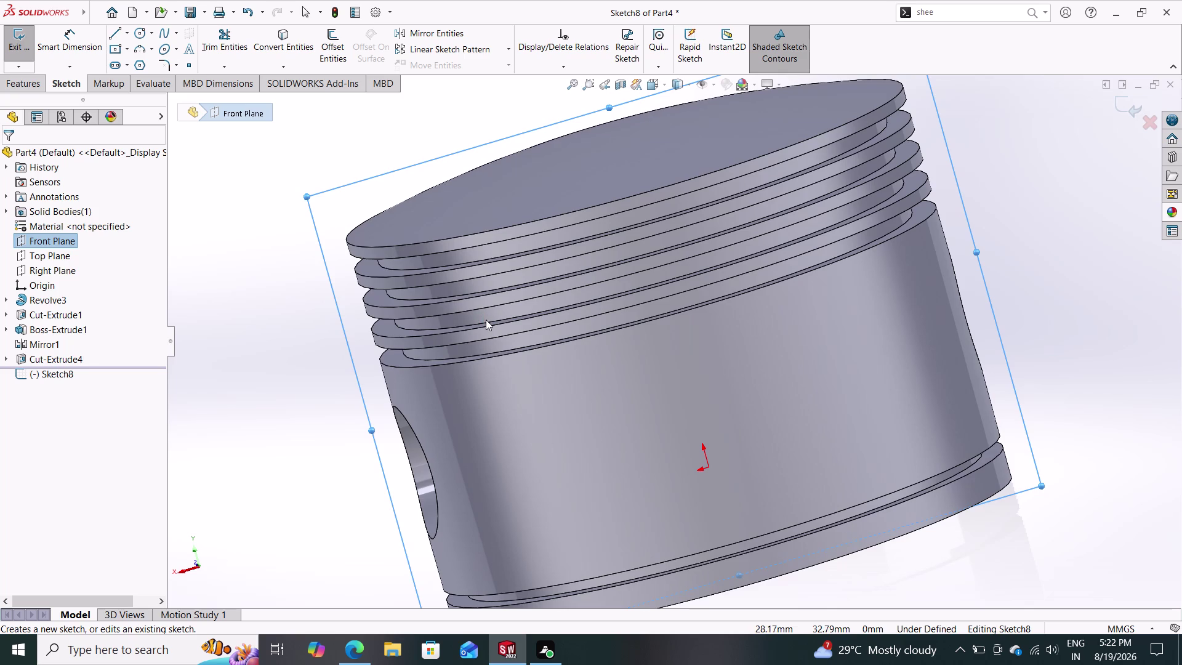
click(620, 84)
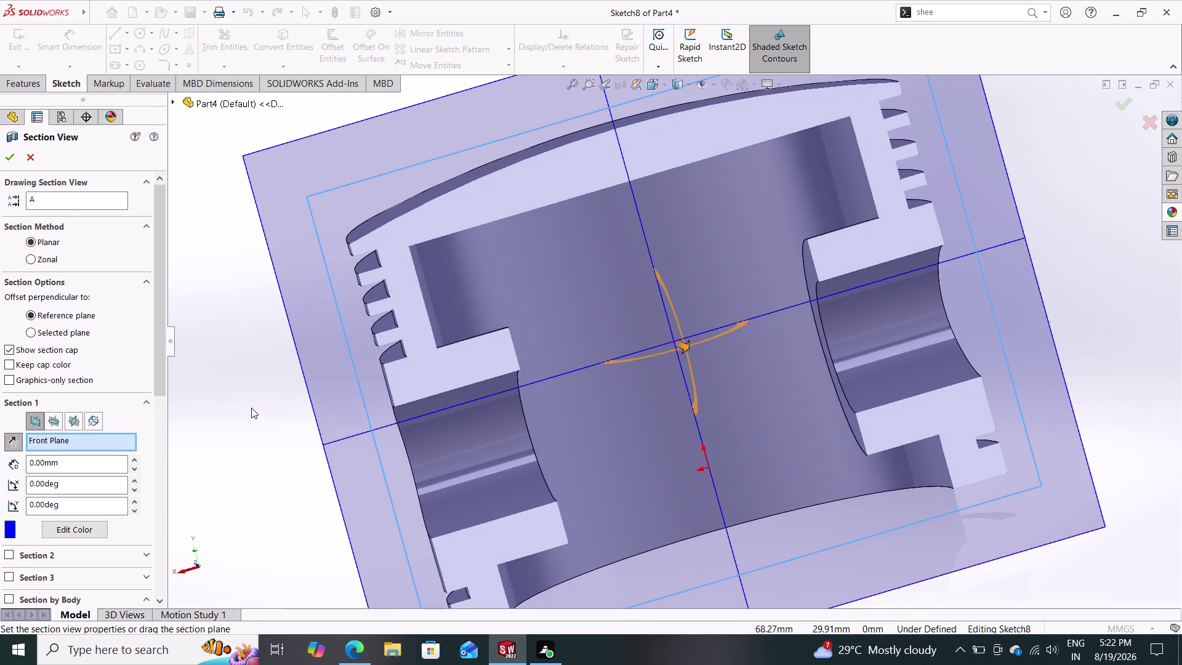
scroll(down, 3)
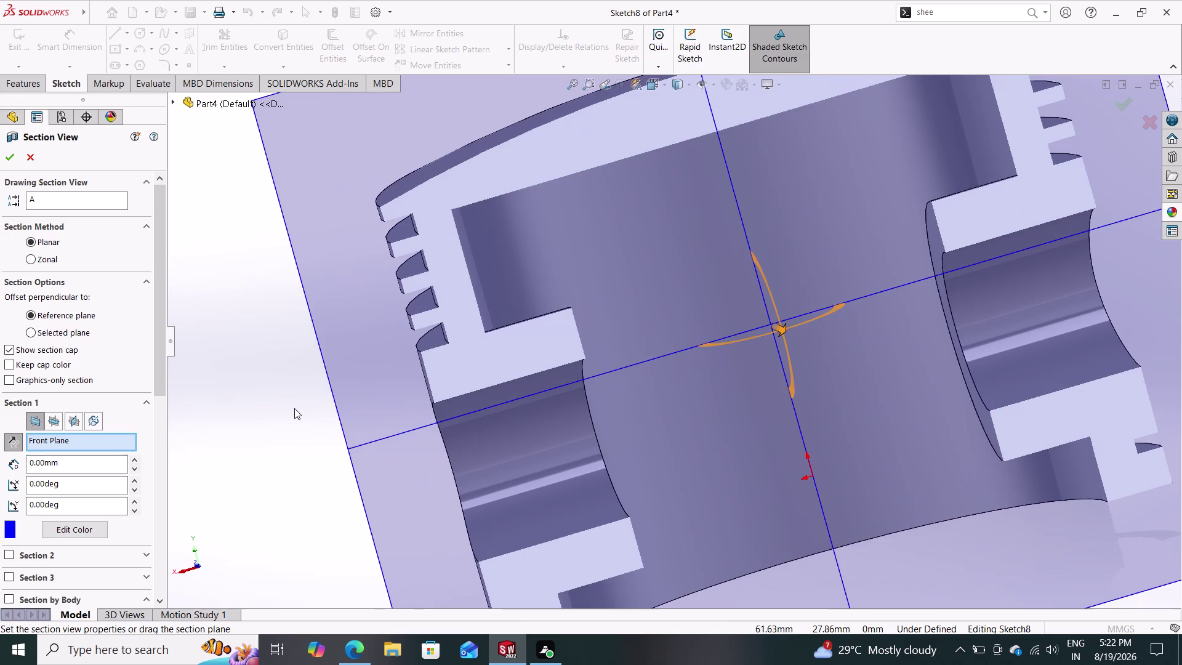
scroll(up, 3)
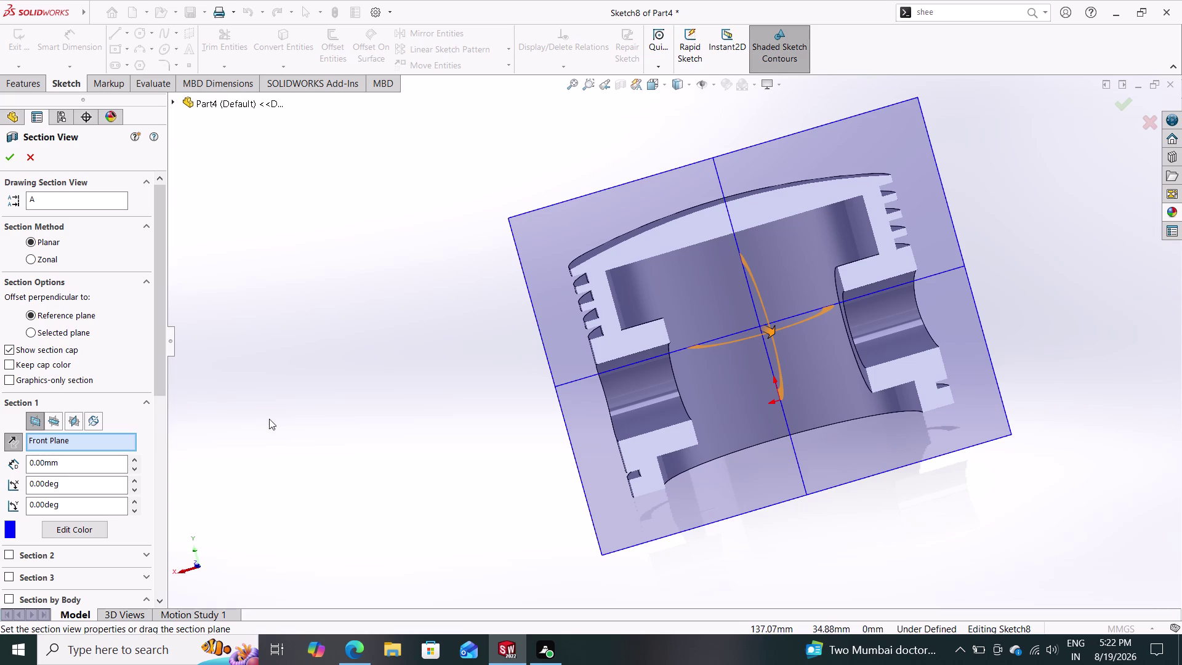
middle_drag(430, 334, 468, 354)
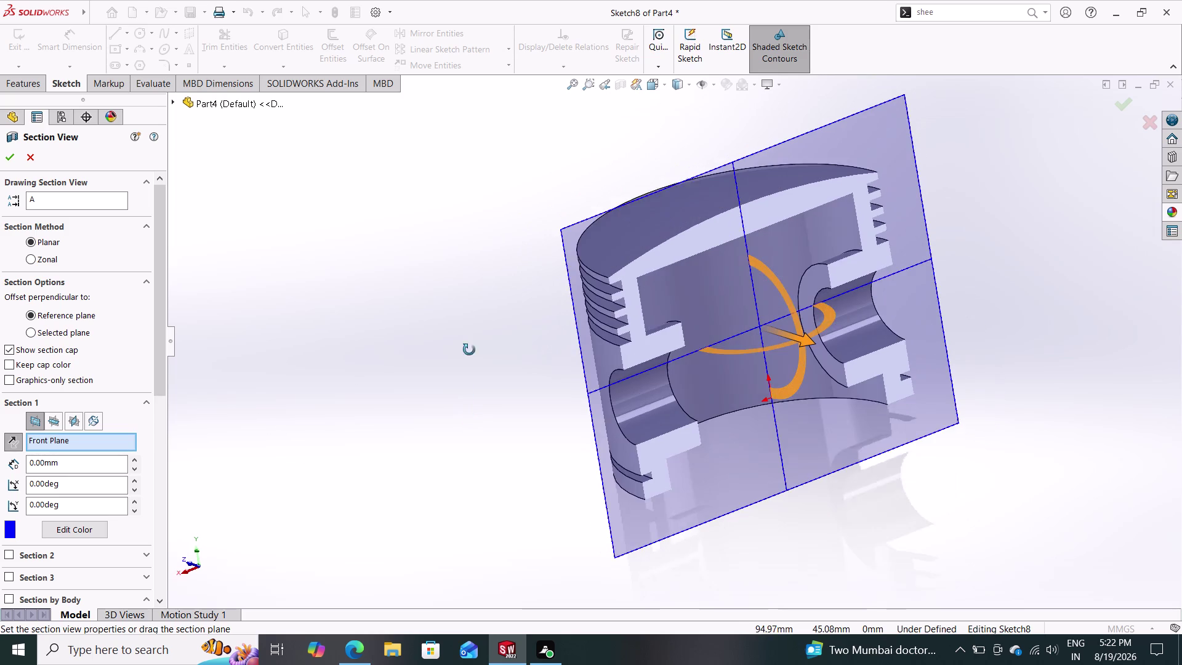
middle_drag(468, 354, 469, 347)
middle_drag(469, 348, 444, 361)
middle_drag(424, 361, 449, 377)
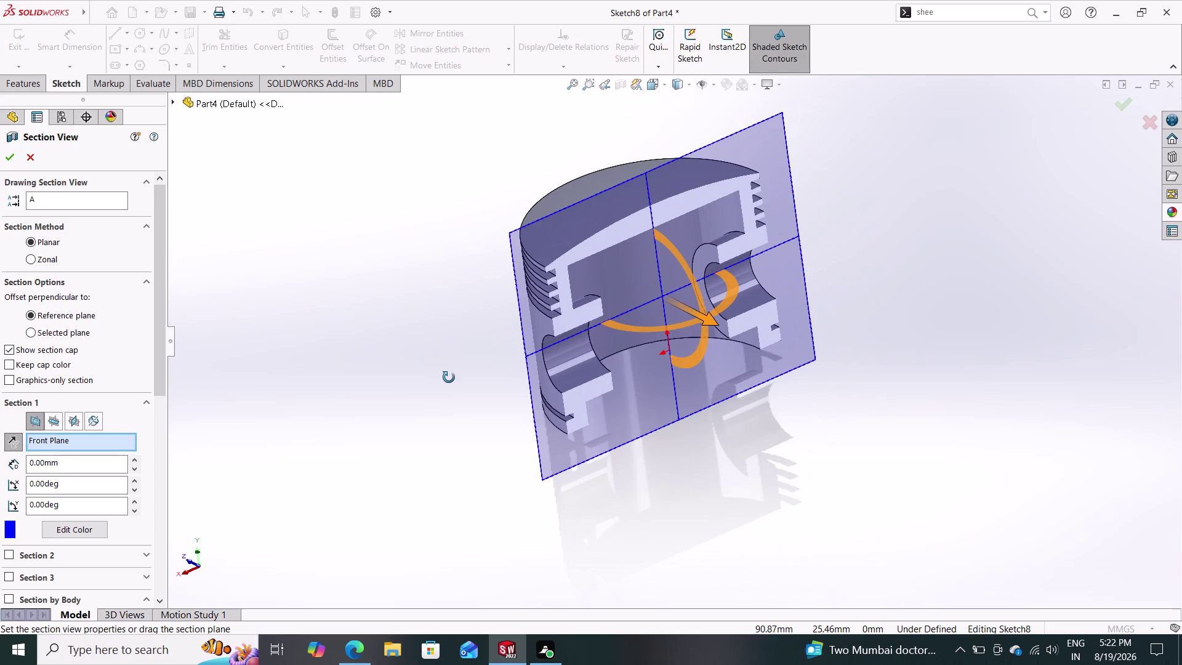
middle_drag(449, 377, 501, 340)
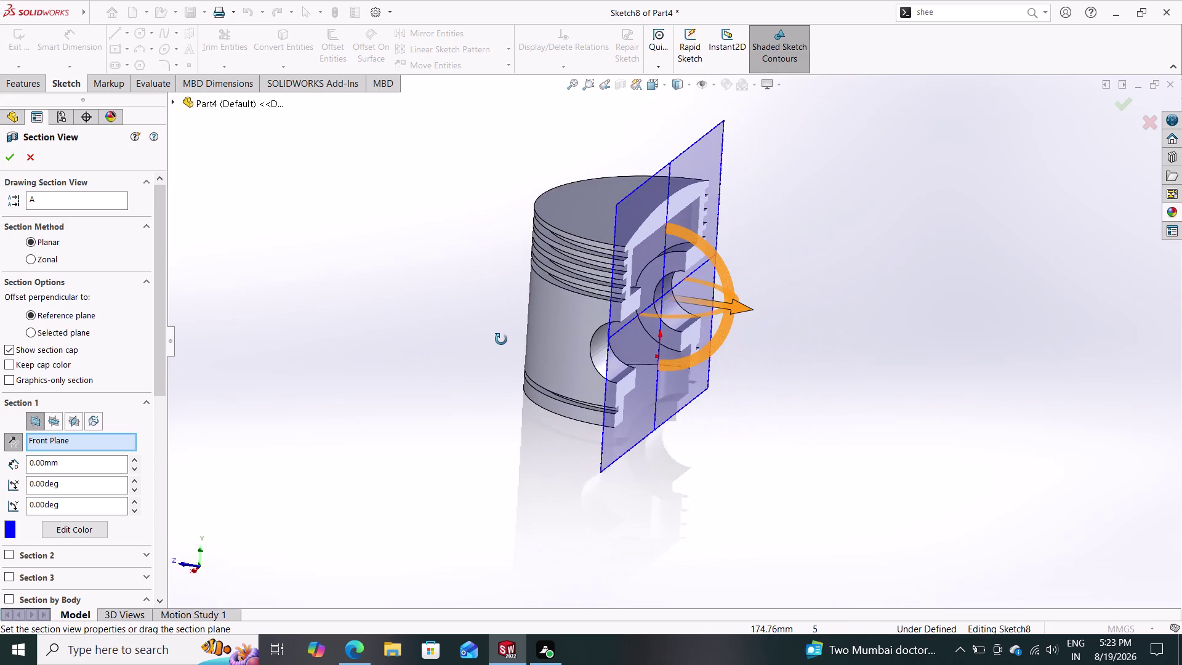
middle_drag(501, 339, 443, 346)
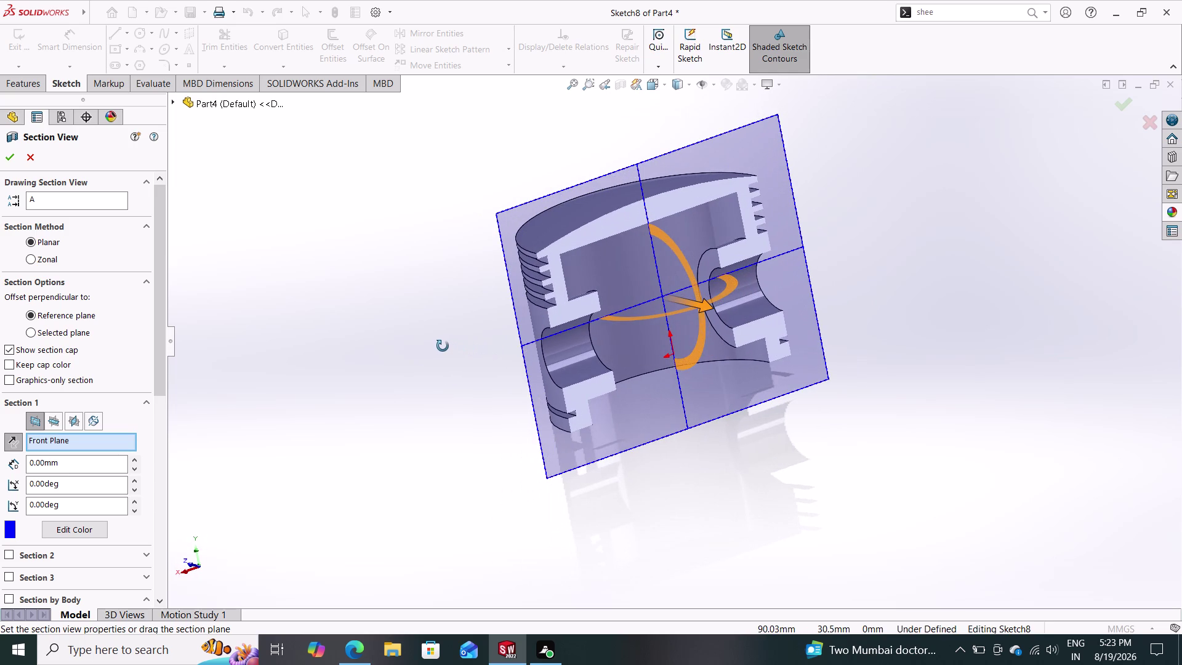
middle_drag(442, 346, 442, 344)
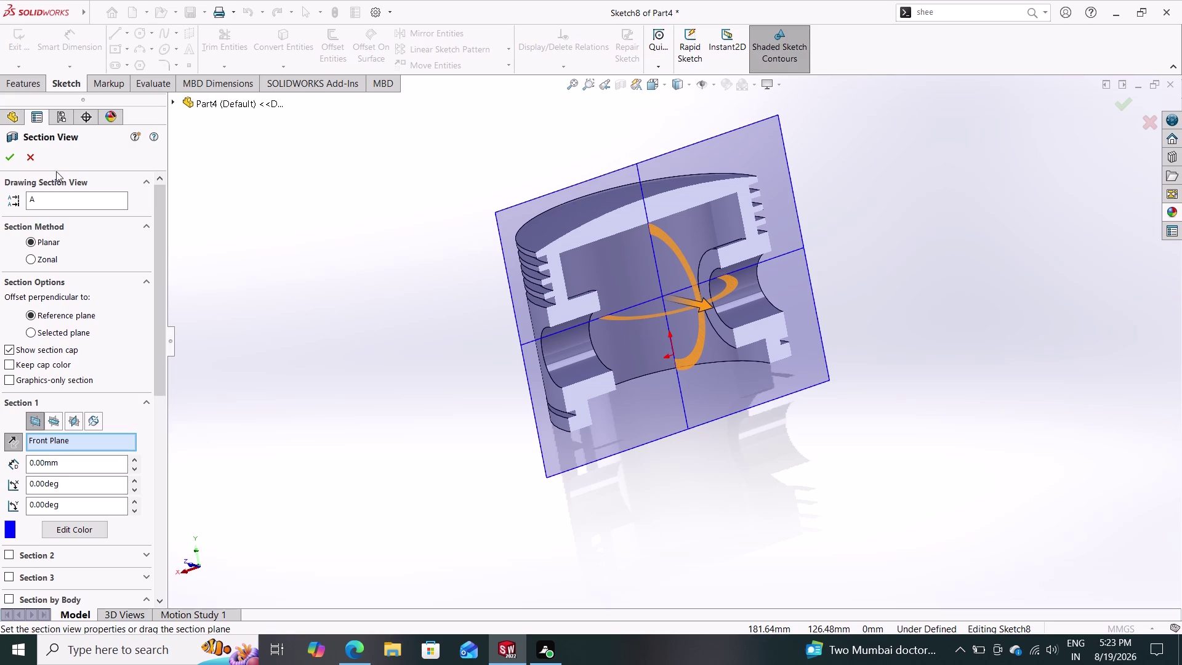
click(34, 161)
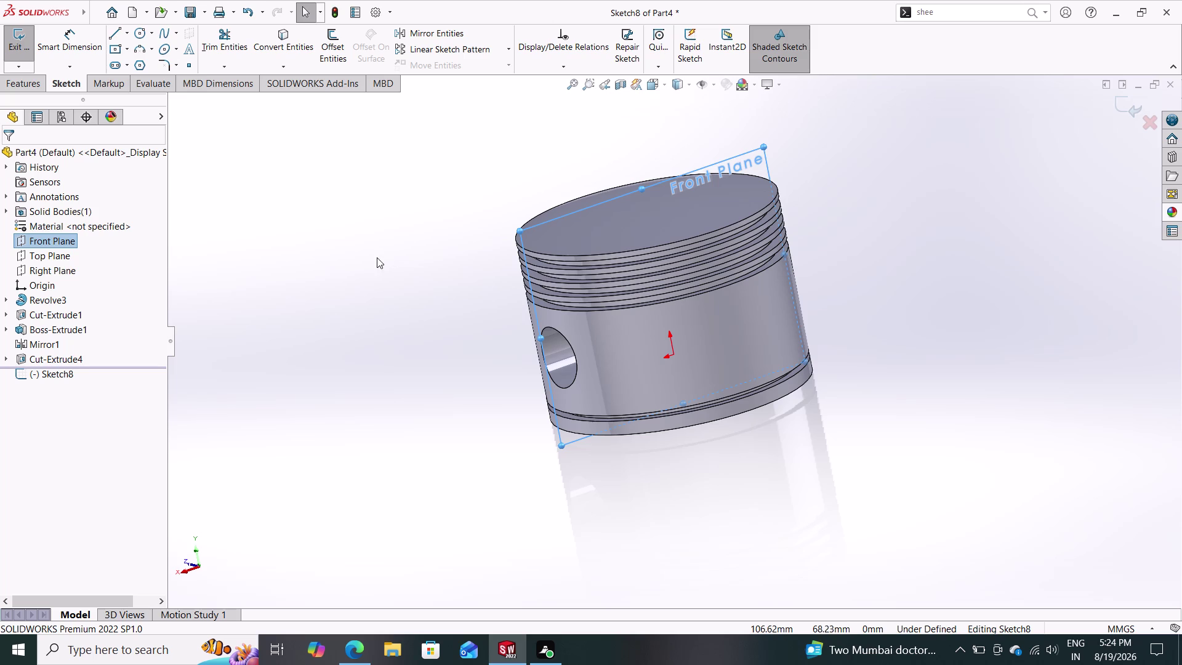
Orbit the uncut piston to view its underside, then select Boss-Extrude1.
middle_drag(469, 439, 521, 366)
middle_click(510, 420)
middle_drag(510, 416, 496, 340)
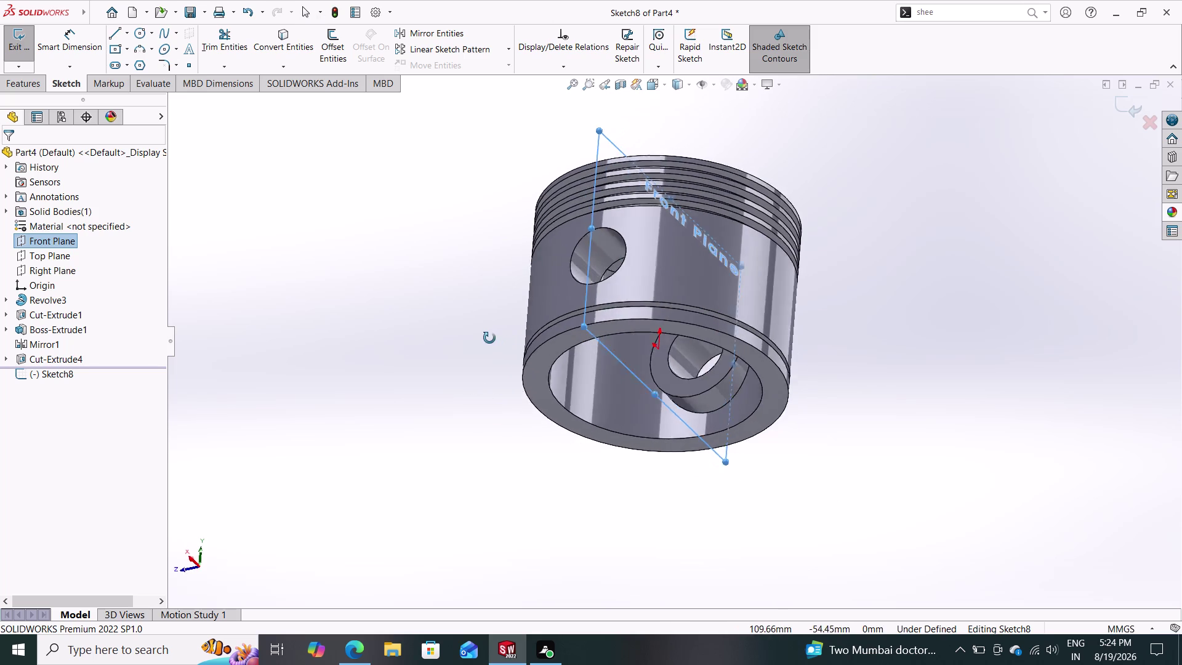
middle_drag(496, 340, 463, 248)
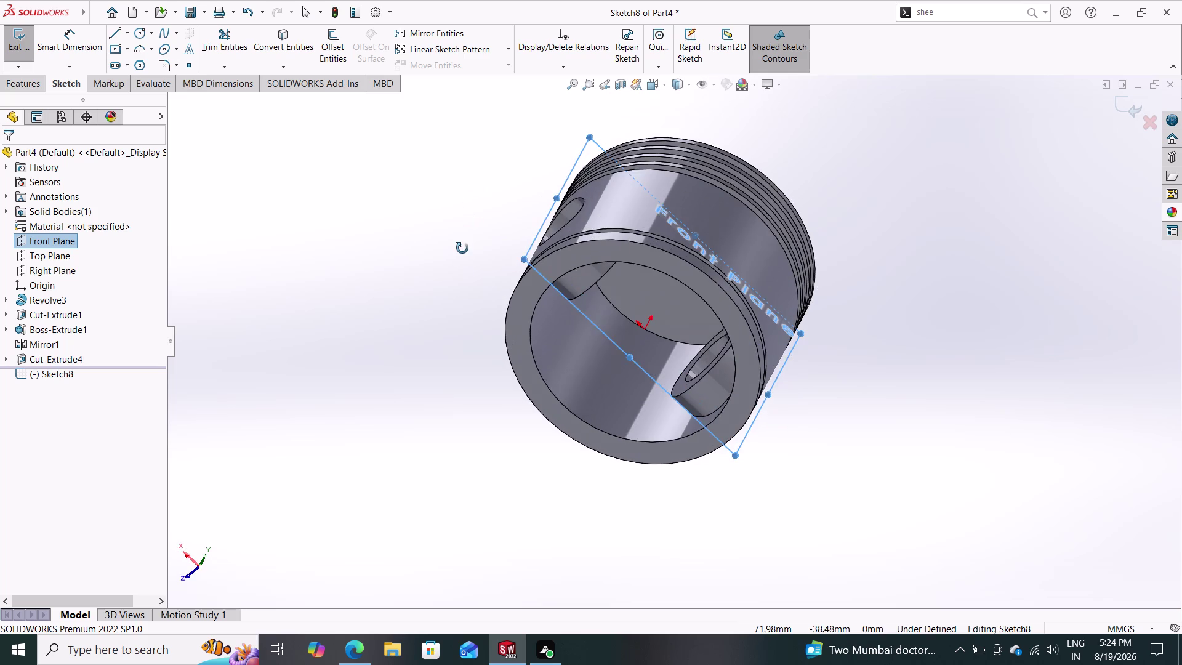
middle_drag(463, 248, 435, 408)
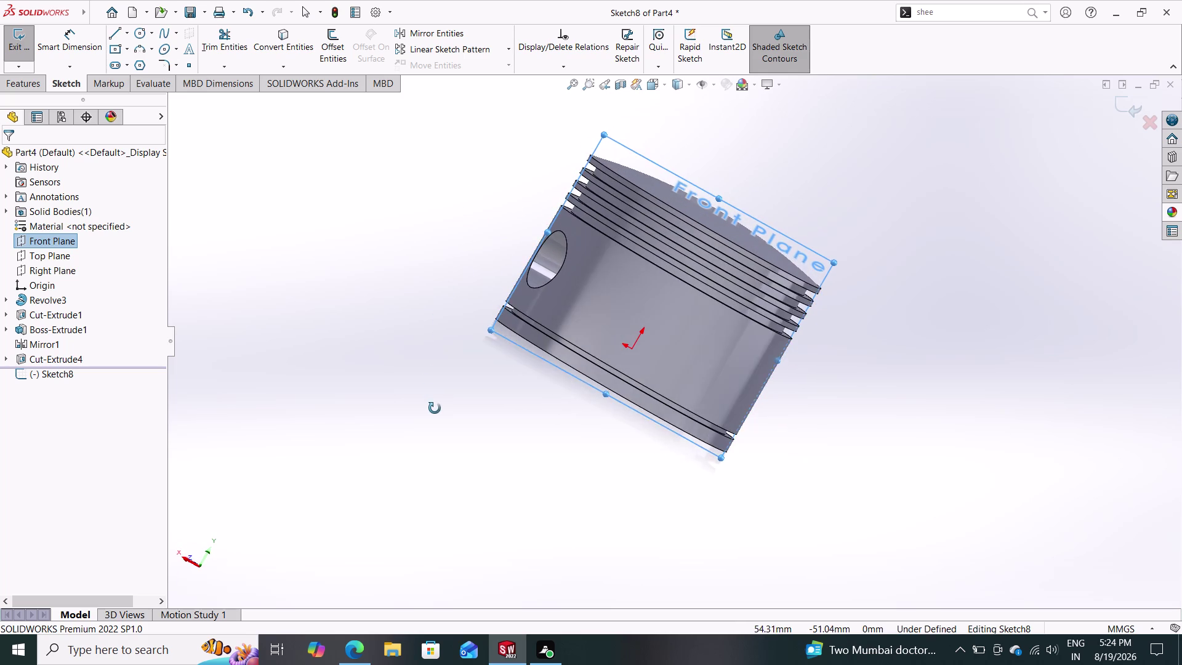
middle_drag(435, 408, 440, 306)
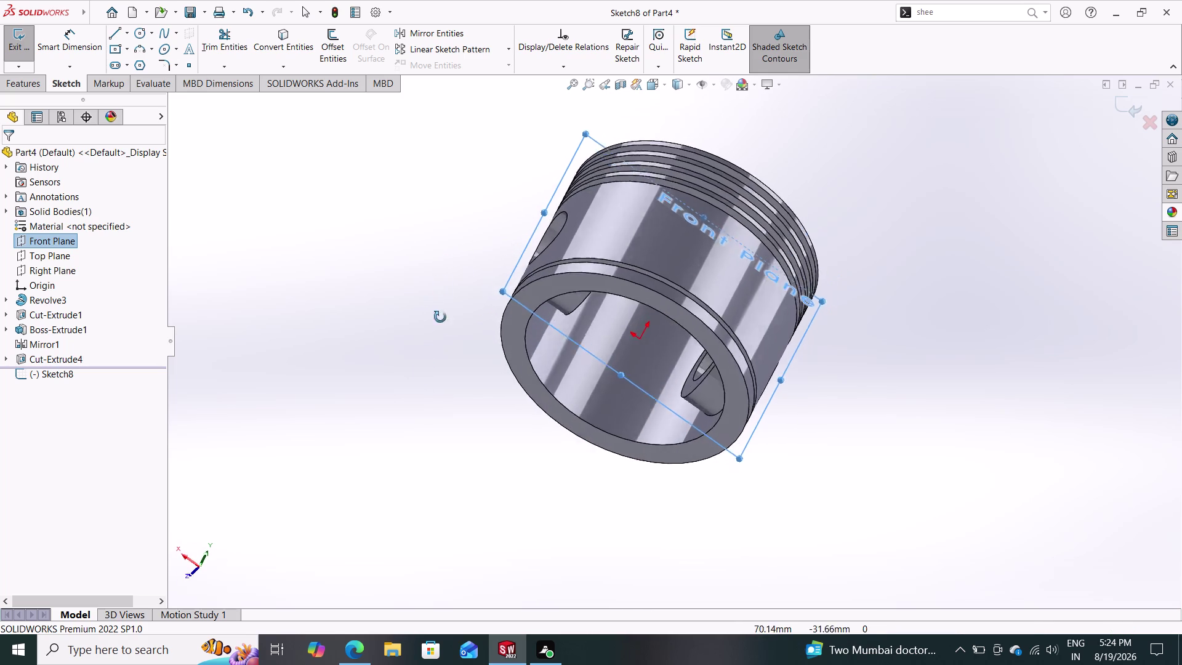
middle_drag(440, 307, 440, 328)
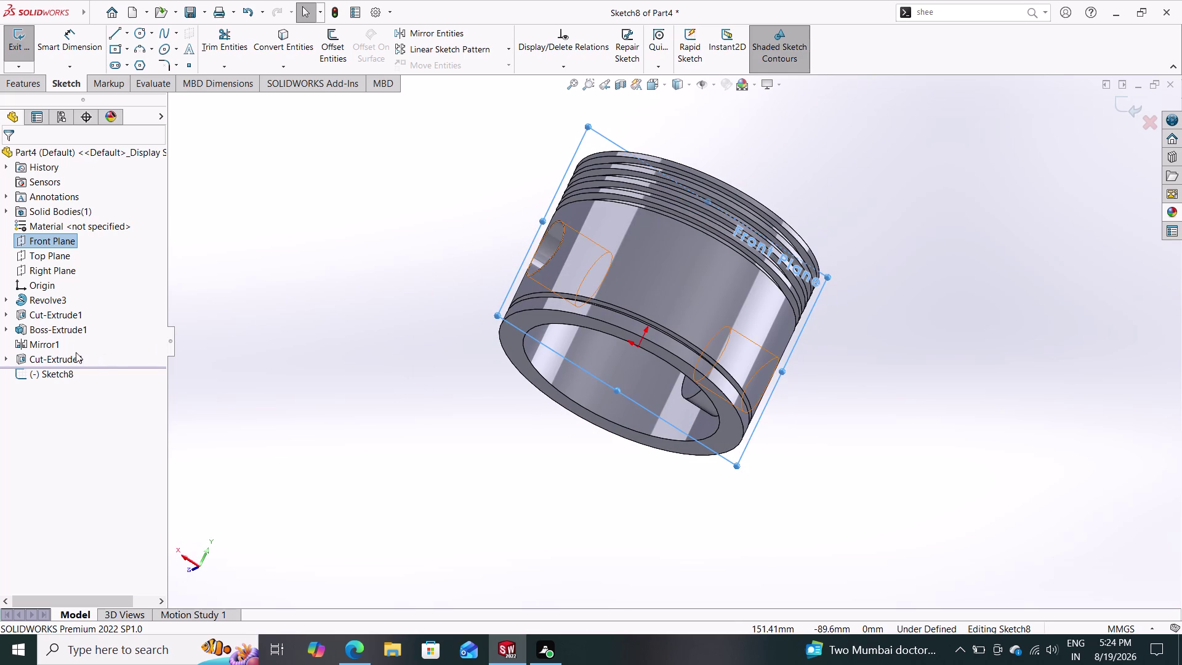
click(55, 325)
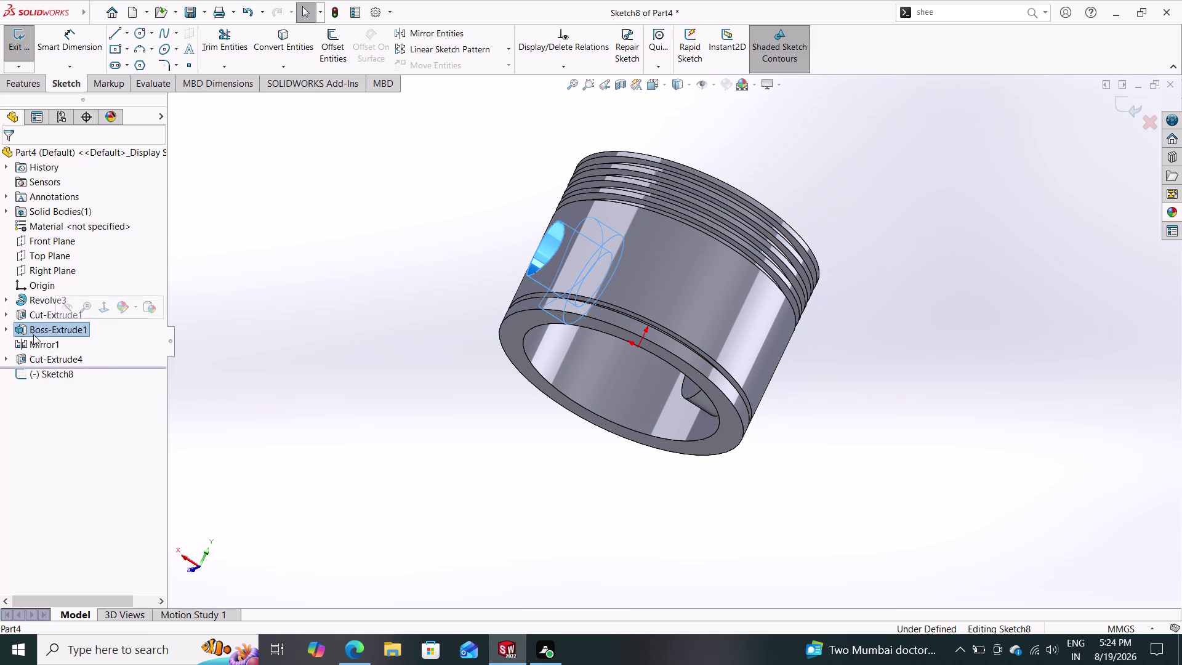
Expand and collapse Boss-Extrude1 in the tree to inspect its underlying sketch.
click(25, 331)
click(22, 332)
click(18, 330)
click(7, 329)
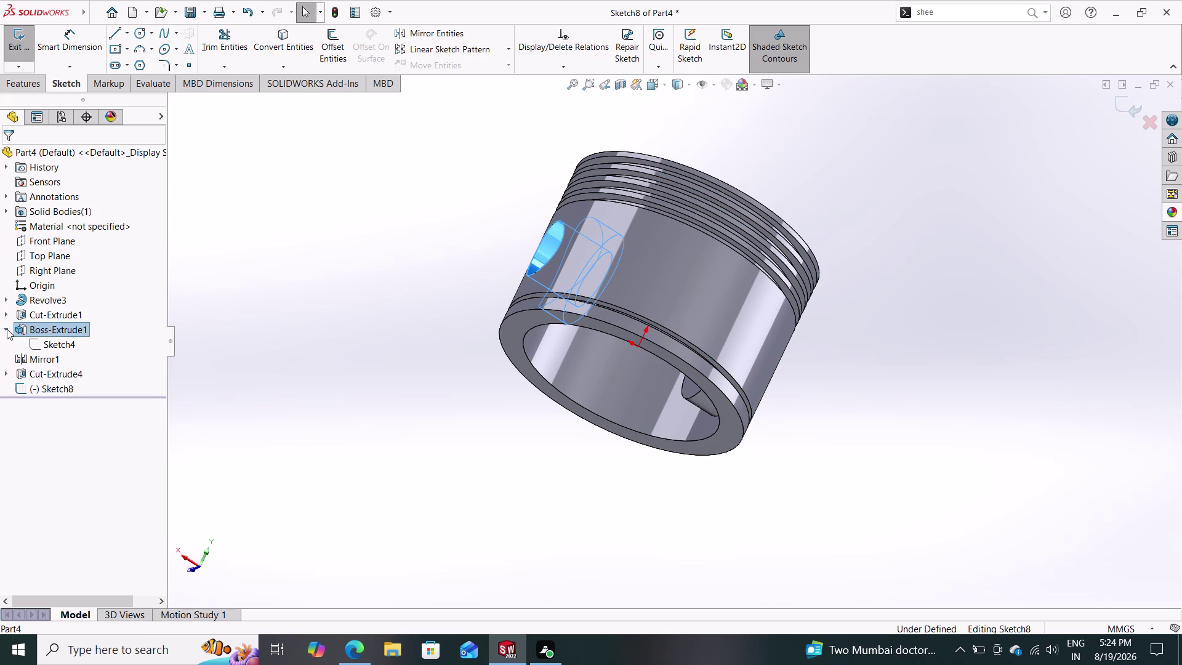
click(6, 328)
click(6, 327)
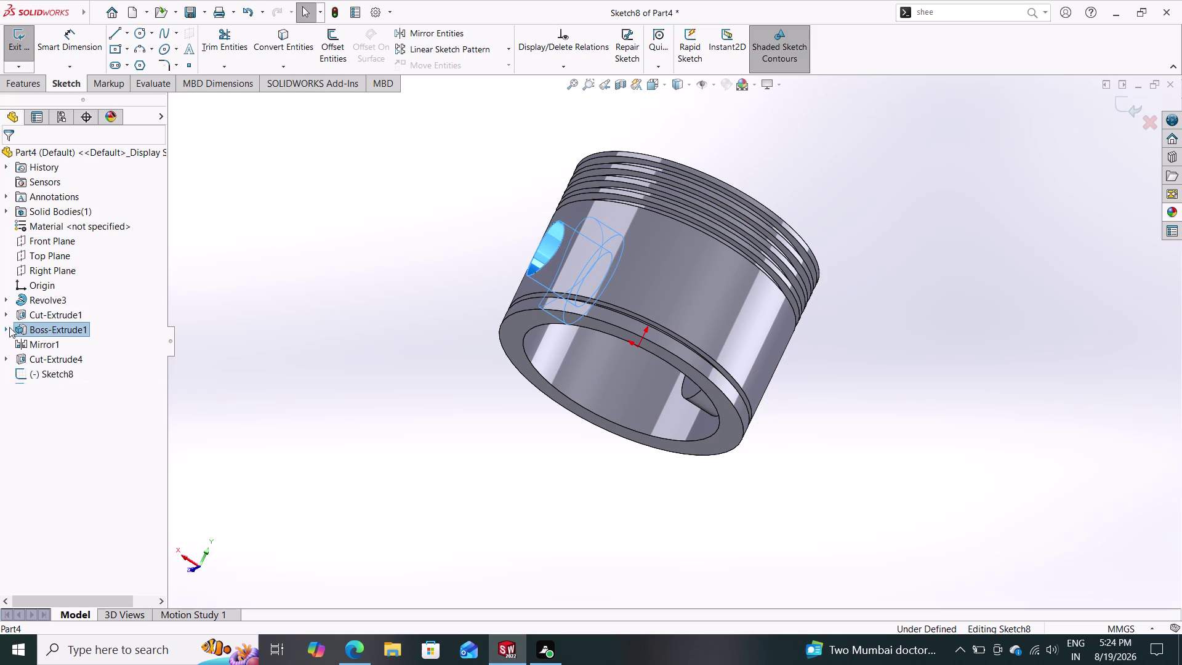
click(22, 327)
drag(23, 327, 114, 324)
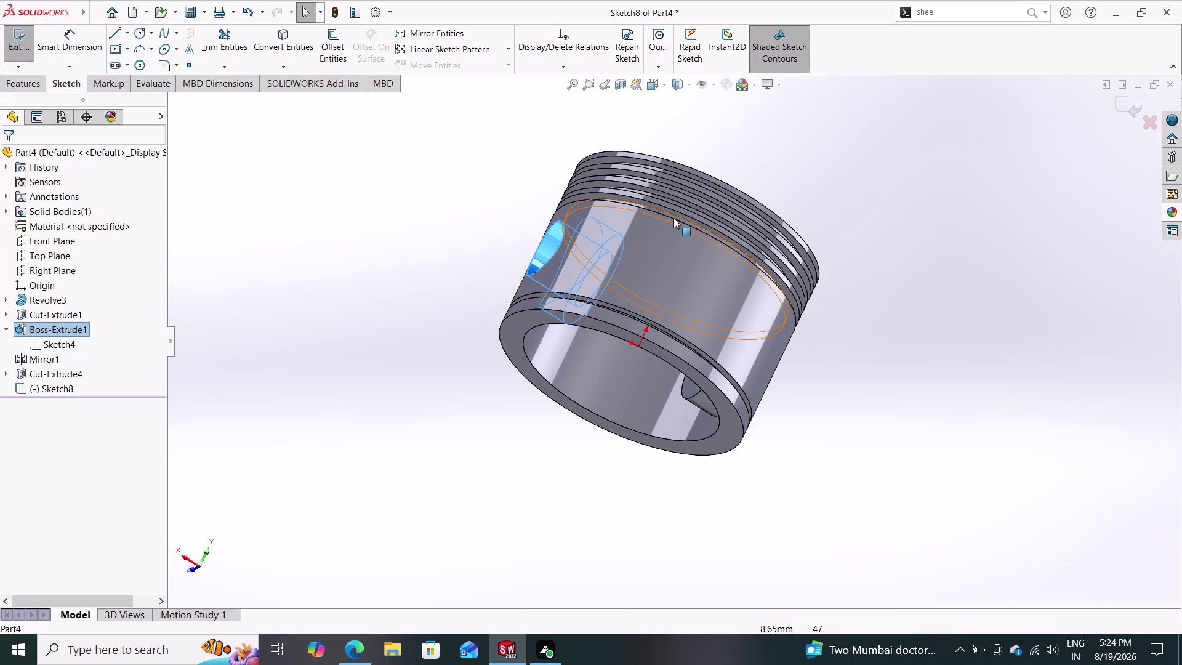
Exit the empty Sketch8 and edit Boss-Extrude1 (25 mm offset, 17 mm depth).
click(1128, 104)
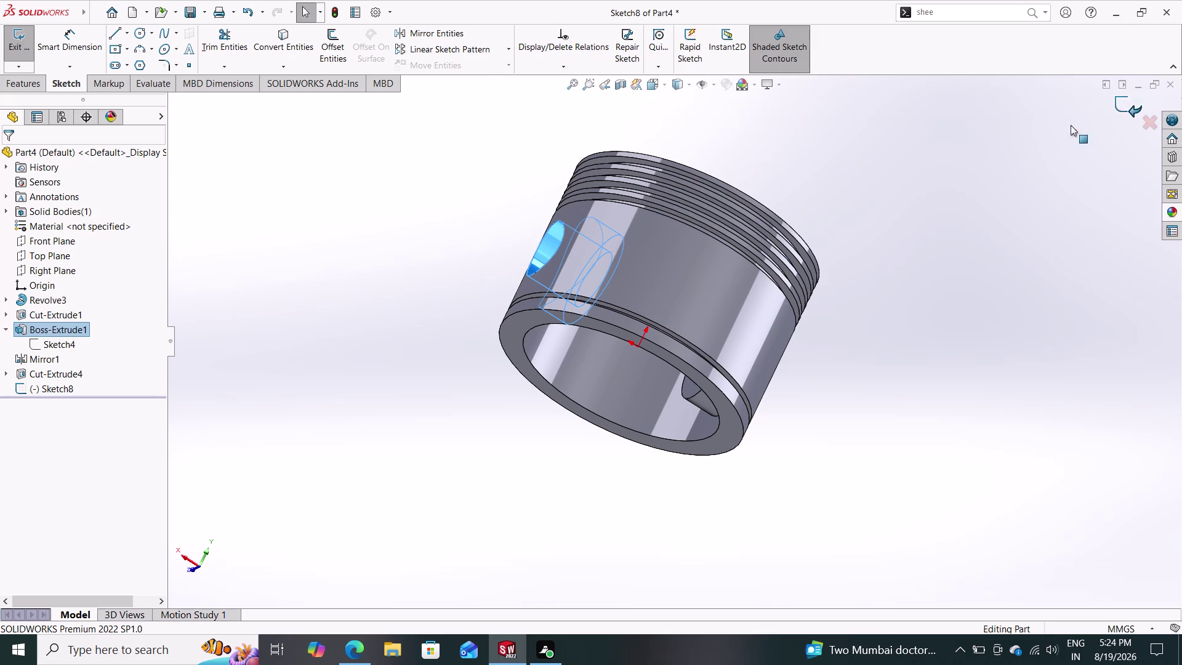
click(66, 329)
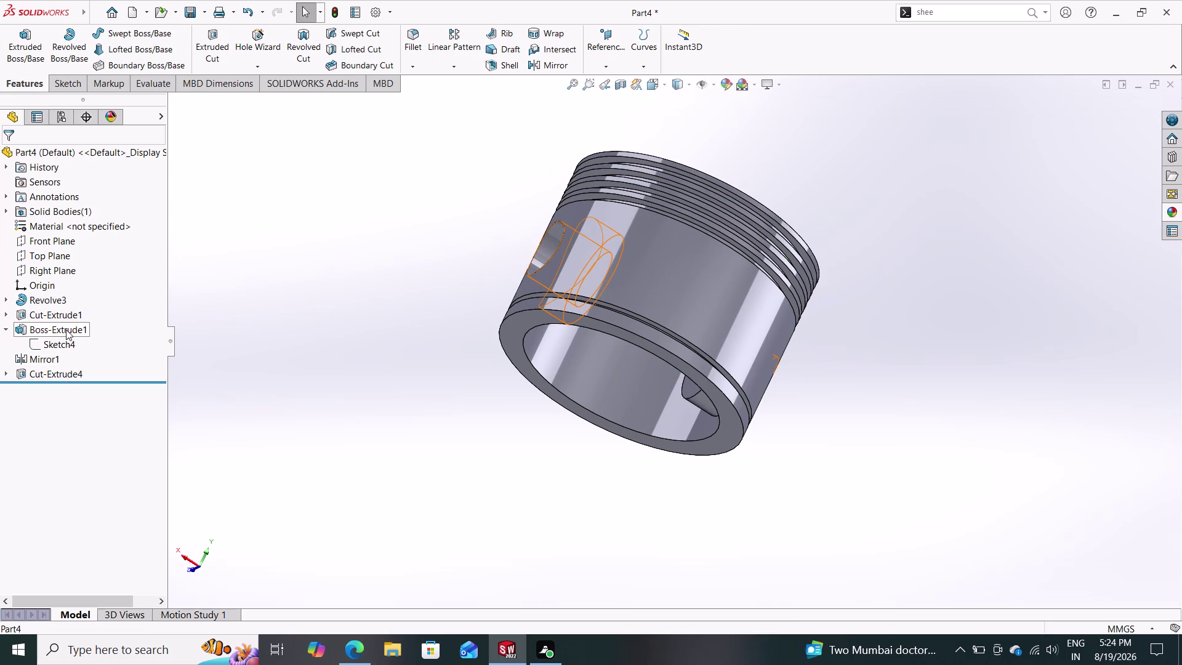
click(77, 294)
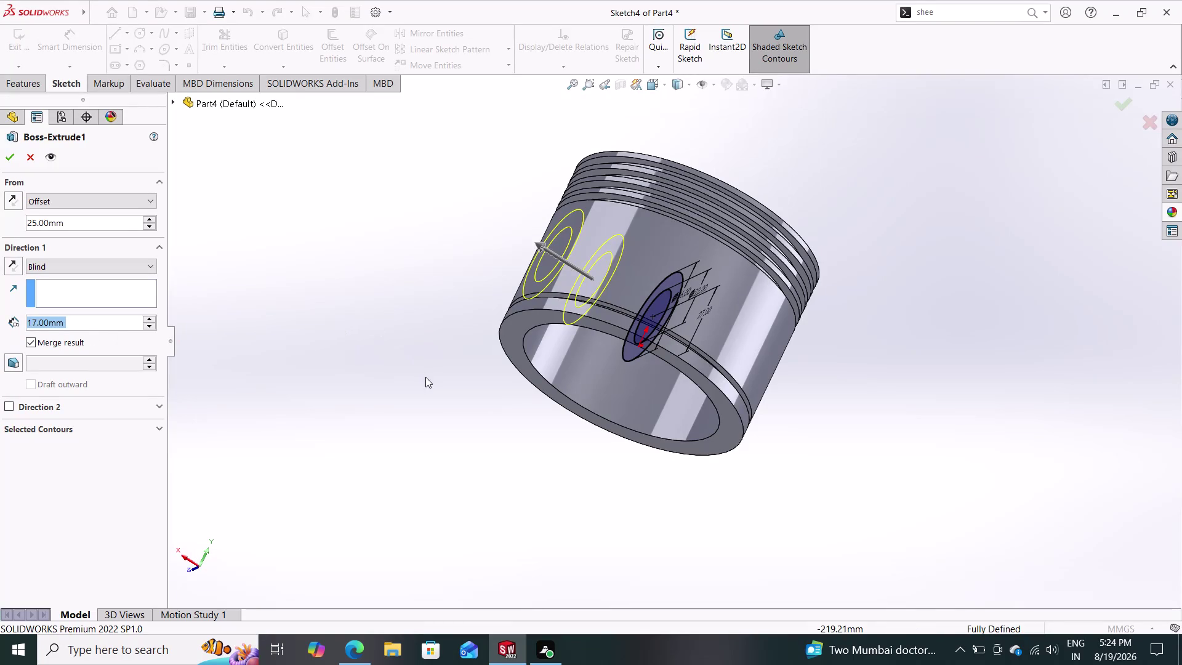
Change Boss-Extrude1's depth to 15 mm and accept the edit.
middle_drag(415, 409, 438, 335)
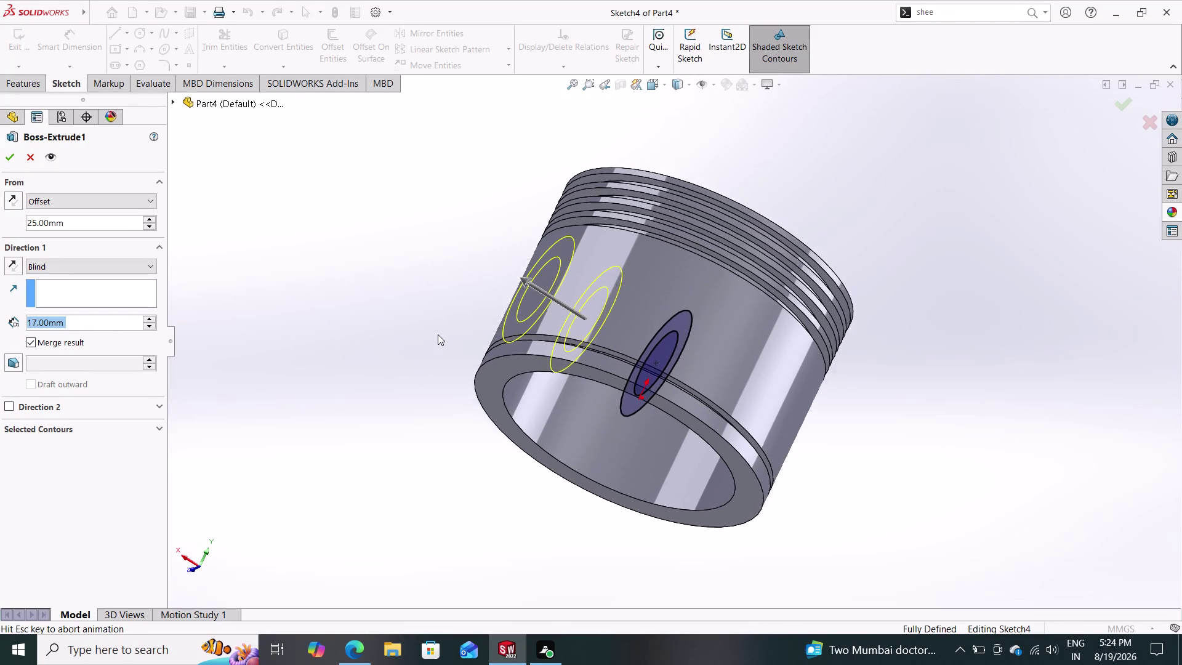
middle_drag(421, 386, 436, 322)
middle_drag(427, 345, 410, 458)
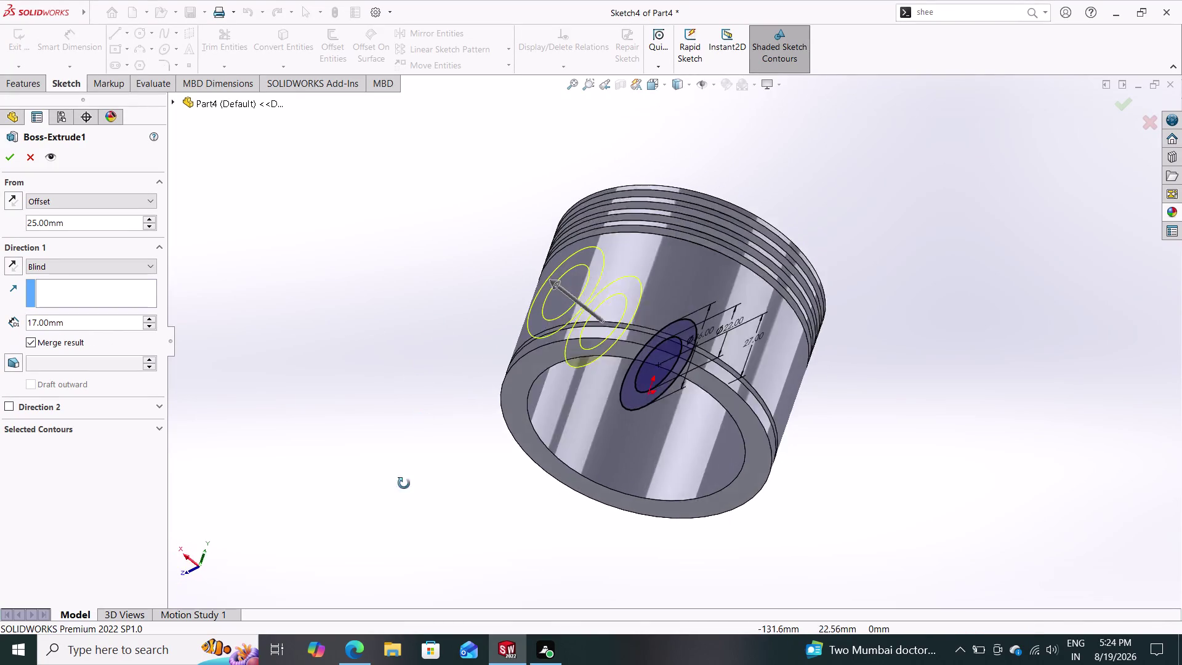
middle_drag(410, 458, 406, 508)
click(86, 322)
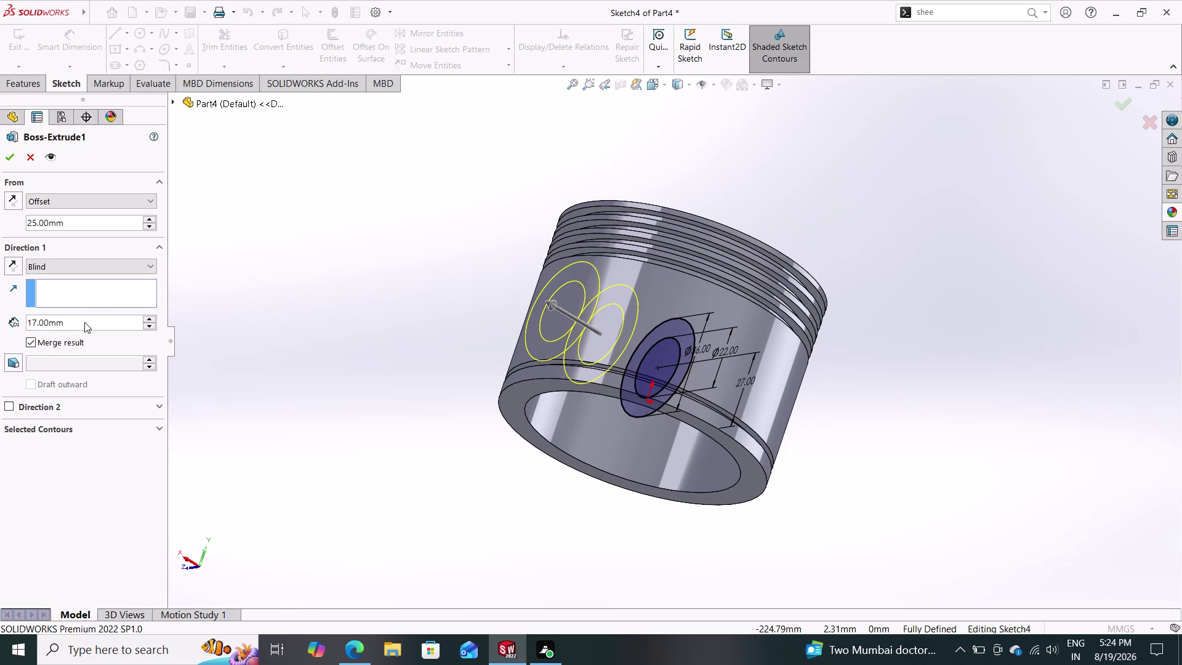
text(15)
key(Return)
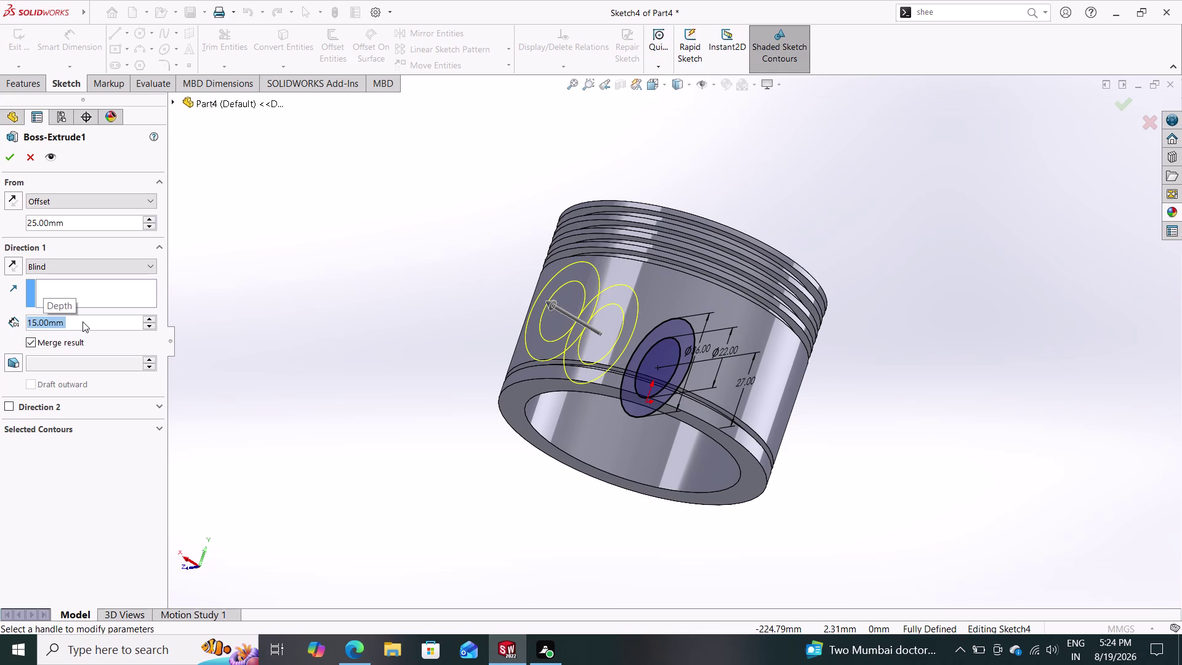
click(3, 157)
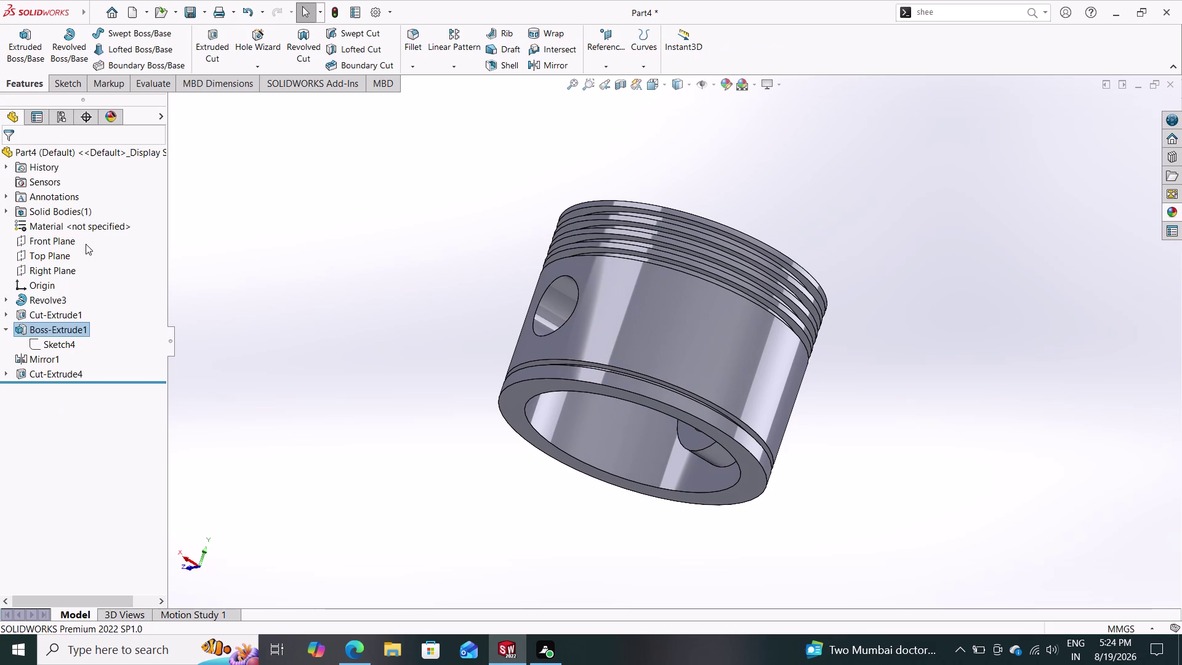
Orbit around the updated piston to check its underside.
middle_drag(387, 408, 439, 455)
middle_drag(397, 396, 394, 387)
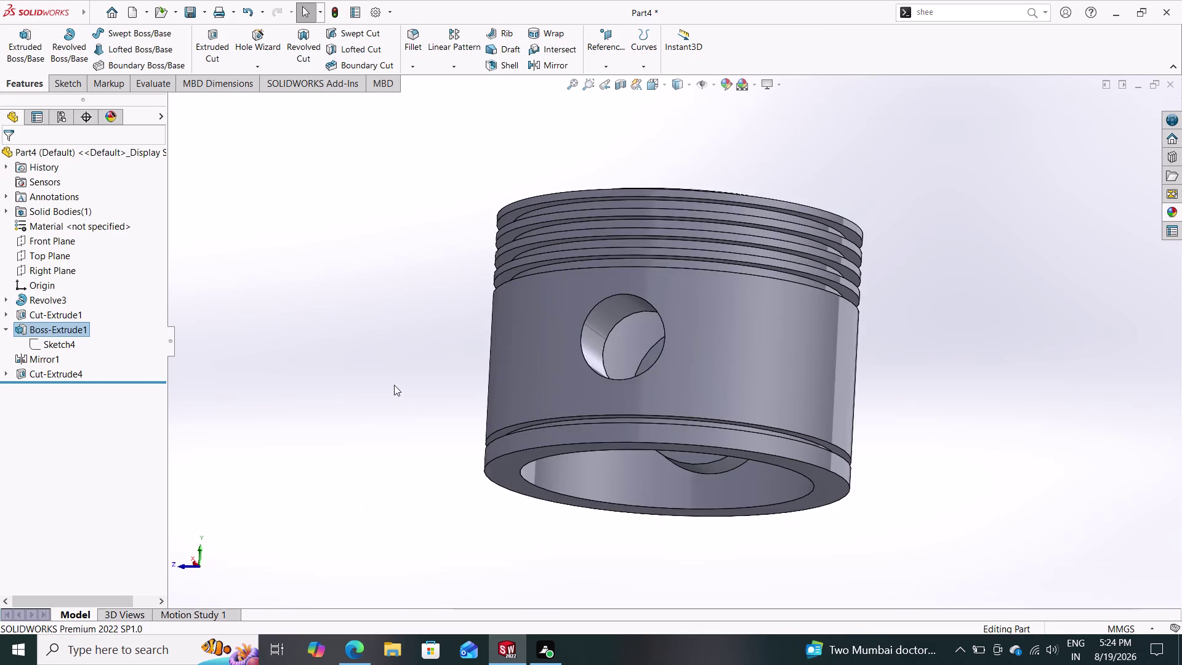
middle_drag(394, 387, 422, 396)
middle_drag(421, 410, 347, 163)
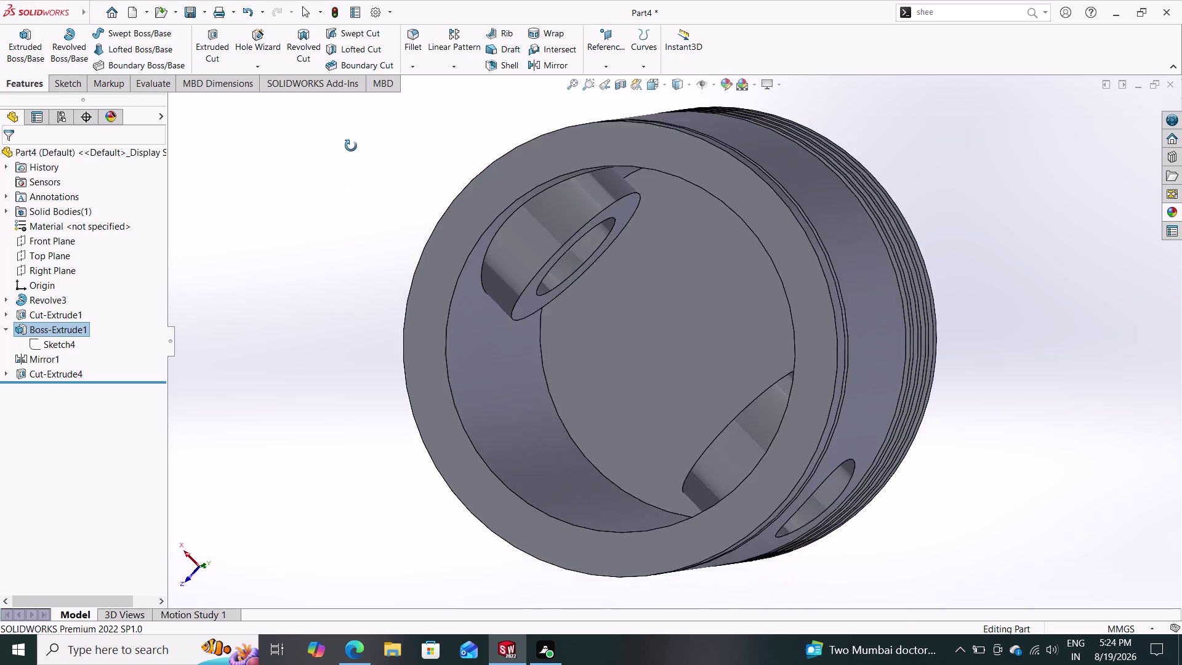
middle_drag(347, 163, 302, 430)
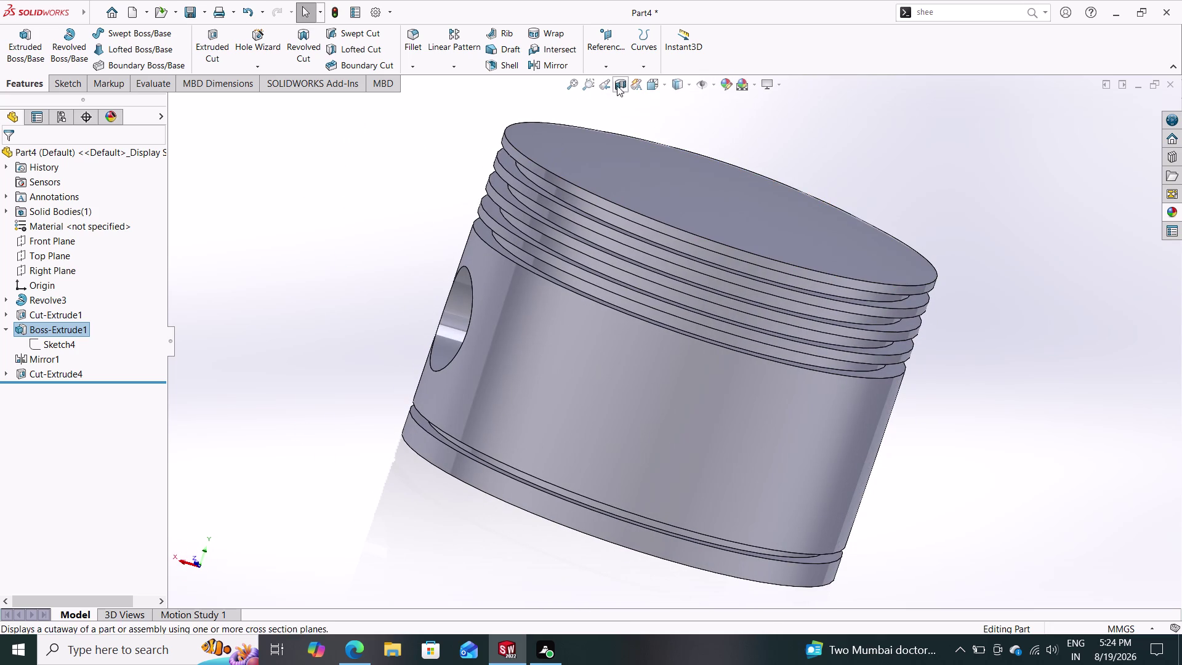
Show a section cutaway of the piston, zoom in and out, then close it.
click(618, 85)
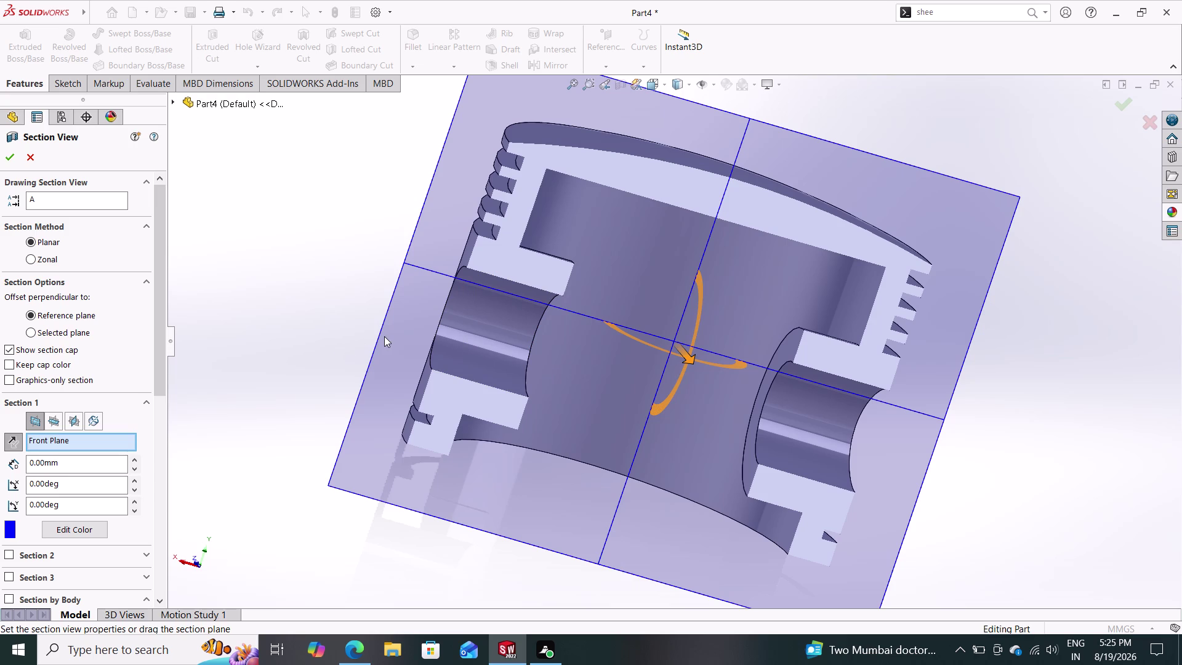
scroll(down, 3)
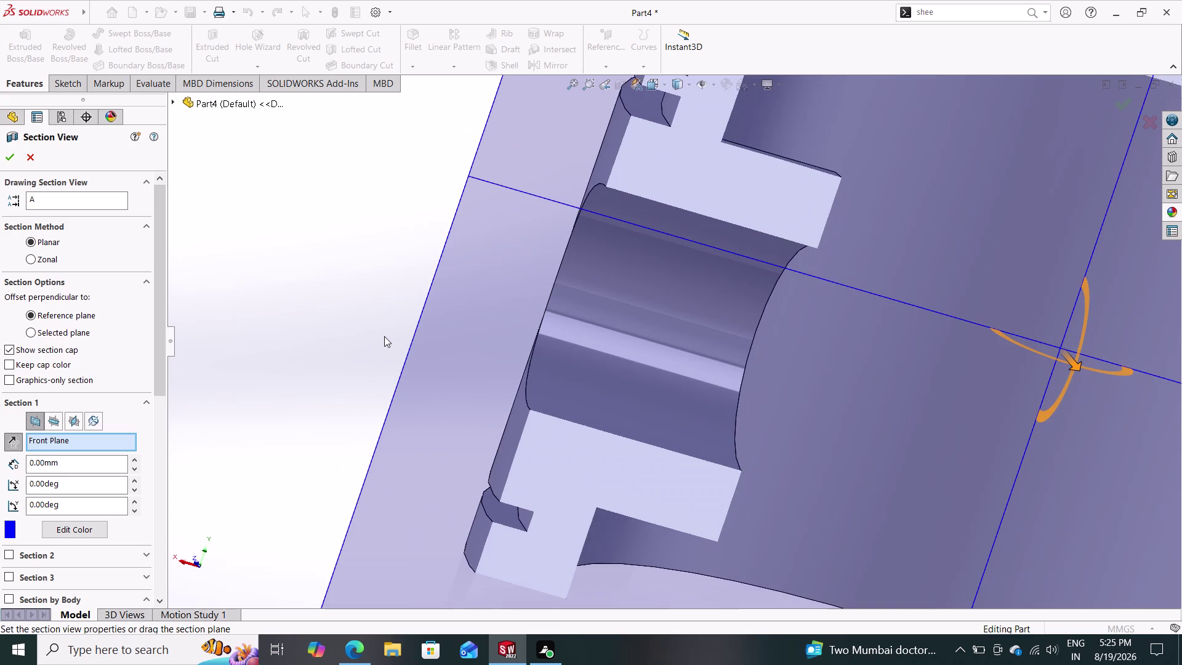
scroll(down, 3)
scroll(up, 3)
scroll(up, 3)
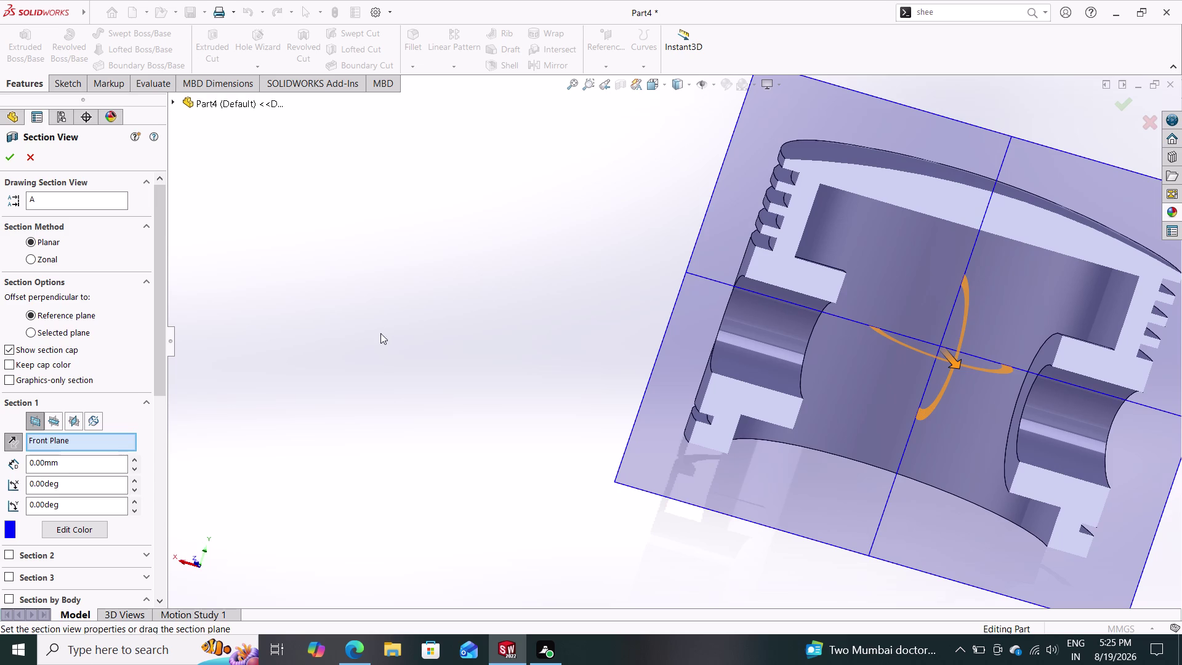
click(30, 159)
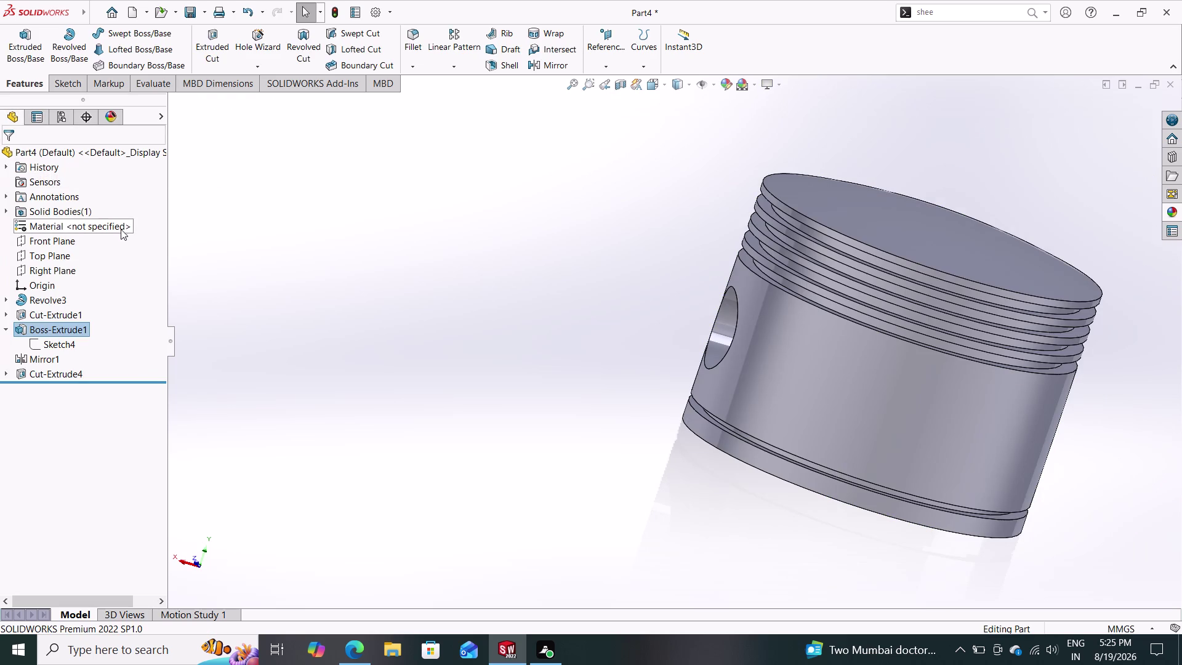
Edit Boss-Extrude1 and set its depth back to 17 mm.
click(20, 332)
click(31, 296)
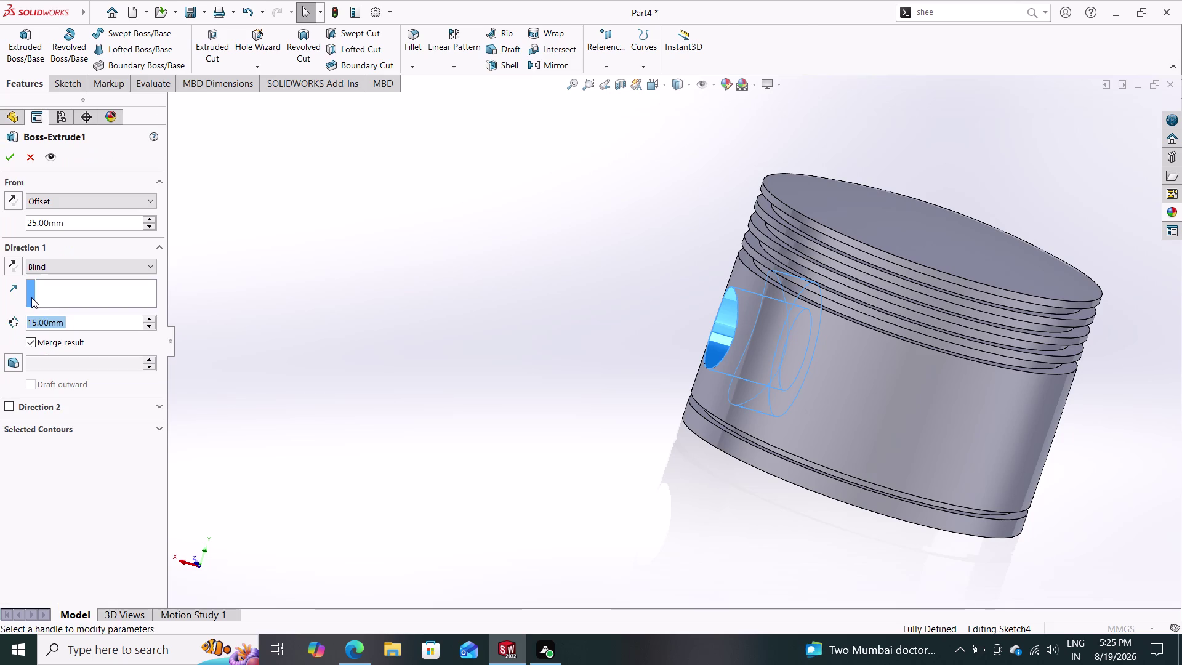
text(17)
key(Return)
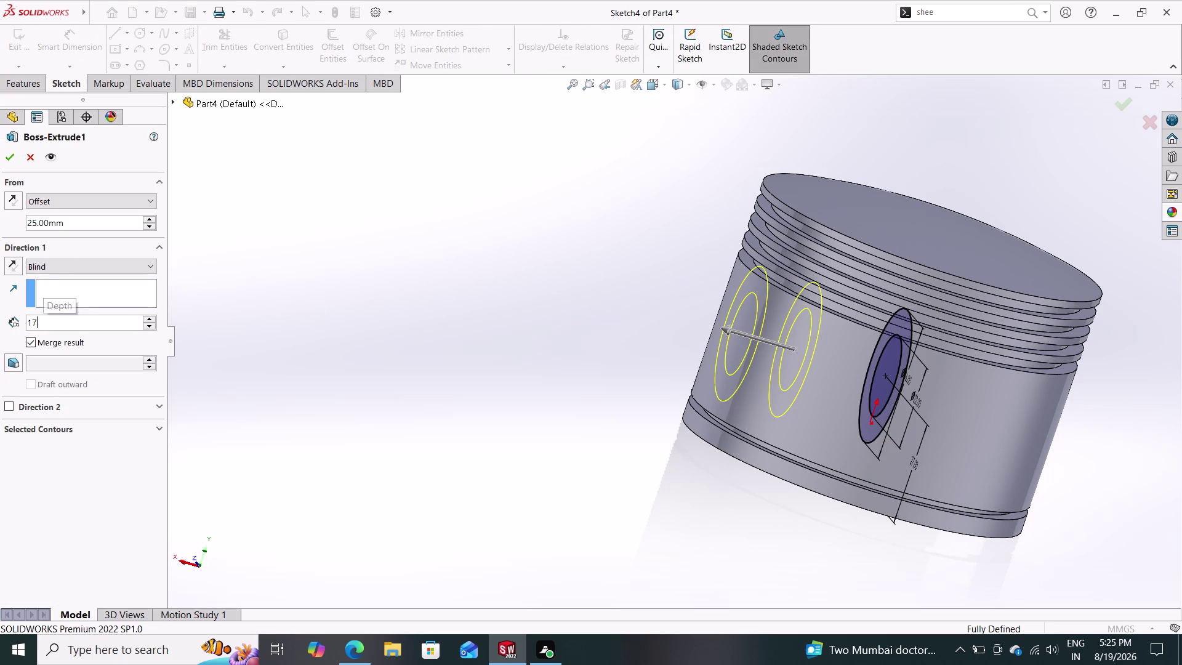
click(10, 163)
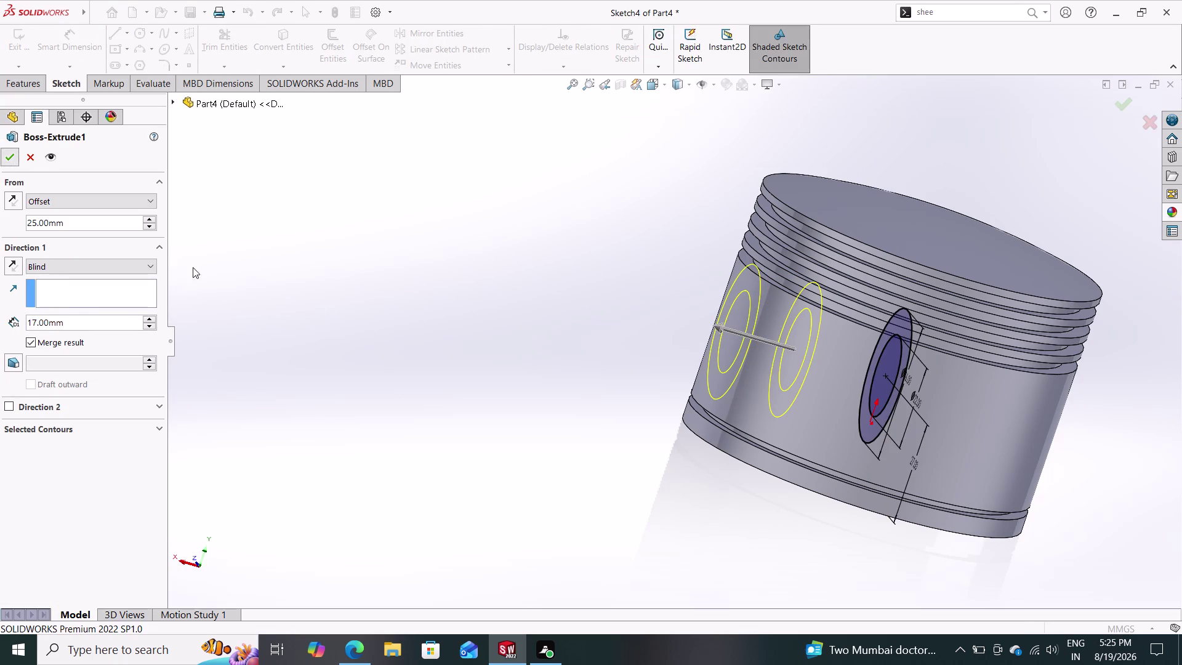
Orbit the piston to inspect the skirt interior and pin bosses.
middle_drag(472, 397, 469, 322)
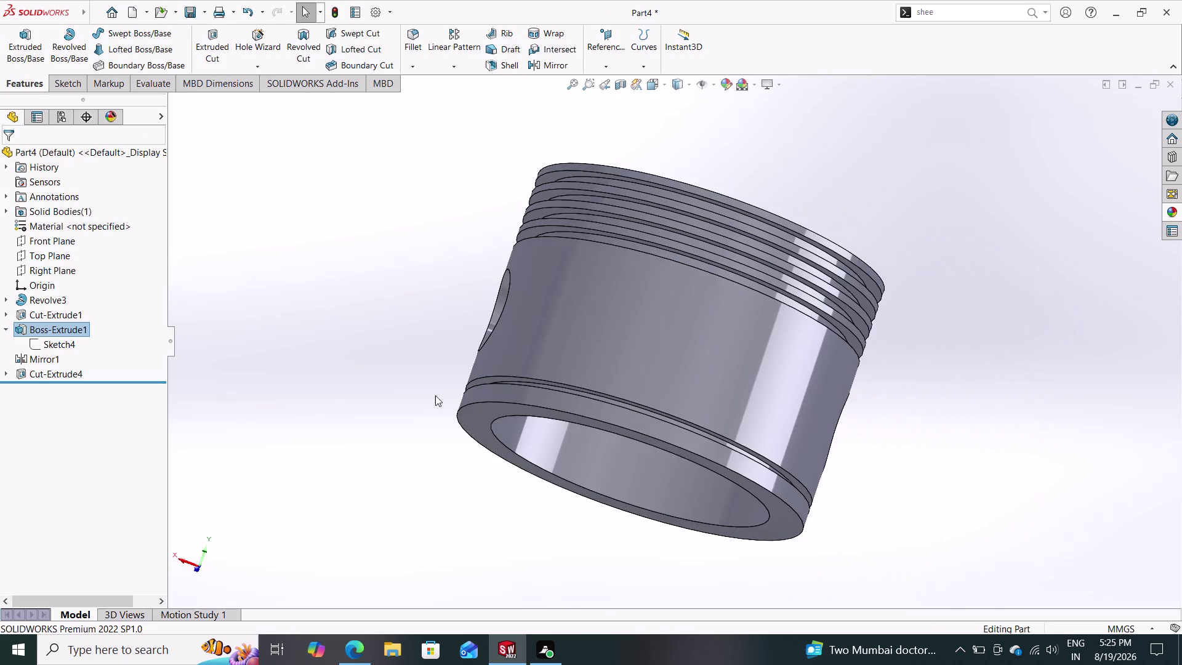
middle_drag(433, 400, 462, 305)
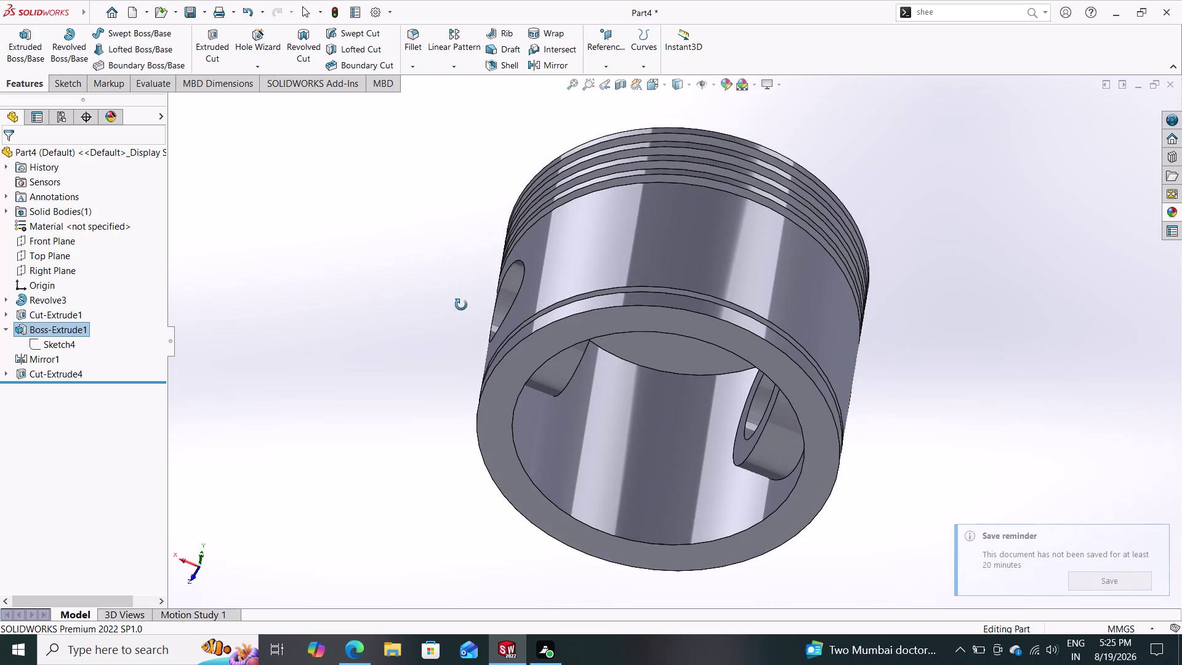
middle_drag(461, 305, 728, 442)
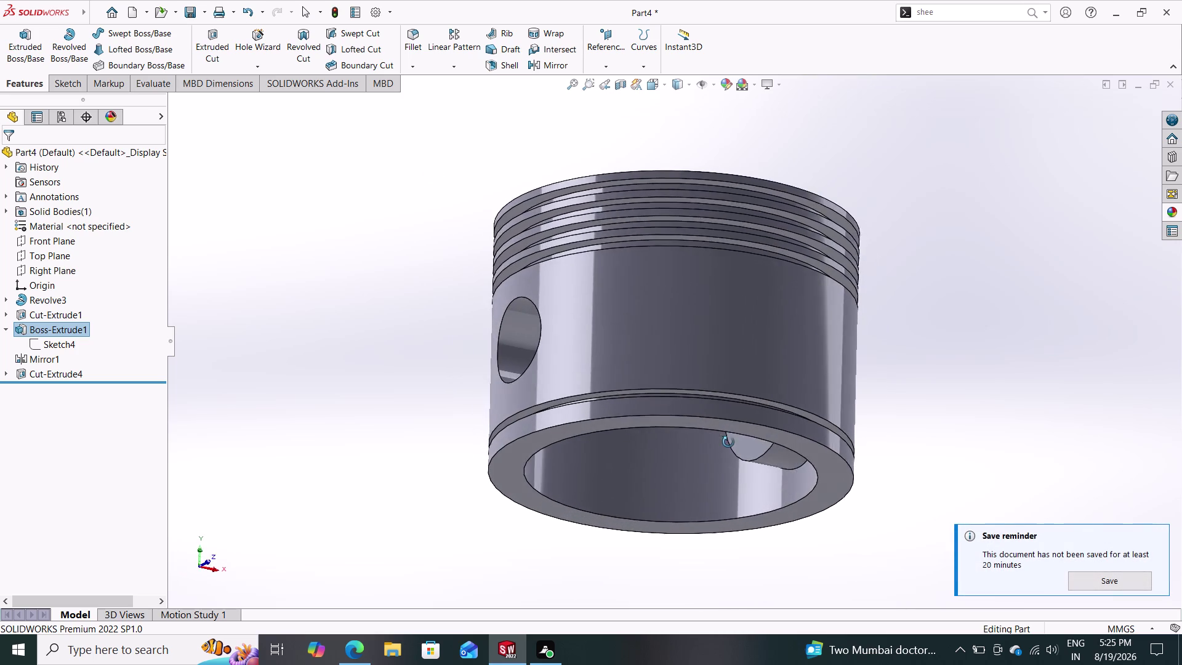
middle_drag(728, 442, 732, 486)
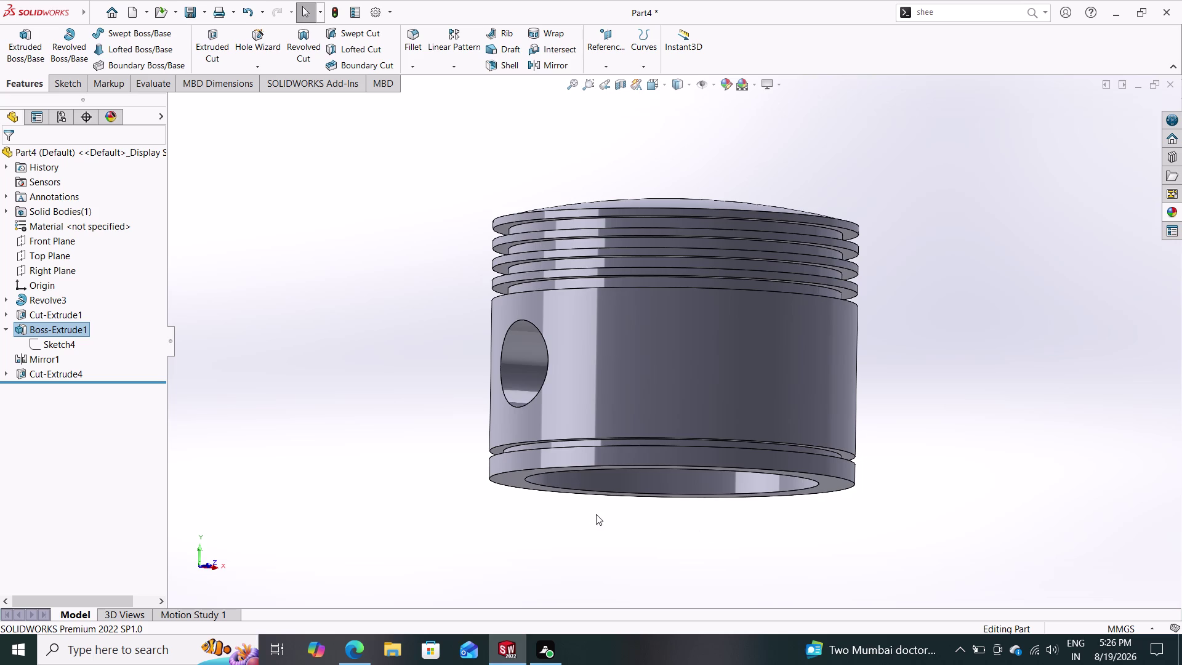
Start a sketch on Right Plane and draw a circle centred on the pin bore.
click(59, 270)
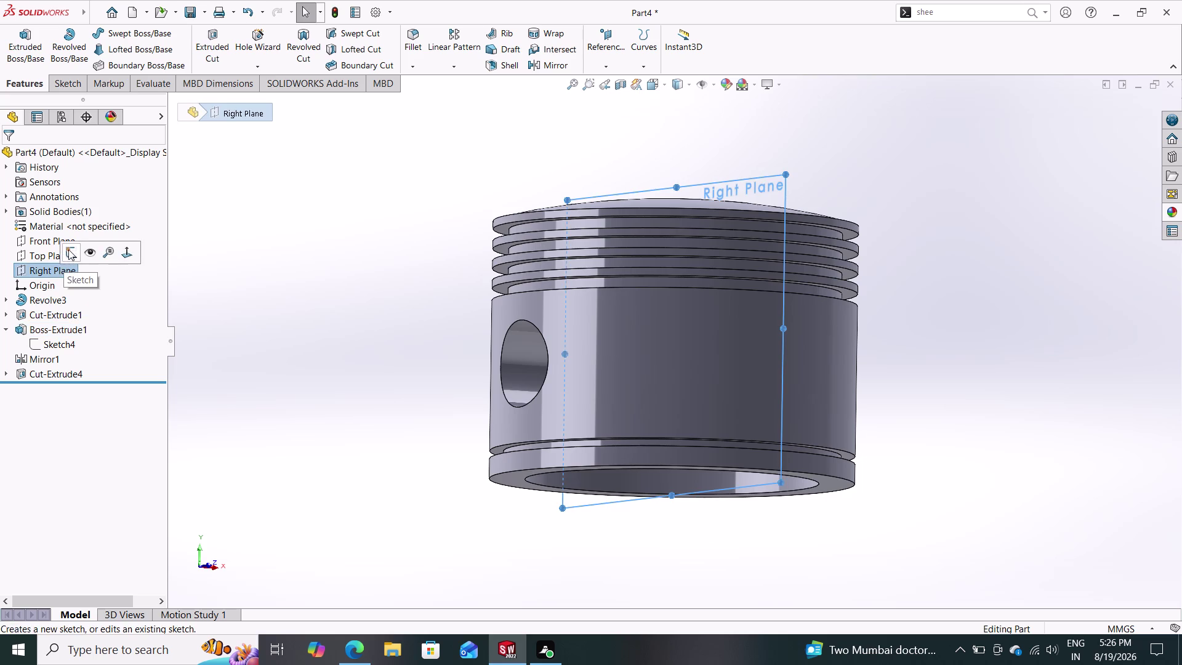
click(69, 249)
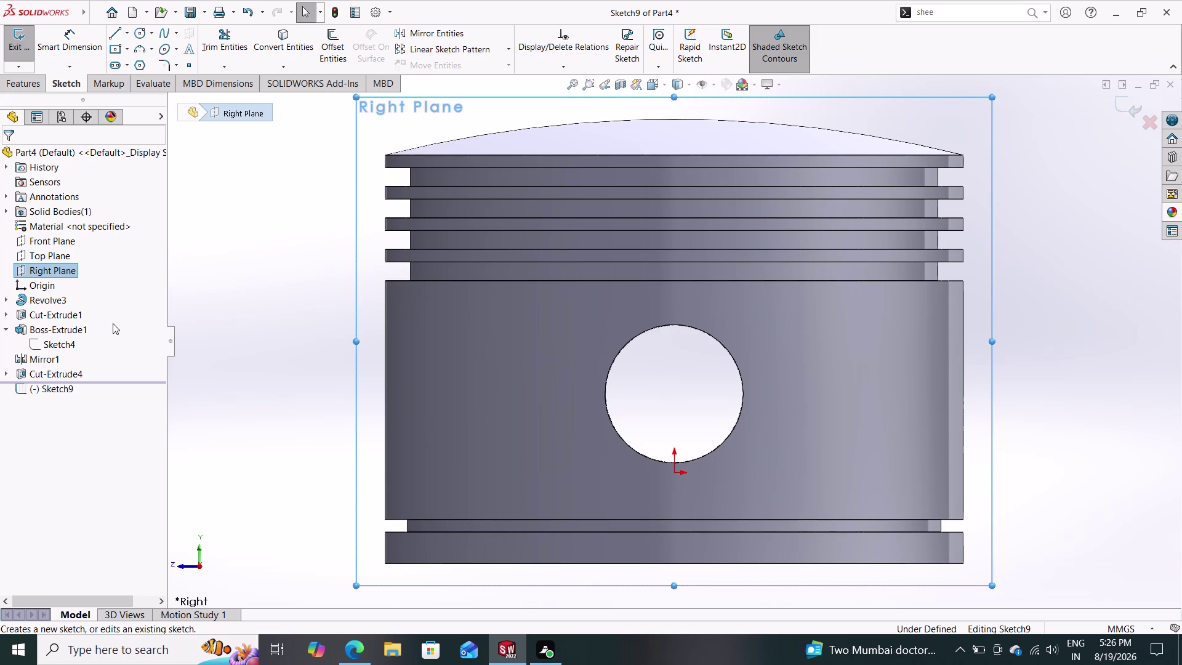
click(141, 31)
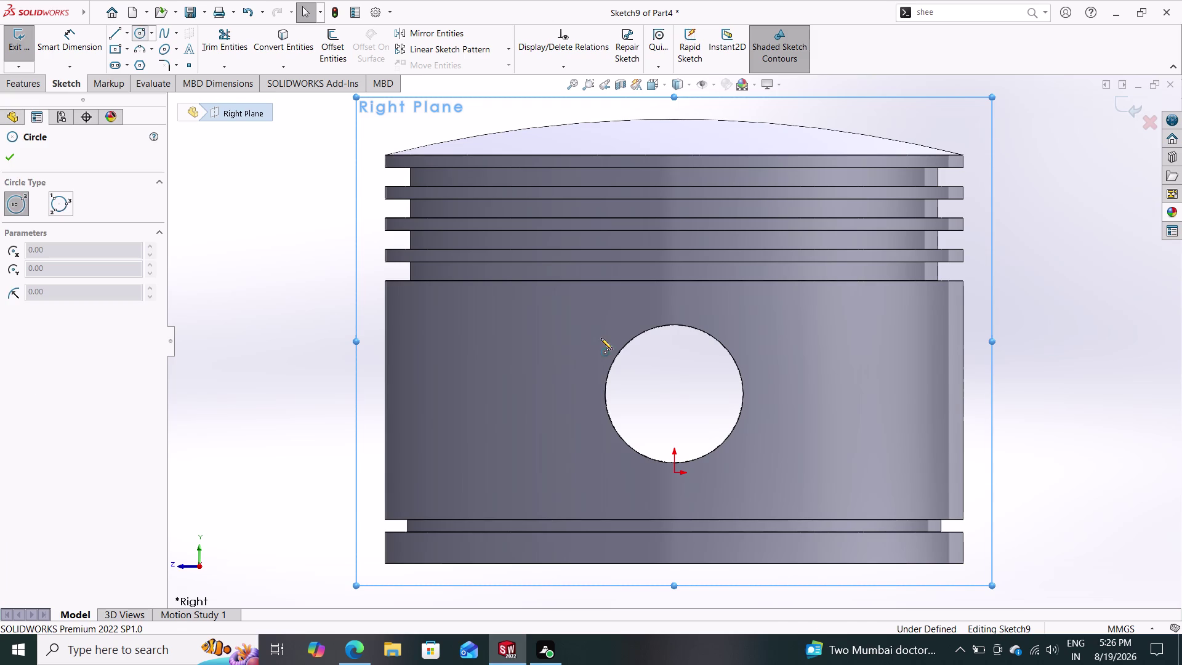
click(675, 393)
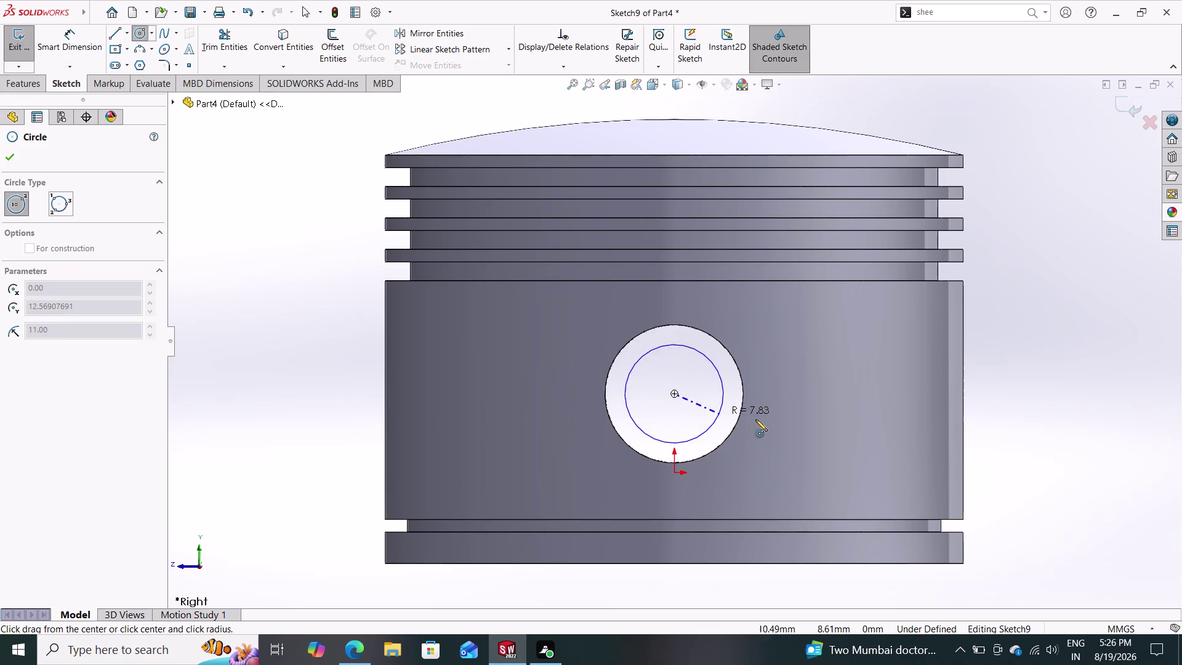
click(756, 420)
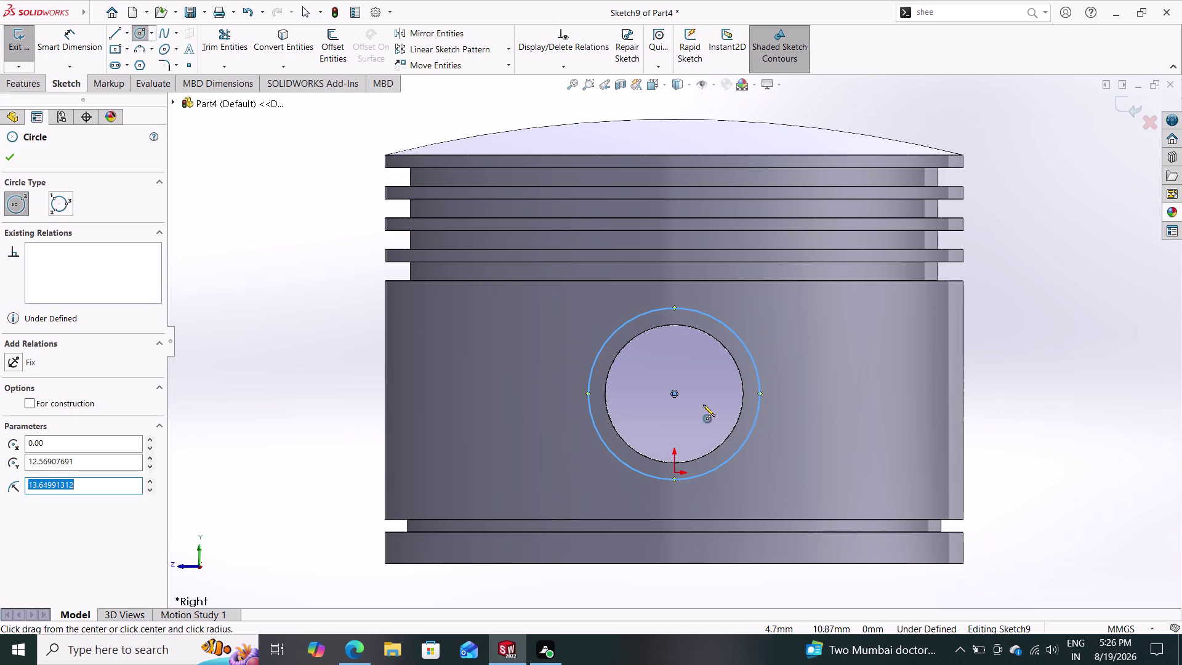
Dimension the circle's diameter at 35 mm, then change it to 36 mm.
click(71, 47)
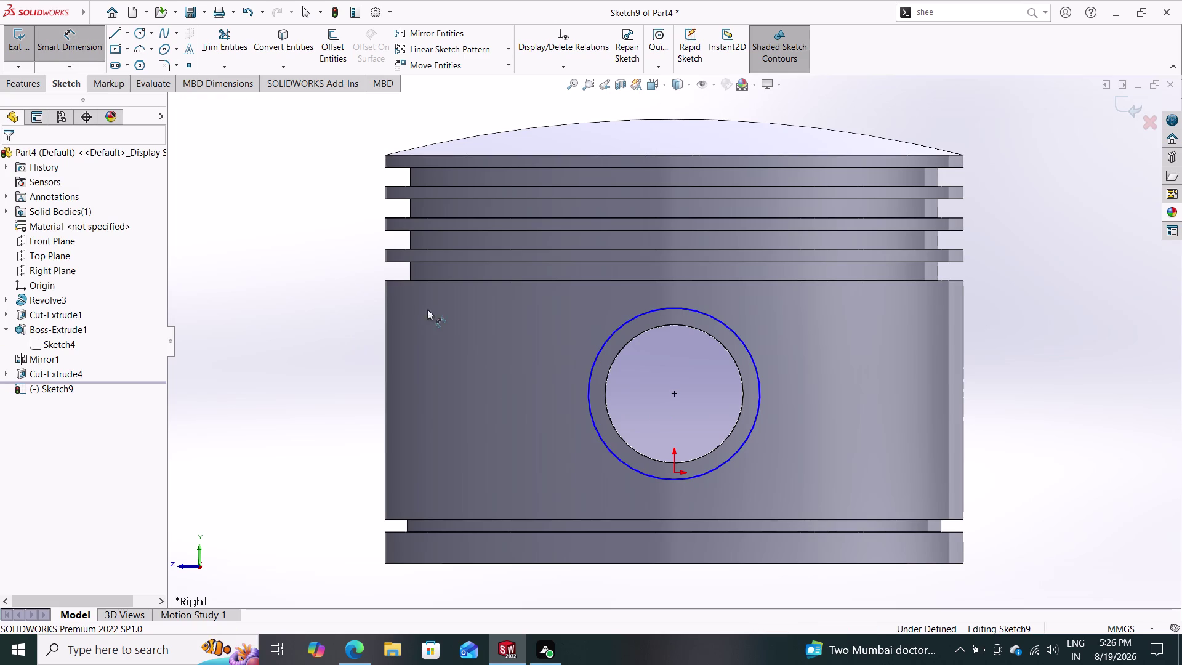
click(747, 344)
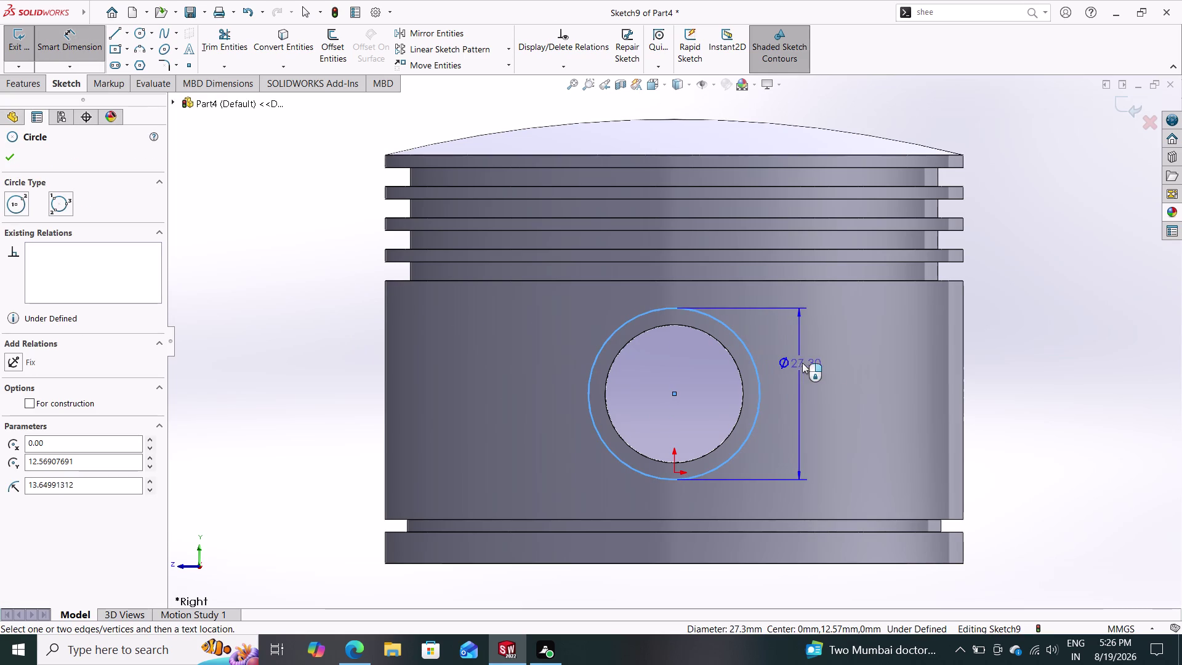
click(843, 378)
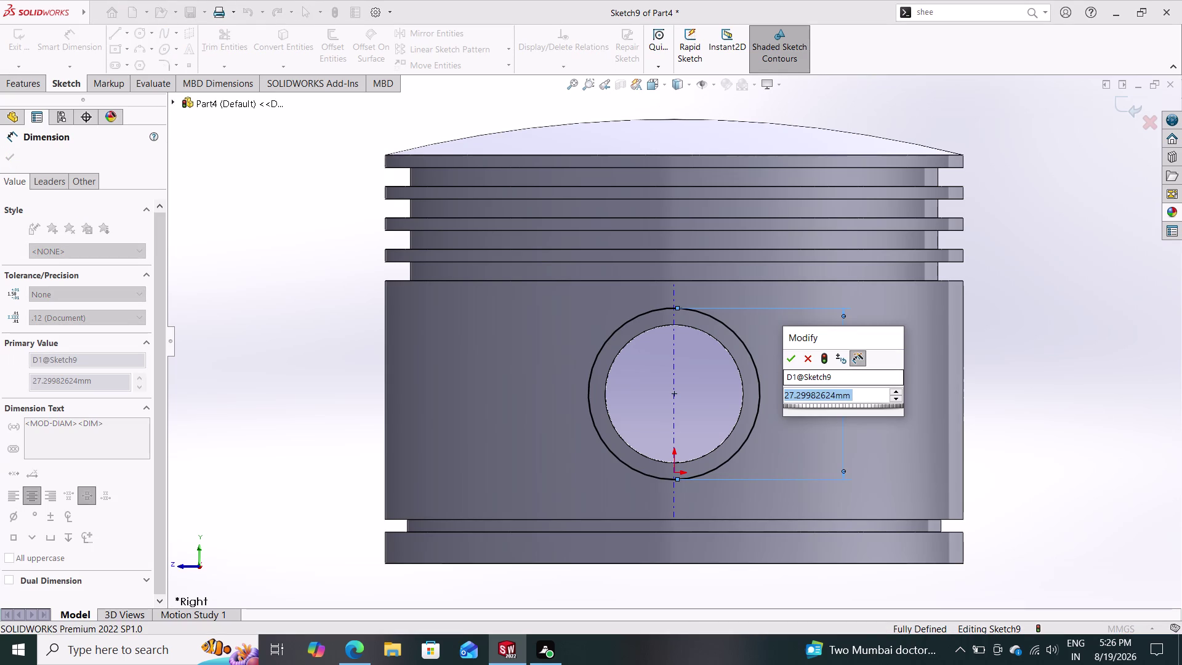
text(35)
key(Return)
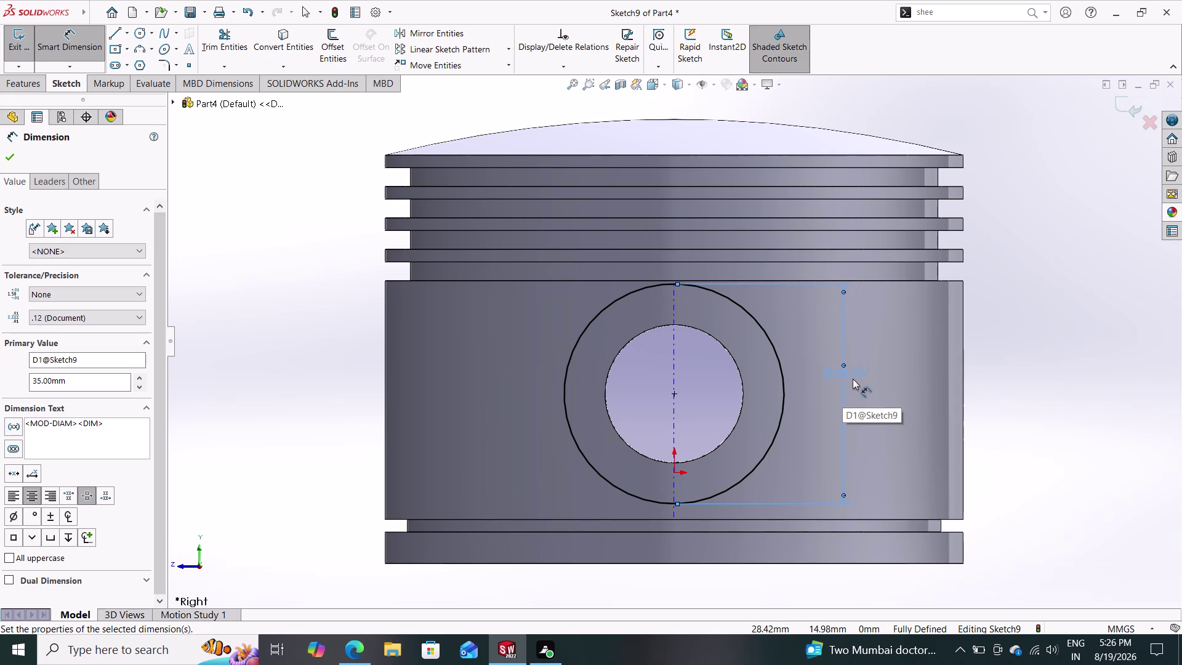
double_click(848, 370)
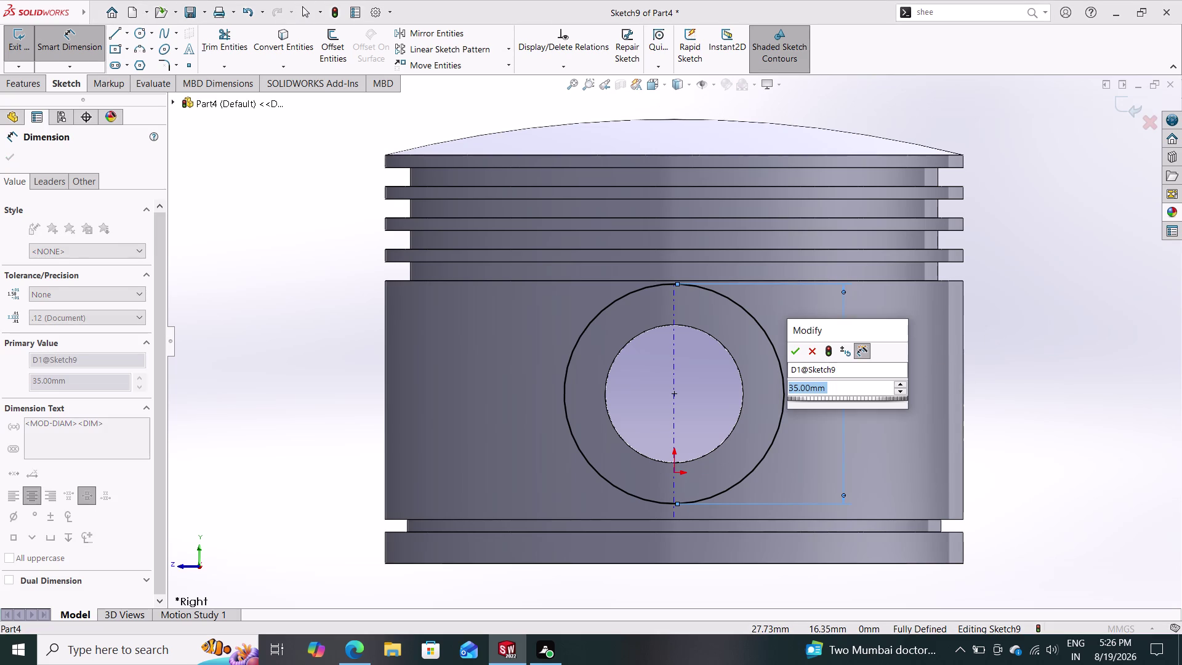
text(36)
key(Return)
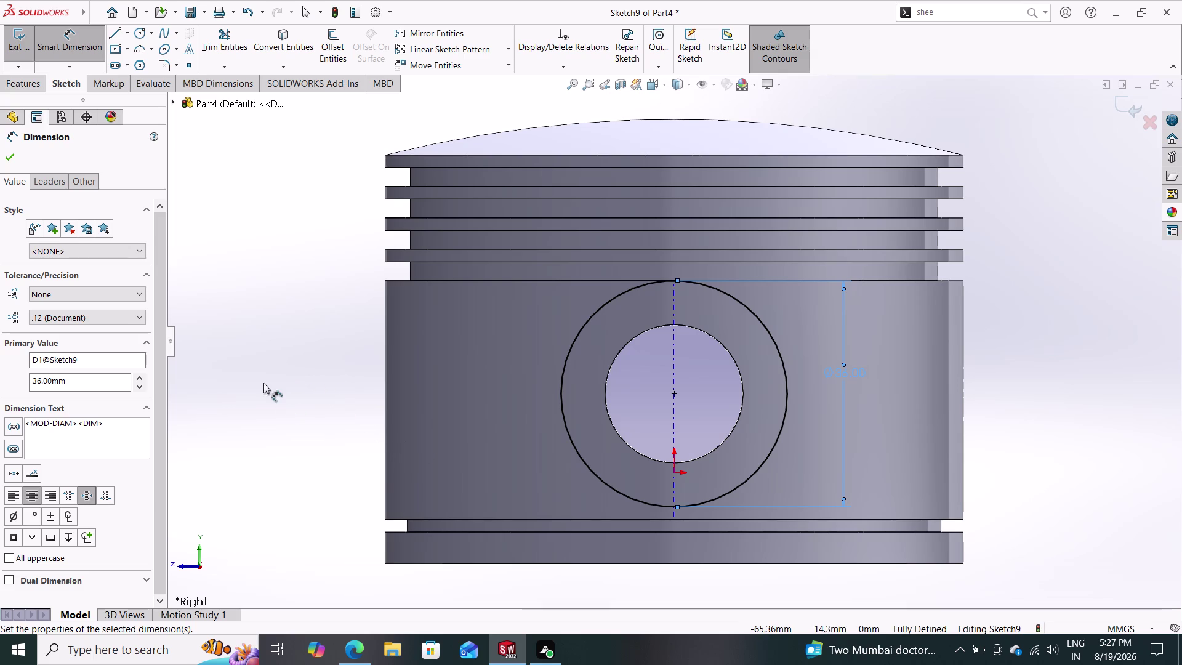
click(9, 151)
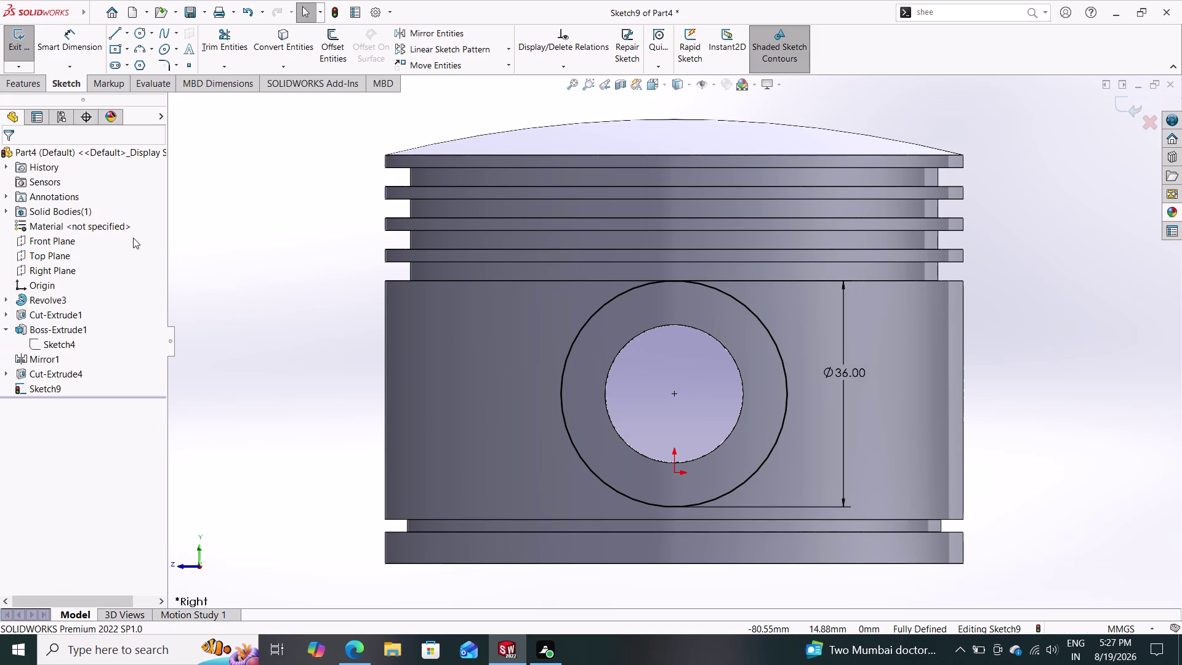
click(30, 84)
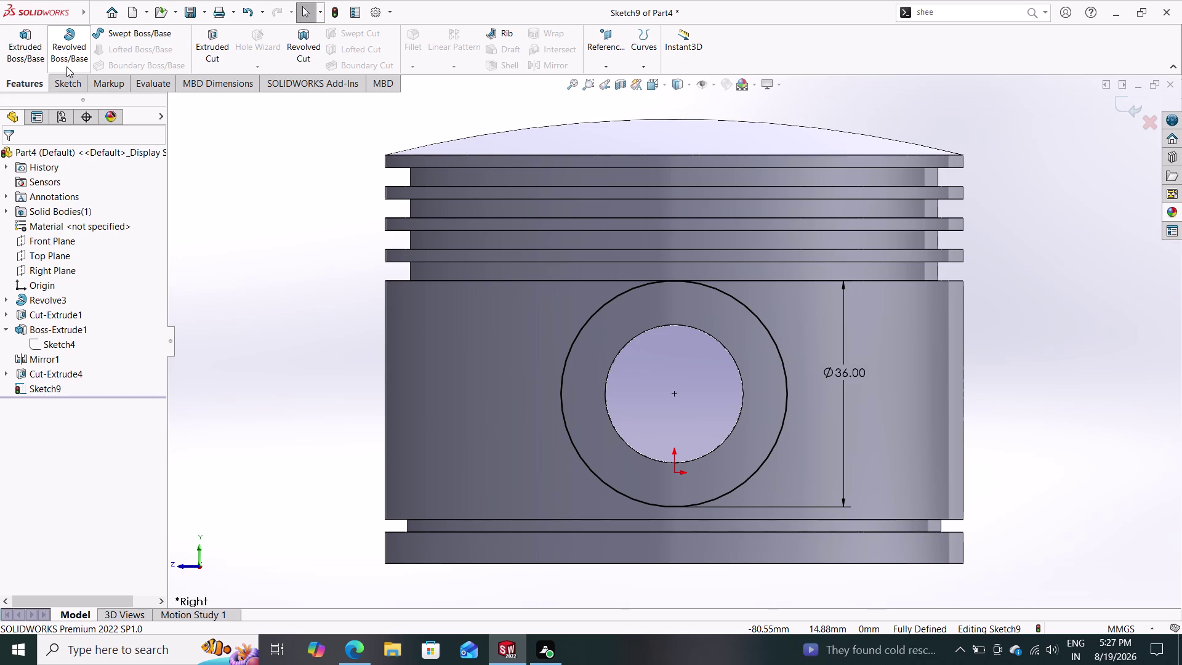
Create an extruded cut from Sketch9 starting at a 46 mm offset, blind 3.50 mm deep.
click(212, 40)
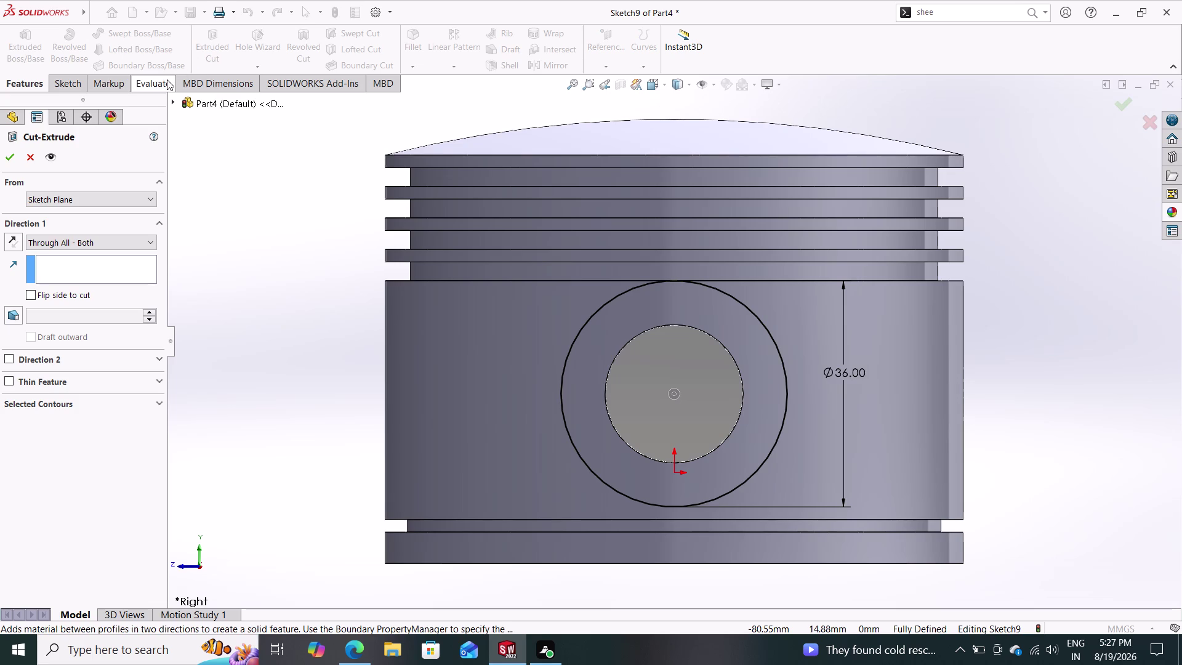
click(87, 196)
click(74, 239)
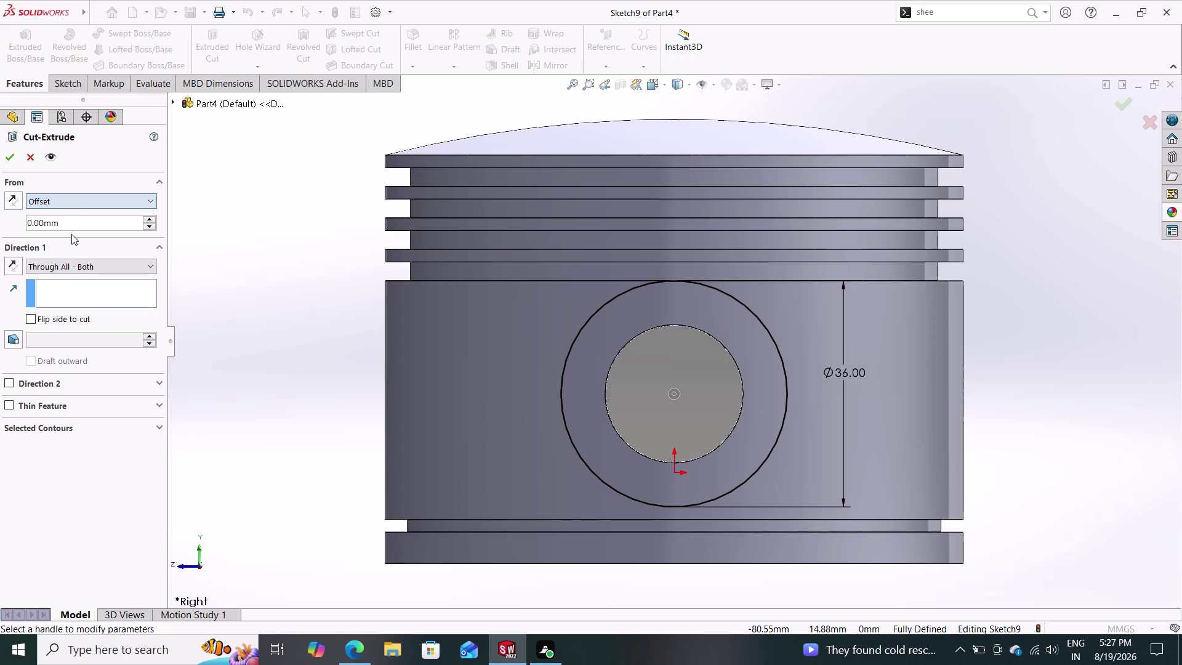
drag(75, 225, 1, 228)
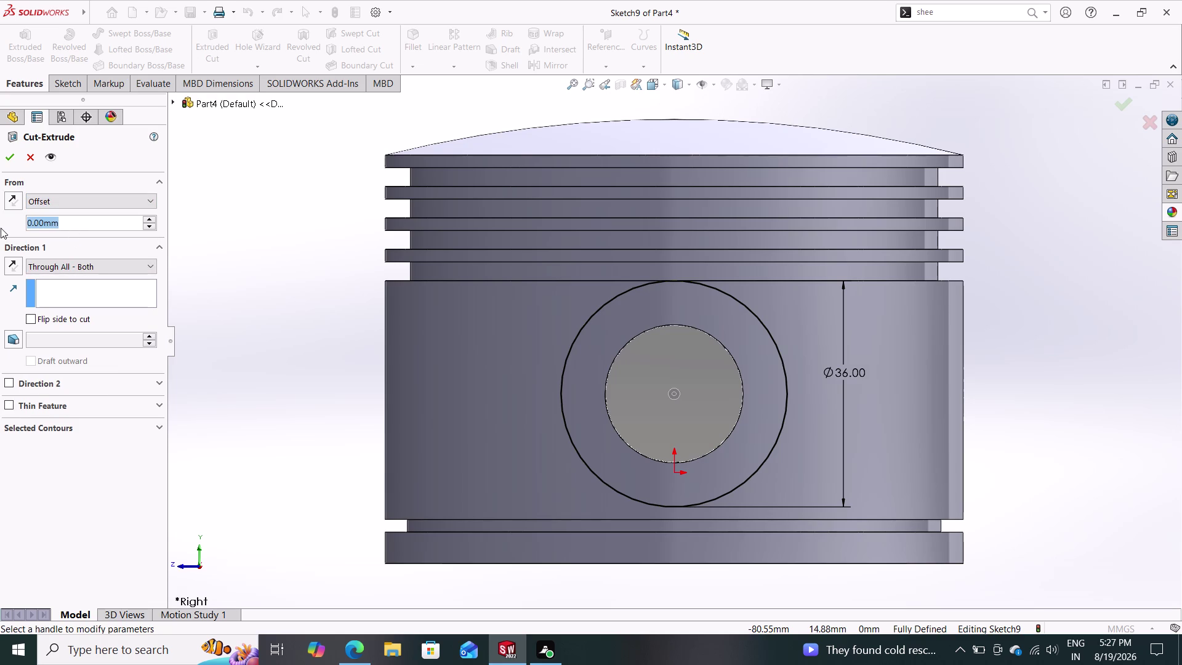
text(46)
key(Return)
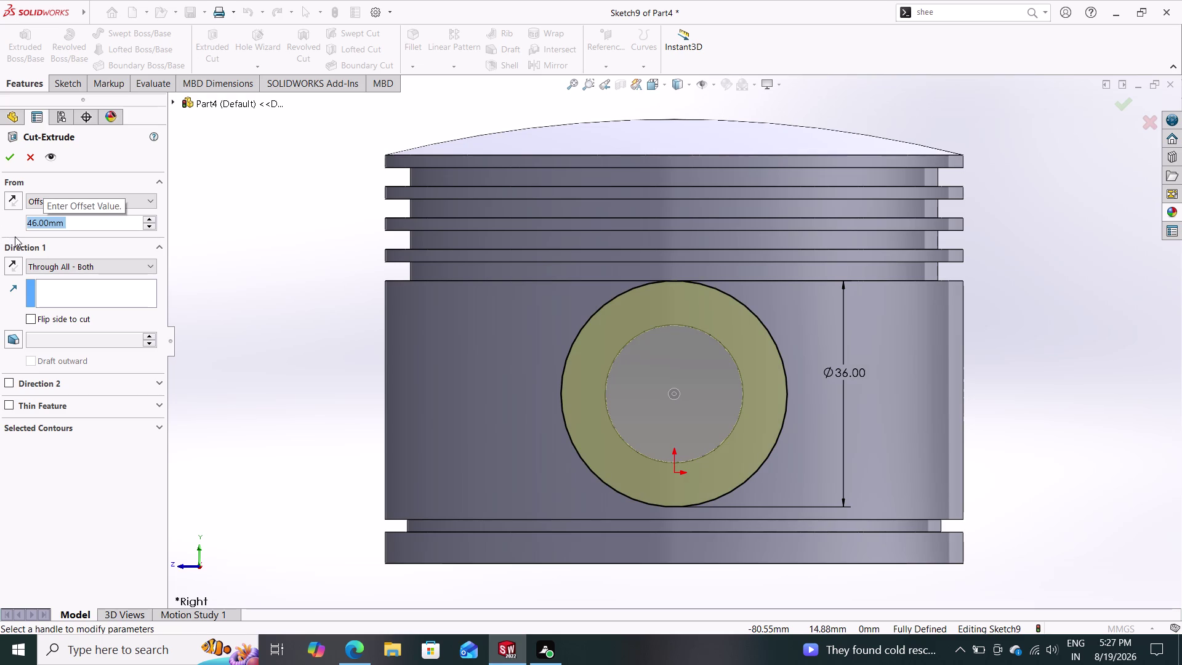
click(86, 267)
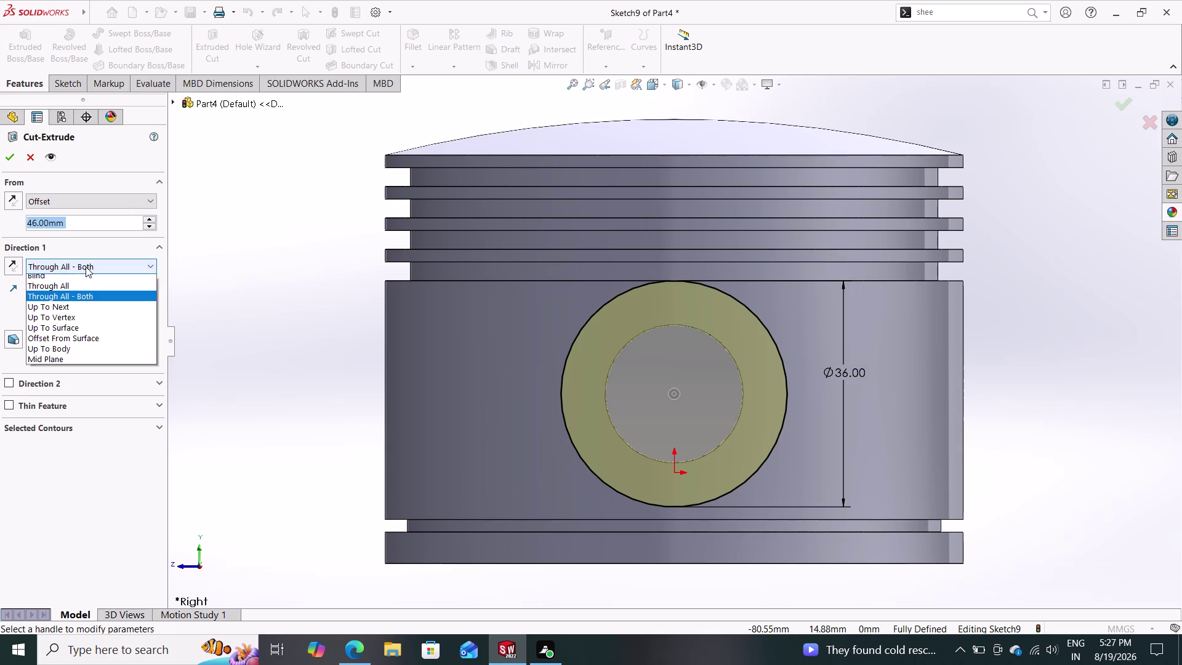
click(77, 277)
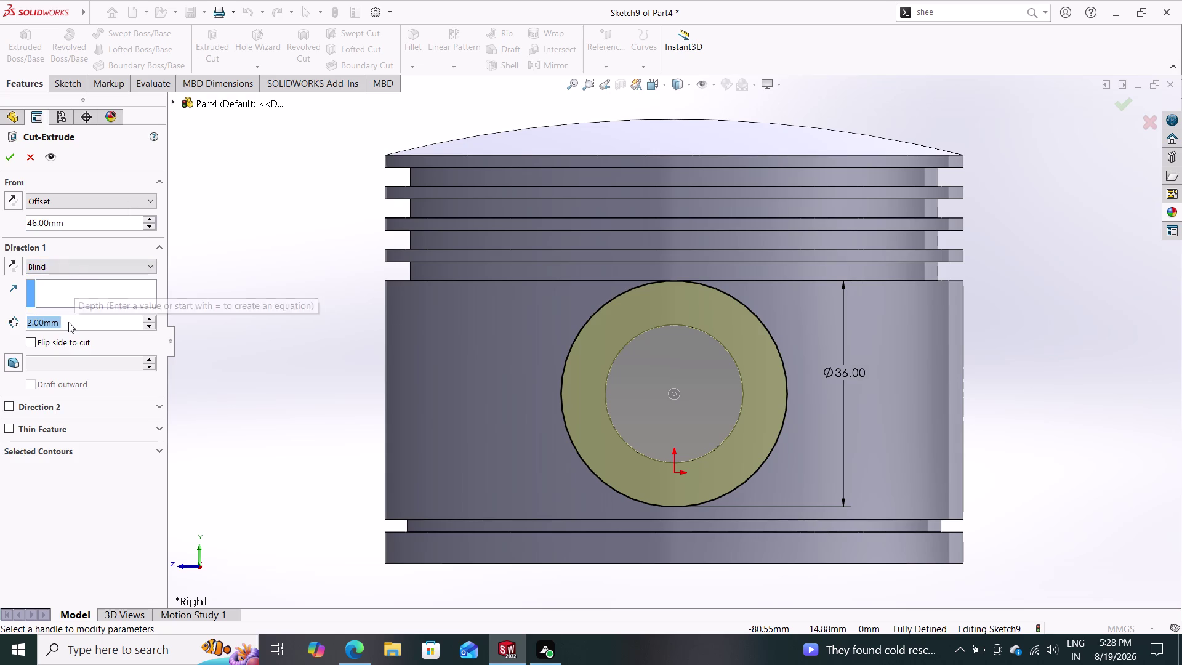
text(3.50)
key(Return)
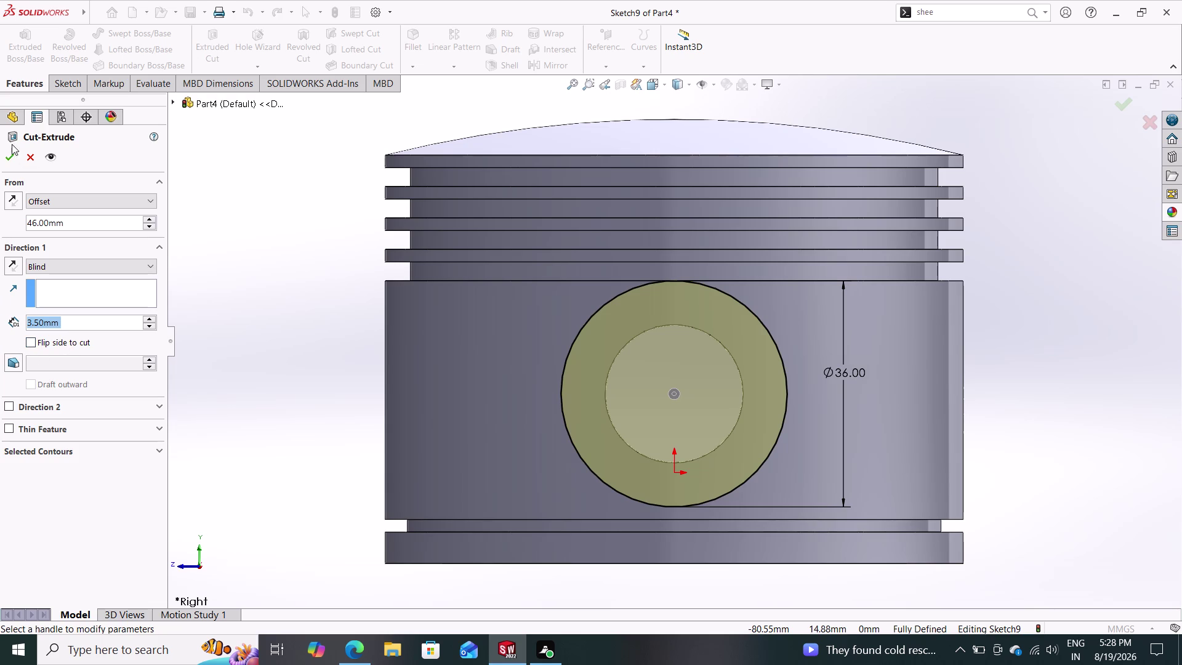
click(4, 153)
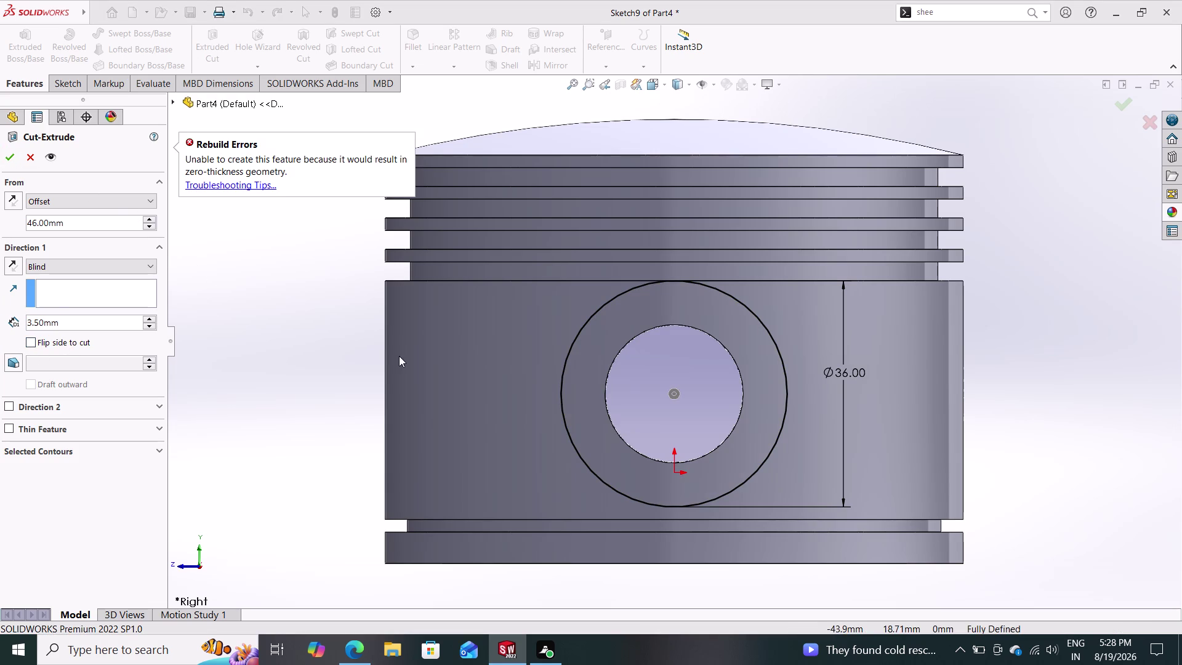
Orbit around the piston to inspect the circle sketch.
middle_drag(301, 355, 409, 361)
middle_drag(409, 361, 454, 296)
middle_drag(393, 415, 371, 282)
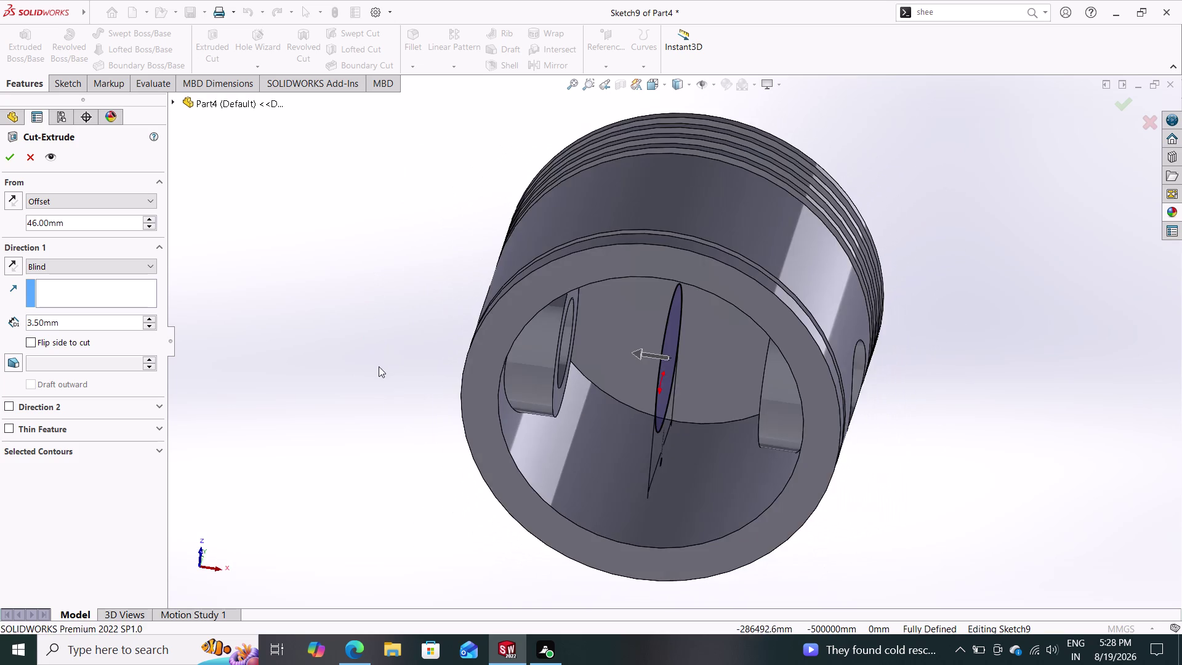
middle_drag(379, 368, 380, 283)
middle_drag(390, 263, 392, 337)
middle_drag(389, 263, 387, 311)
middle_drag(396, 262, 500, 331)
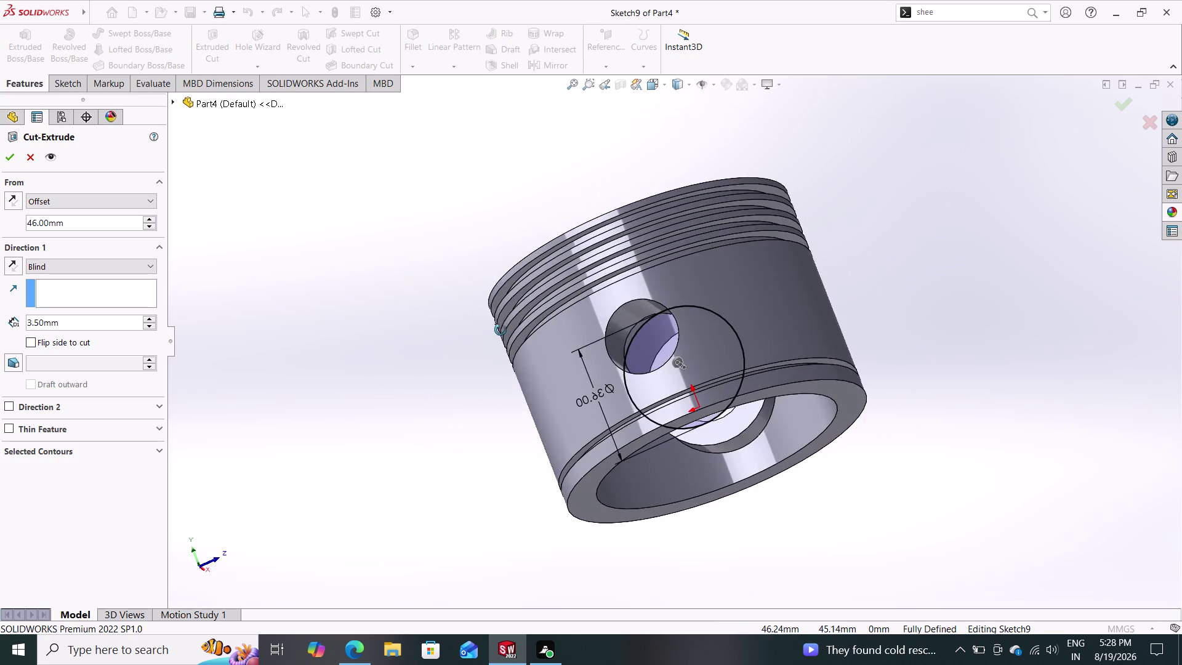
View the sketch side-on, retry the cut, and dismiss the zero-thickness error.
middle_drag(500, 331, 434, 331)
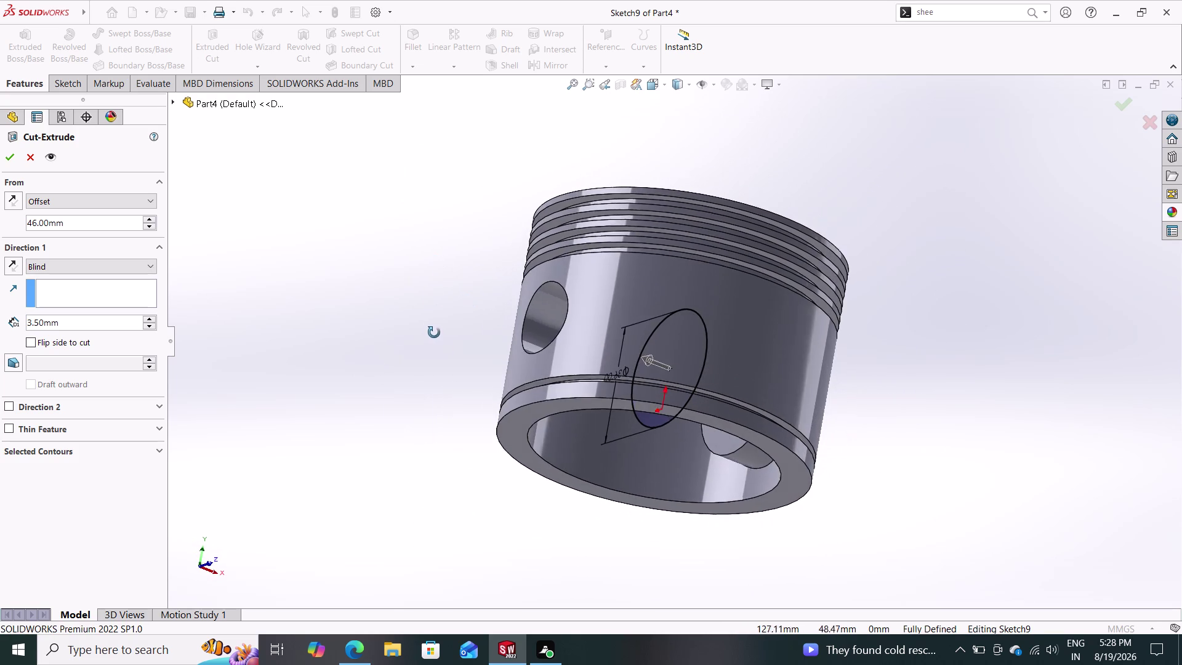
middle_drag(434, 332, 420, 383)
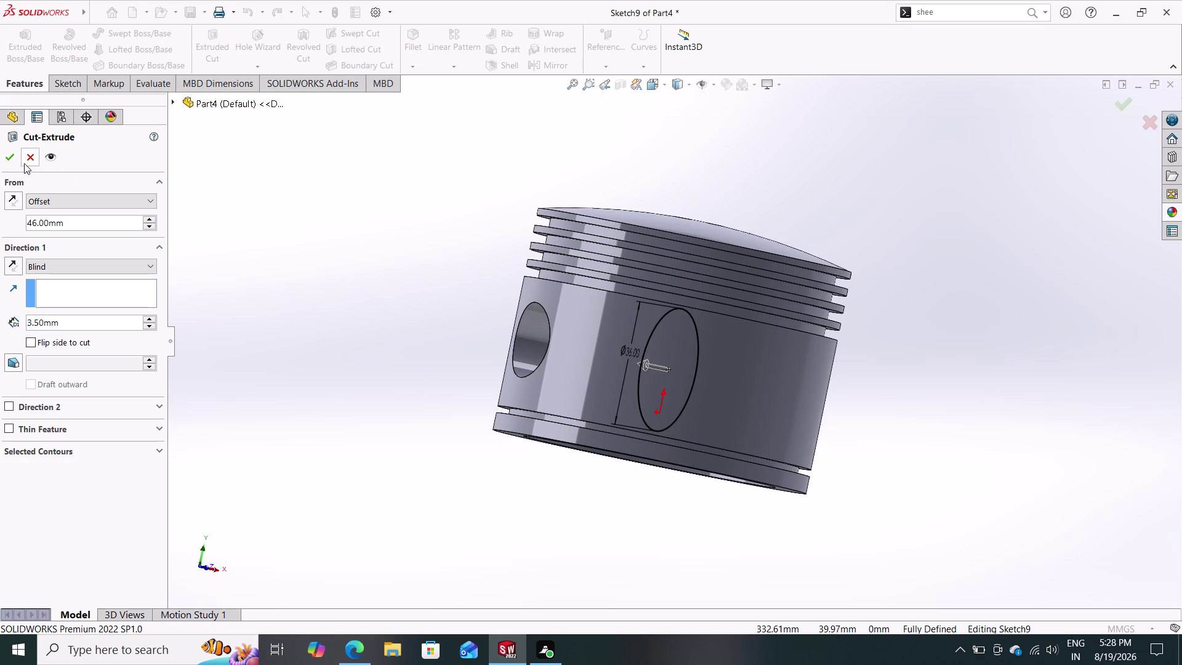
click(15, 159)
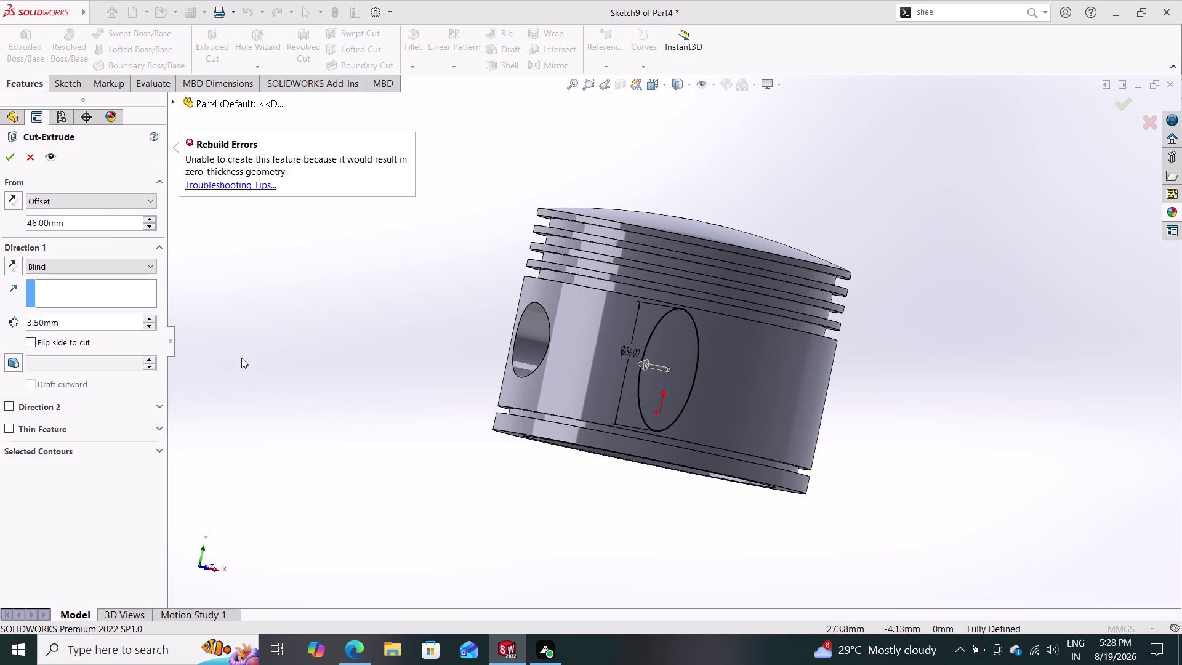
click(31, 159)
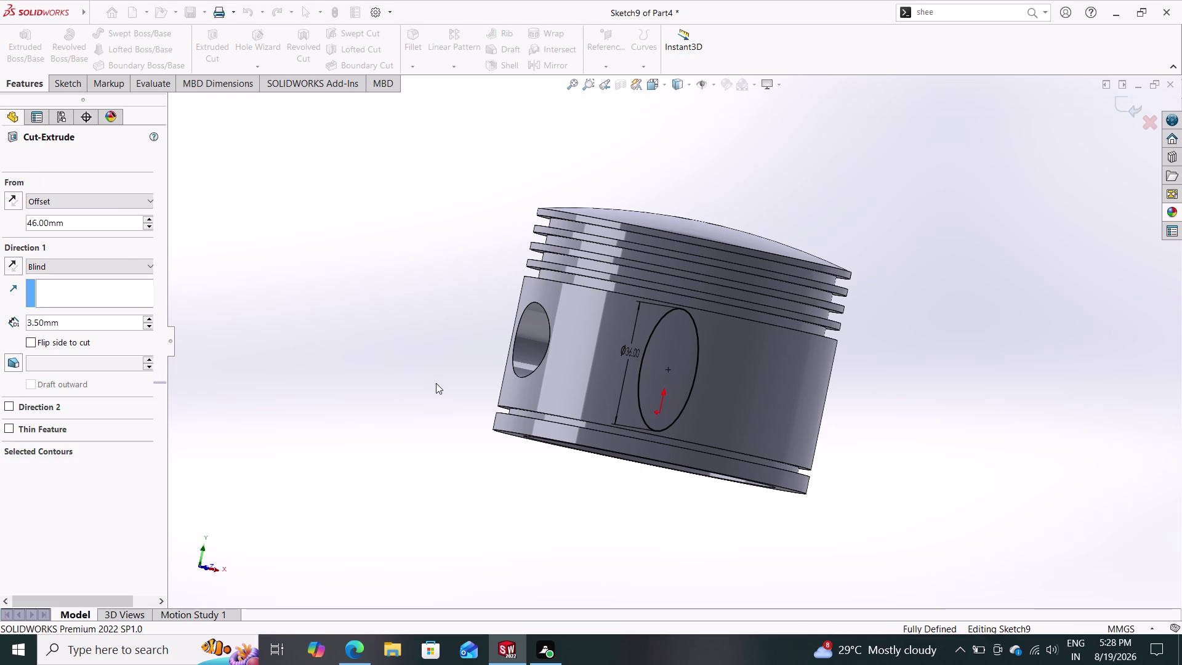
Orbit to the piston's open bottom and select the pin boss feature.
middle_drag(426, 446, 469, 310)
middle_drag(432, 429, 432, 426)
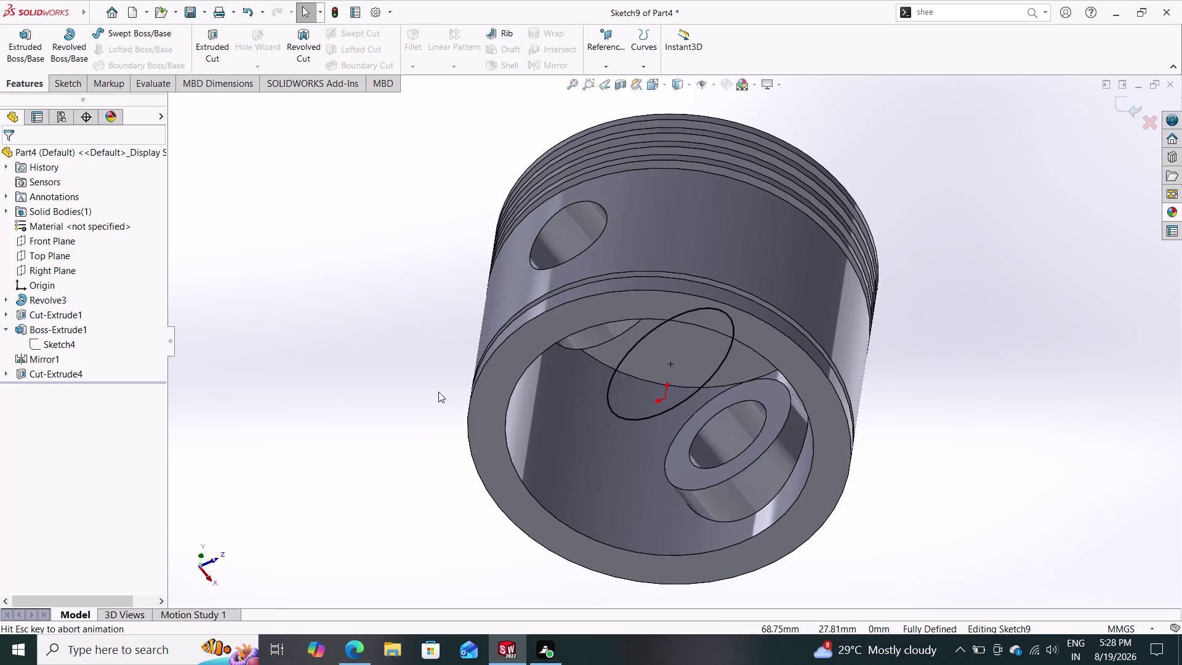
middle_drag(432, 425, 449, 329)
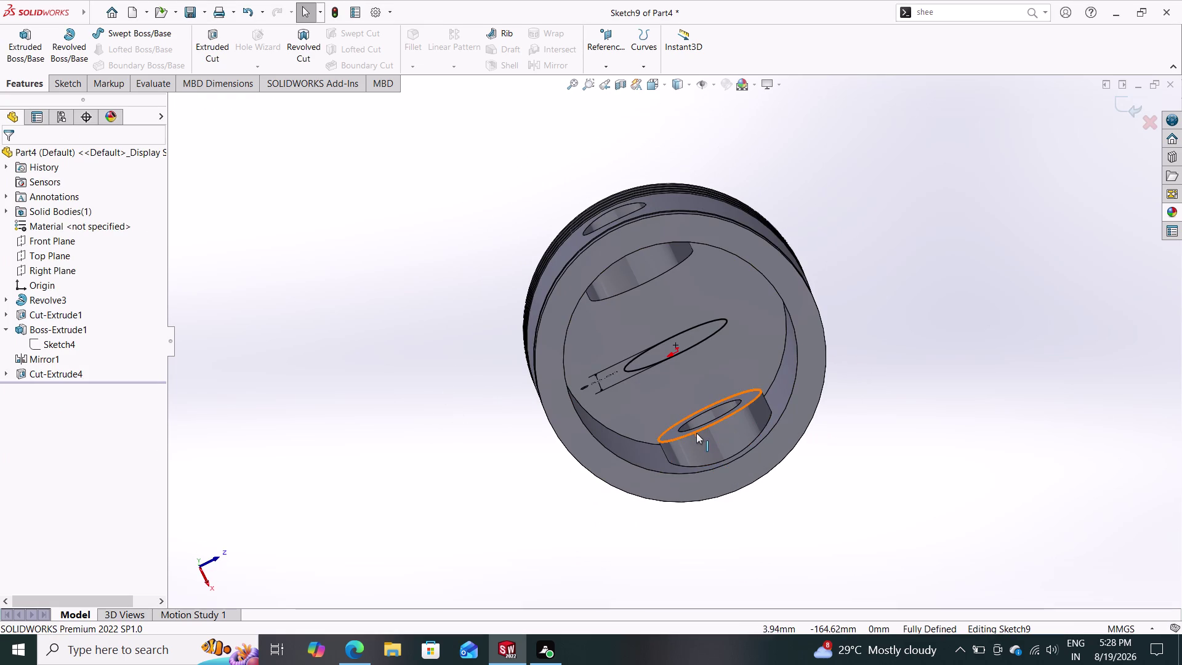
click(698, 443)
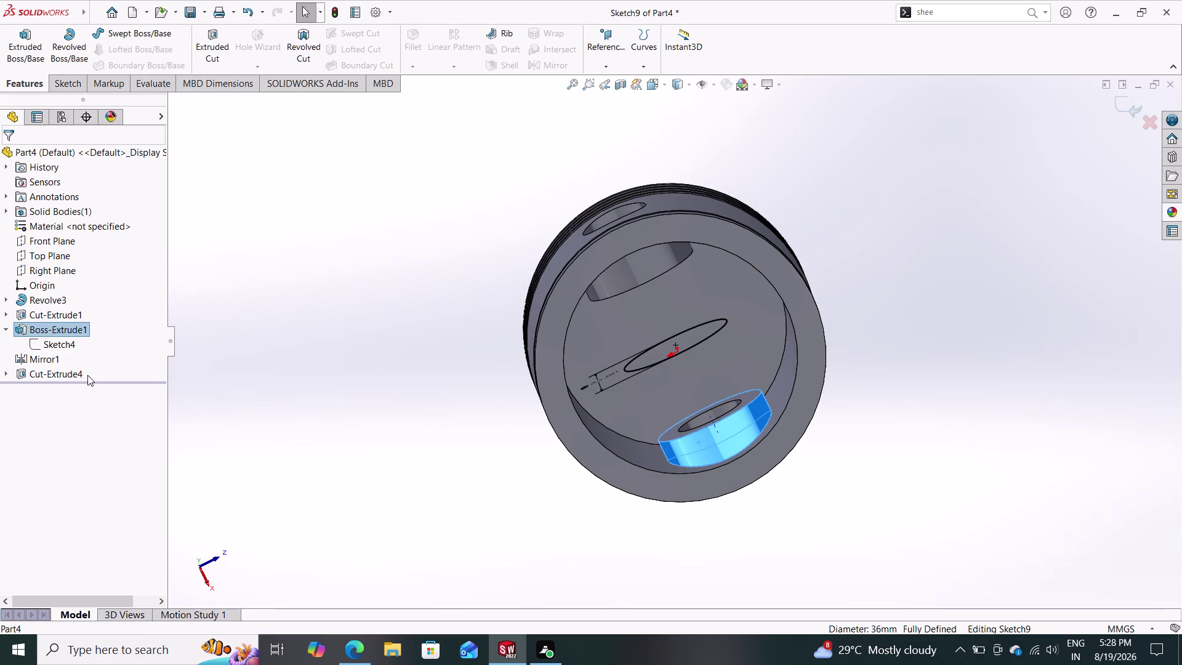
right_click(66, 331)
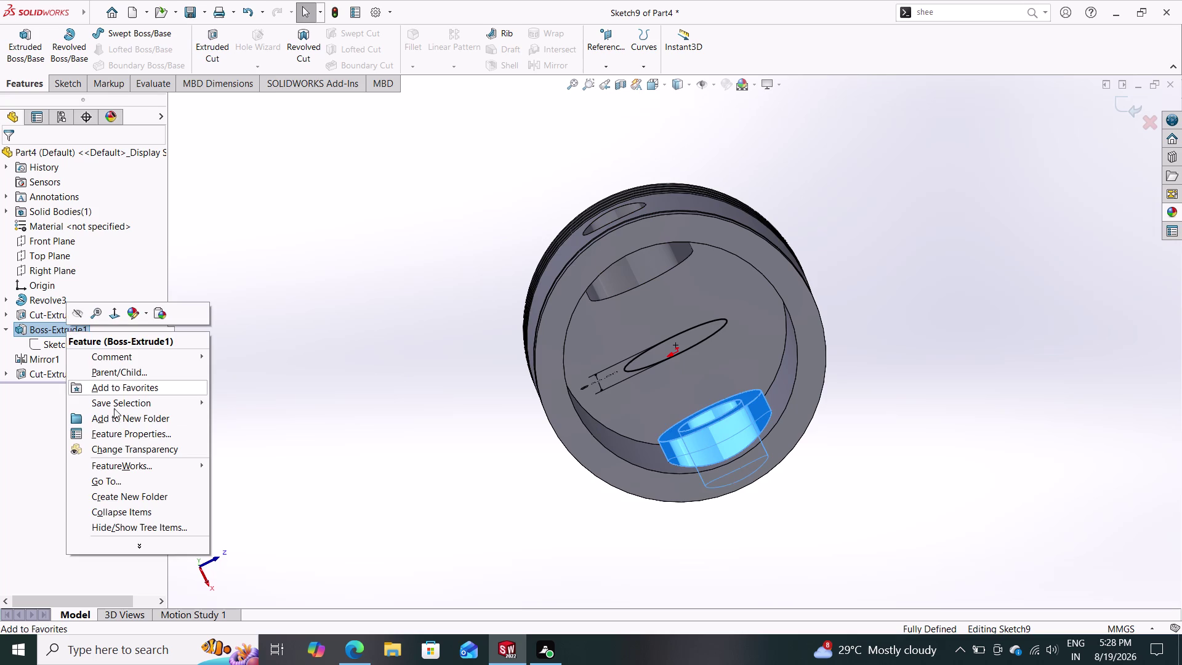
click(29, 421)
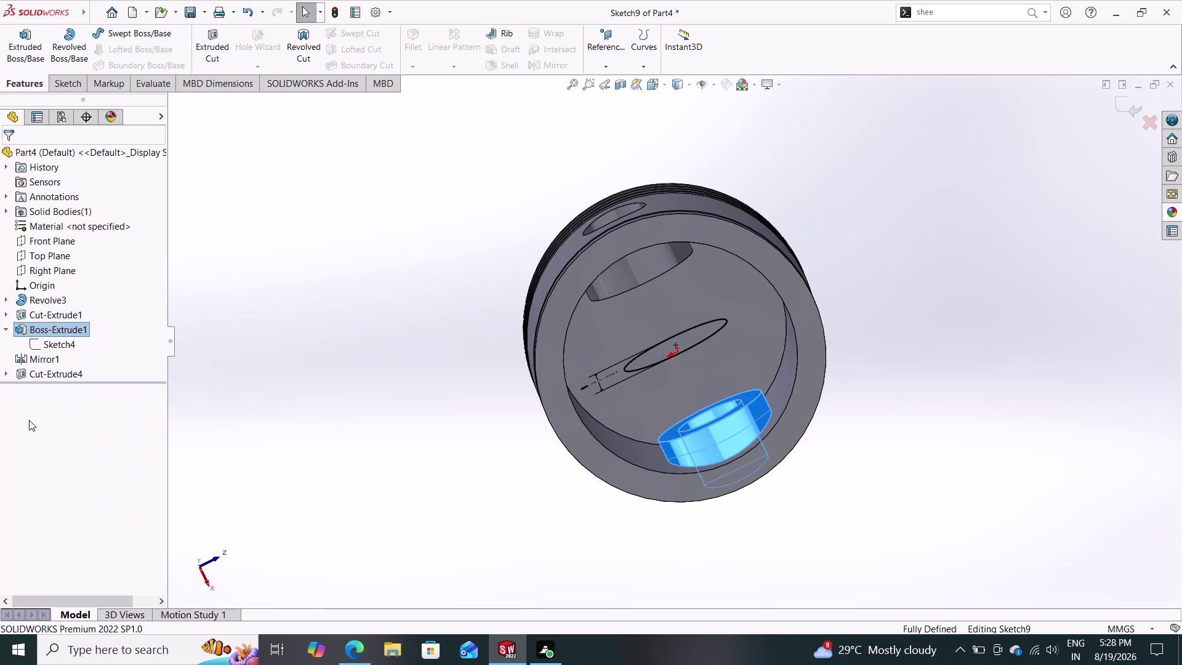
Hide the piston body via Boss-Extrude1, then show it again.
click(41, 331)
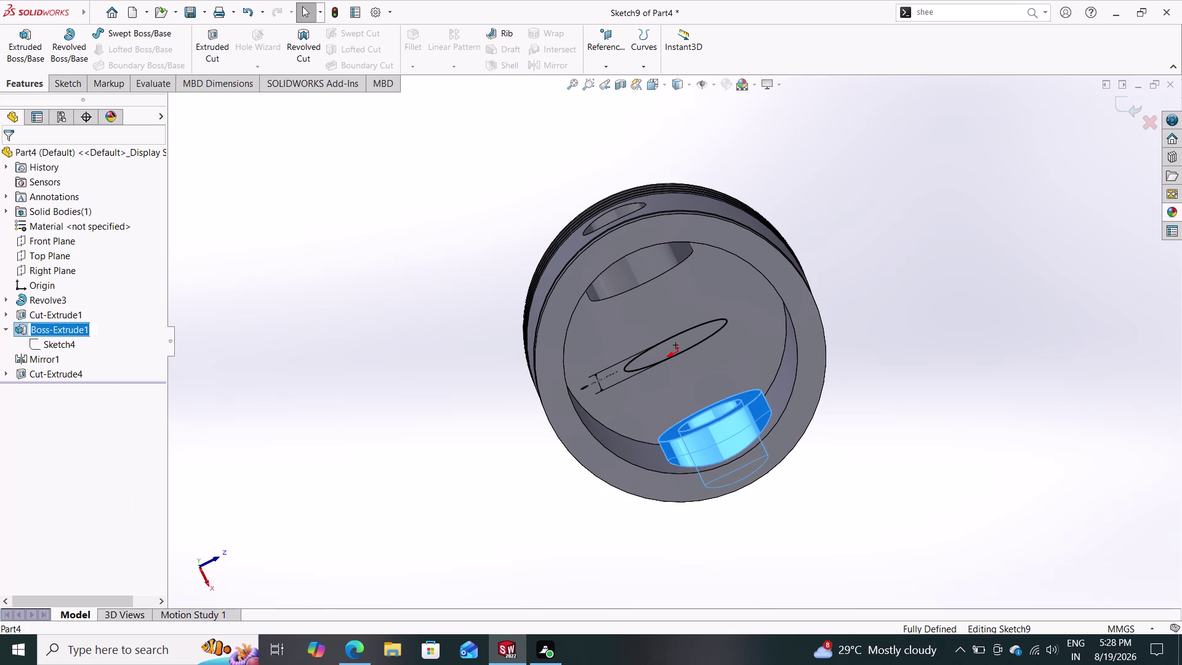
click(51, 427)
click(19, 329)
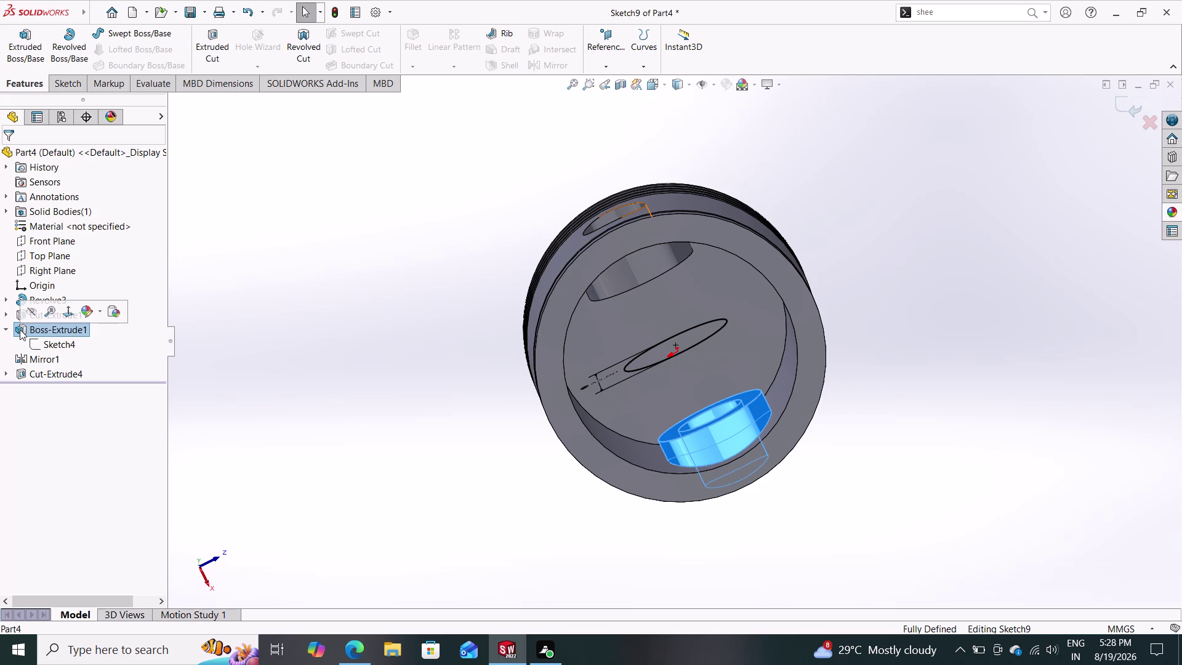
click(29, 313)
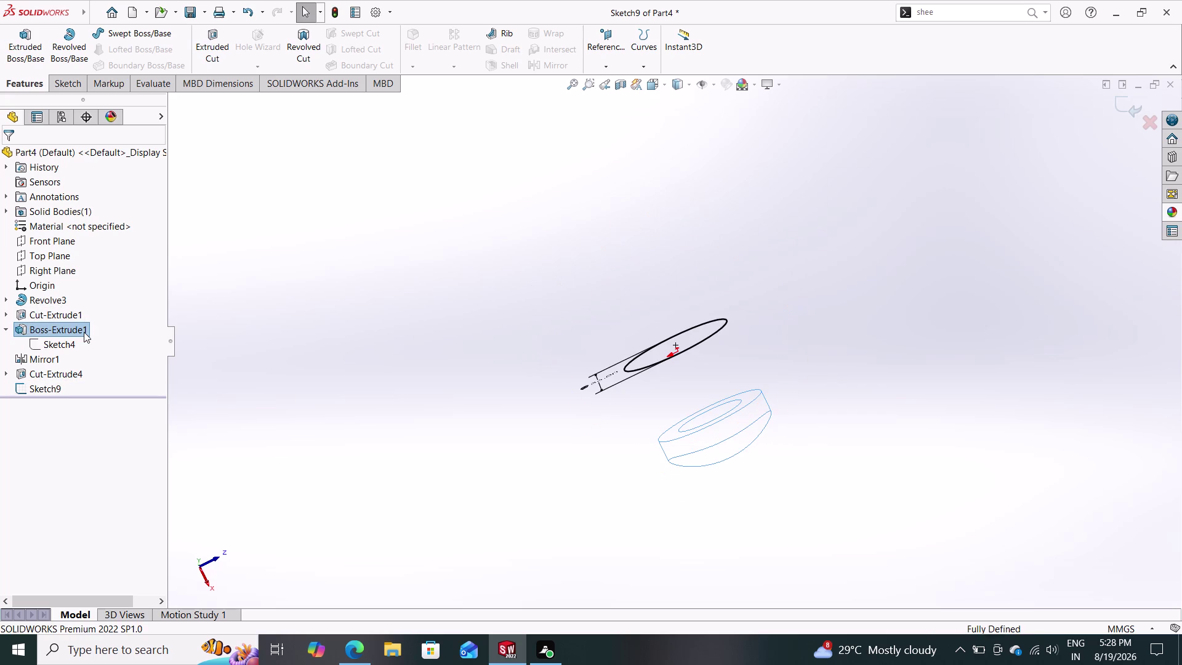
click(33, 330)
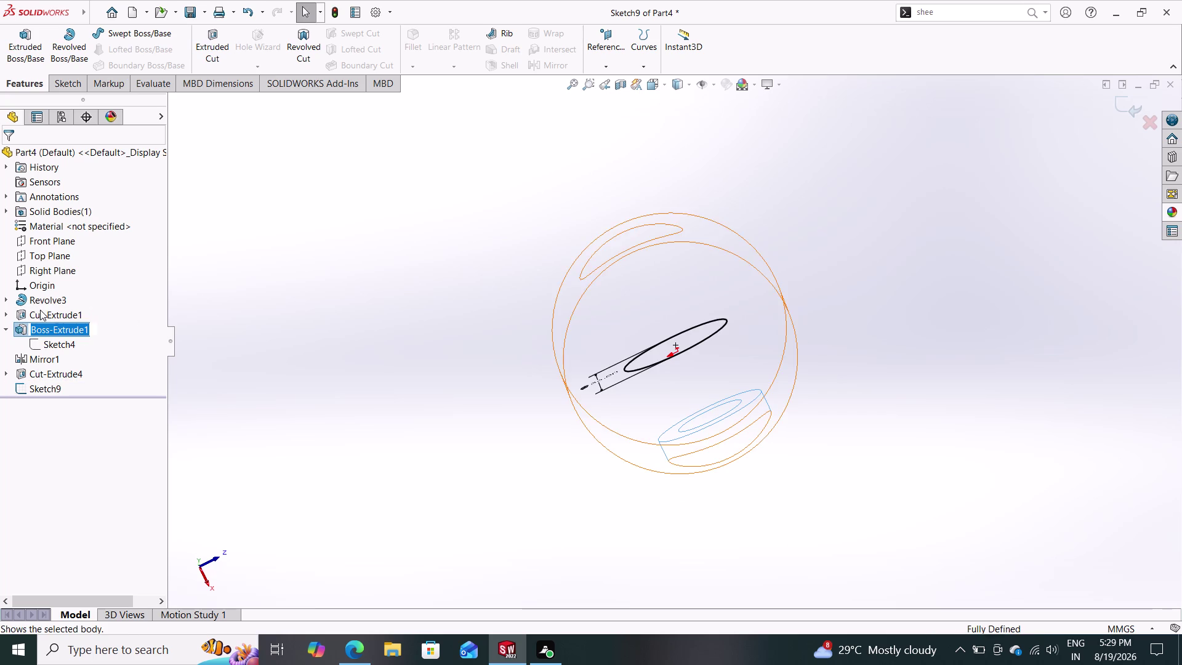
click(15, 331)
click(16, 327)
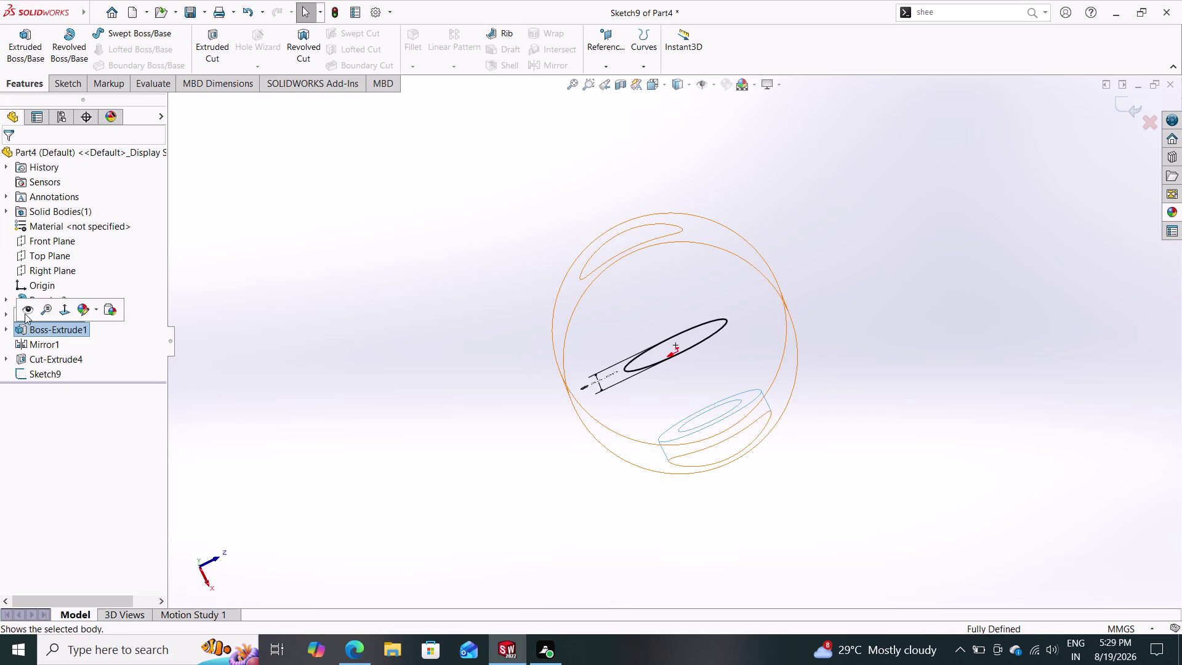
click(25, 312)
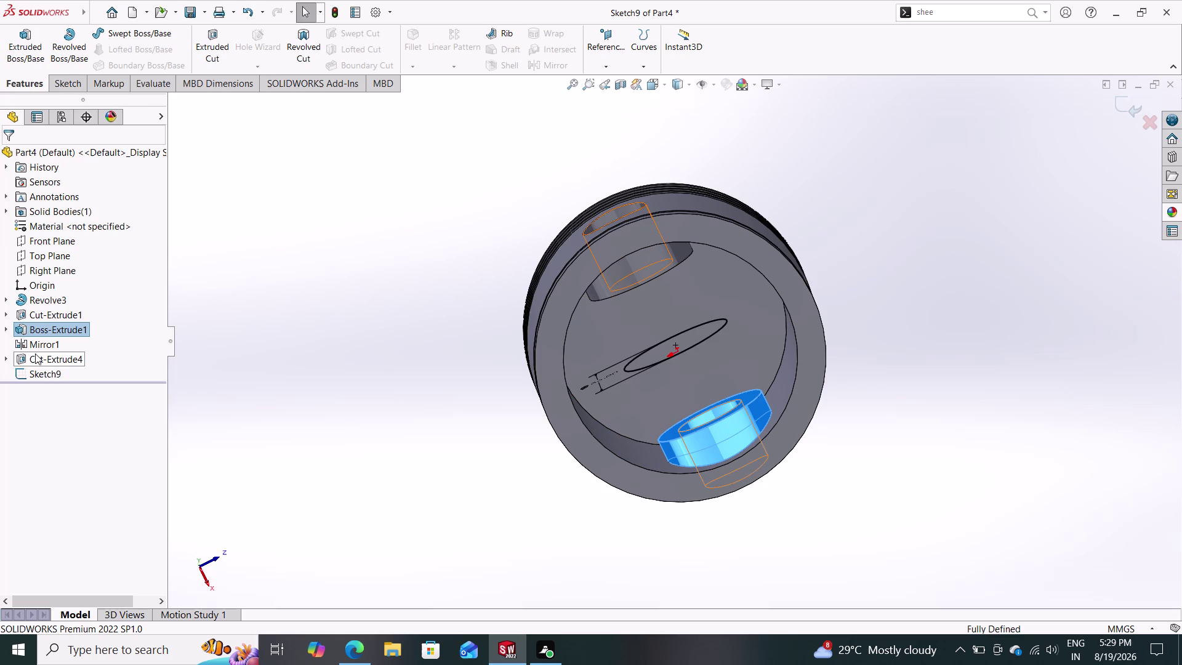
Select Cut-Extrude4 and hide the piston body.
click(38, 396)
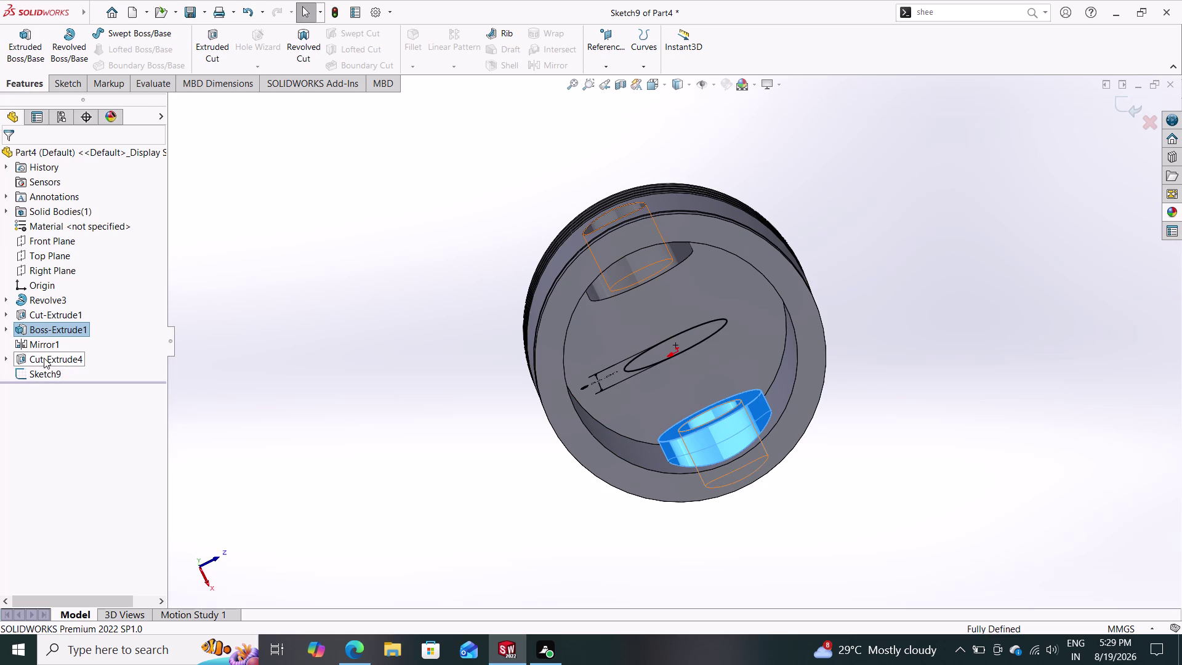
click(43, 358)
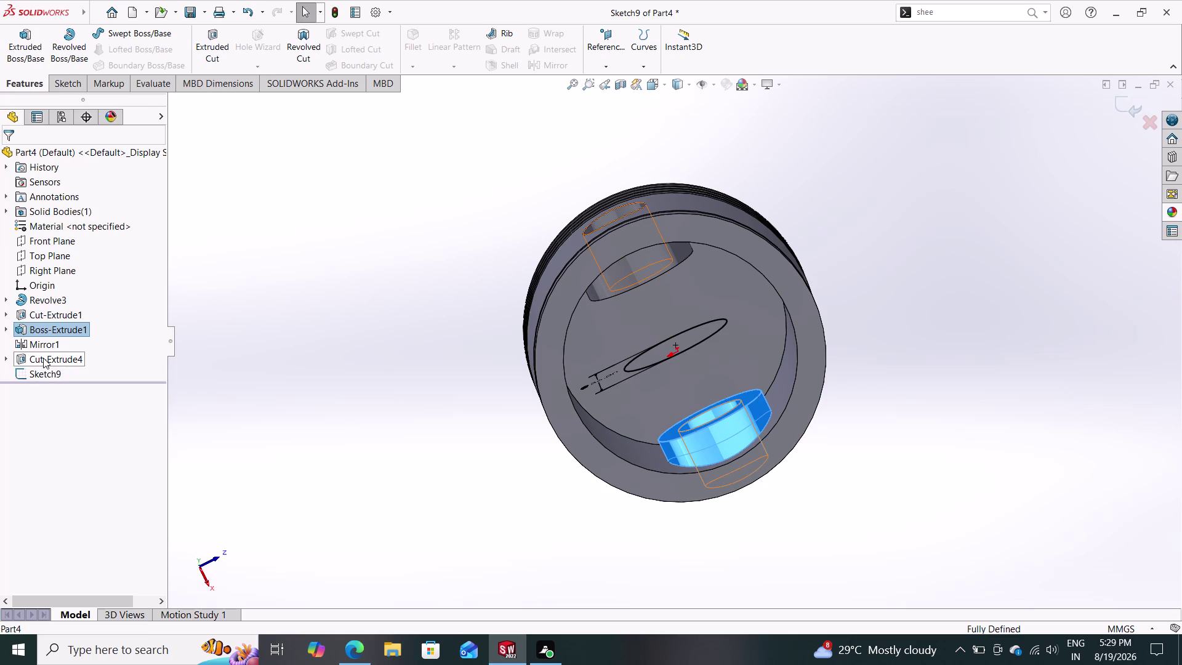
click(57, 338)
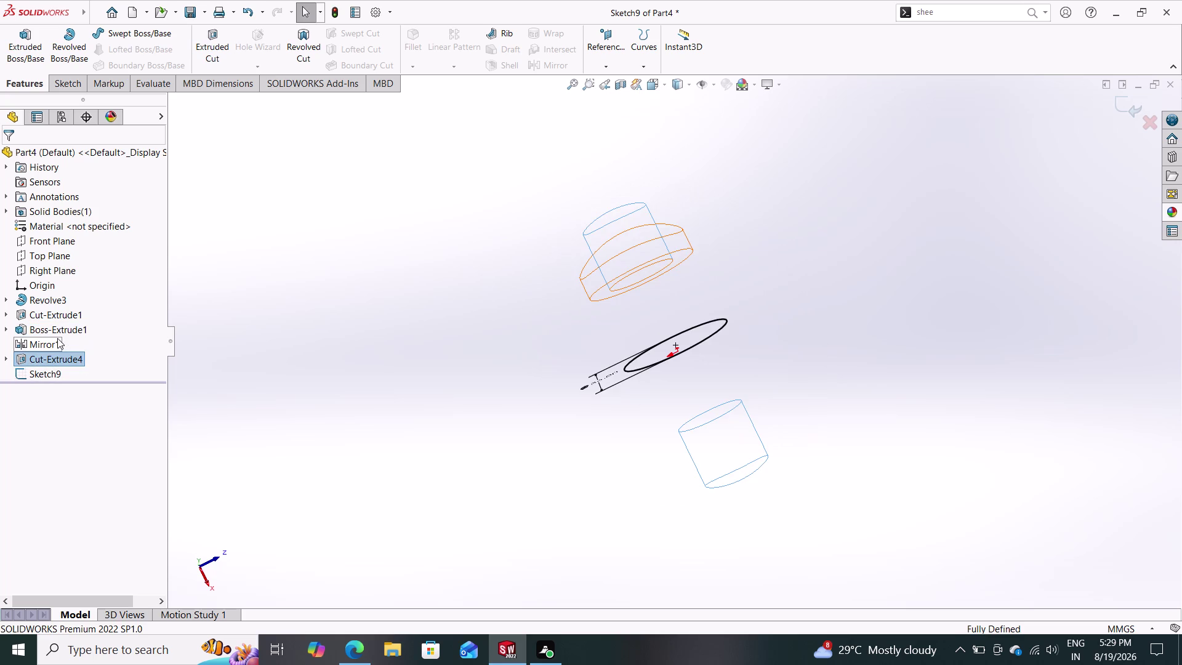